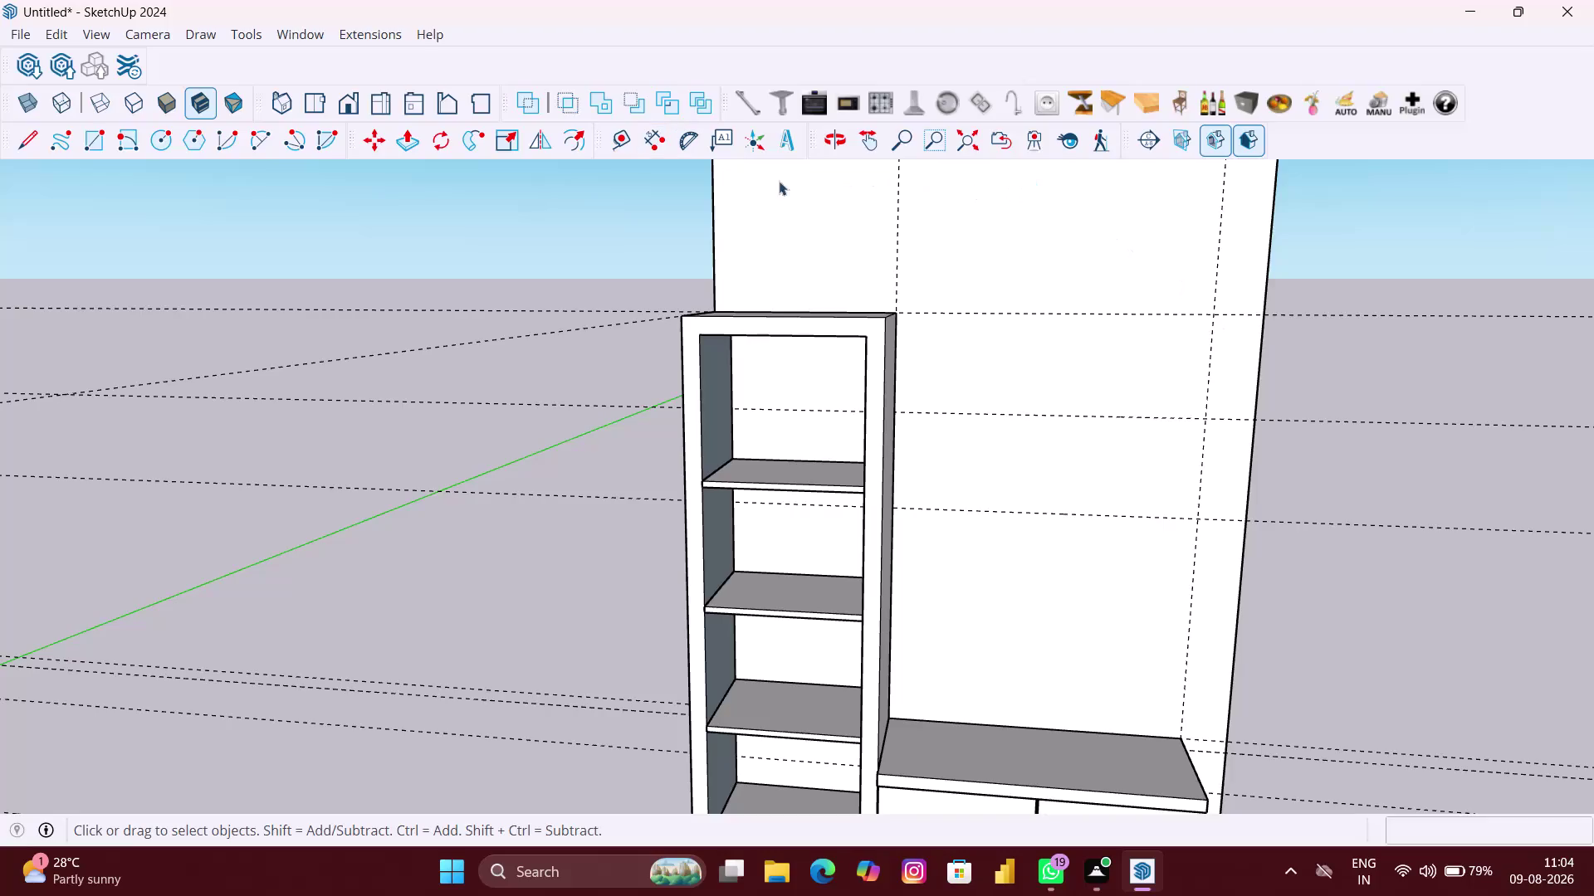
Place a vertical guide 18.15" from the existing vertical guide on the back wall.
click(608, 141)
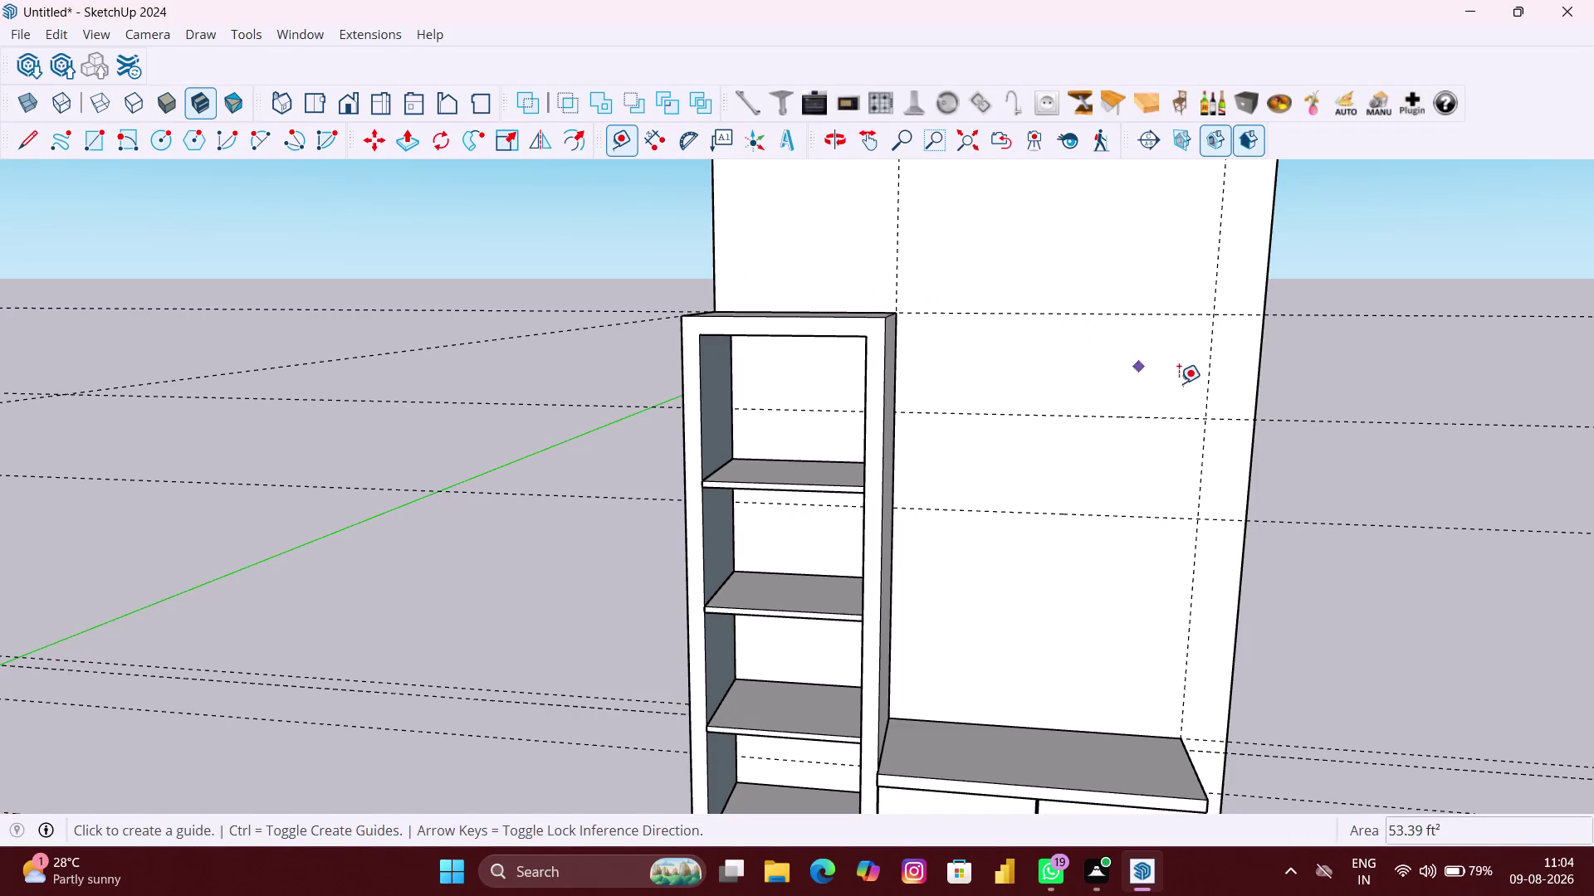
click(1214, 370)
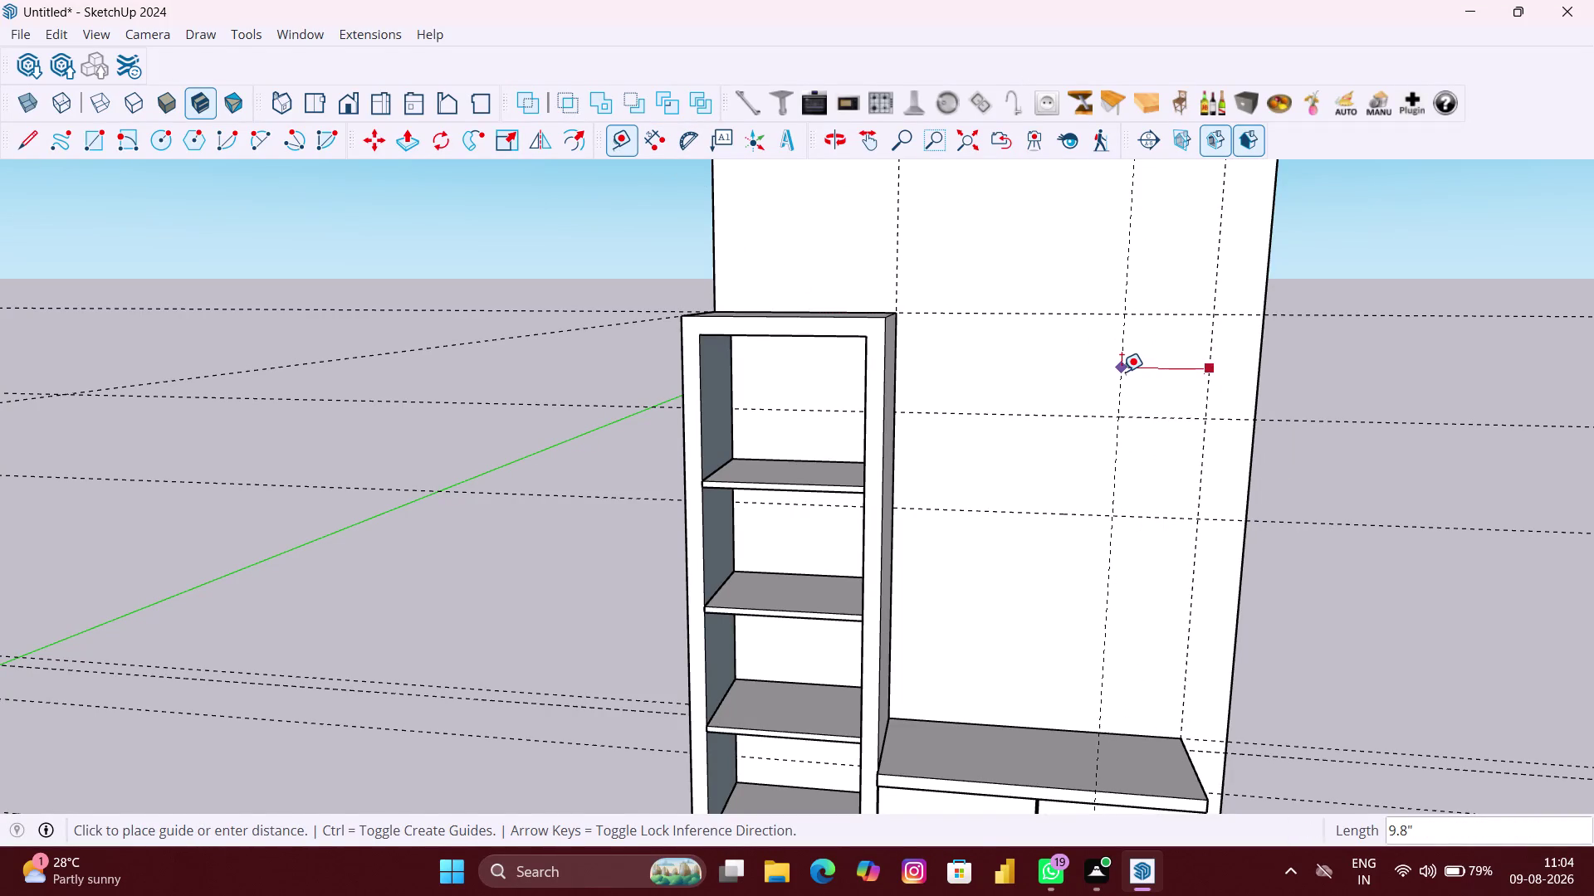
text(18)
text(.15)
key(shift+quotedbl)
key(Return)
key(space)
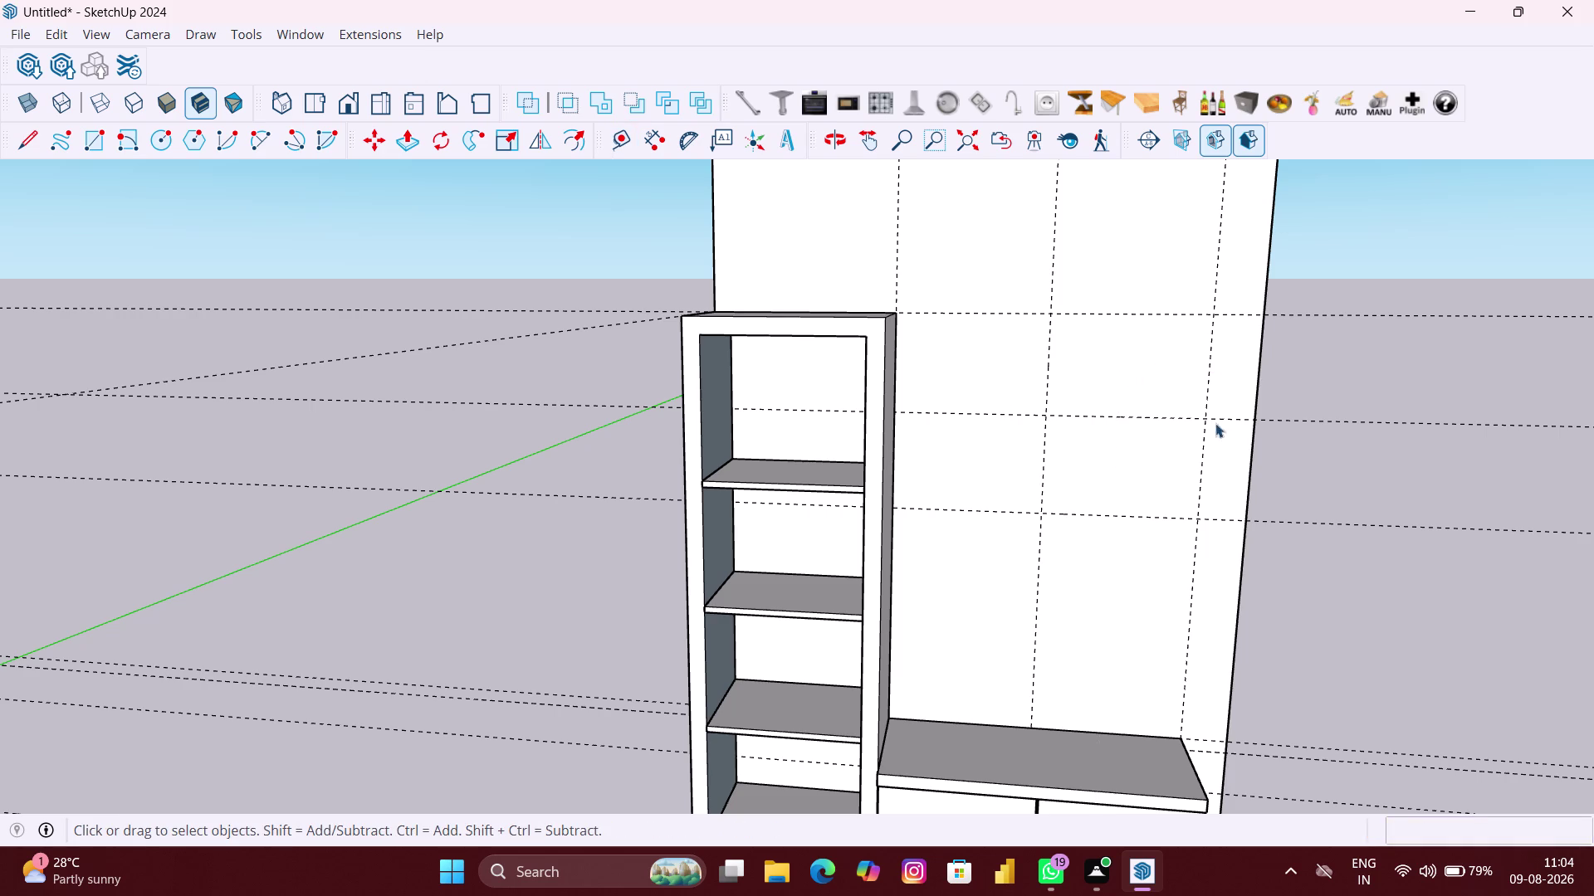
Select the back wall and choose an action from its context menu.
click(1338, 446)
right_click(1365, 387)
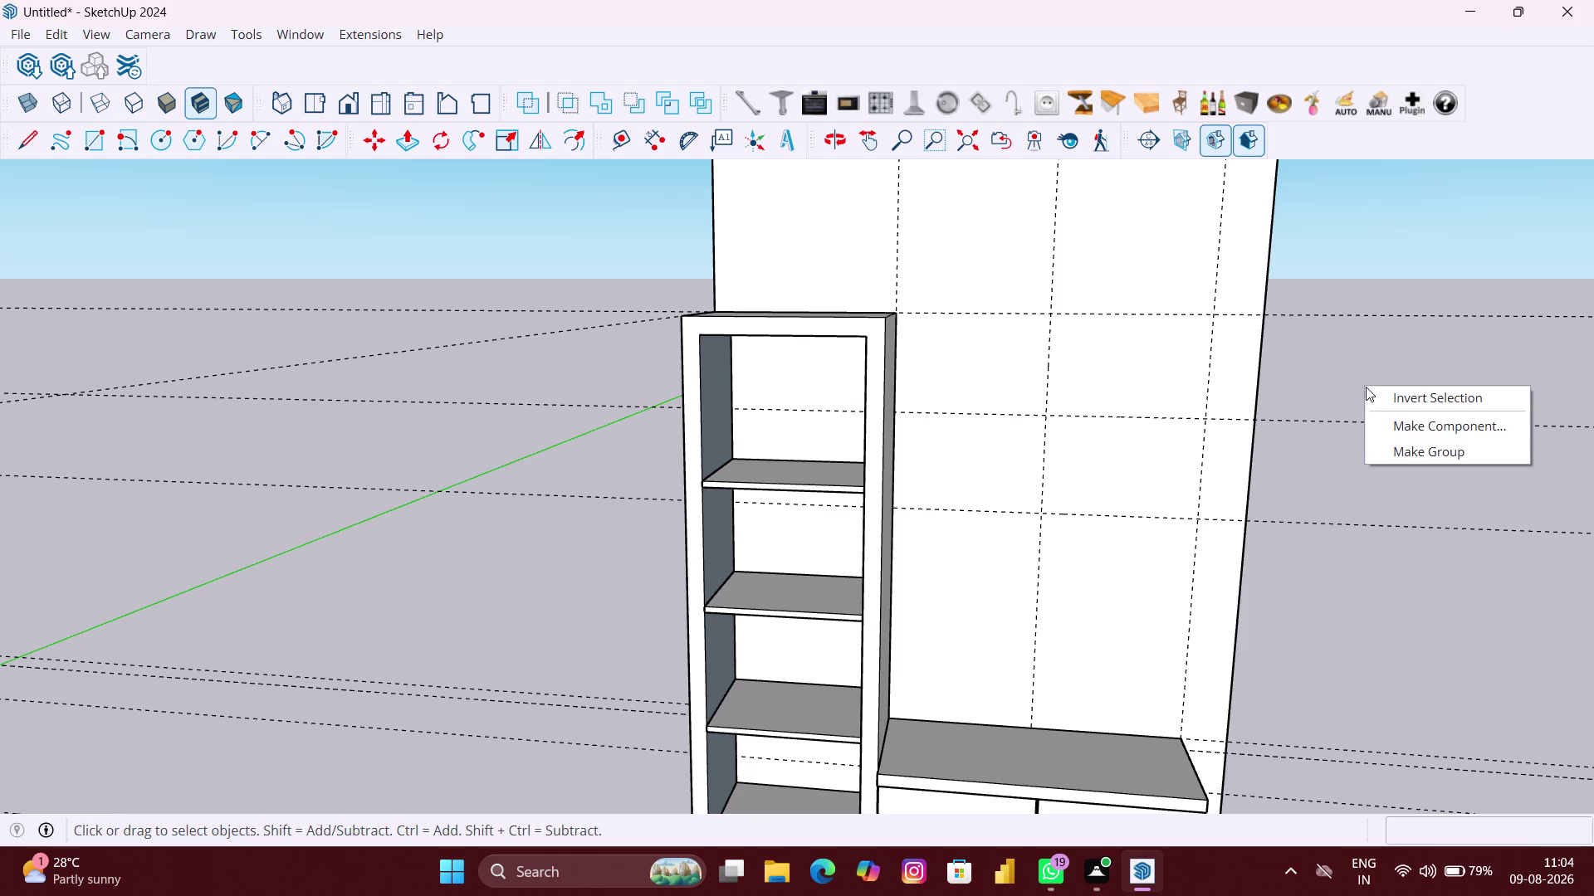
click(1435, 453)
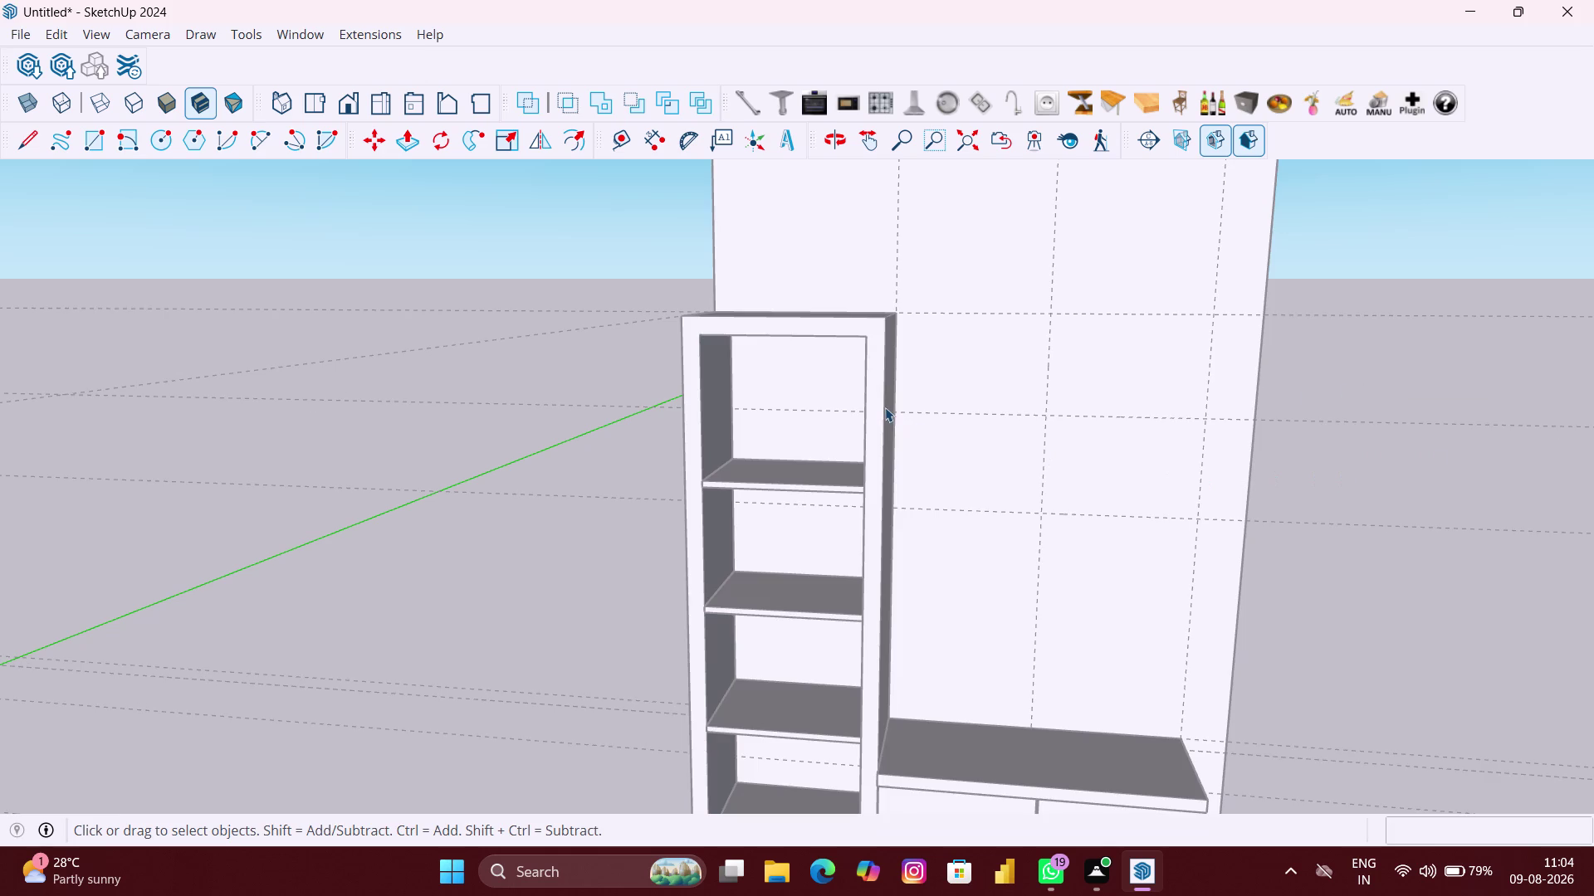
Draw a rectangle on the back wall from the shelf unit's top corner.
key(r)
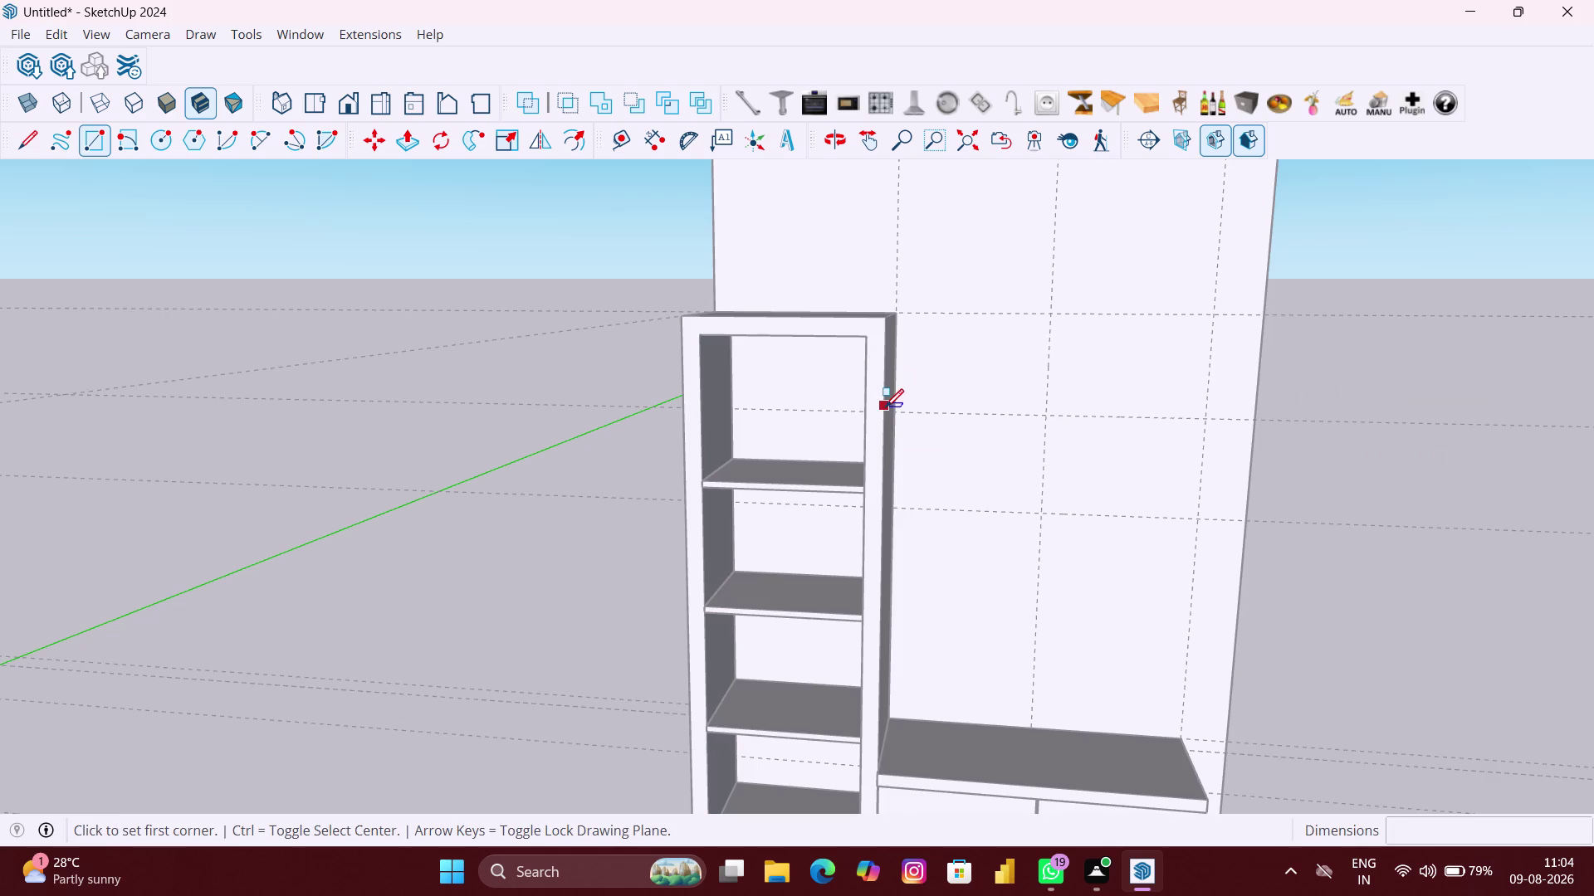
scroll(up, 3)
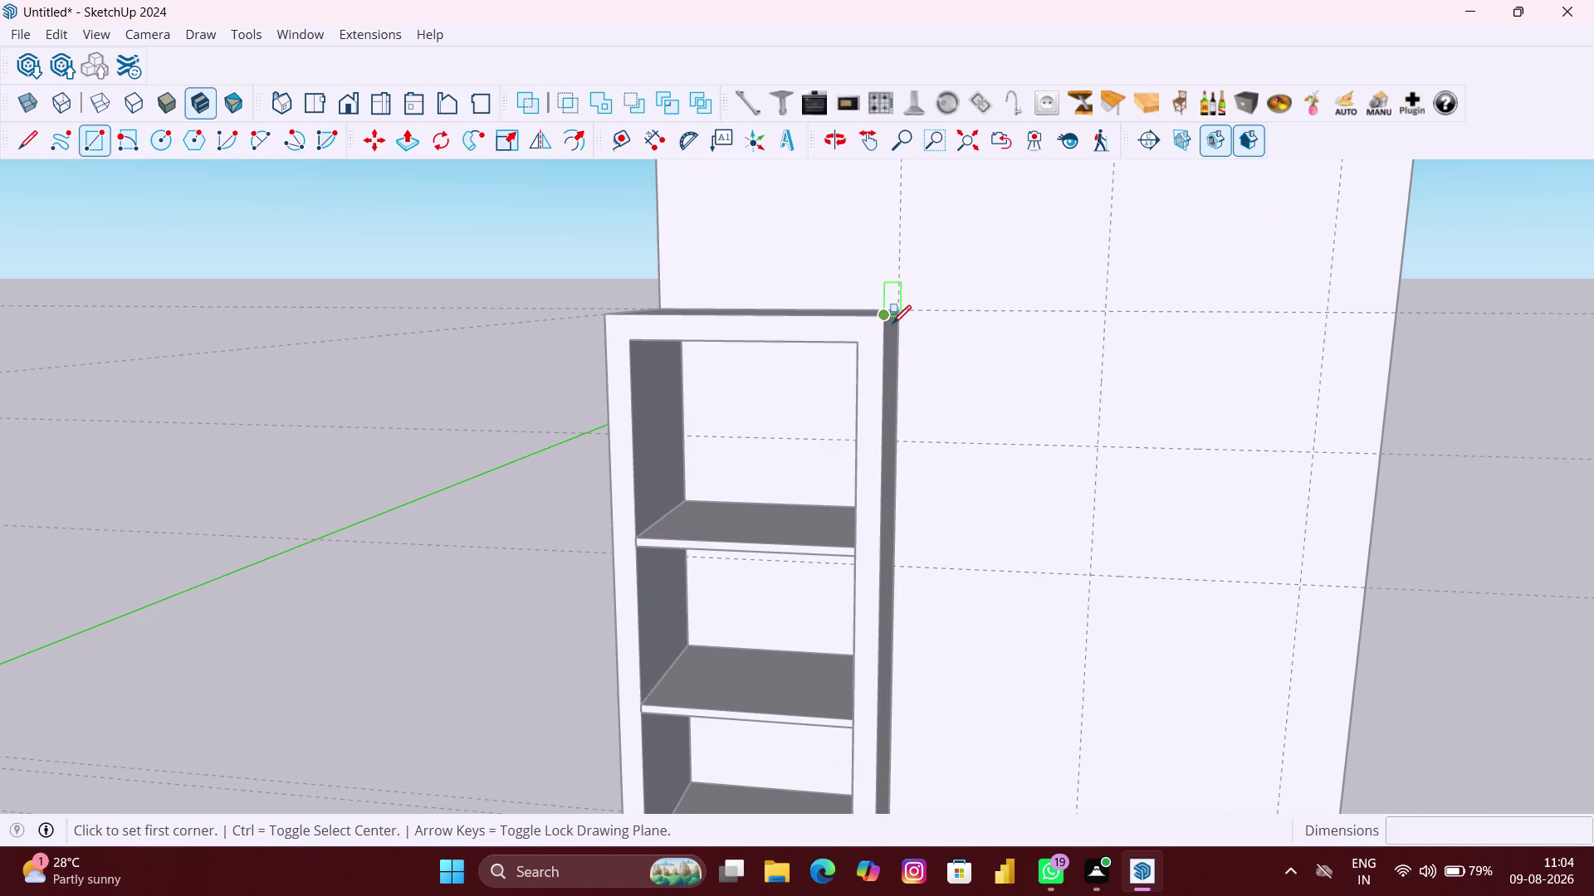
middle_drag(774, 332, 693, 344)
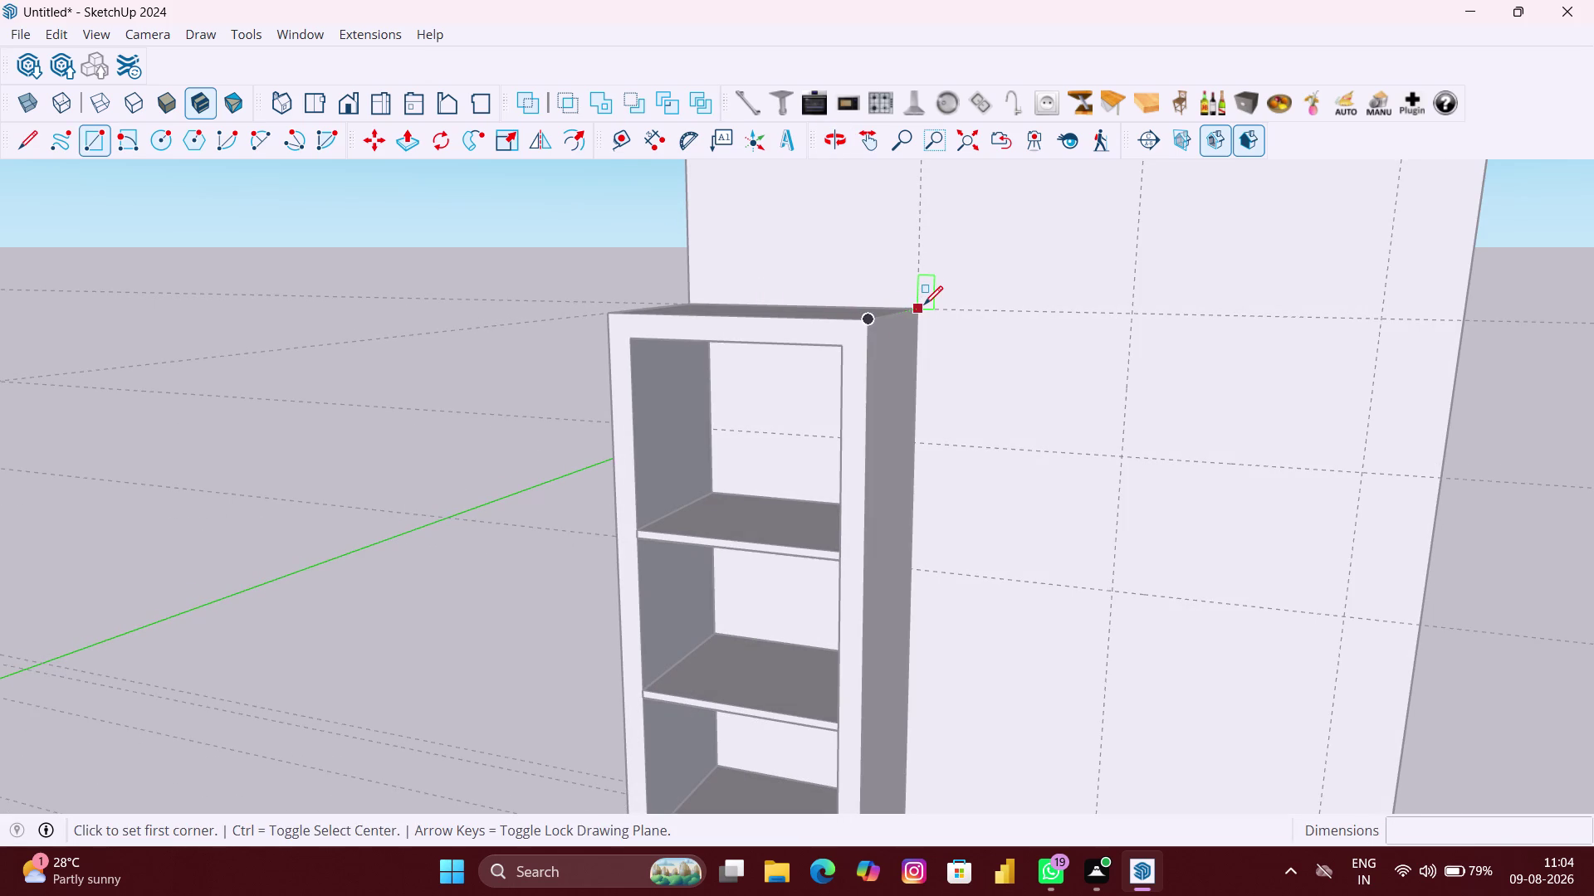
click(924, 308)
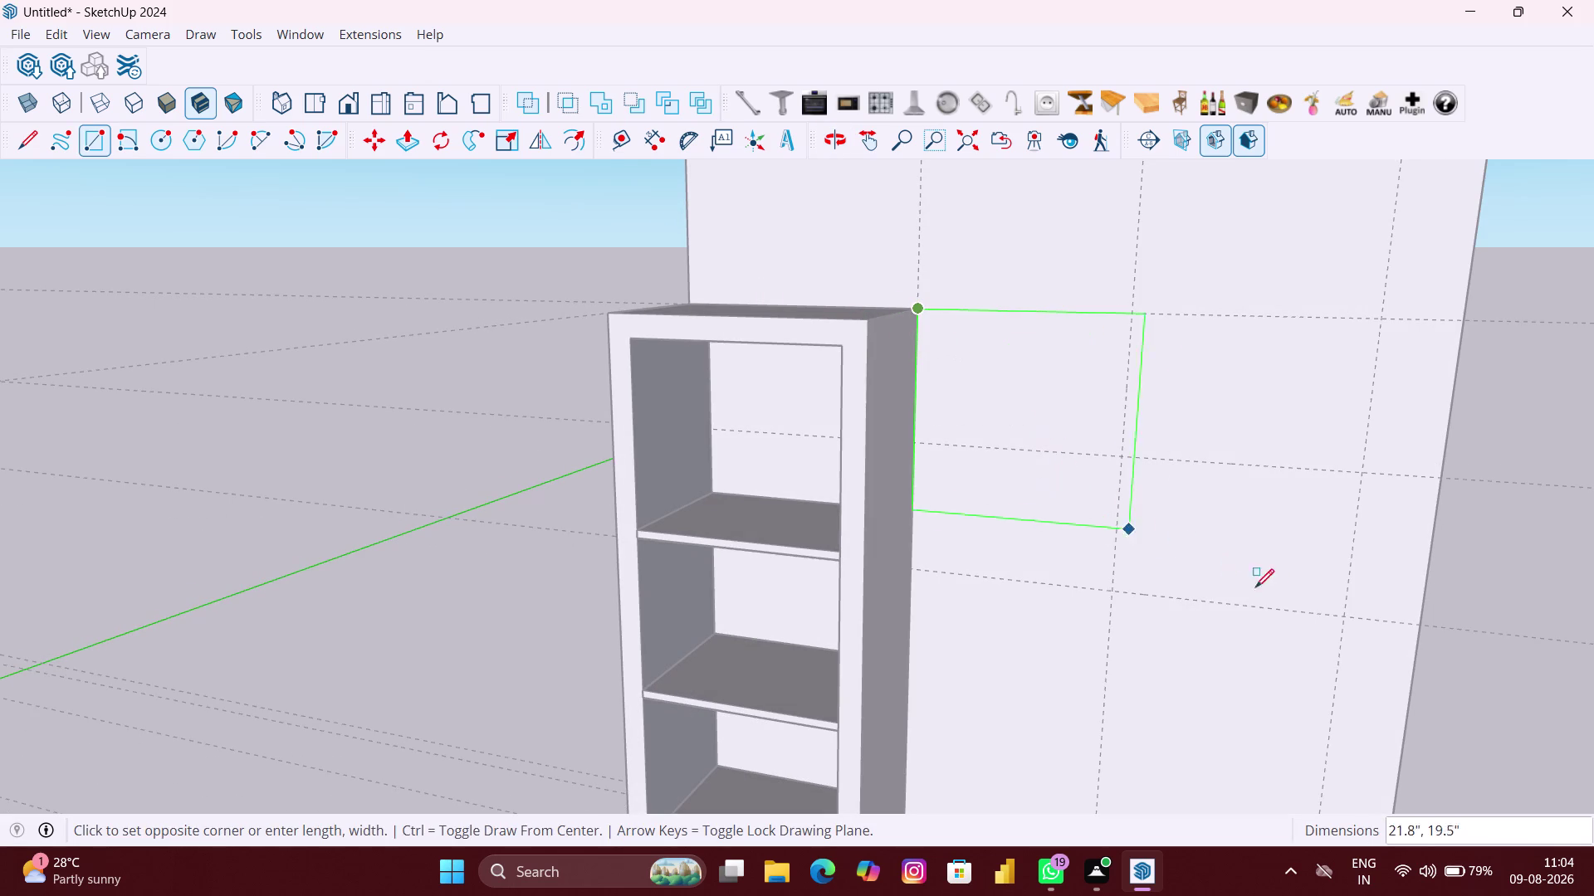
click(1345, 617)
scroll(down, 3)
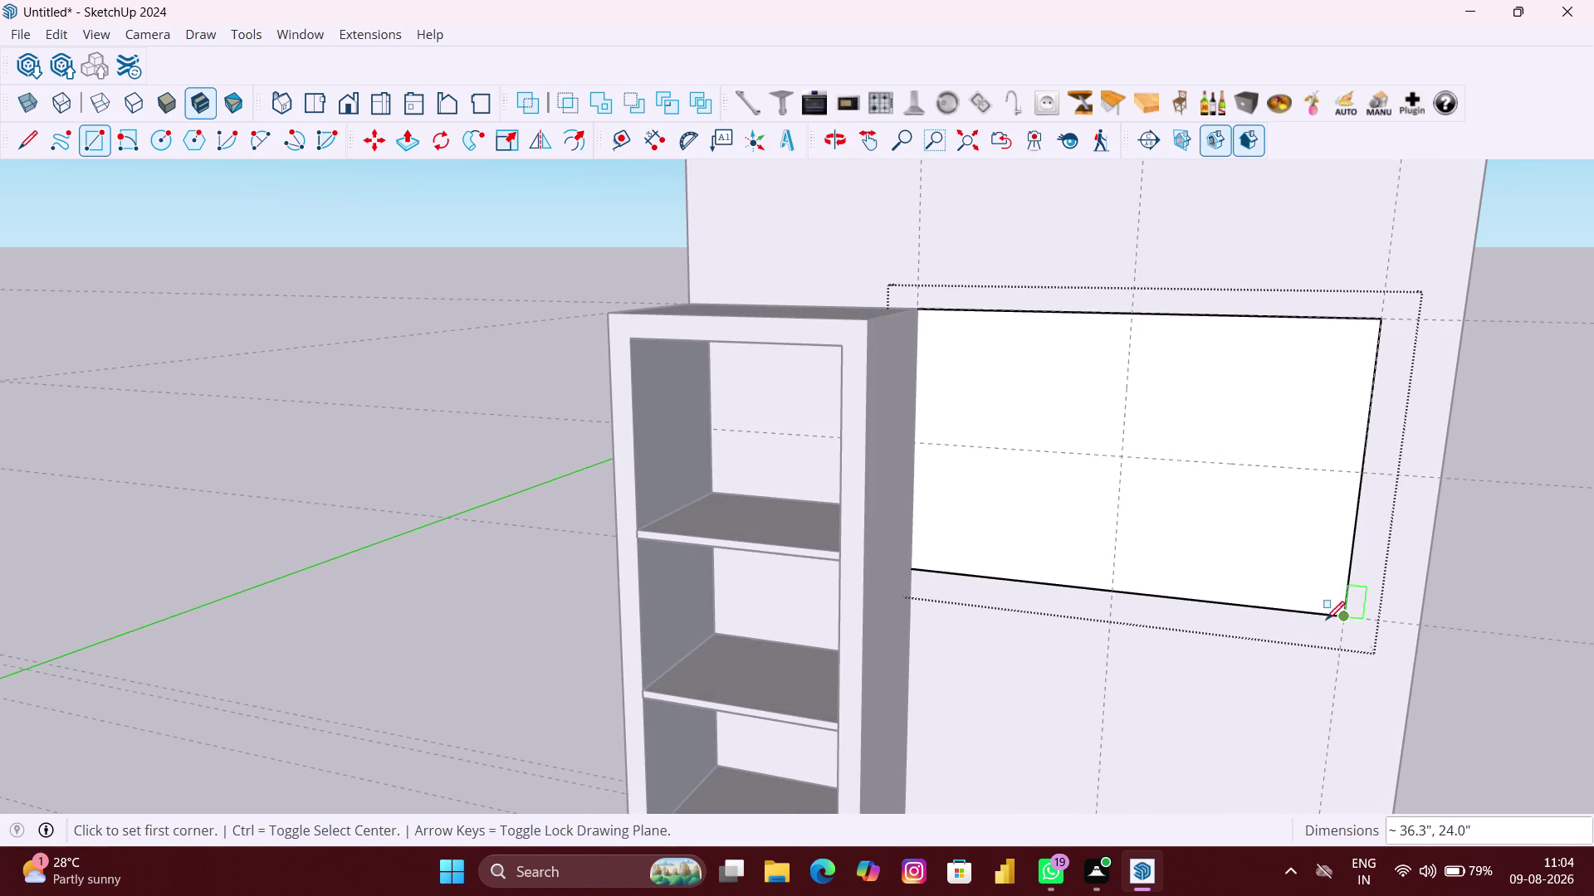
middle_drag(1260, 609, 1278, 607)
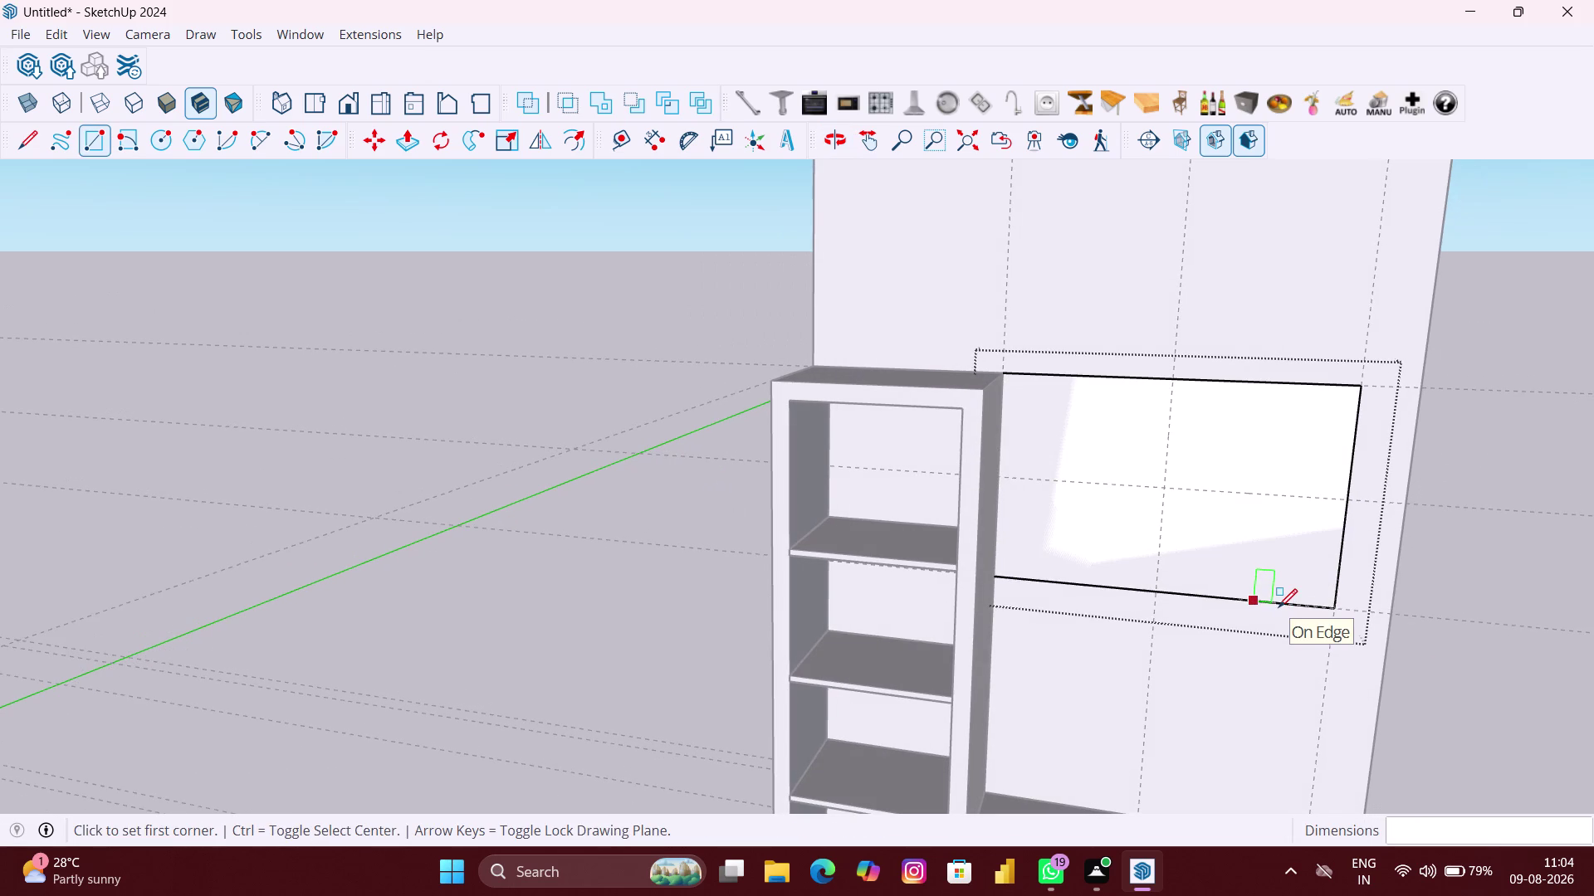
Push/Pull the new rectangle out 380 mm into a box and deselect.
key(p)
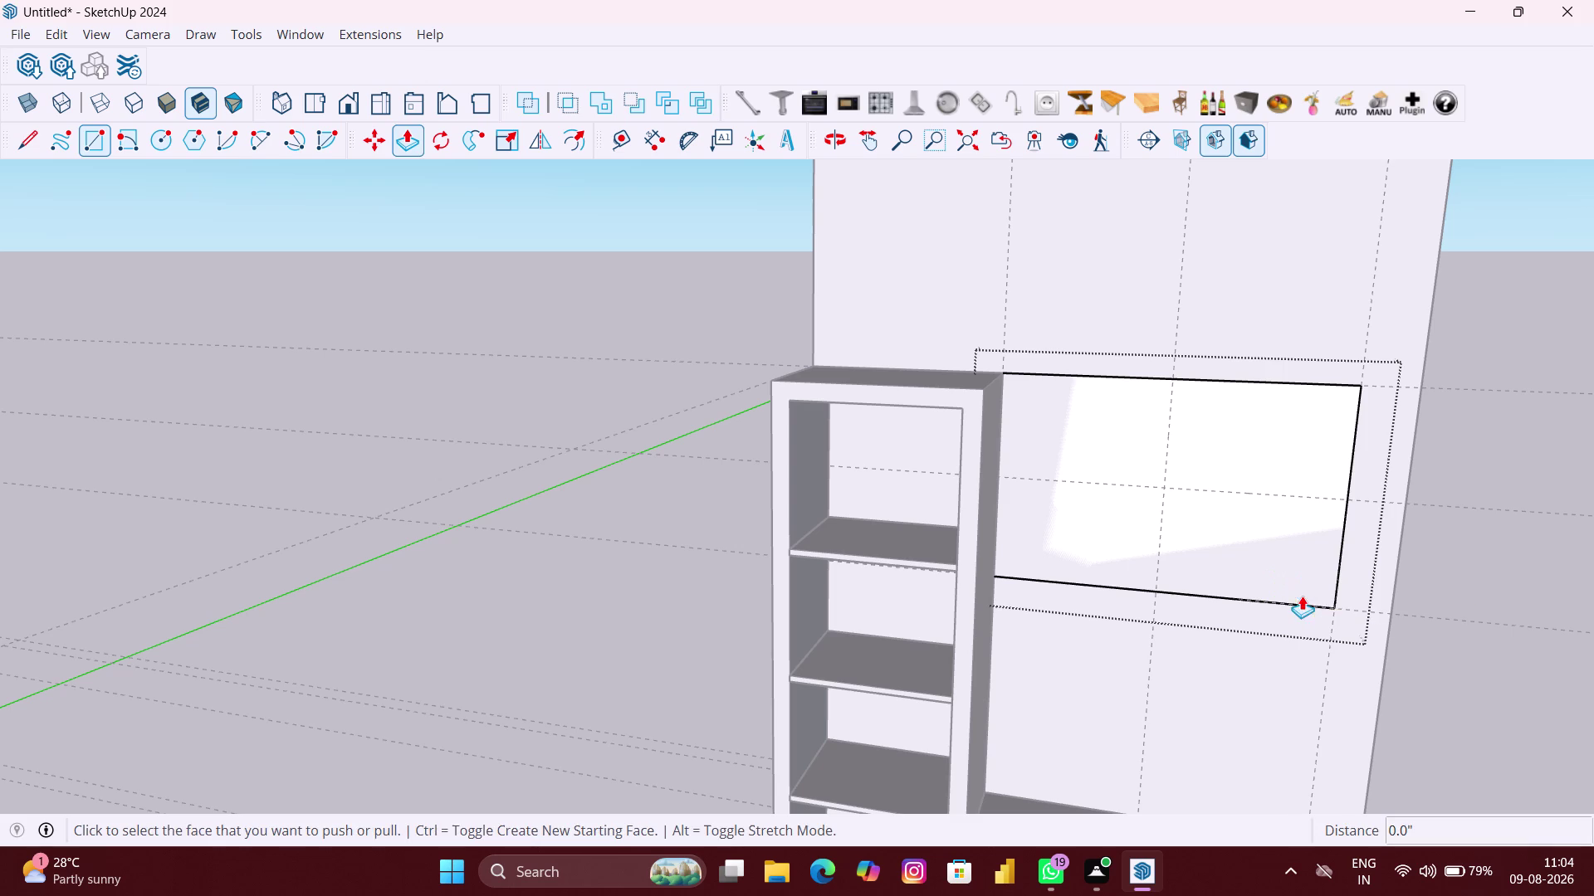
click(1280, 553)
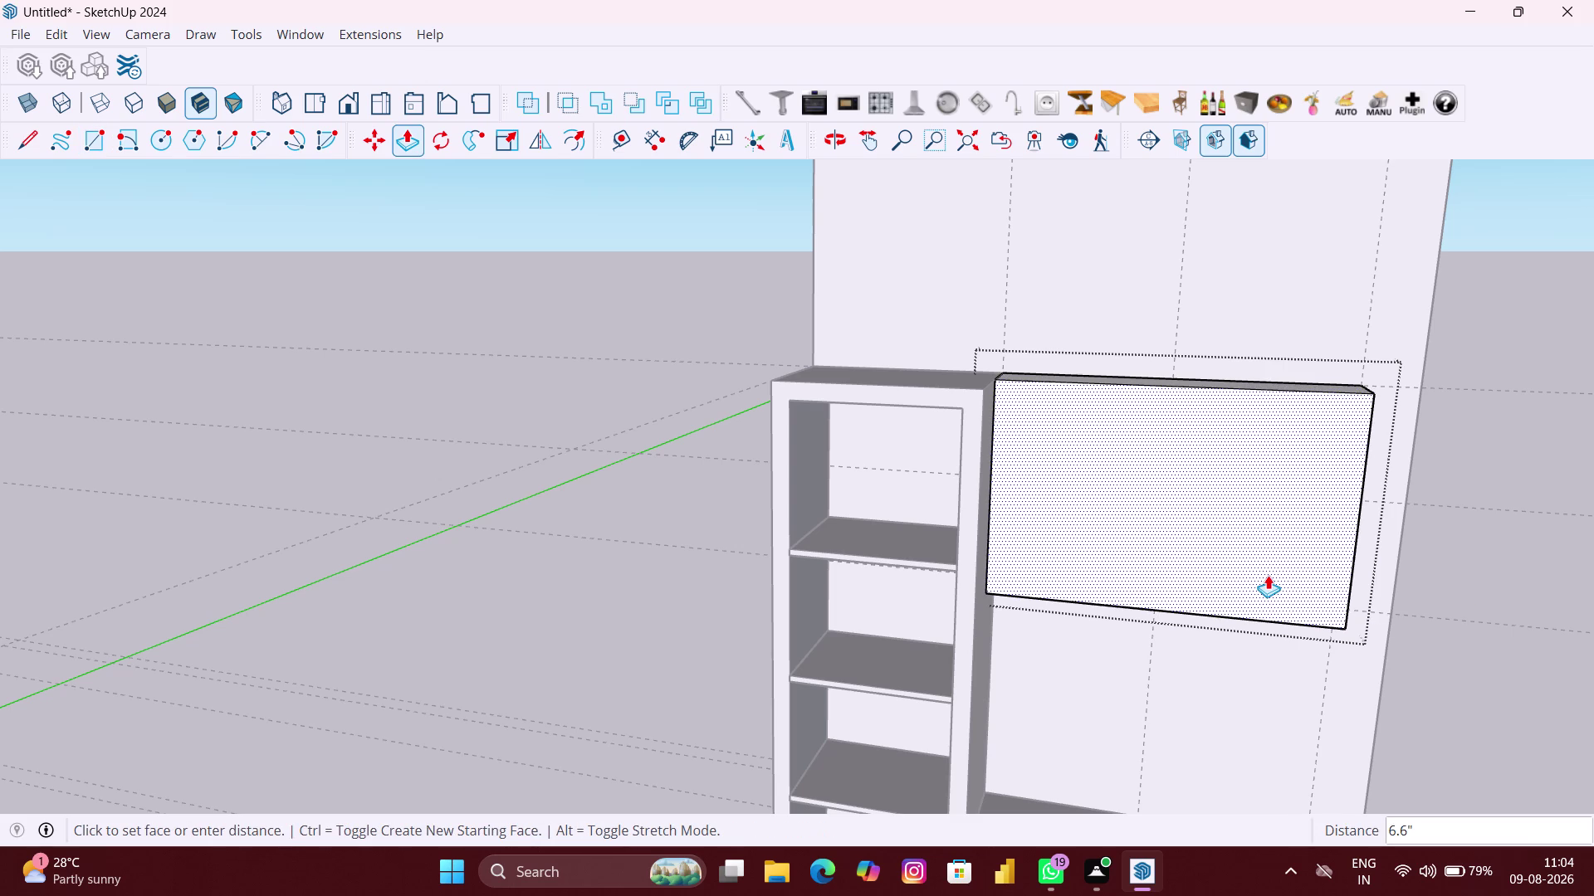
text(380)
text(MM)
key(Return)
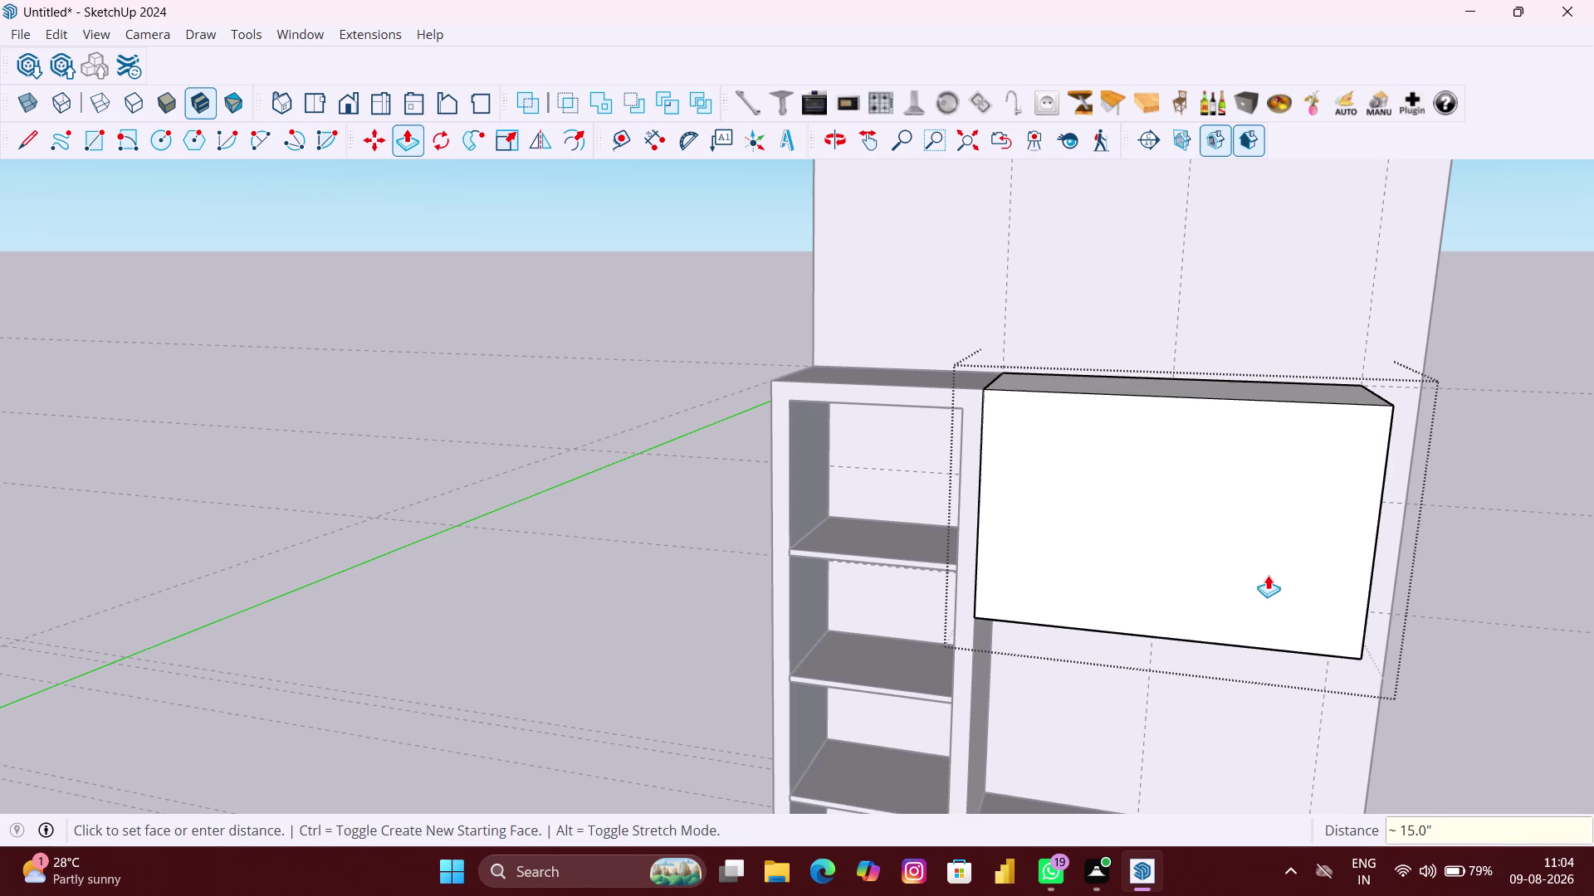
scroll(down, 3)
key(space)
click(1477, 600)
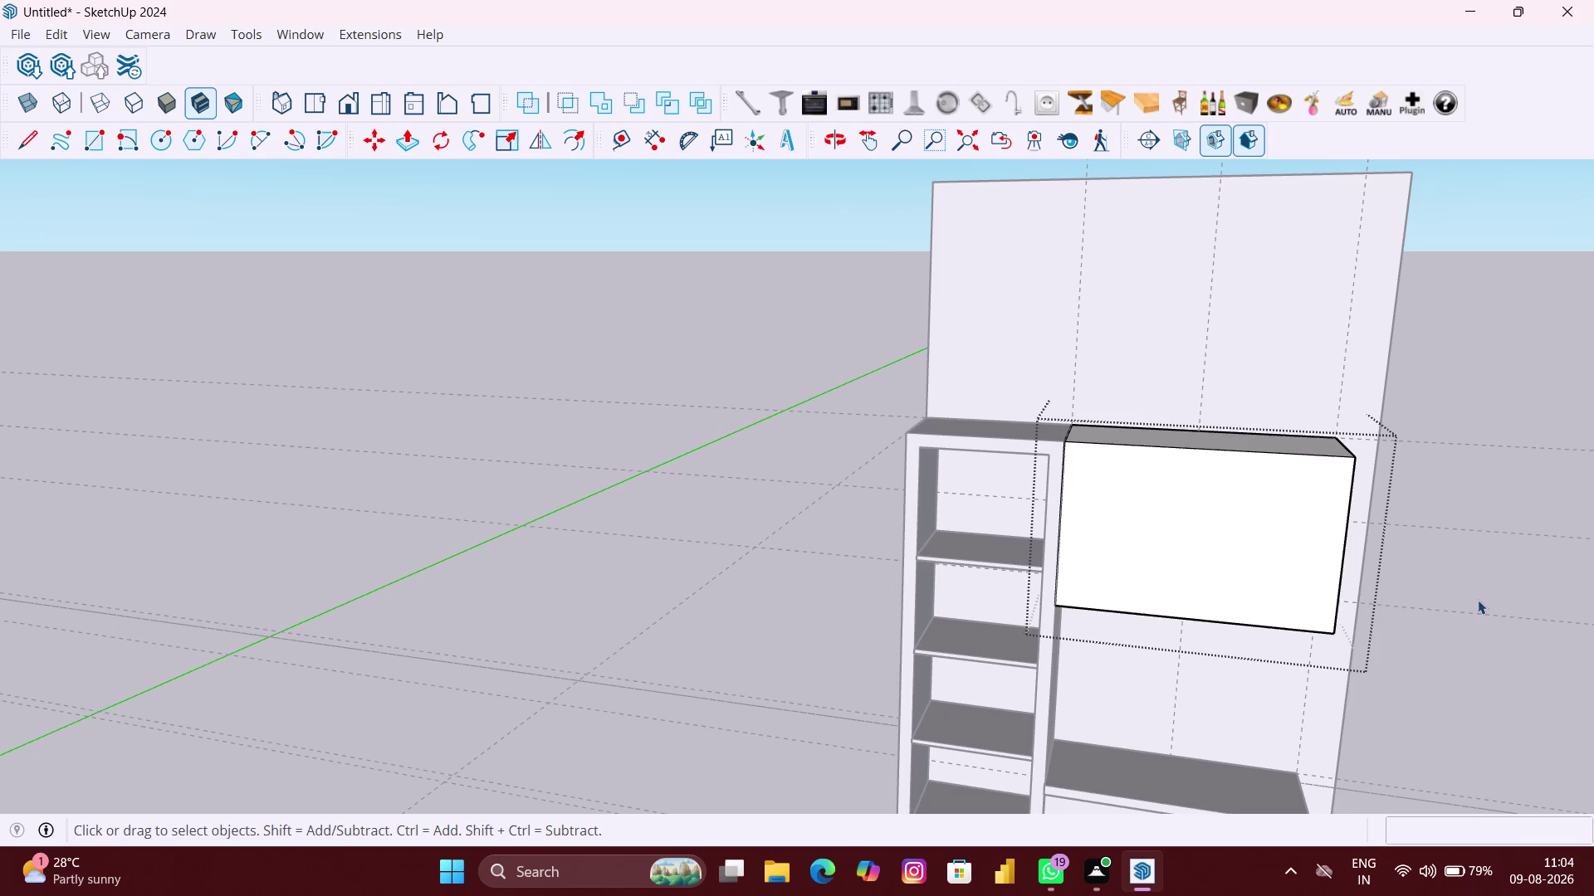
scroll(down, 3)
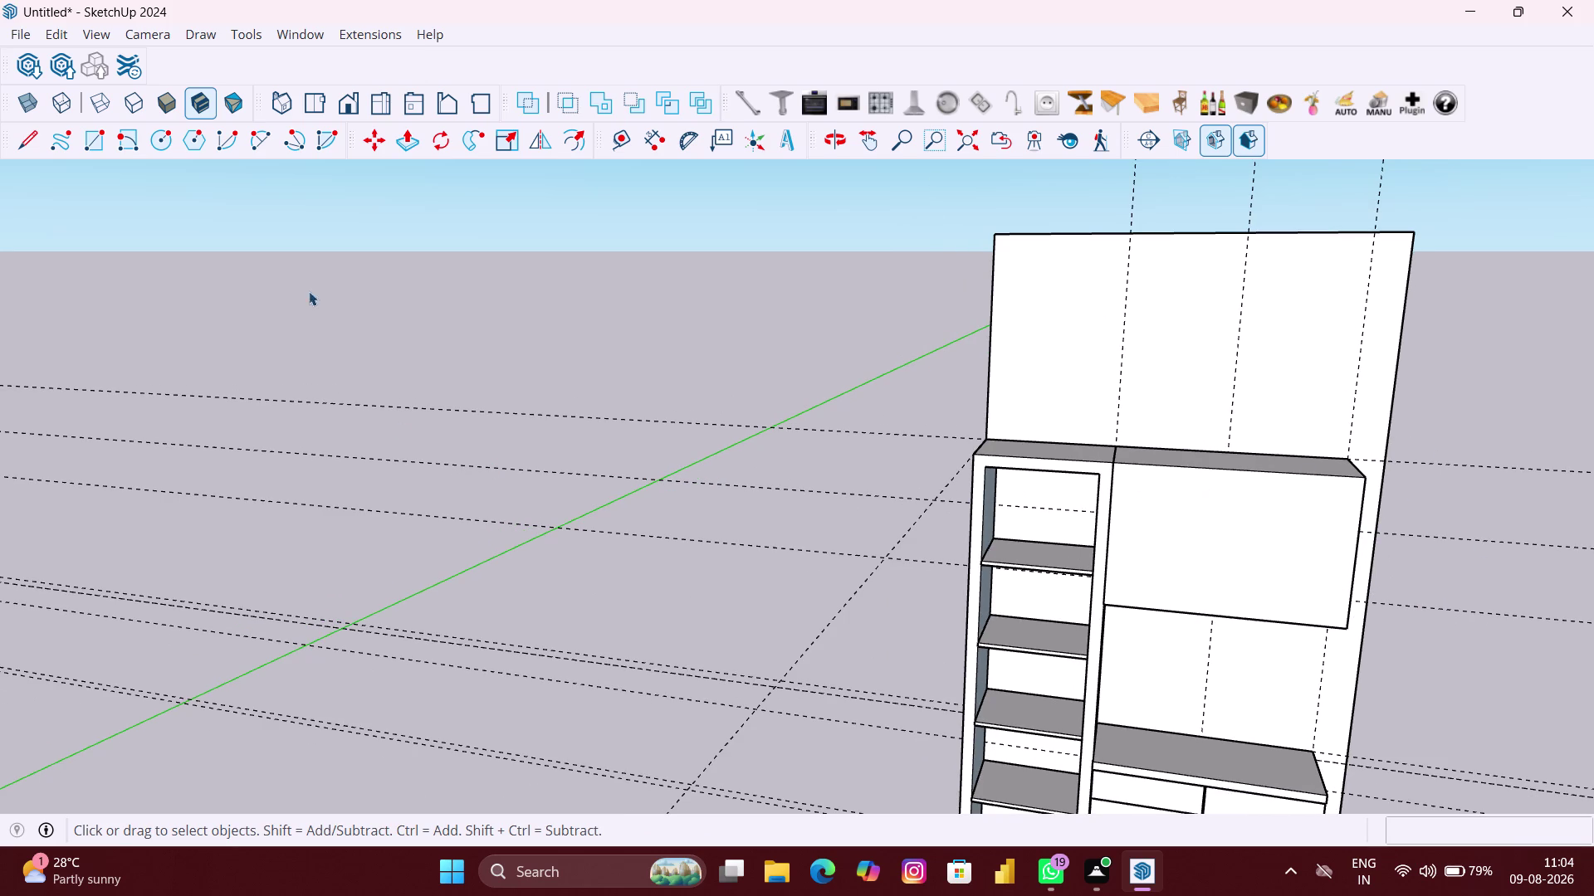
Place a vertical guide 18.15" from the box front's left edge.
click(609, 142)
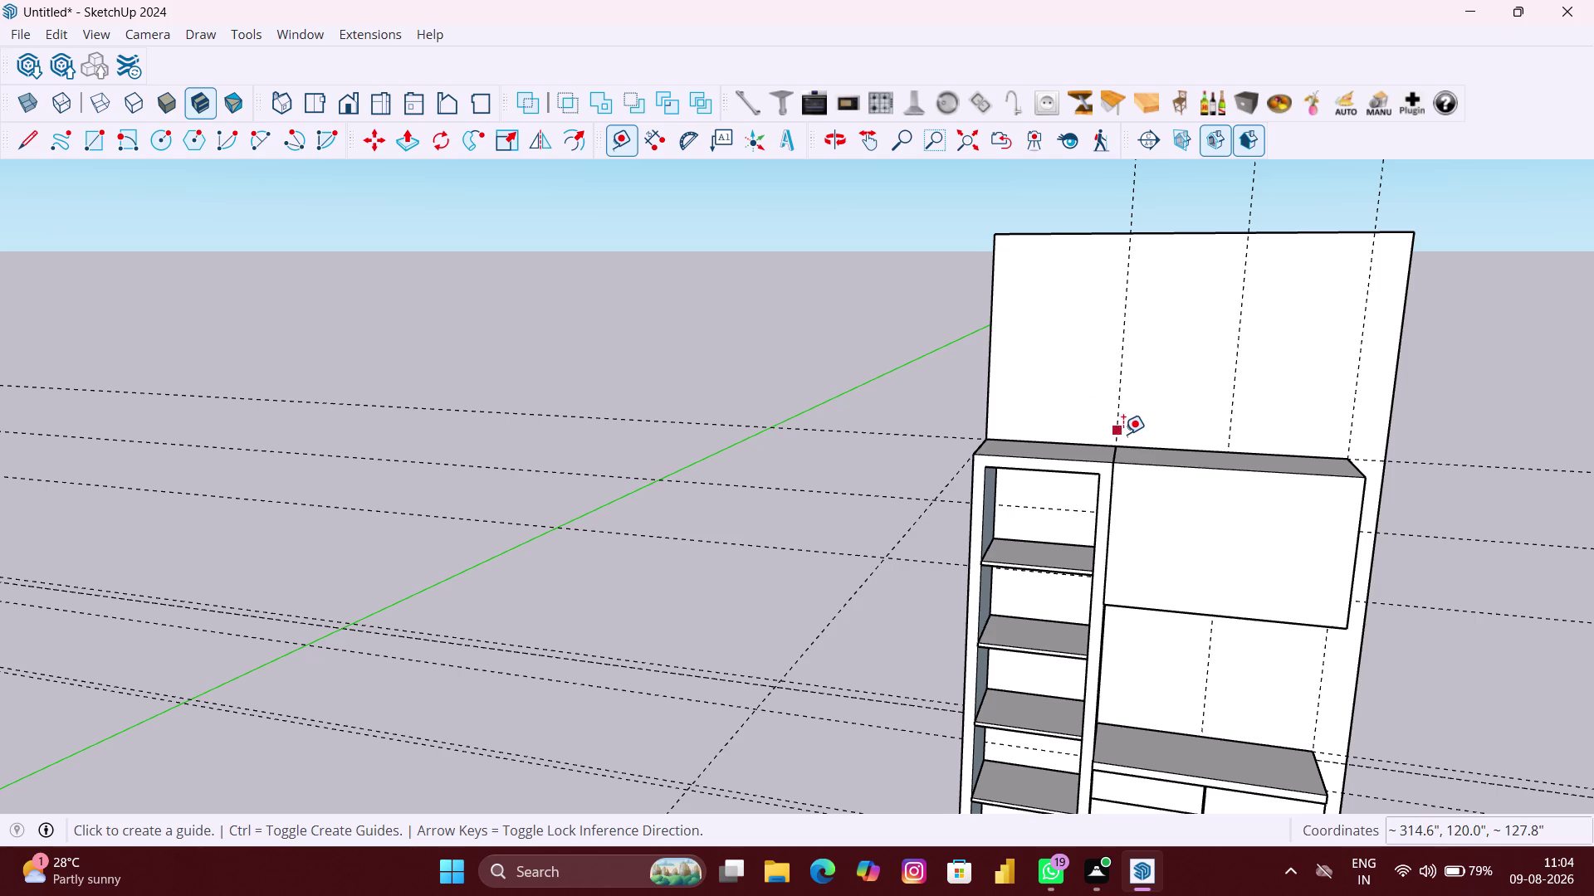
click(1108, 491)
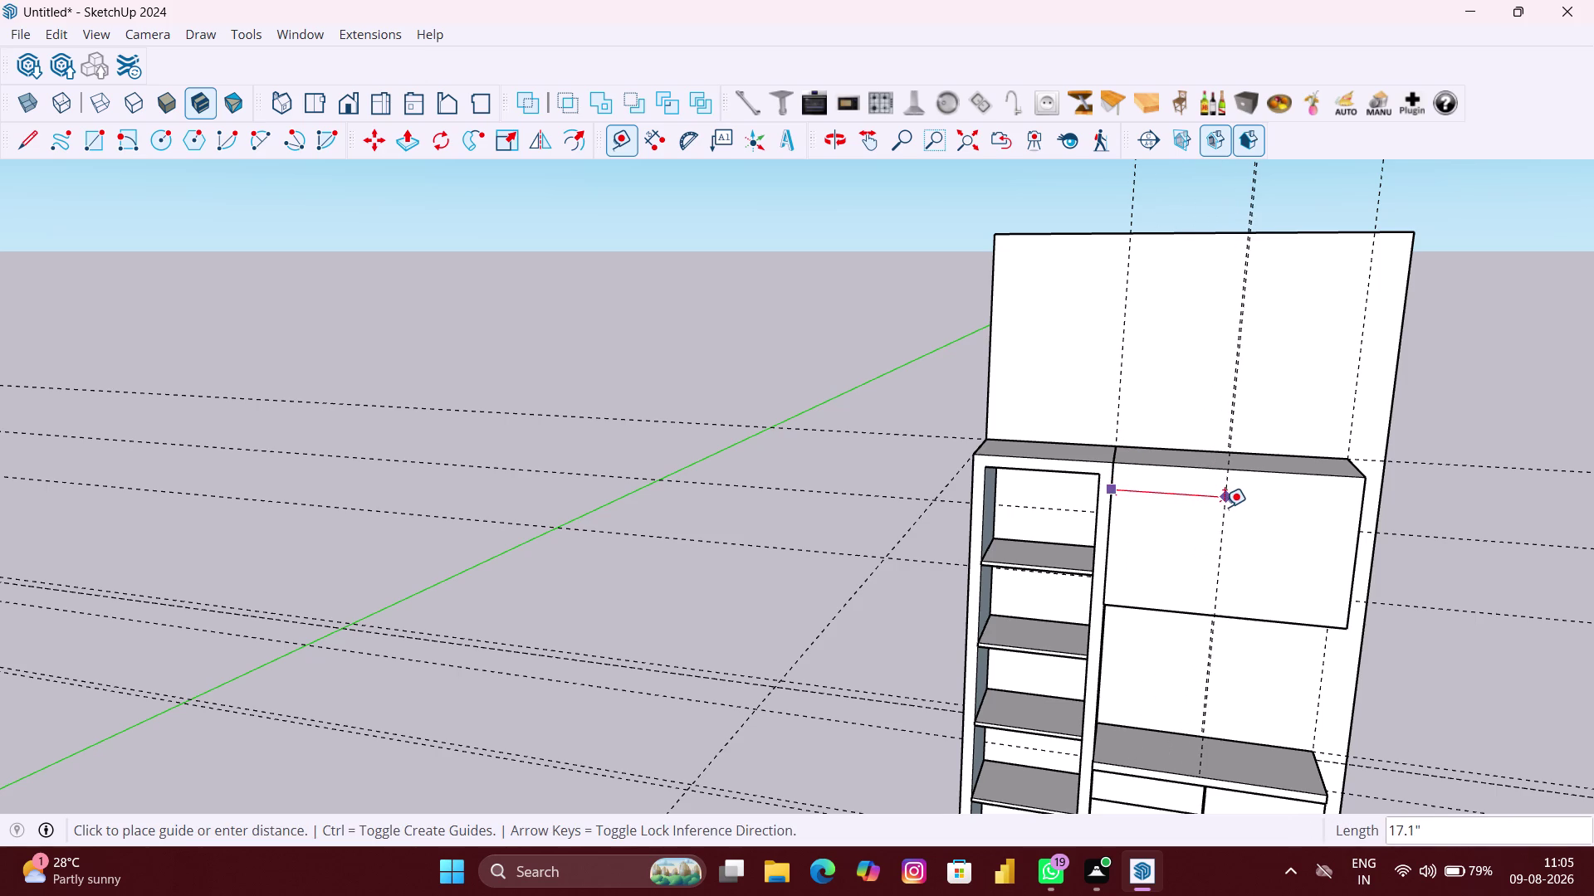
scroll(up, 3)
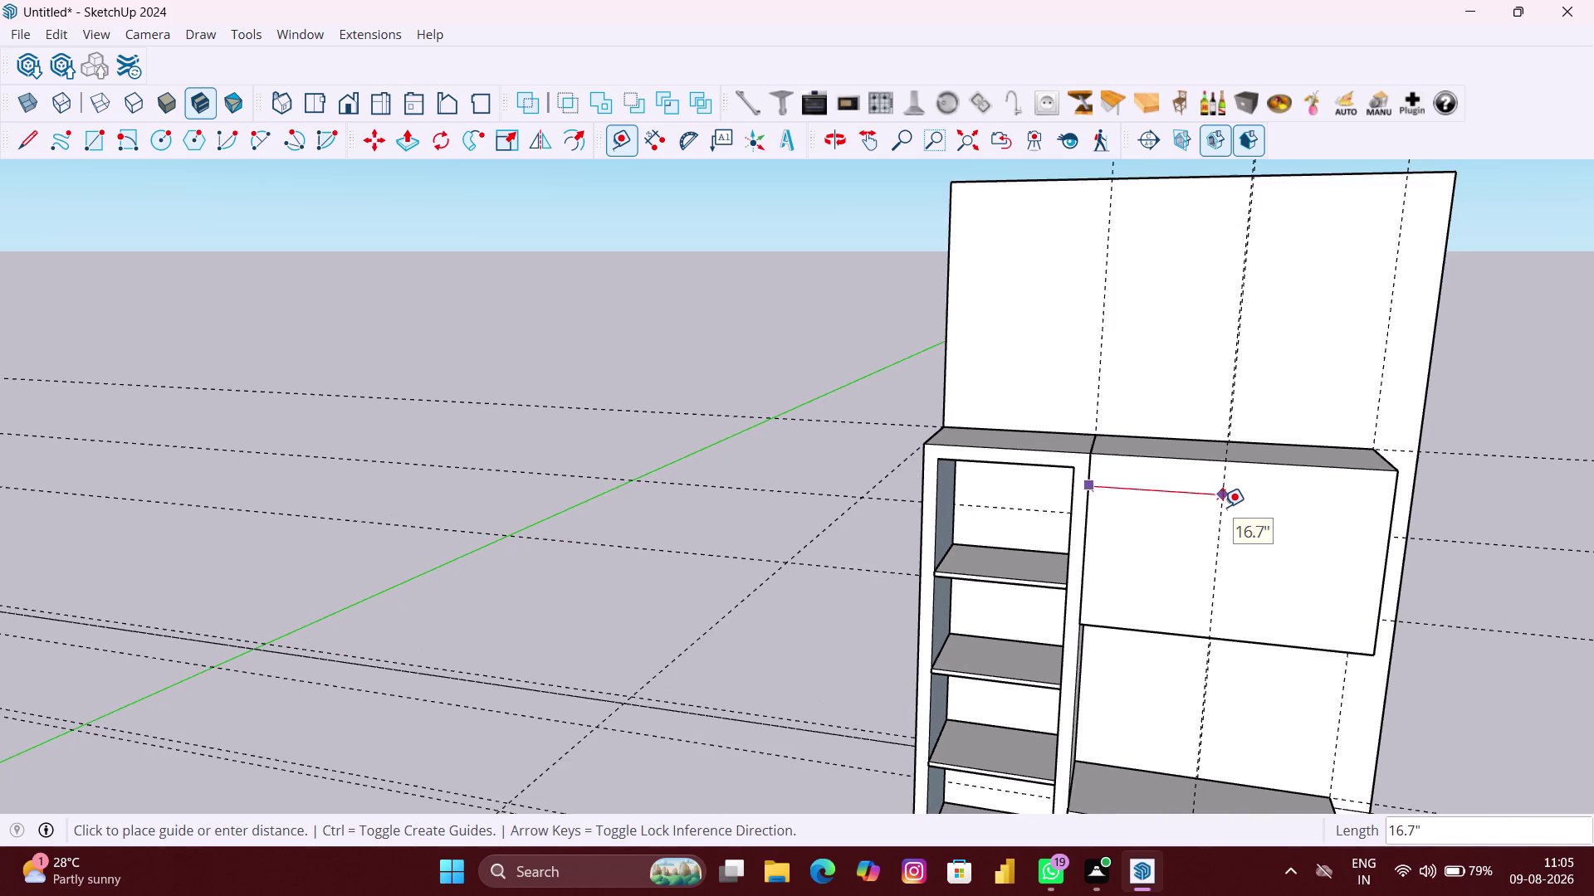
scroll(up, 3)
scroll(up, 3)
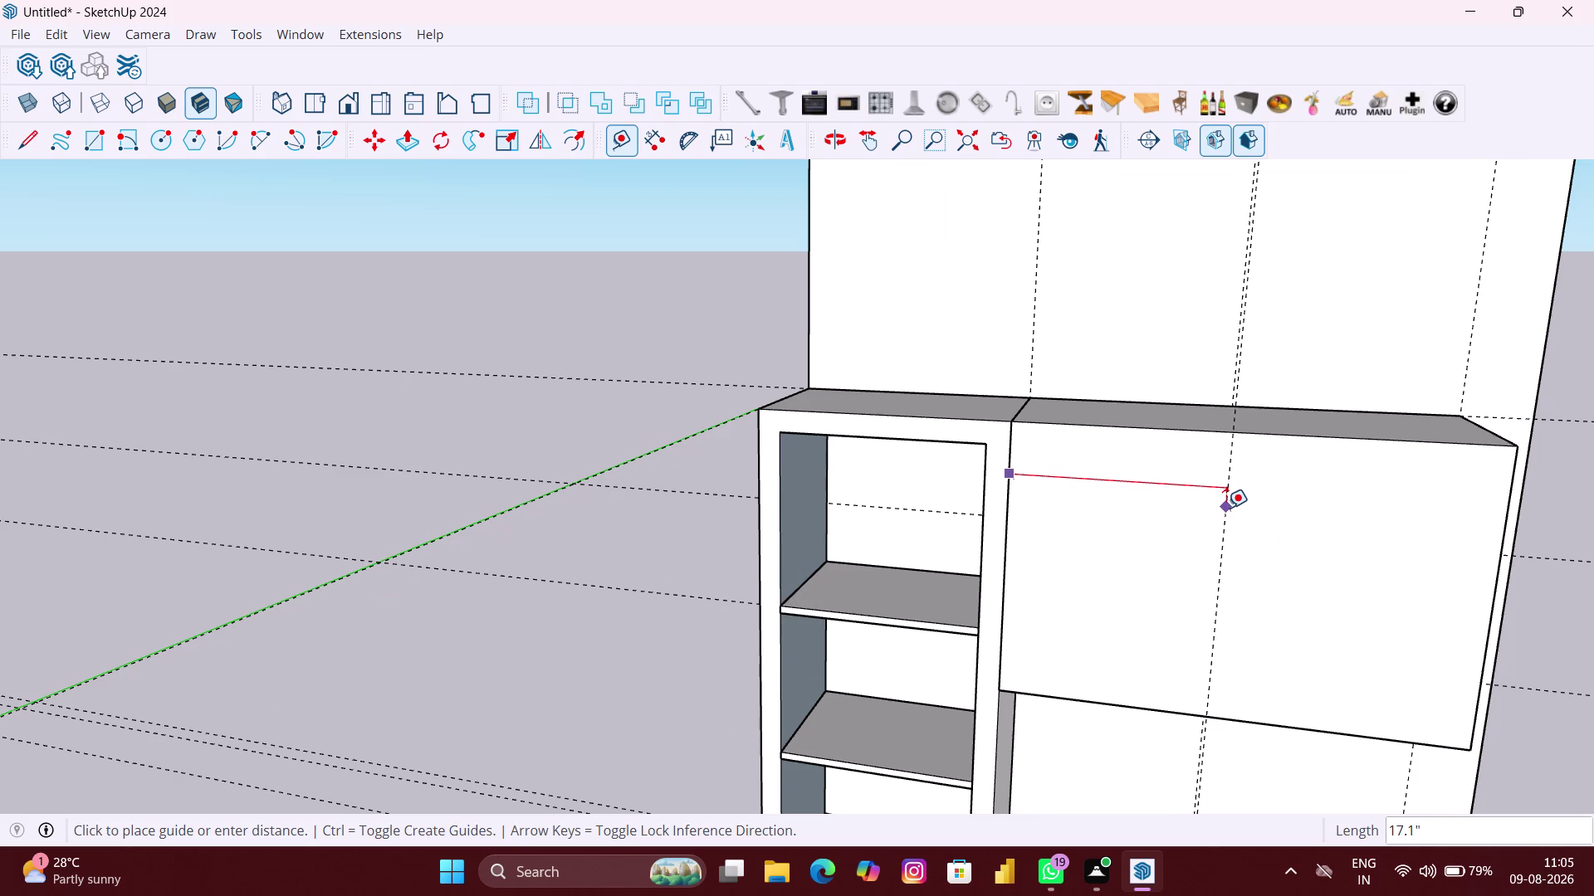
text(18.1)
text(5")
key(Return)
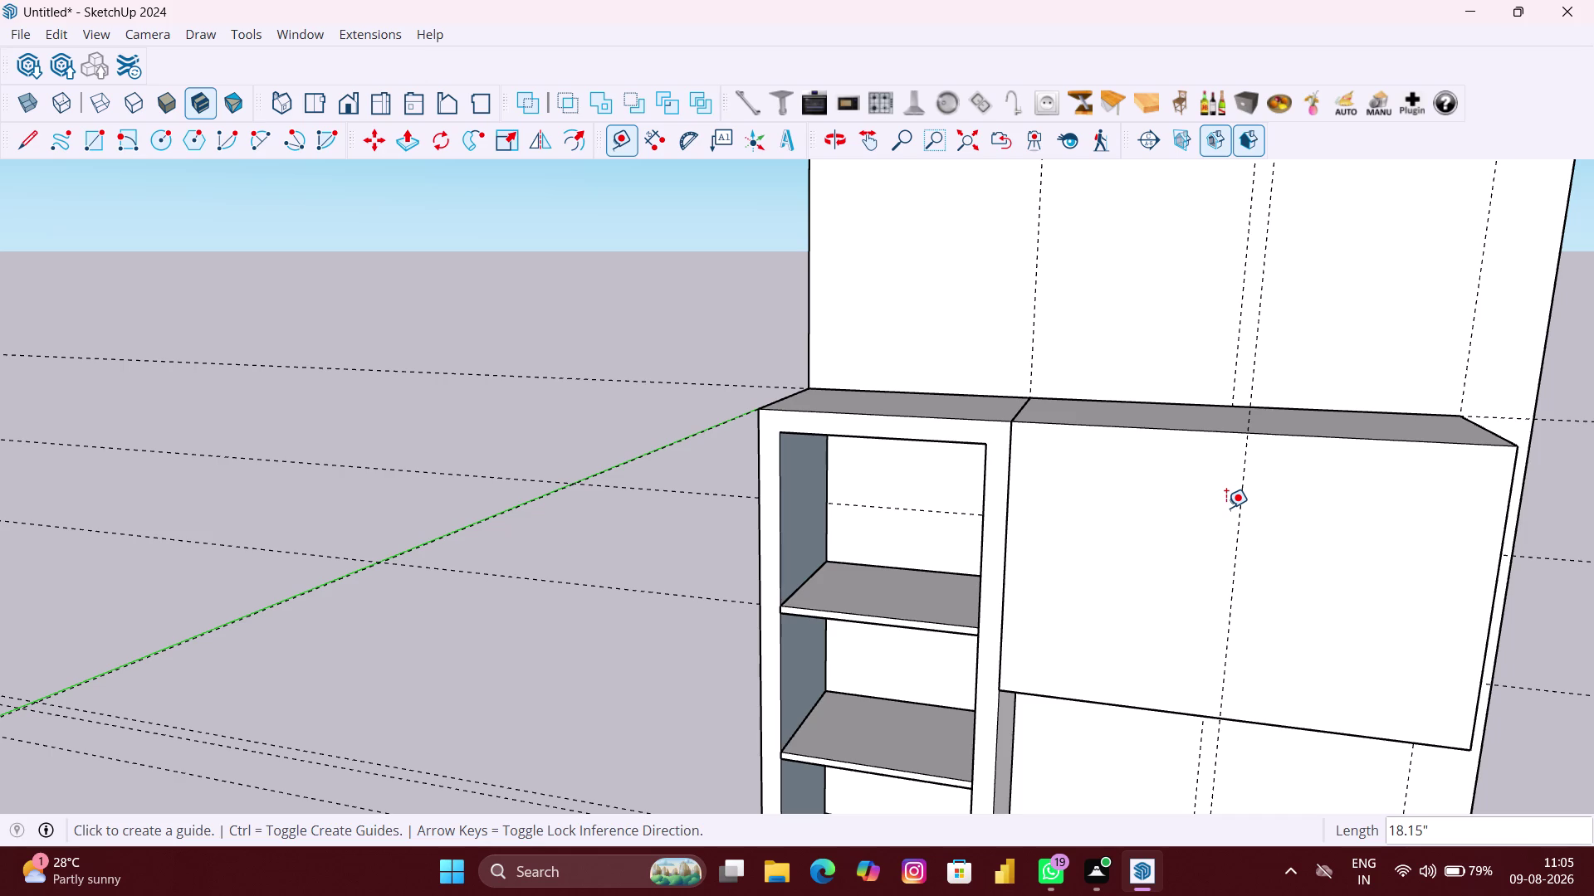
Place a horizontal guide 12" below the box front's top edge.
click(1316, 441)
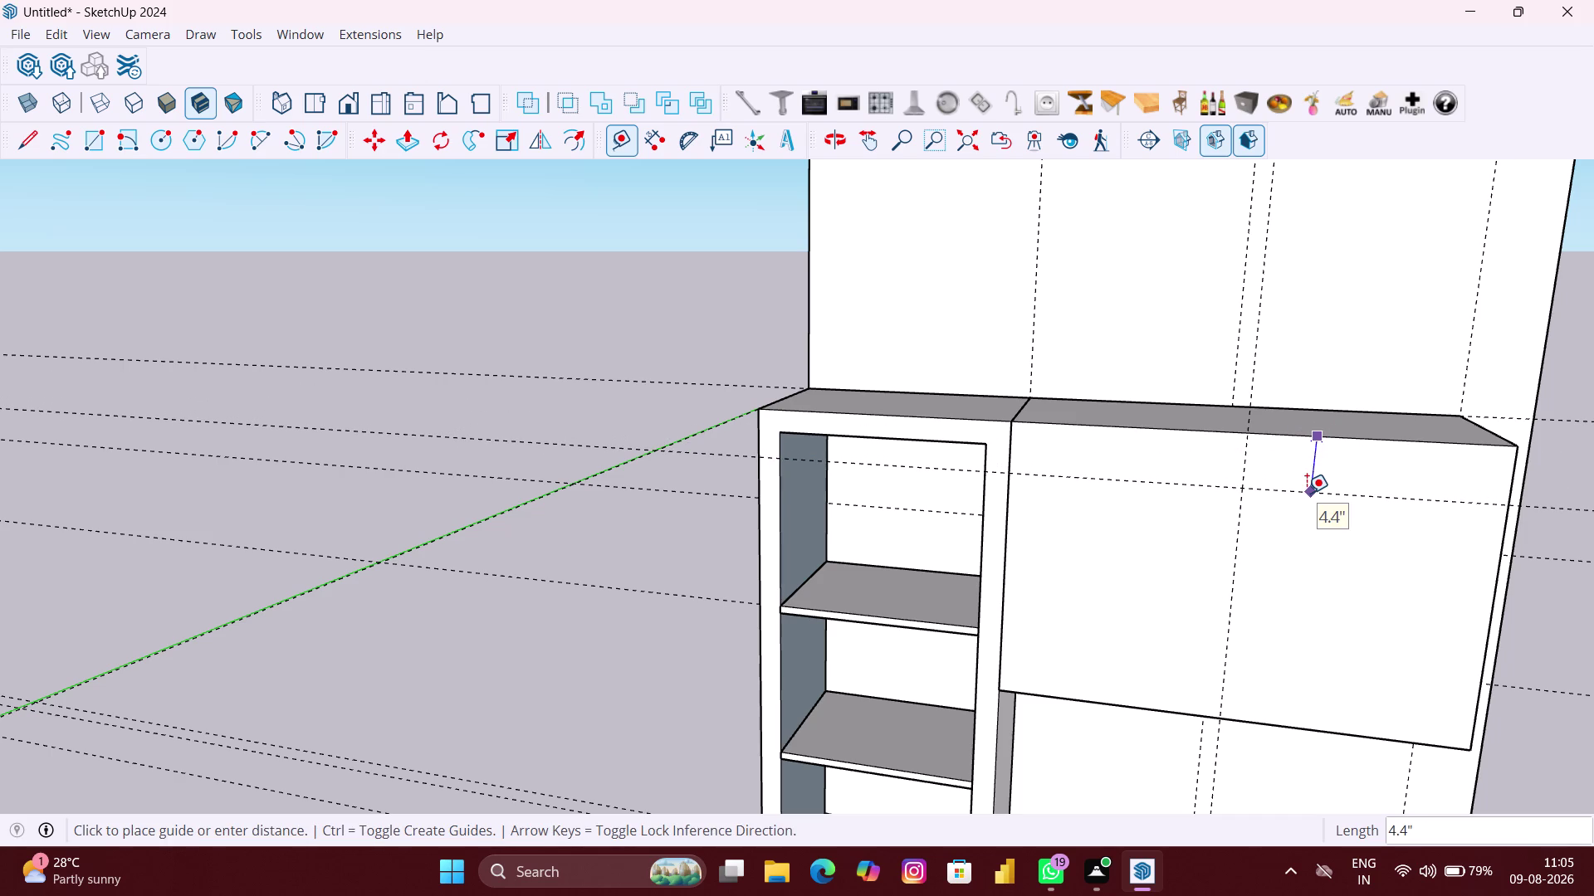
text(12)
key(shift+quotedbl)
key(Return)
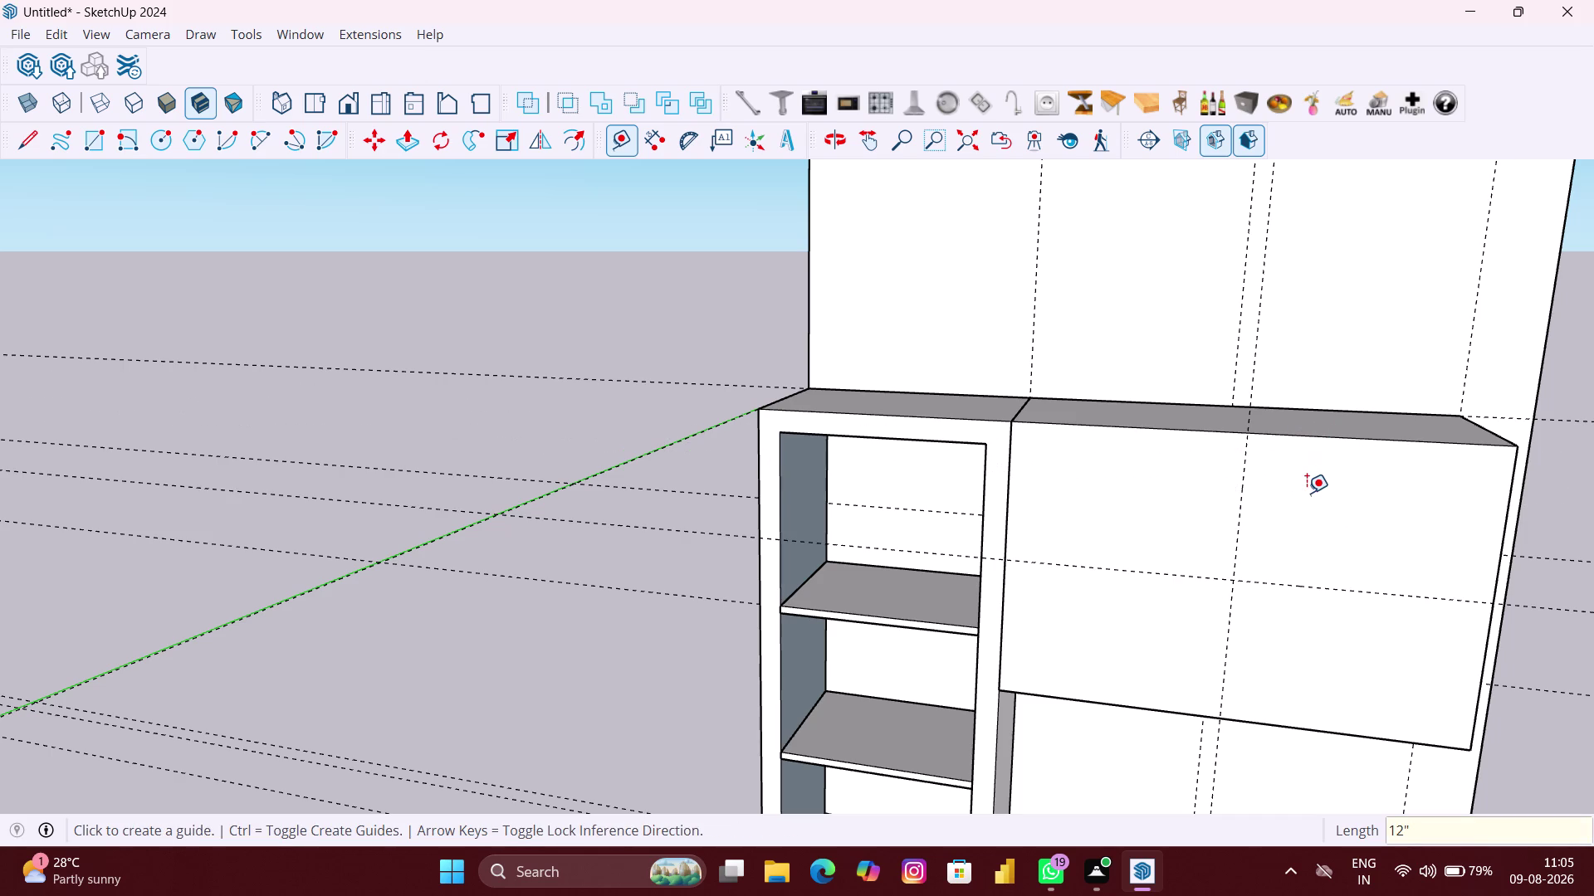
key(space)
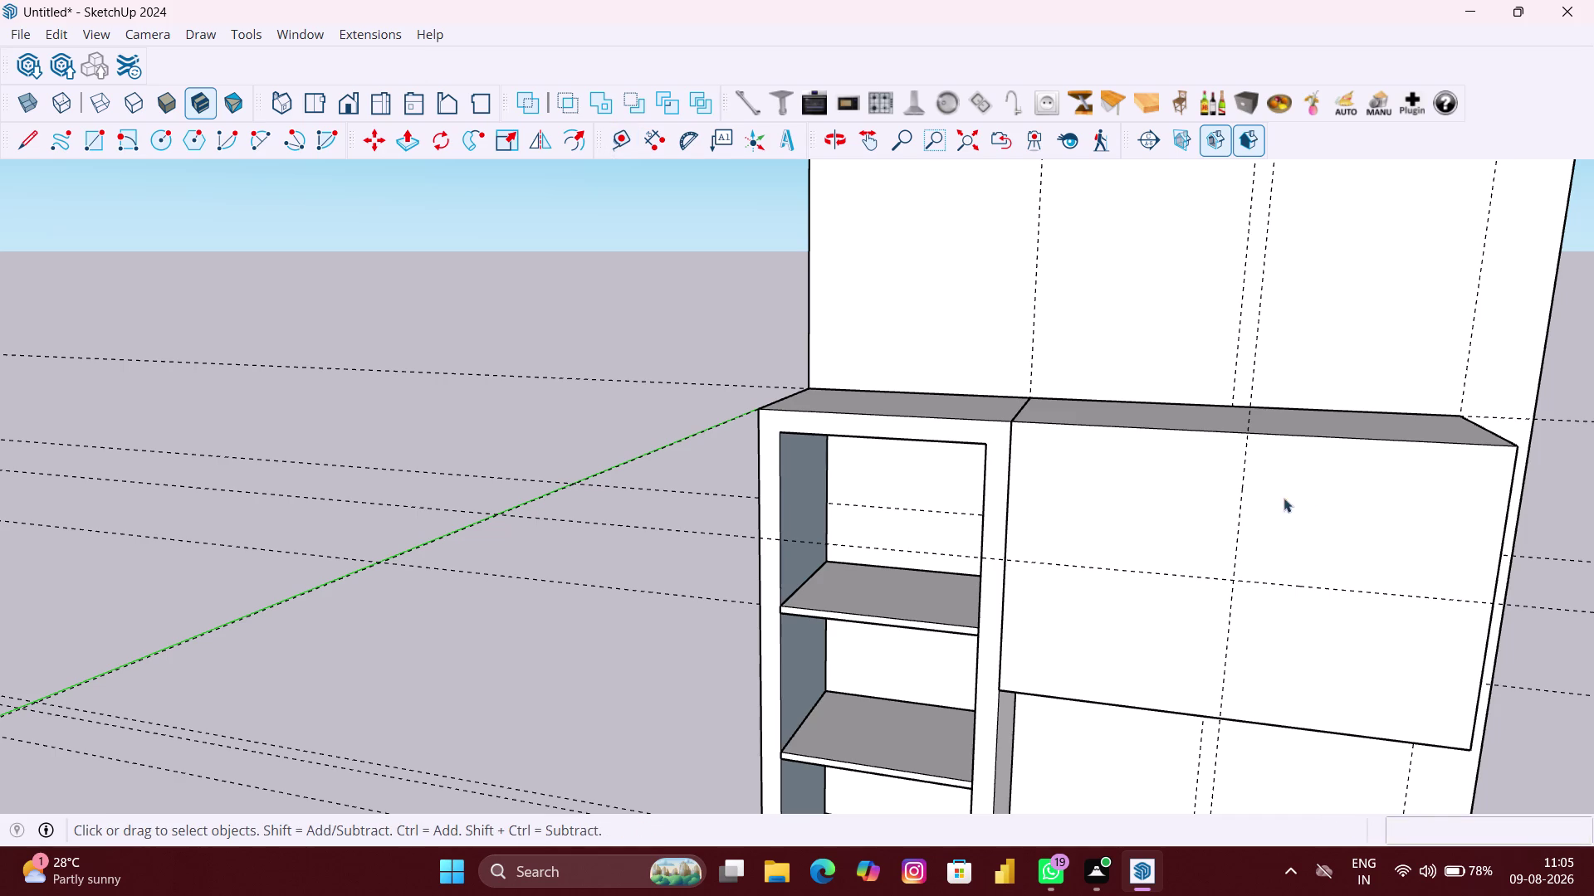
scroll(down, 3)
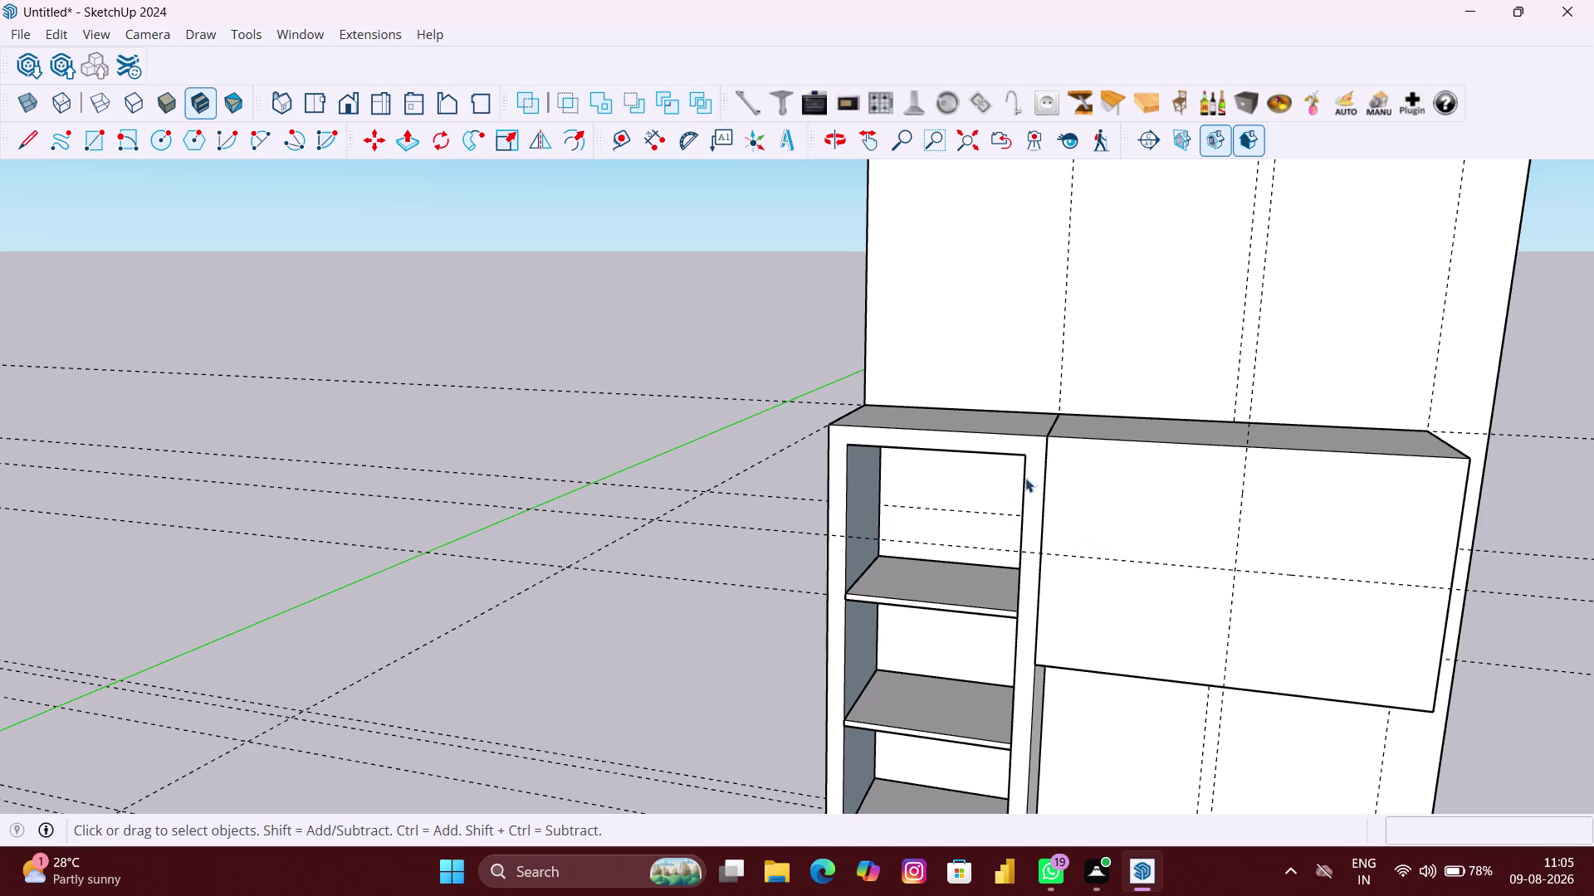
Open the cabinet box group for editing.
click(662, 480)
click(663, 635)
click(1267, 602)
double_click(1289, 606)
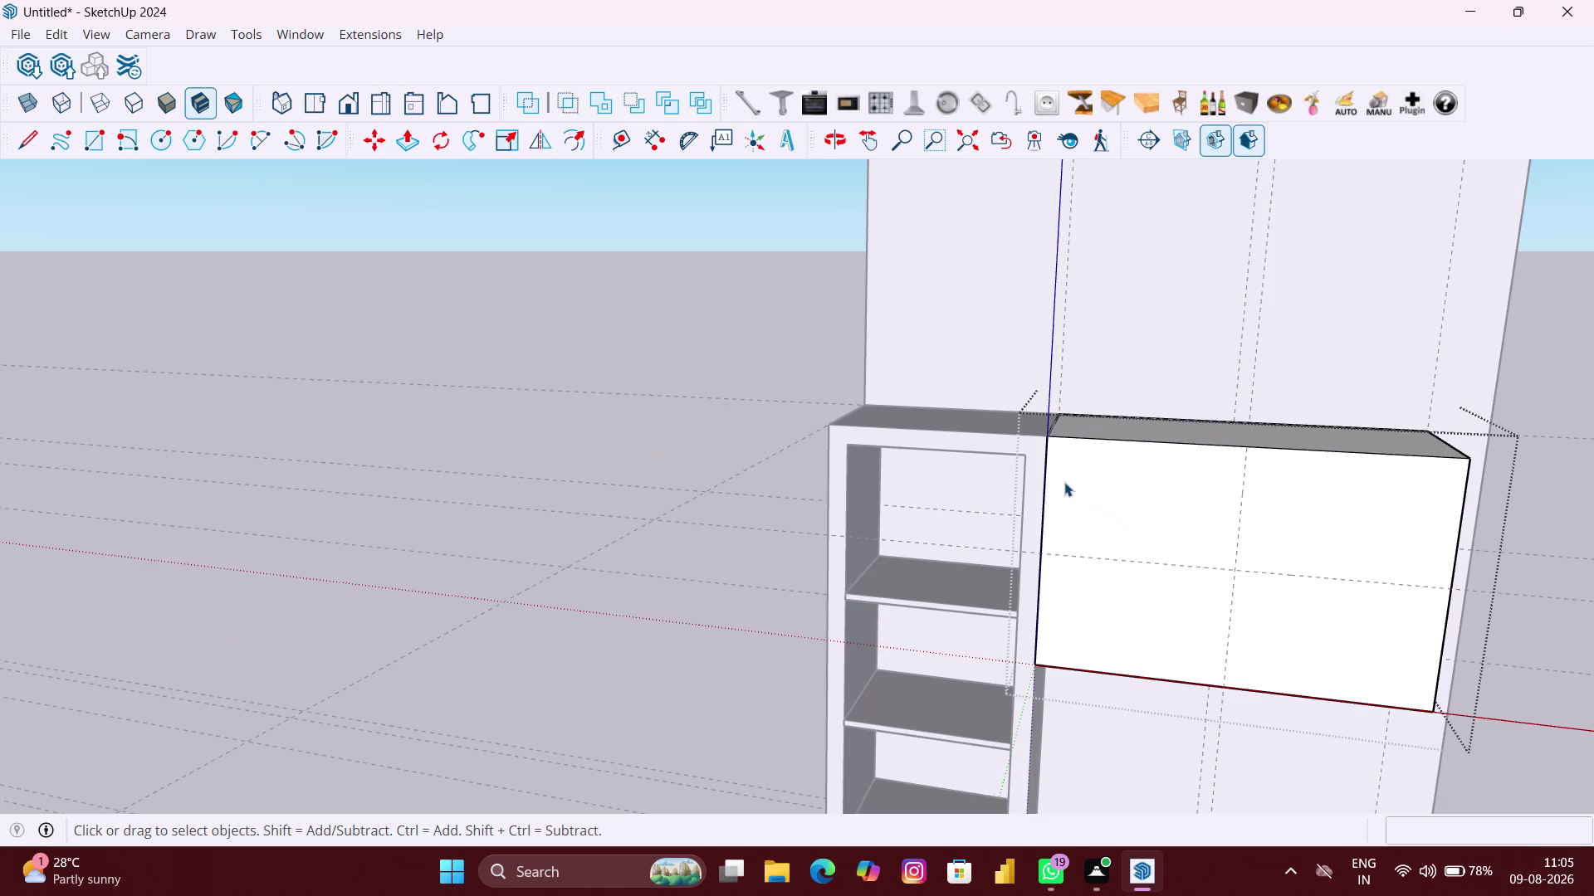
Draw the upper-left and lower-left rectangles on the box front.
key(r)
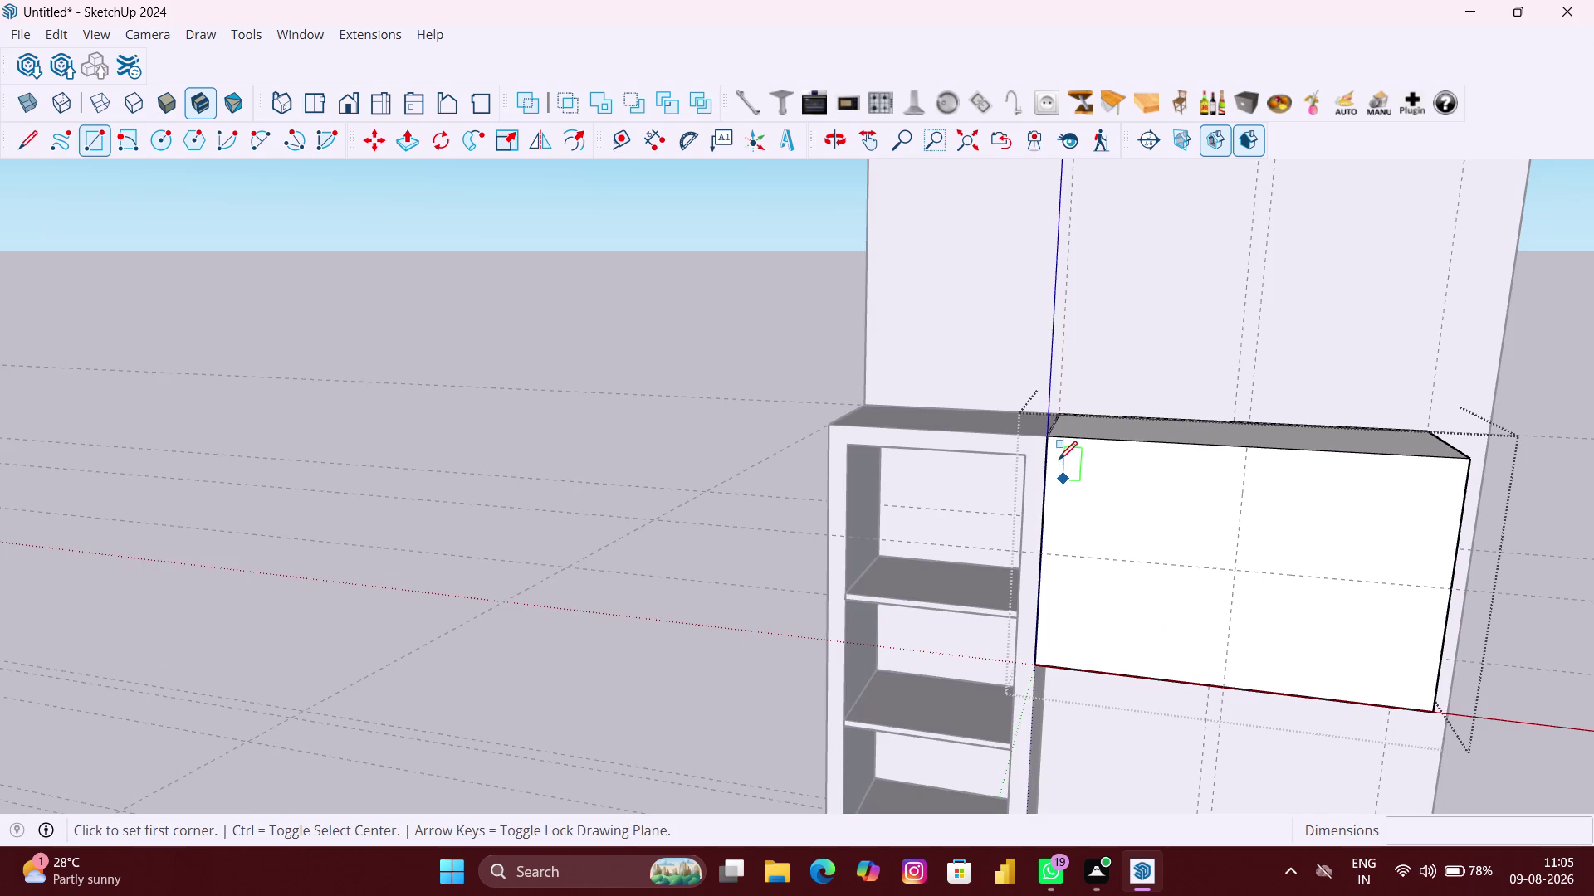
scroll(up, 3)
middle_drag(1046, 443, 1111, 436)
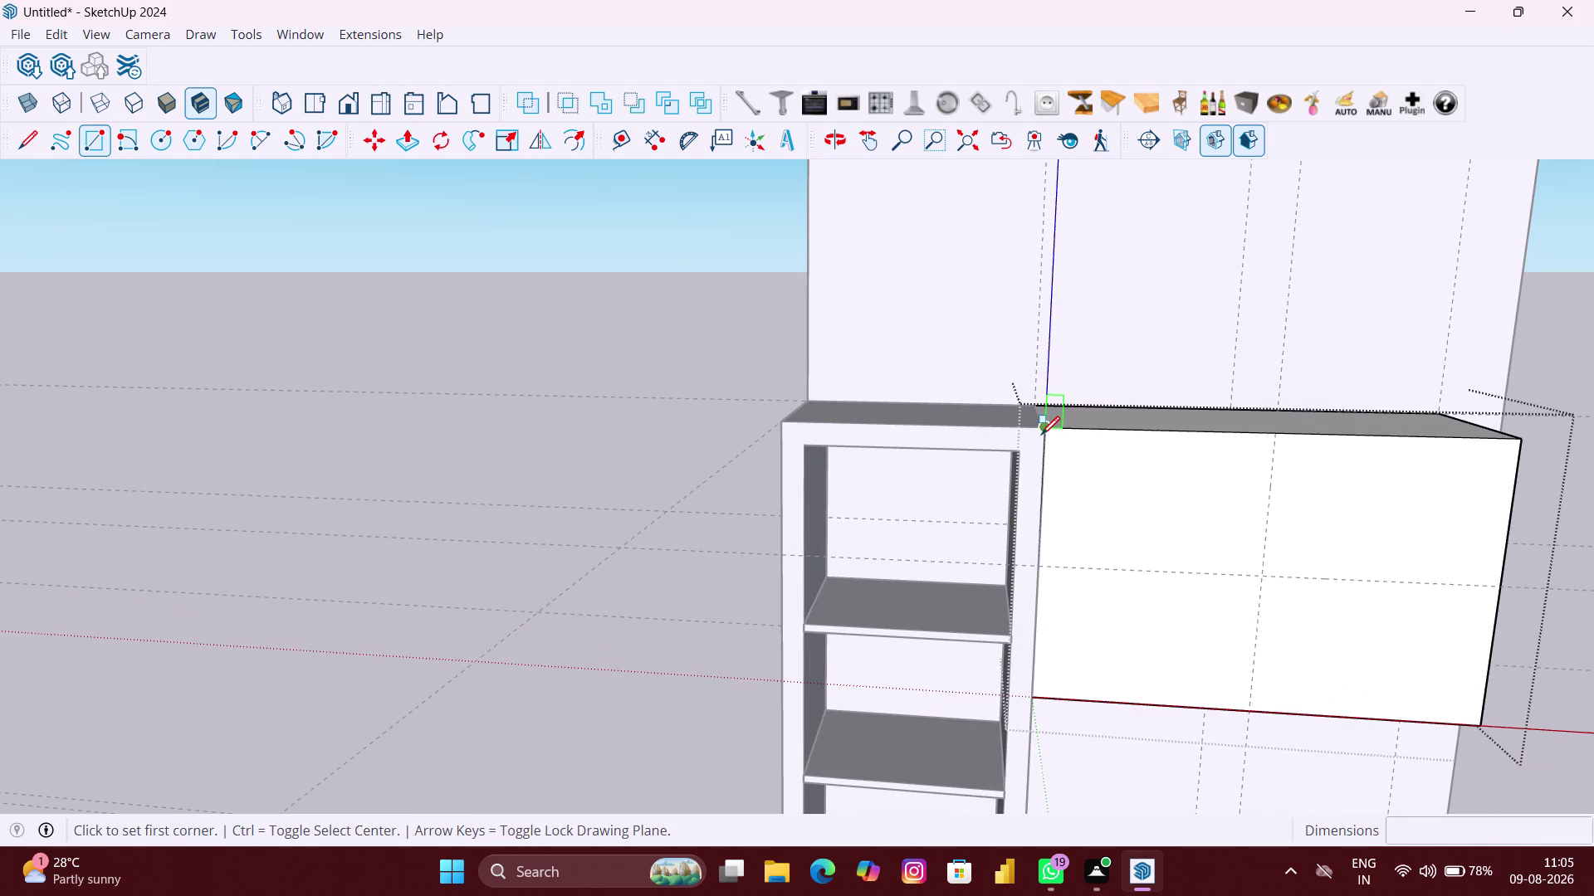
click(1046, 432)
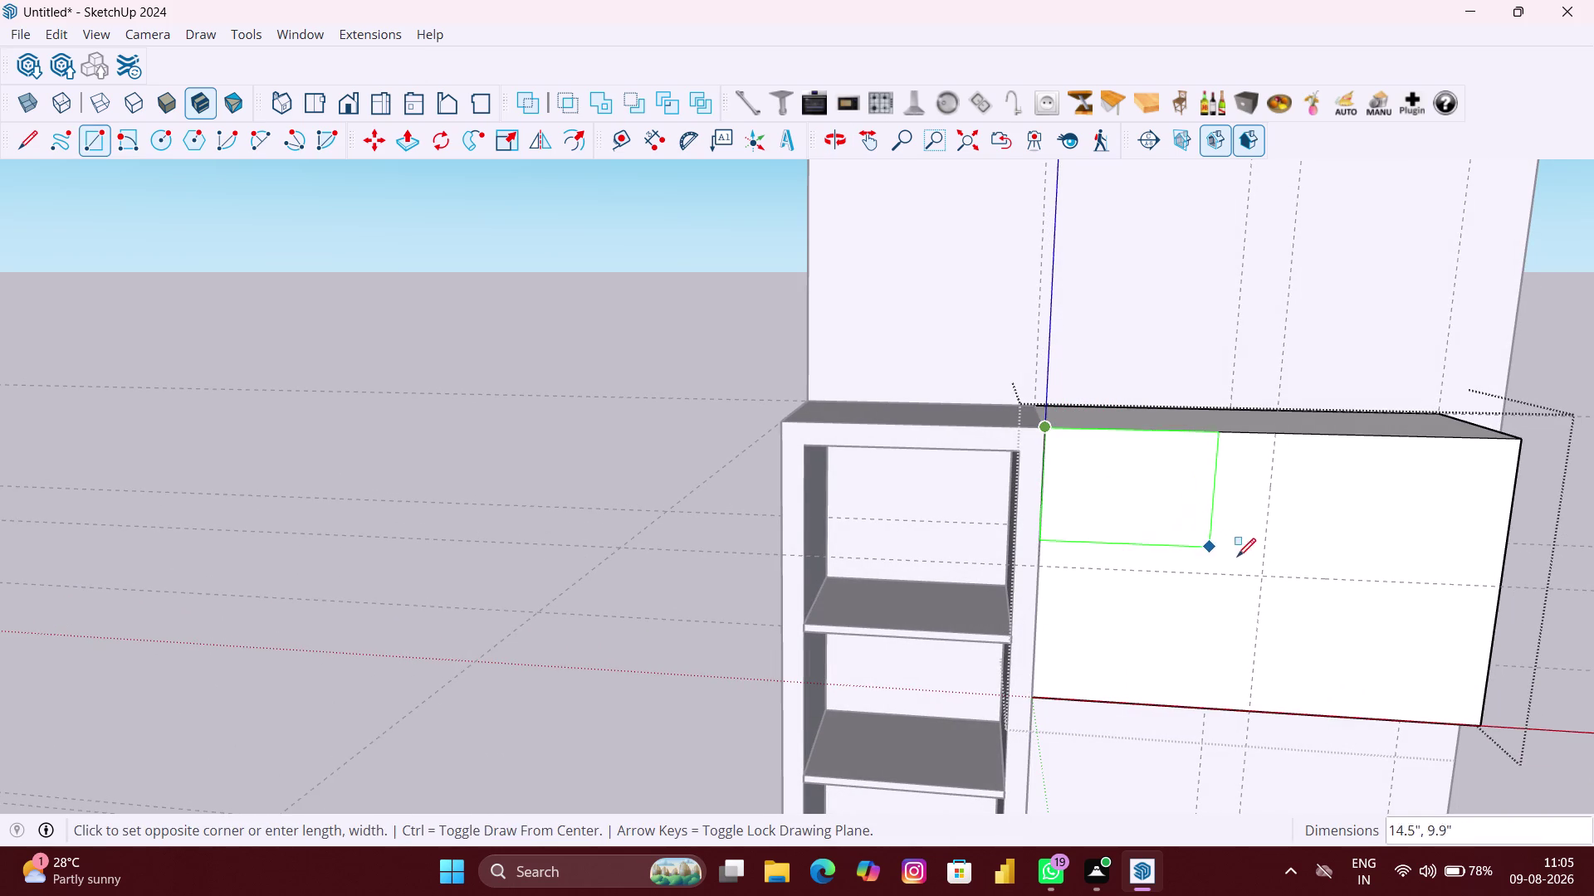
click(1260, 575)
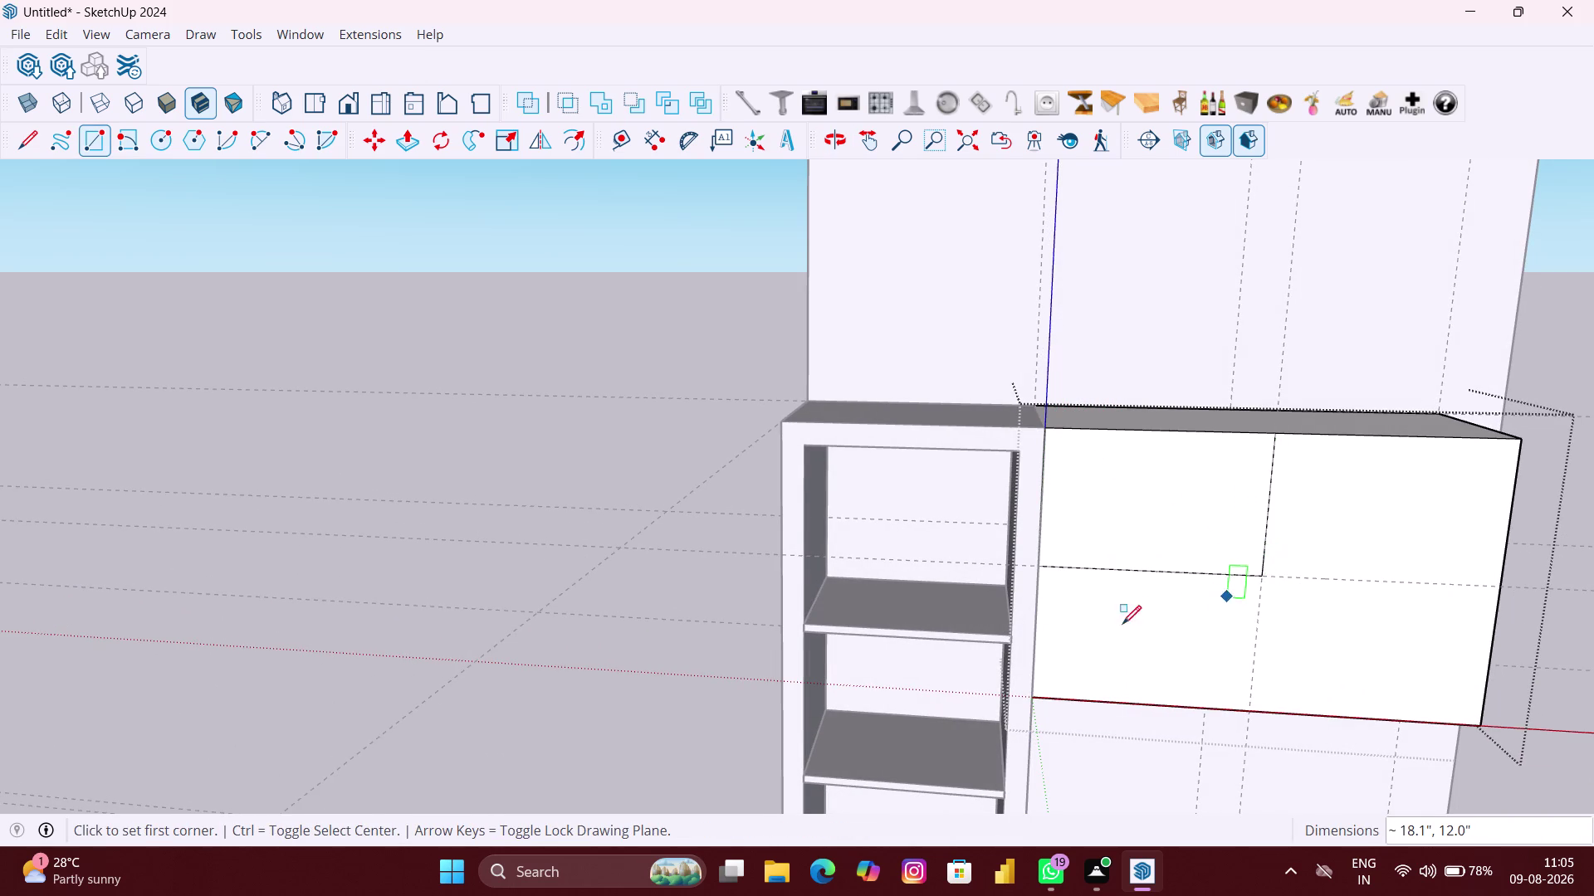
click(1045, 576)
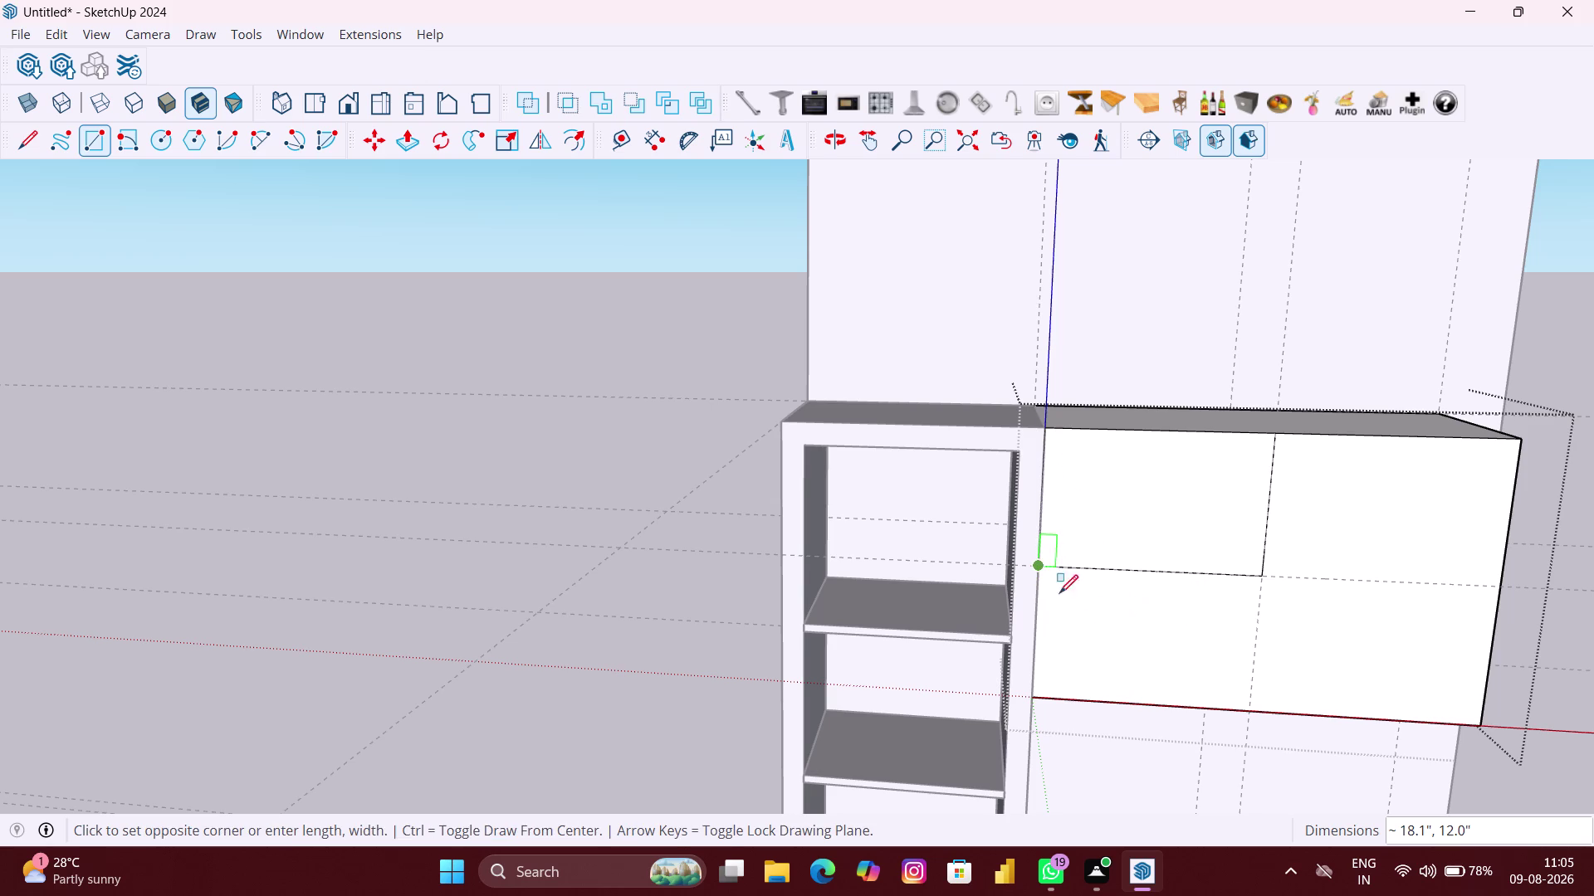
click(1247, 708)
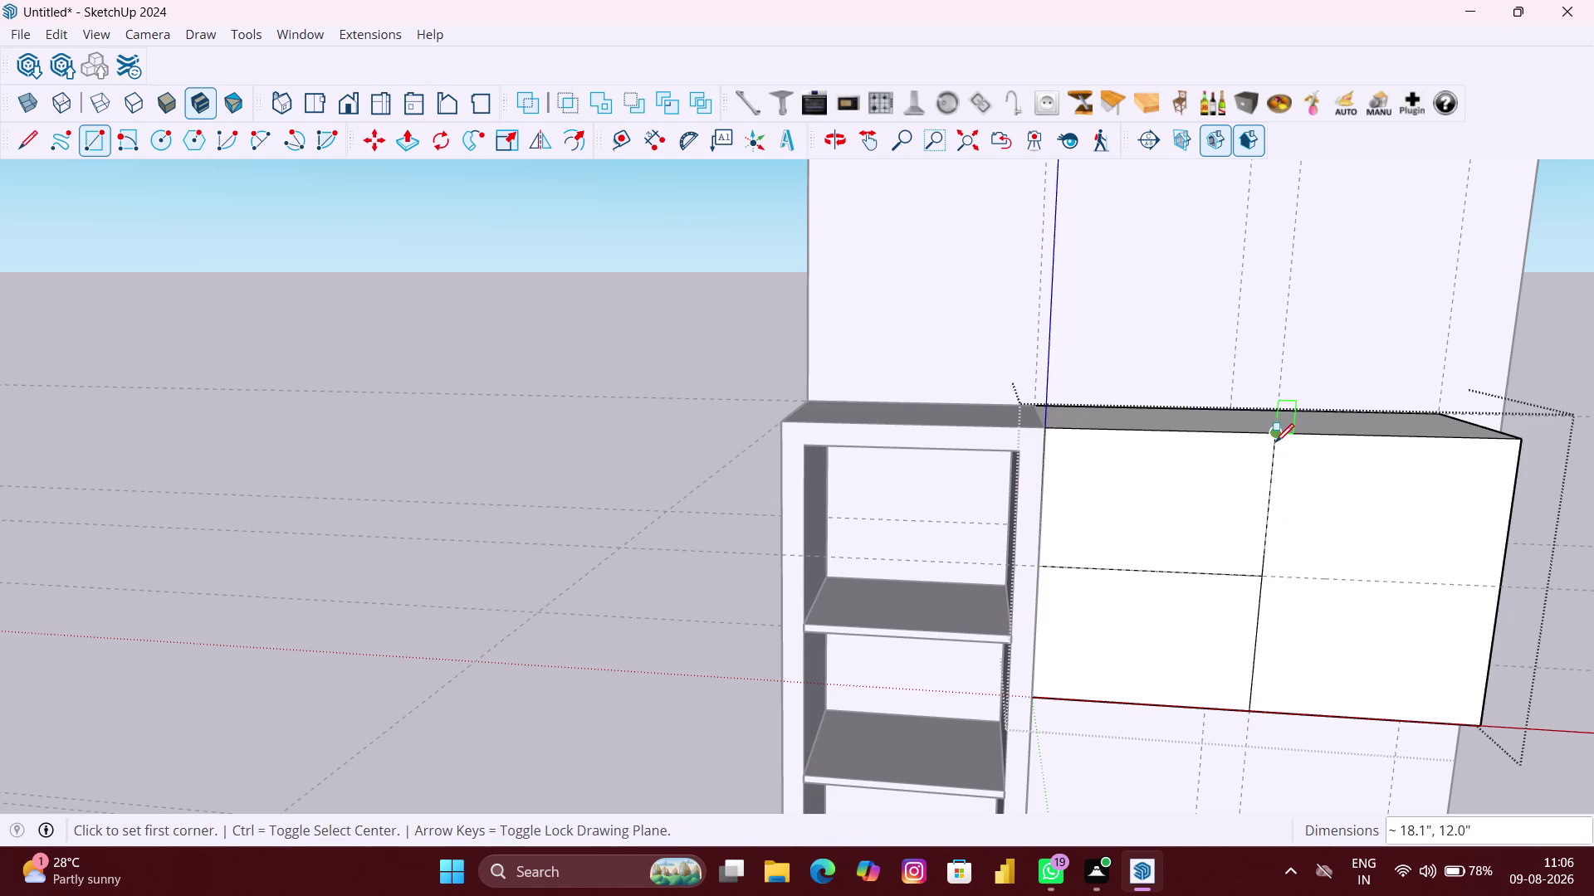
Draw the upper-right and lower-right rectangles from the top midpoint and centre.
click(1273, 439)
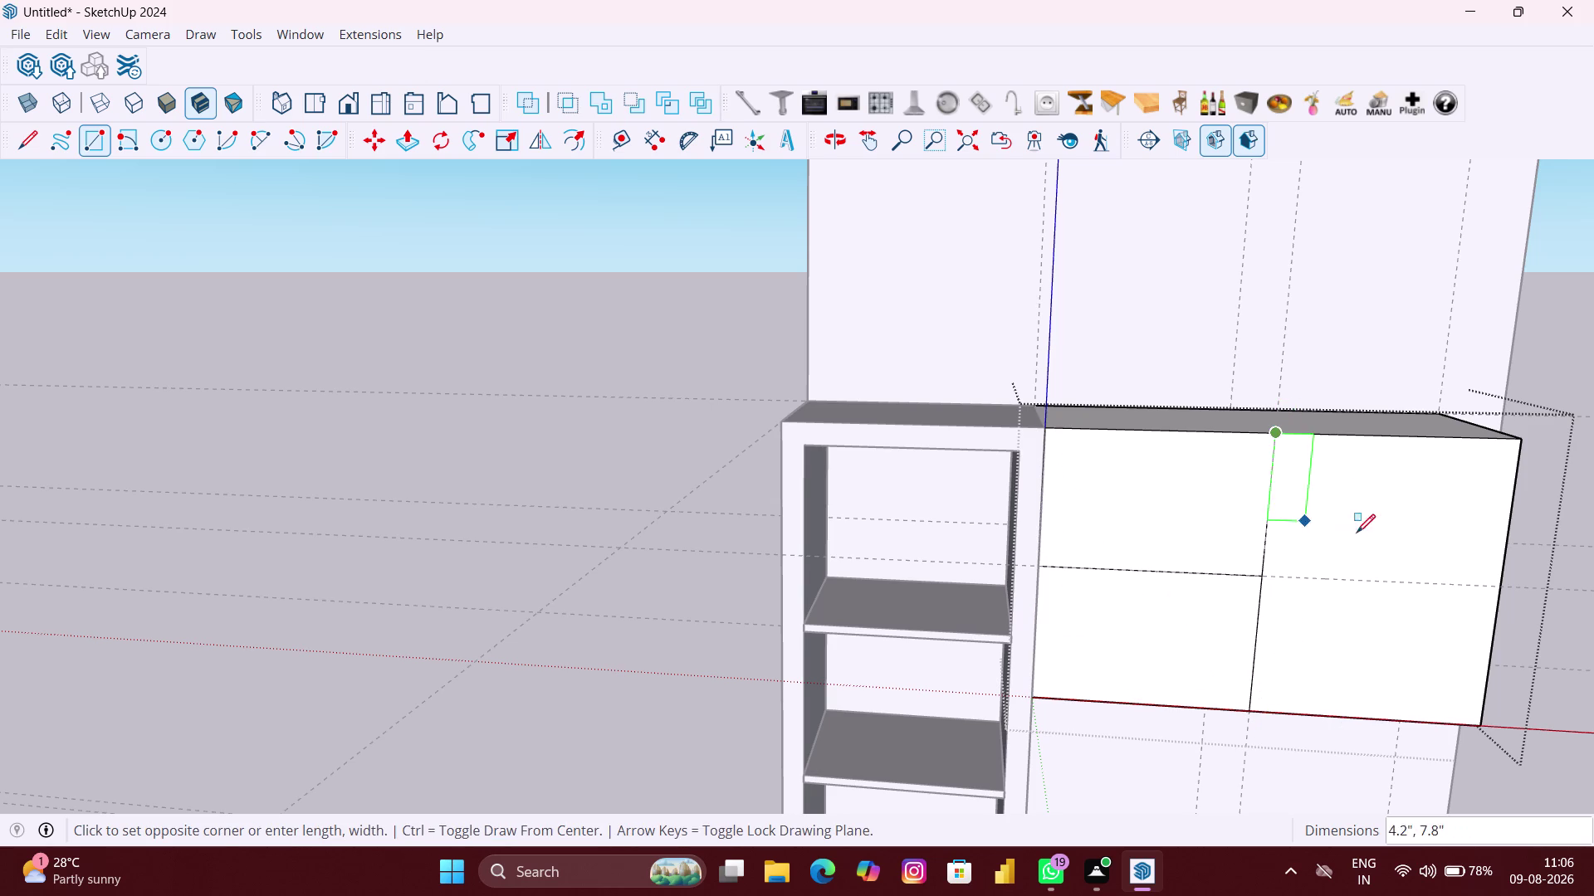
click(1501, 585)
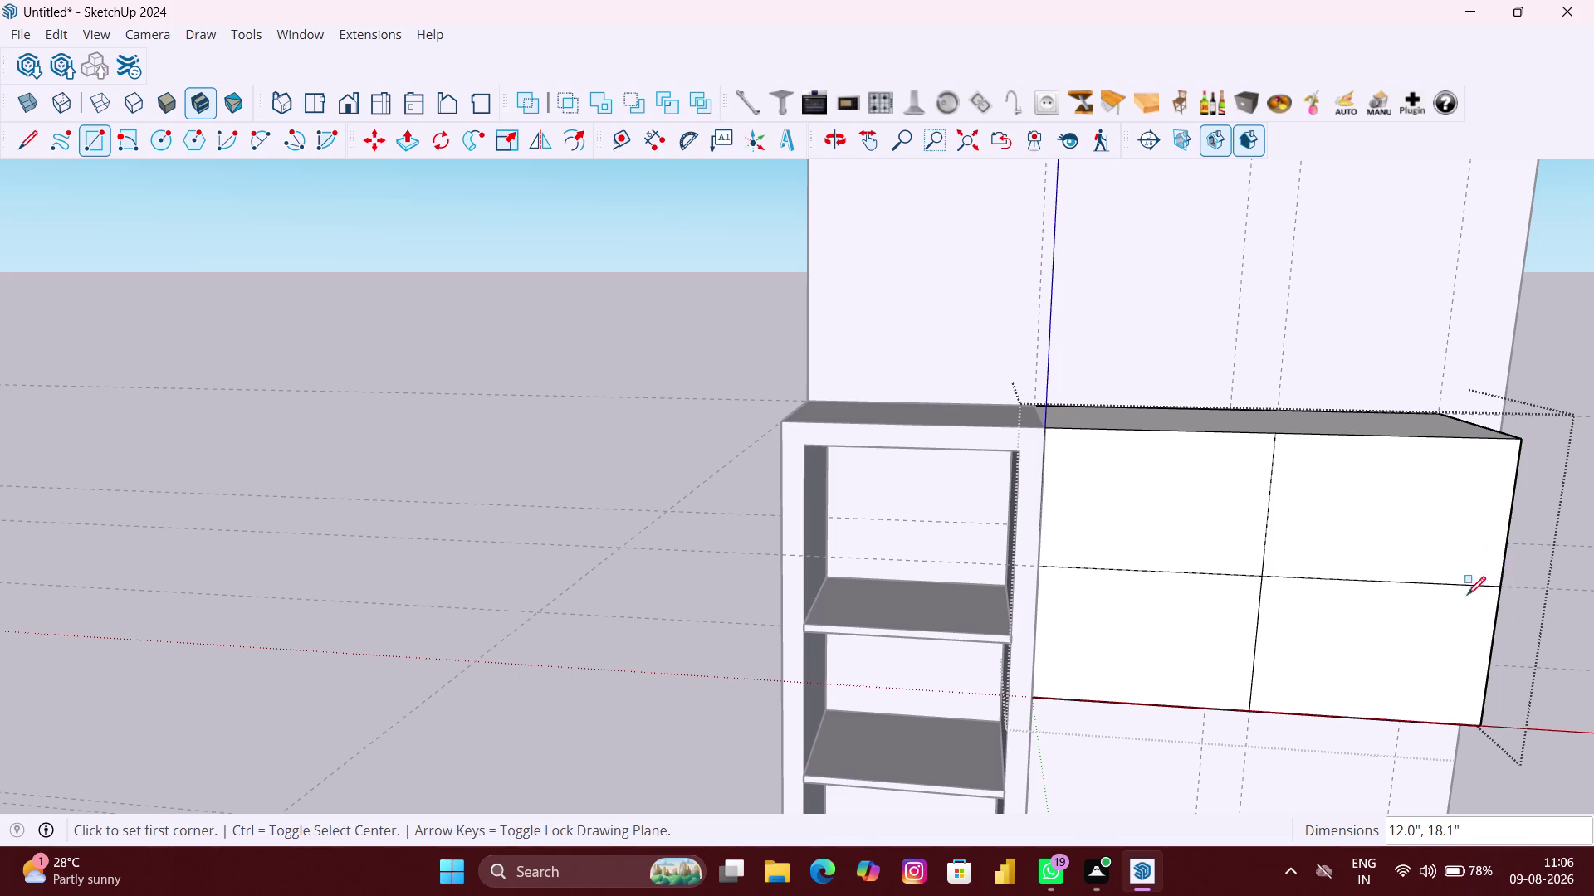
click(1263, 579)
click(1481, 725)
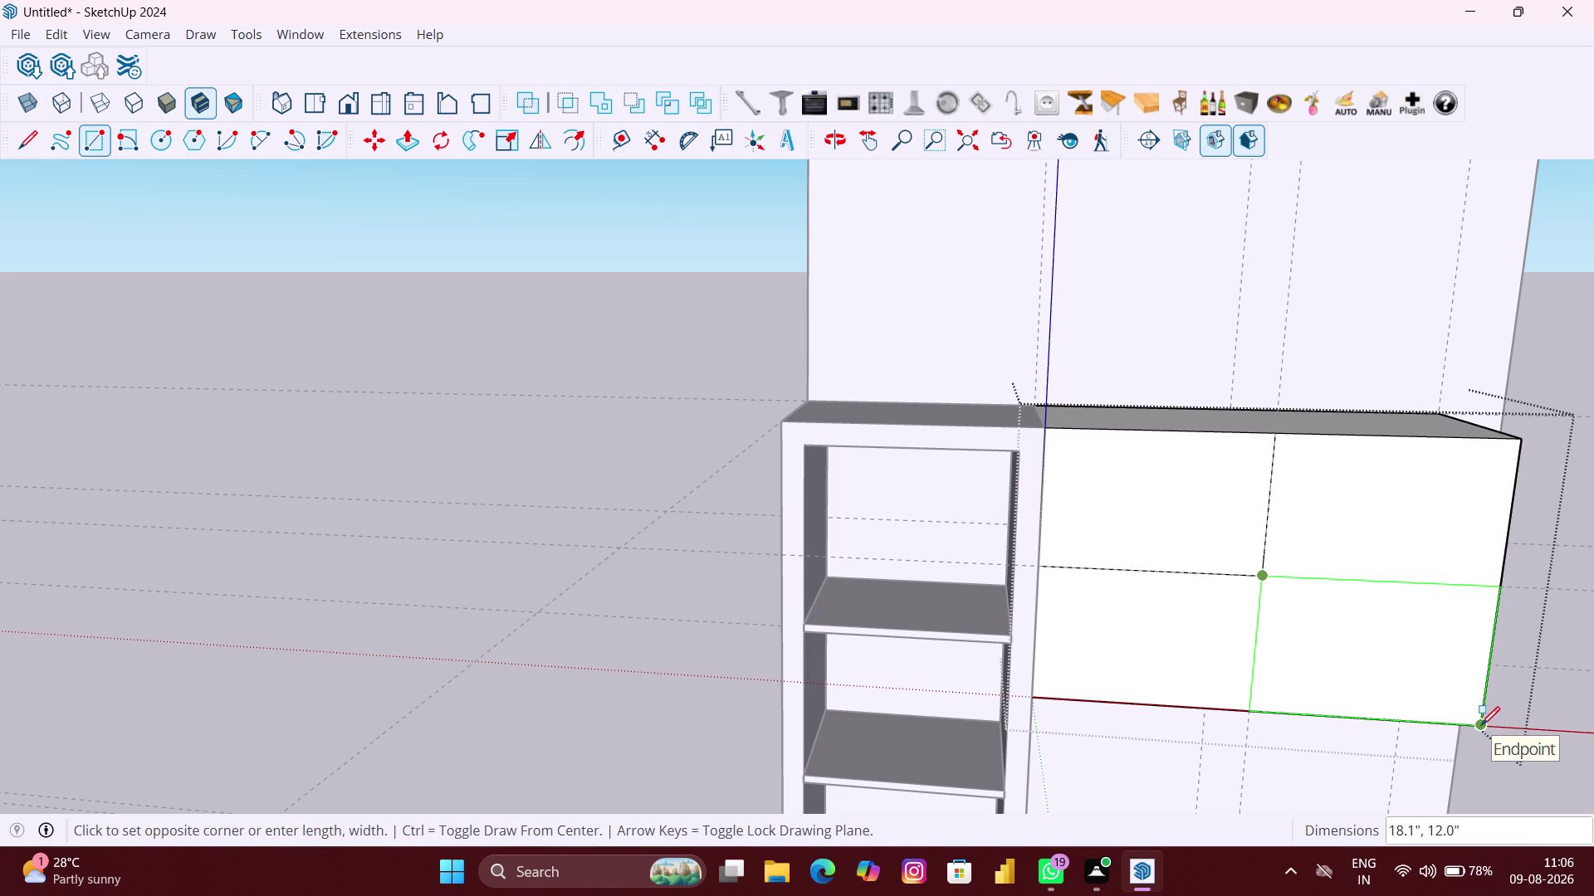
scroll(down, 3)
key(space)
click(1544, 732)
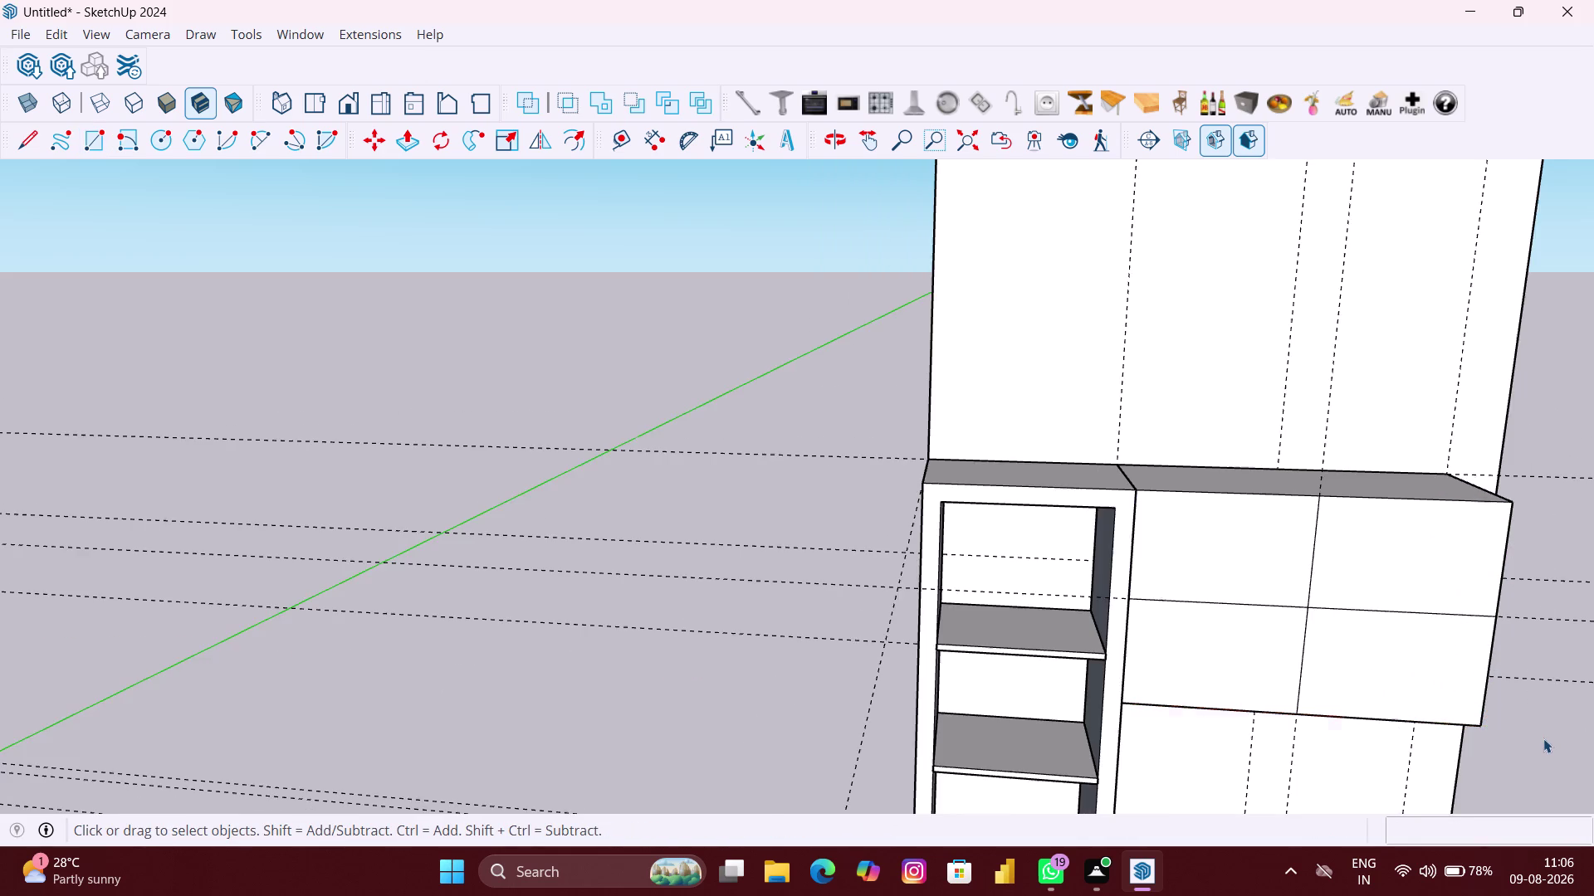
Offset the upper-left panel's edges inward about 1.7".
scroll(down, 3)
middle_drag(1528, 732, 1368, 677)
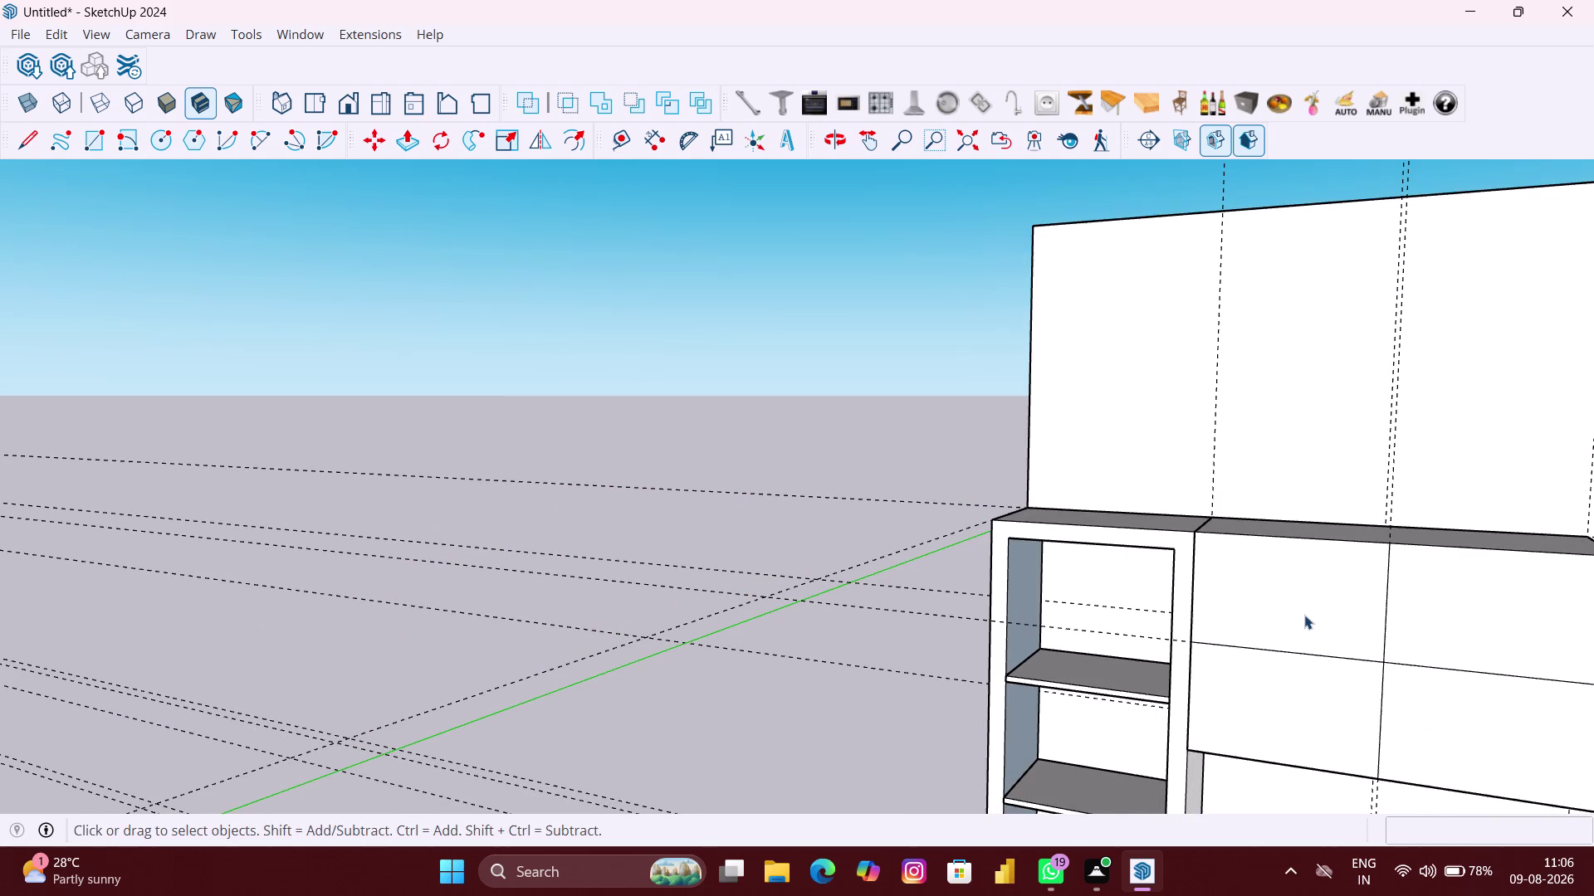
click(1287, 607)
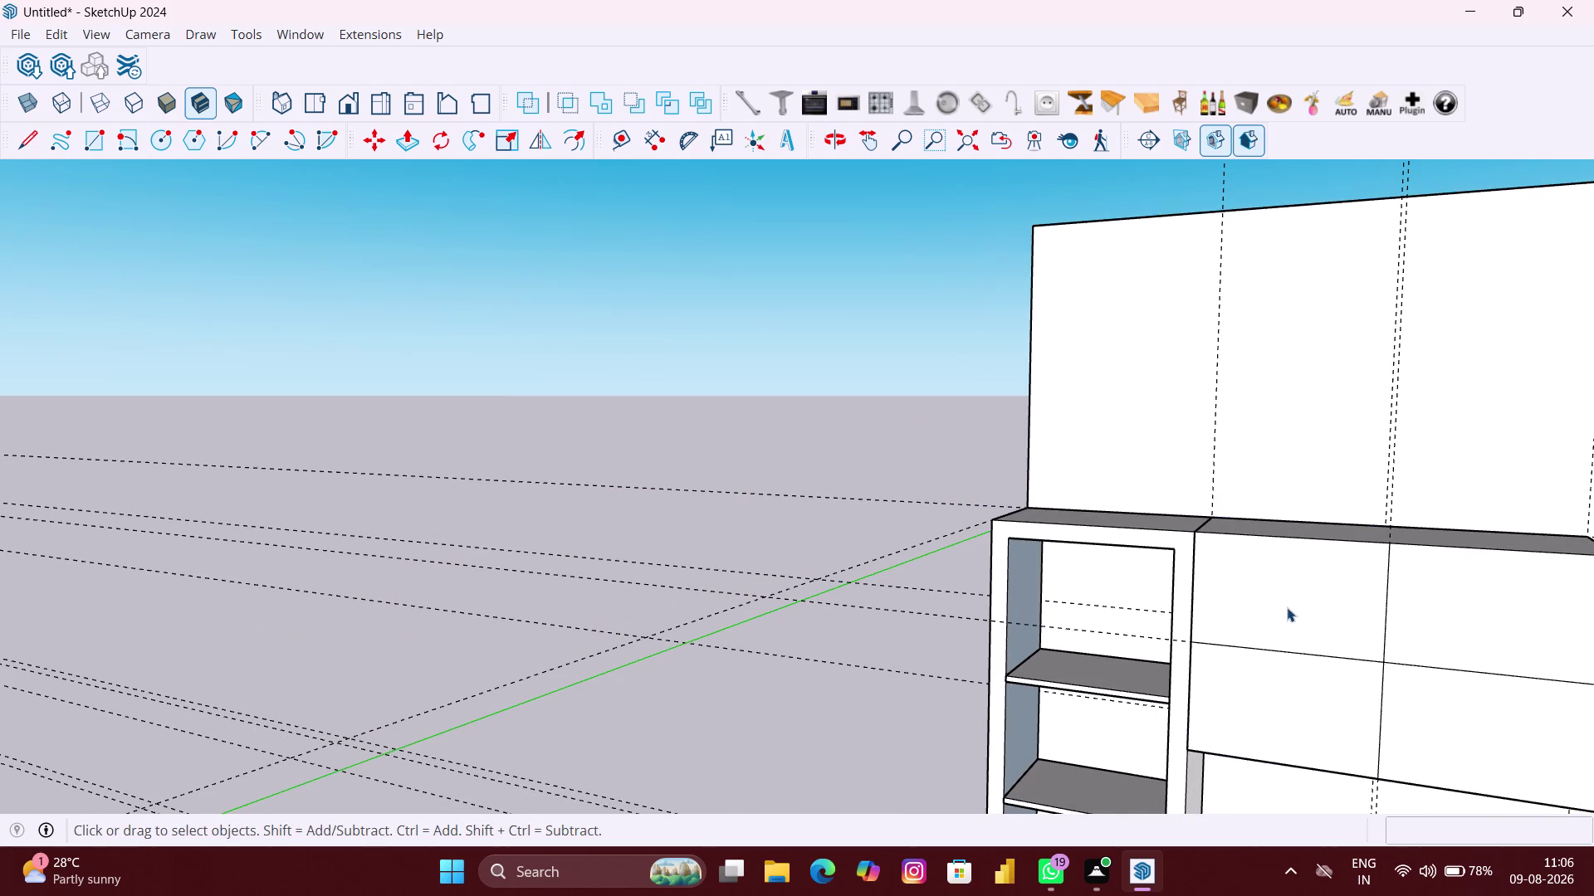
double_click(1286, 610)
key(f)
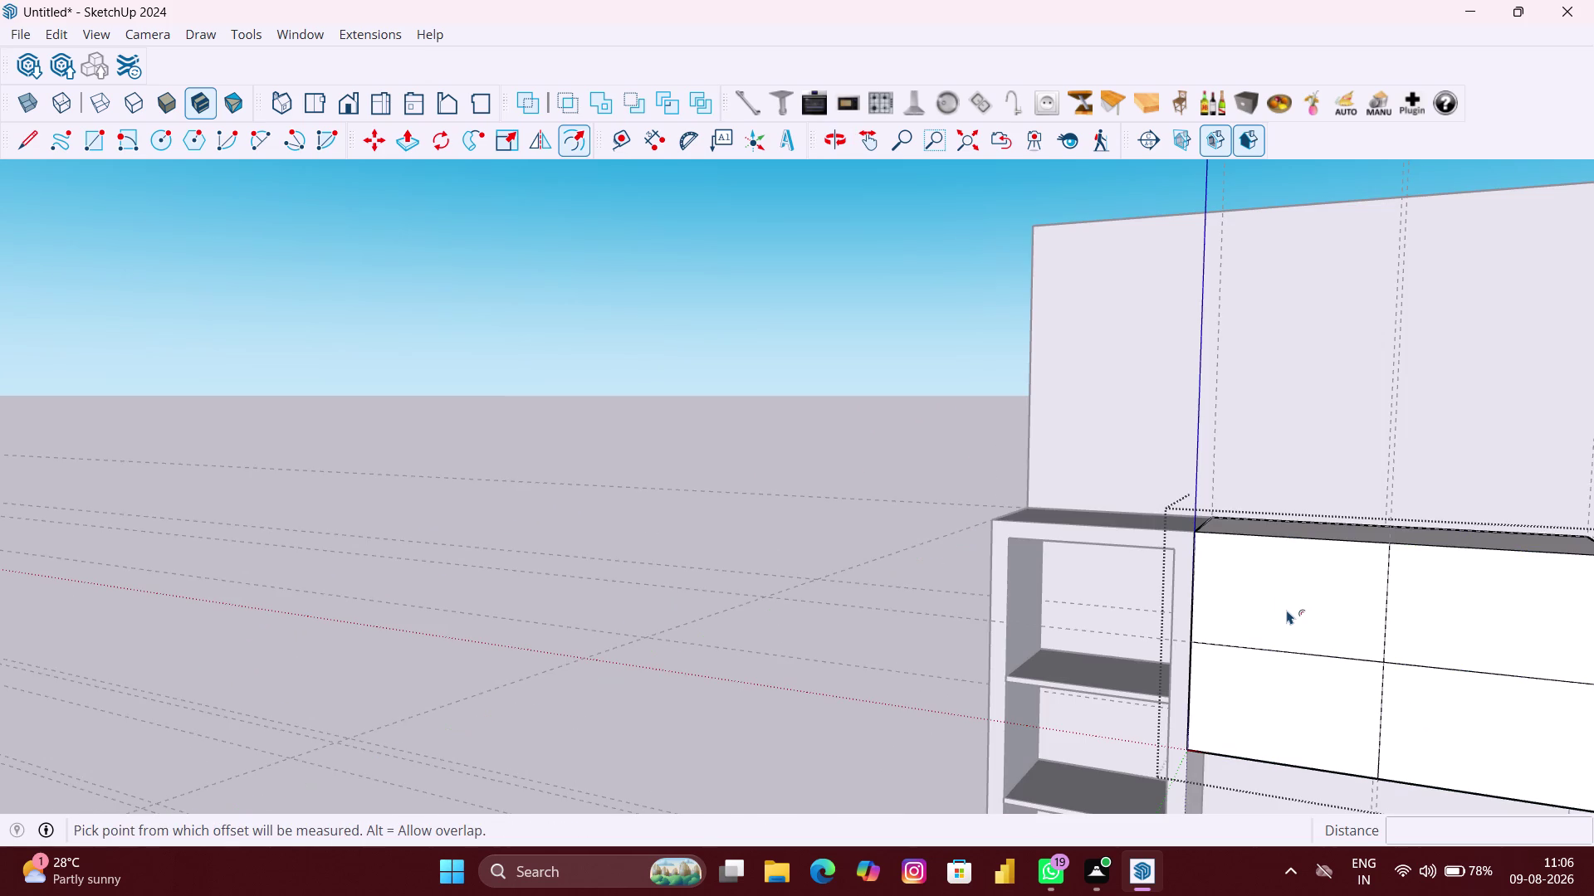
click(1315, 610)
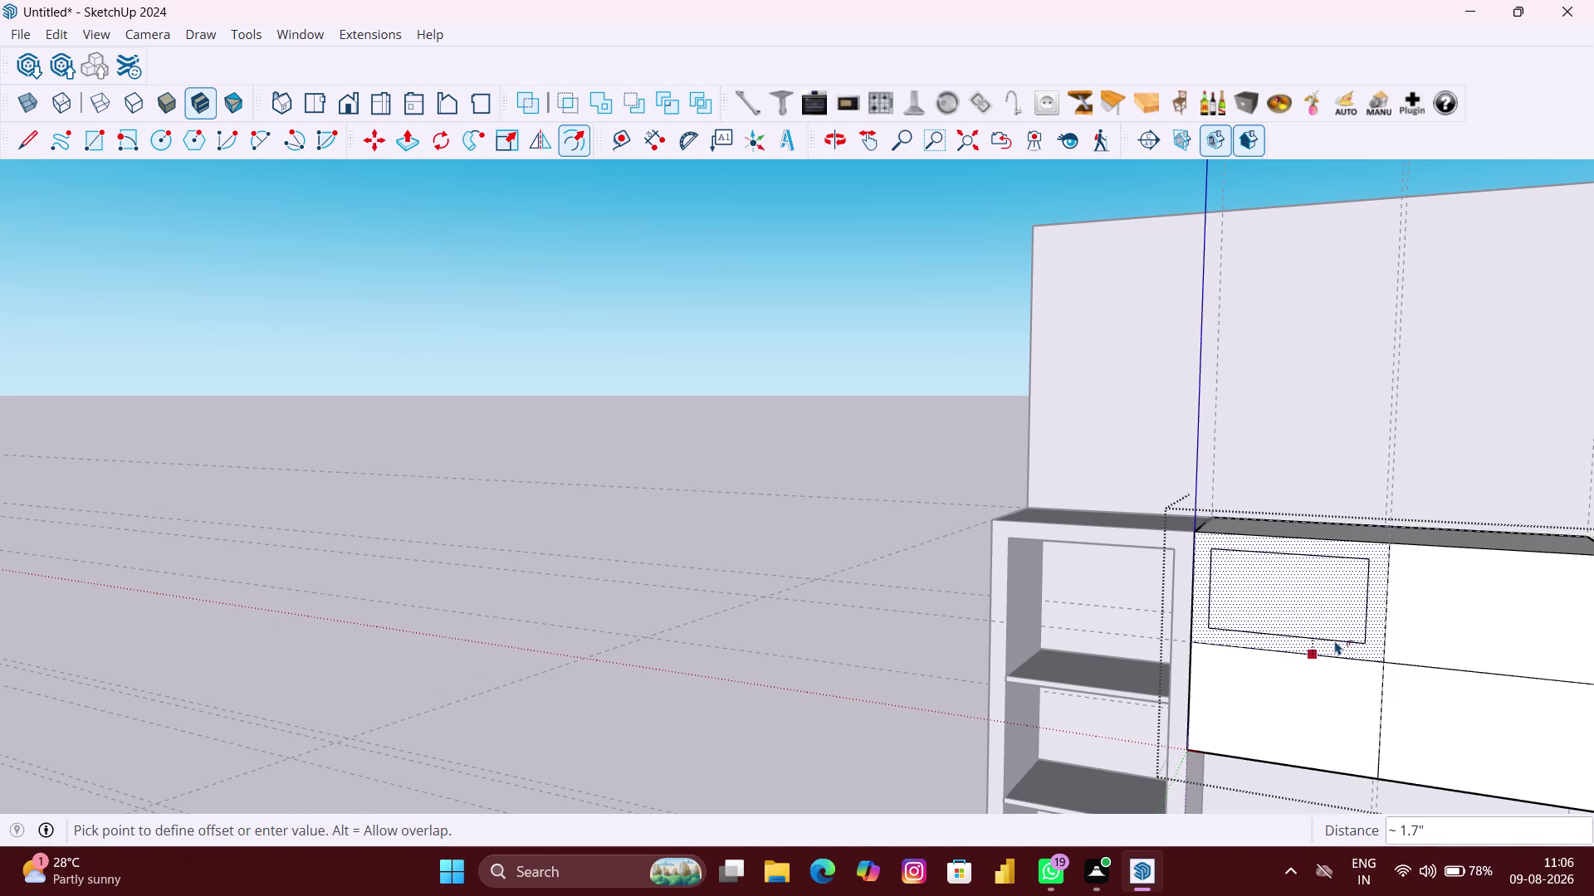
click(1335, 641)
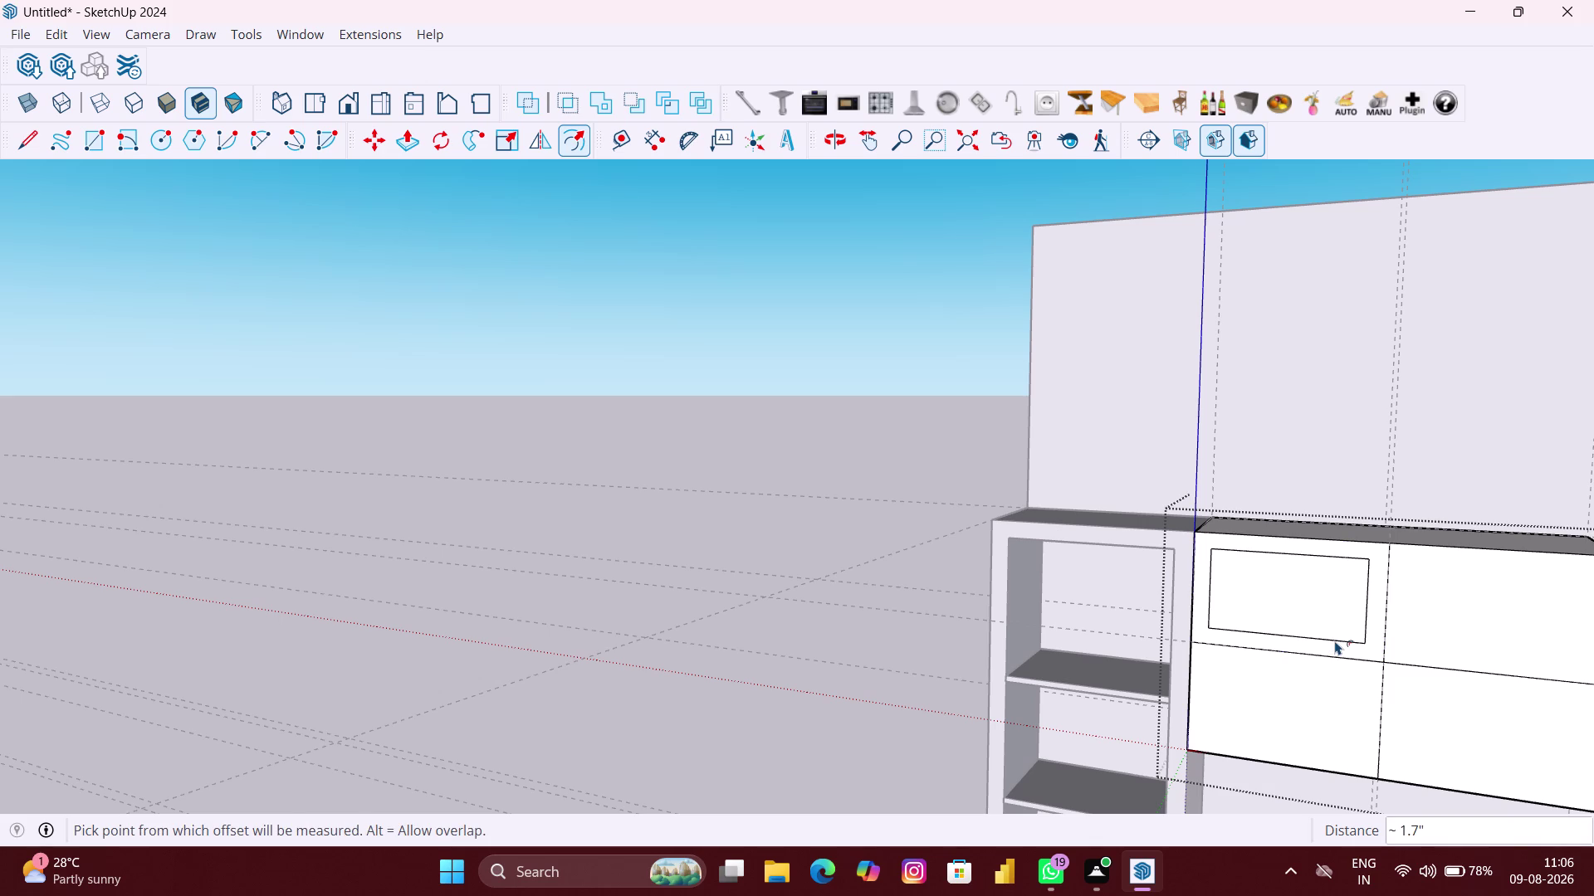
Apply the same inward offset to the lower-right panel.
double_click(1482, 743)
scroll(down, 3)
middle_drag(1458, 740, 1516, 723)
key(space)
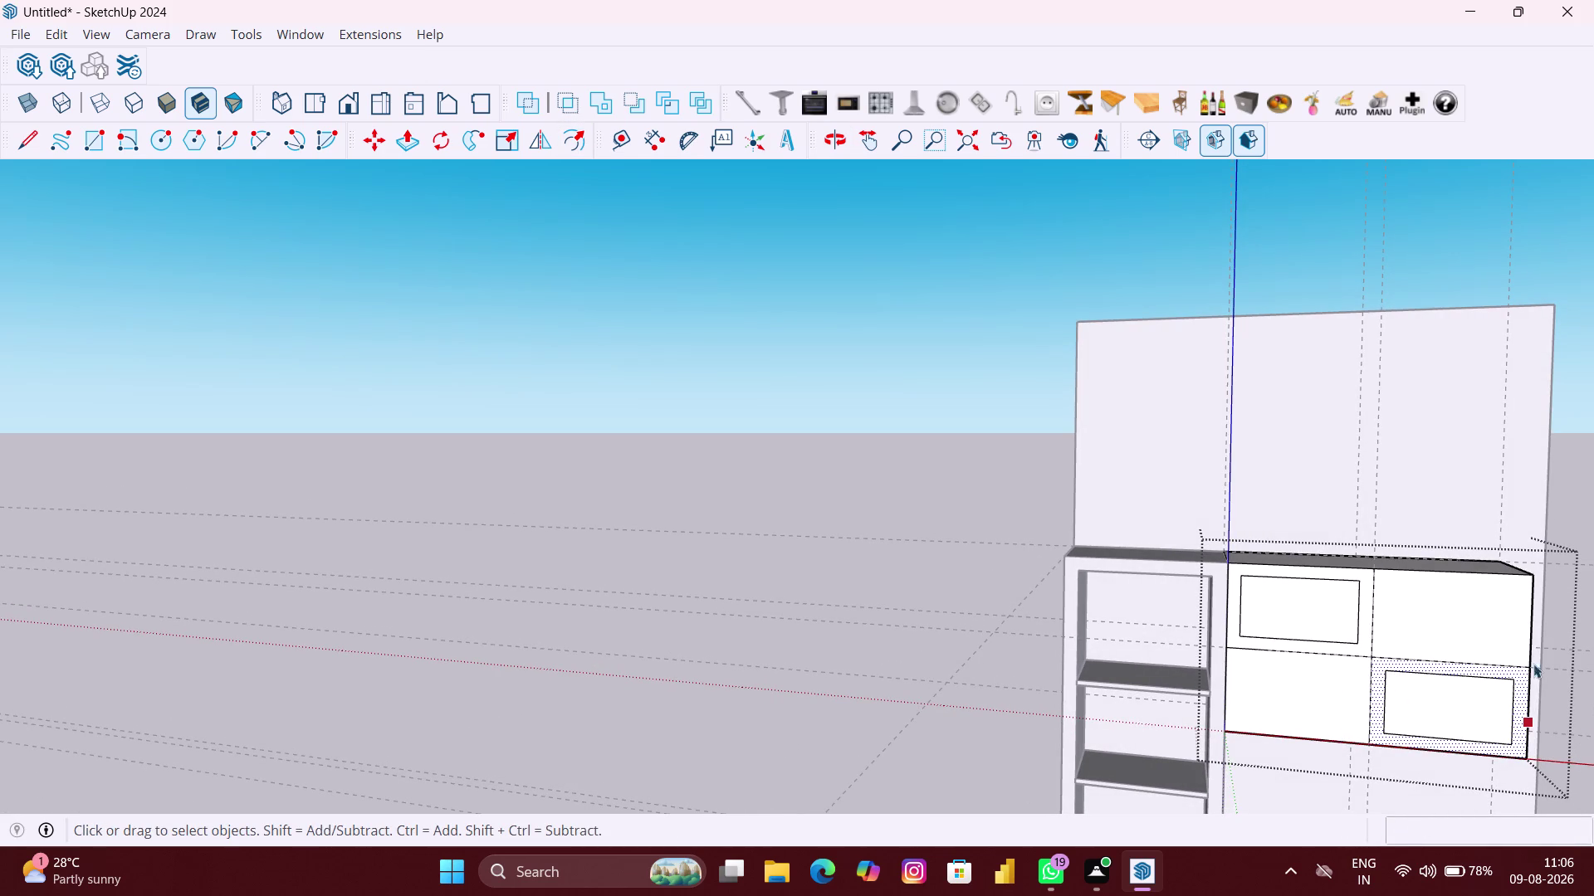
click(1568, 474)
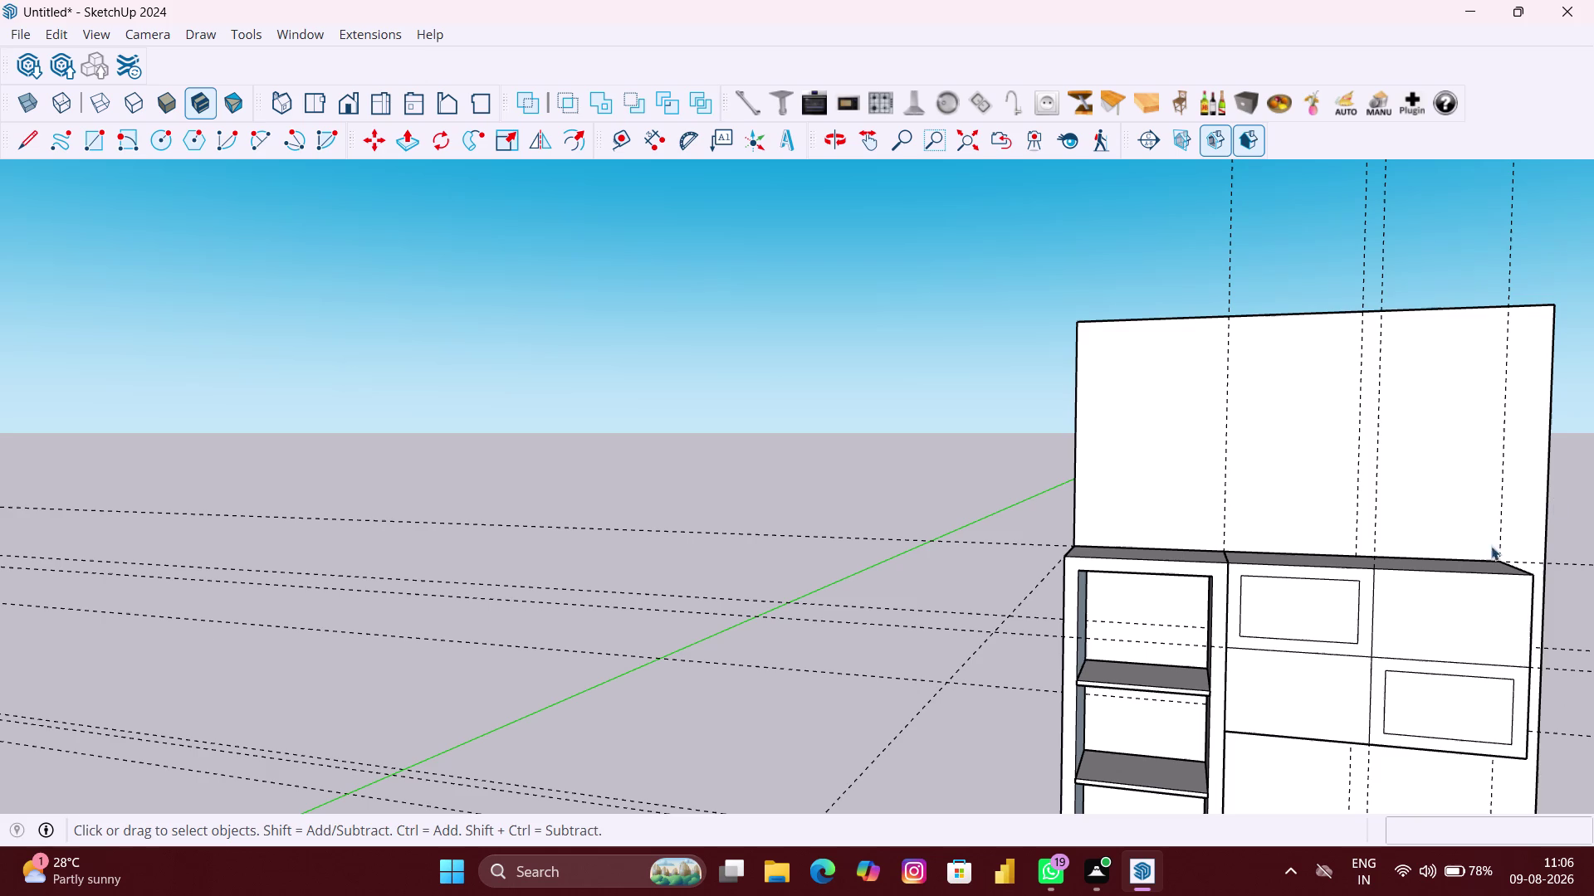
scroll(up, 3)
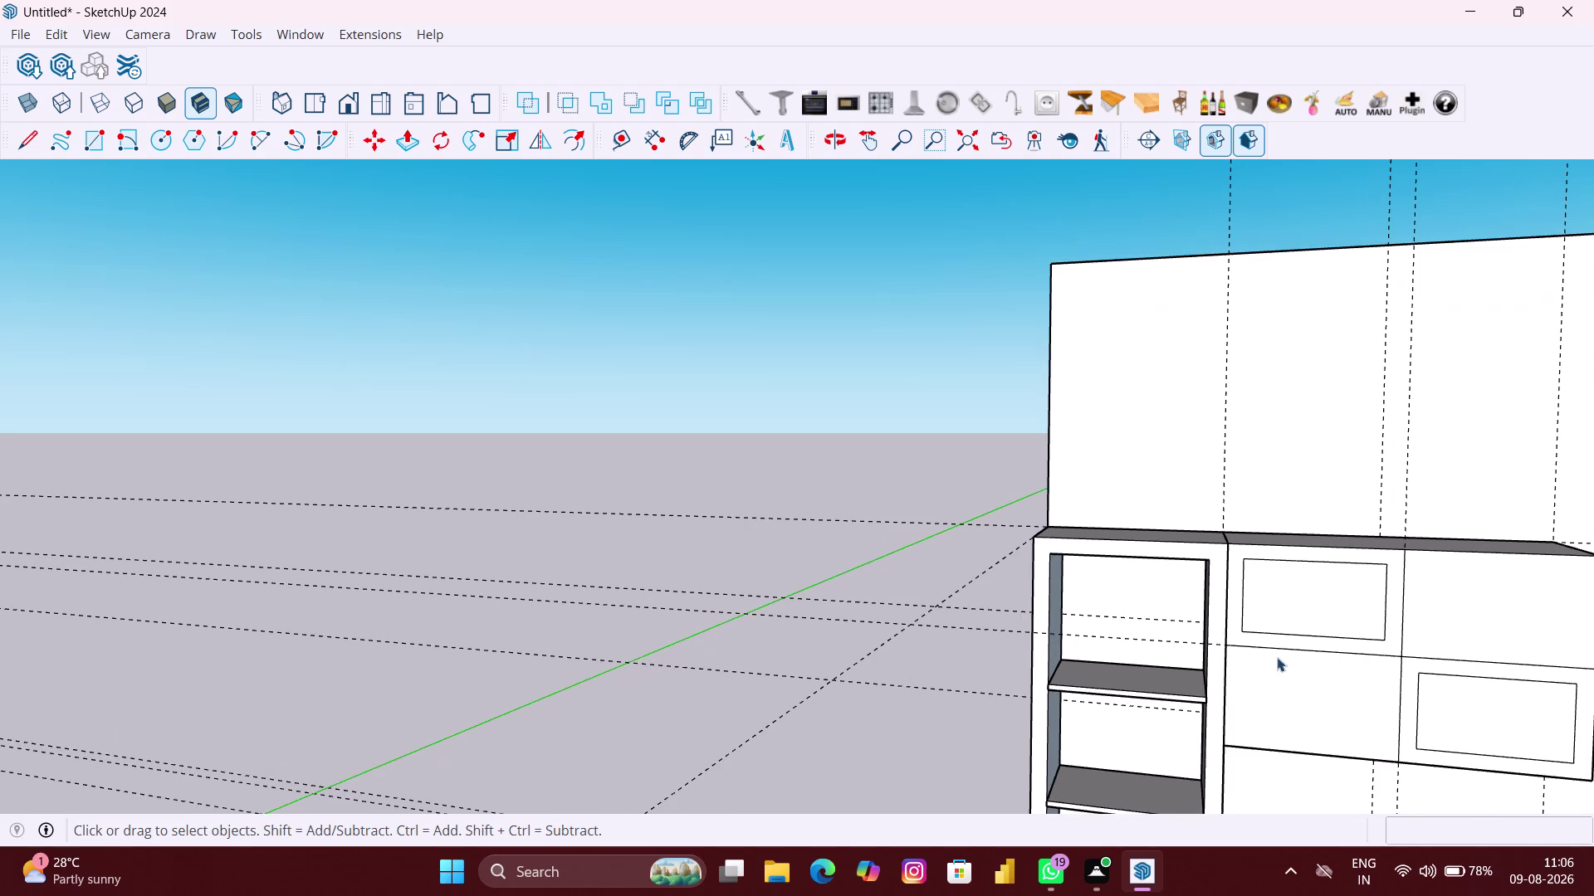
scroll(up, 3)
Push the upper-left inset face inward to form a recessed niche.
click(1415, 647)
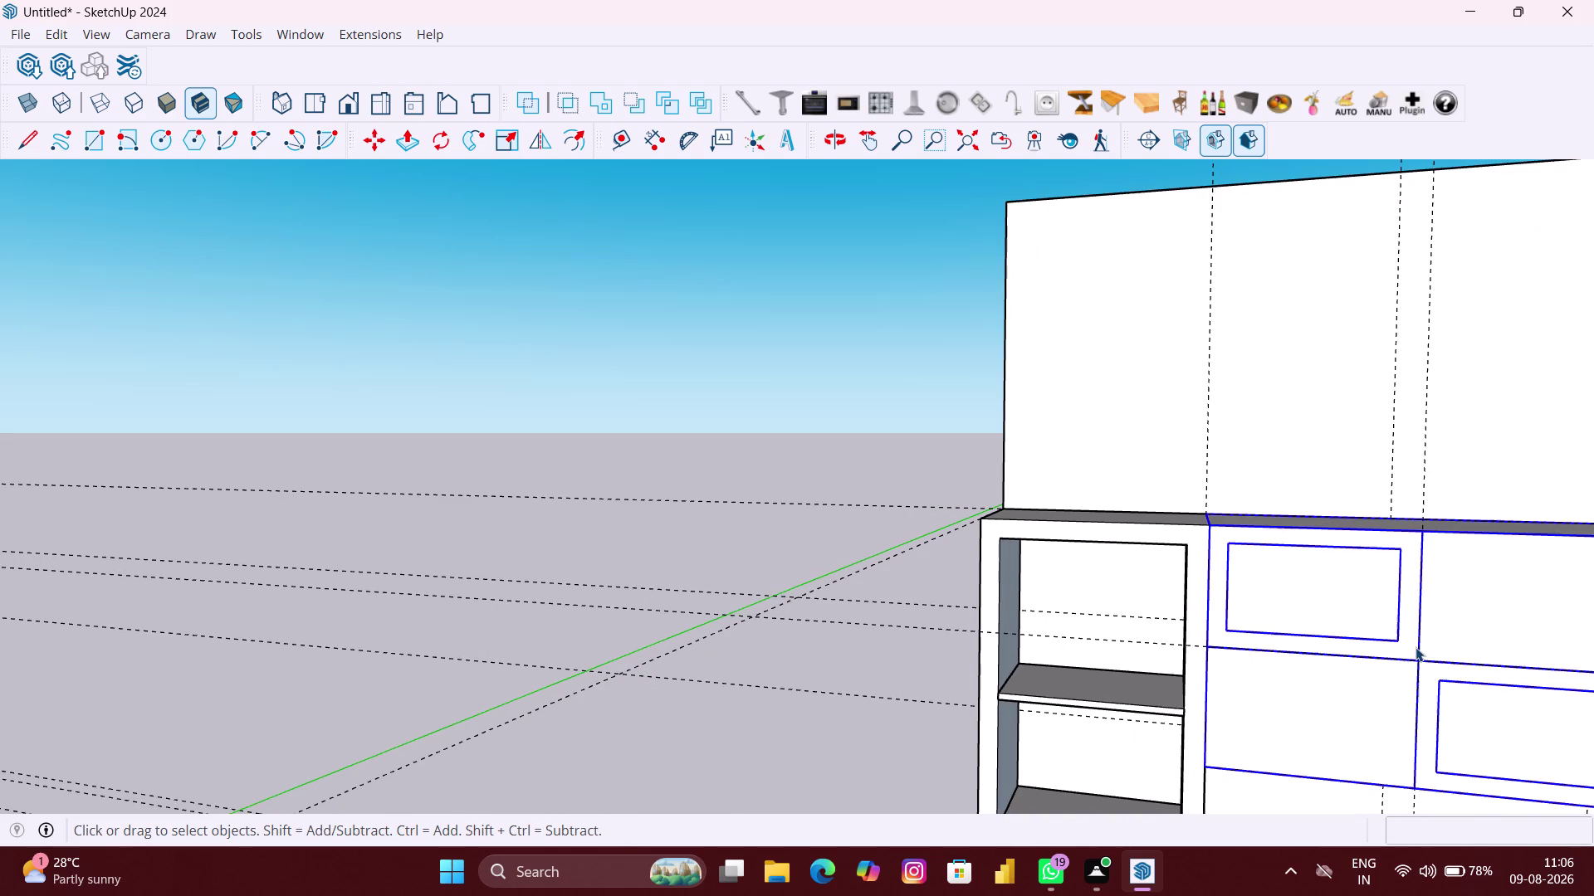
scroll(up, 3)
double_click(1414, 648)
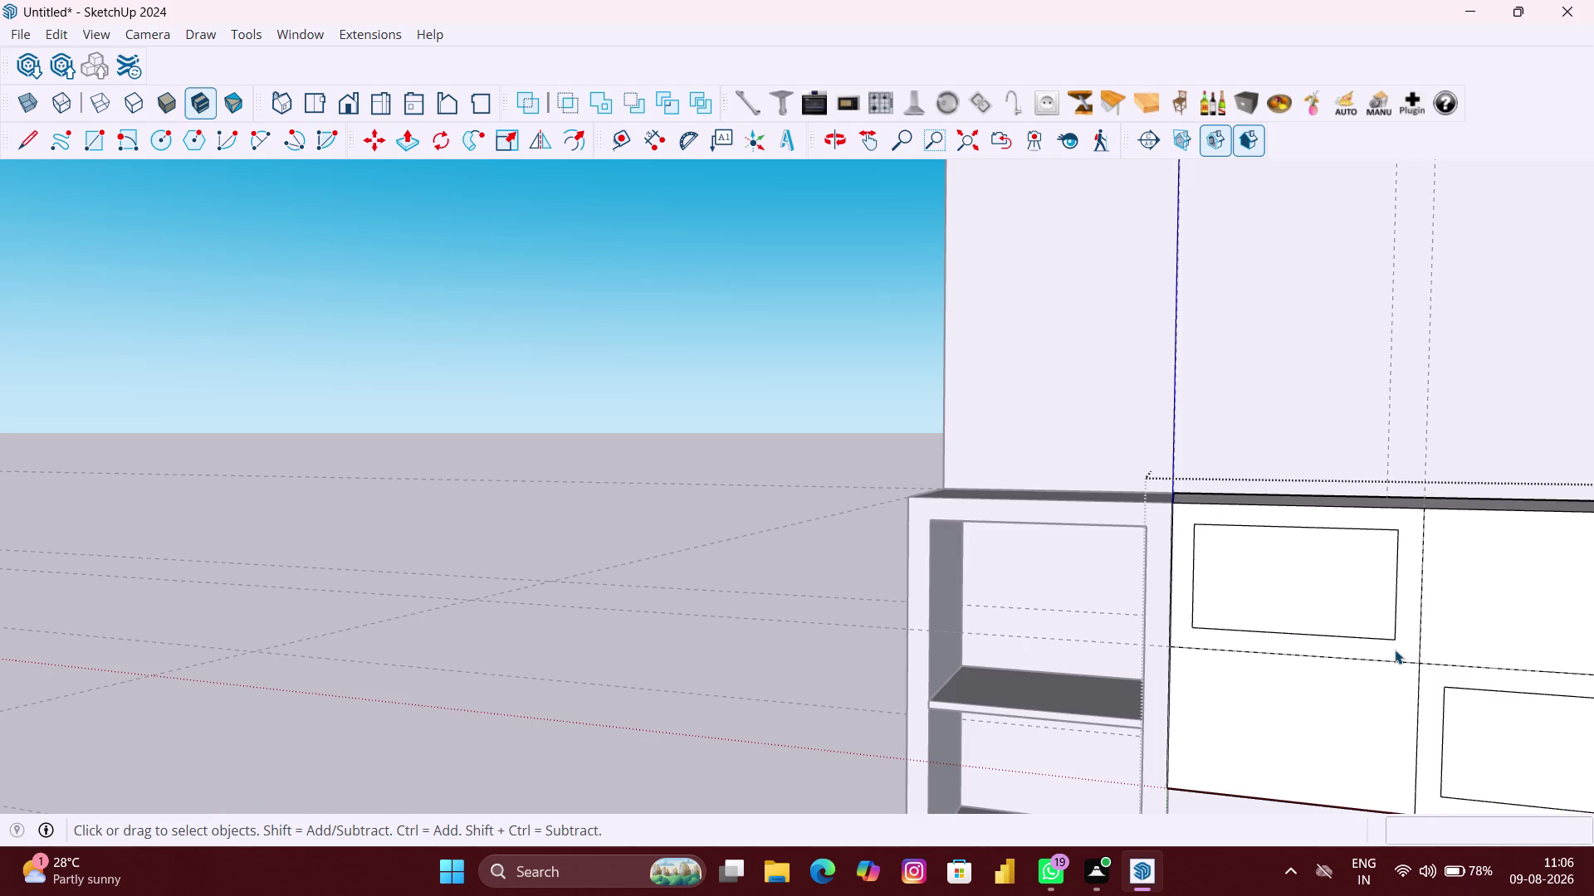
click(1394, 657)
key(p)
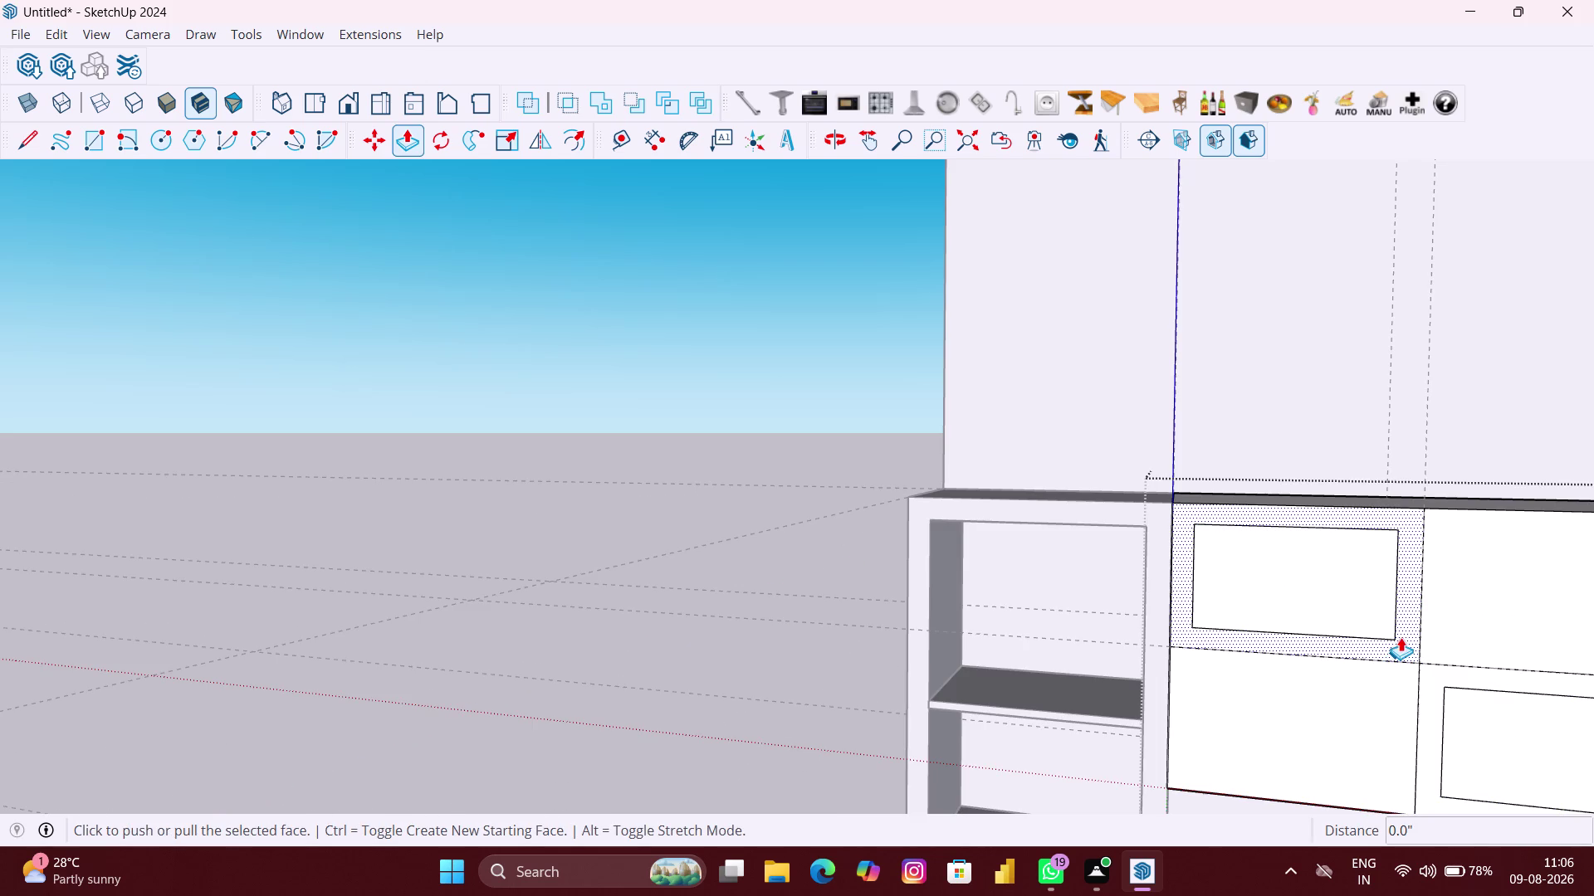
scroll(up, 3)
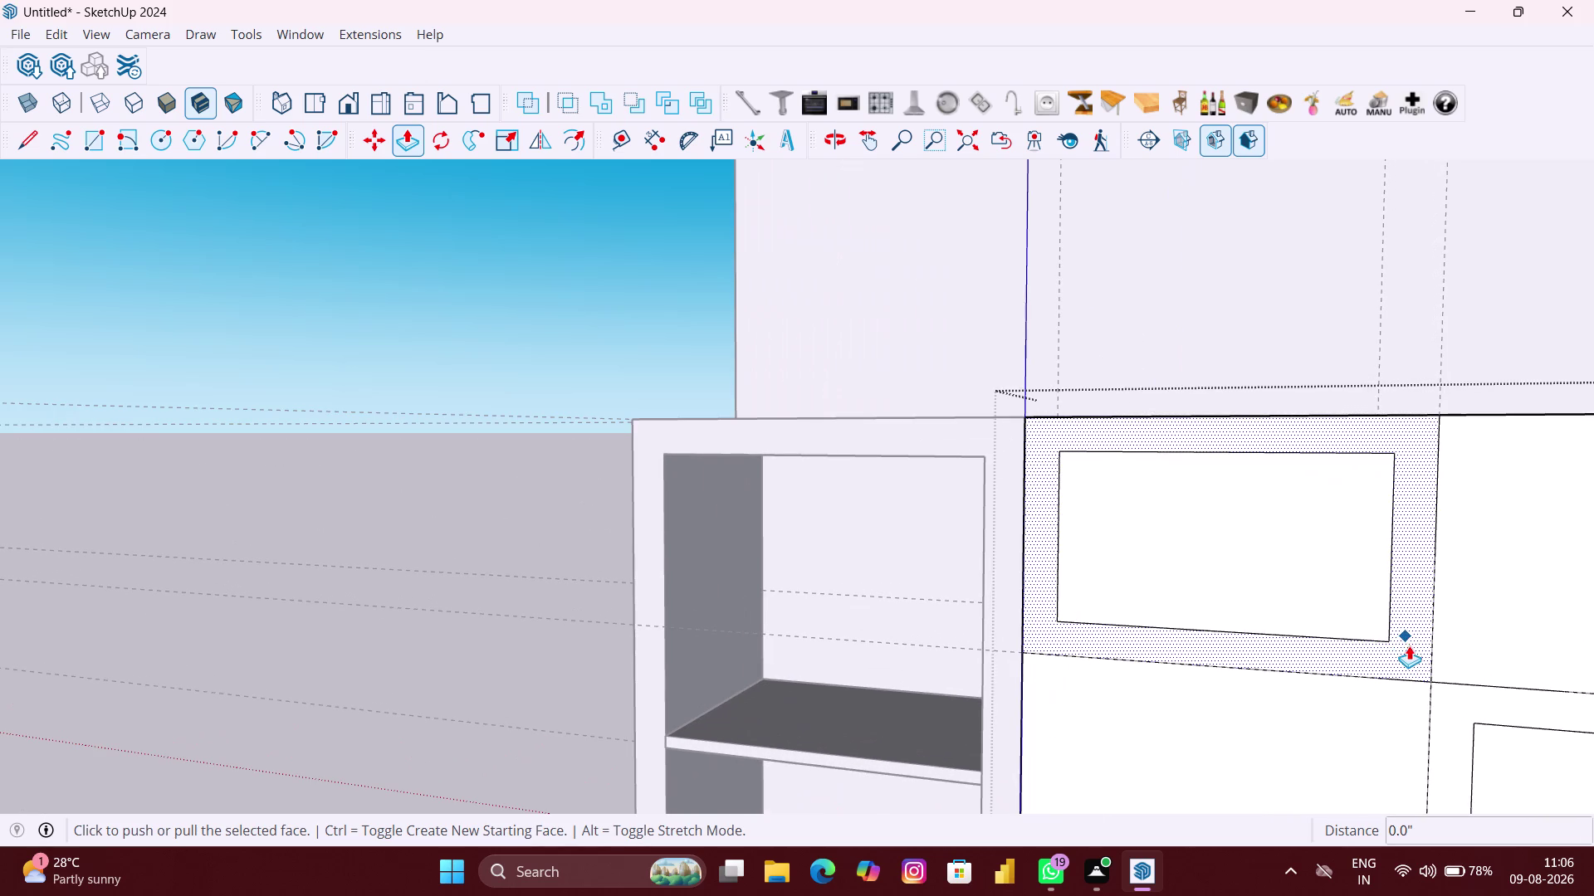
click(1411, 654)
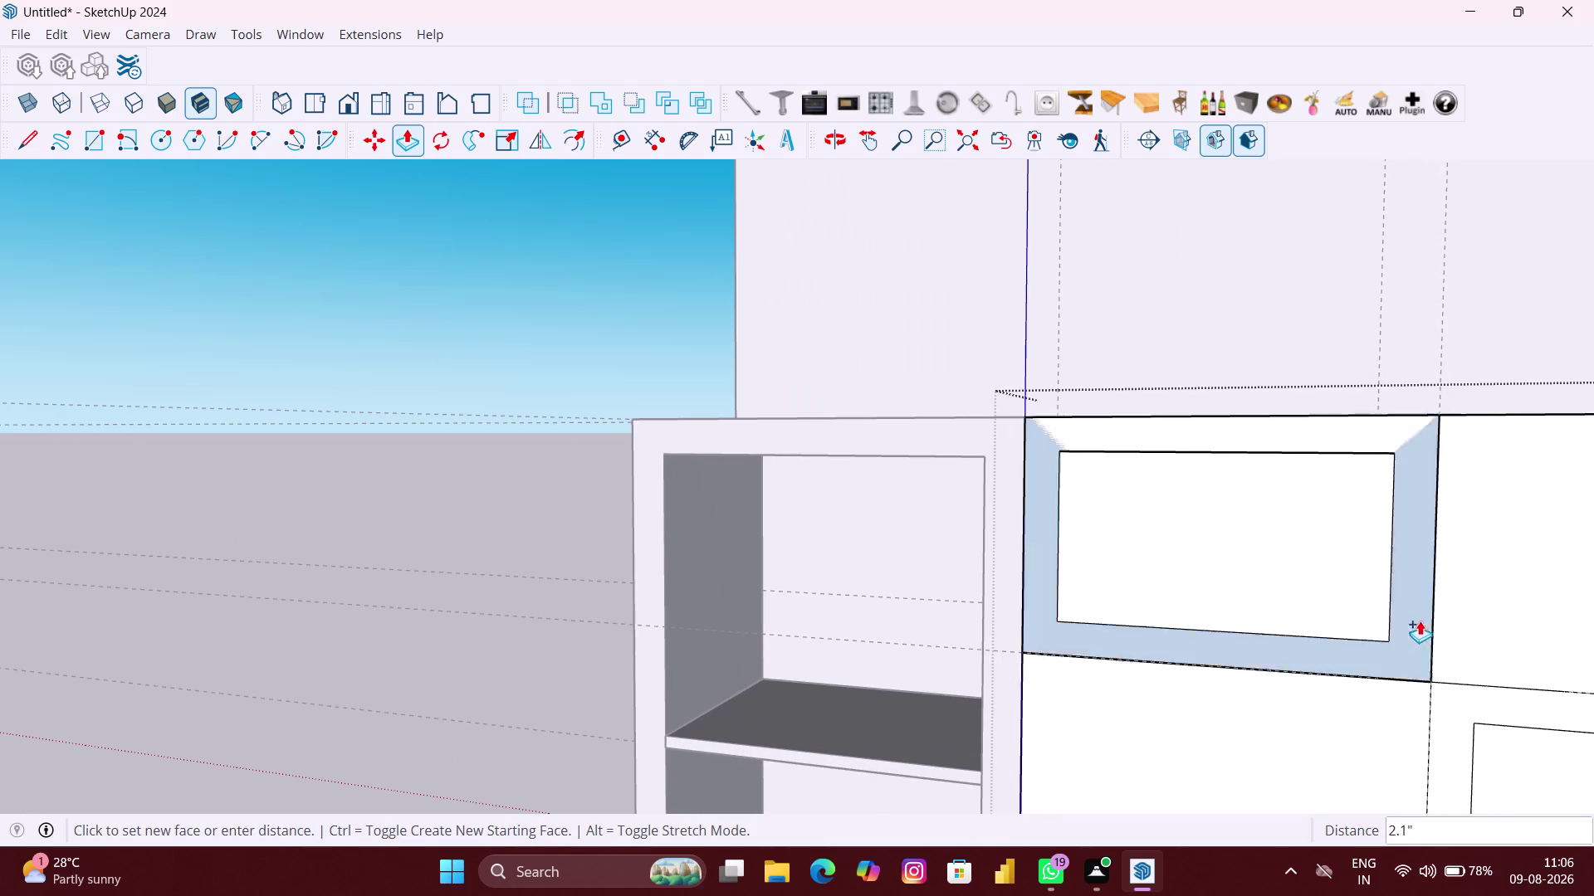
middle_drag(1364, 562, 1381, 715)
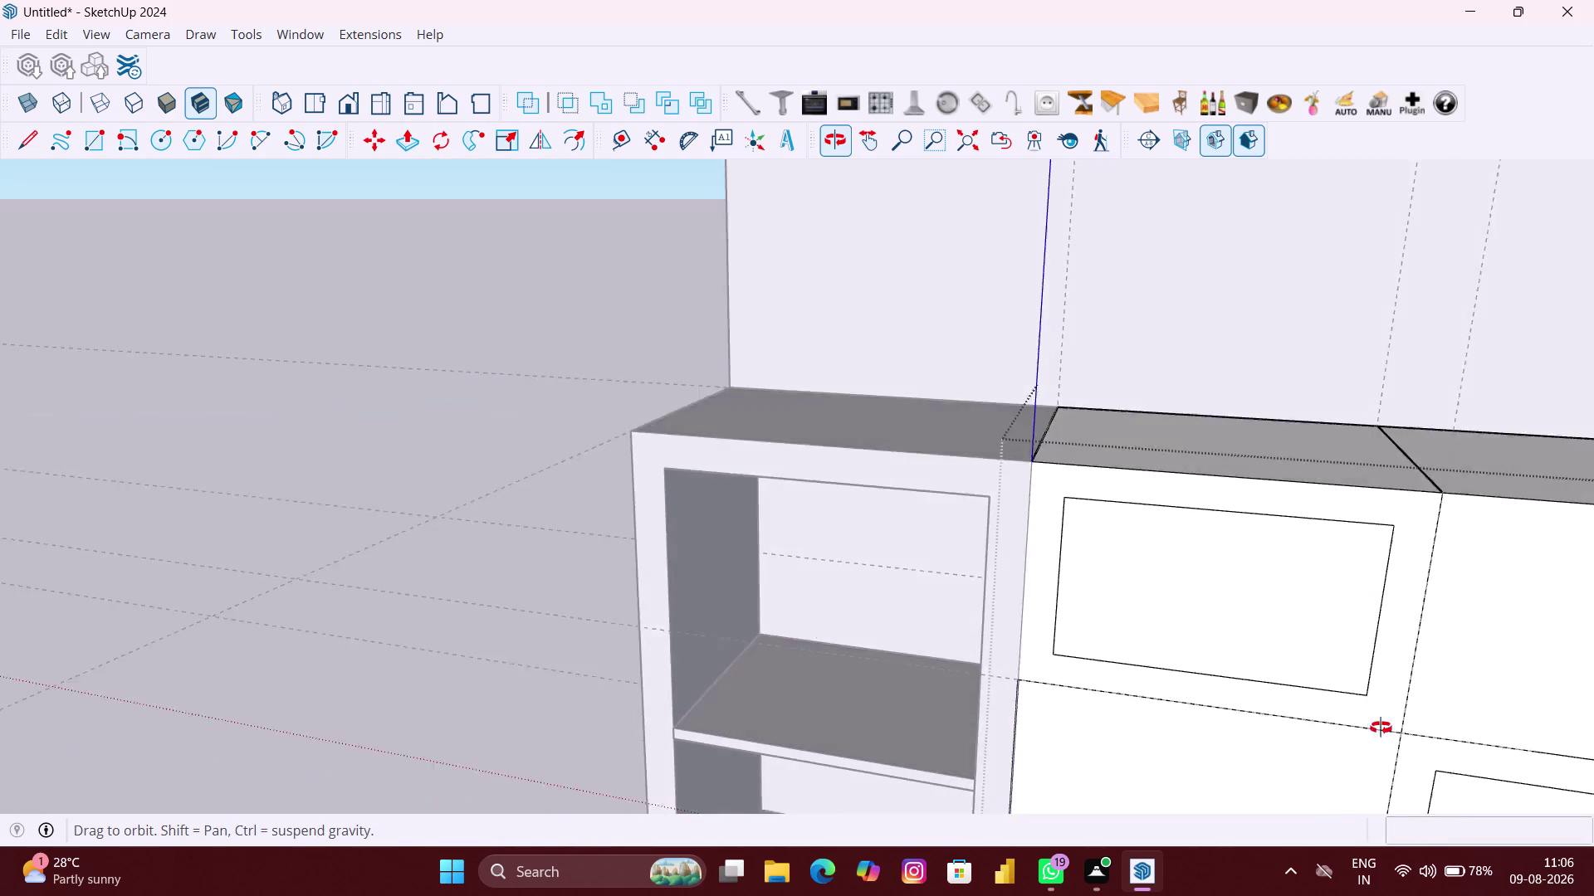
middle_drag(1381, 714, 1381, 748)
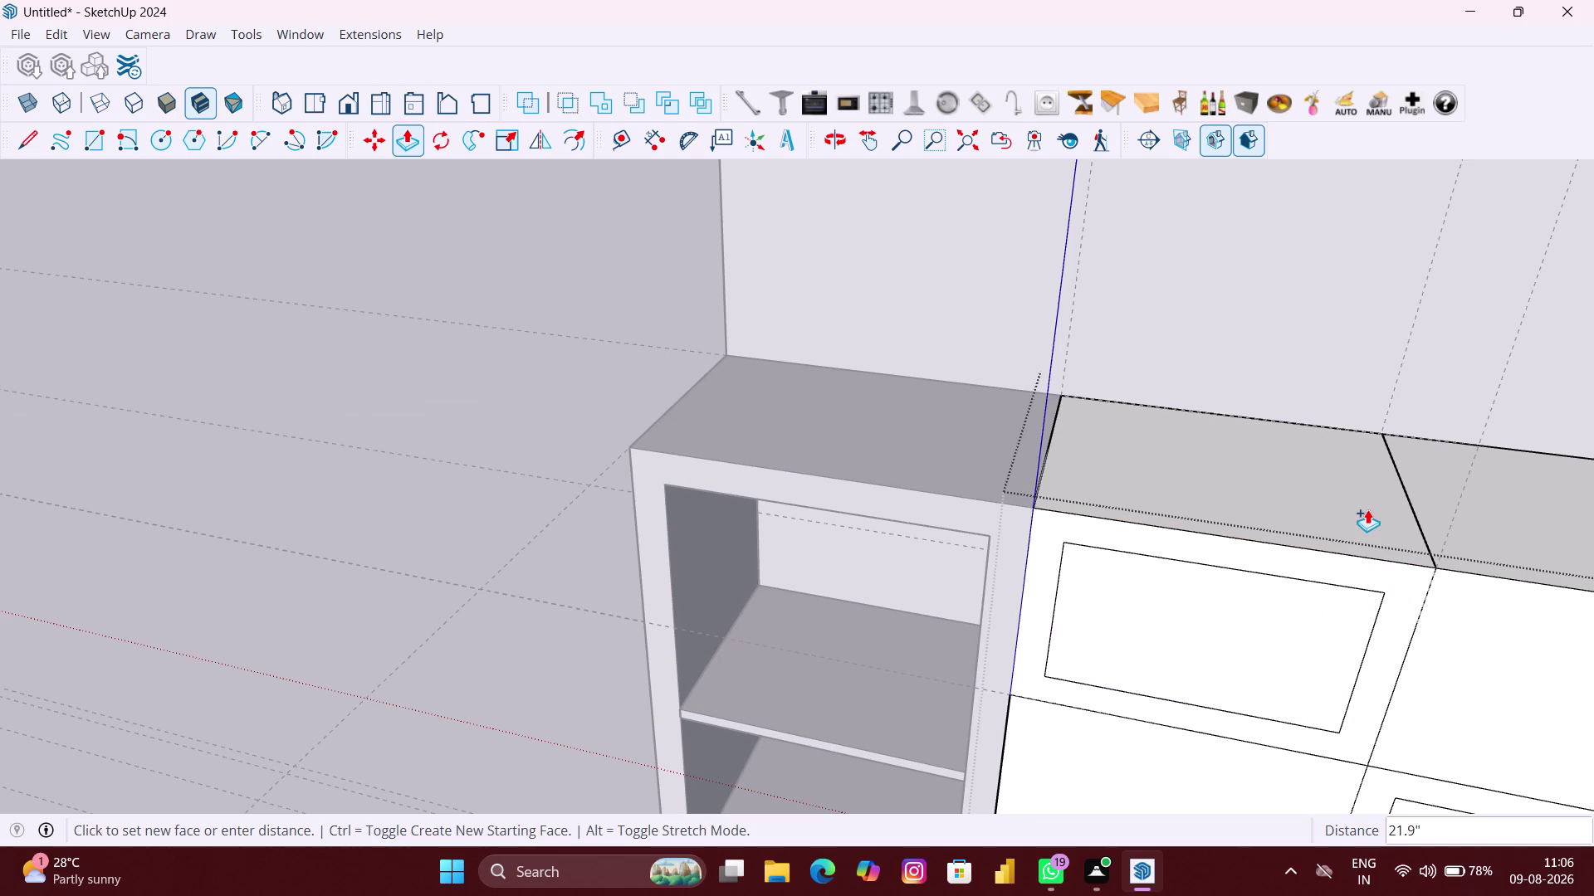
scroll(up, 3)
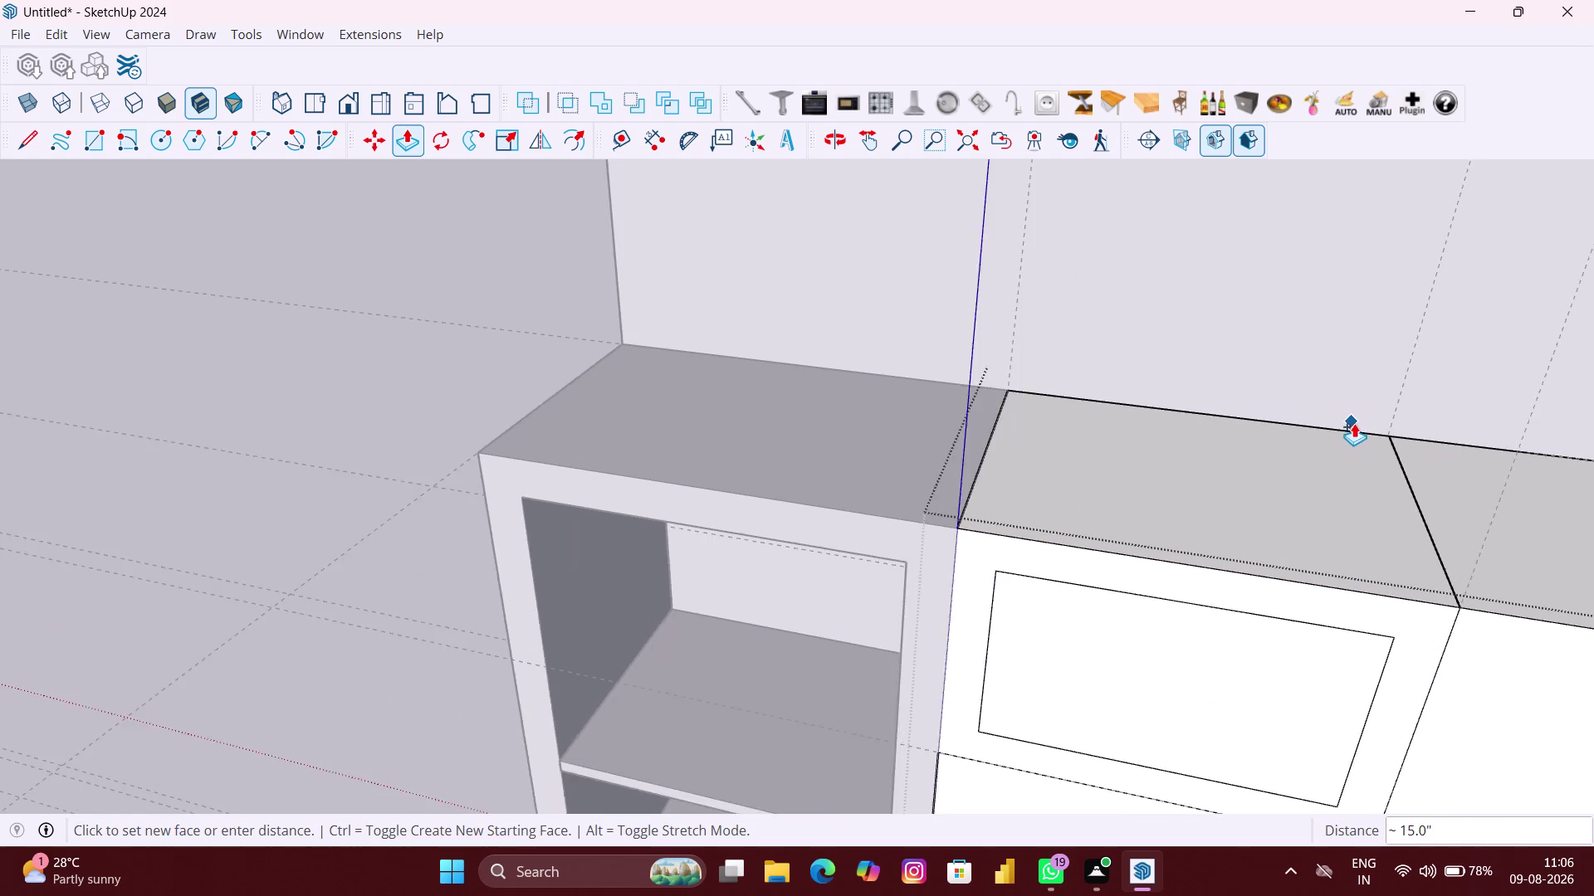
scroll(up, 3)
scroll(up, 3)
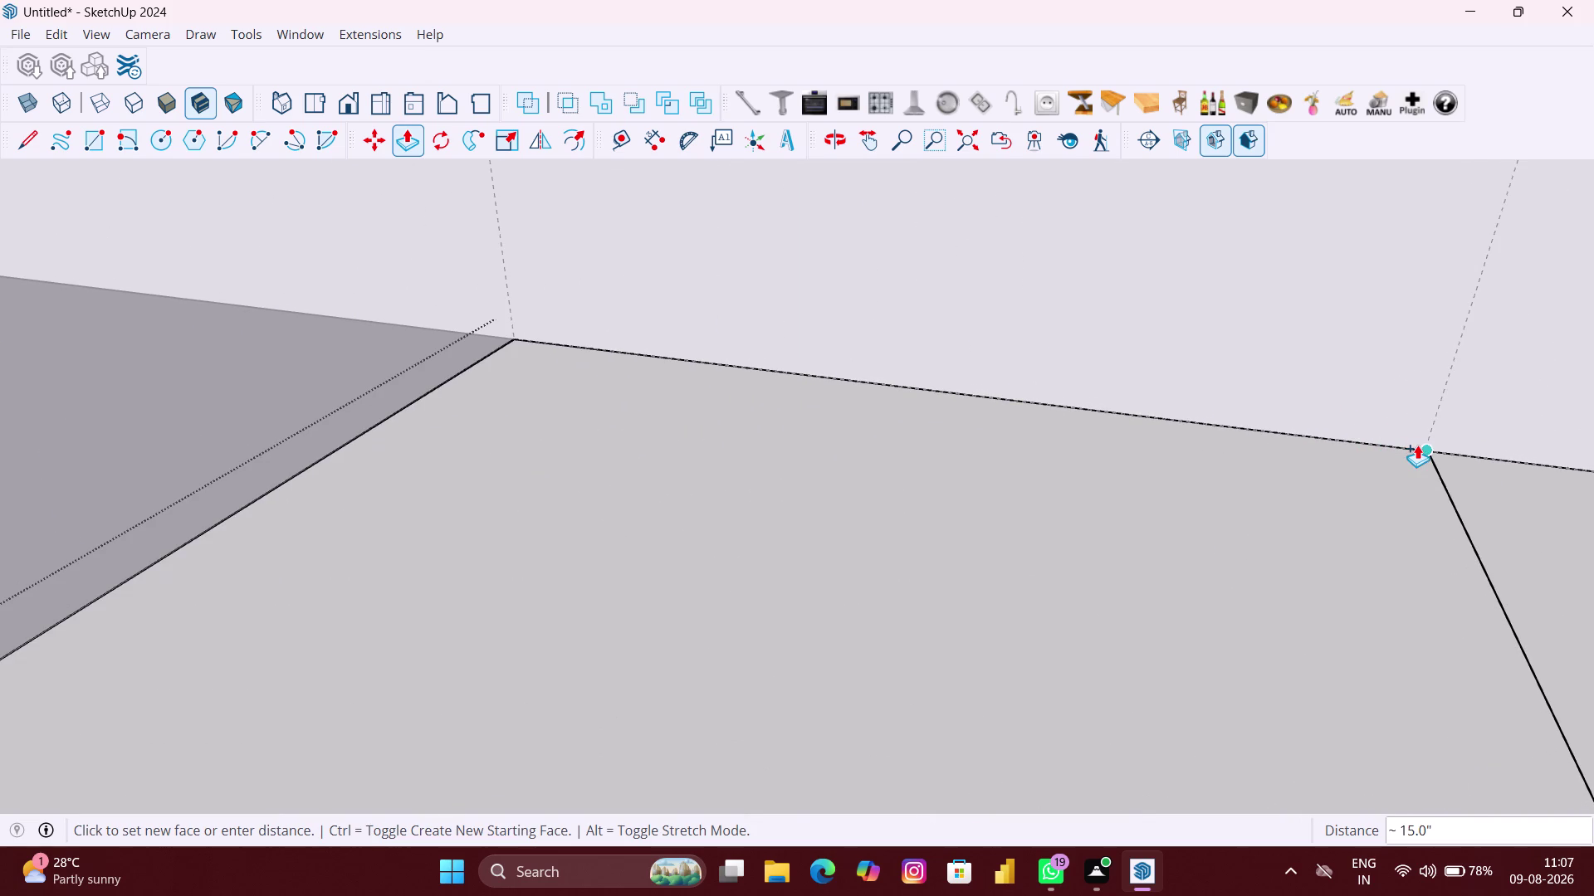
click(1393, 445)
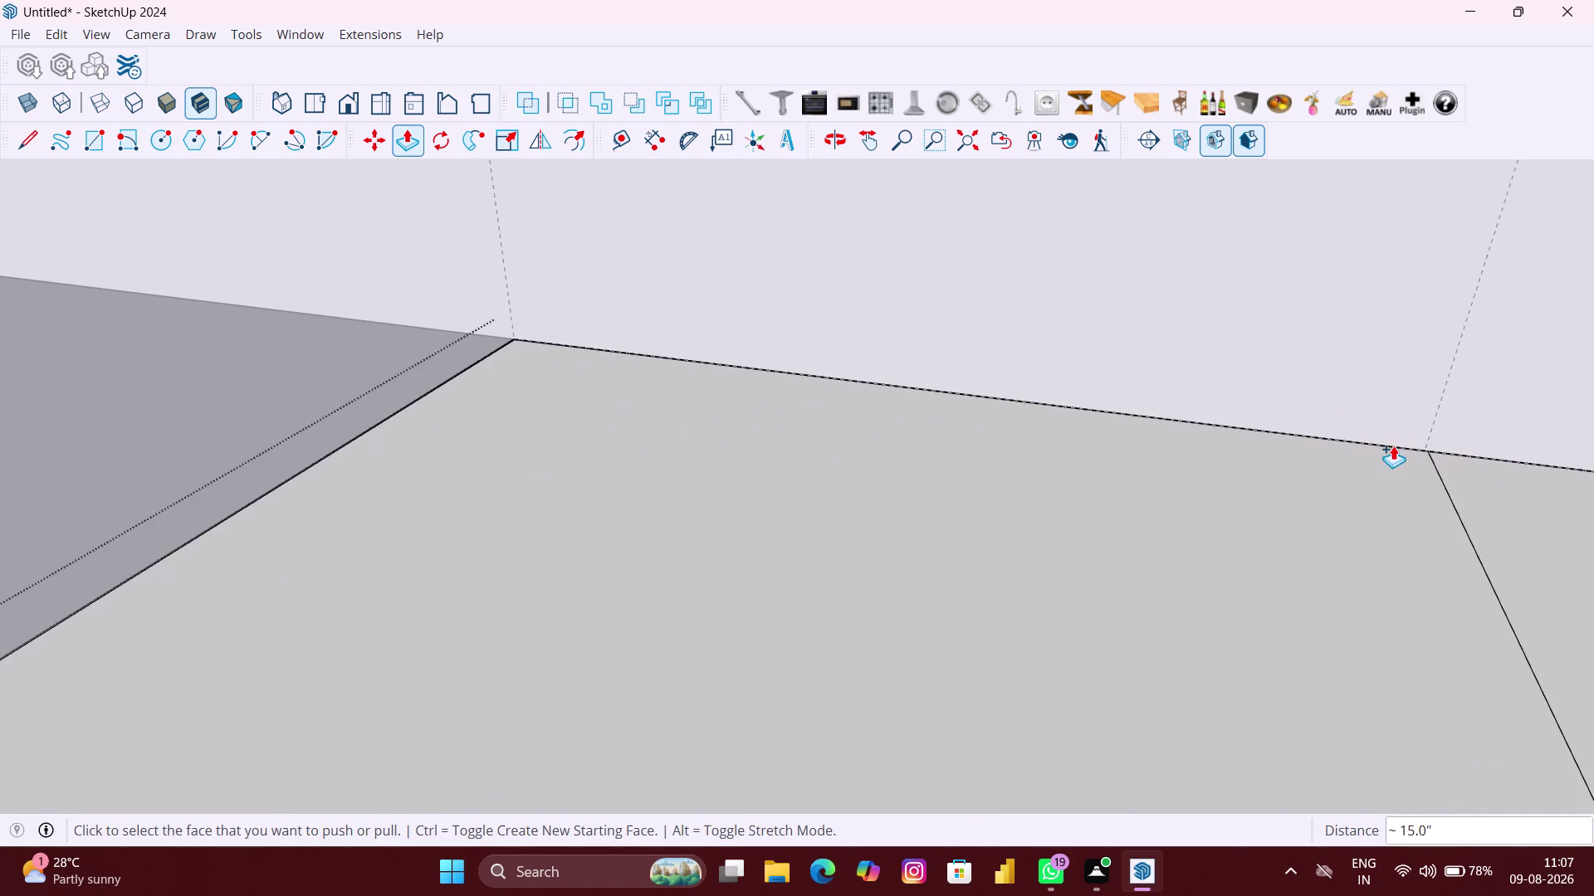
Push the lower-right inset face in to the same recess depth.
scroll(down, 3)
middle_drag(1365, 651, 1371, 621)
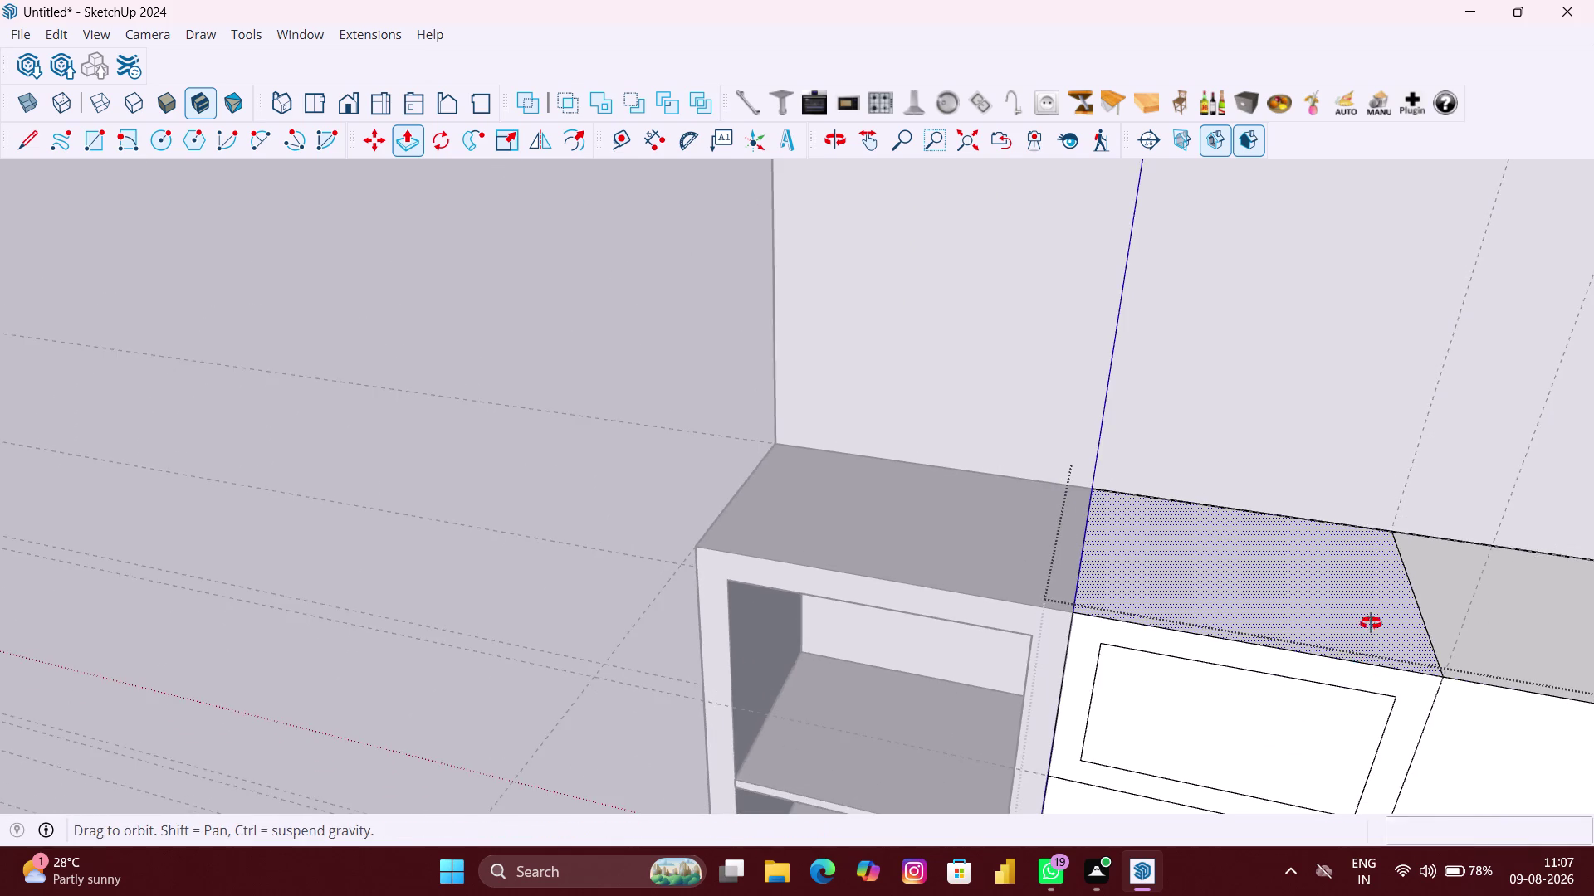
middle_drag(1370, 621, 1367, 440)
scroll(down, 3)
scroll(down, 3)
scroll(up, 3)
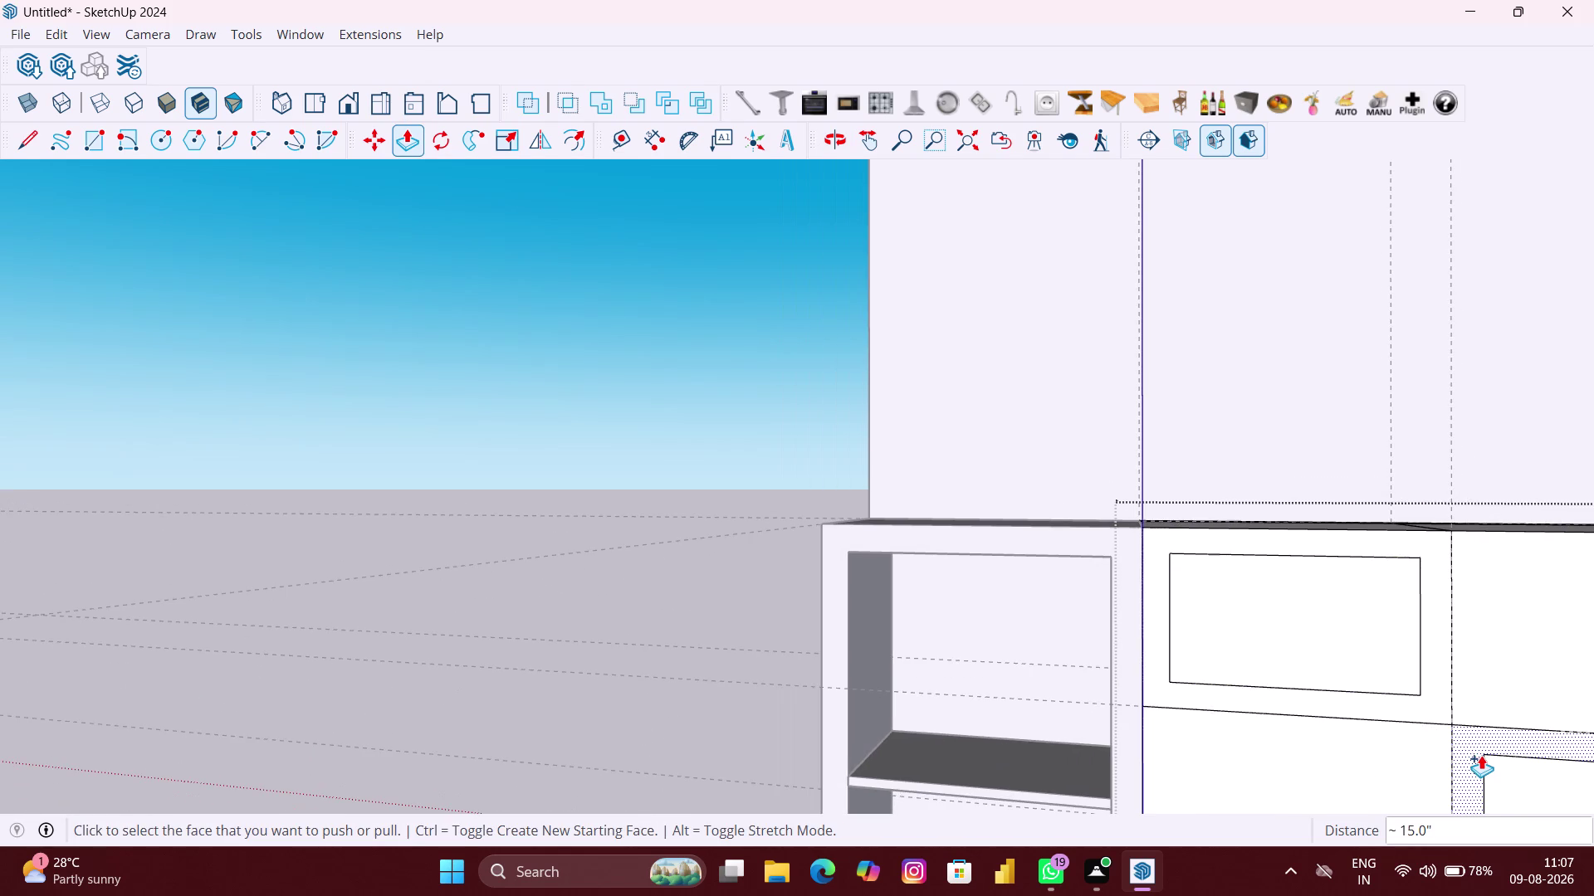
scroll(up, 3)
double_click(1463, 758)
scroll(down, 3)
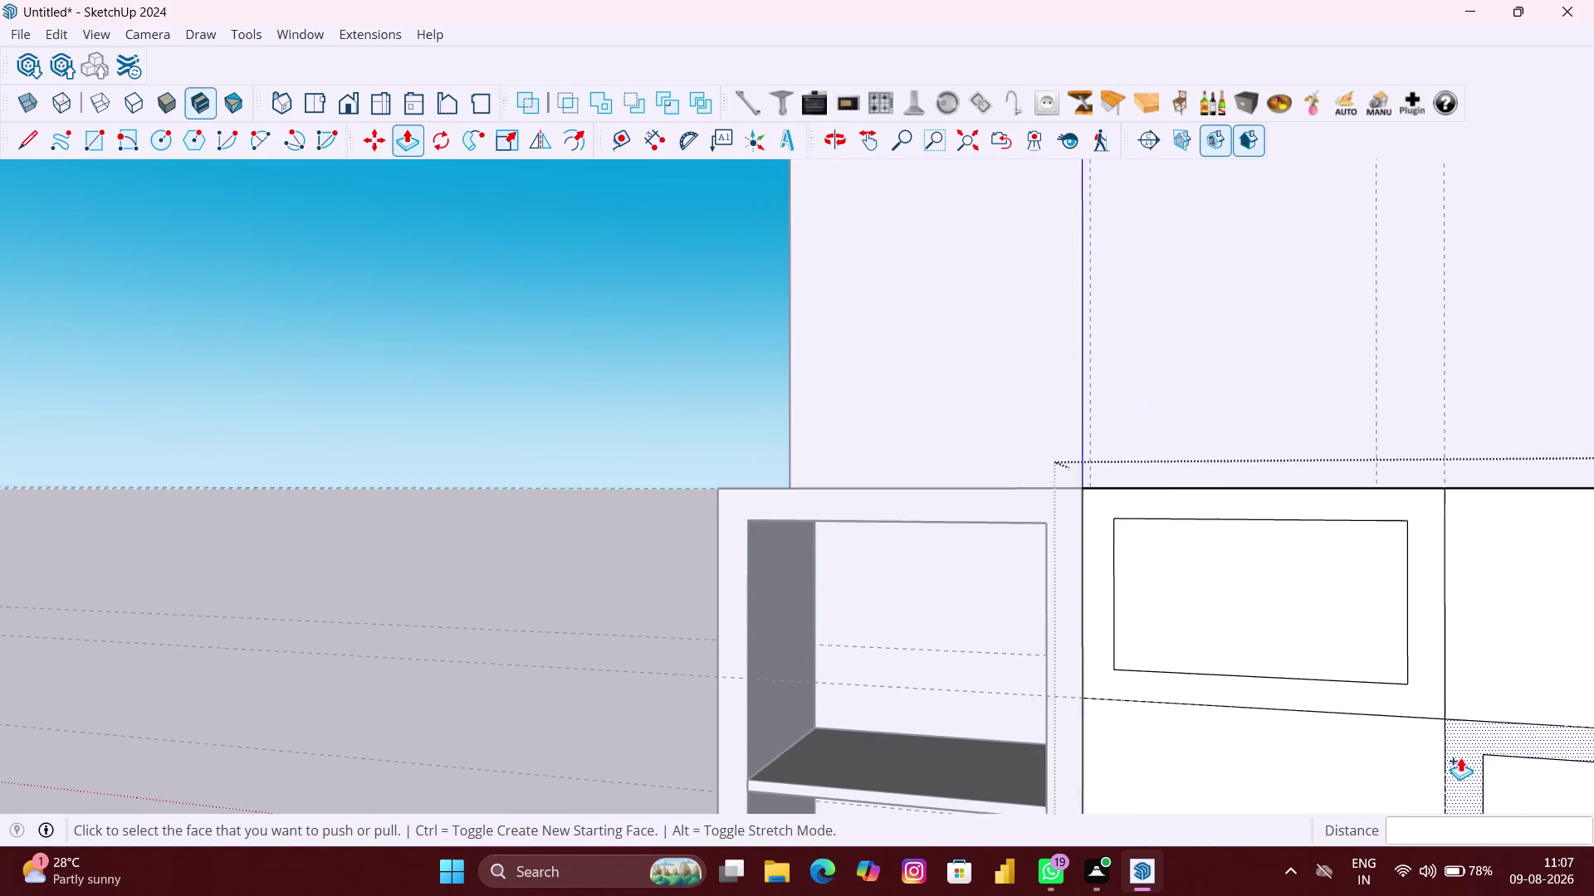
scroll(down, 3)
key(space)
click(1396, 691)
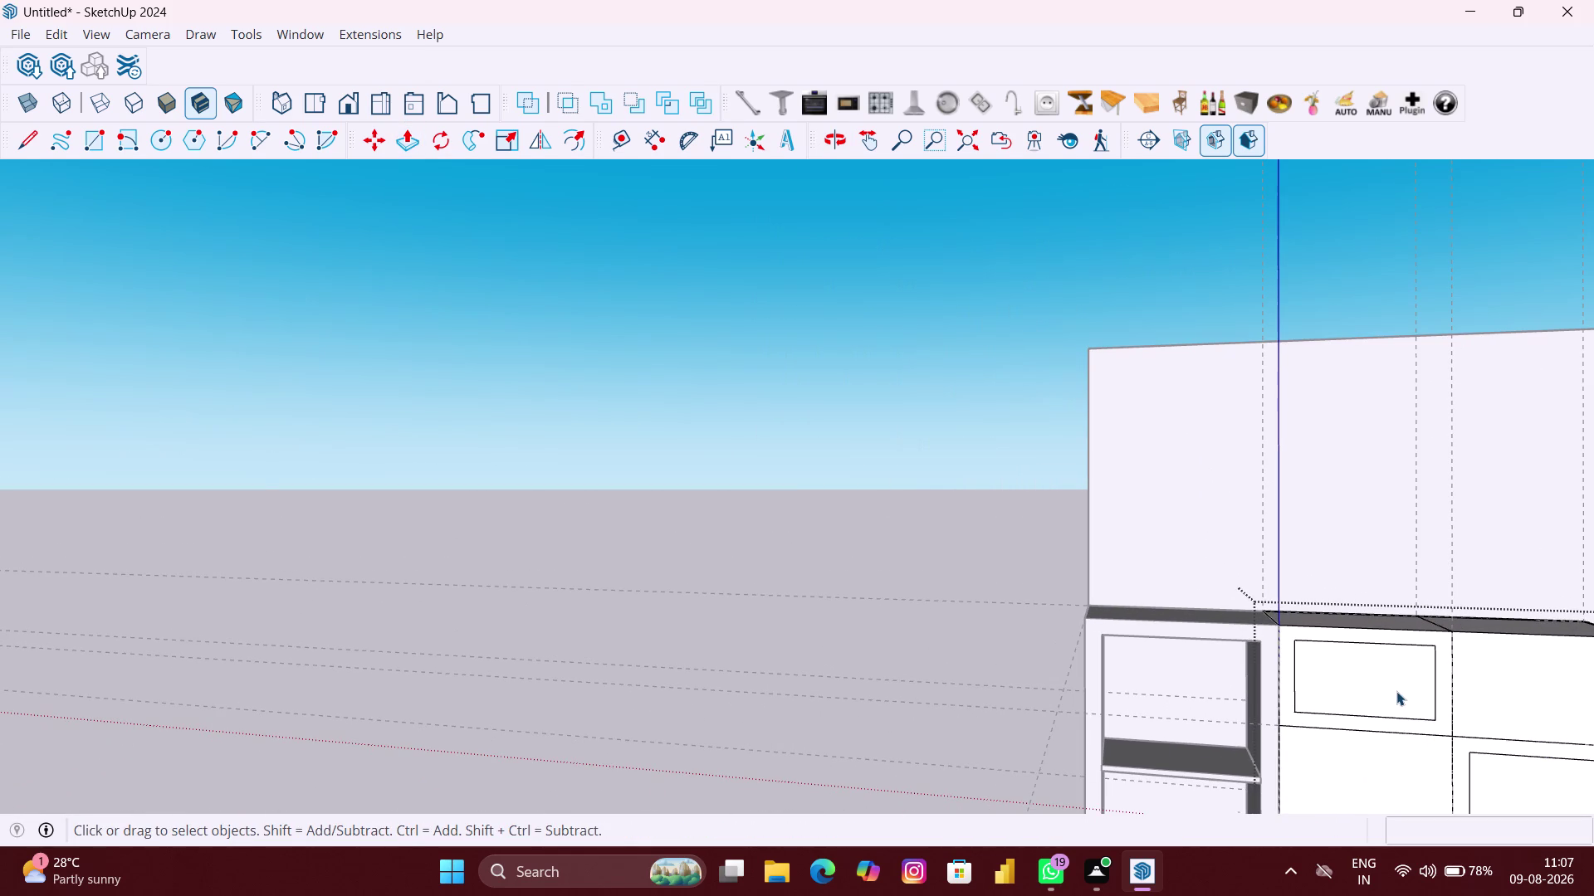
key(Delete)
scroll(down, 3)
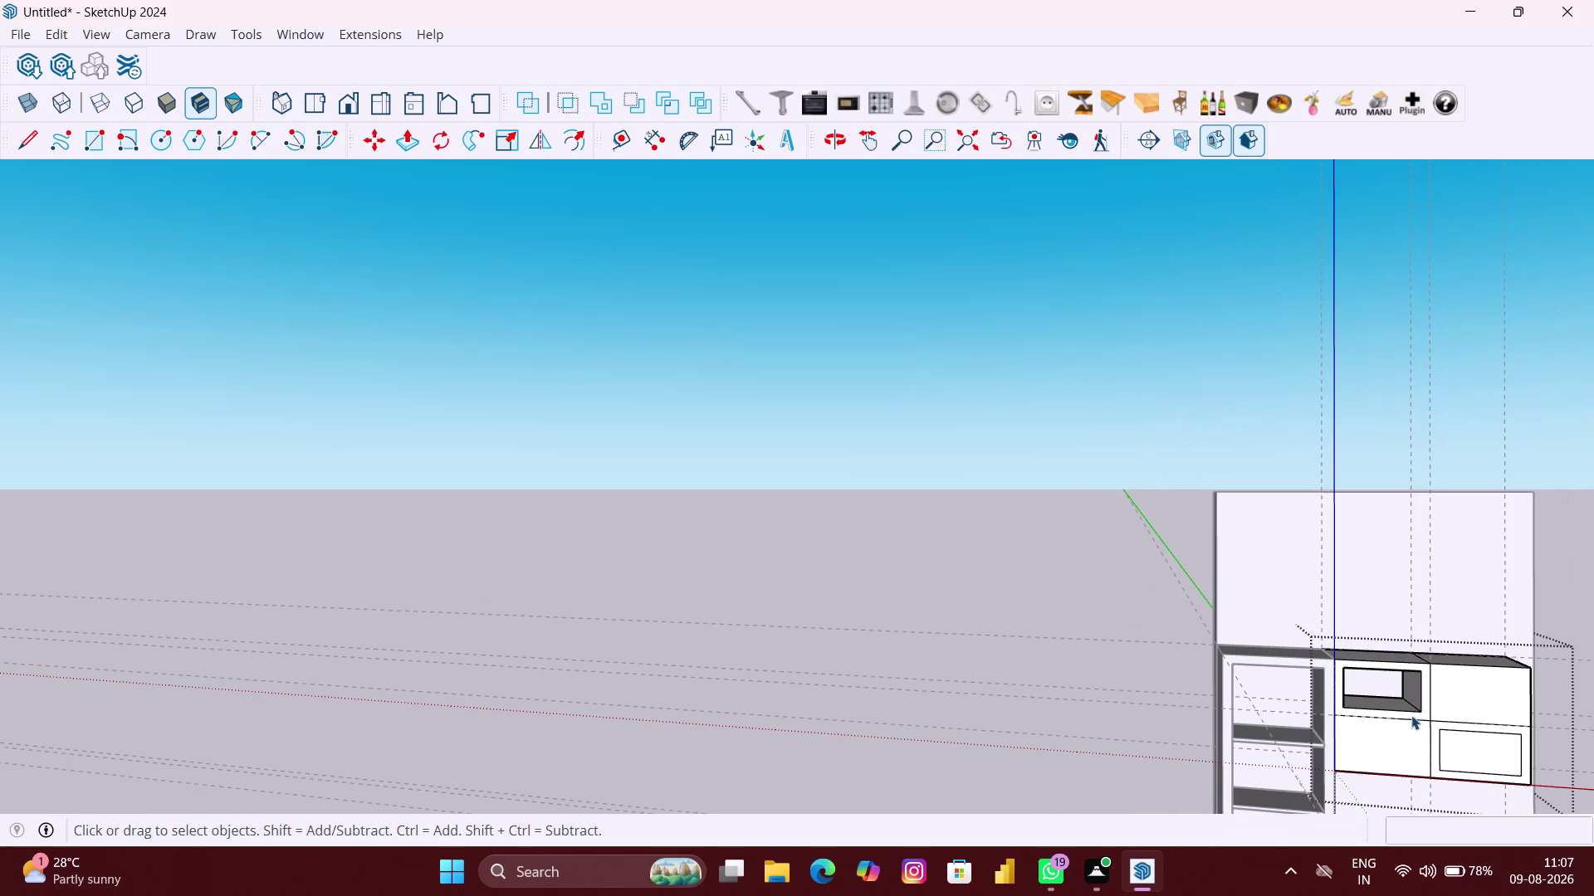
click(1482, 754)
key(Delete)
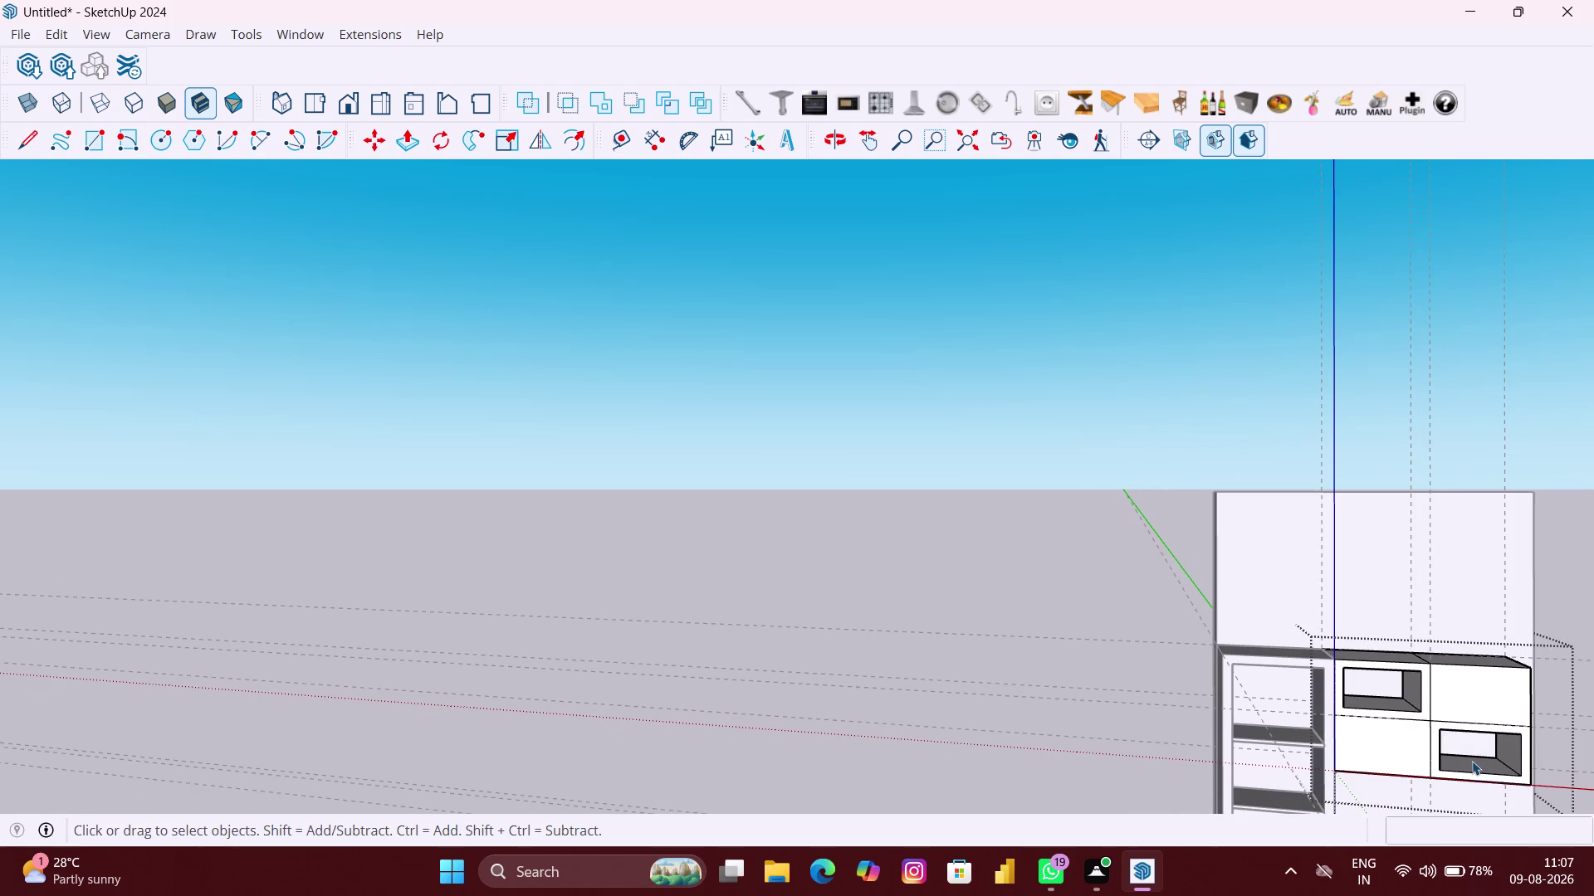
Orbit around the upper cabinet and select the plain upper-right panel face.
scroll(down, 3)
middle_drag(1474, 760, 1378, 700)
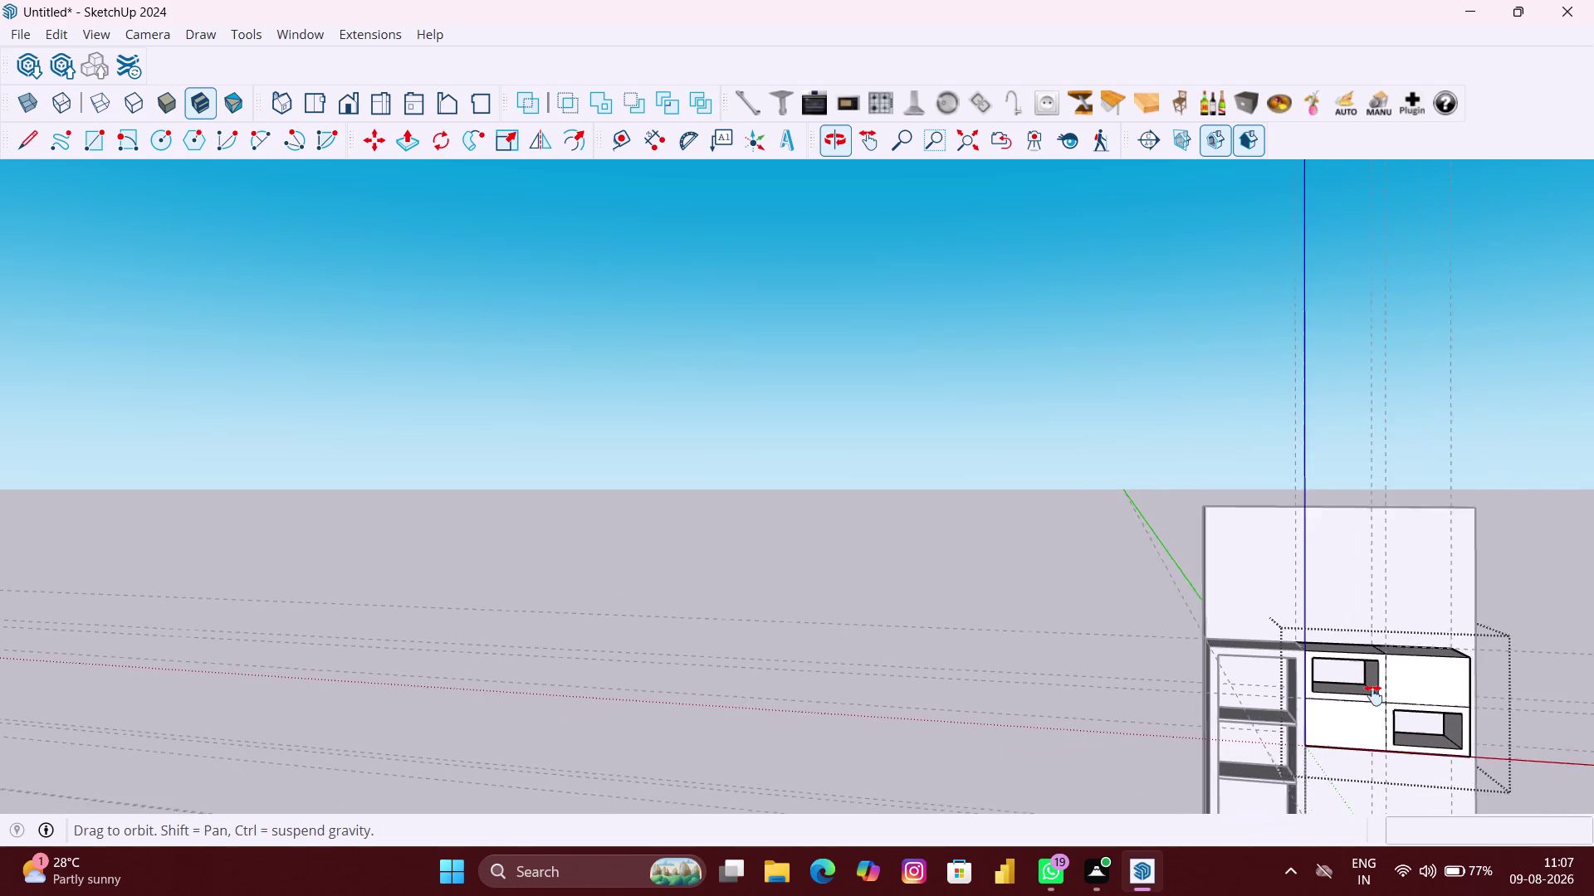
middle_drag(1378, 701, 1279, 633)
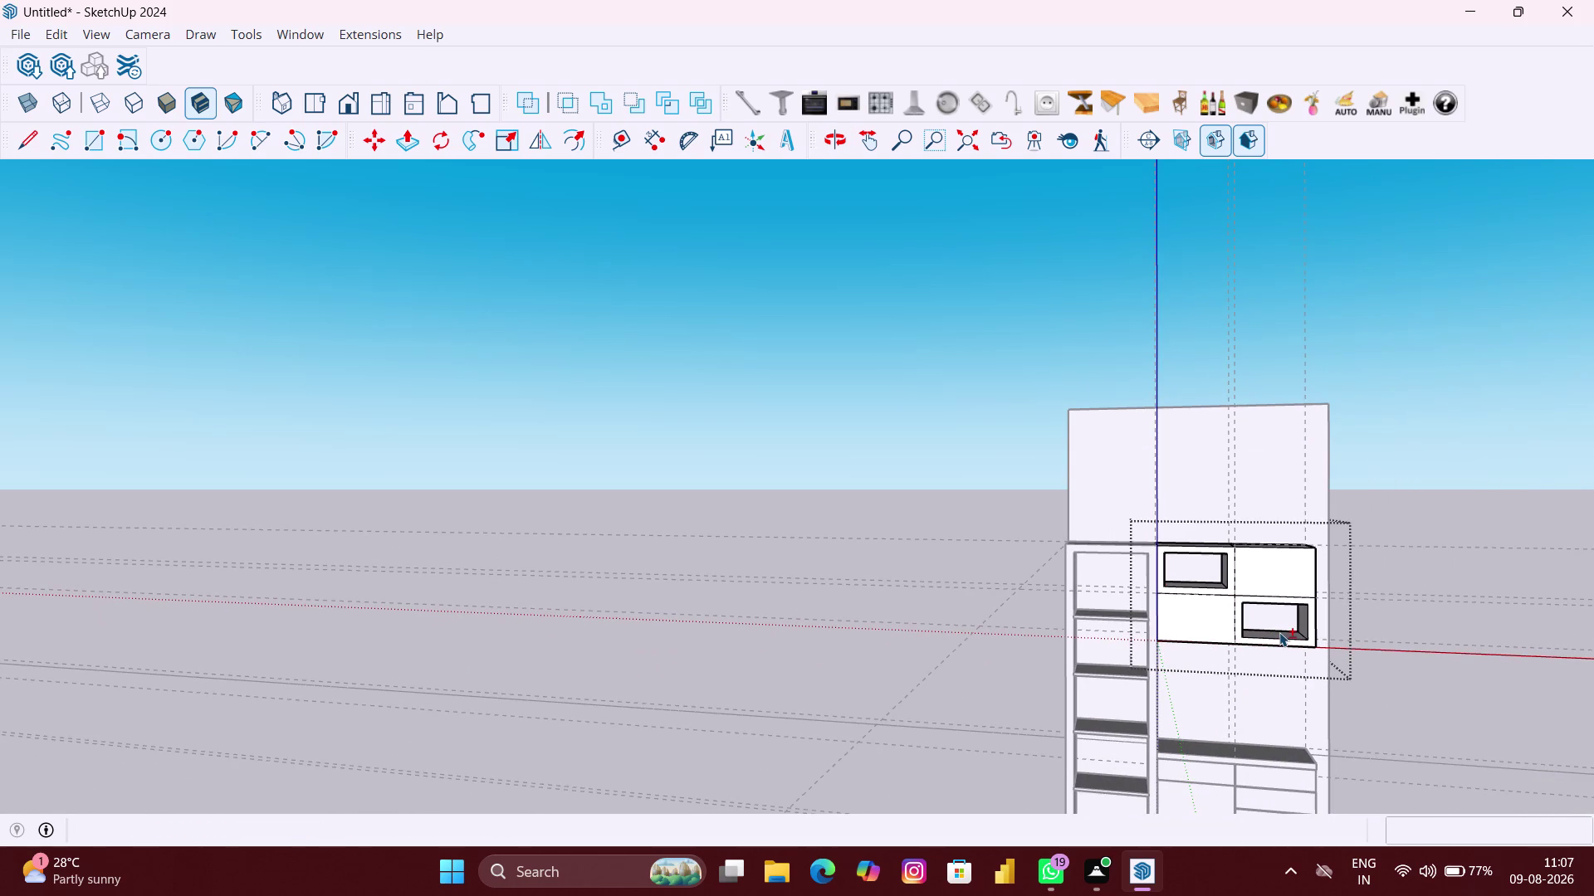
scroll(up, 3)
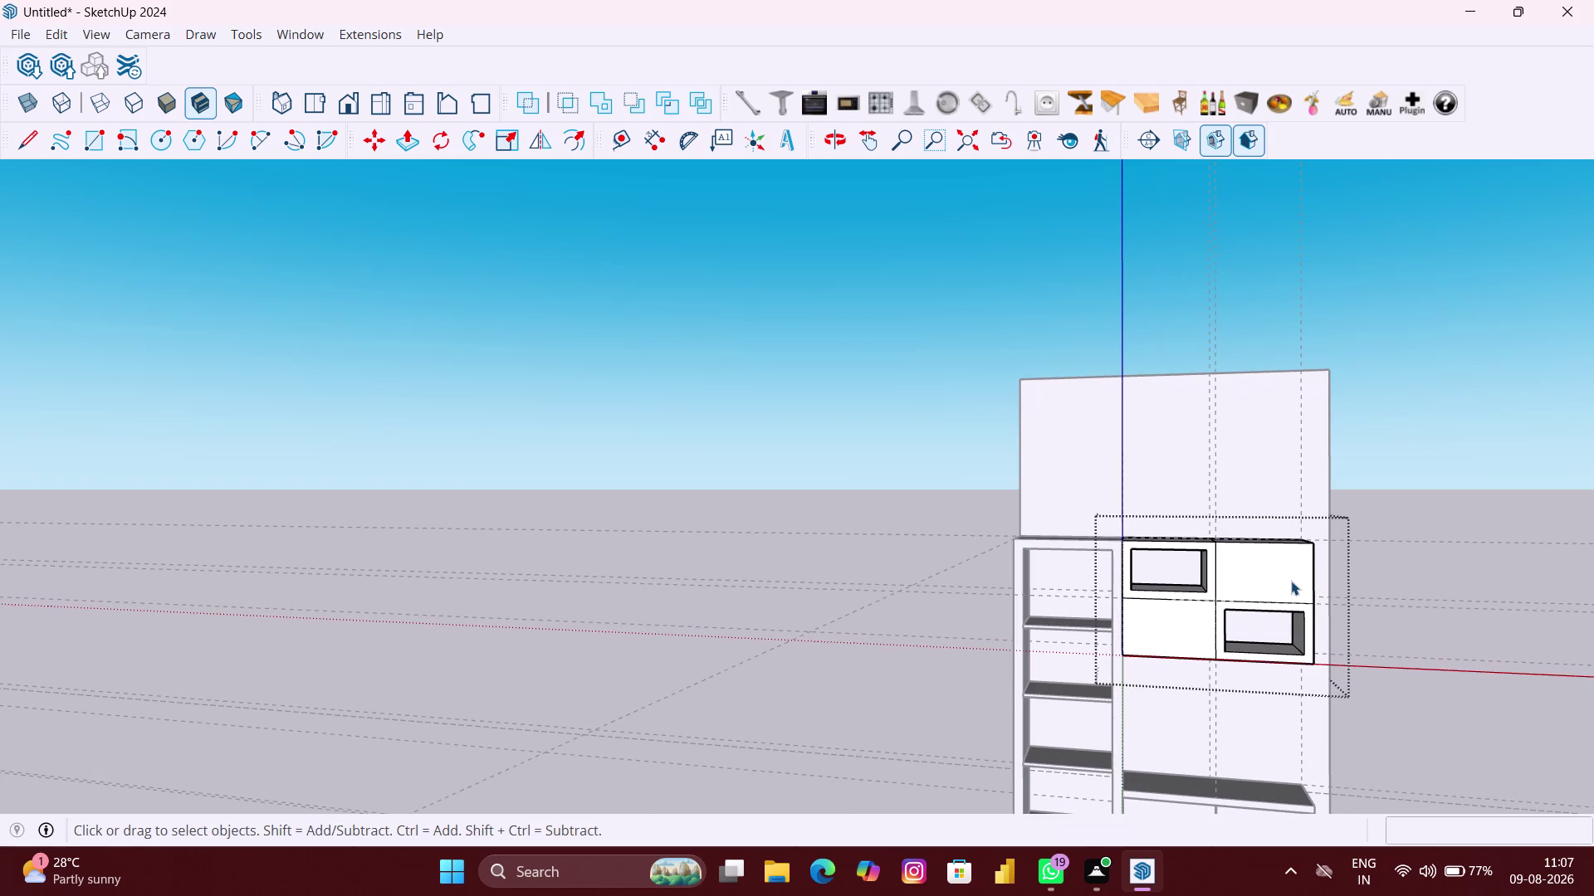
click(1282, 581)
key(f)
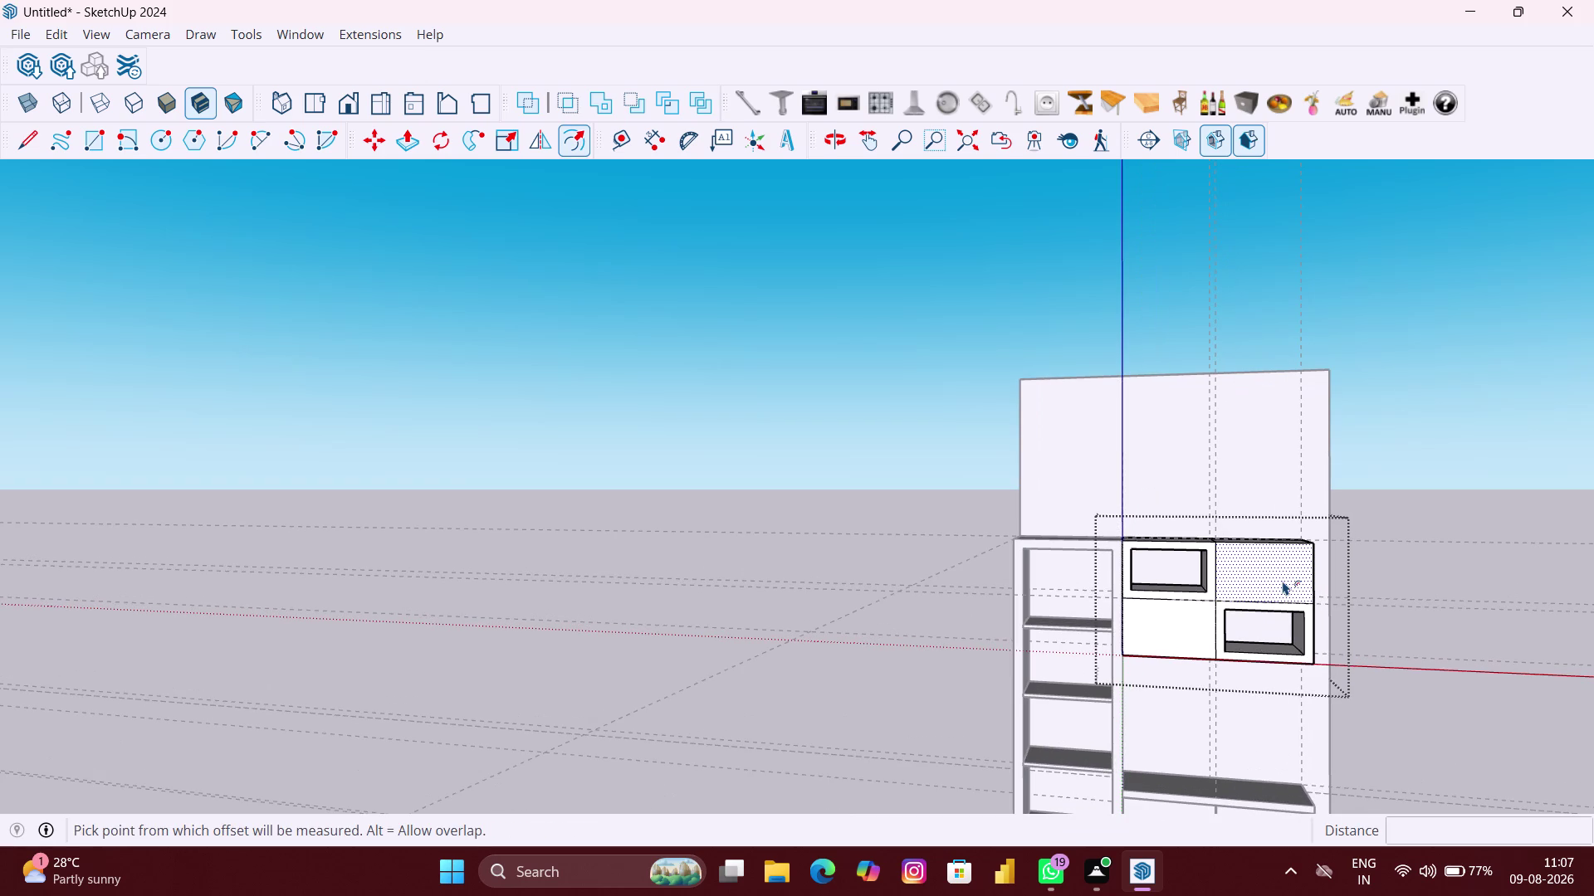
click(1283, 581)
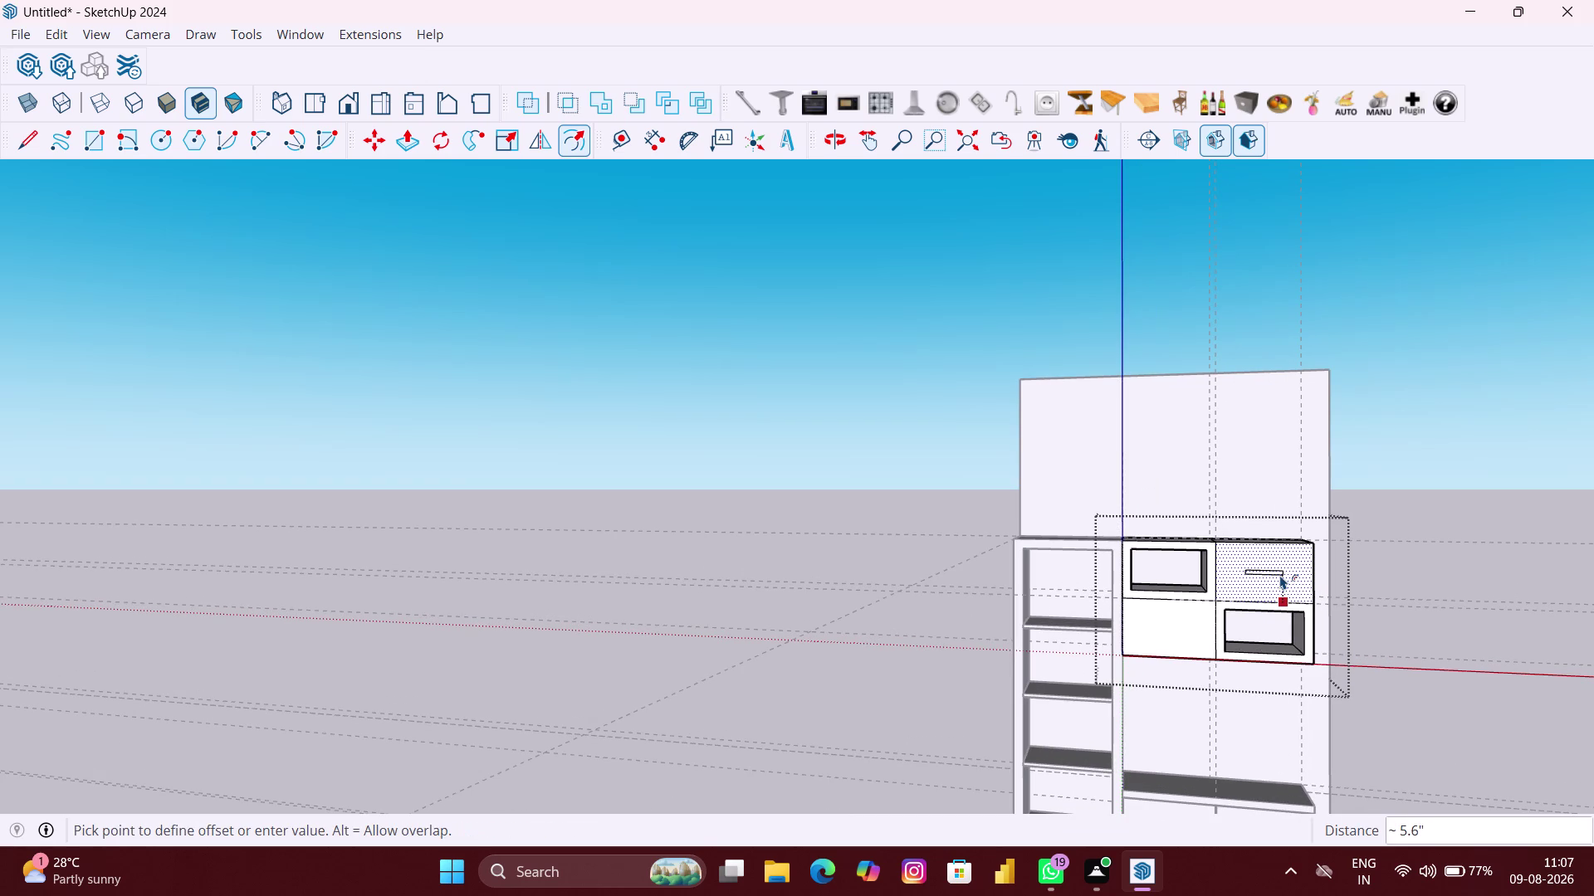
key(3)
text(MM)
key(Return)
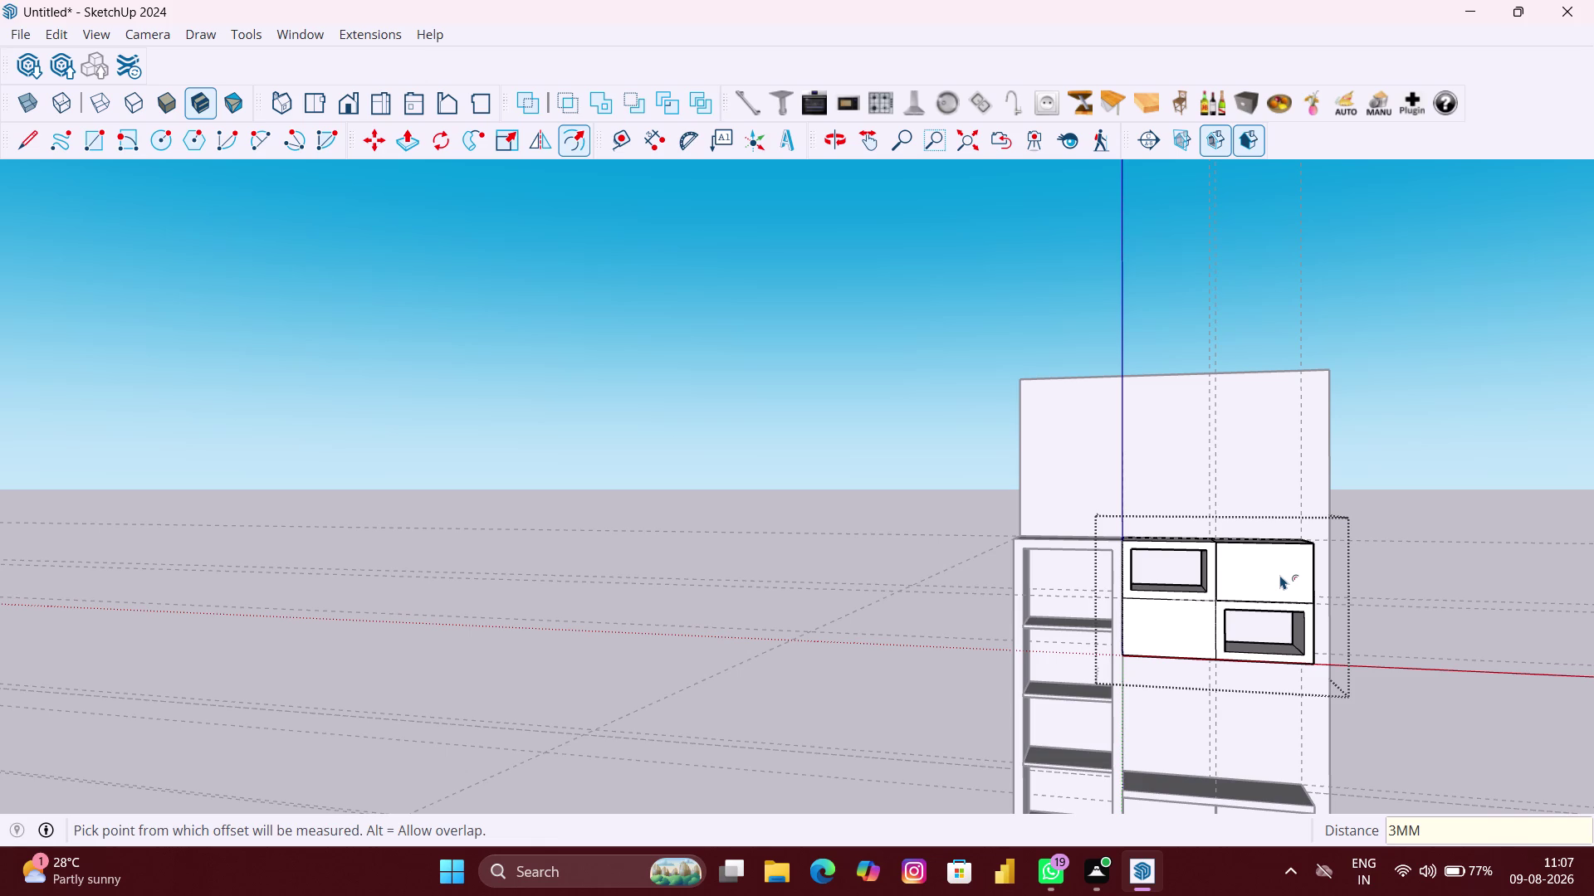
scroll(up, 3)
scroll(up, 3)
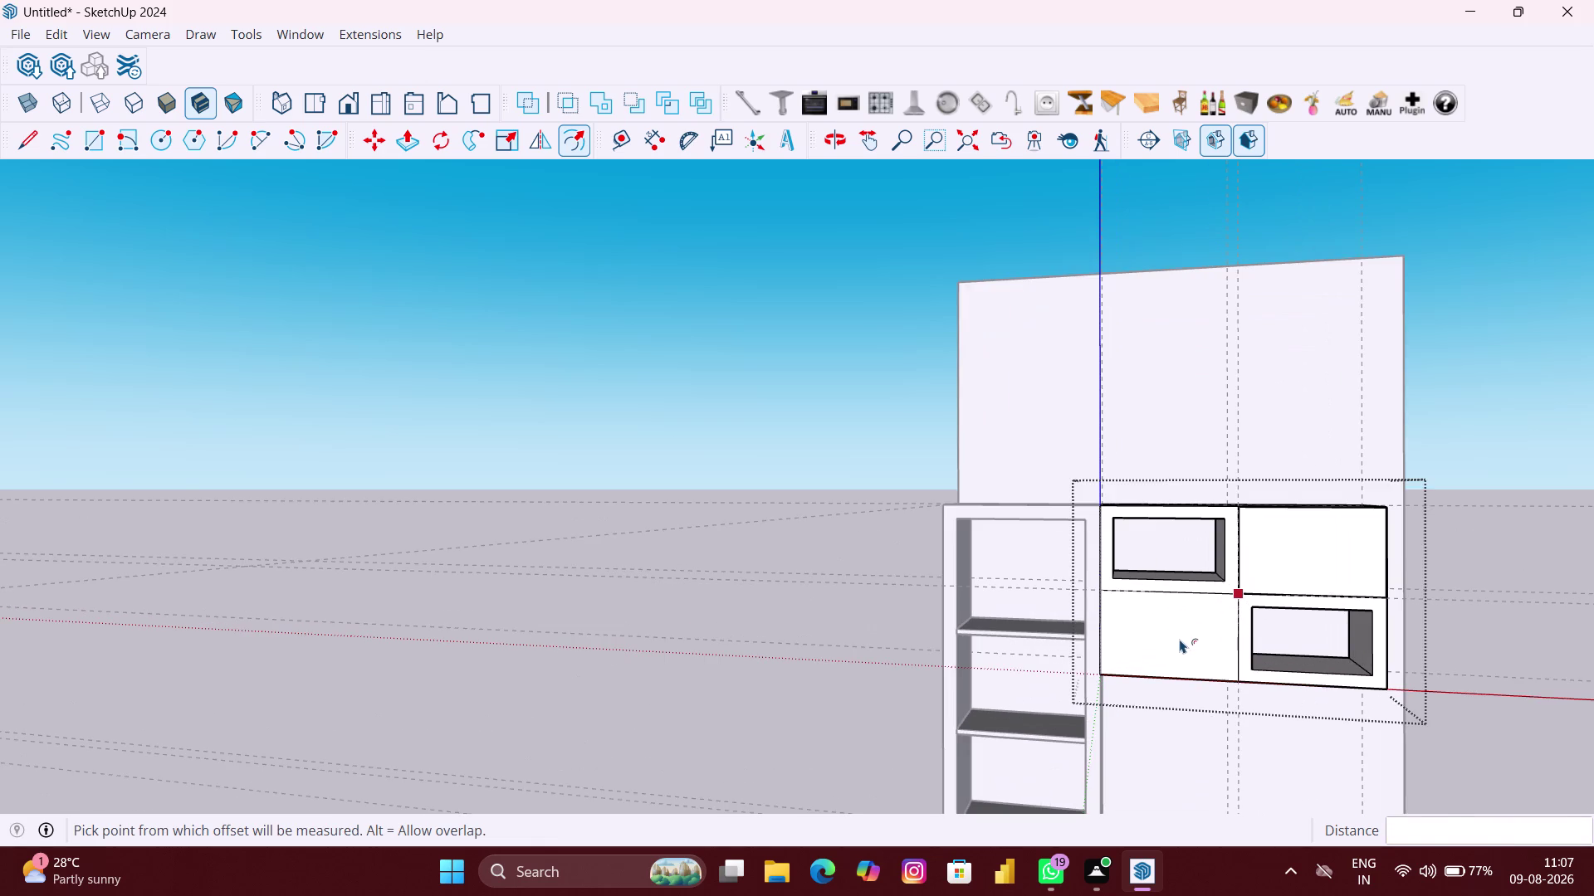
scroll(up, 3)
scroll(up, 3)
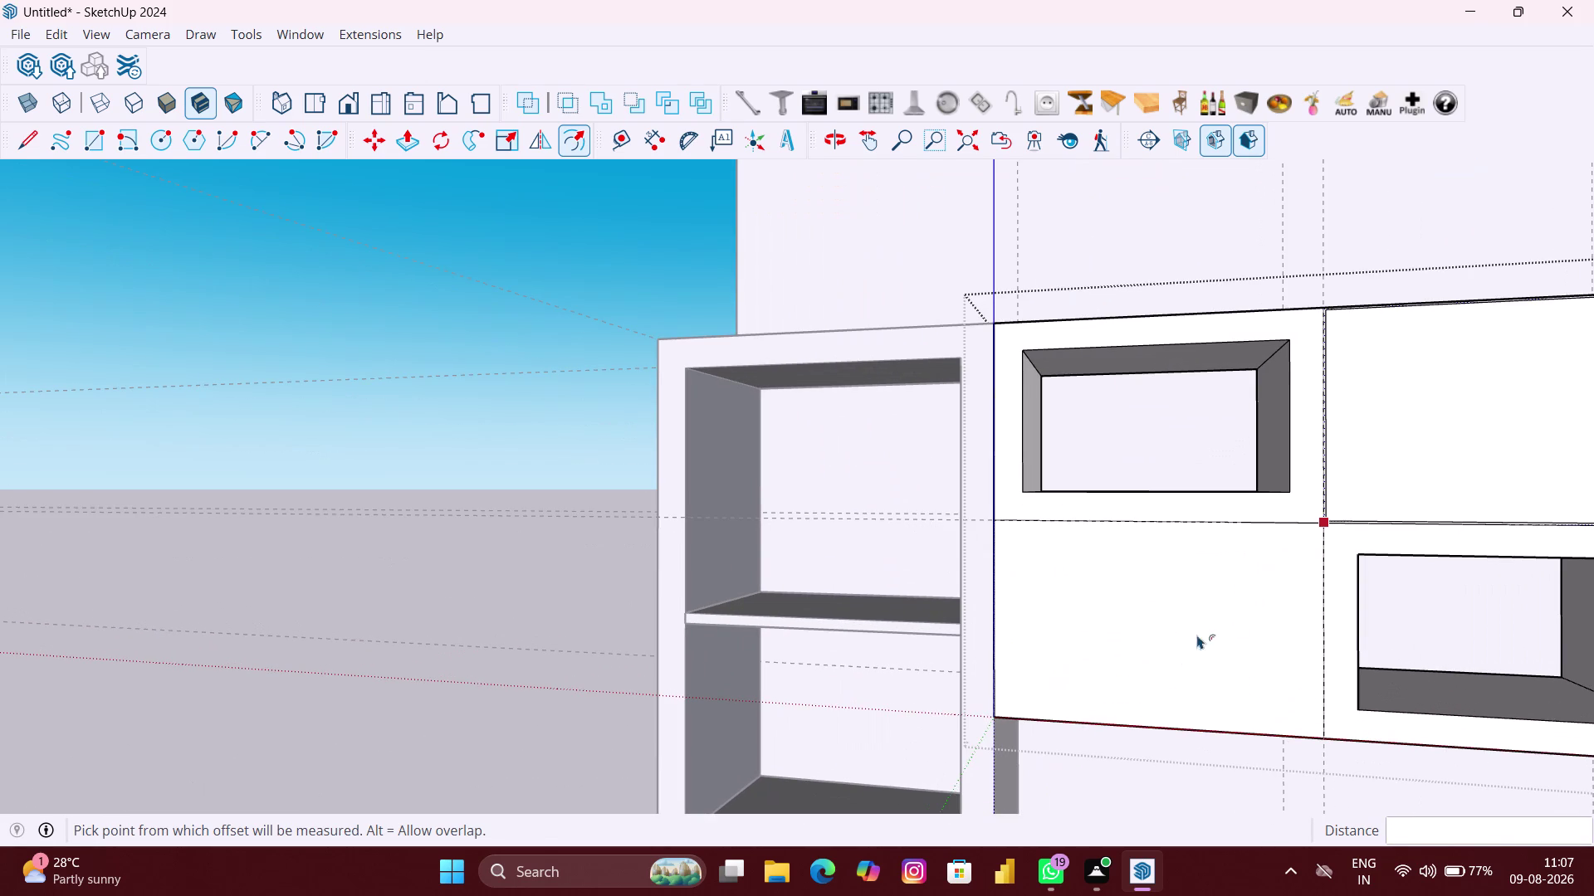
double_click(1178, 639)
scroll(down, 3)
scroll(down, 3)
key(space)
click(1219, 635)
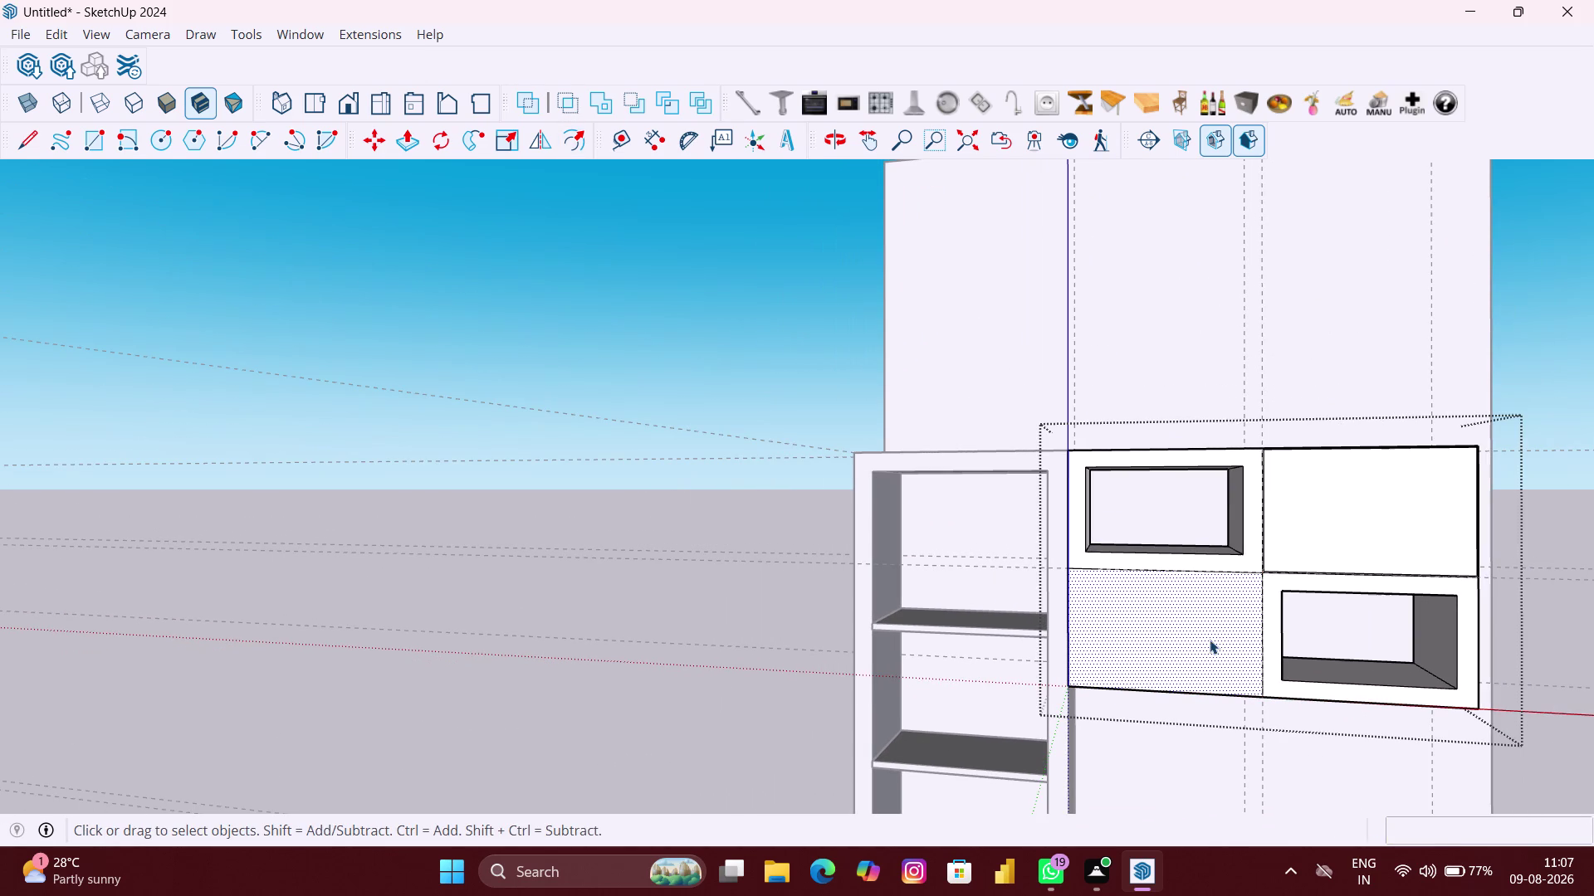
key(f)
double_click(1202, 641)
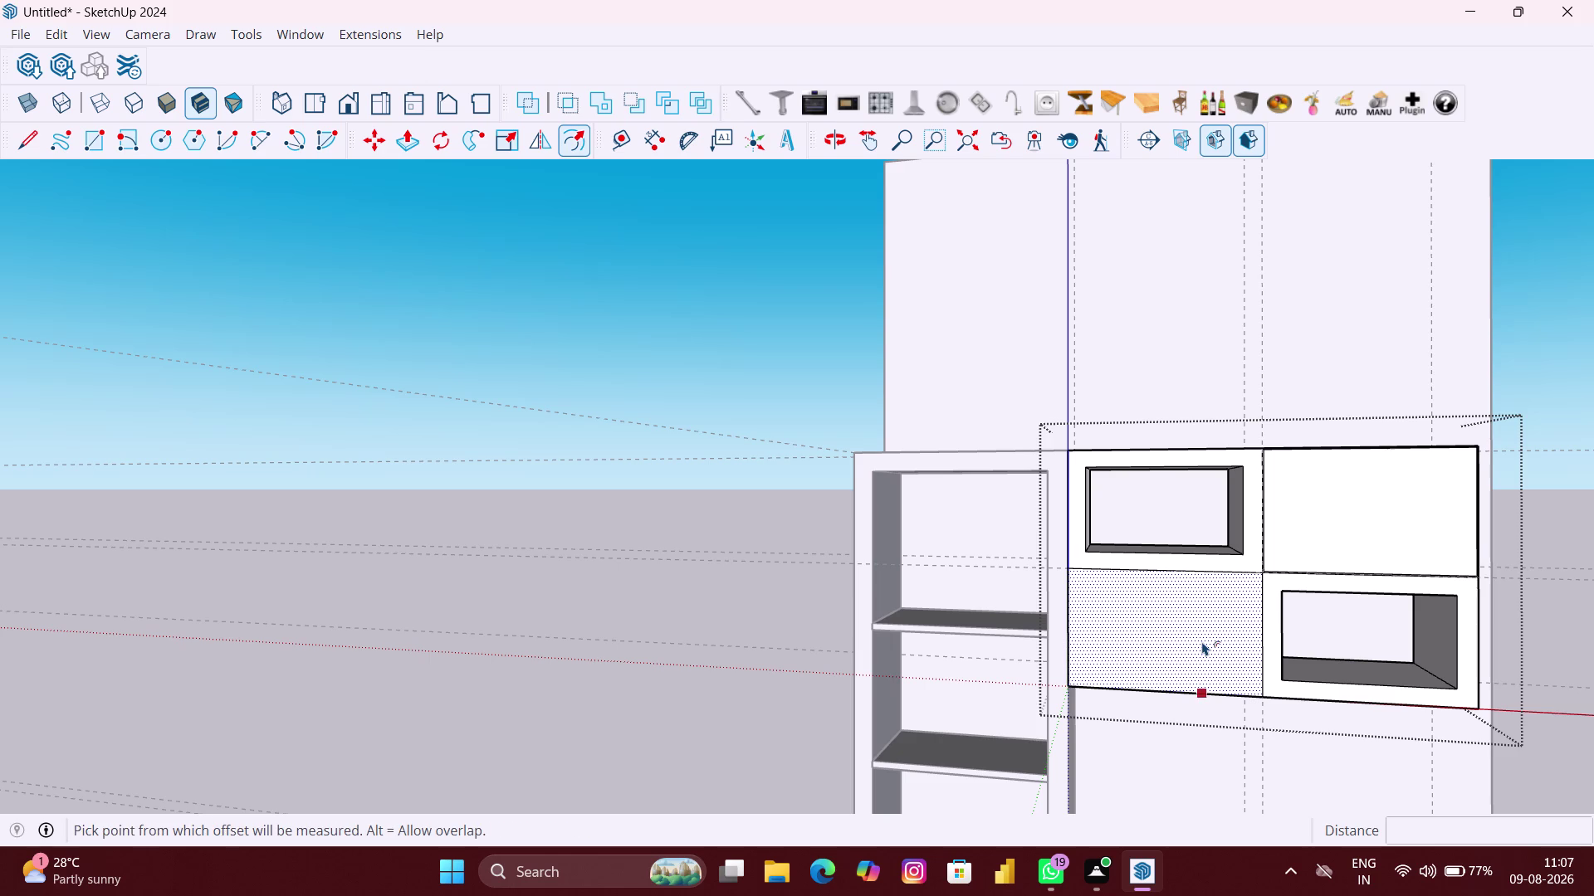
scroll(down, 3)
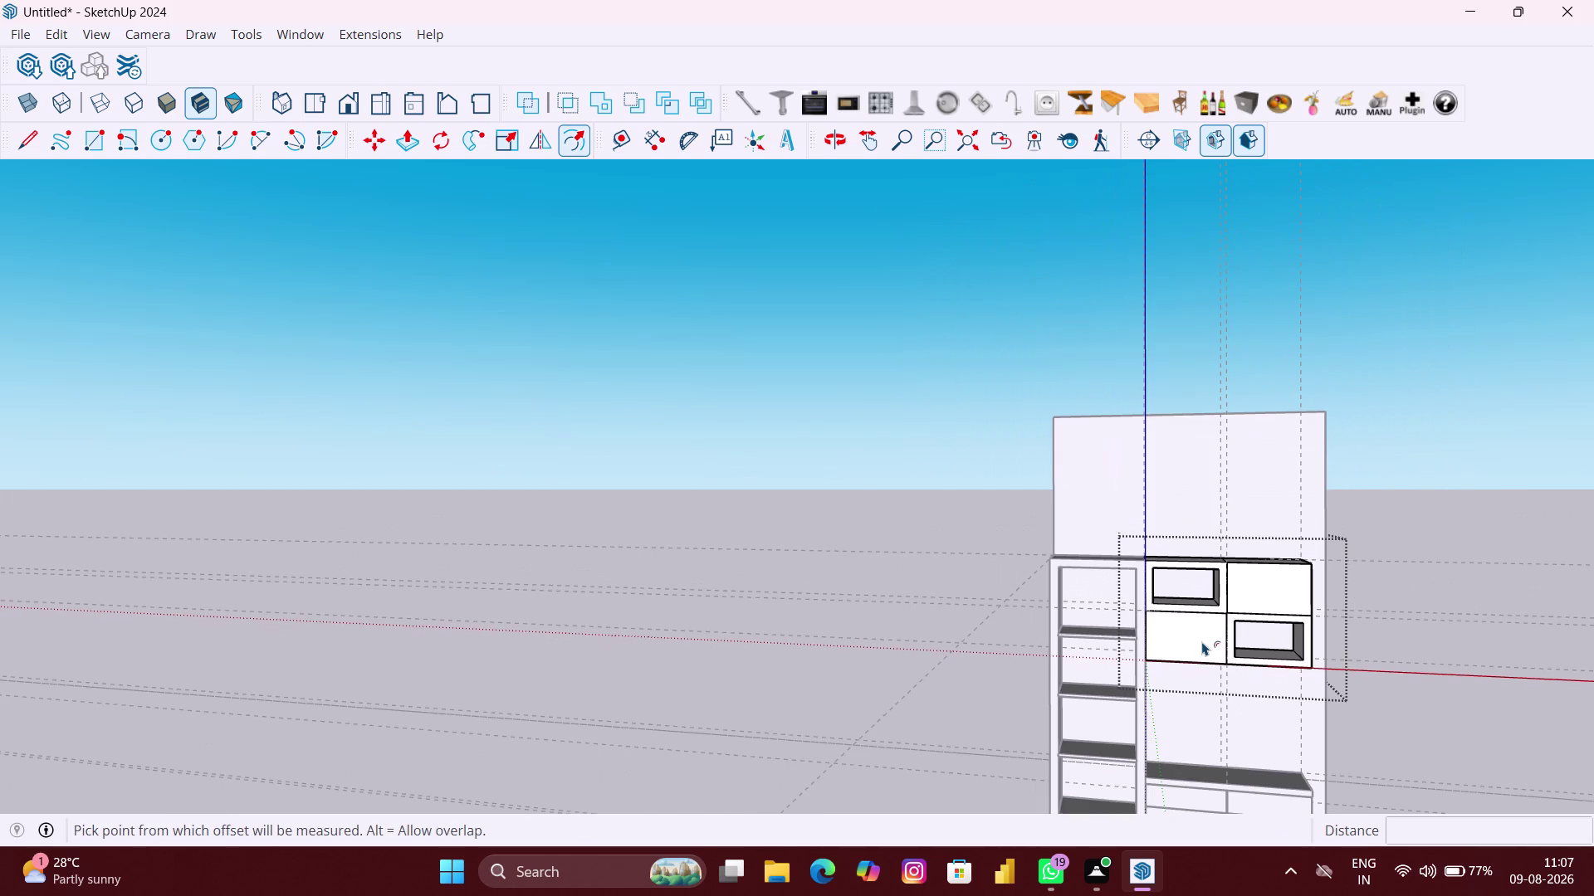
key(space)
click(1494, 660)
scroll(up, 3)
middle_drag(1400, 646, 1398, 645)
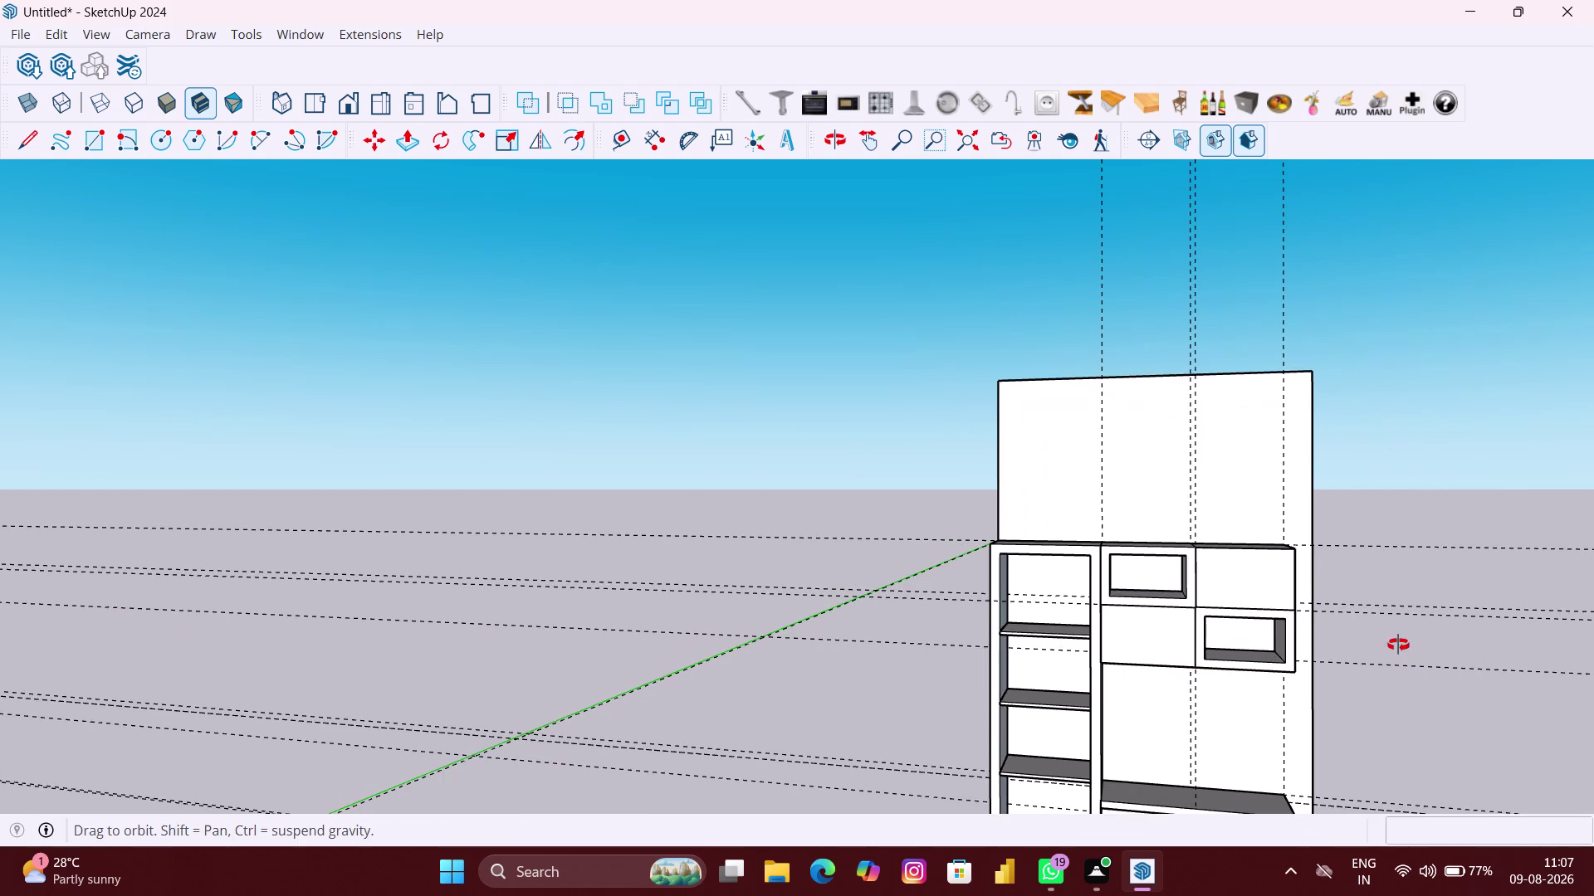
middle_drag(1398, 644, 1374, 739)
middle_drag(1265, 712, 1291, 713)
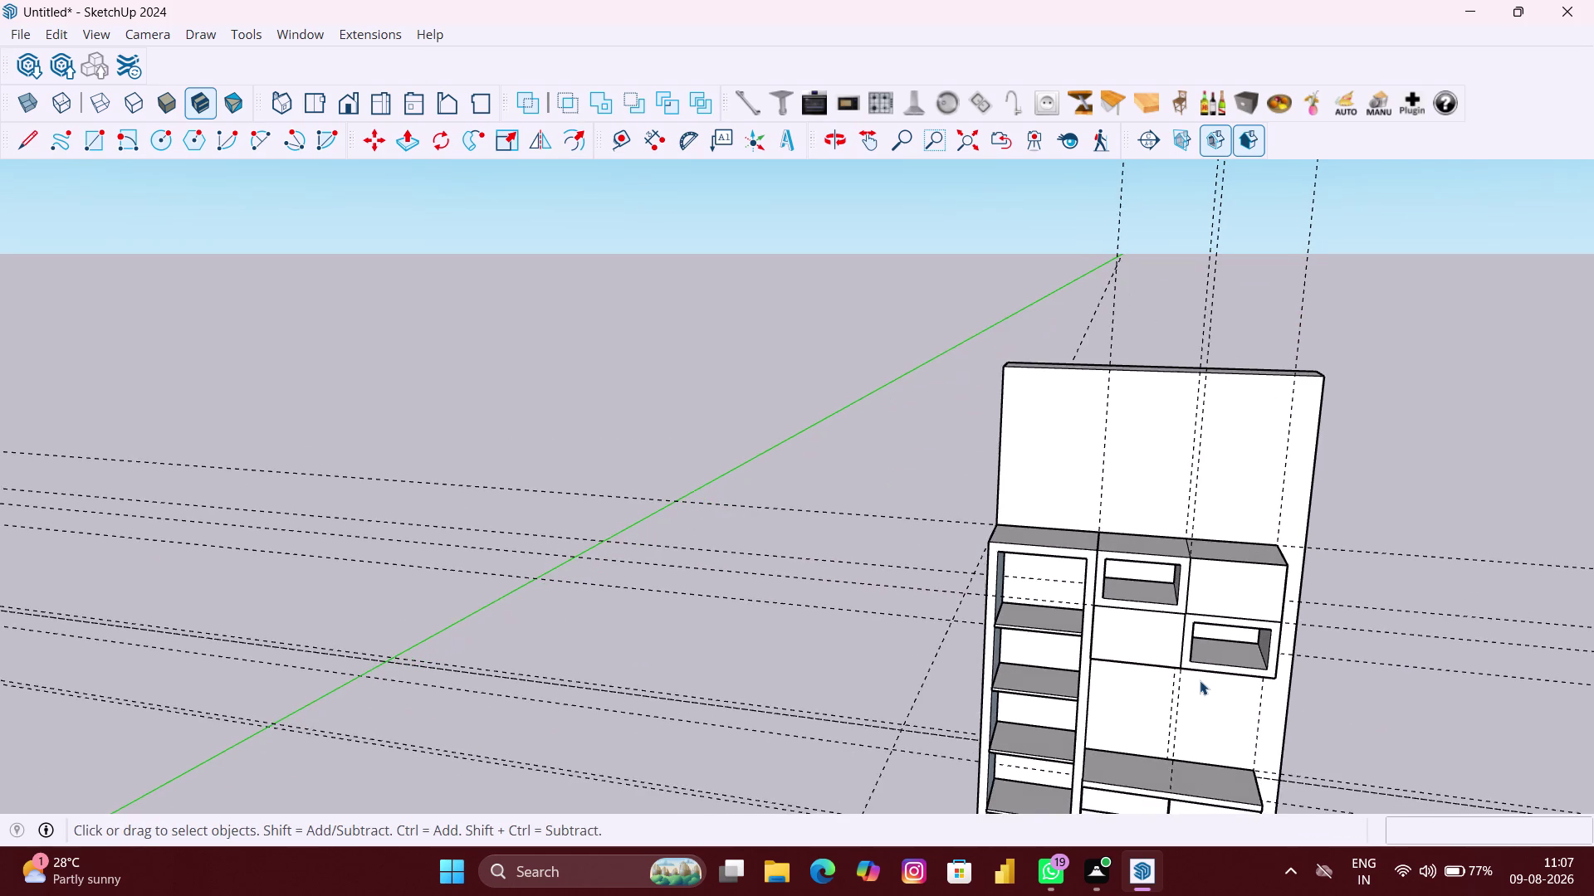
scroll(up, 3)
middle_drag(1249, 596, 1248, 622)
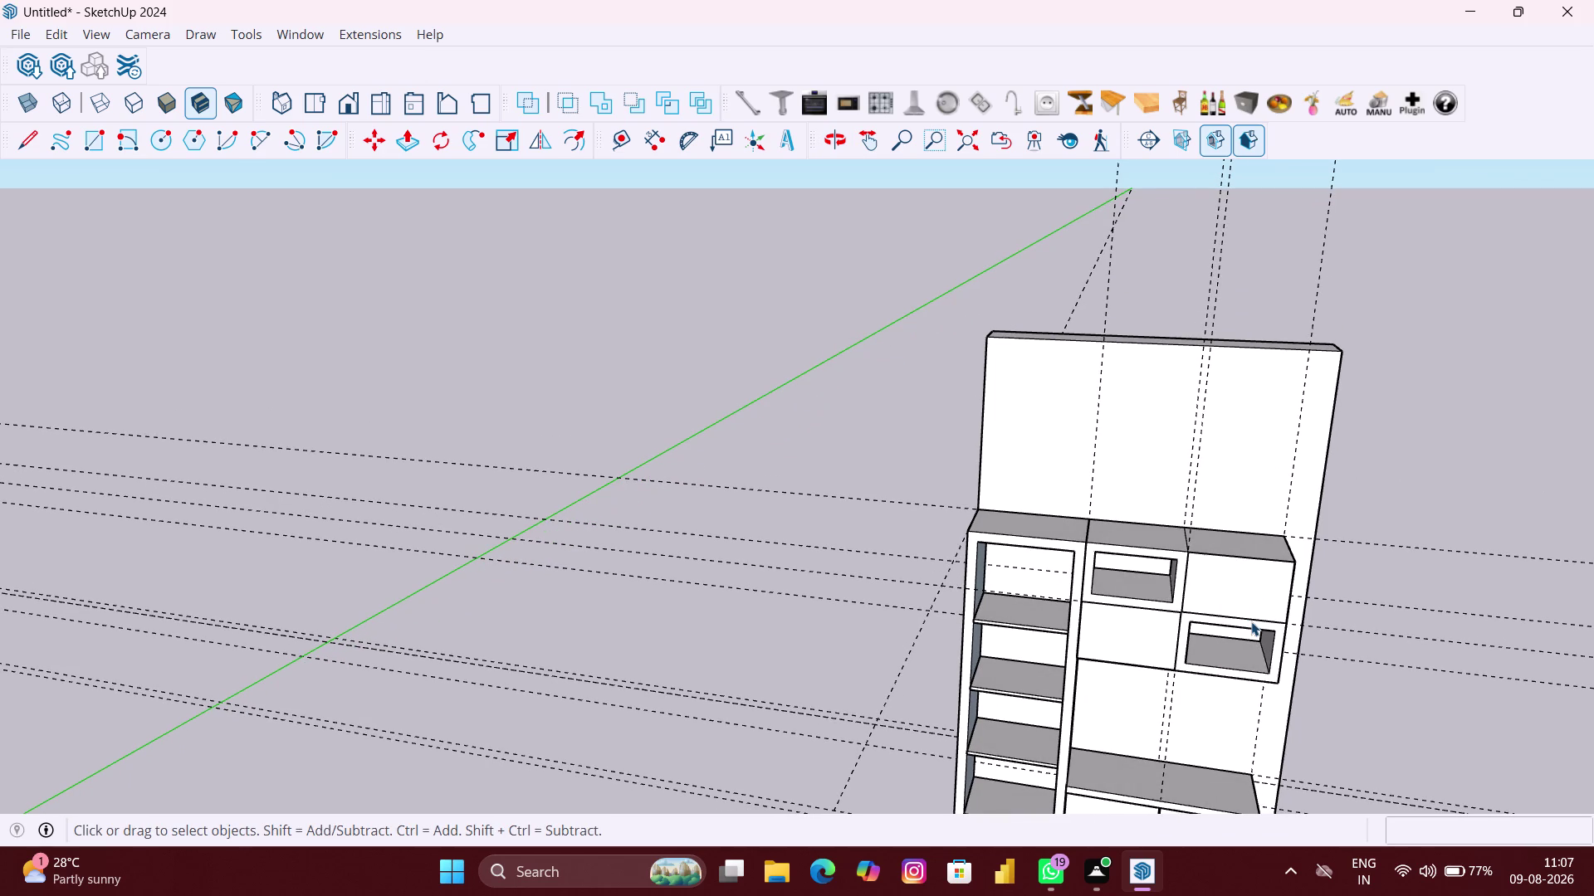
scroll(up, 3)
scroll(up, 3)
scroll(up, 3)
scroll(up, 3)
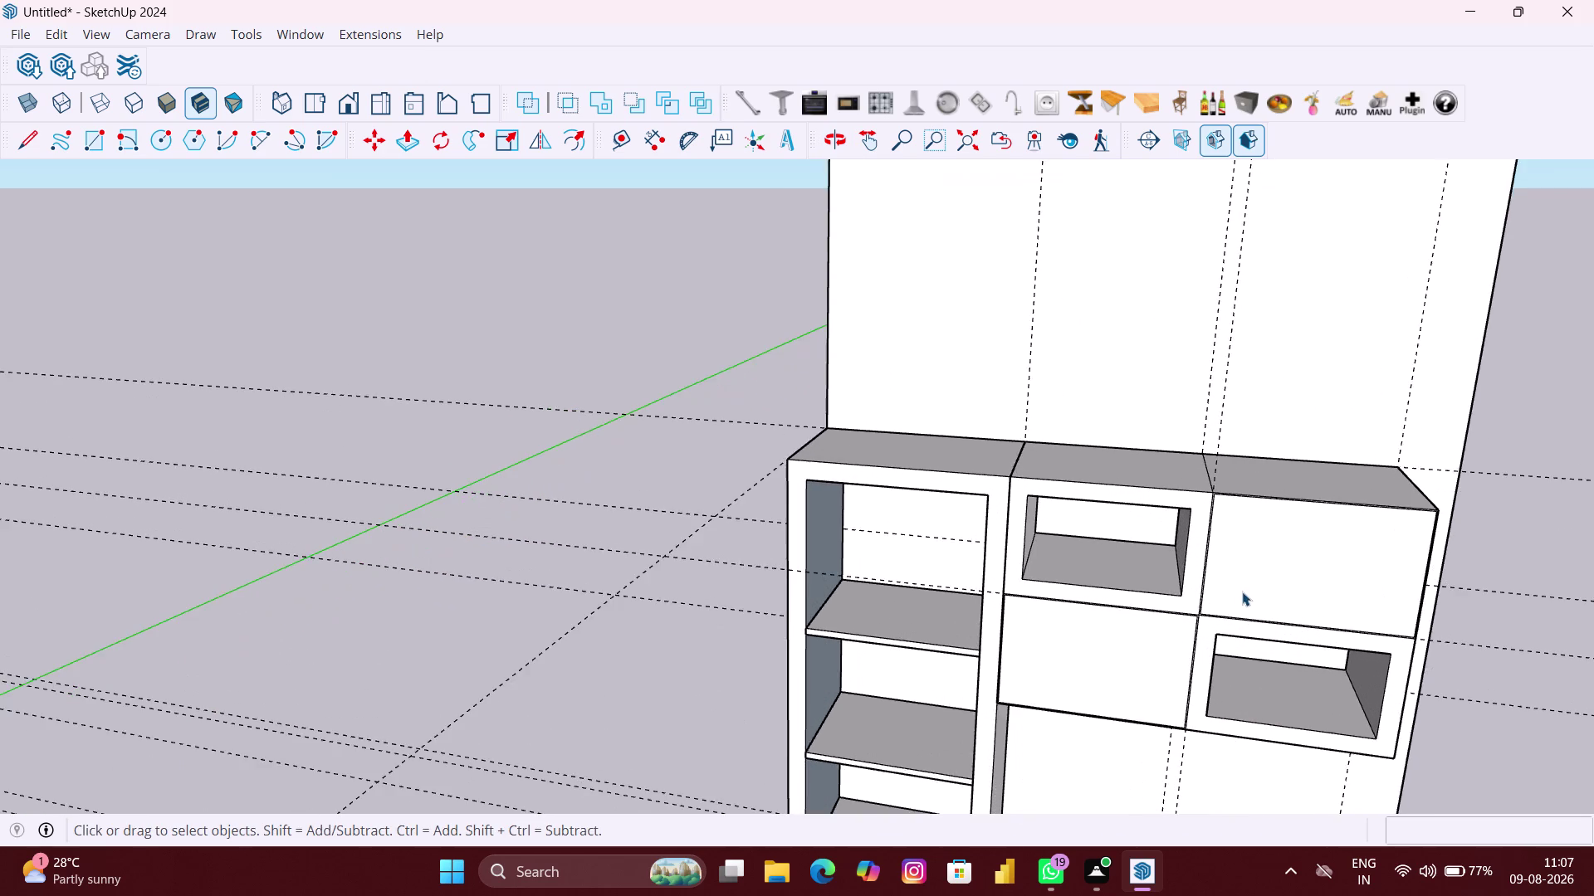
scroll(up, 3)
scroll(down, 3)
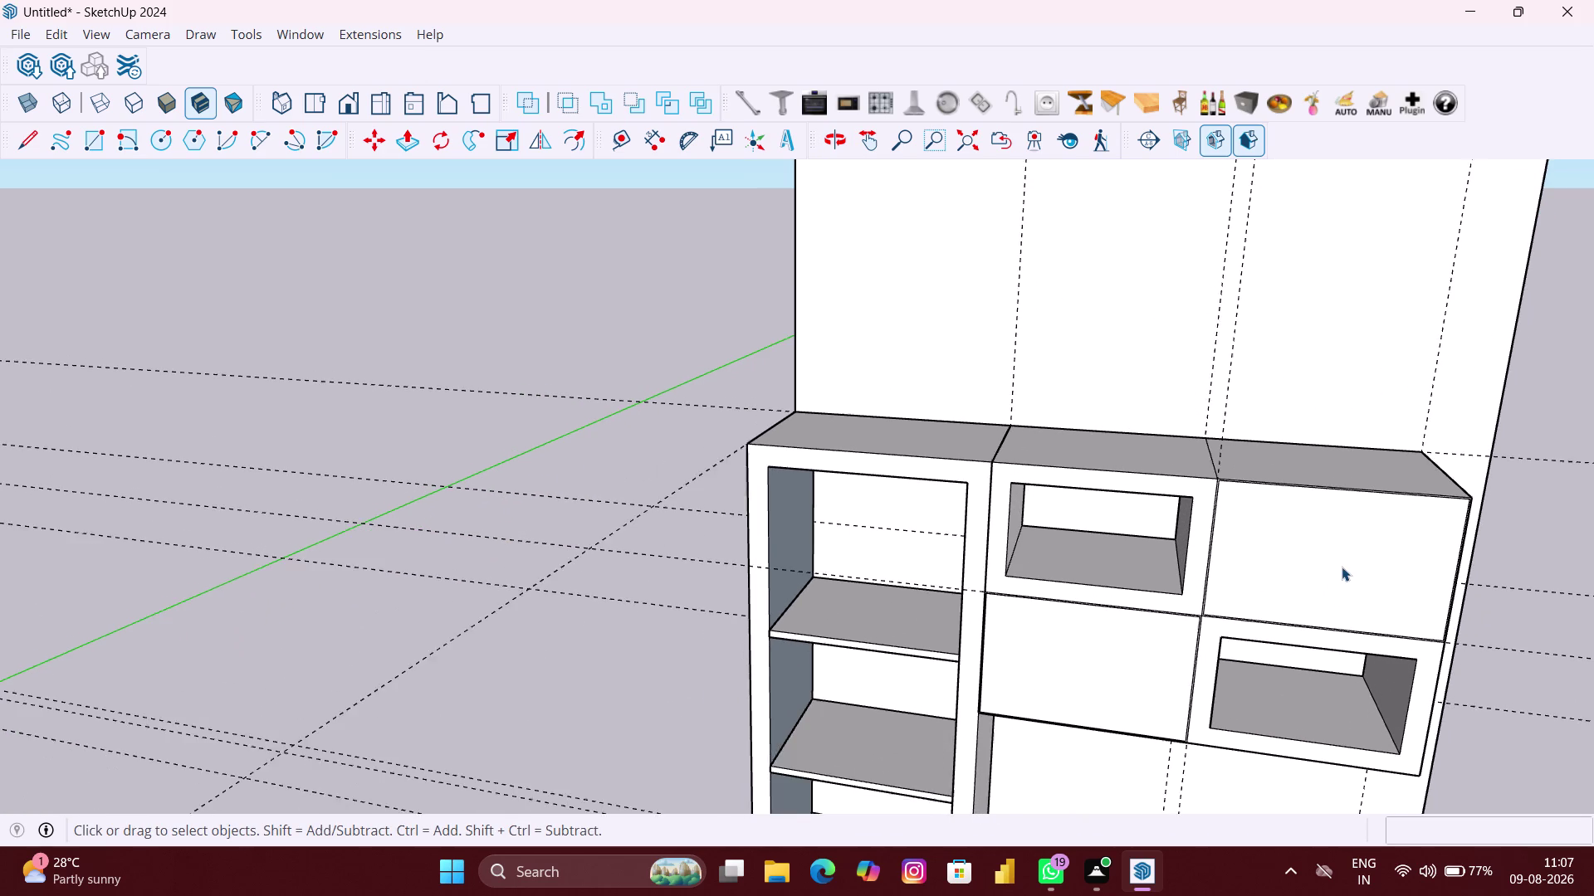
scroll(down, 3)
middle_drag(1340, 568, 1339, 579)
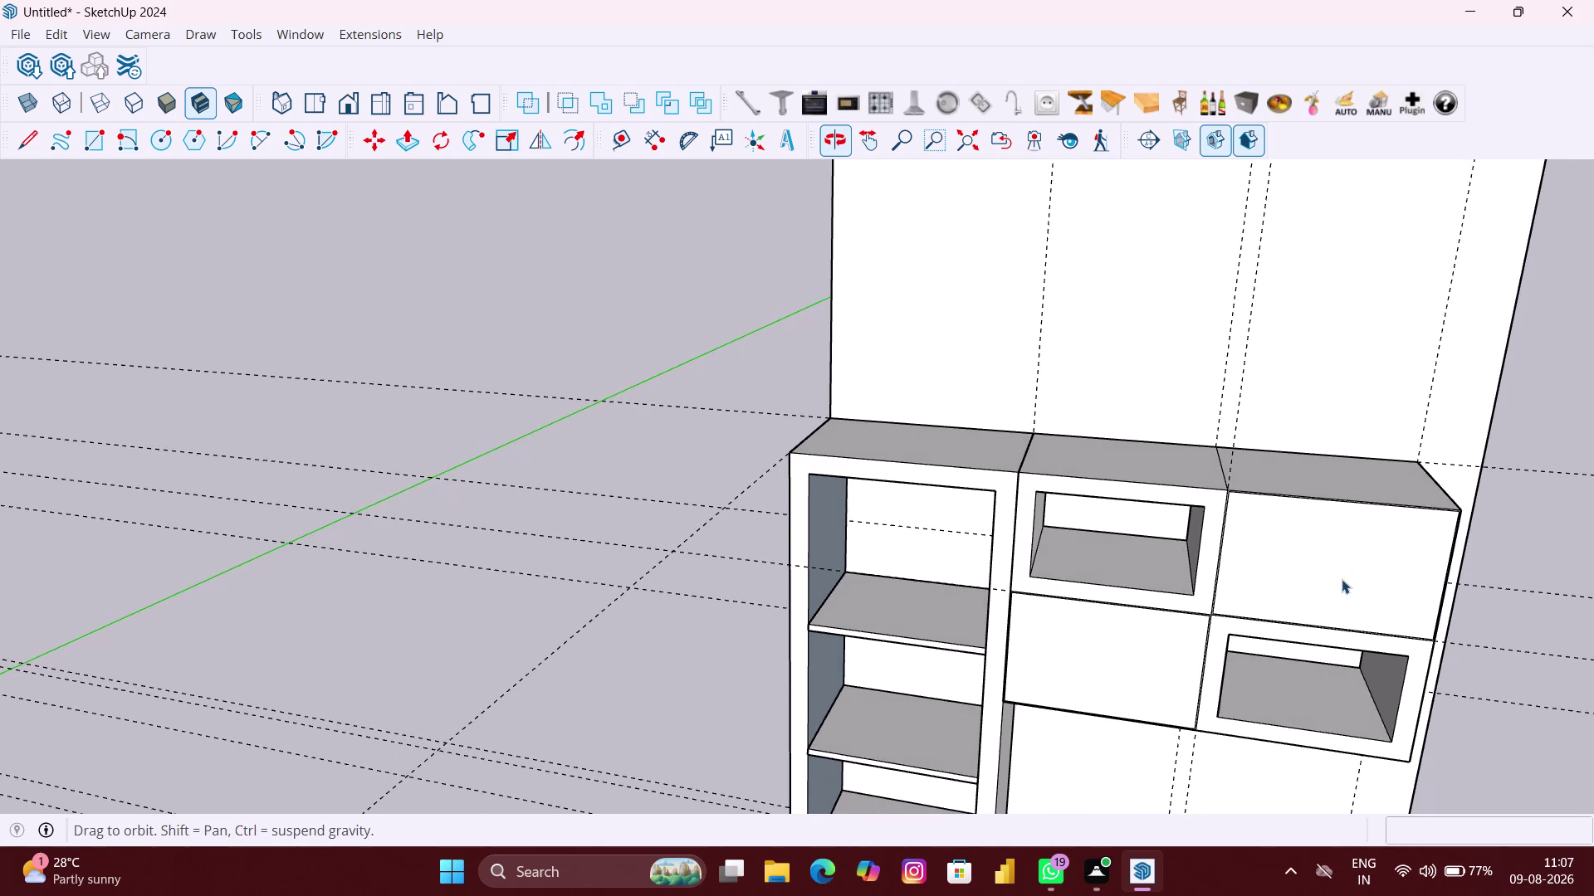
scroll(down, 3)
middle_drag(1345, 579, 1363, 578)
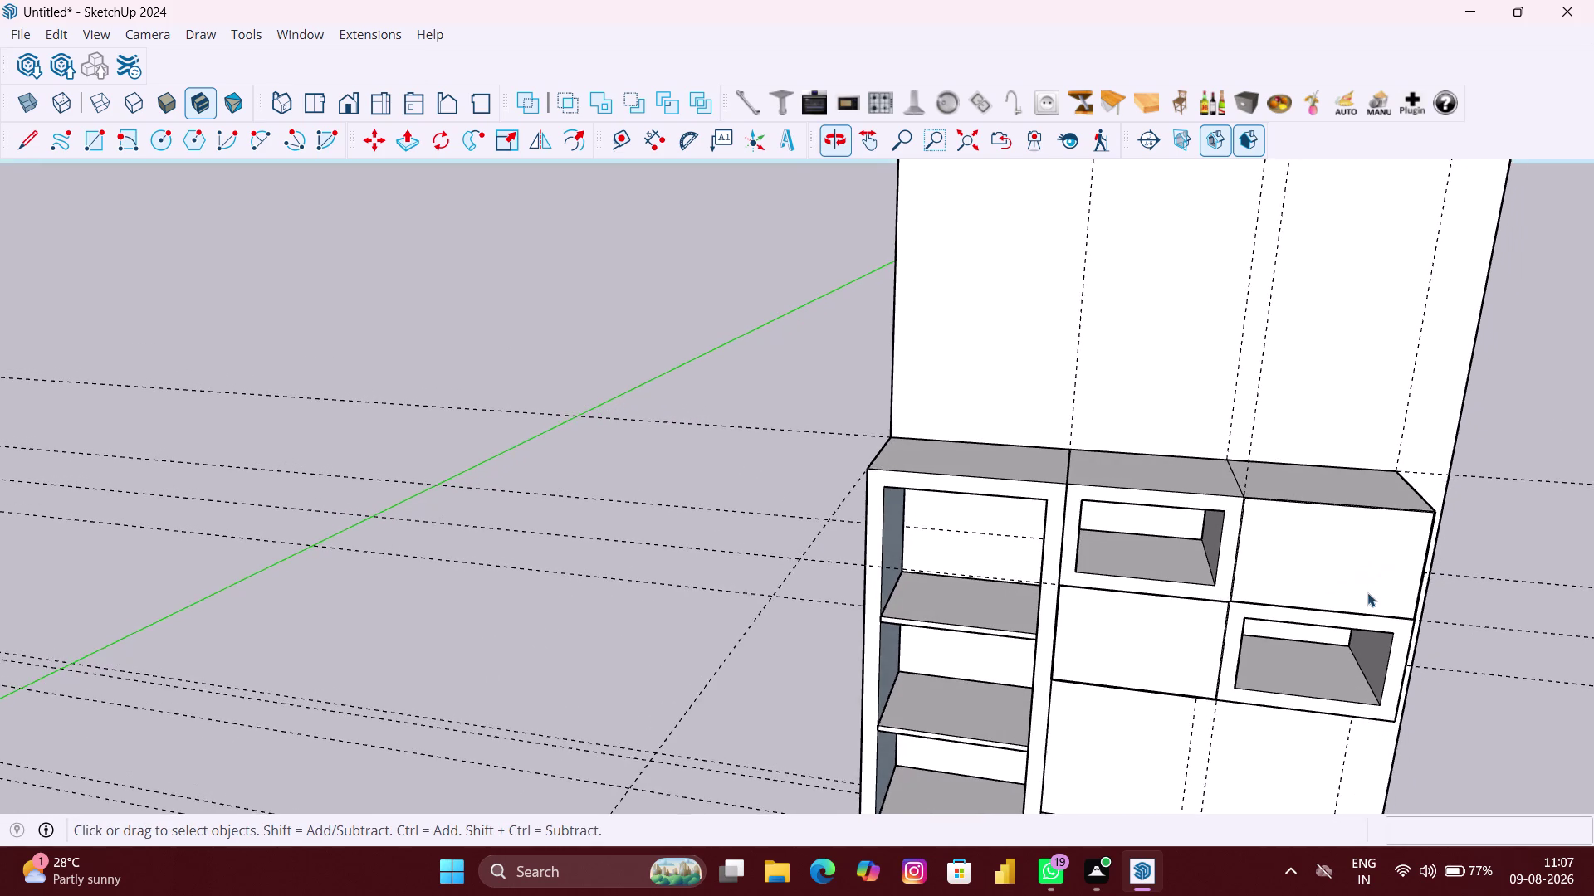
scroll(down, 3)
scroll(down, 3)
scroll(down, 3)
scroll(down, 3)
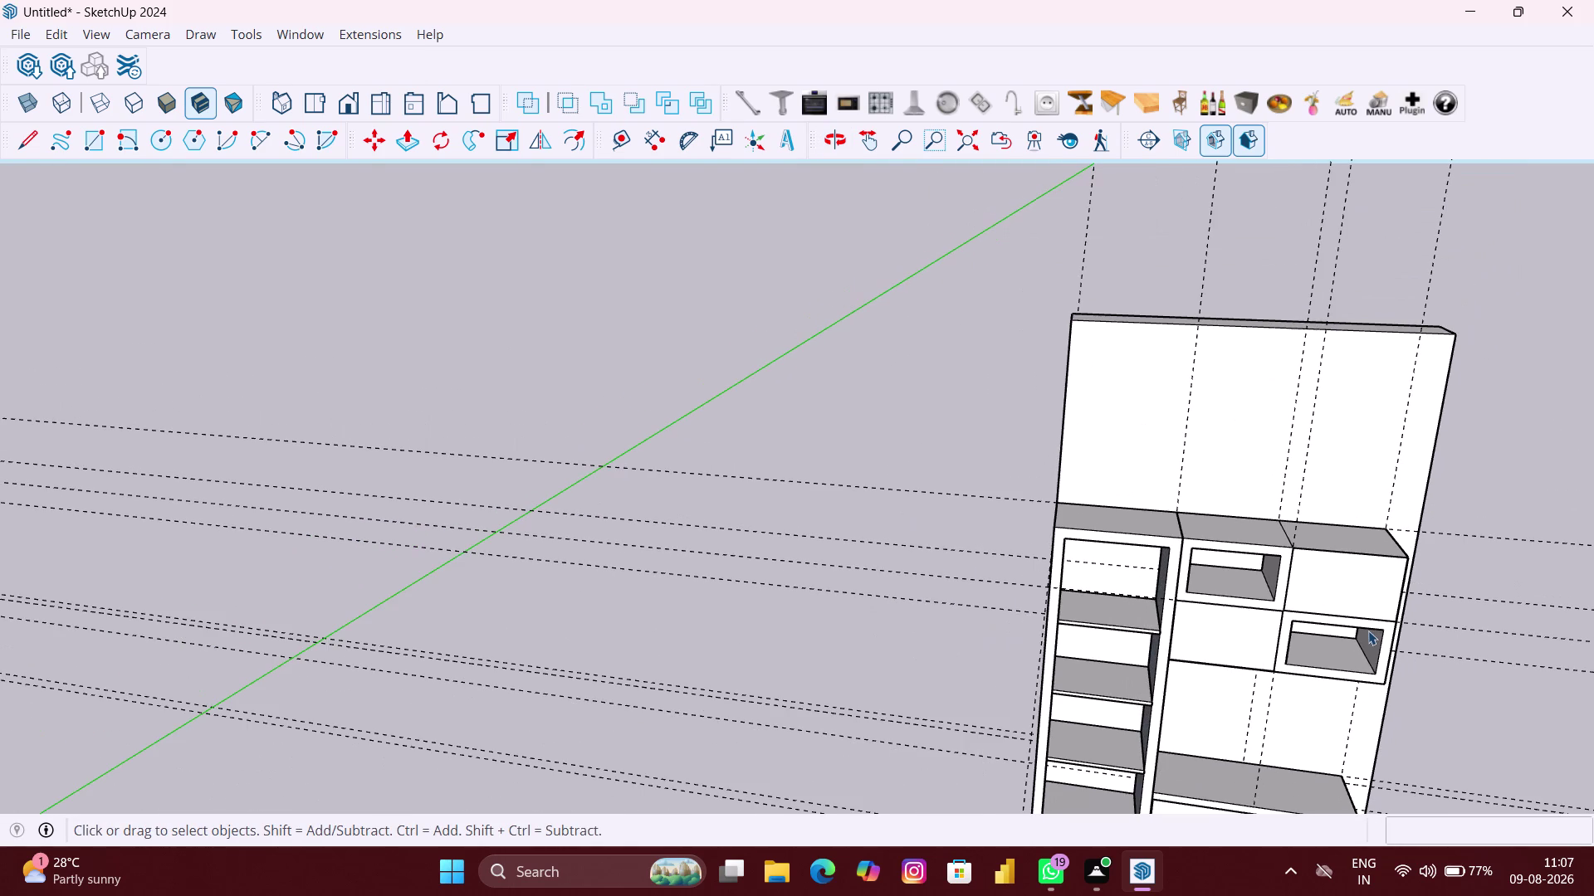
middle_drag(1368, 631, 1353, 469)
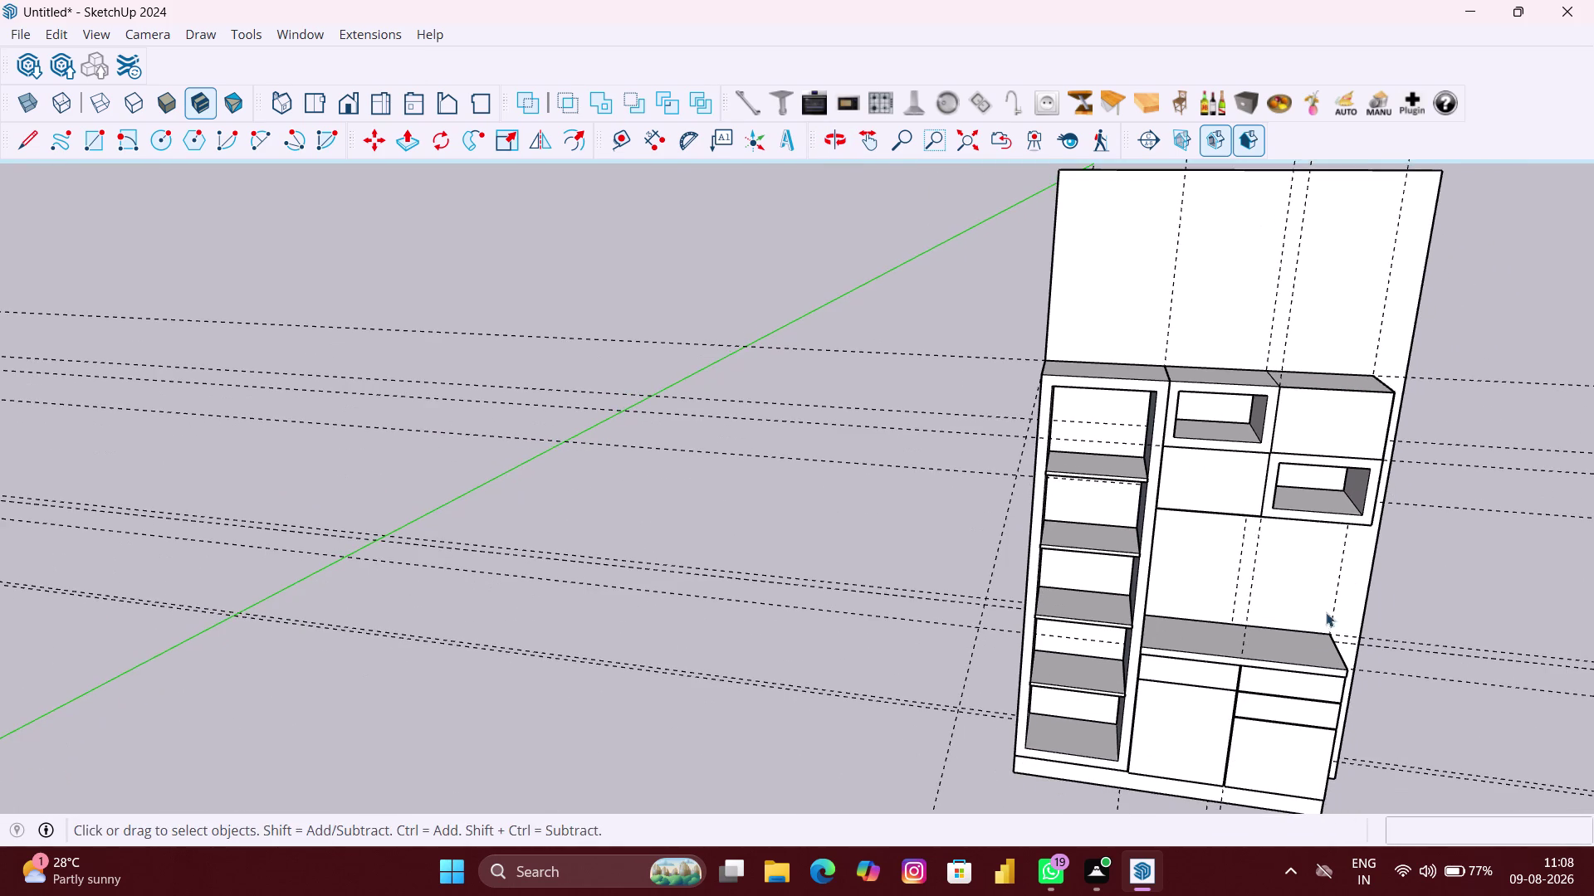
middle_drag(1309, 634, 1291, 462)
scroll(up, 3)
scroll(up, 3)
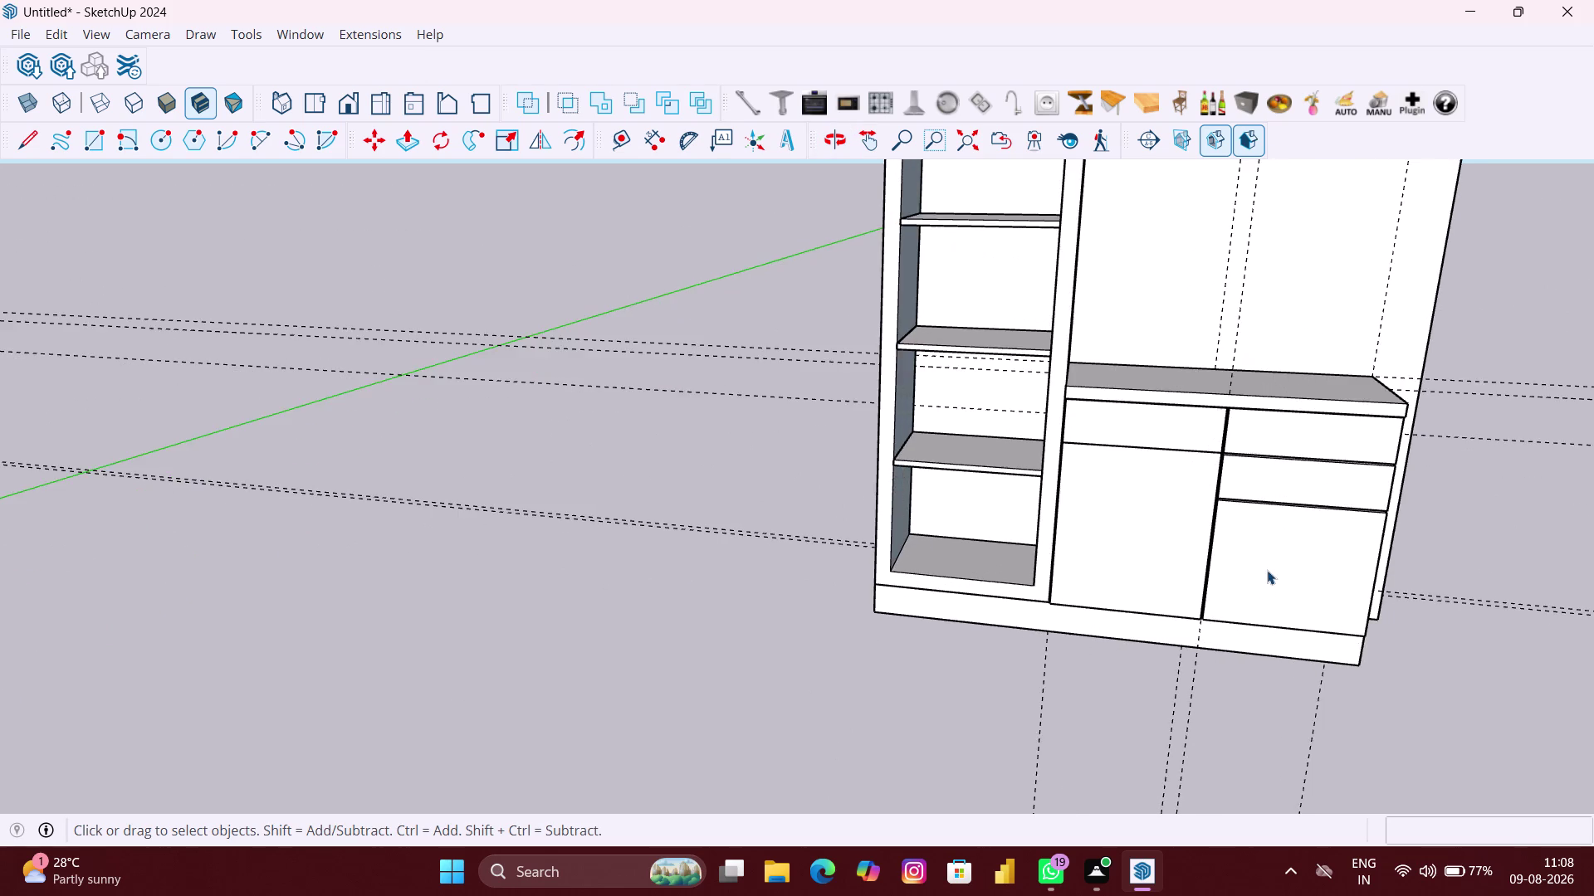
scroll(up, 3)
middle_drag(1267, 570, 1236, 557)
scroll(up, 3)
scroll(up, 3)
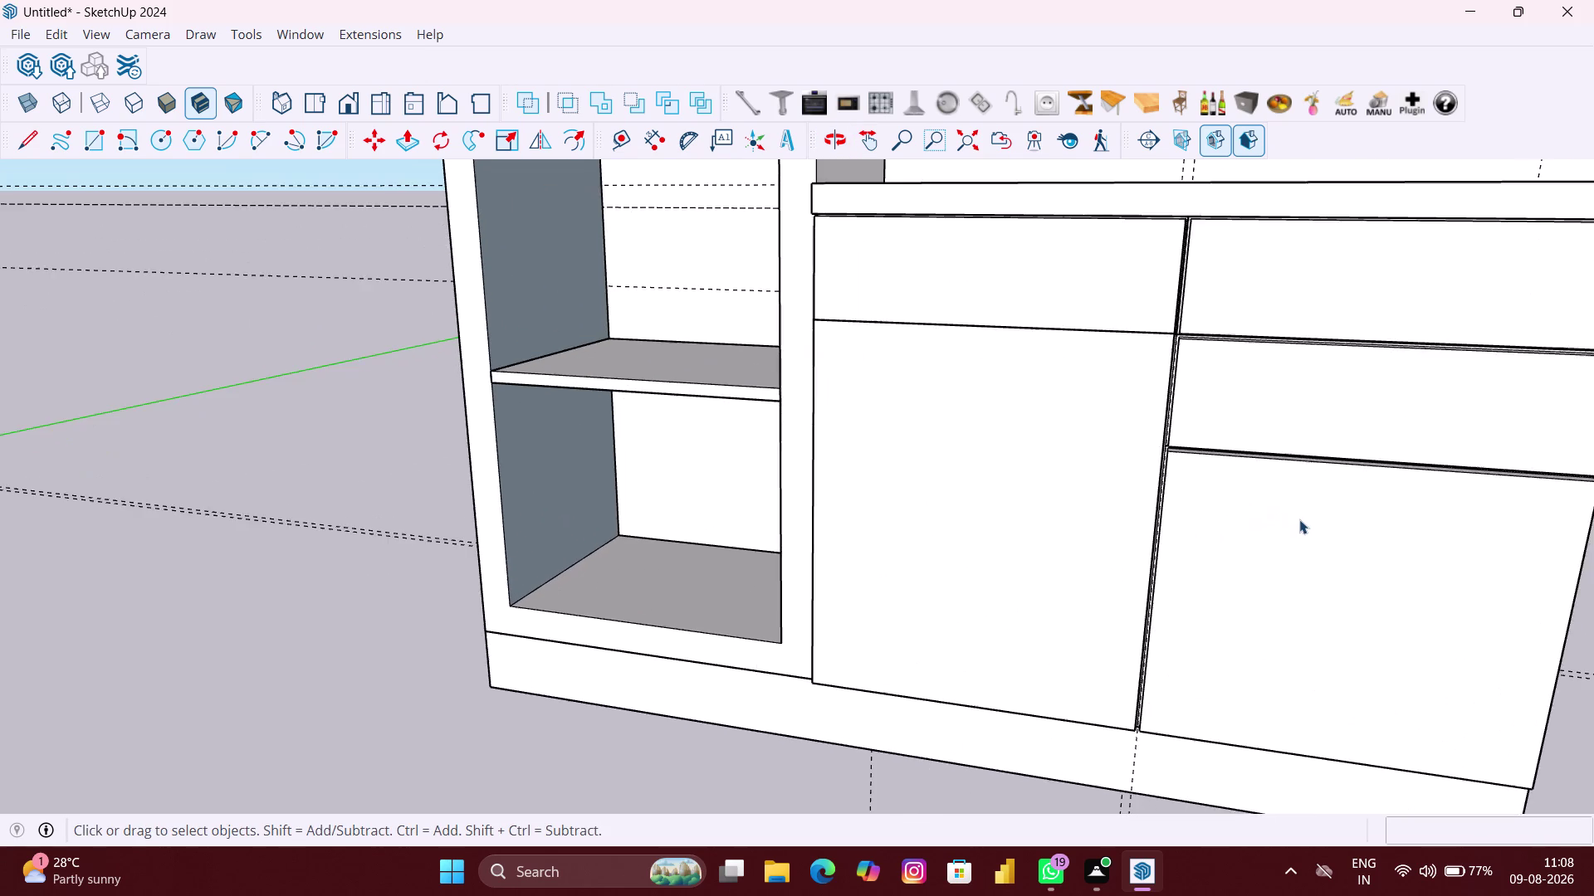
scroll(up, 3)
middle_drag(1306, 493, 1291, 593)
scroll(up, 3)
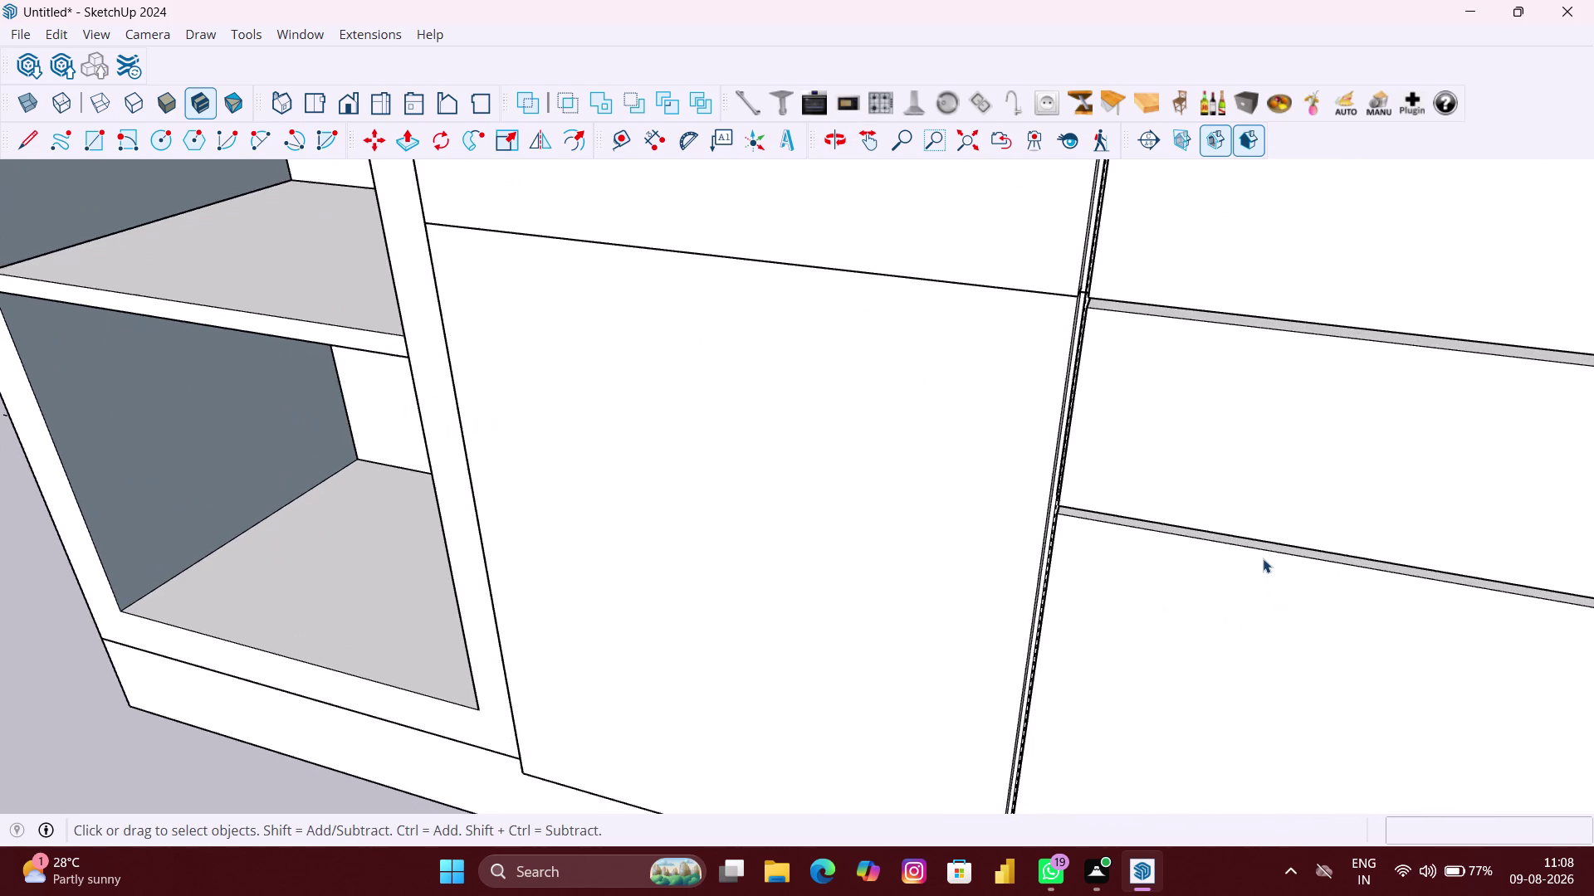
scroll(down, 3)
middle_drag(1187, 536, 1233, 460)
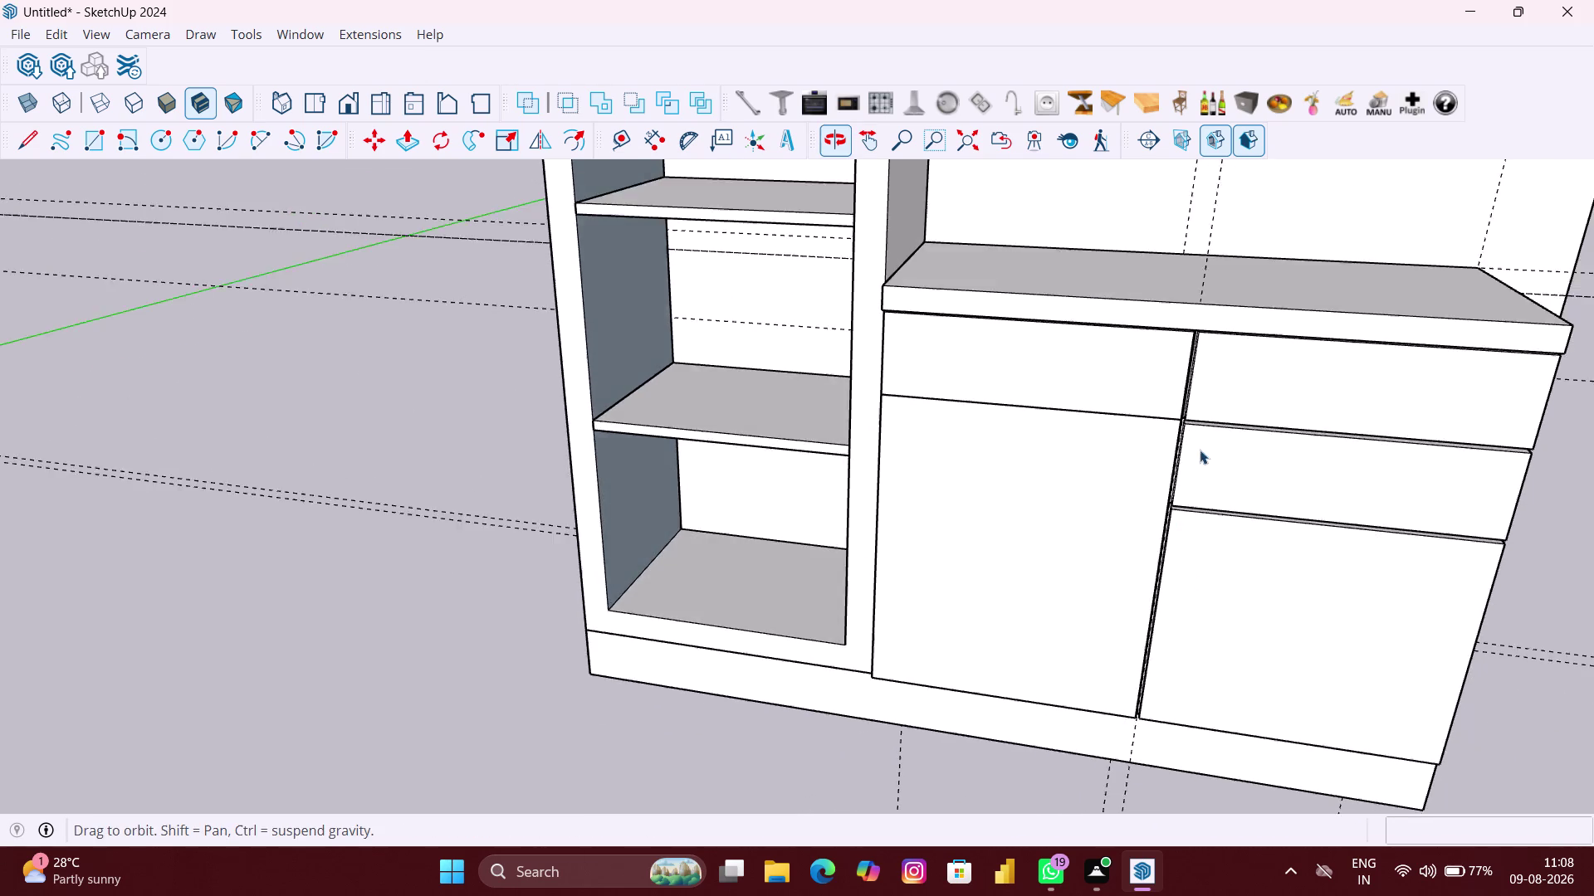
scroll(up, 3)
middle_drag(1214, 405, 1216, 371)
scroll(up, 3)
scroll(up, 3)
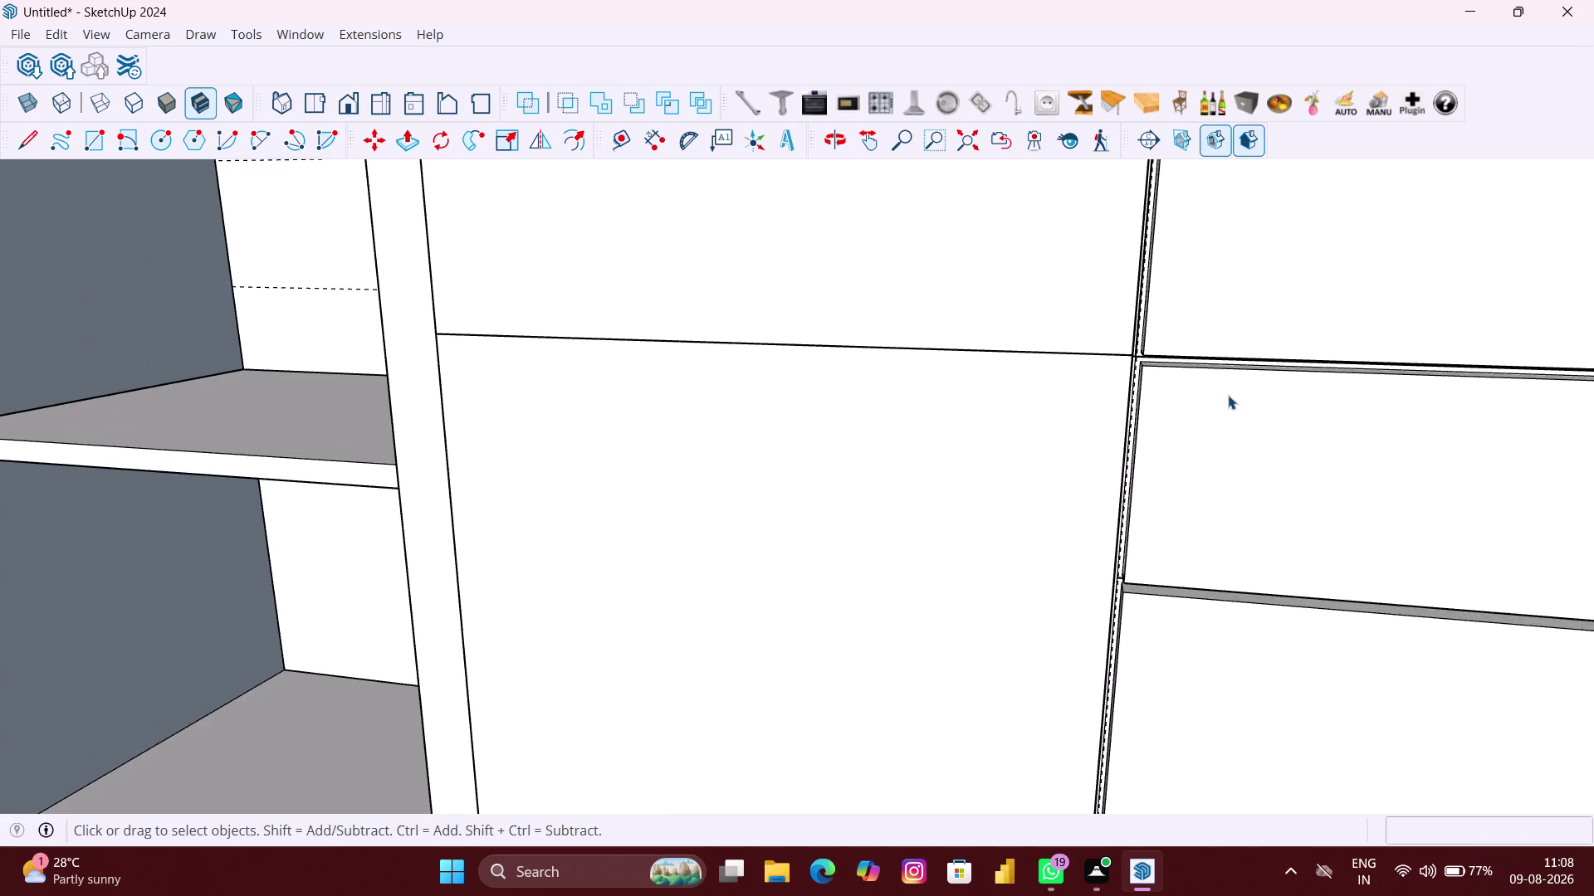
middle_drag(1227, 395, 1236, 347)
scroll(up, 3)
scroll(down, 3)
scroll(down, 3)
scroll(down, 3)
scroll(down, 3)
scroll(down, 3)
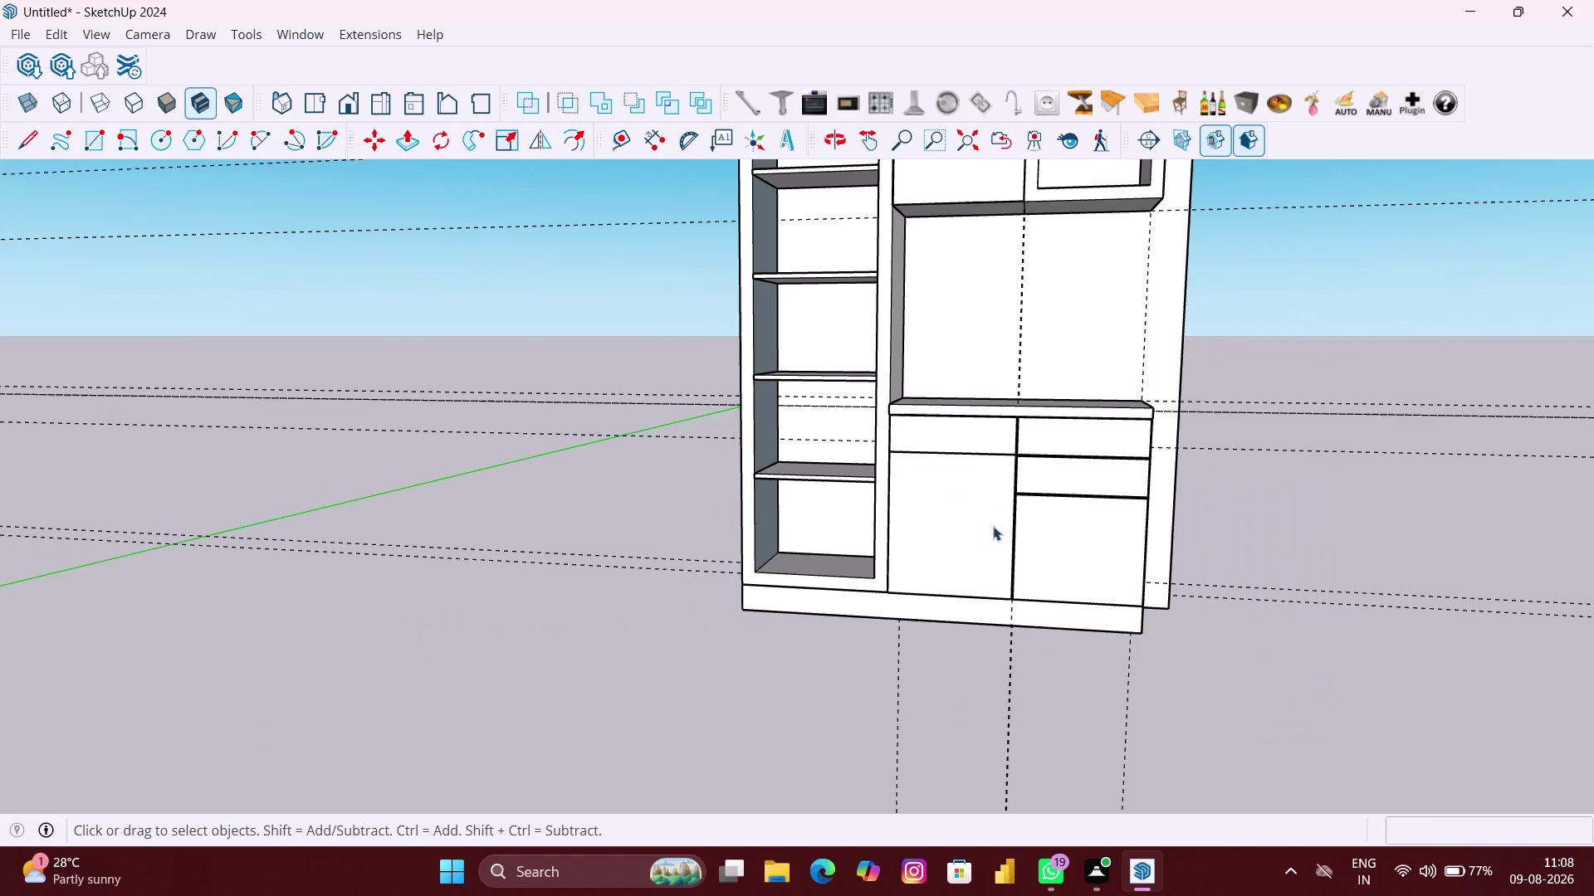
middle_drag(1139, 502, 1088, 709)
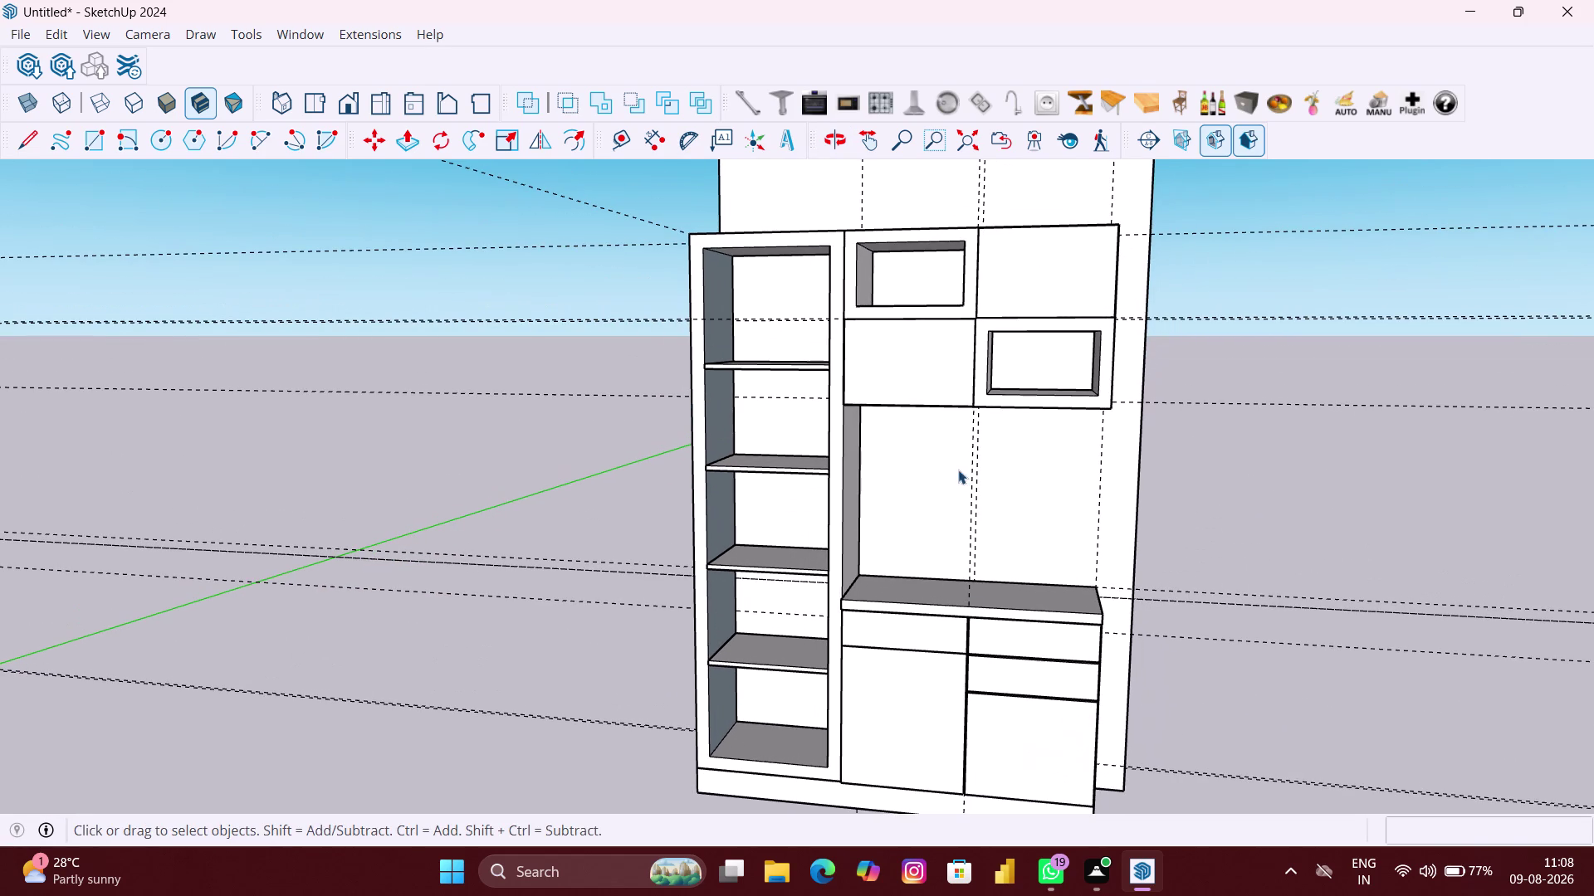
middle_drag(965, 439, 973, 527)
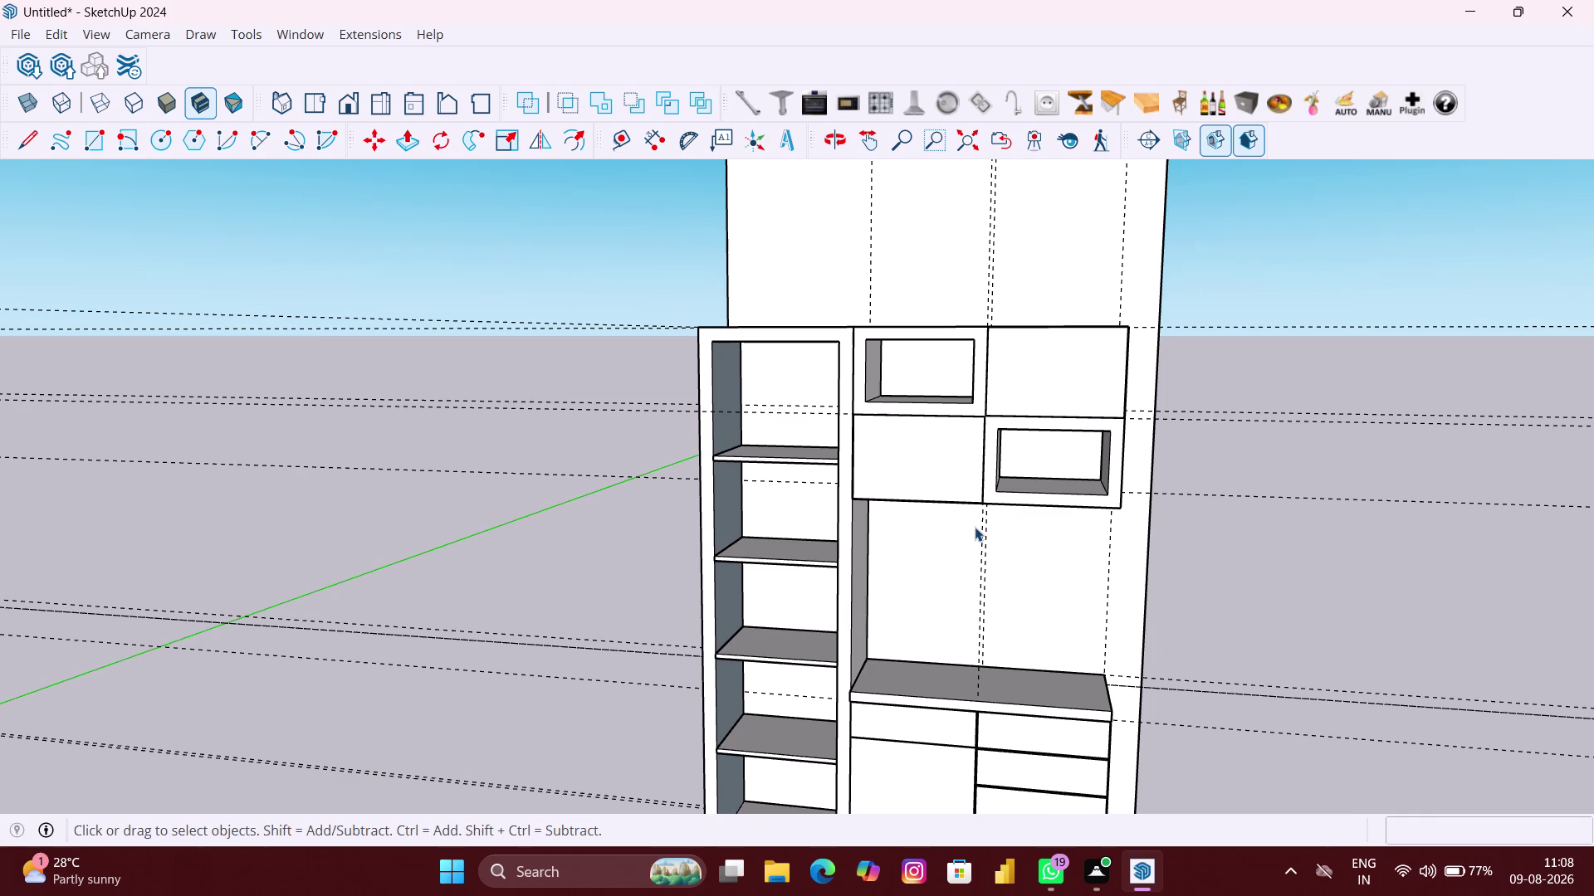
scroll(up, 3)
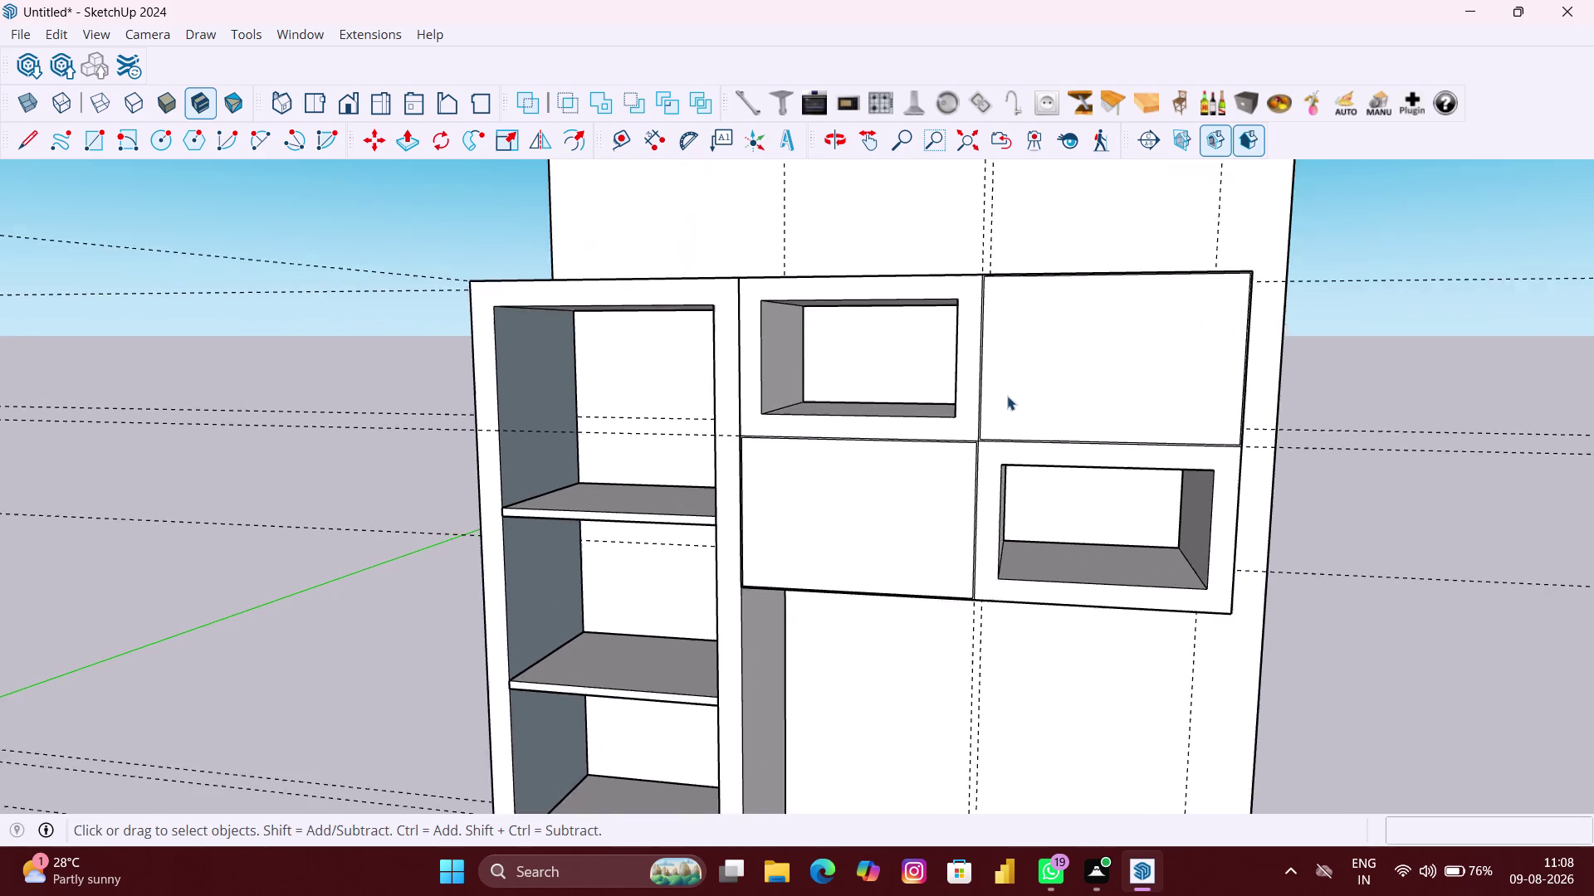
scroll(up, 3)
middle_drag(983, 444, 1015, 427)
Open the upper cabinet's door panel group for editing.
scroll(up, 3)
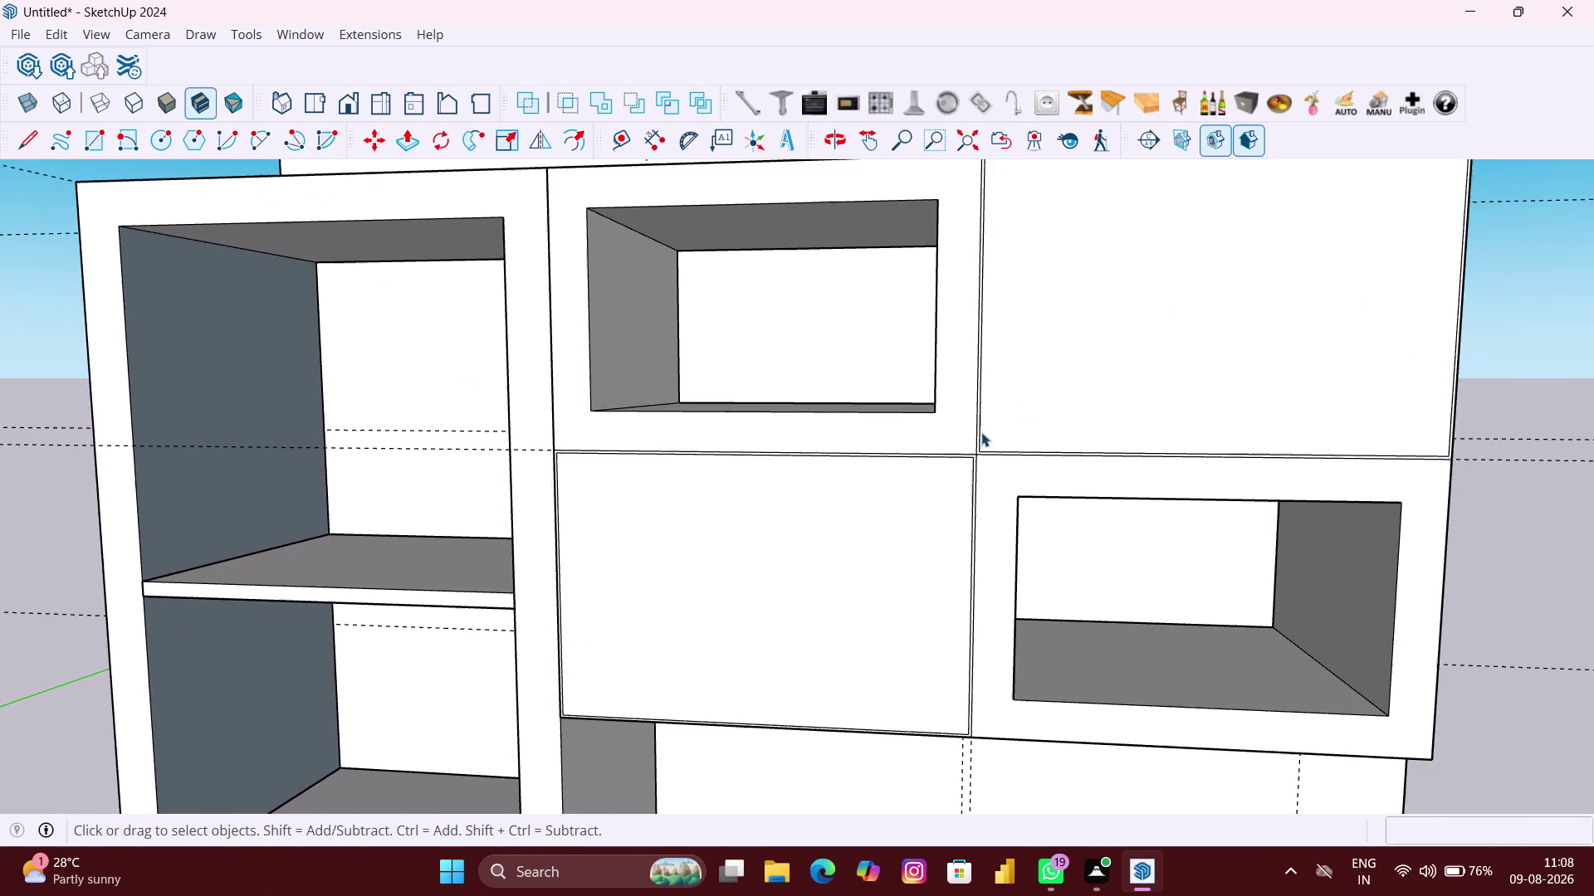
scroll(up, 3)
scroll(down, 3)
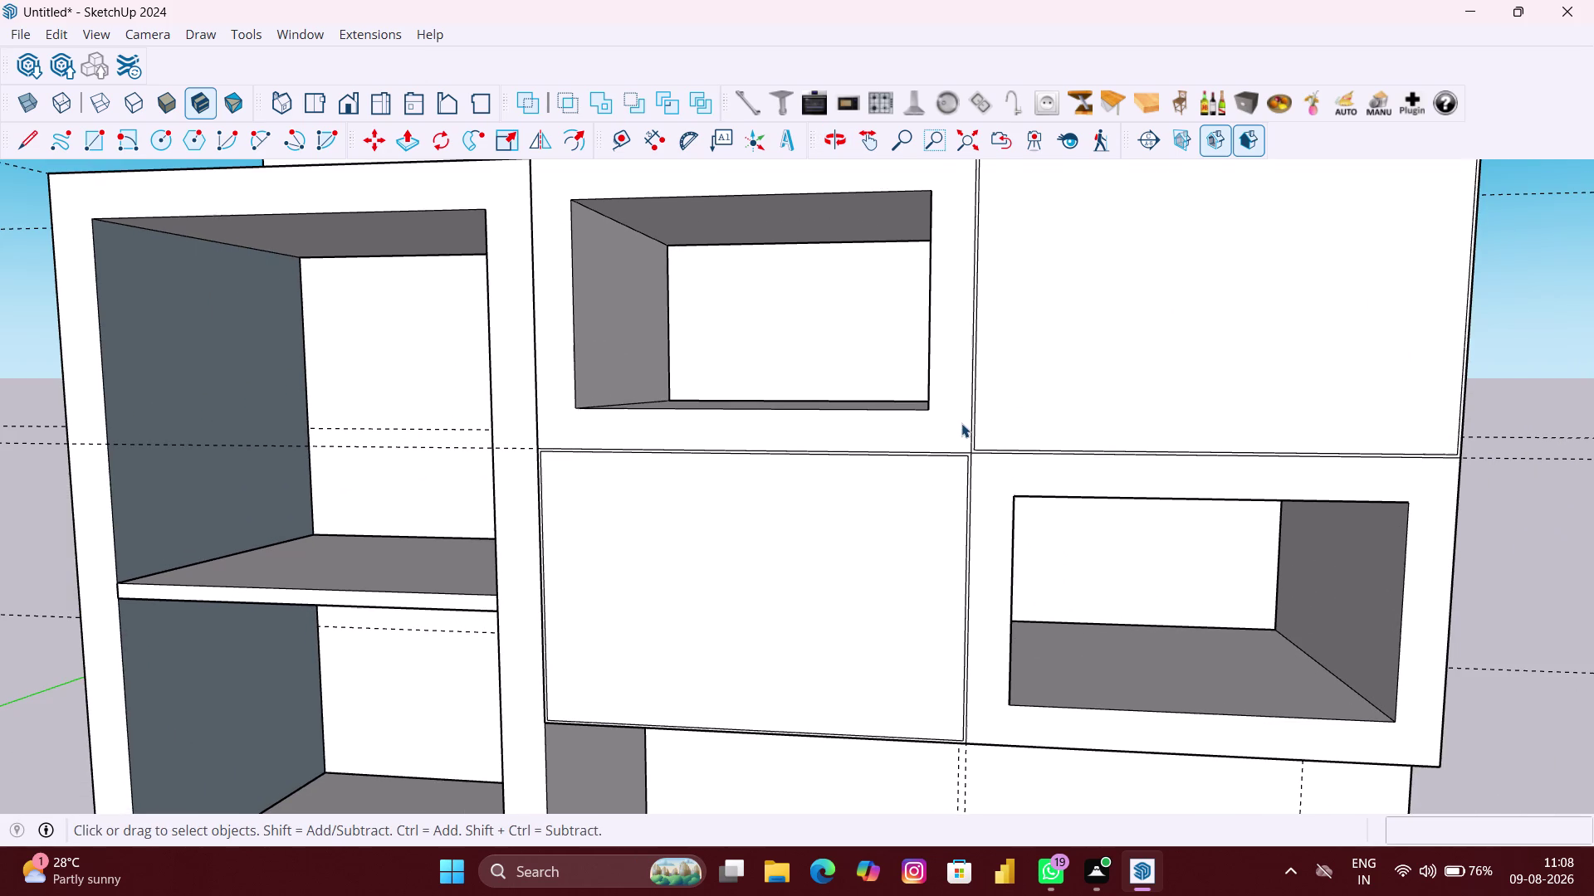
key(f)
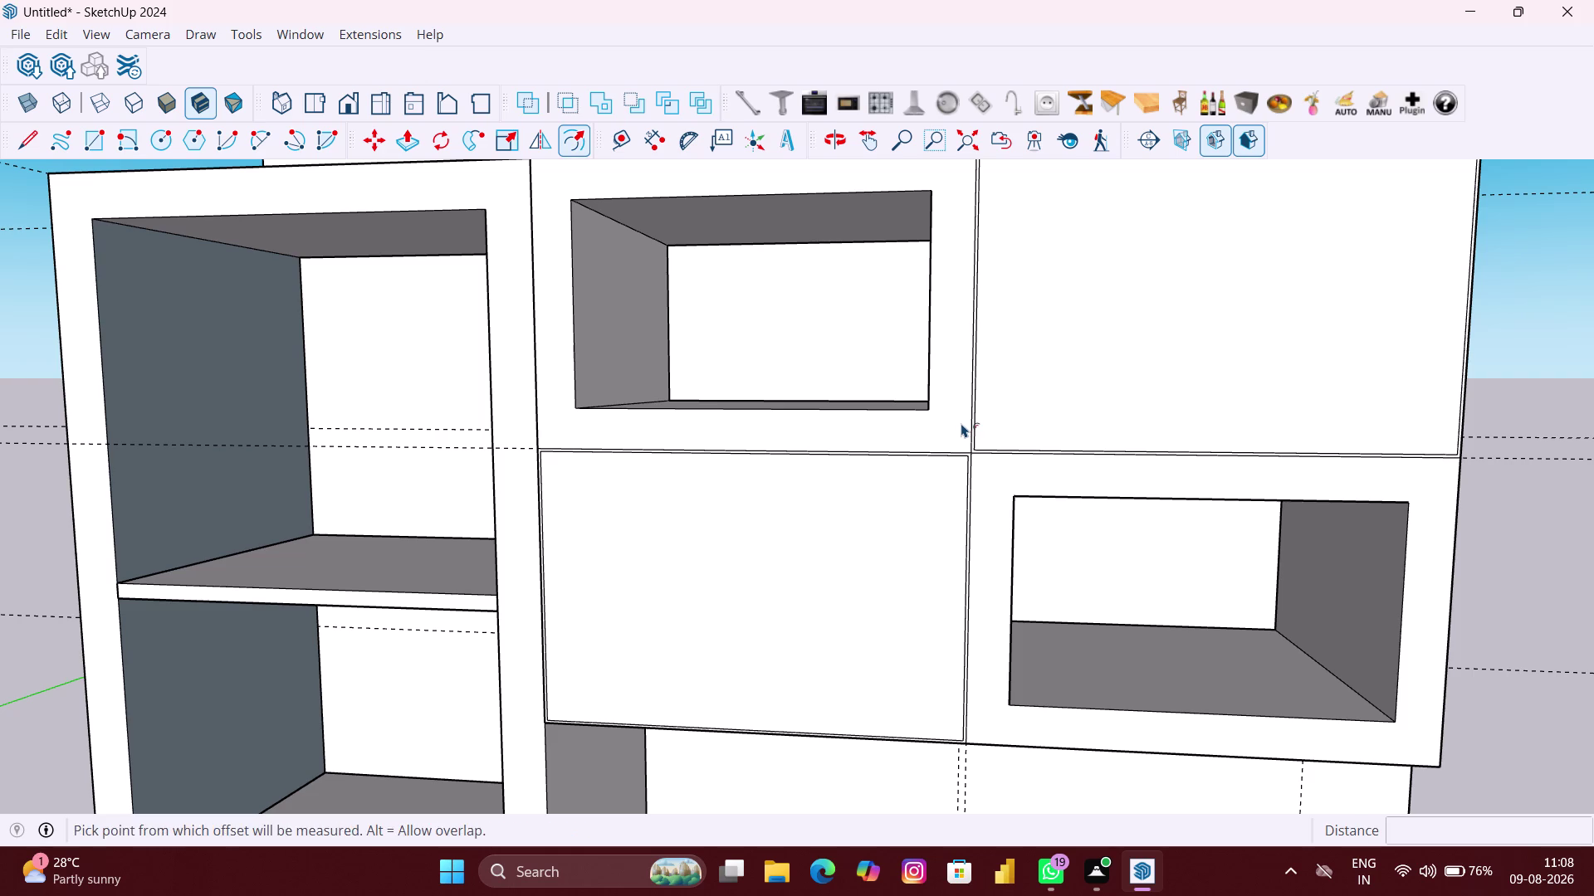
key(space)
click(951, 425)
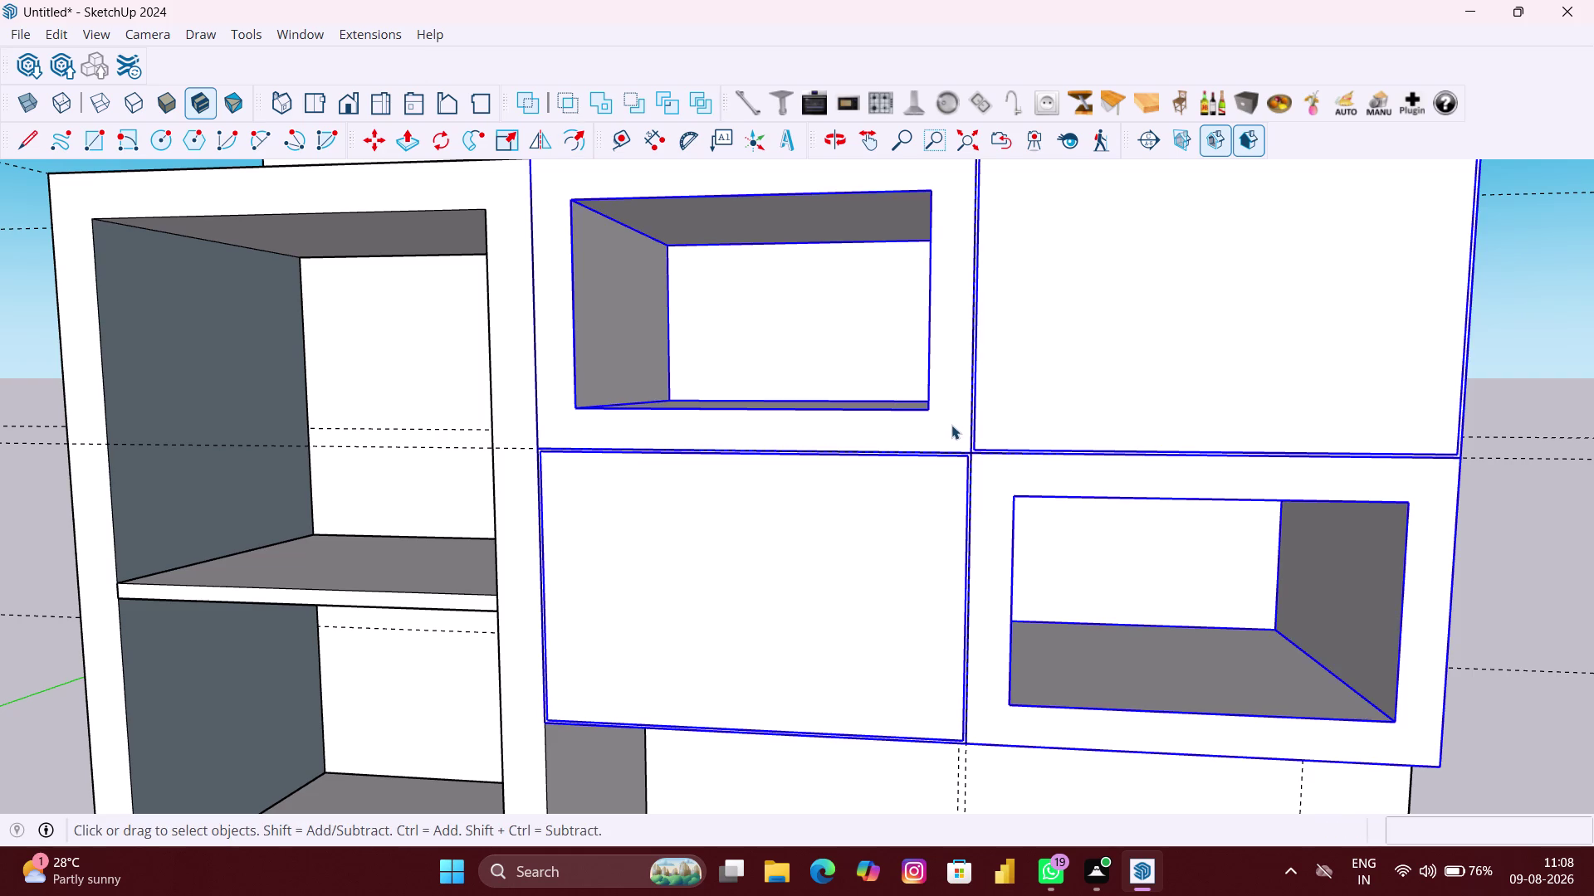
double_click(951, 425)
Offset the door faces inward by 3 mm.
key(f)
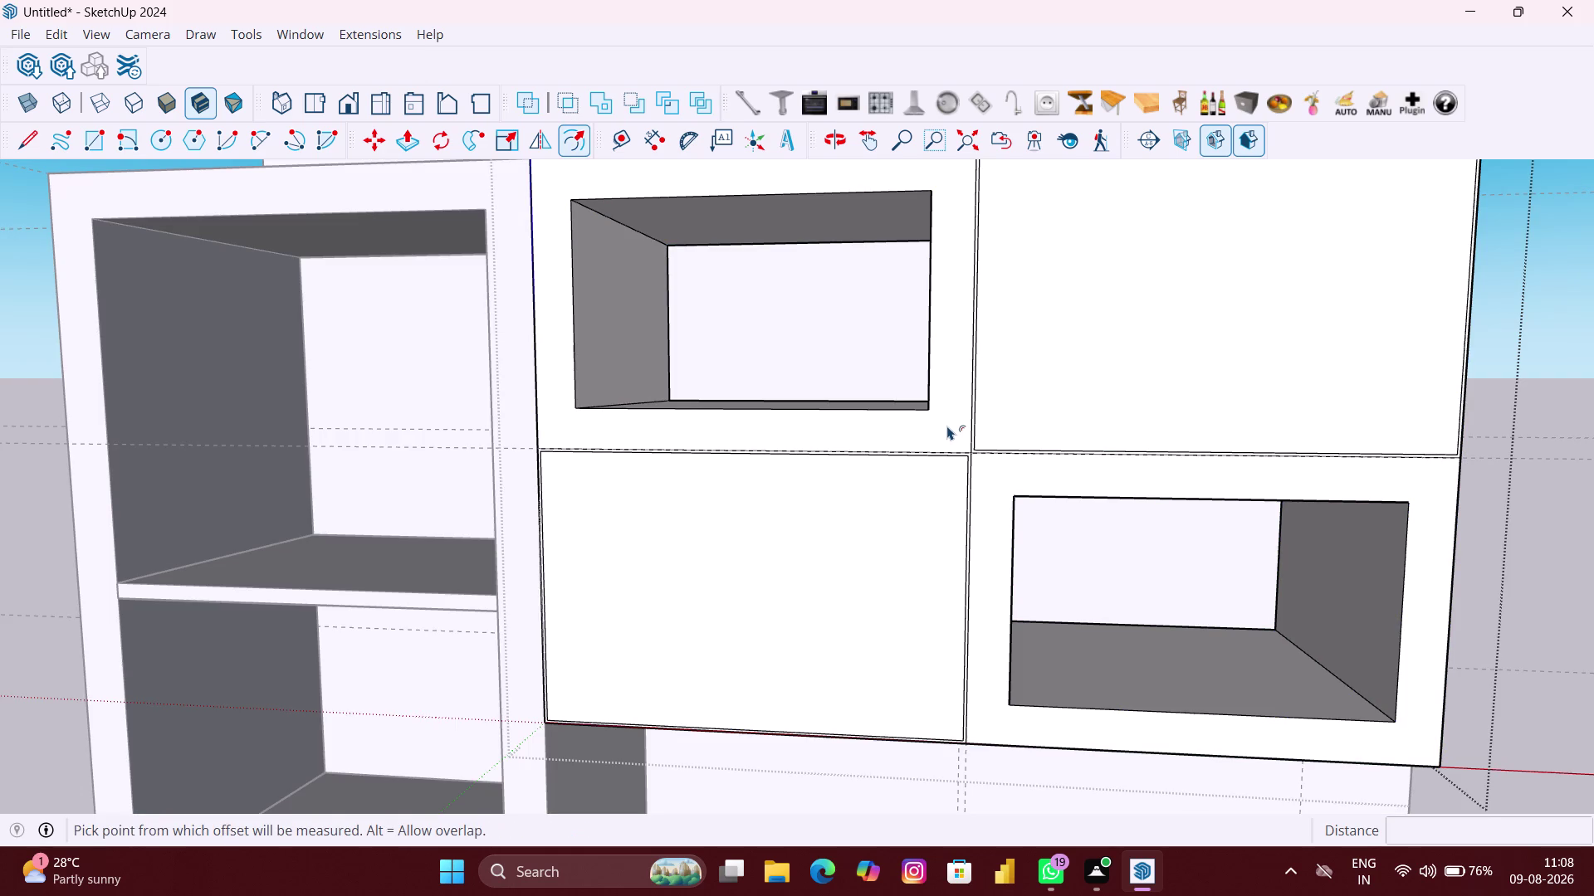
click(947, 425)
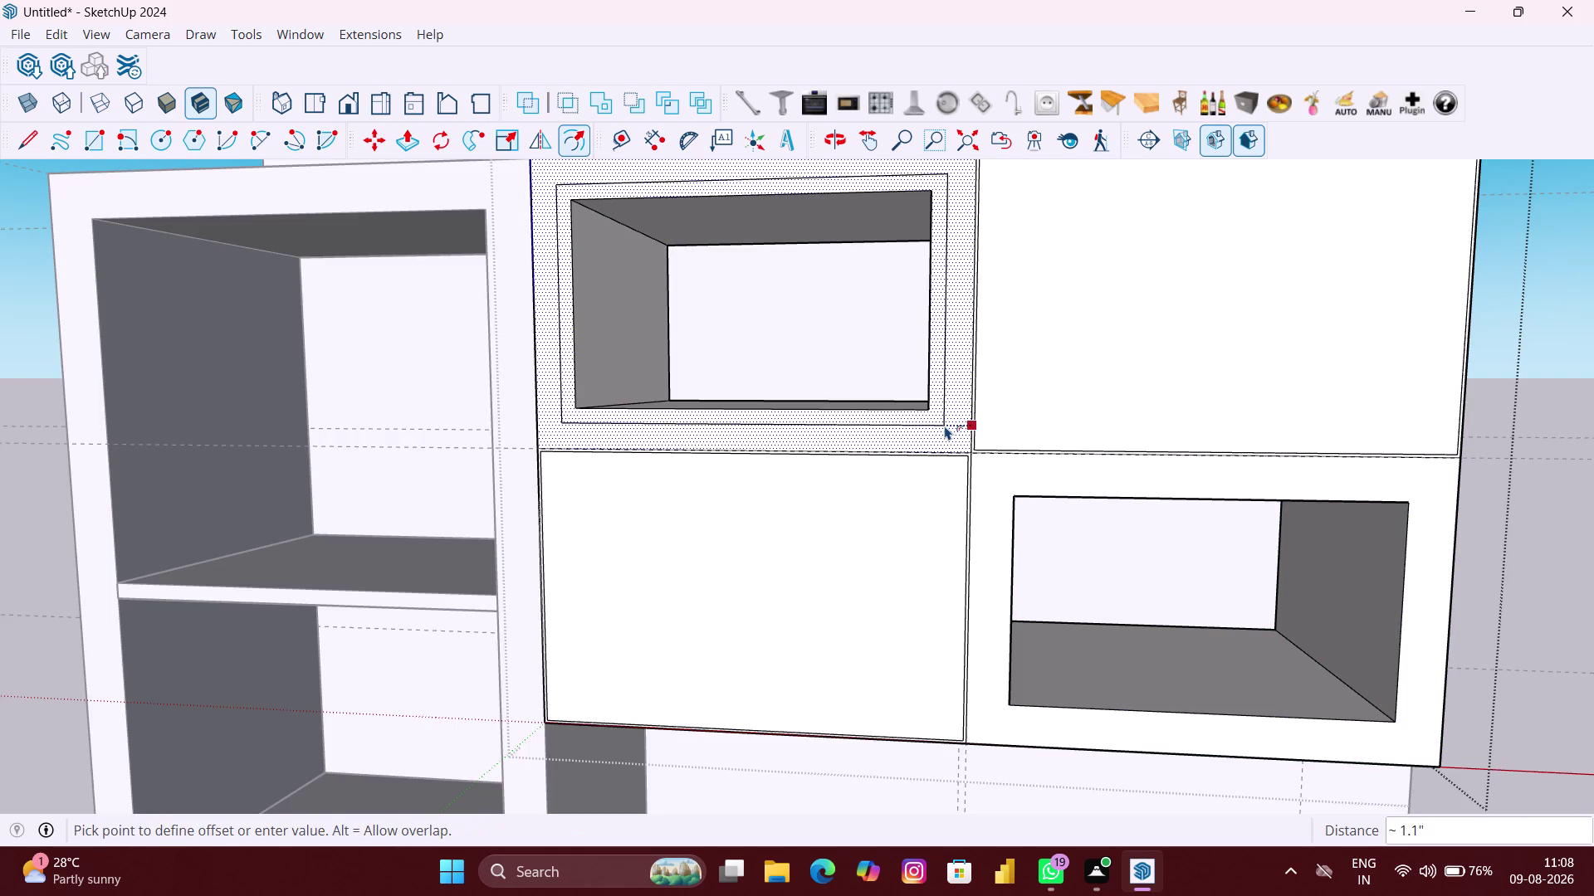
key(3)
text(MM)
key(Return)
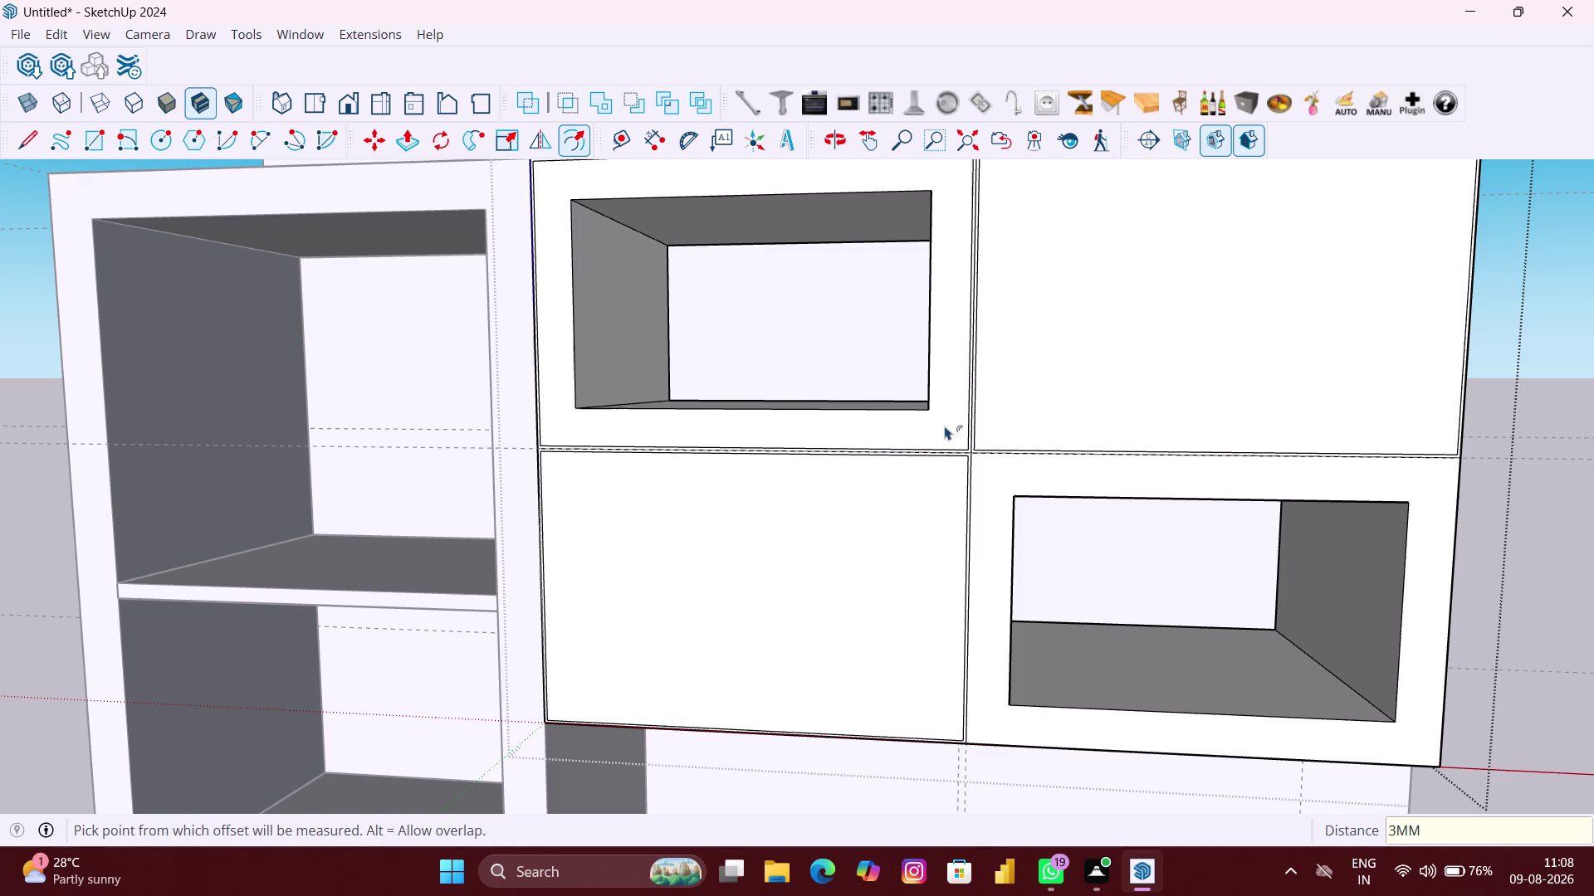
click(1008, 484)
click(1008, 483)
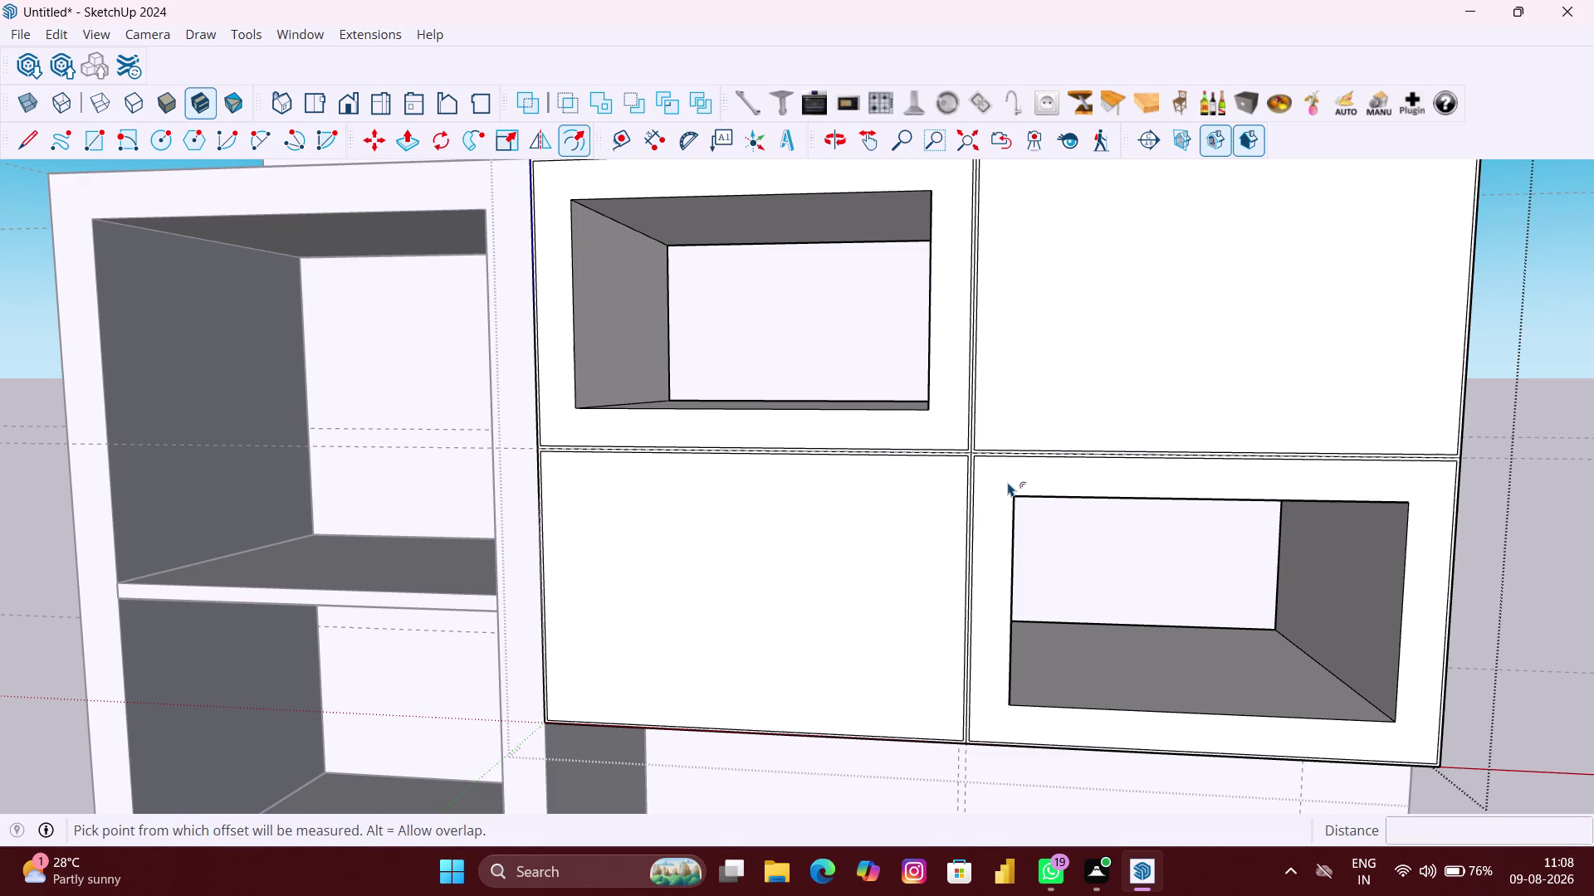
scroll(down, 3)
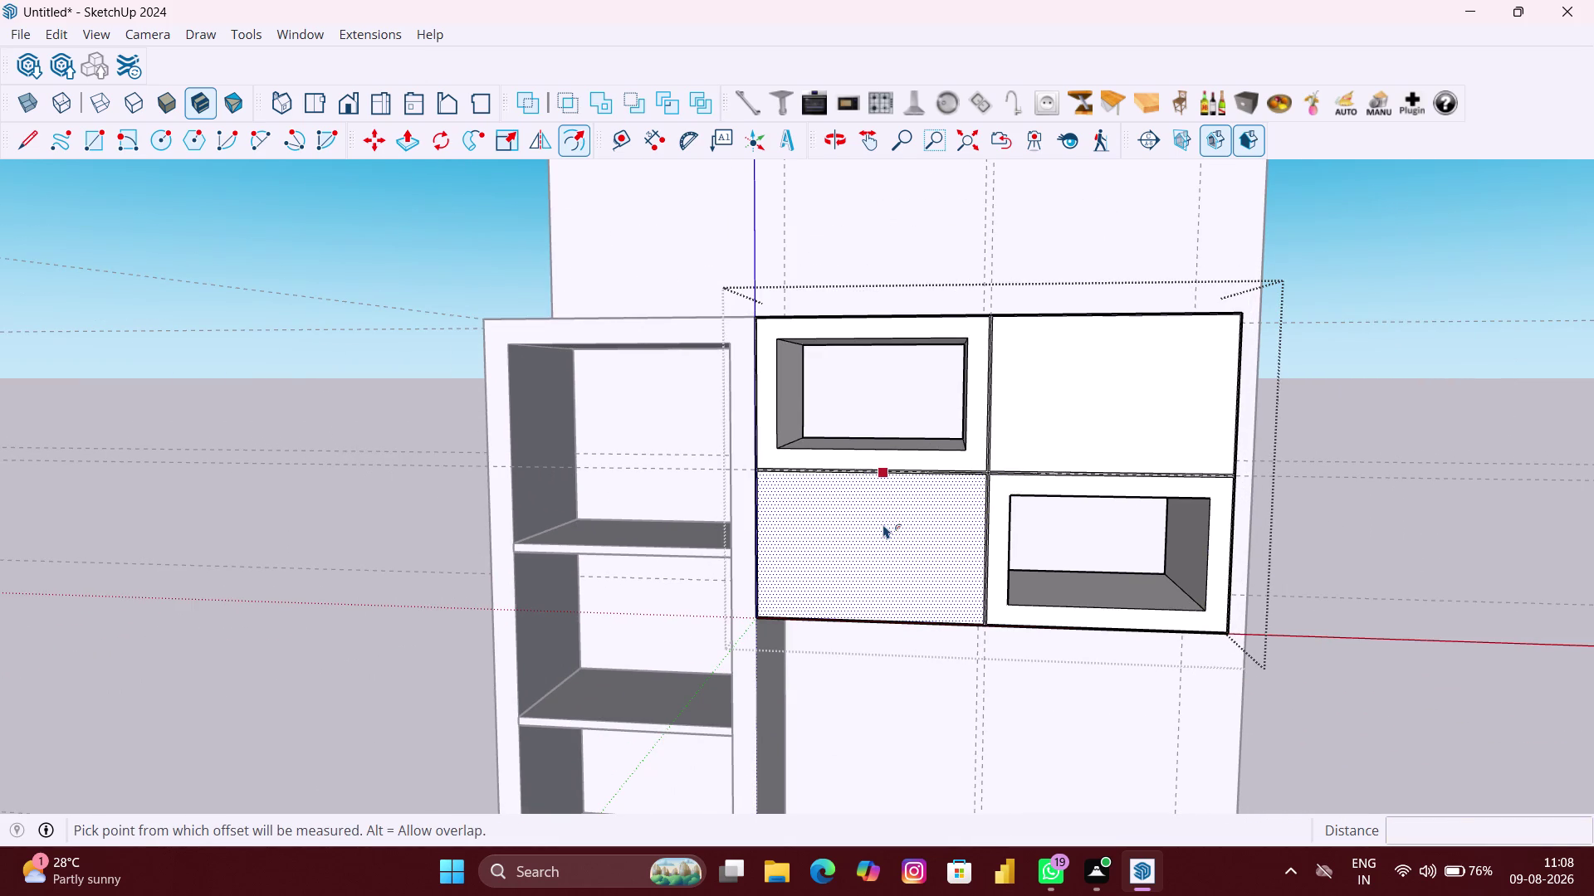
Finish offsetting the door faces, close the door group and face the wardrobe front.
key(space)
click(1420, 543)
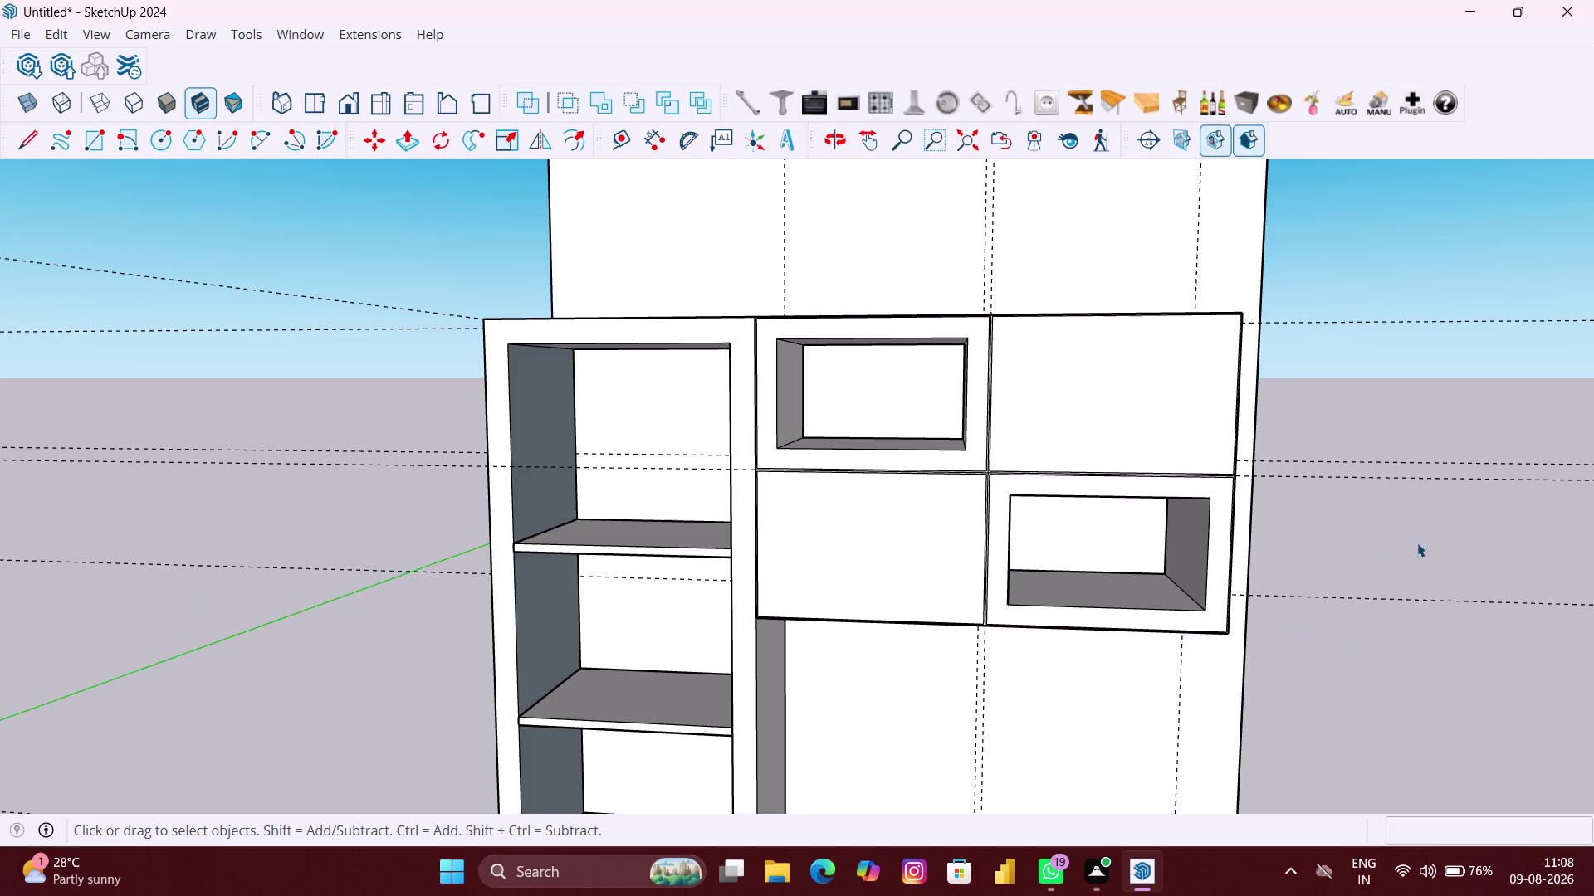
scroll(down, 3)
scroll(up, 3)
scroll(down, 3)
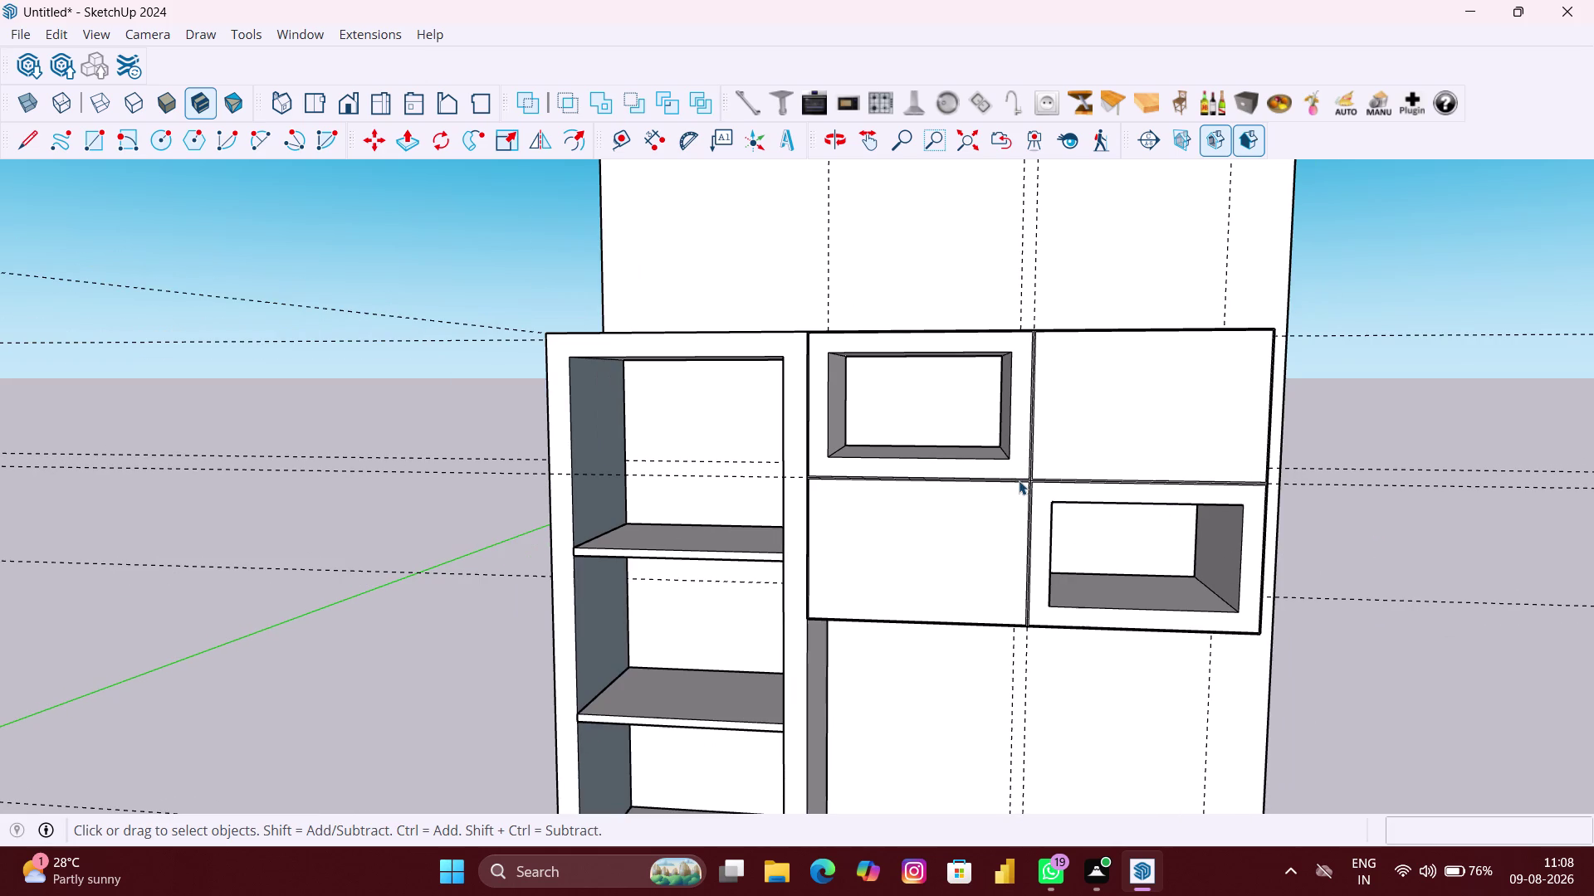
scroll(down, 3)
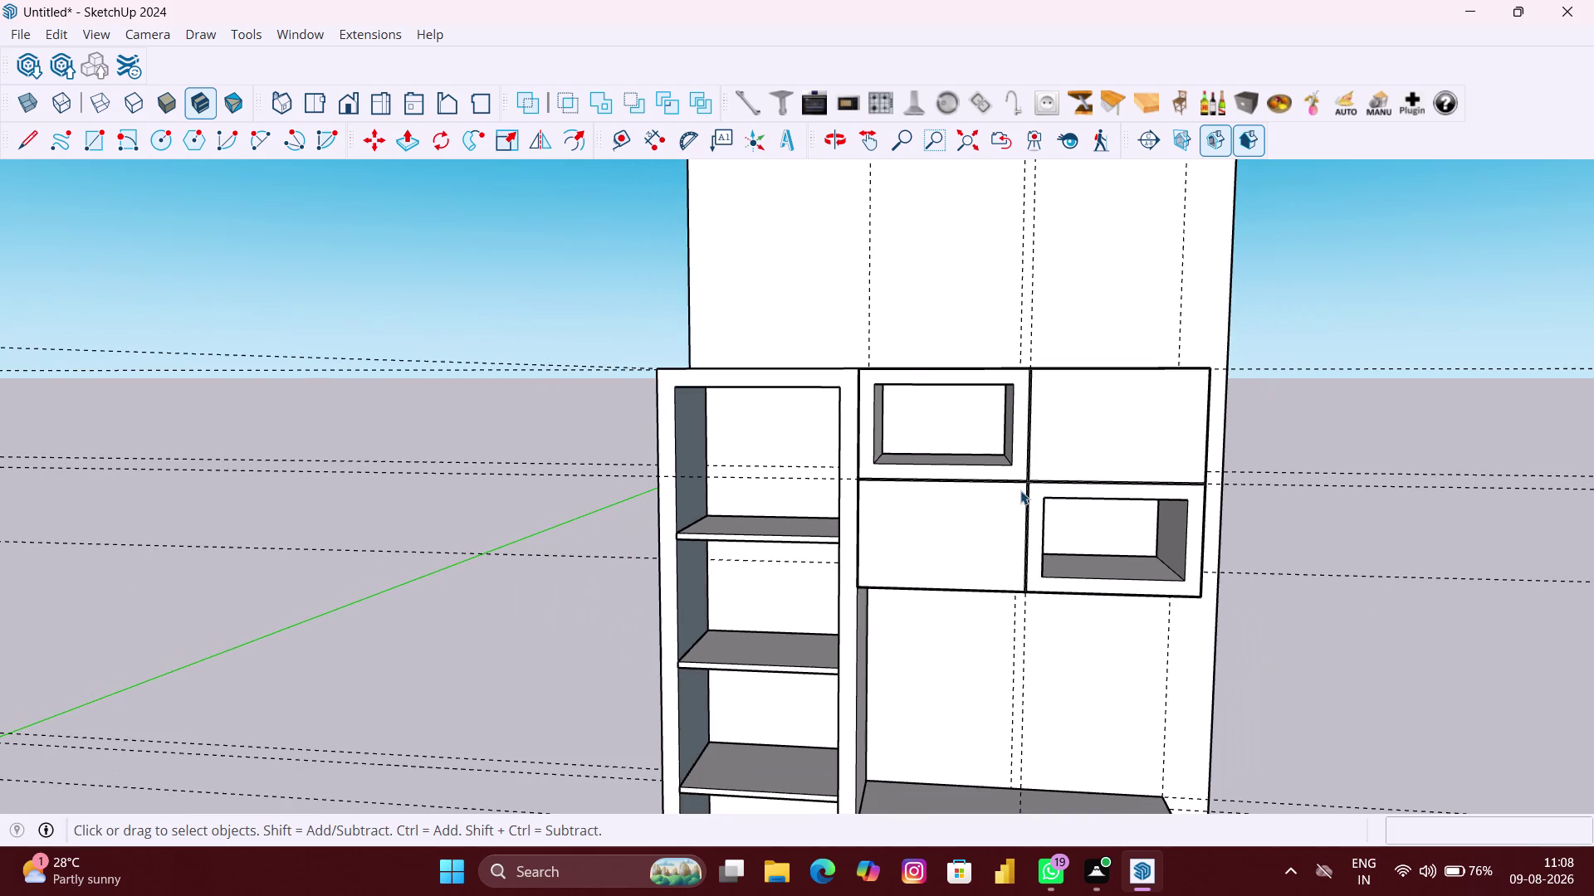
scroll(down, 3)
click(1258, 559)
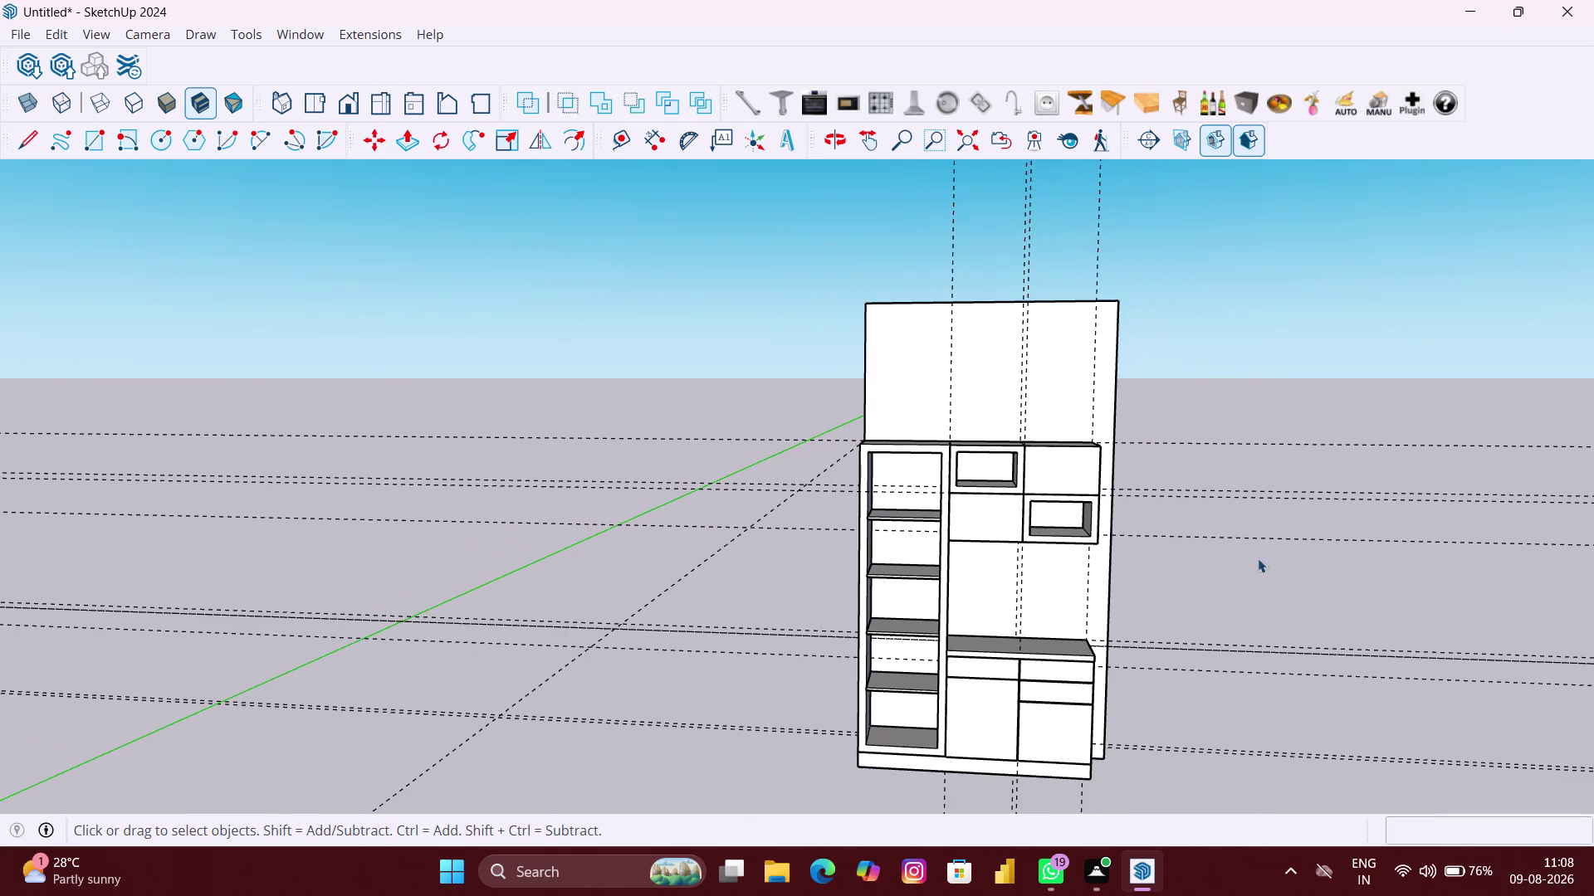
scroll(down, 3)
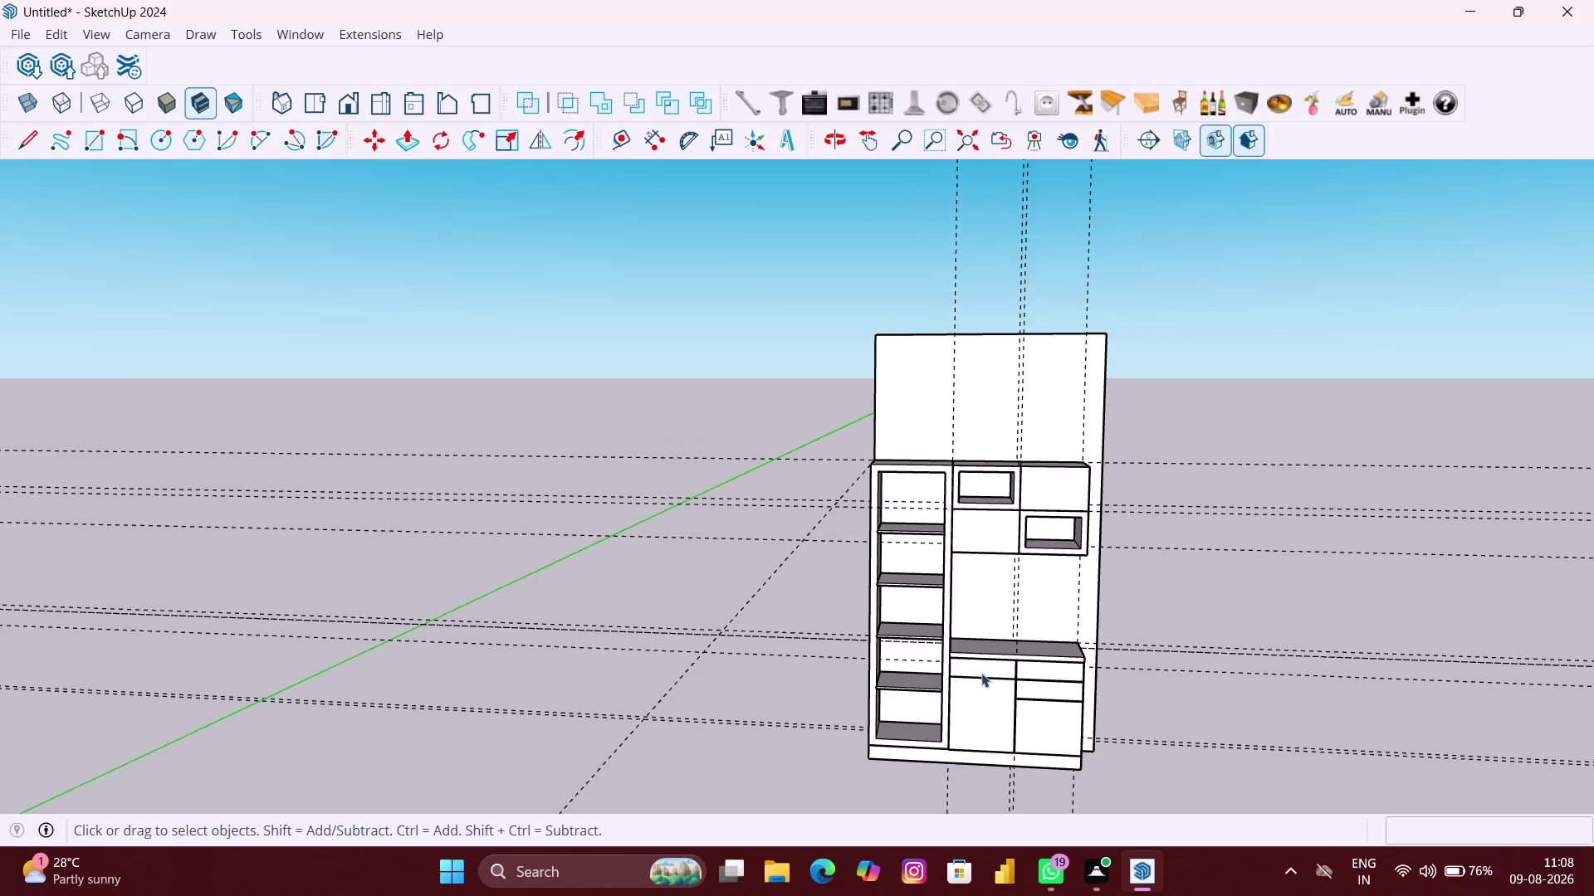
scroll(up, 3)
middle_drag(990, 667, 965, 567)
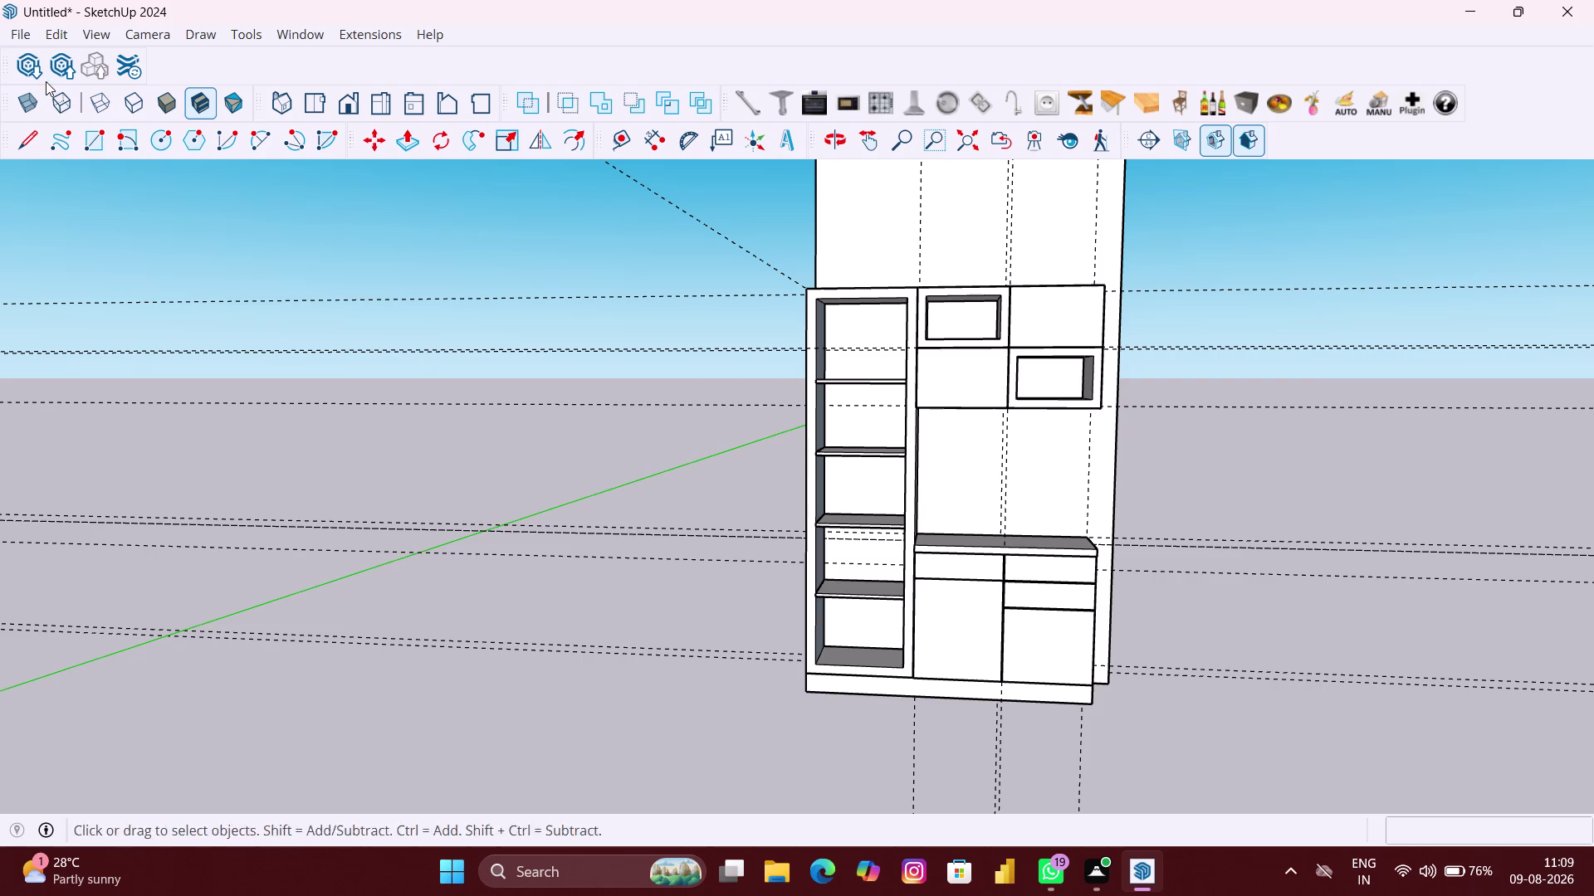
Delete all dashed guide lines with Edit > Delete Guides.
click(62, 34)
click(108, 246)
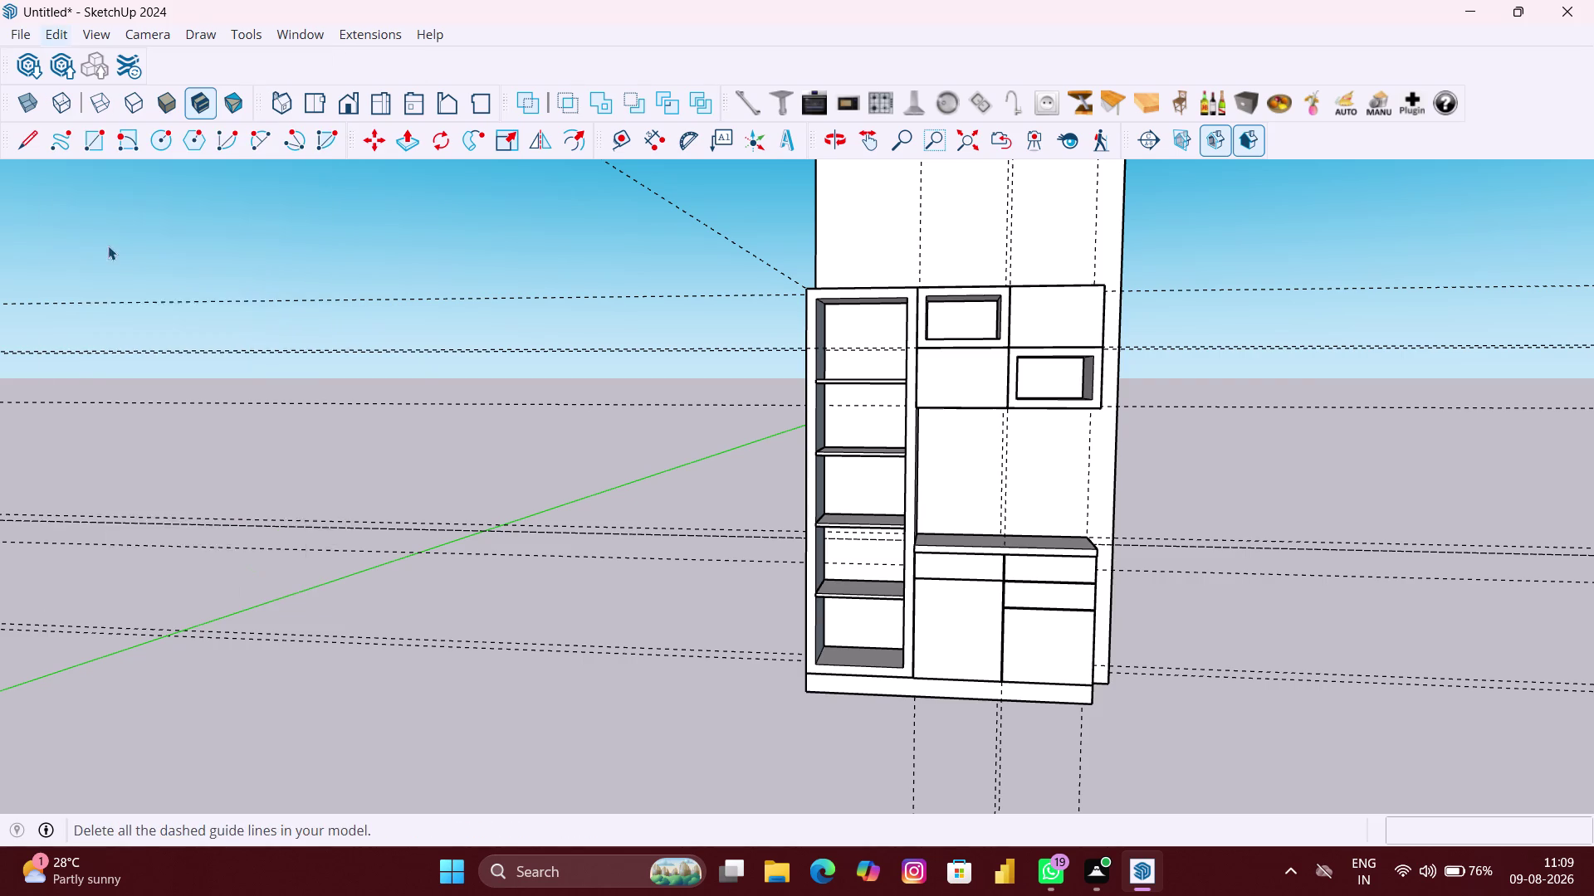
scroll(down, 3)
click(1405, 576)
scroll(up, 3)
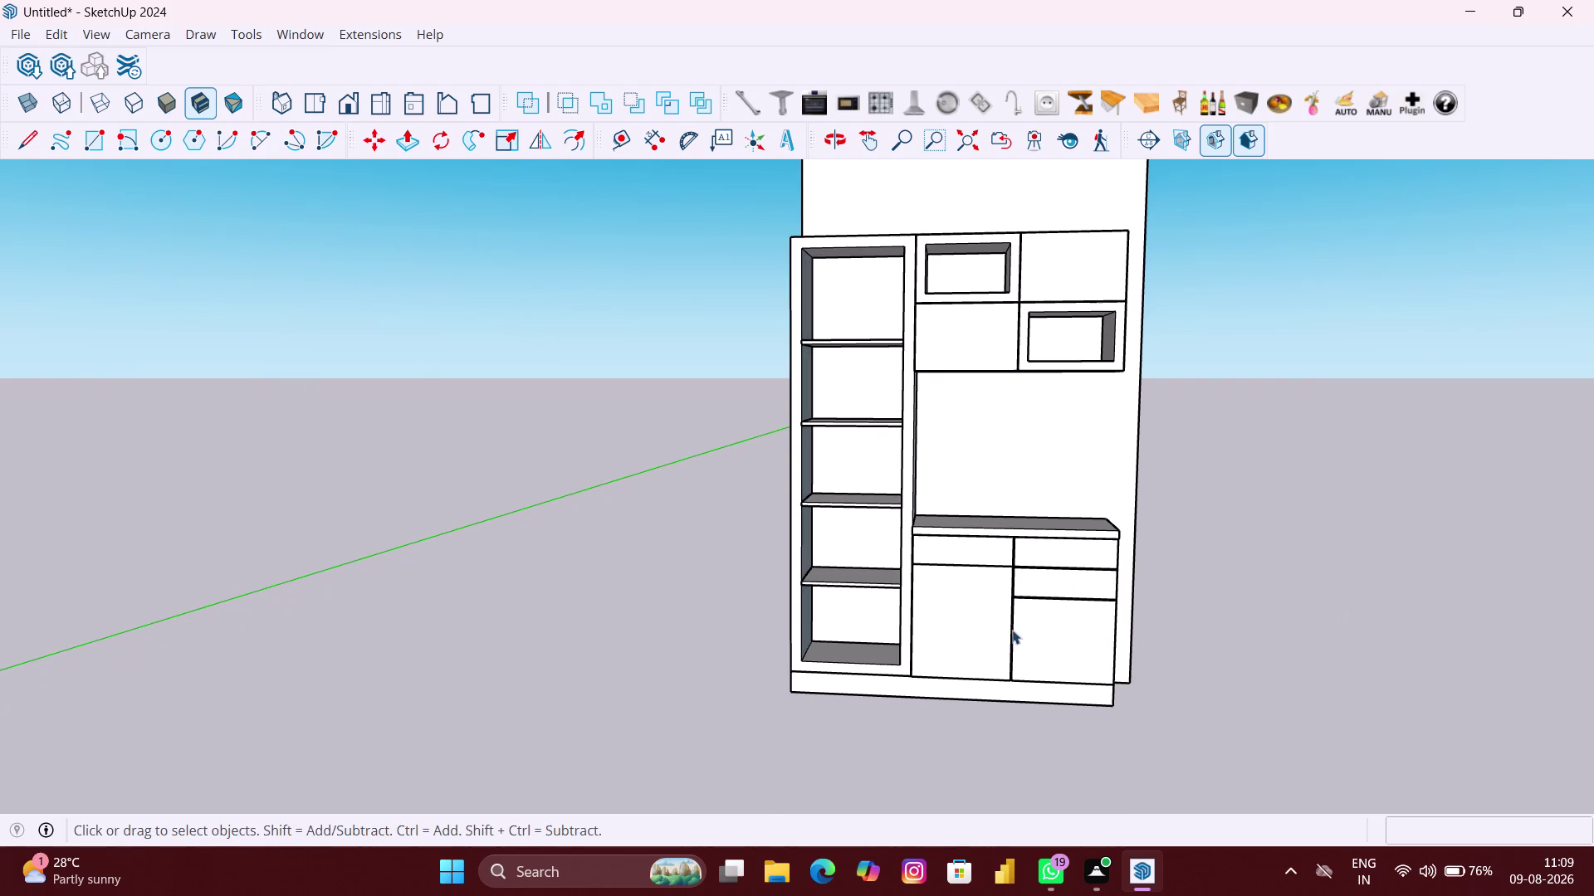
Open the base cabinet group and select its left door.
click(1267, 630)
scroll(up, 3)
double_click(950, 610)
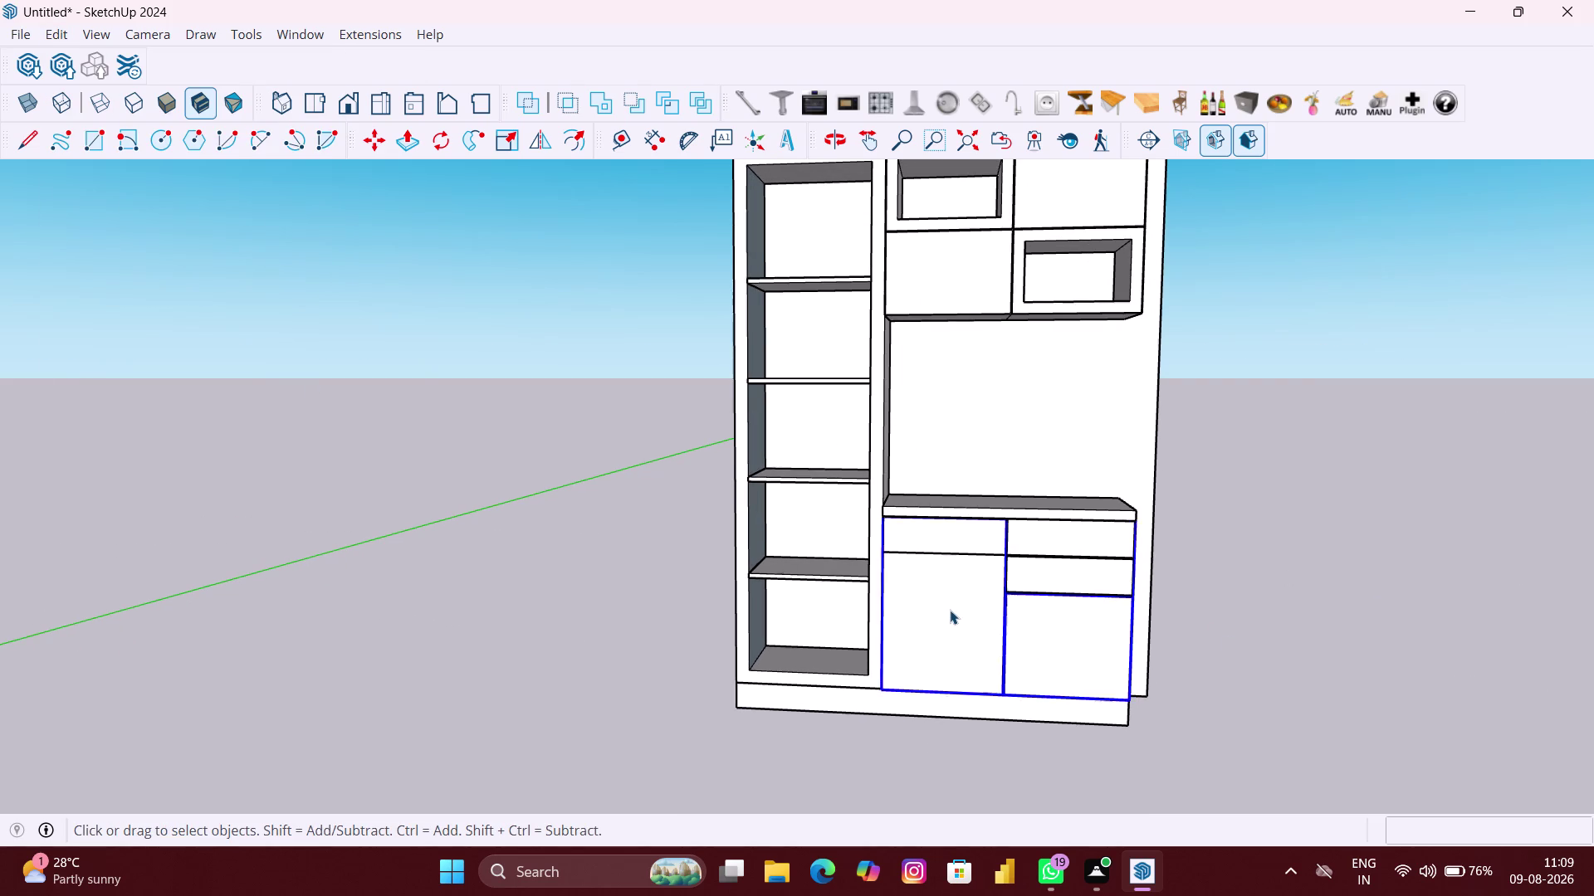
click(949, 610)
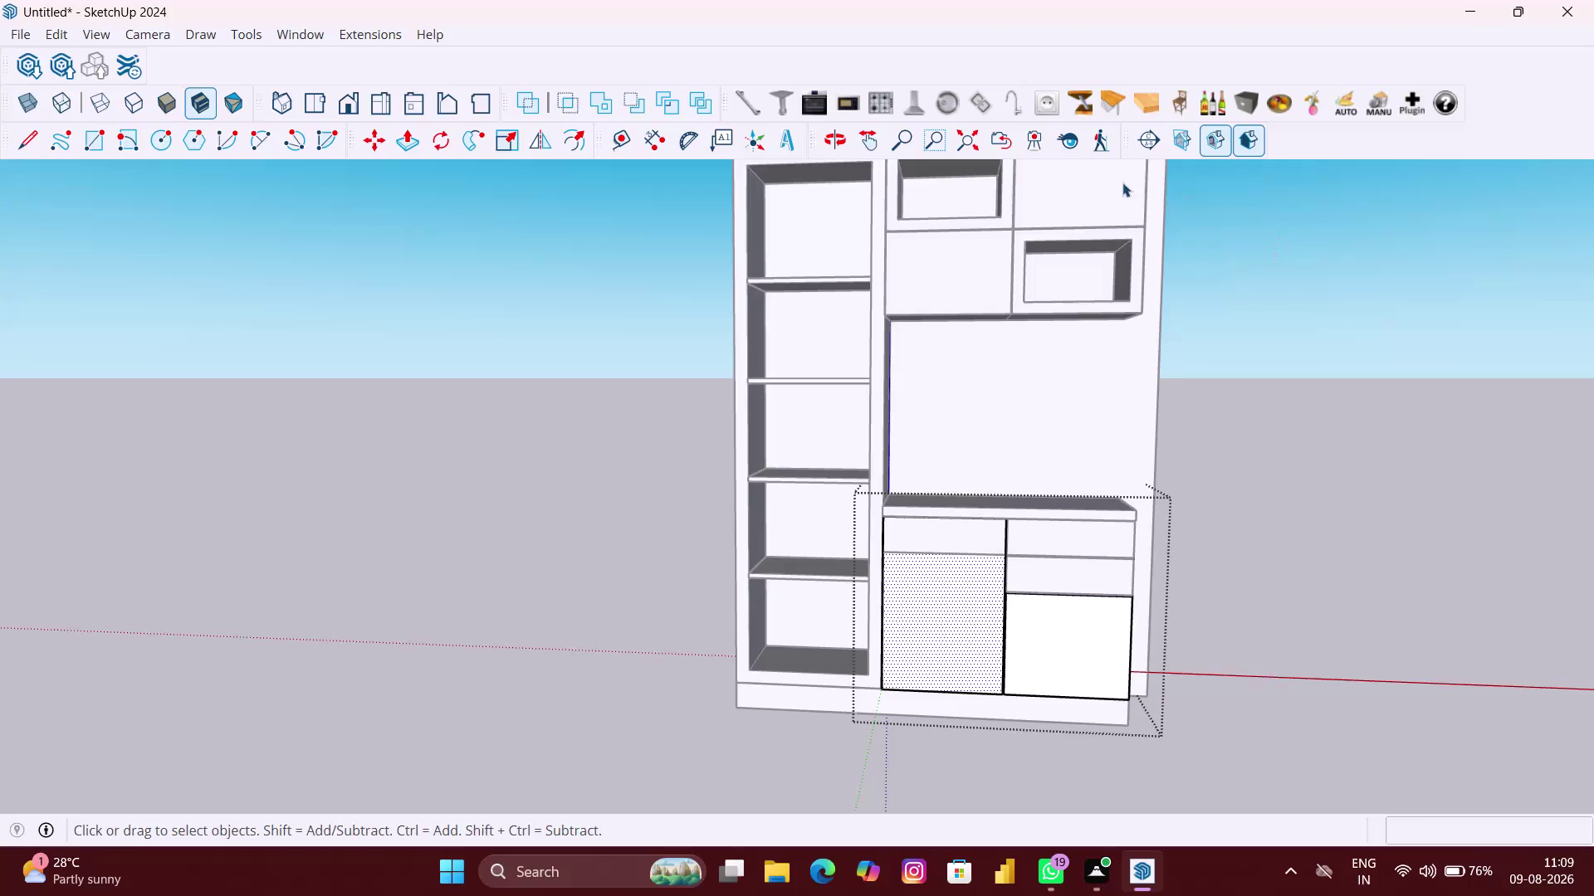
Pick Wood Bamboo from the Wood collection and paint both base doors.
key(b)
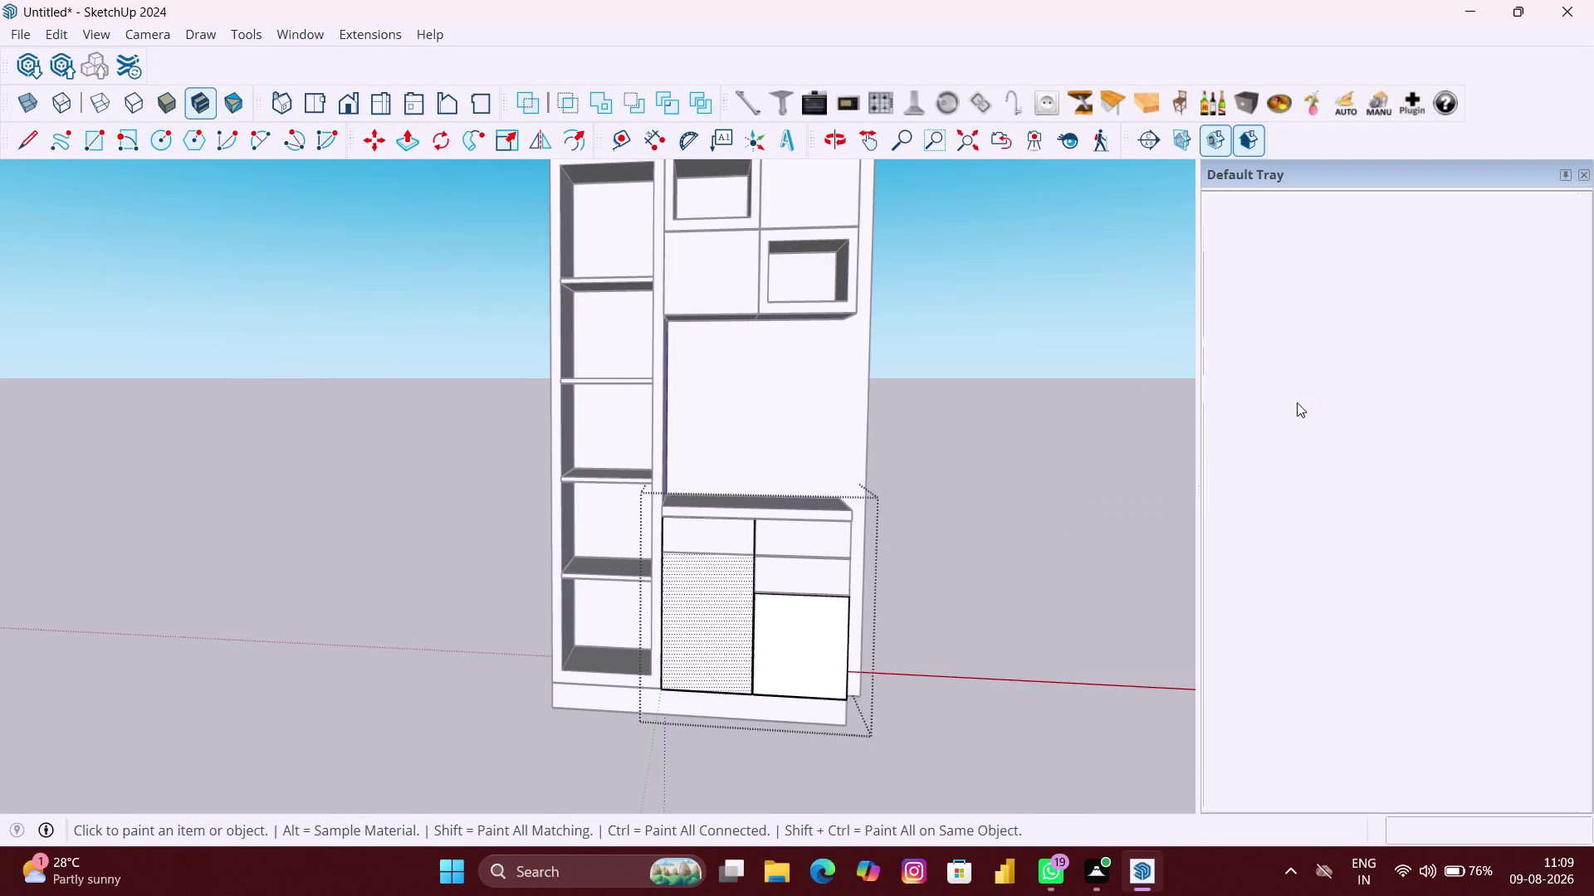
click(1308, 390)
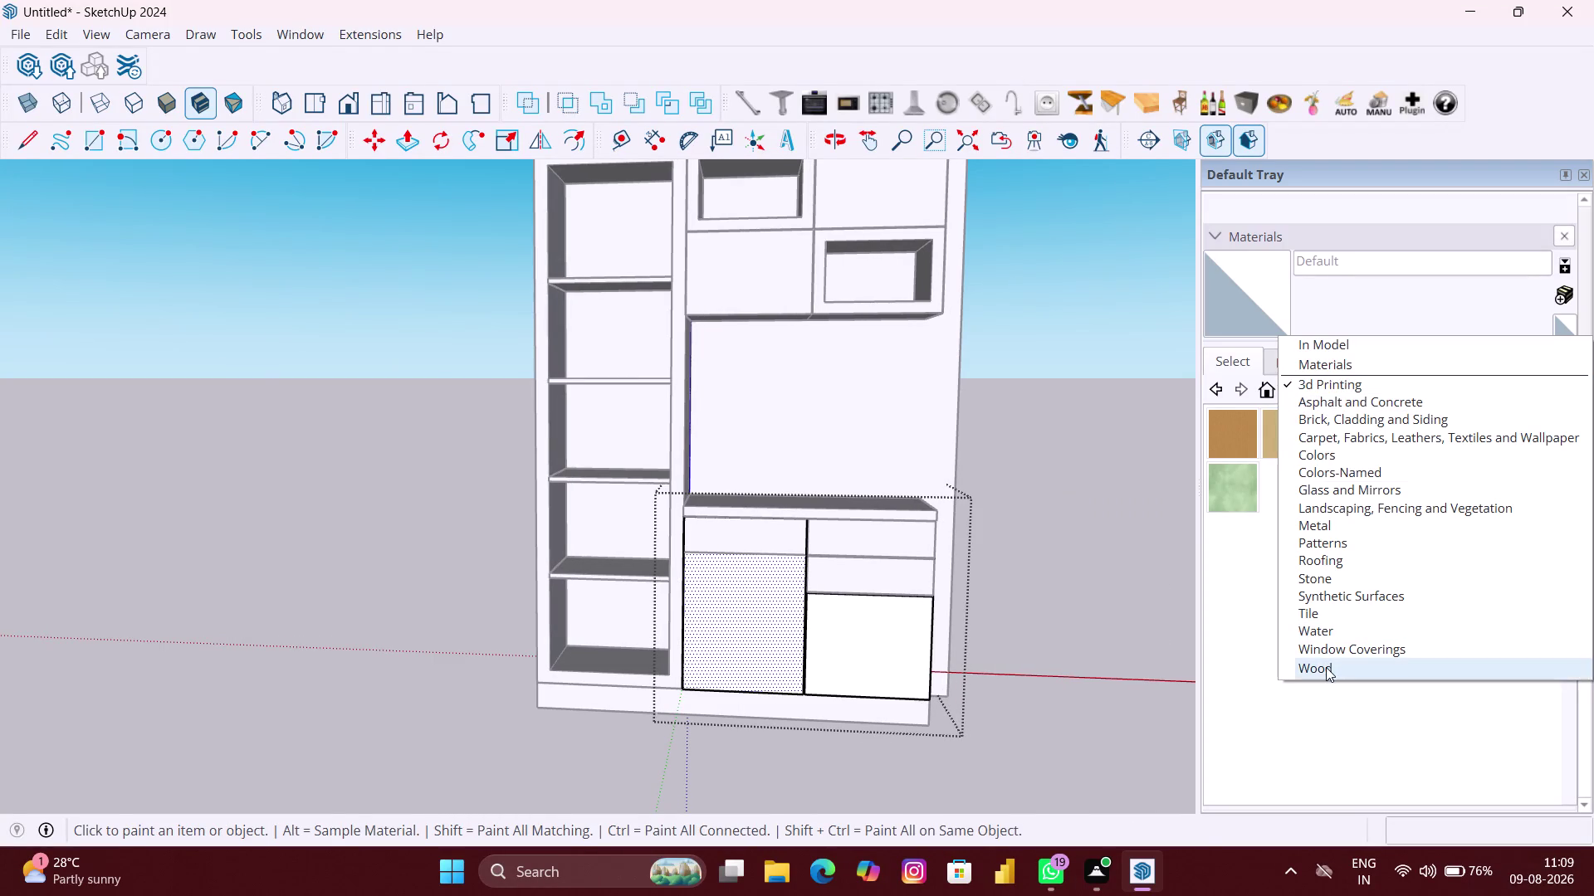
click(1325, 669)
click(1228, 428)
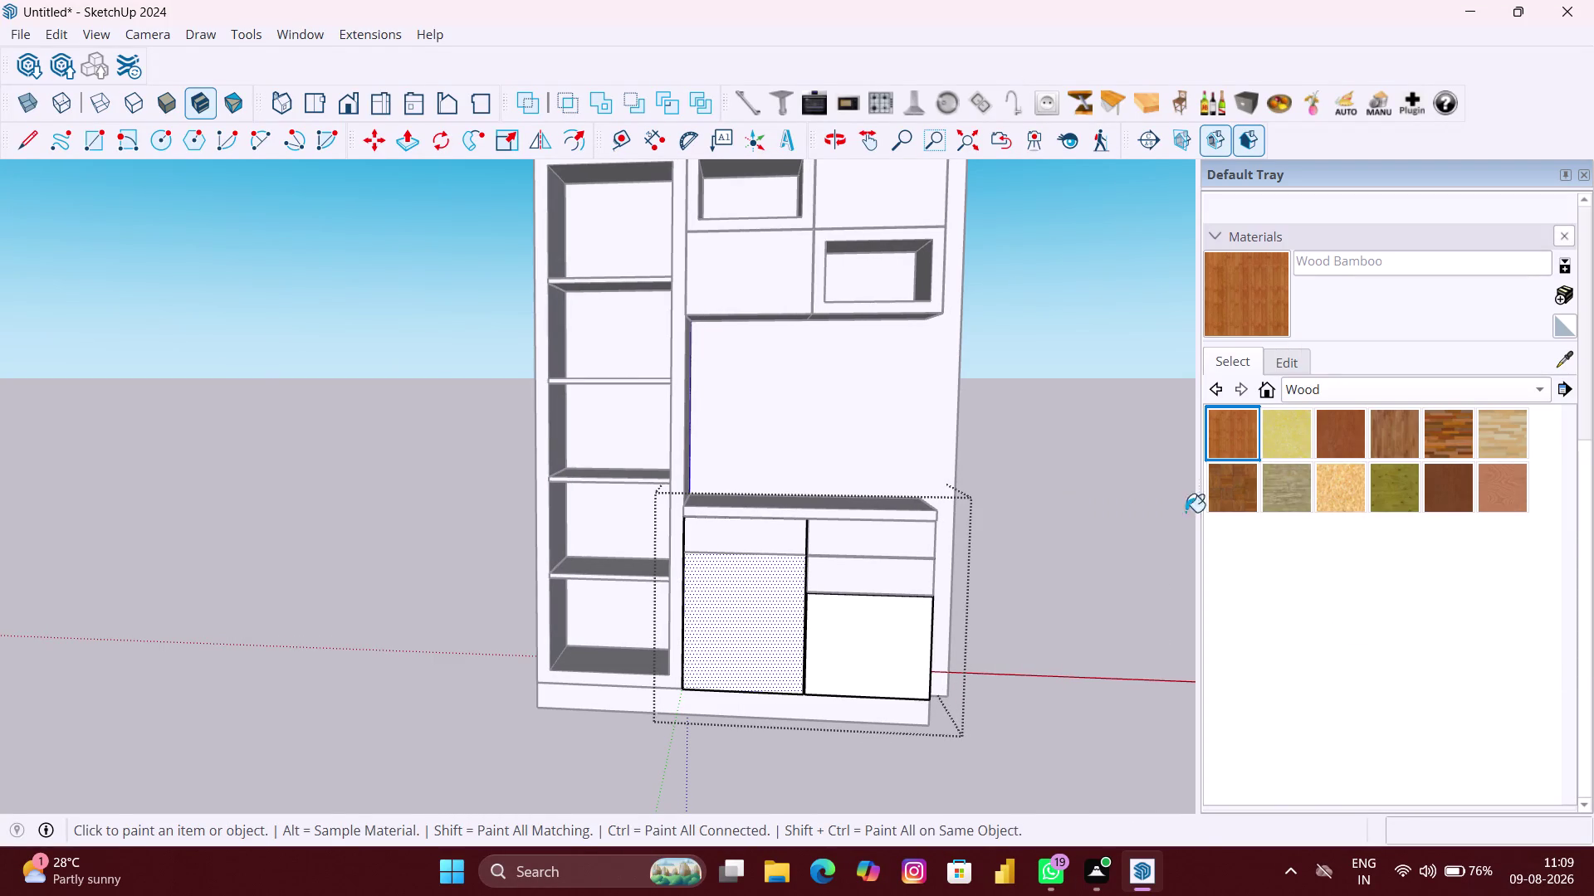
click(737, 670)
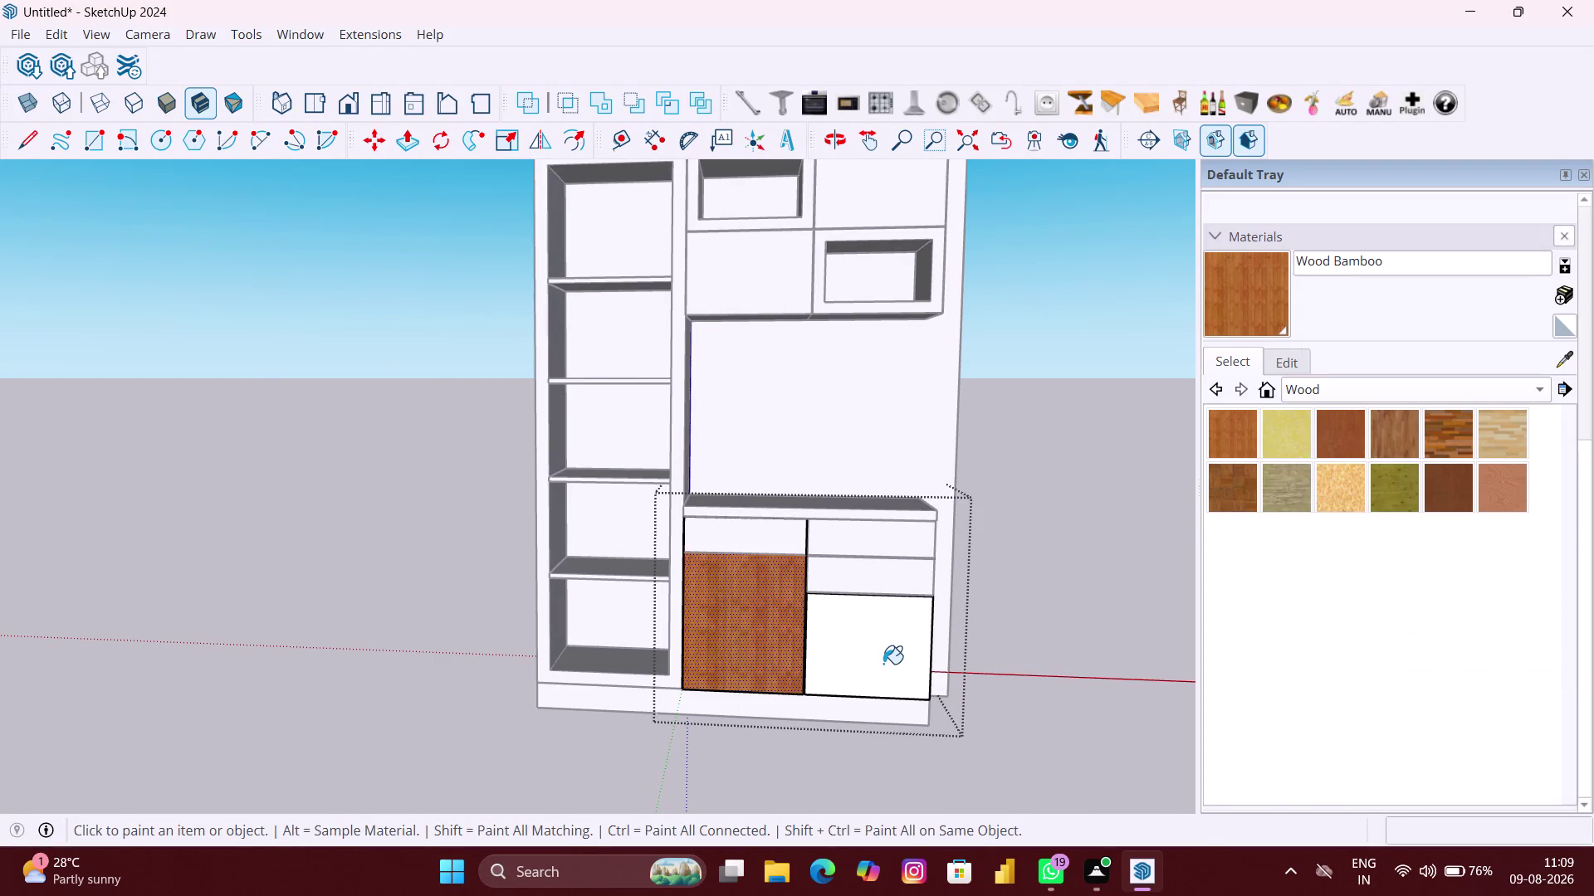
scroll(up, 3)
click(883, 662)
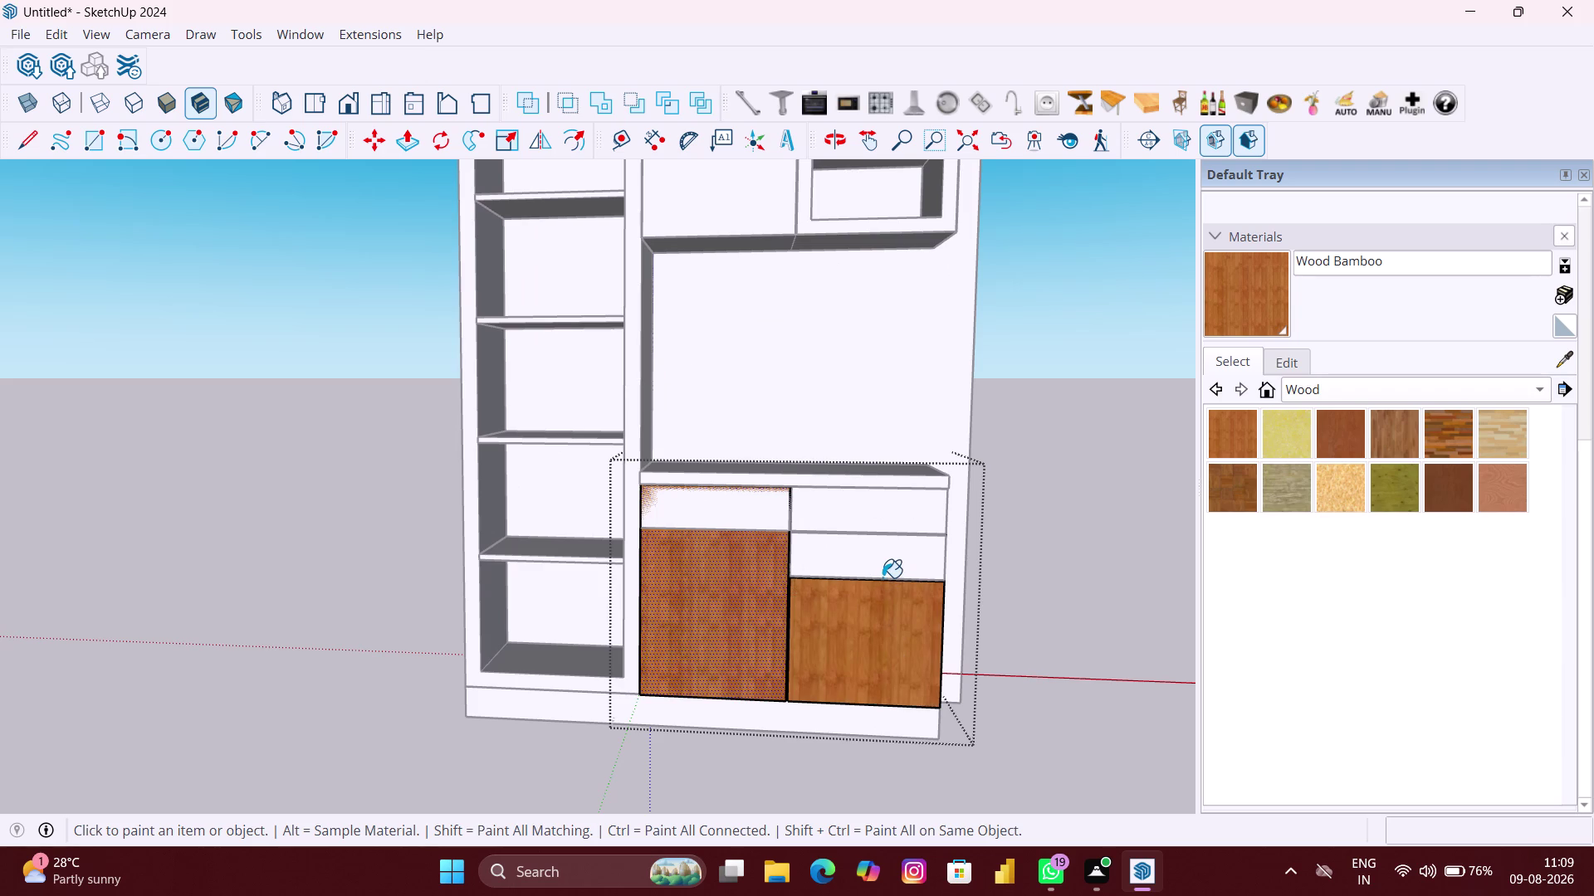
Open the drawer front group, paint it Wood Bamboo, and close the group.
scroll(up, 3)
click(876, 572)
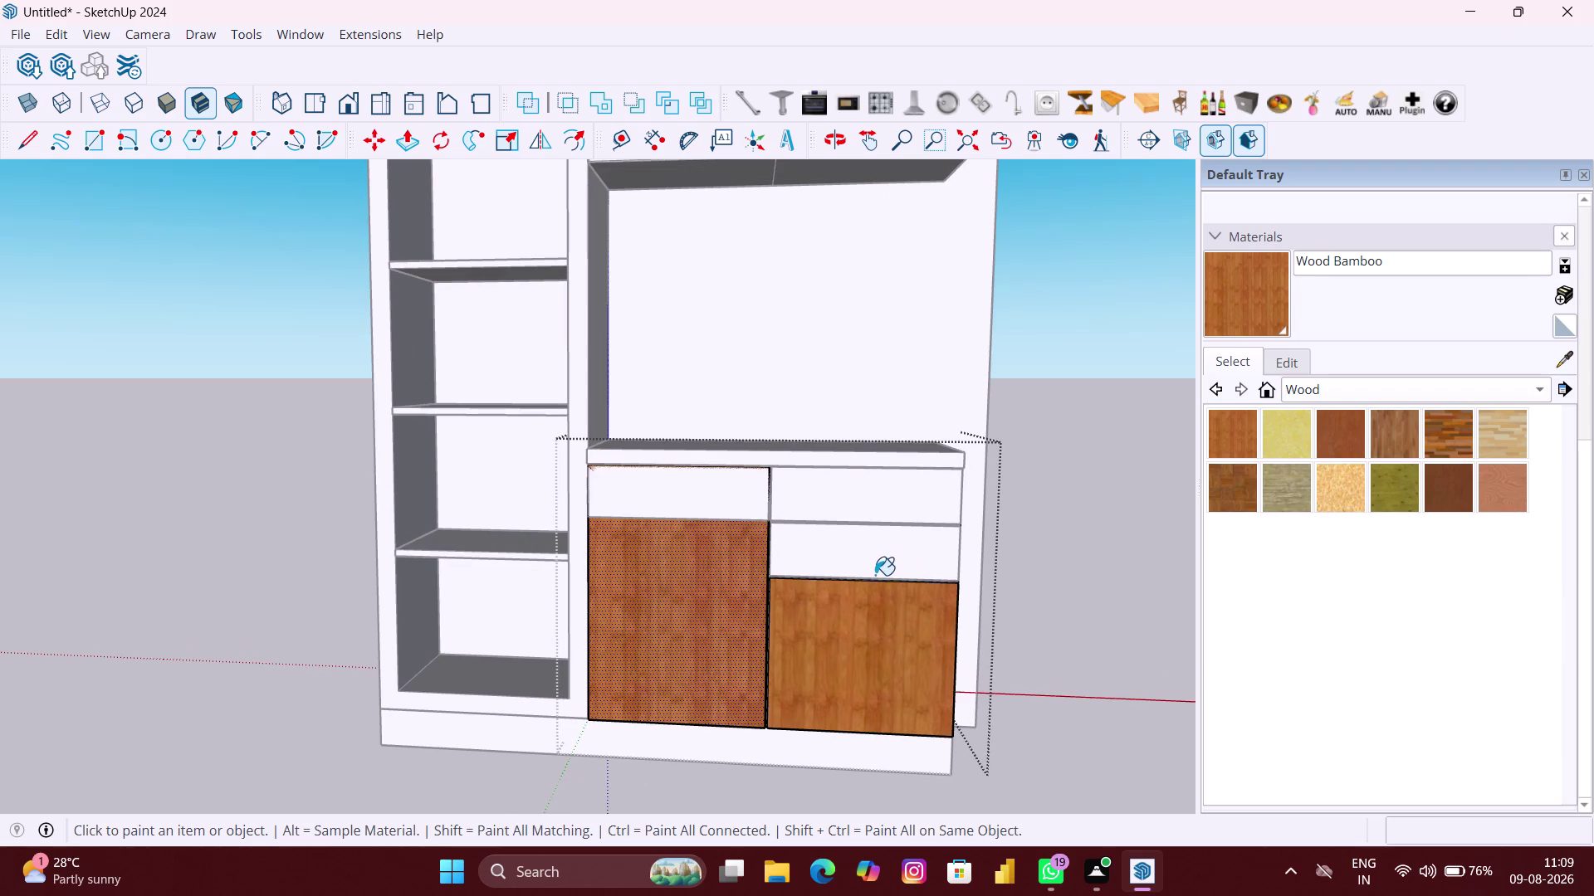
click(890, 569)
key(space)
double_click(891, 569)
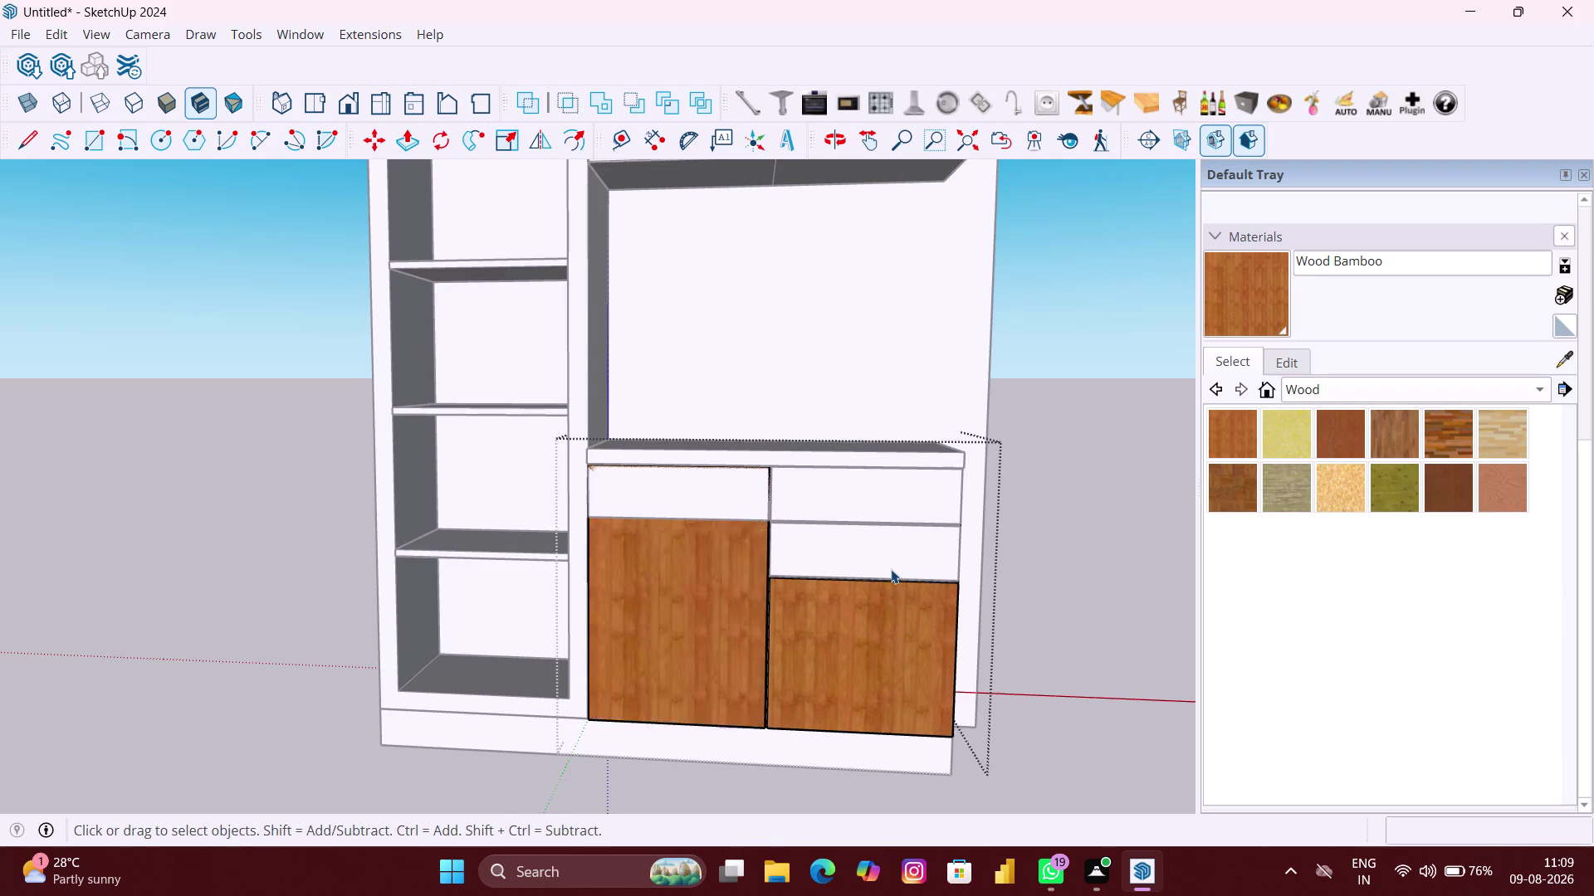
click(1250, 431)
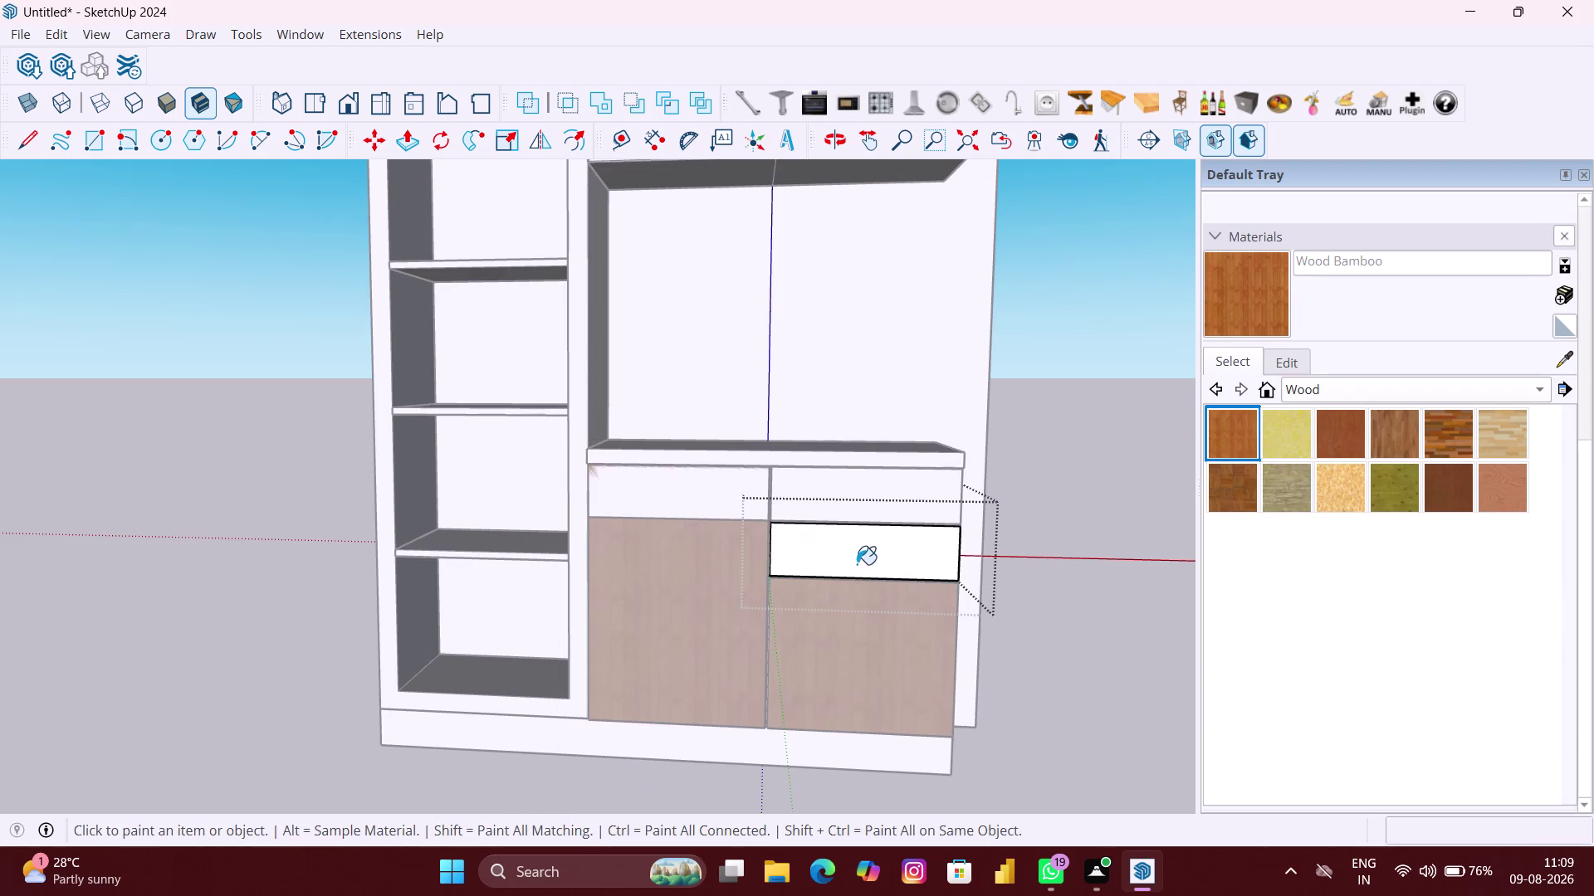
click(863, 565)
scroll(down, 3)
scroll(down, 3)
scroll(down, 3)
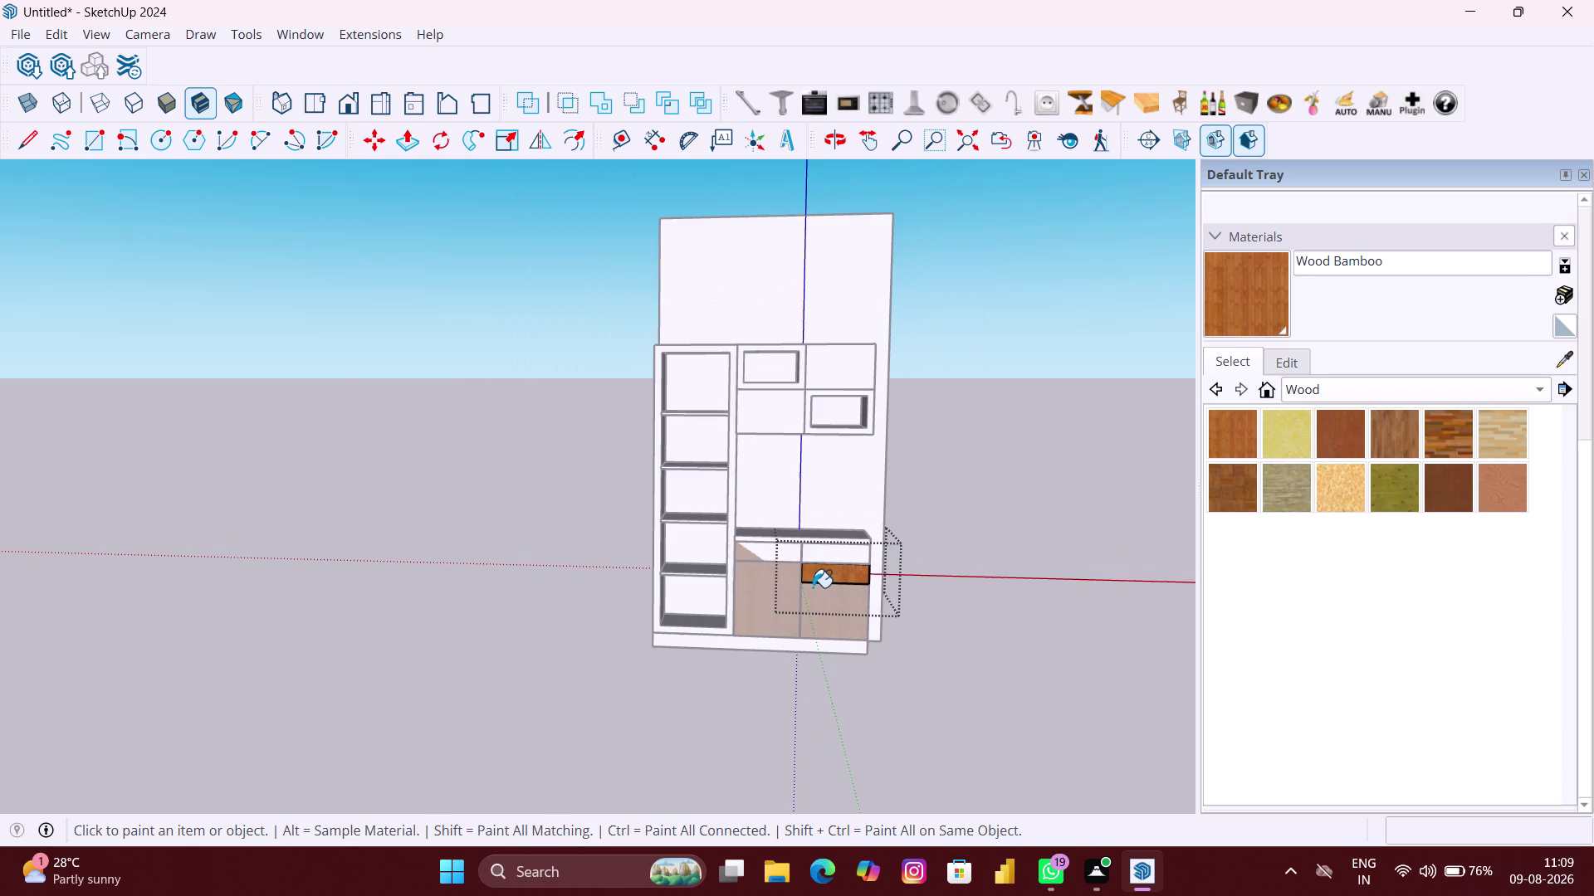
key(space)
click(702, 456)
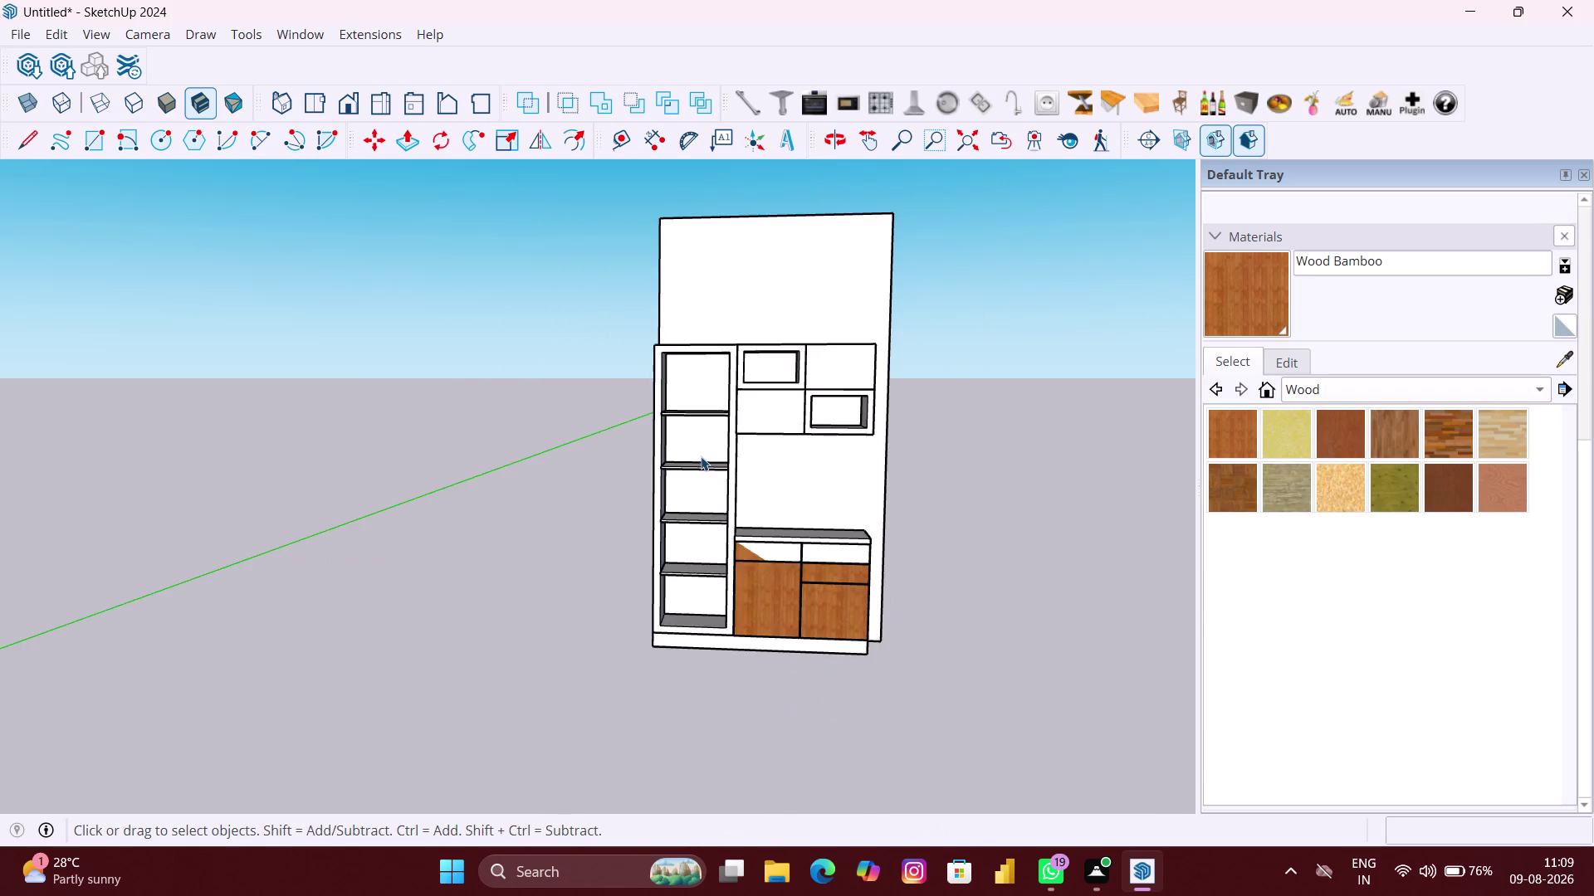
Open the wardrobe group and click through its nested groups.
scroll(up, 3)
double_click(705, 444)
click(705, 440)
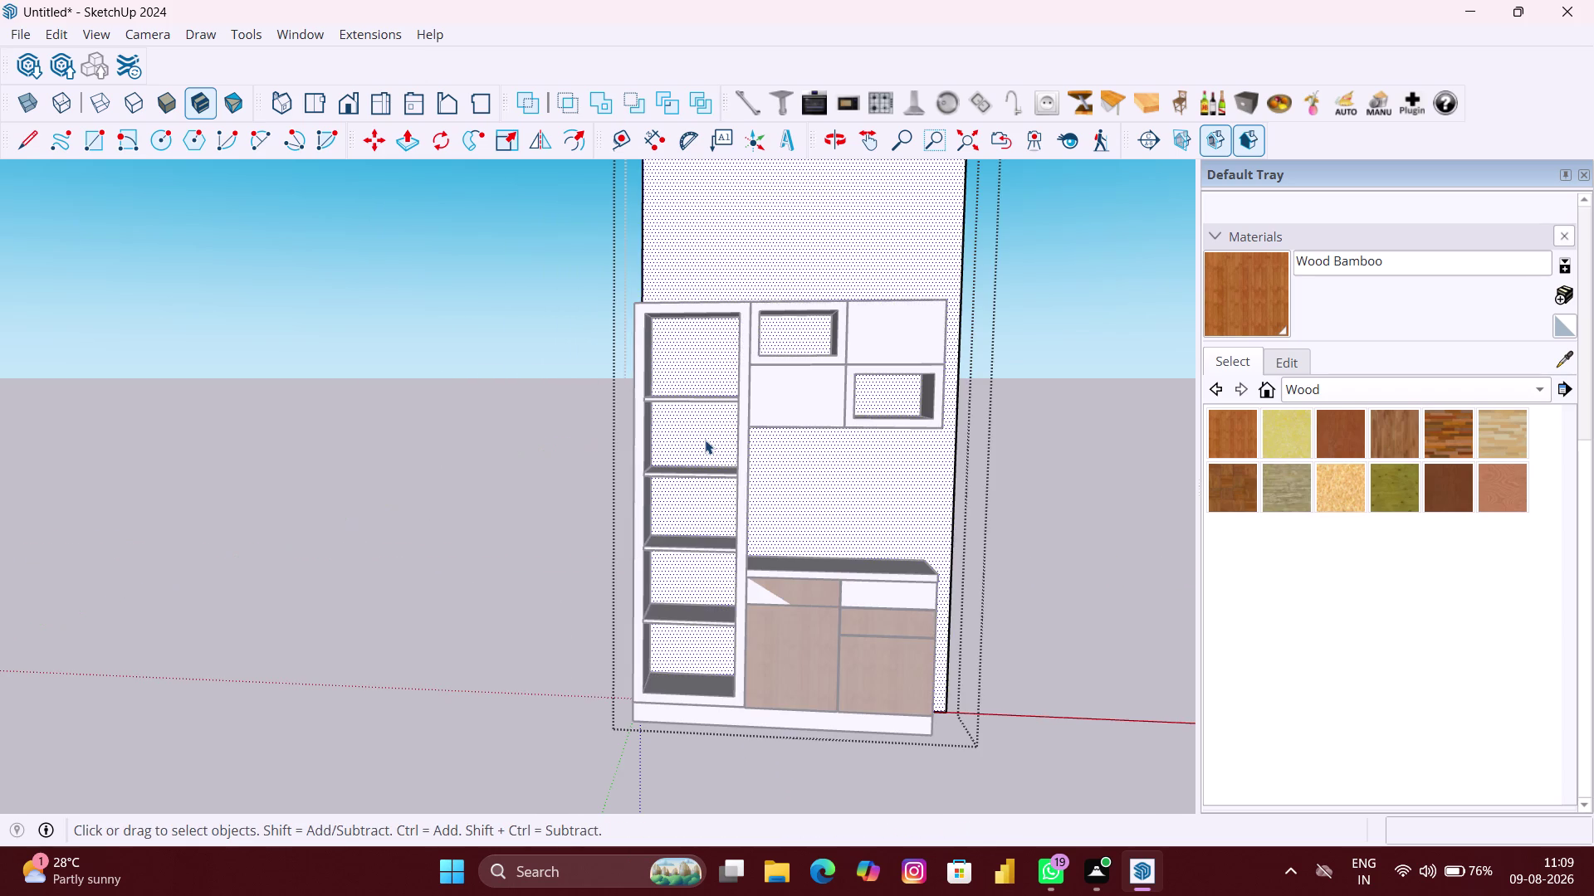
scroll(up, 3)
scroll(up, 3)
double_click(706, 434)
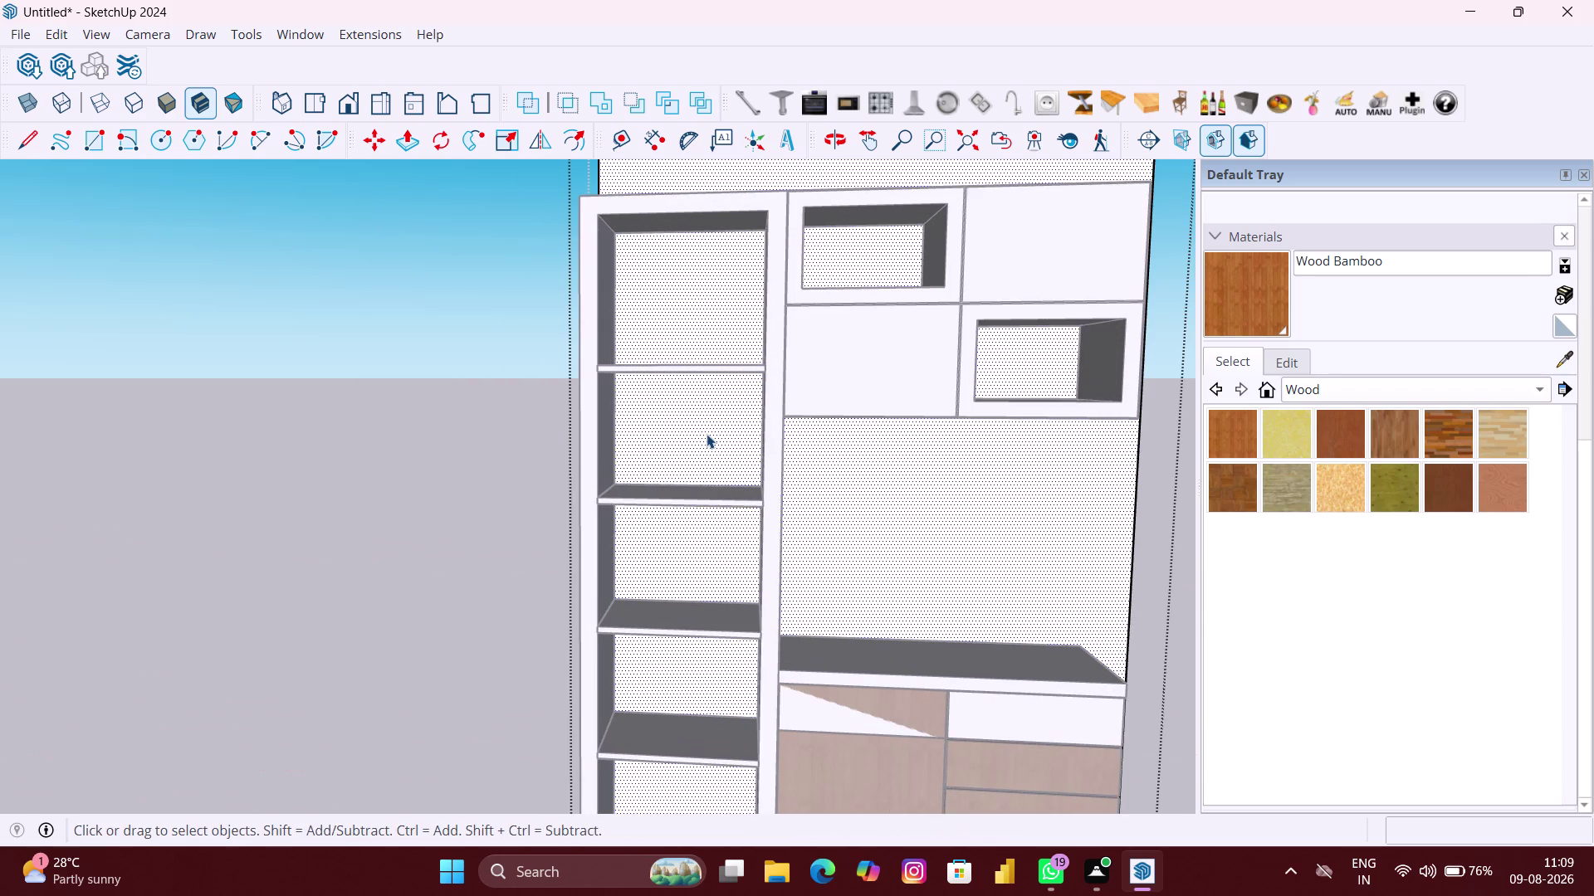
click(406, 464)
scroll(up, 3)
click(673, 432)
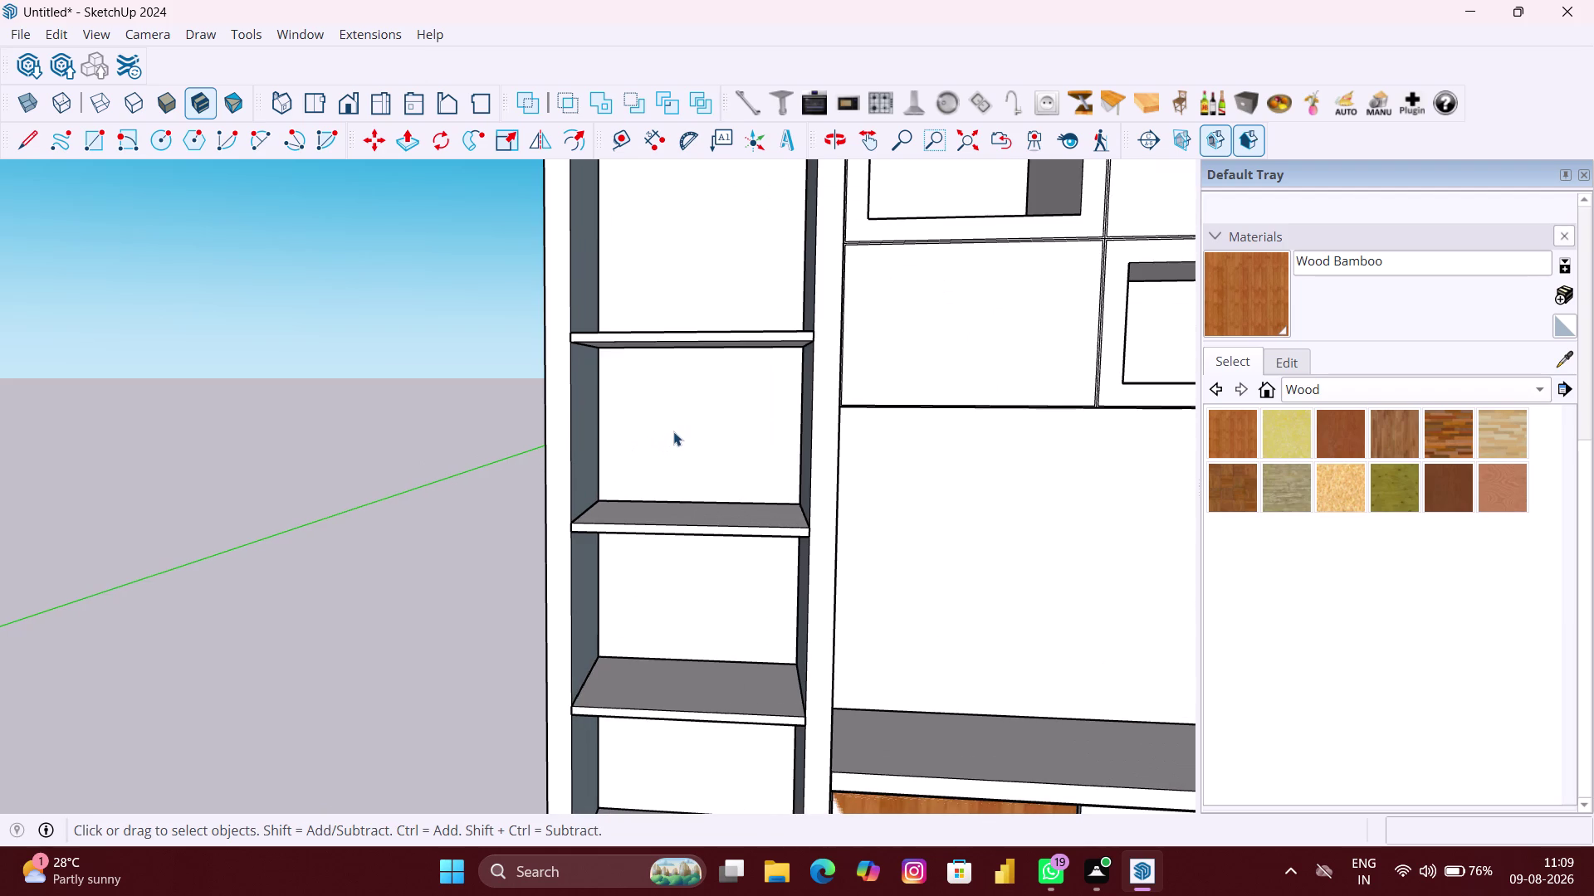
double_click(673, 432)
click(710, 427)
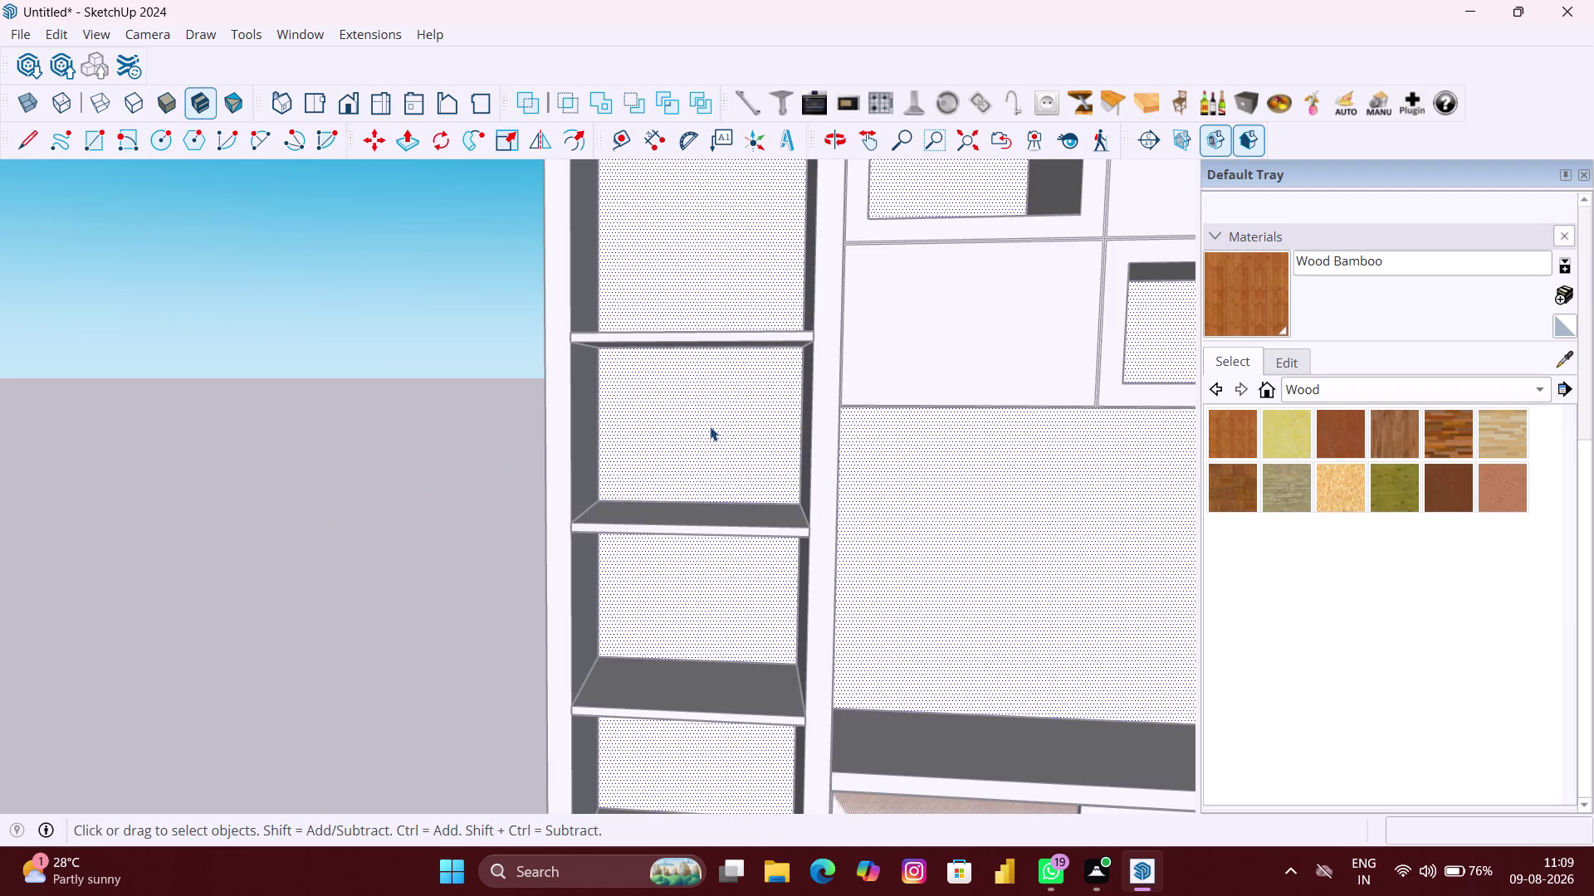
Zoom in and double-click the left shelving column group to edit it.
scroll(down, 3)
click(532, 447)
scroll(up, 3)
click(712, 355)
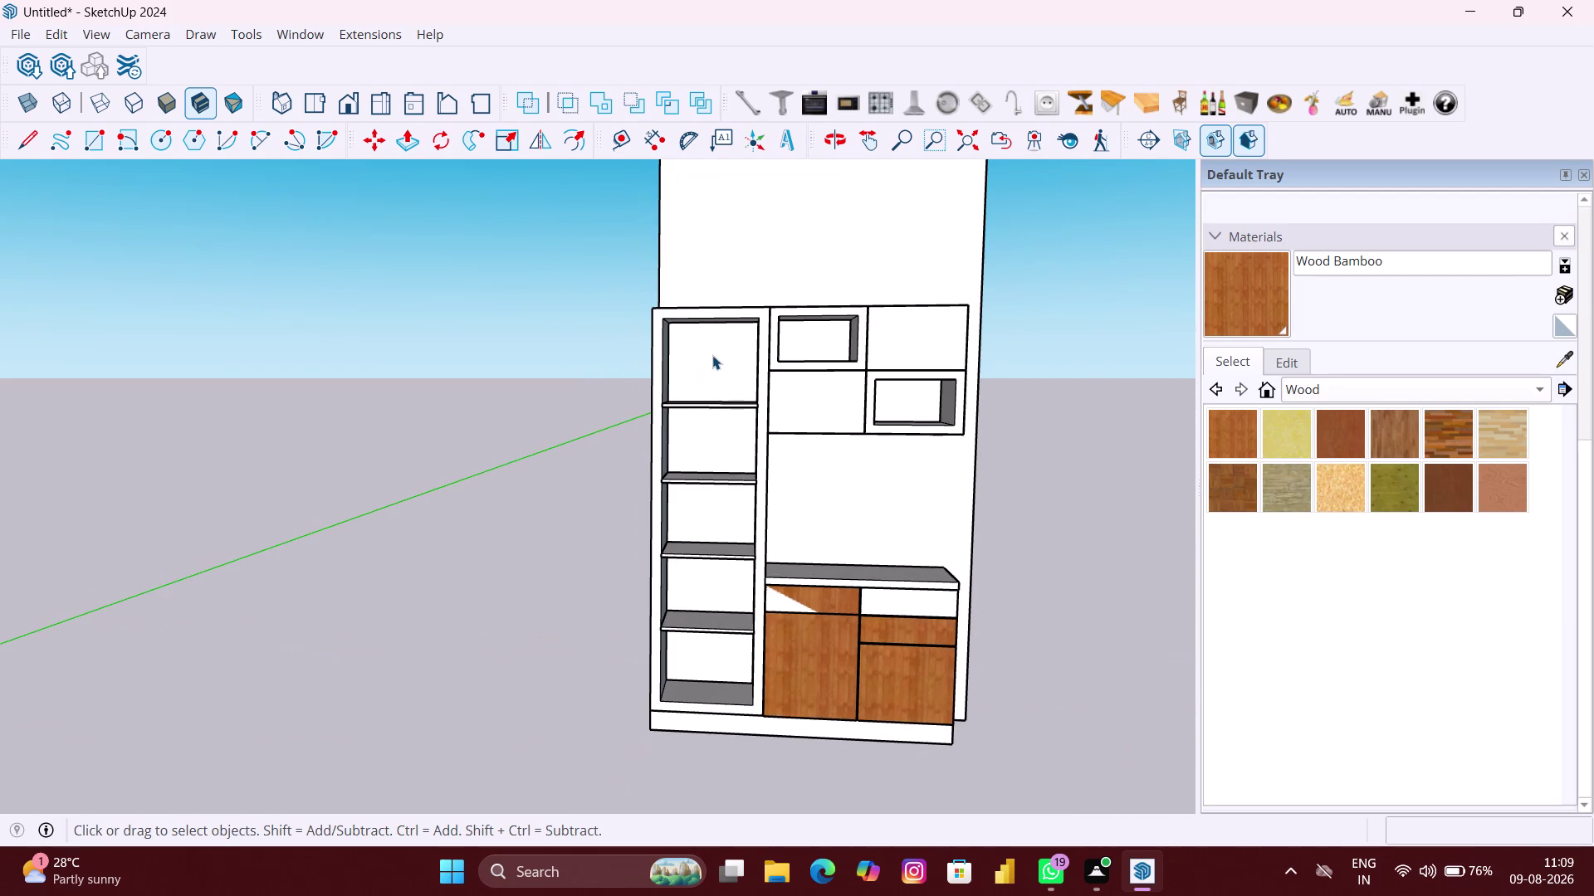
scroll(up, 3)
scroll(down, 3)
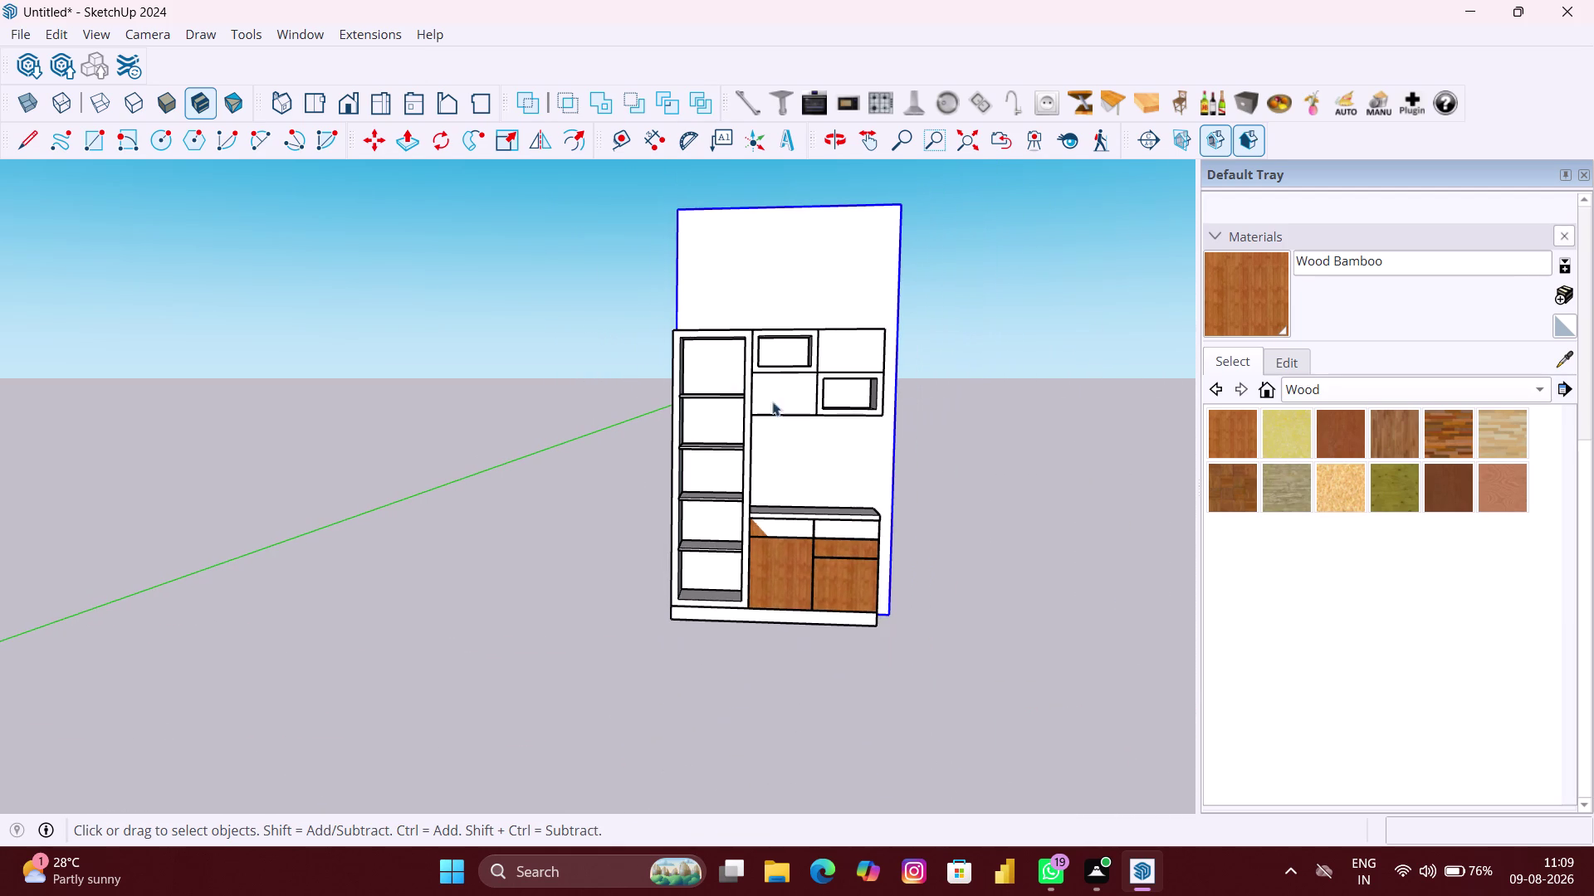
click(821, 455)
scroll(up, 3)
middle_click(724, 379)
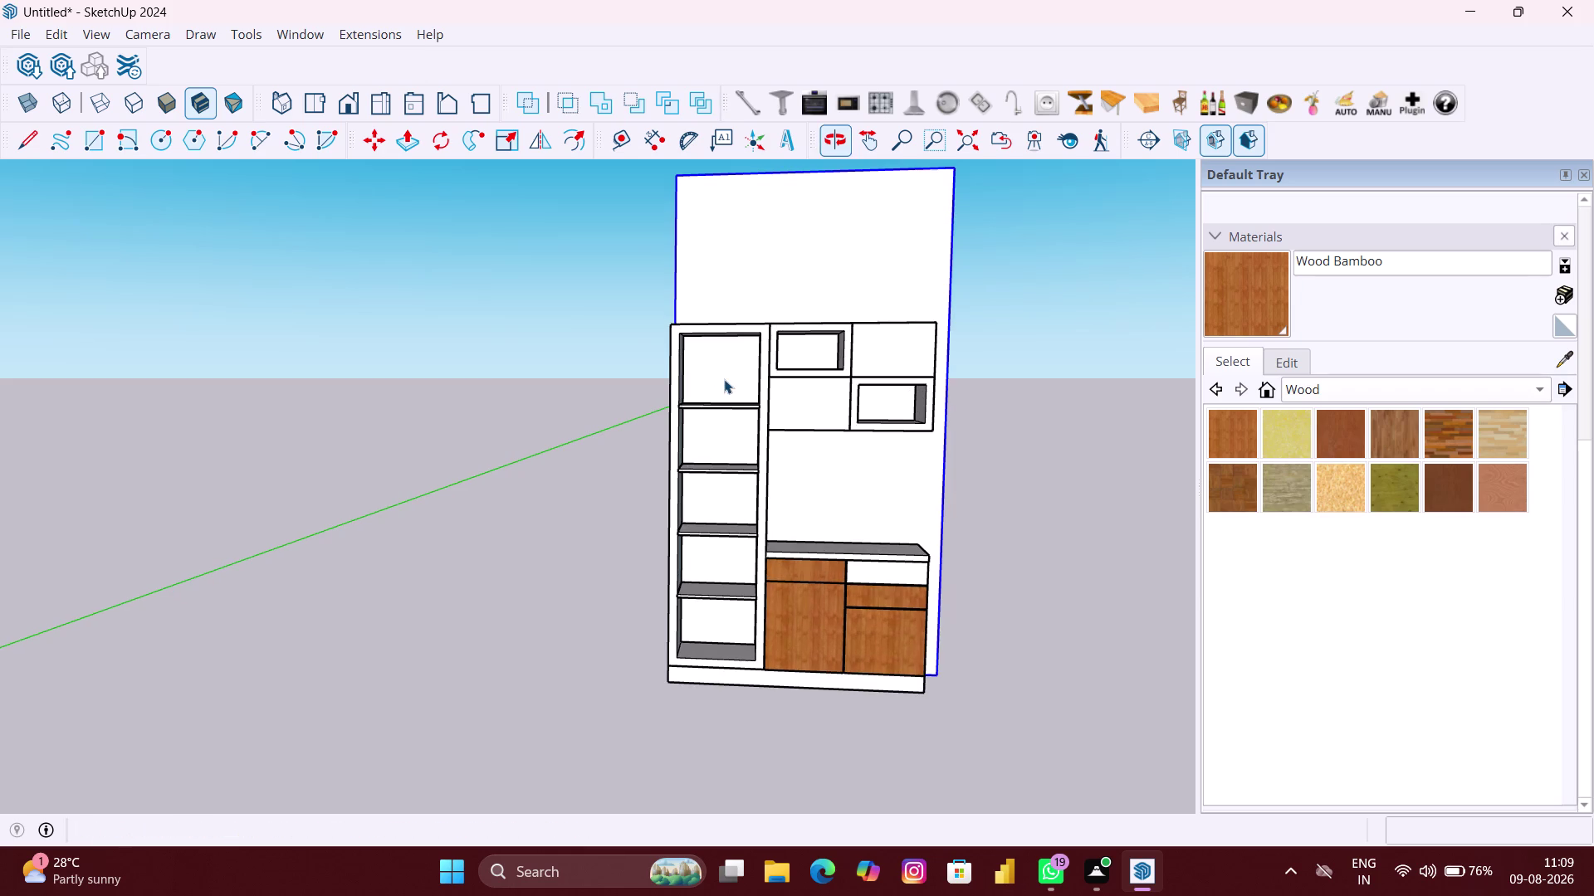
key(space)
scroll(up, 3)
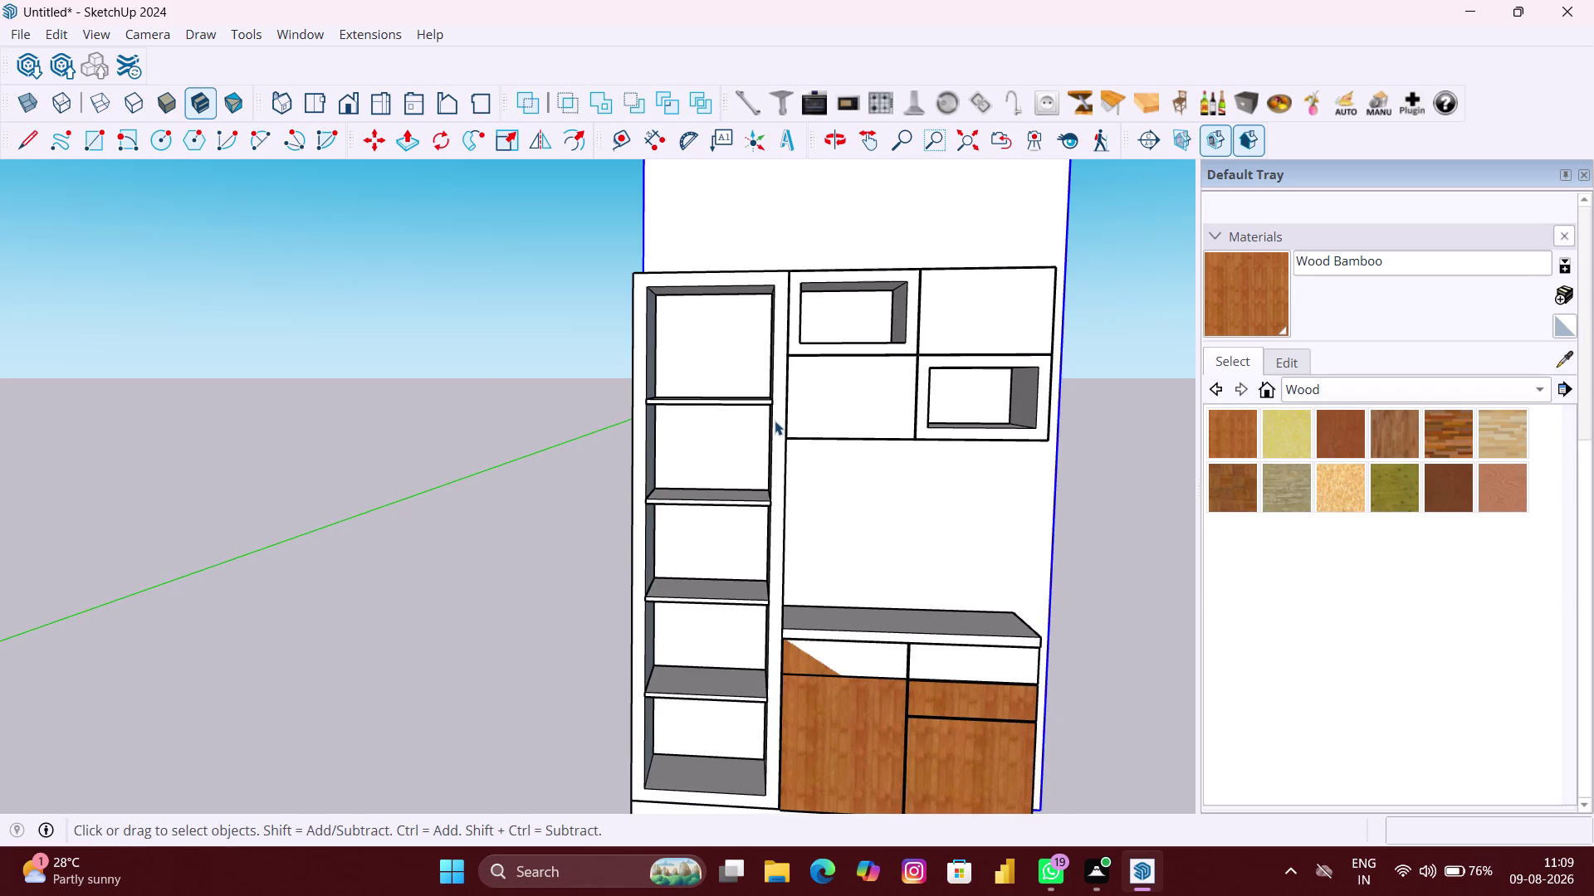
double_click(775, 421)
scroll(up, 3)
click(702, 358)
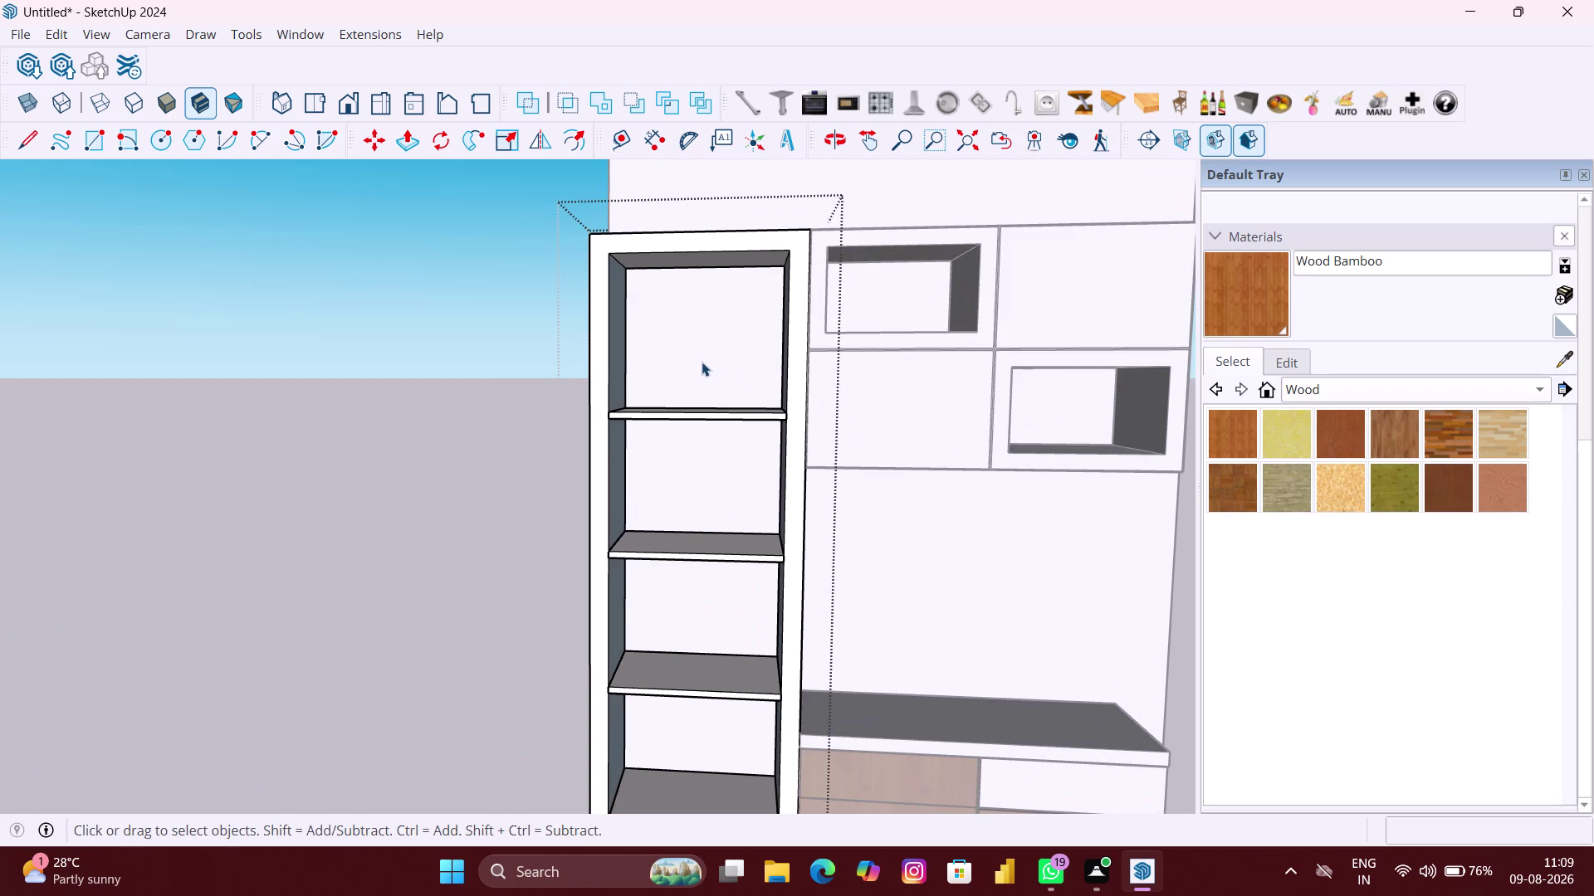
Draw a rectangle from the top cubby's corner to the shelf corner.
key(r)
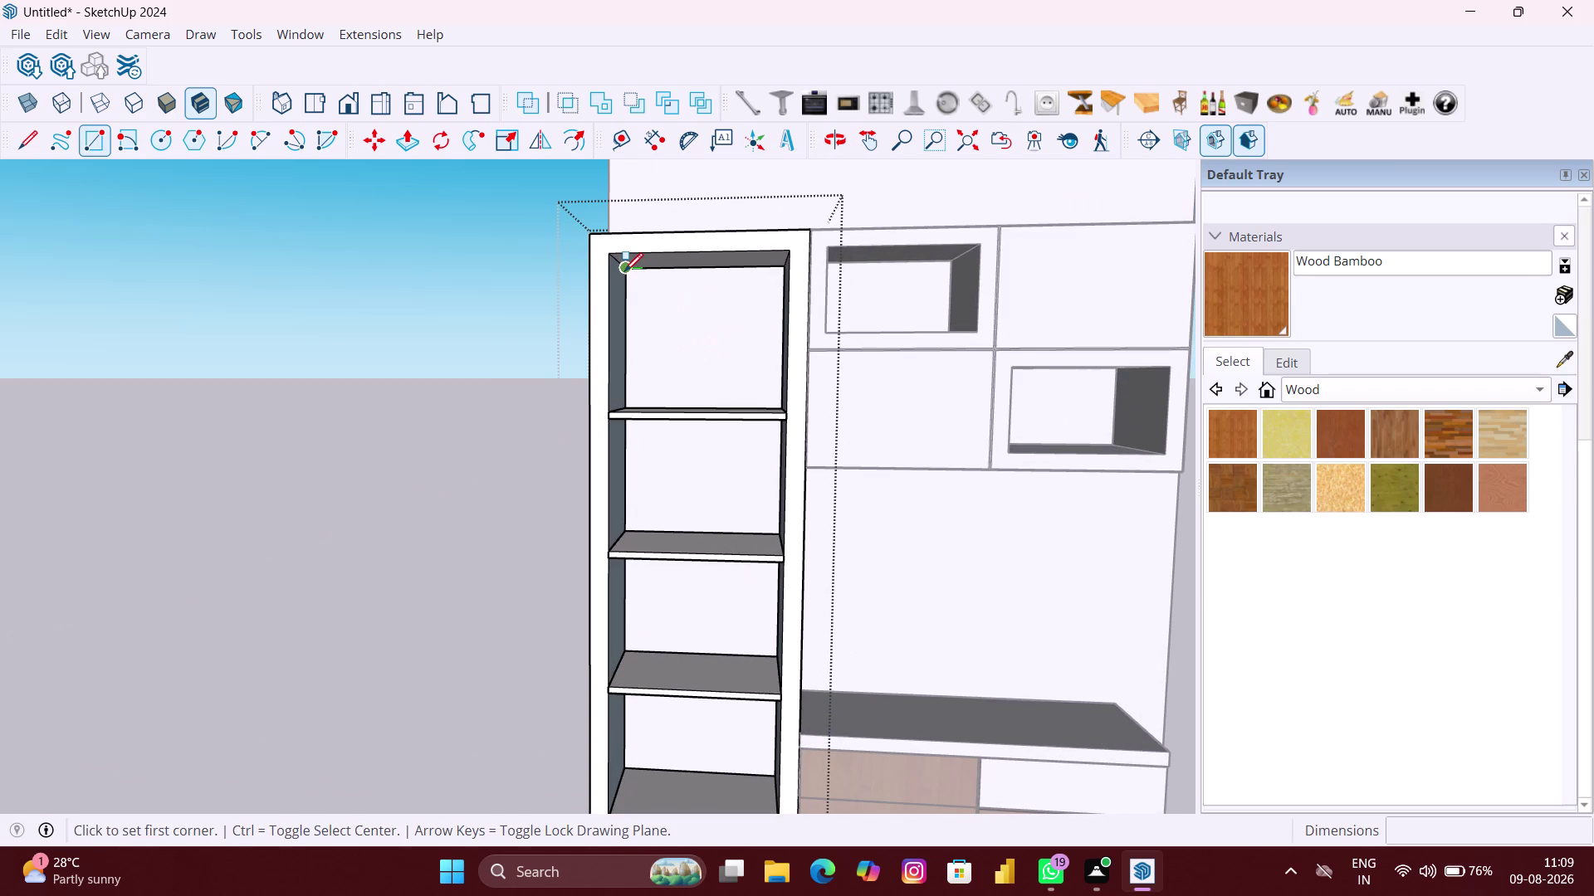
click(624, 272)
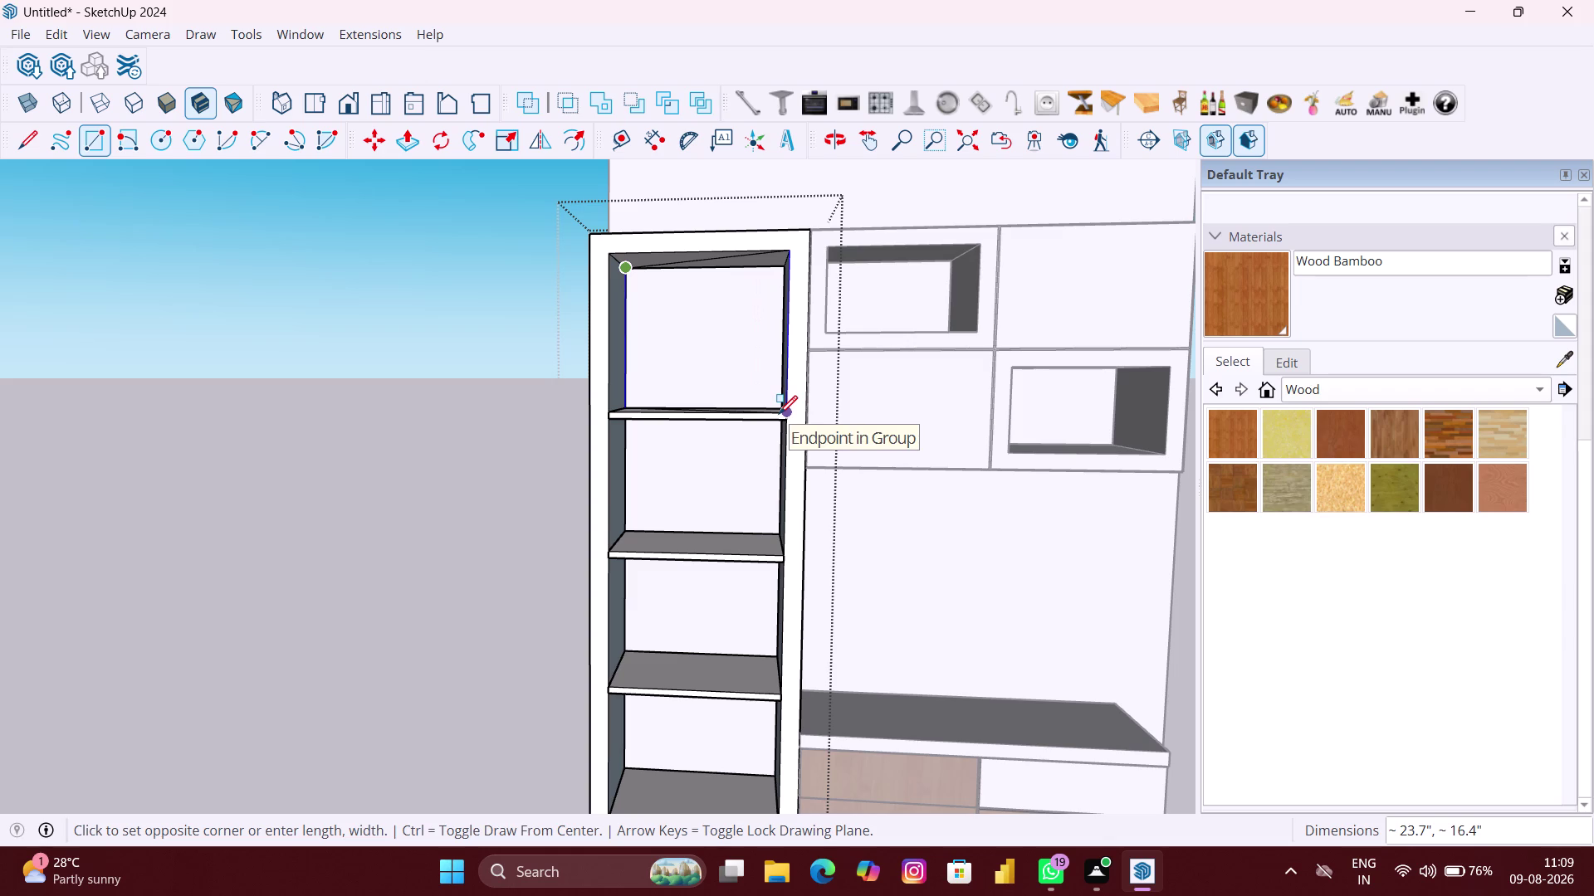
scroll(up, 3)
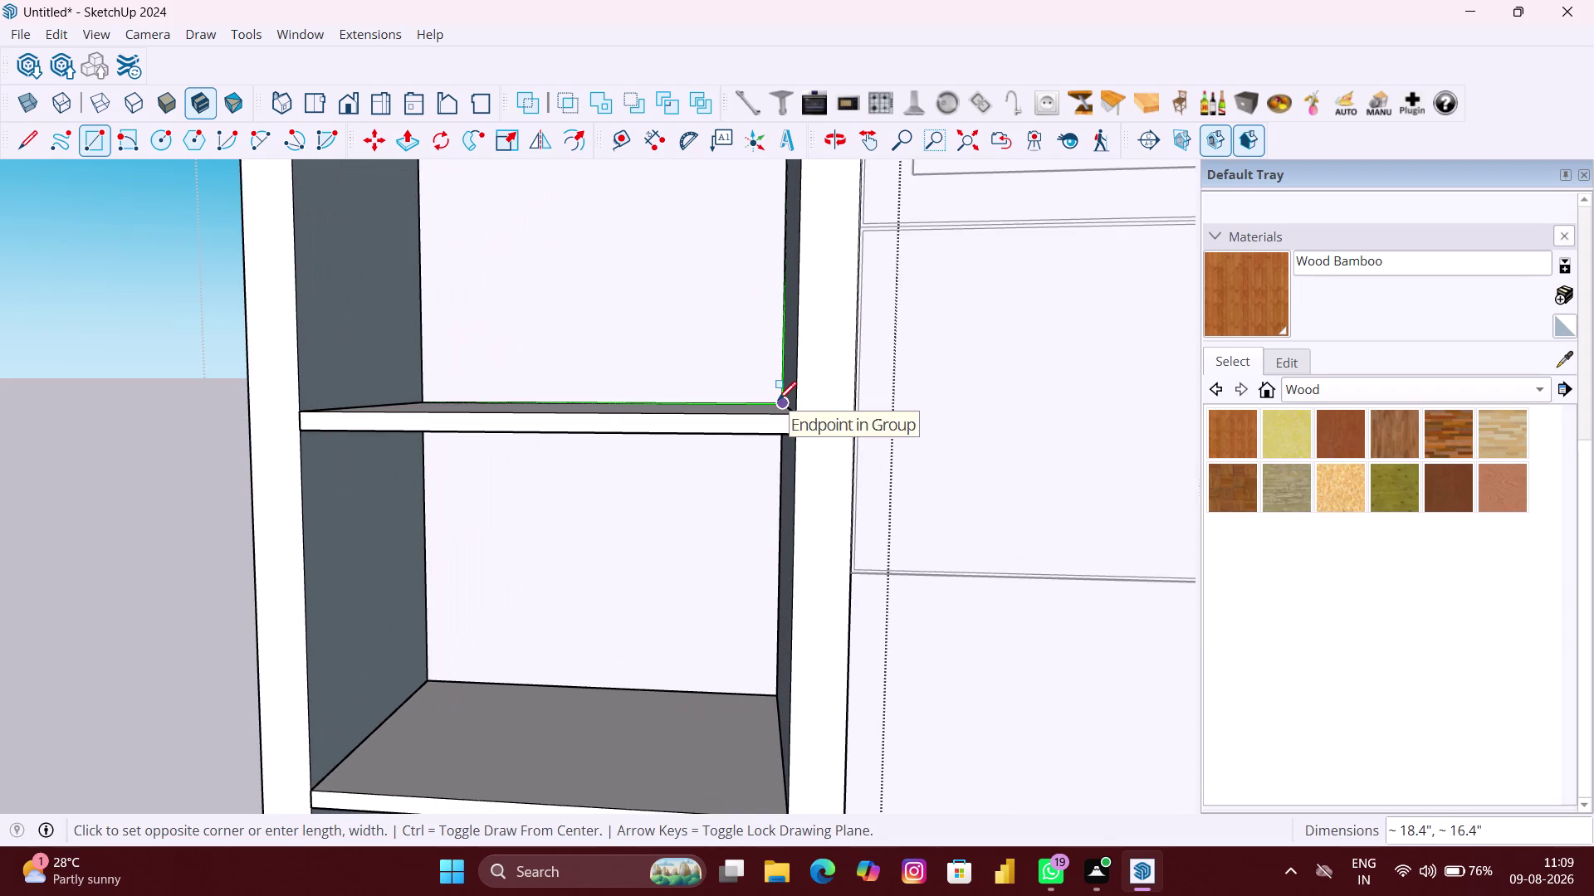
click(777, 400)
scroll(down, 3)
key(space)
Try the Paint Bucket, undo the change, and return to selecting.
click(689, 500)
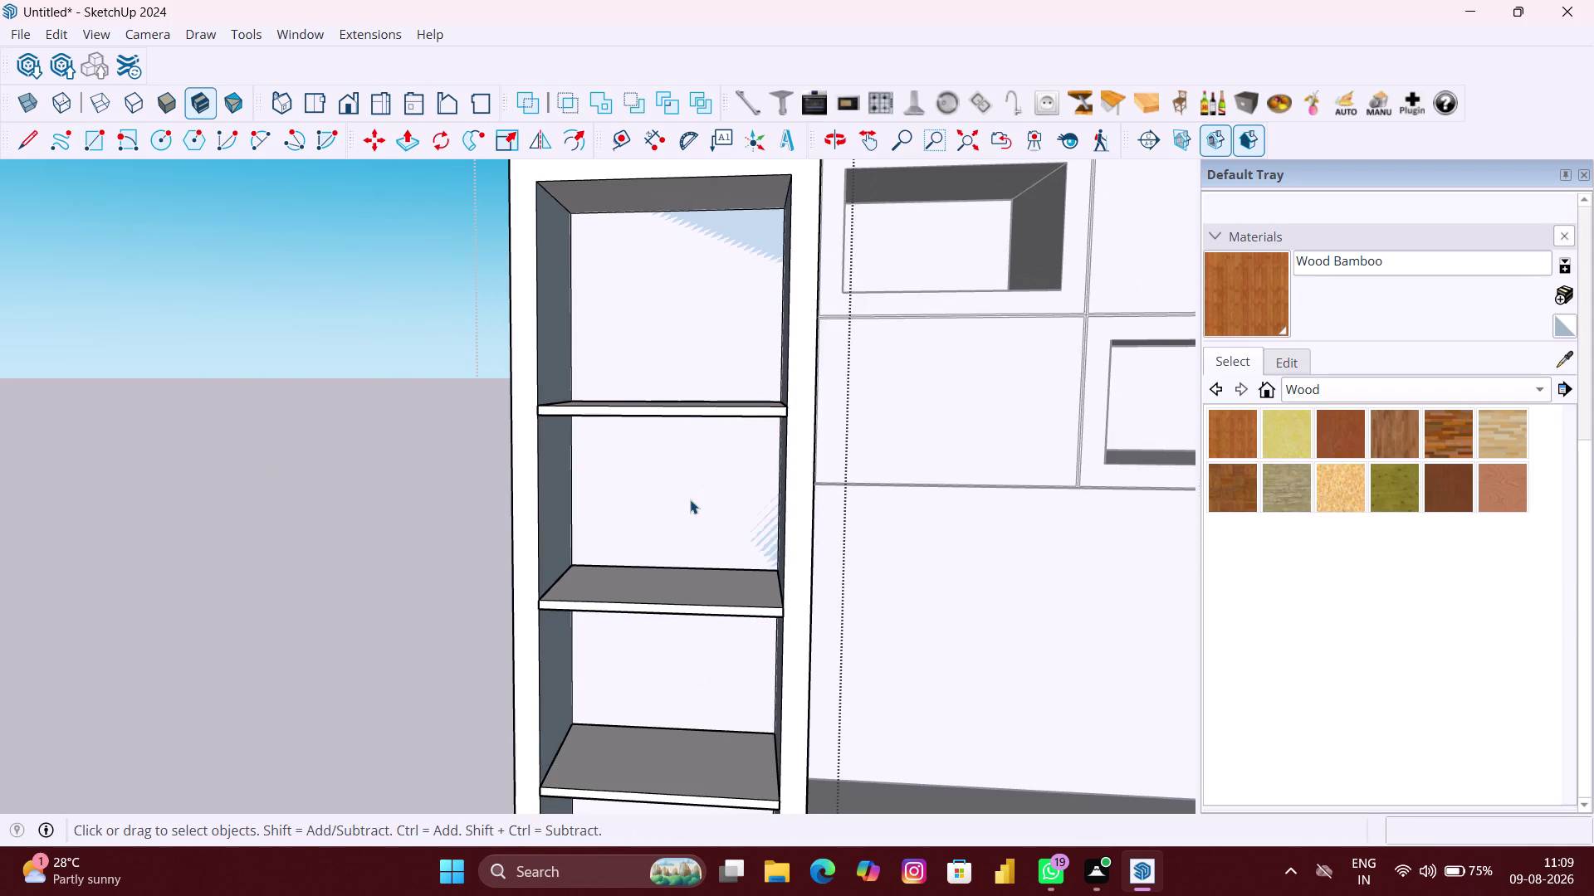
scroll(down, 3)
scroll(down, 3)
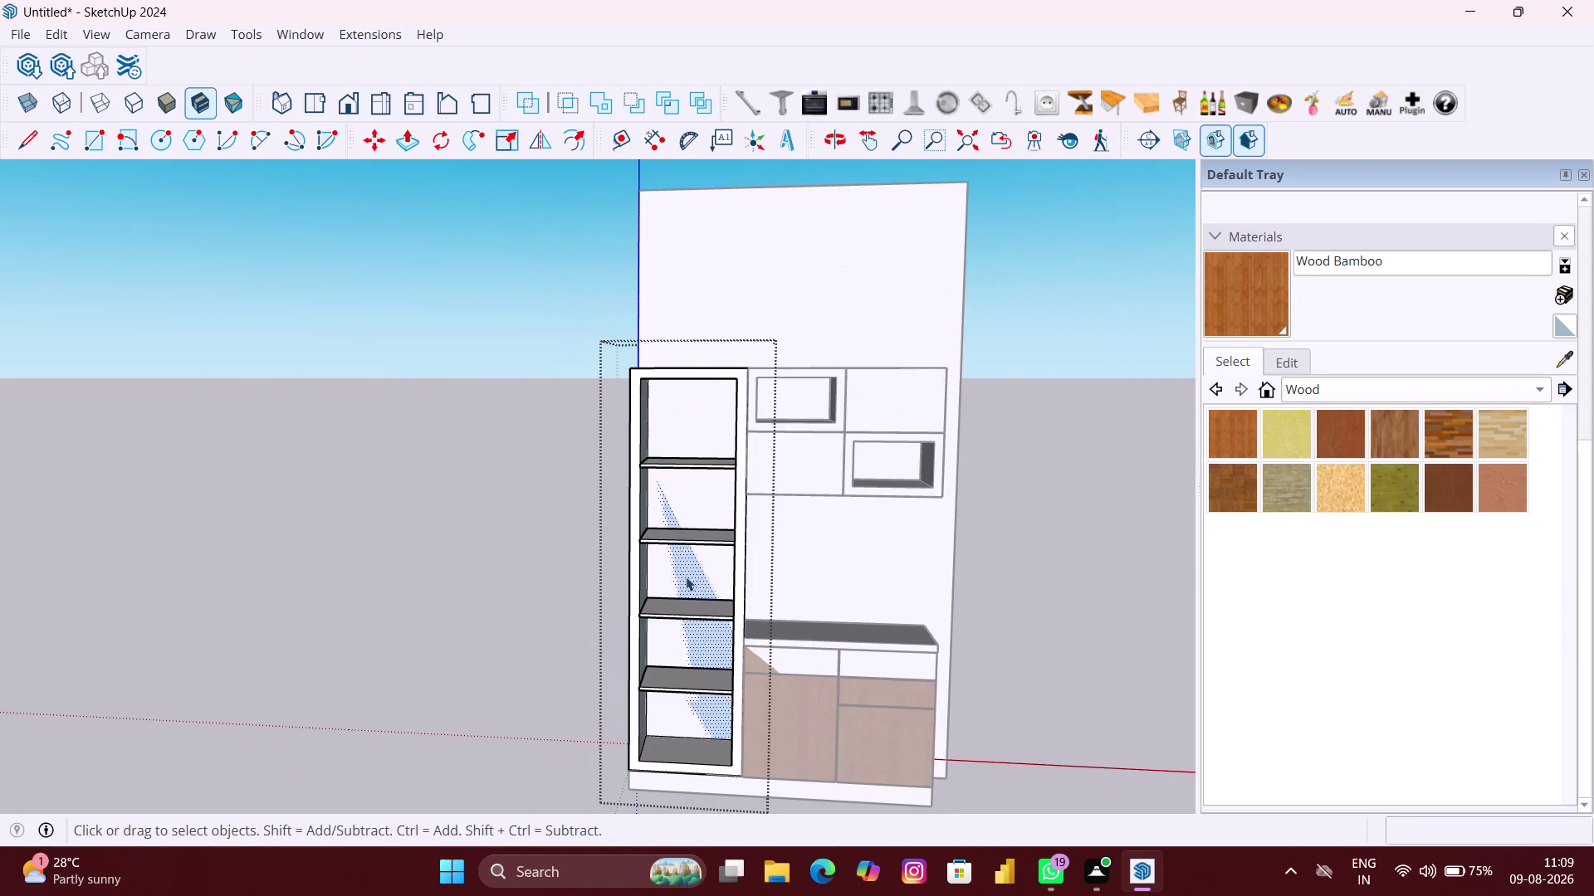
click(1241, 442)
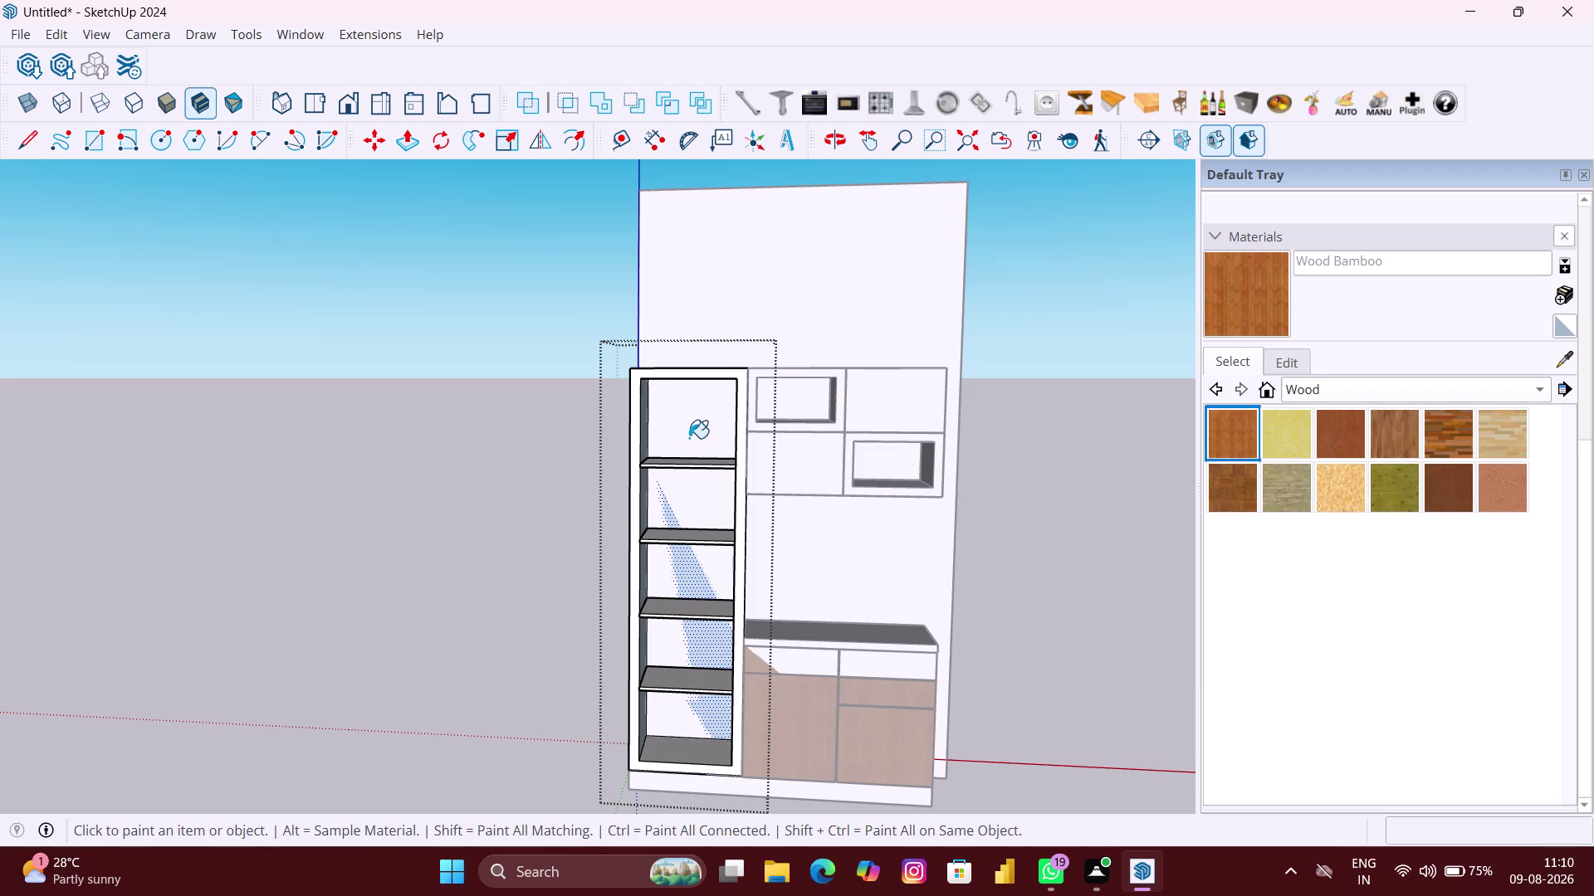
key(ctrl+z)
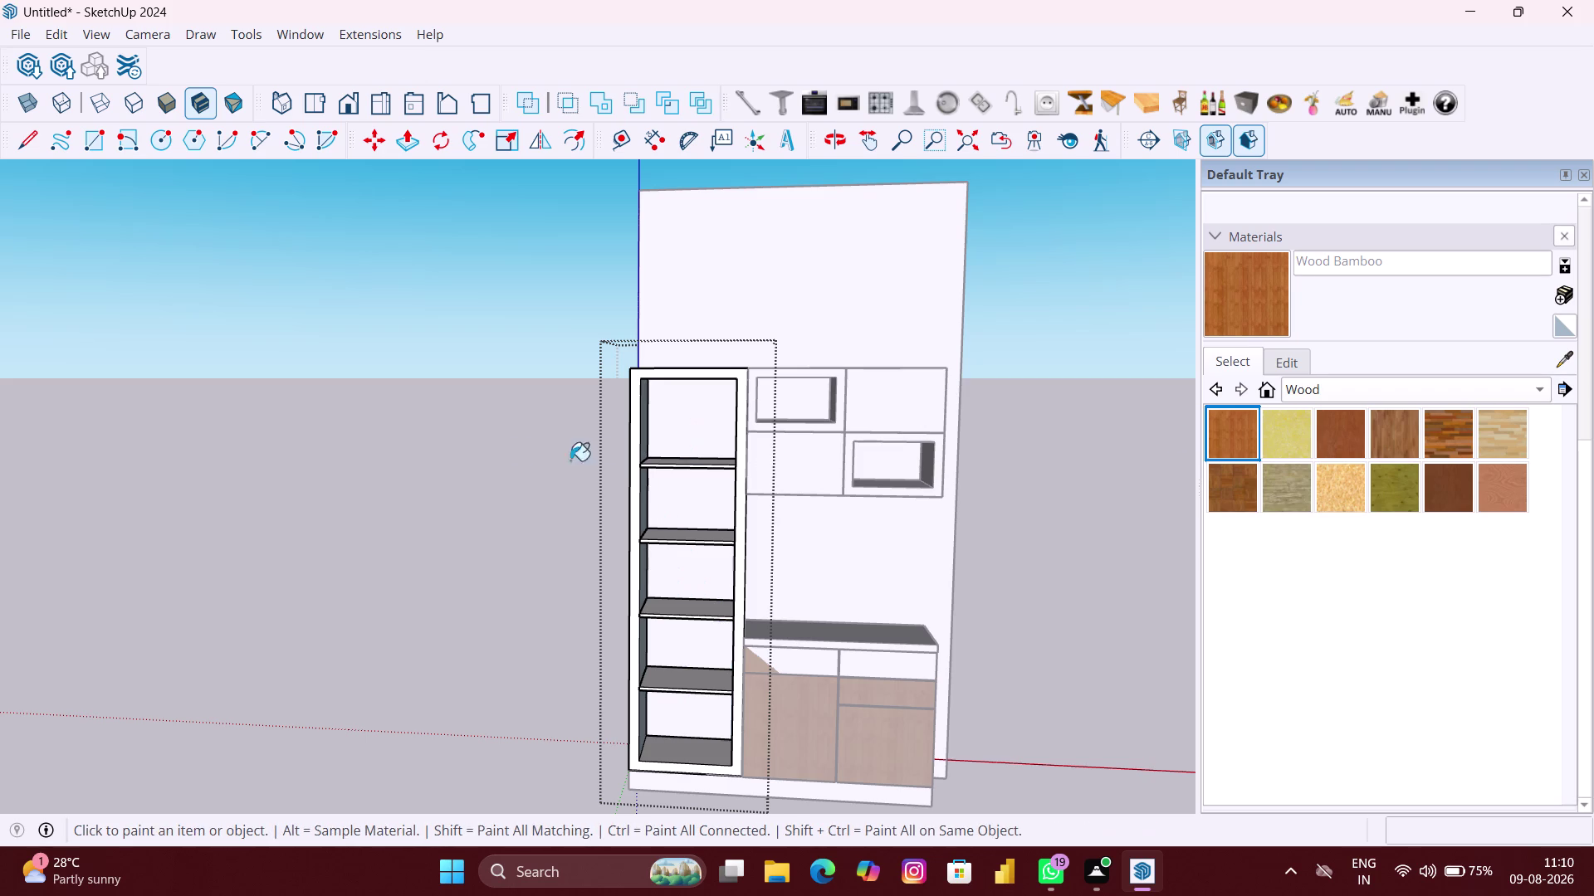
key(space)
right_click(461, 458)
Face the wardrobe front and start a rectangle at the top cubby's corner.
click(520, 525)
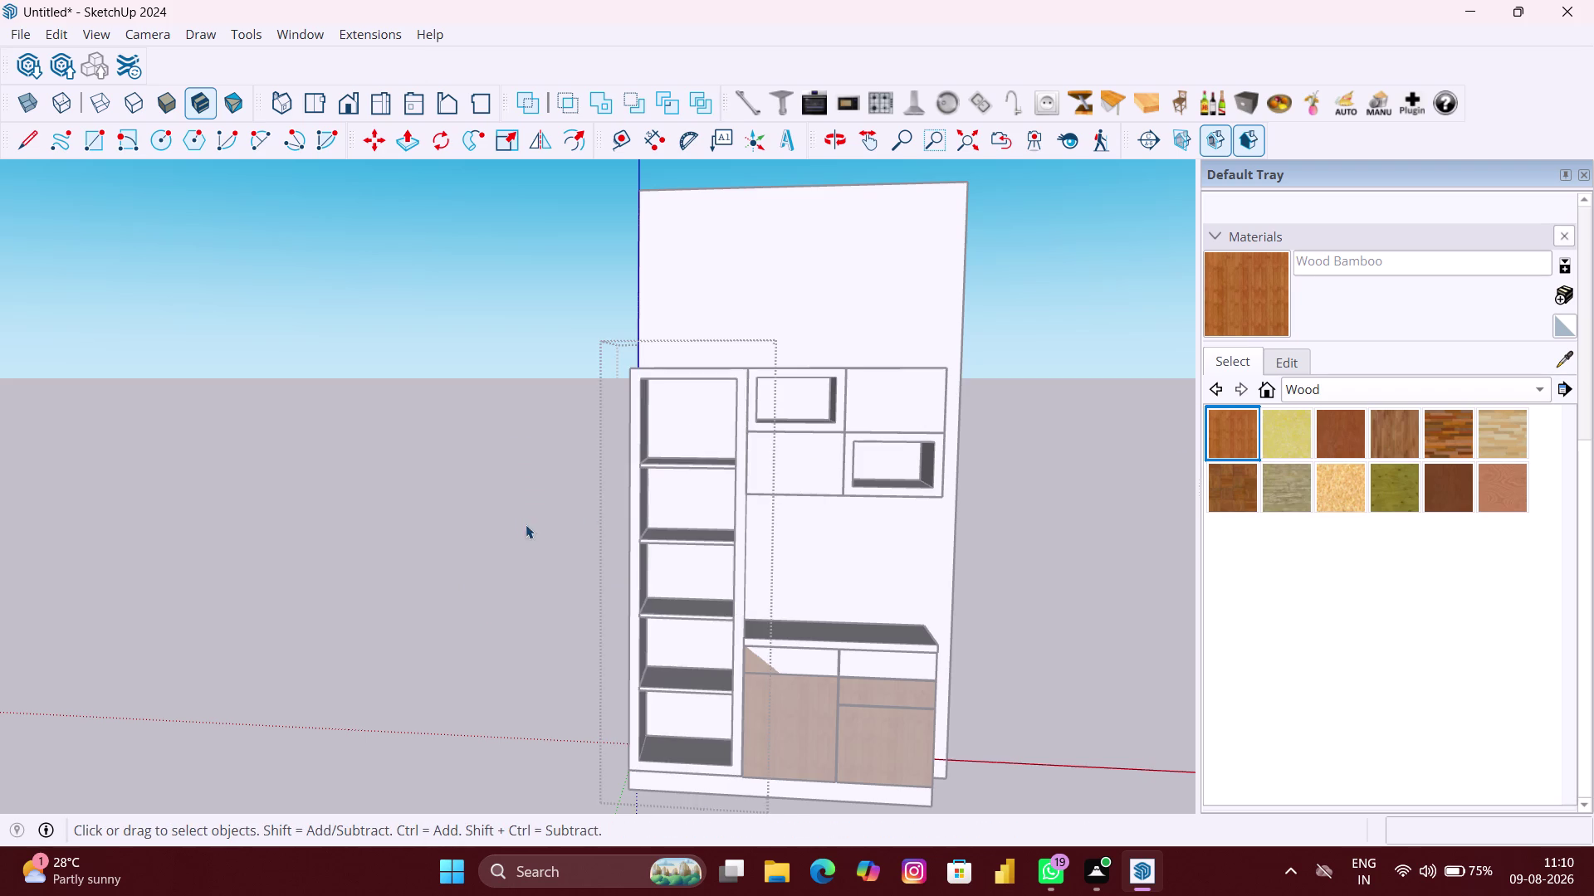
scroll(up, 3)
middle_drag(679, 415, 718, 413)
key(r)
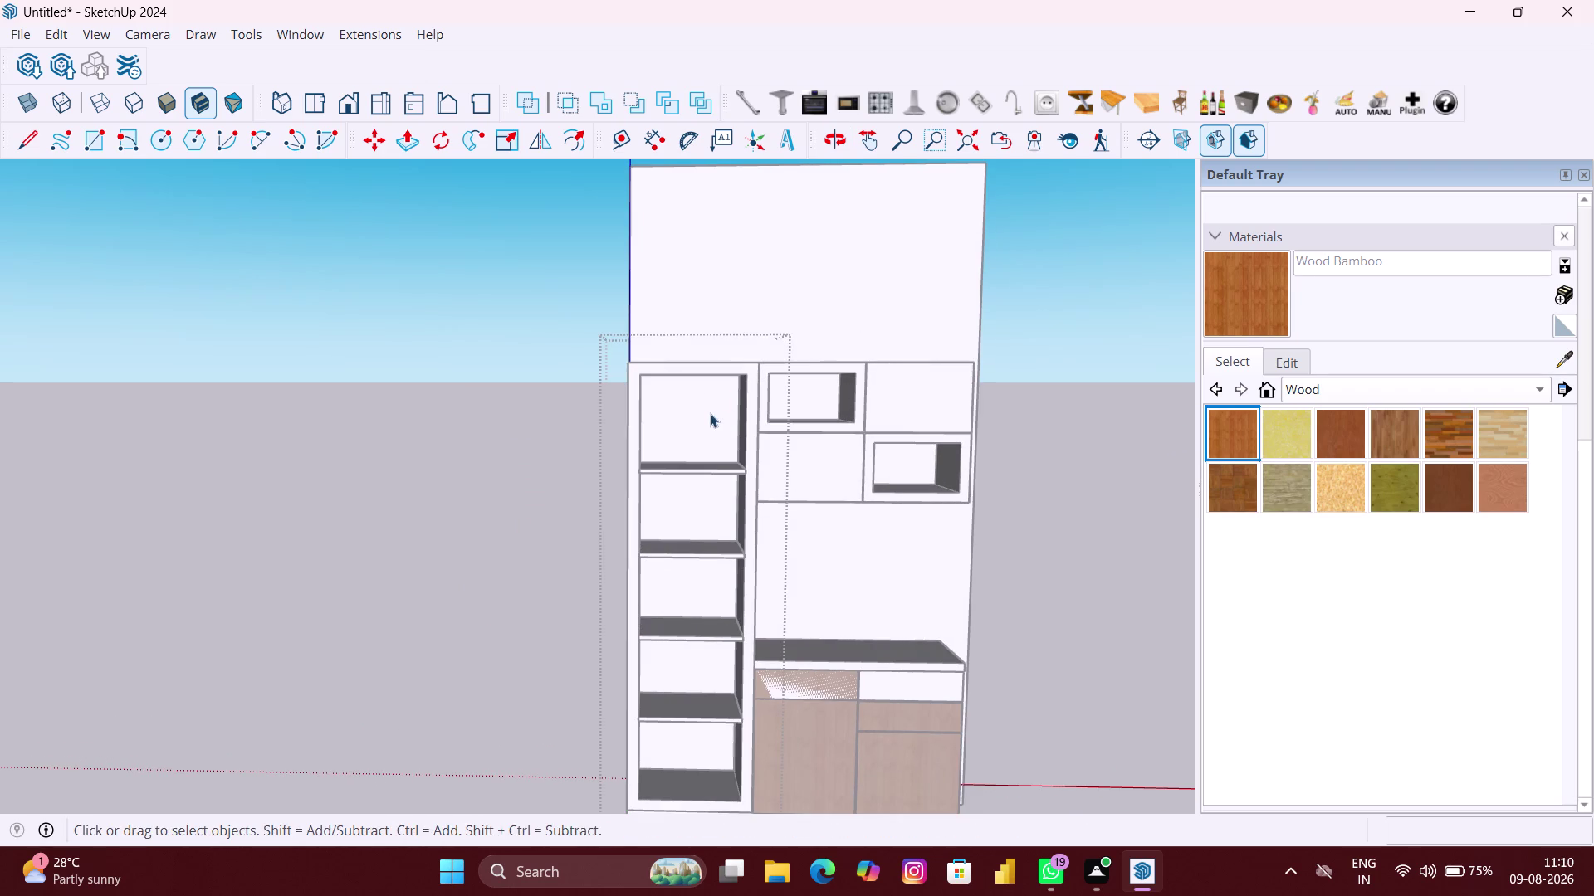
scroll(up, 3)
middle_drag(658, 400, 657, 382)
scroll(up, 3)
scroll(up, 3)
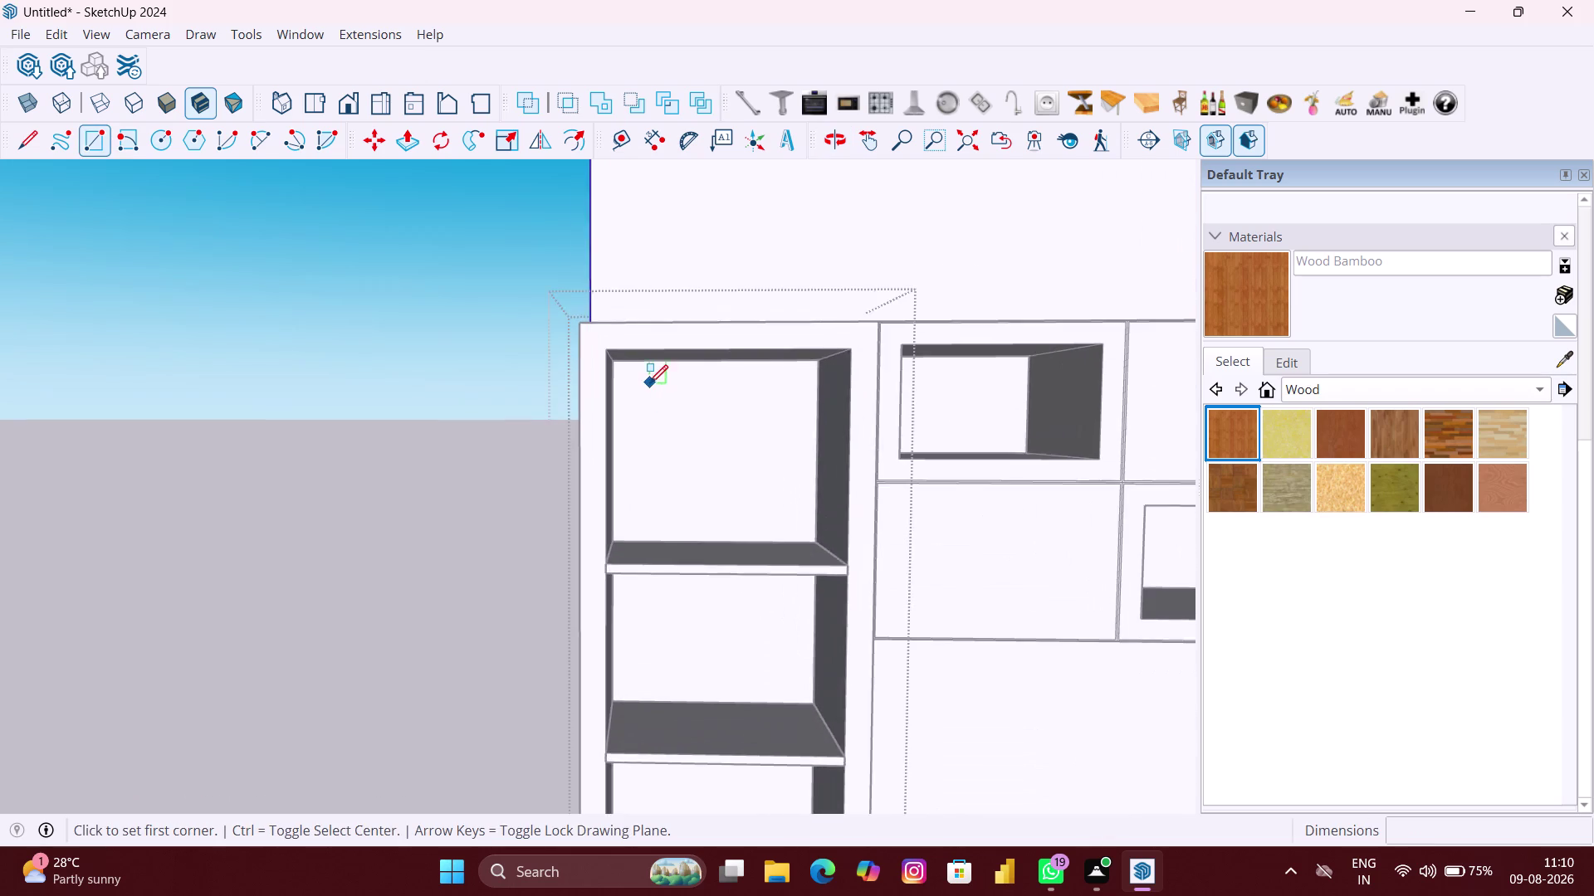
scroll(up, 3)
click(589, 353)
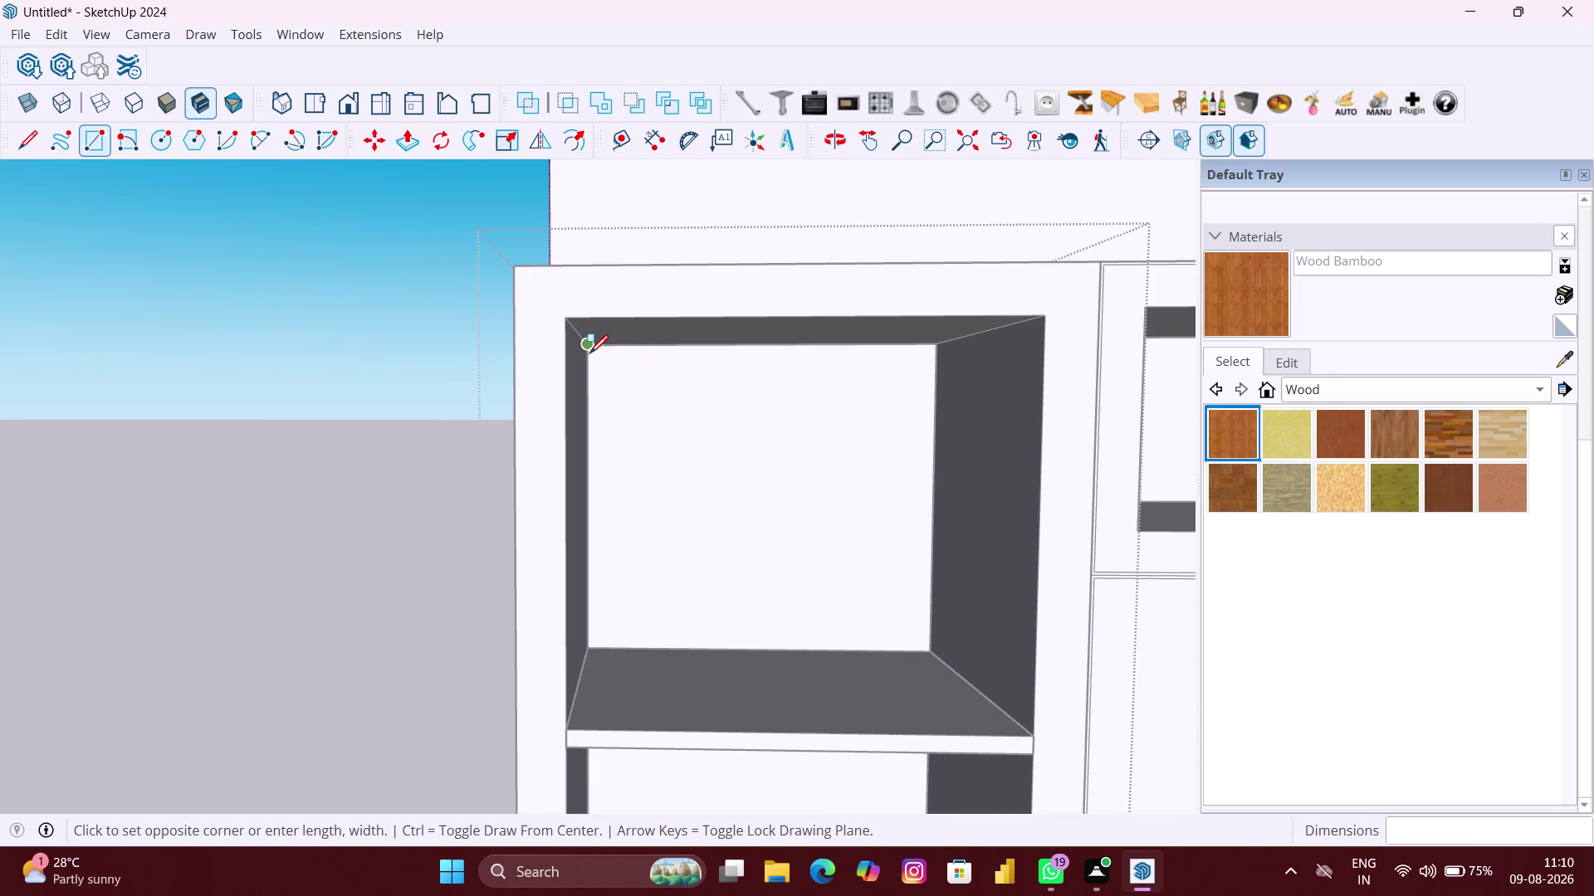
scroll(down, 3)
scroll(down, 3)
scroll(down, 3)
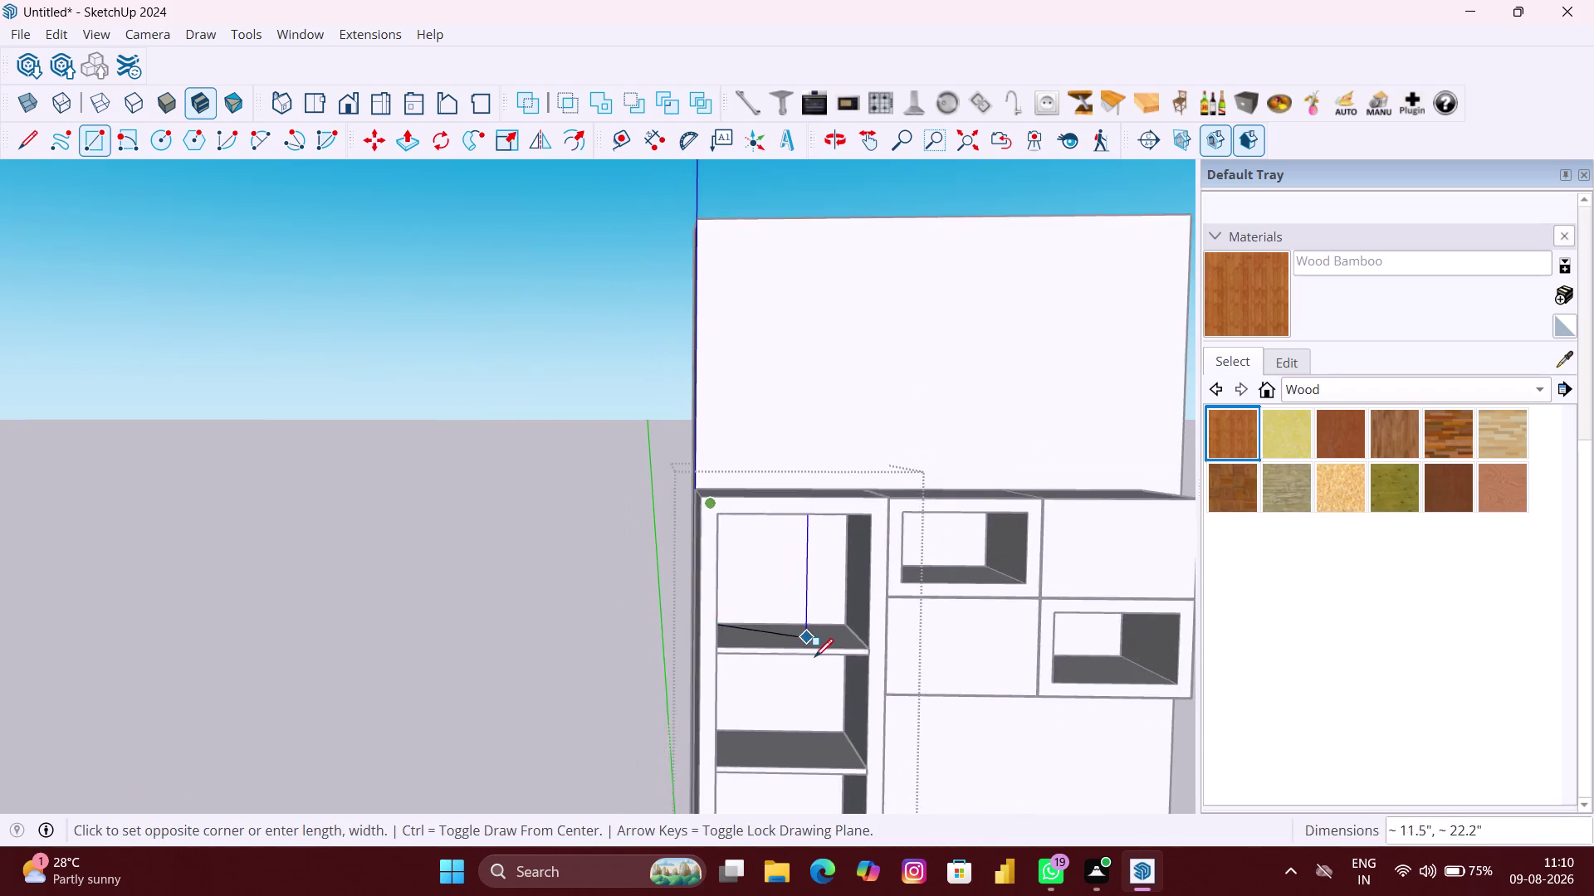
scroll(down, 3)
Orbit down the column and finish the rectangle at the lower cubby's corner.
middle_drag(820, 665, 784, 364)
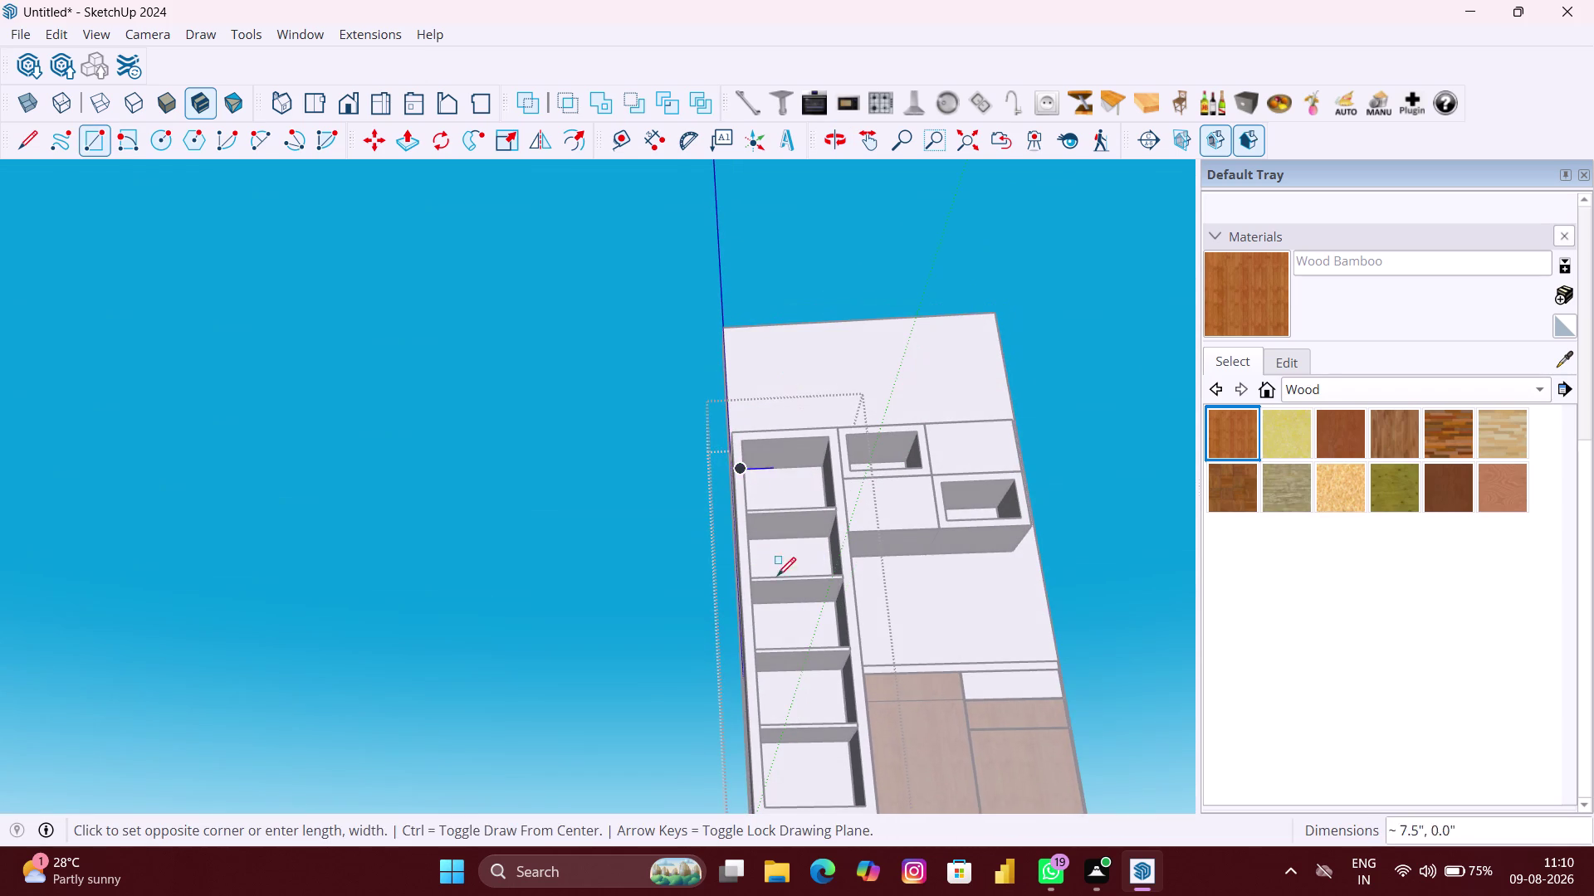
middle_drag(815, 734, 755, 516)
scroll(up, 3)
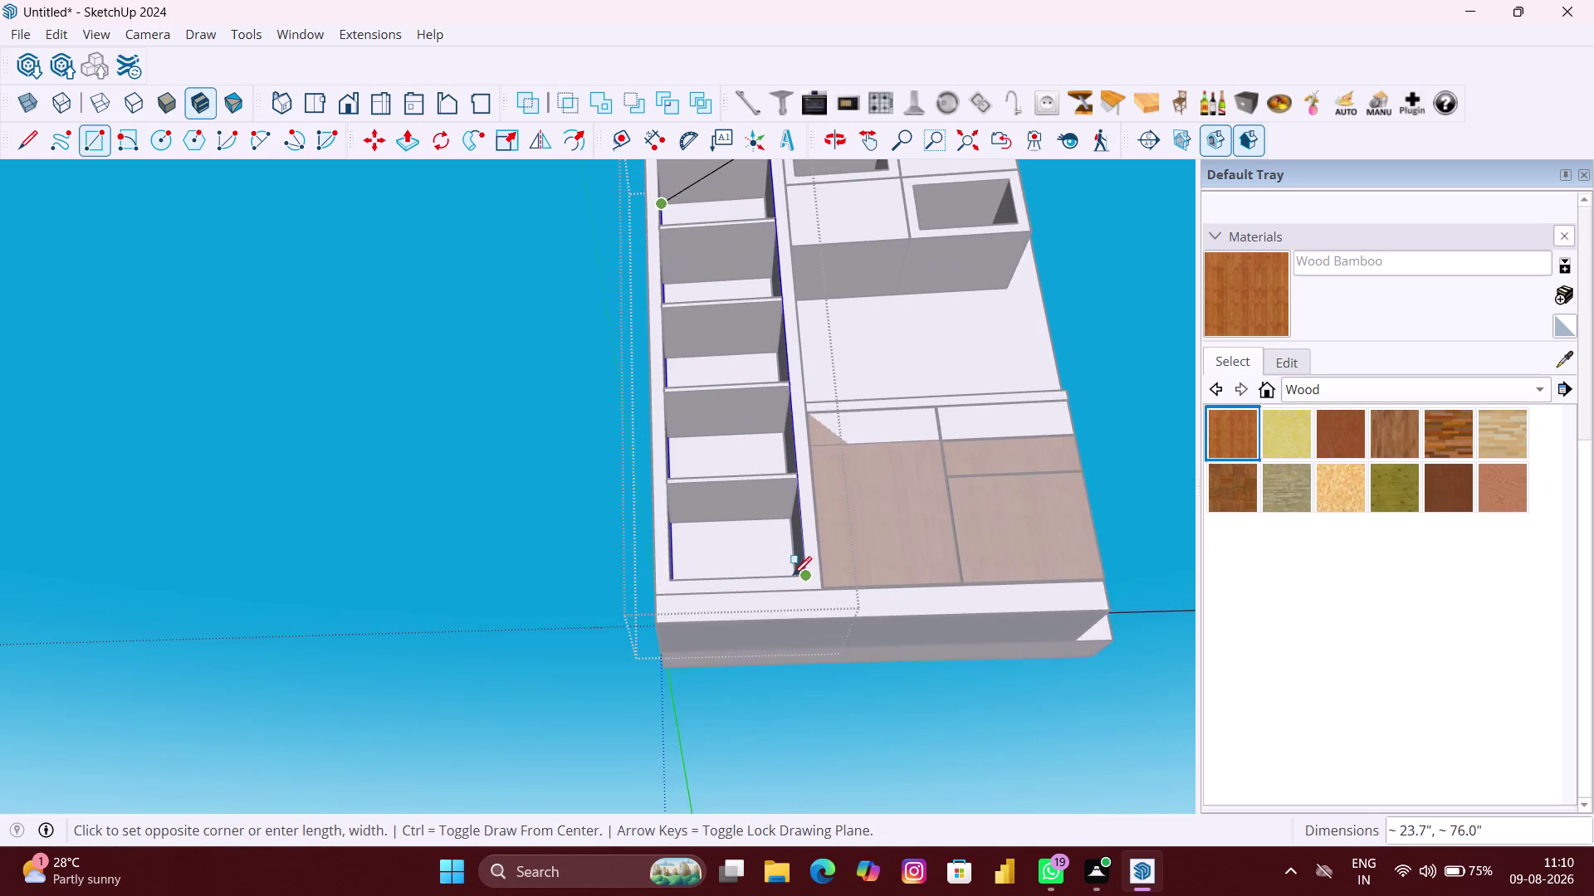
middle_drag(793, 576, 793, 769)
scroll(up, 3)
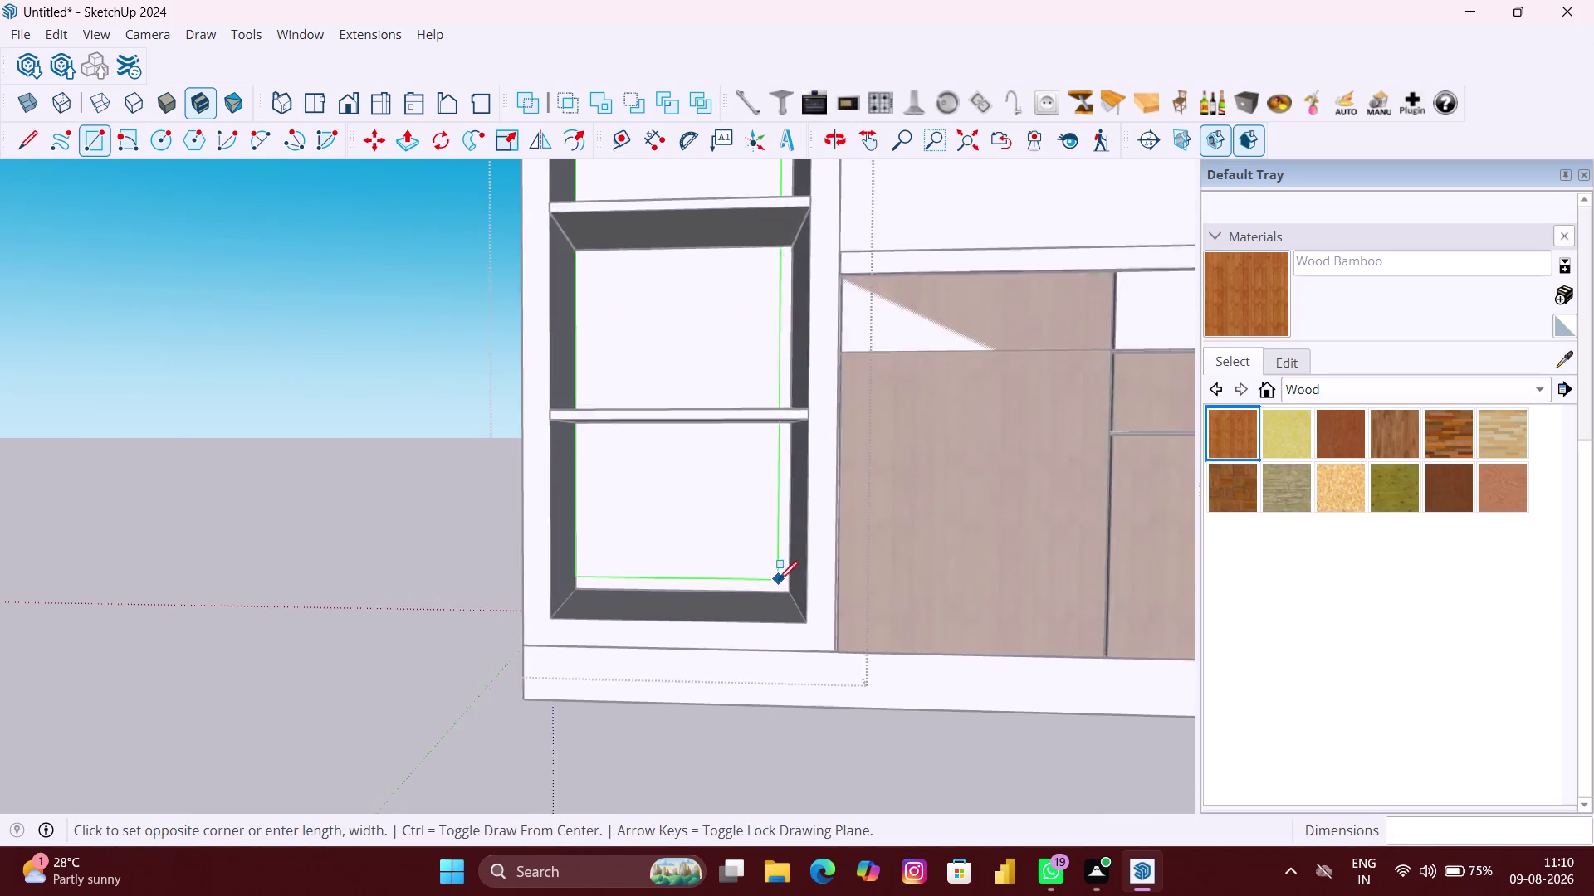
scroll(up, 3)
scroll(up, 3)
scroll(up, 3)
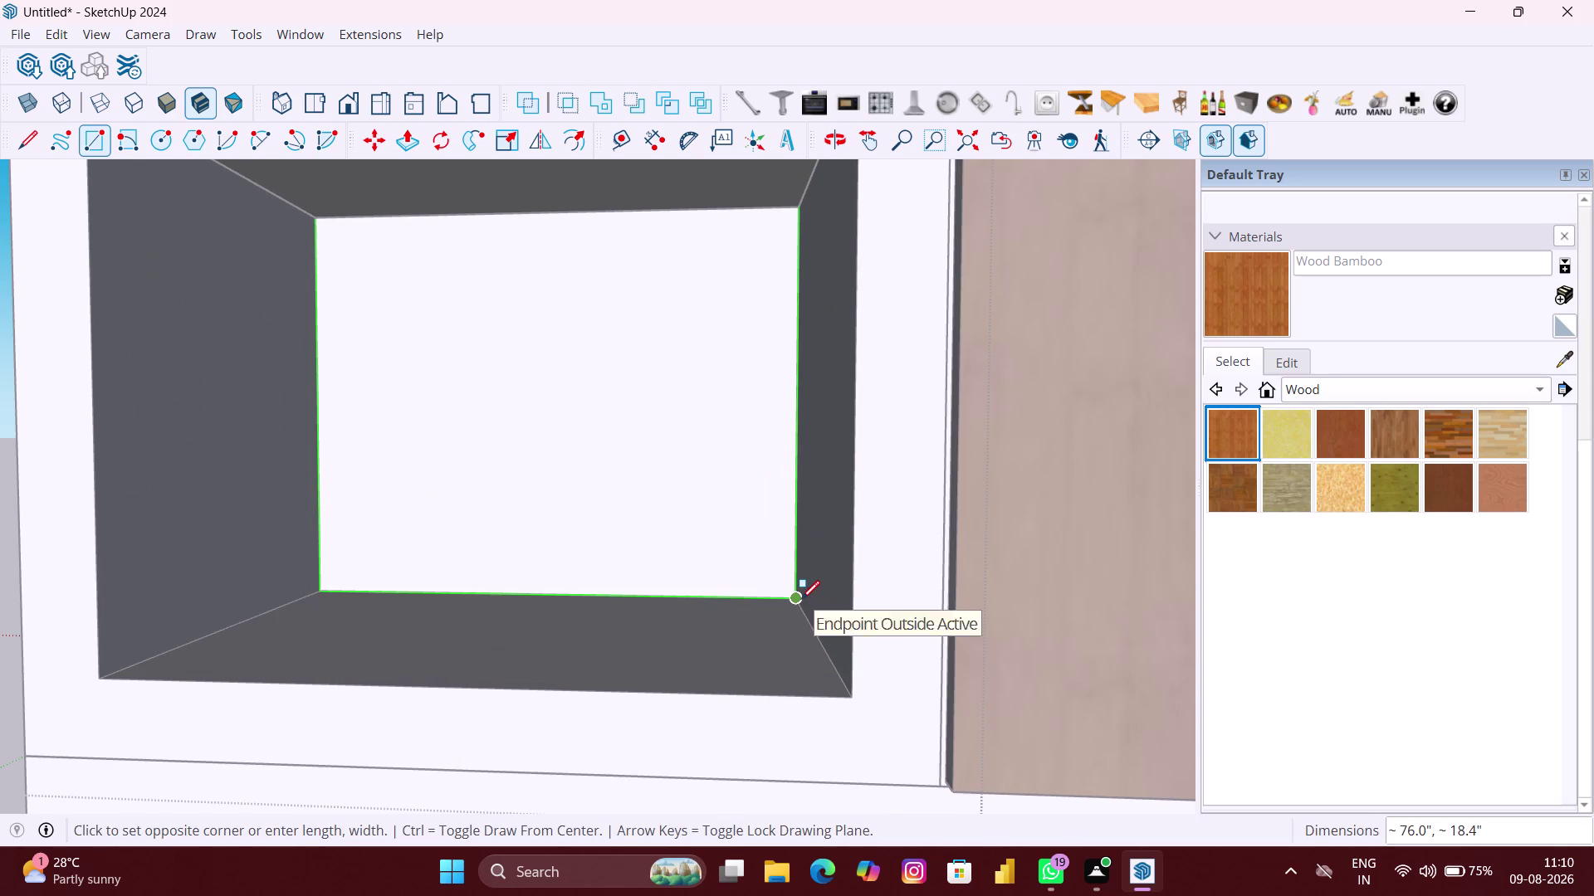
click(800, 599)
scroll(down, 3)
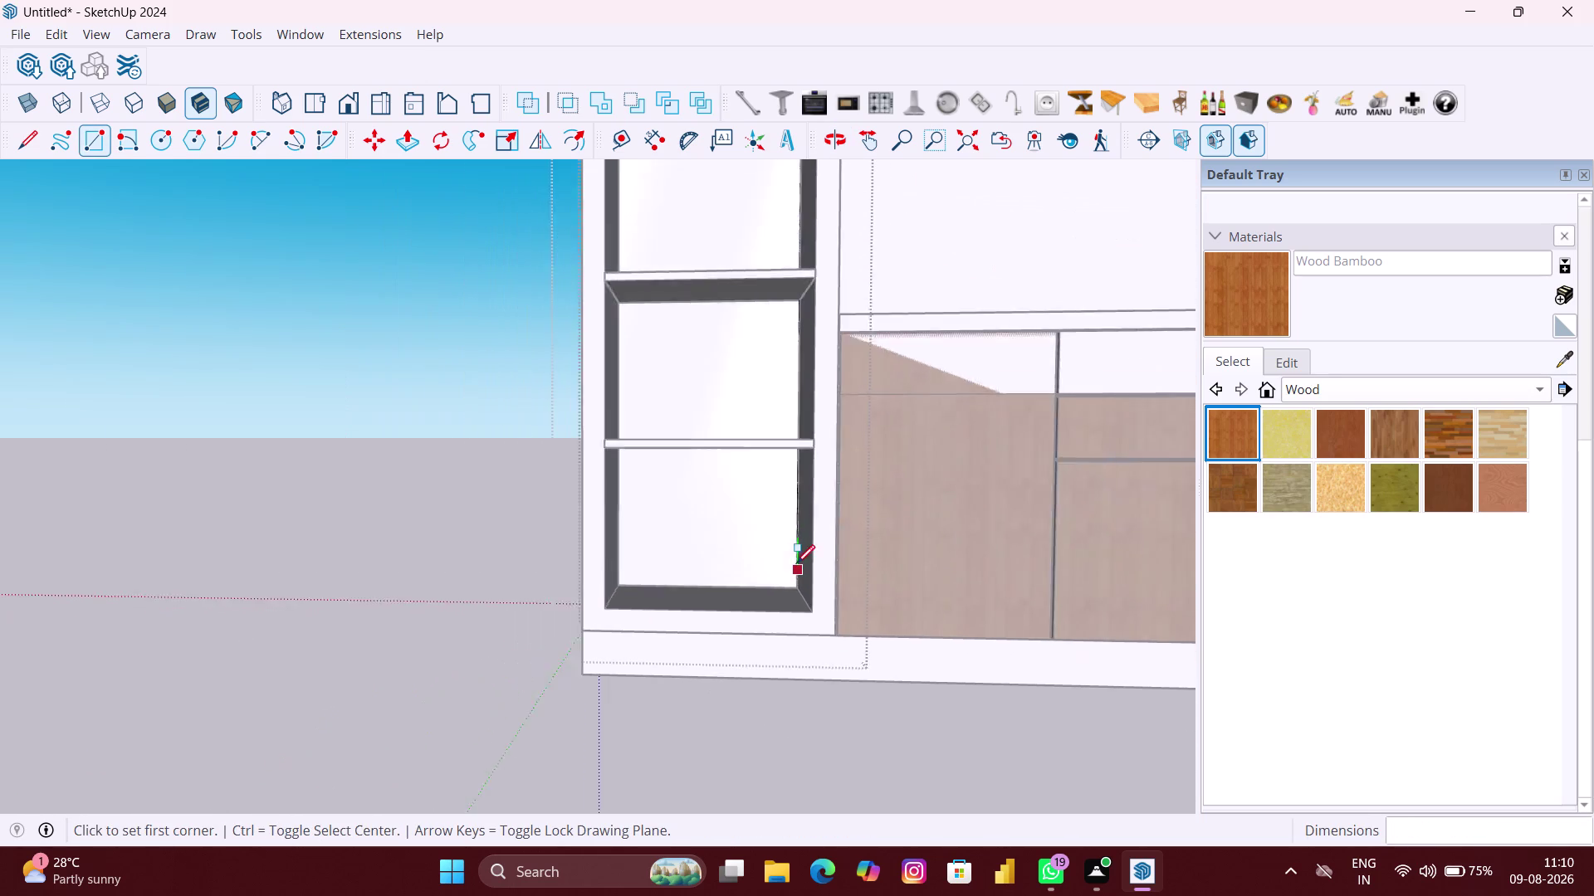
scroll(down, 3)
key(space)
Draw another rectangle across the bottom cubby's back.
click(527, 594)
scroll(down, 3)
click(693, 561)
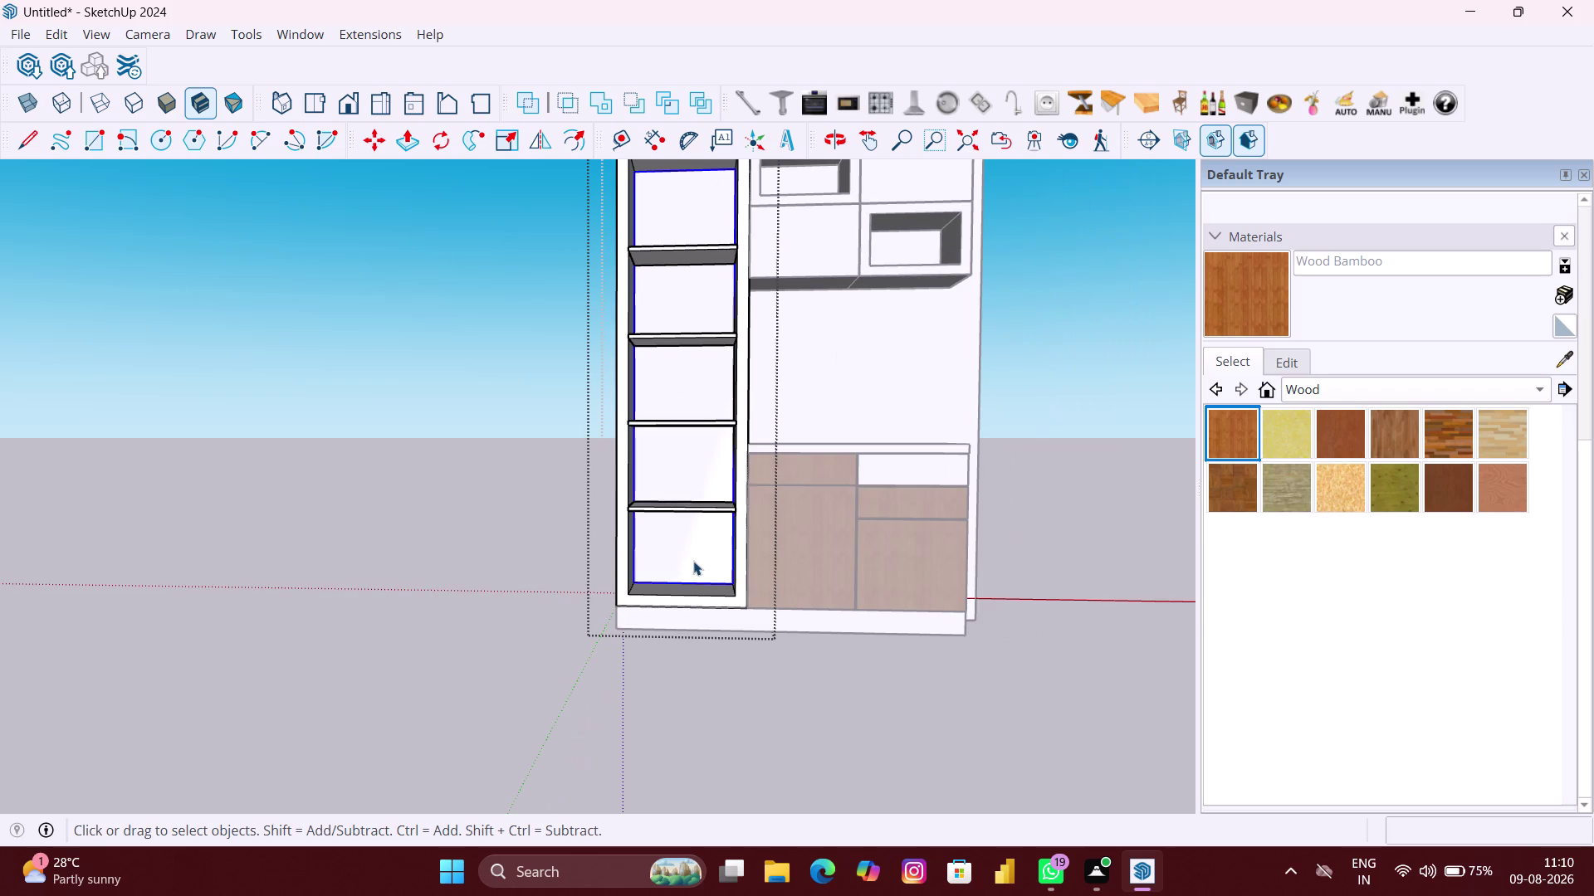
click(1247, 432)
Paint a cubby back in the left shelving column with Wood Bamboo.
click(659, 389)
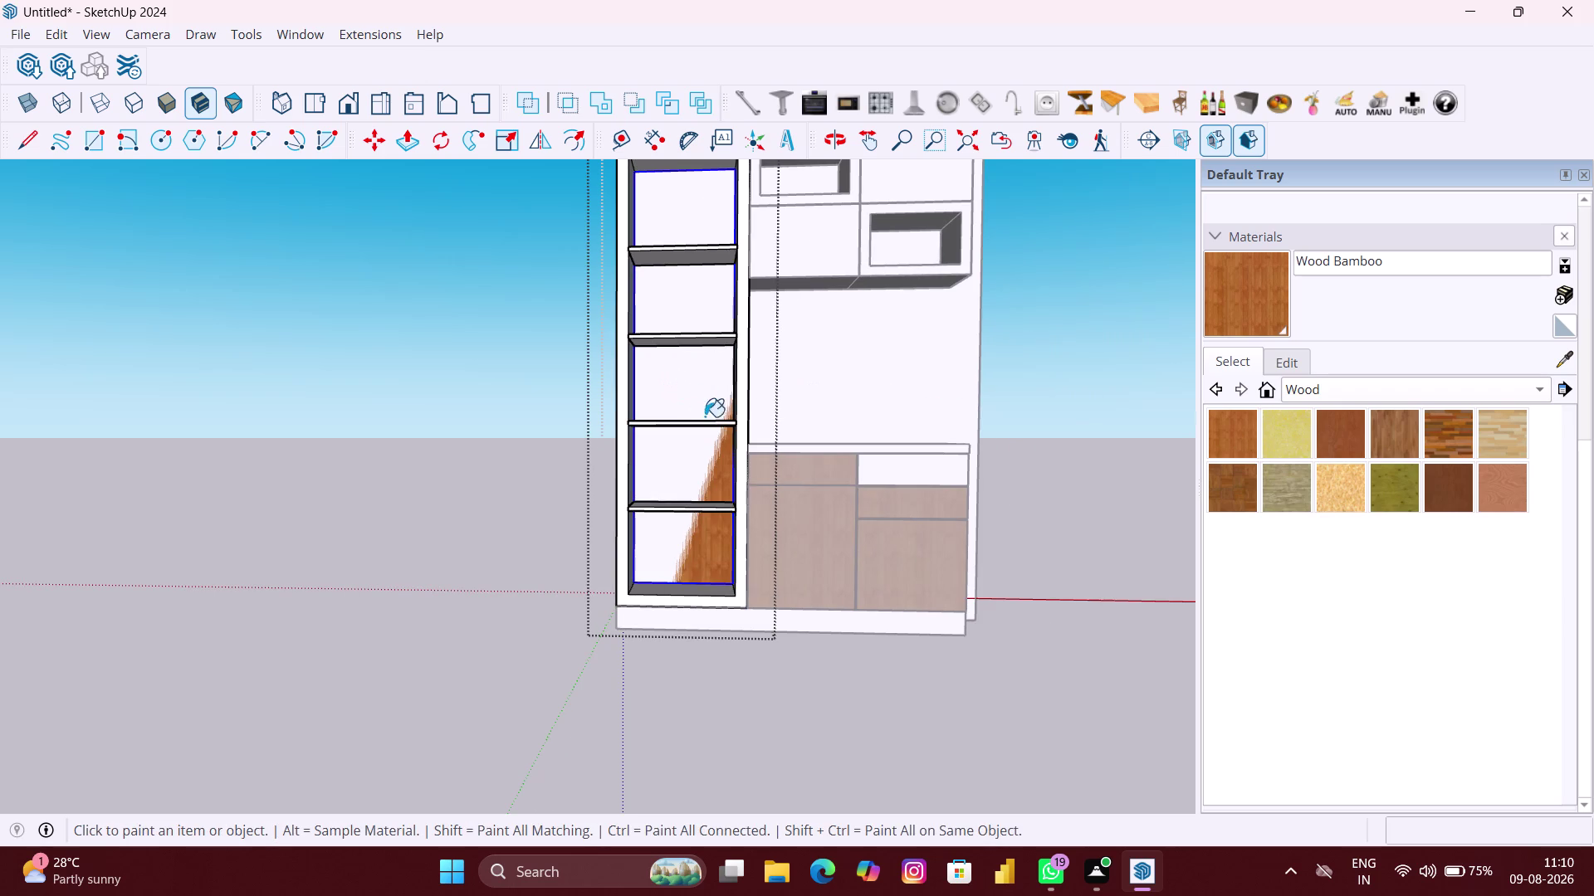
key(space)
click(694, 471)
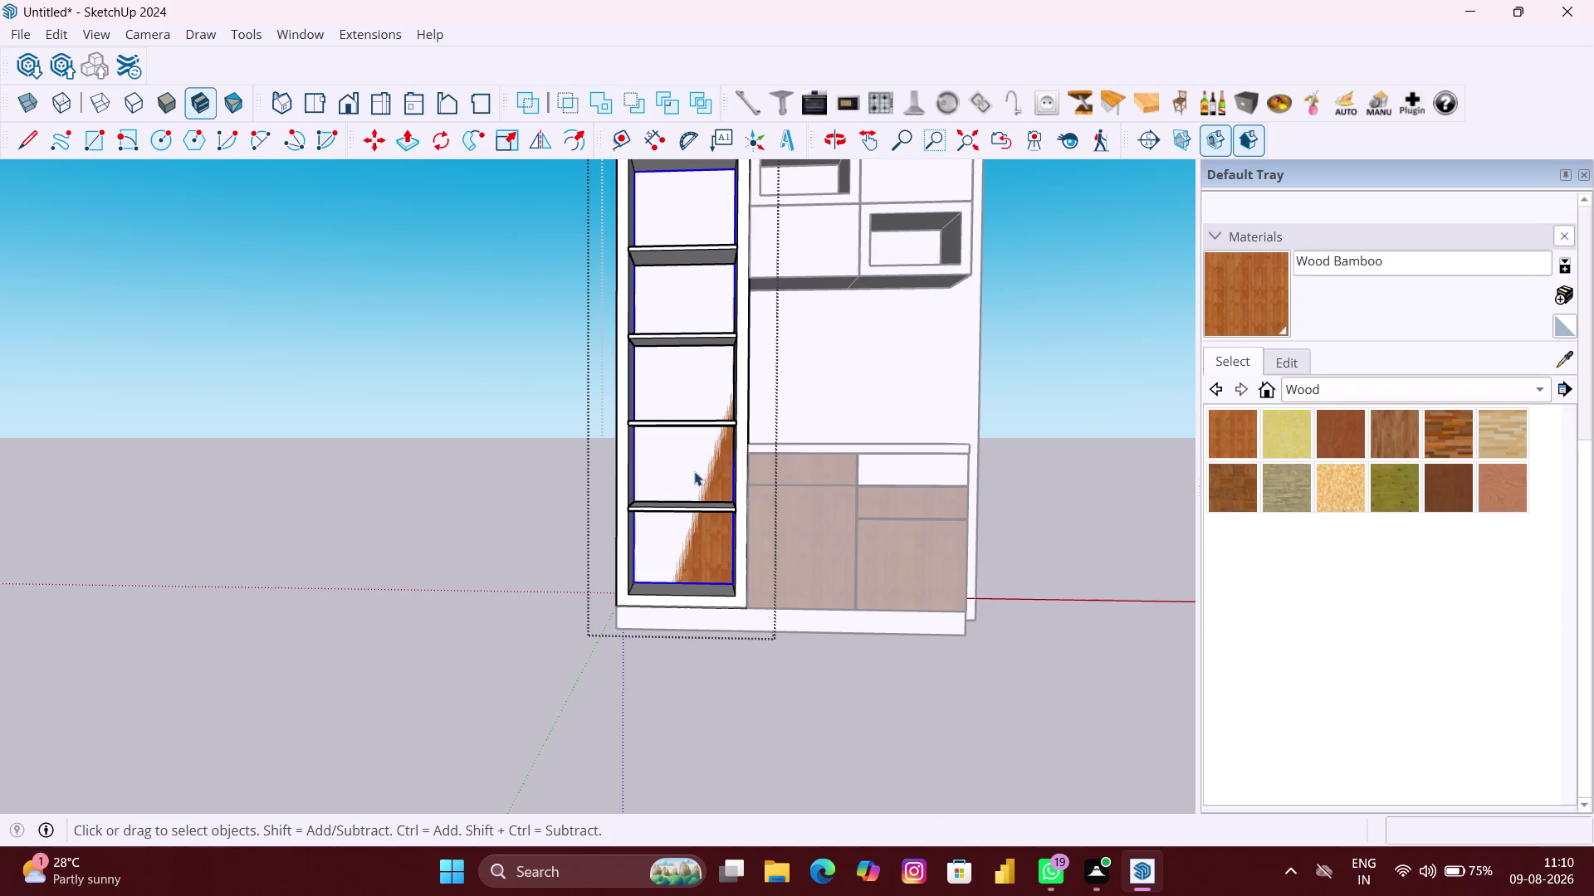
scroll(up, 3)
double_click(696, 467)
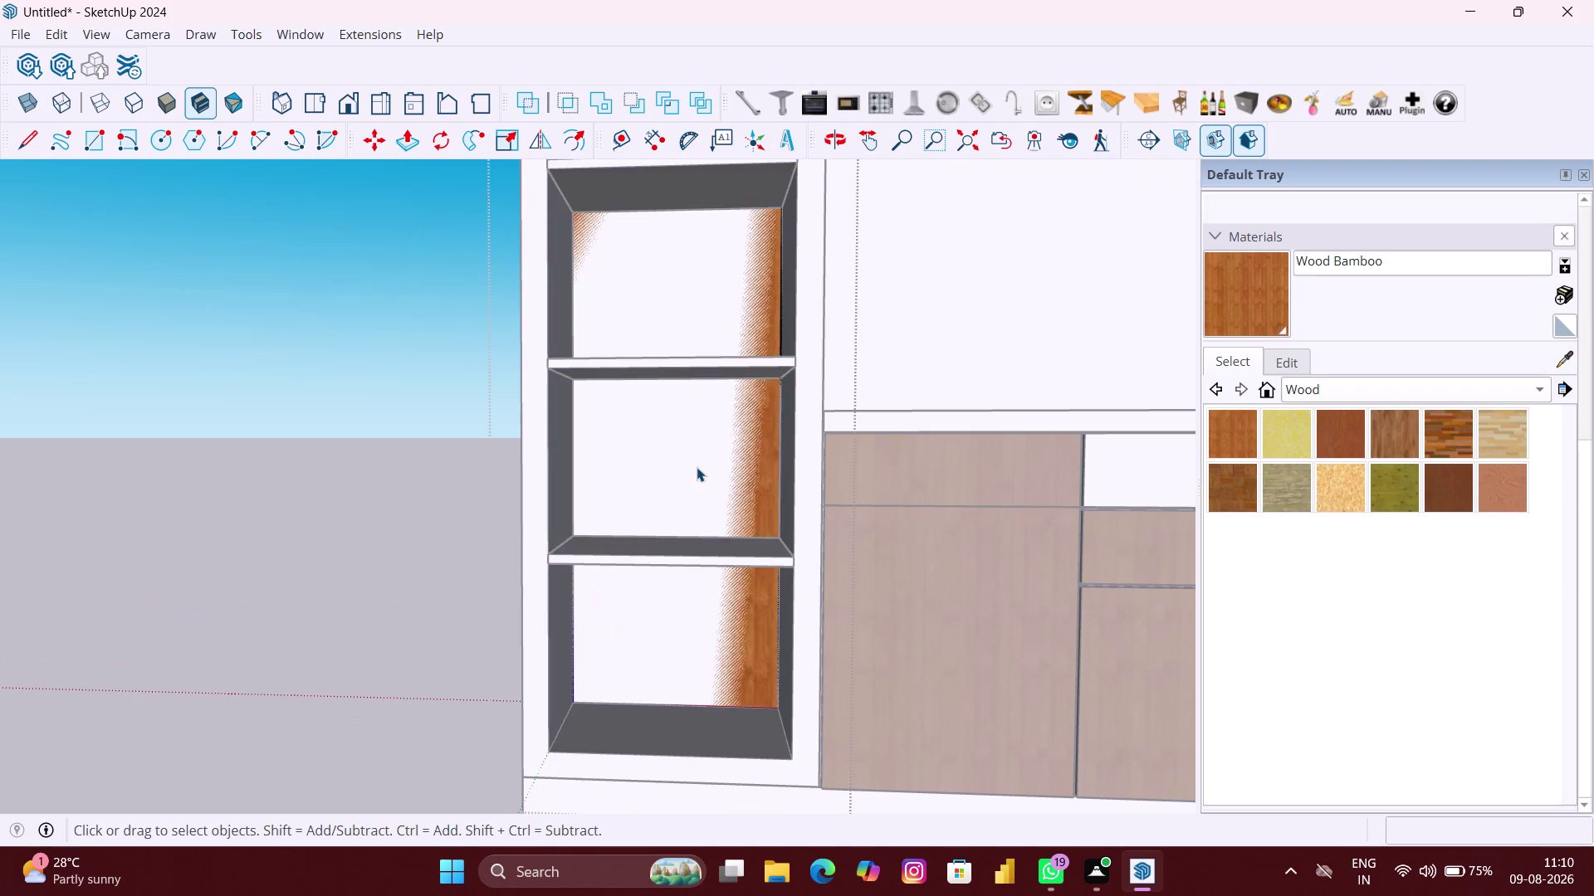
scroll(up, 3)
click(698, 464)
Remove the wood paint from the left shelves and select the column.
scroll(down, 3)
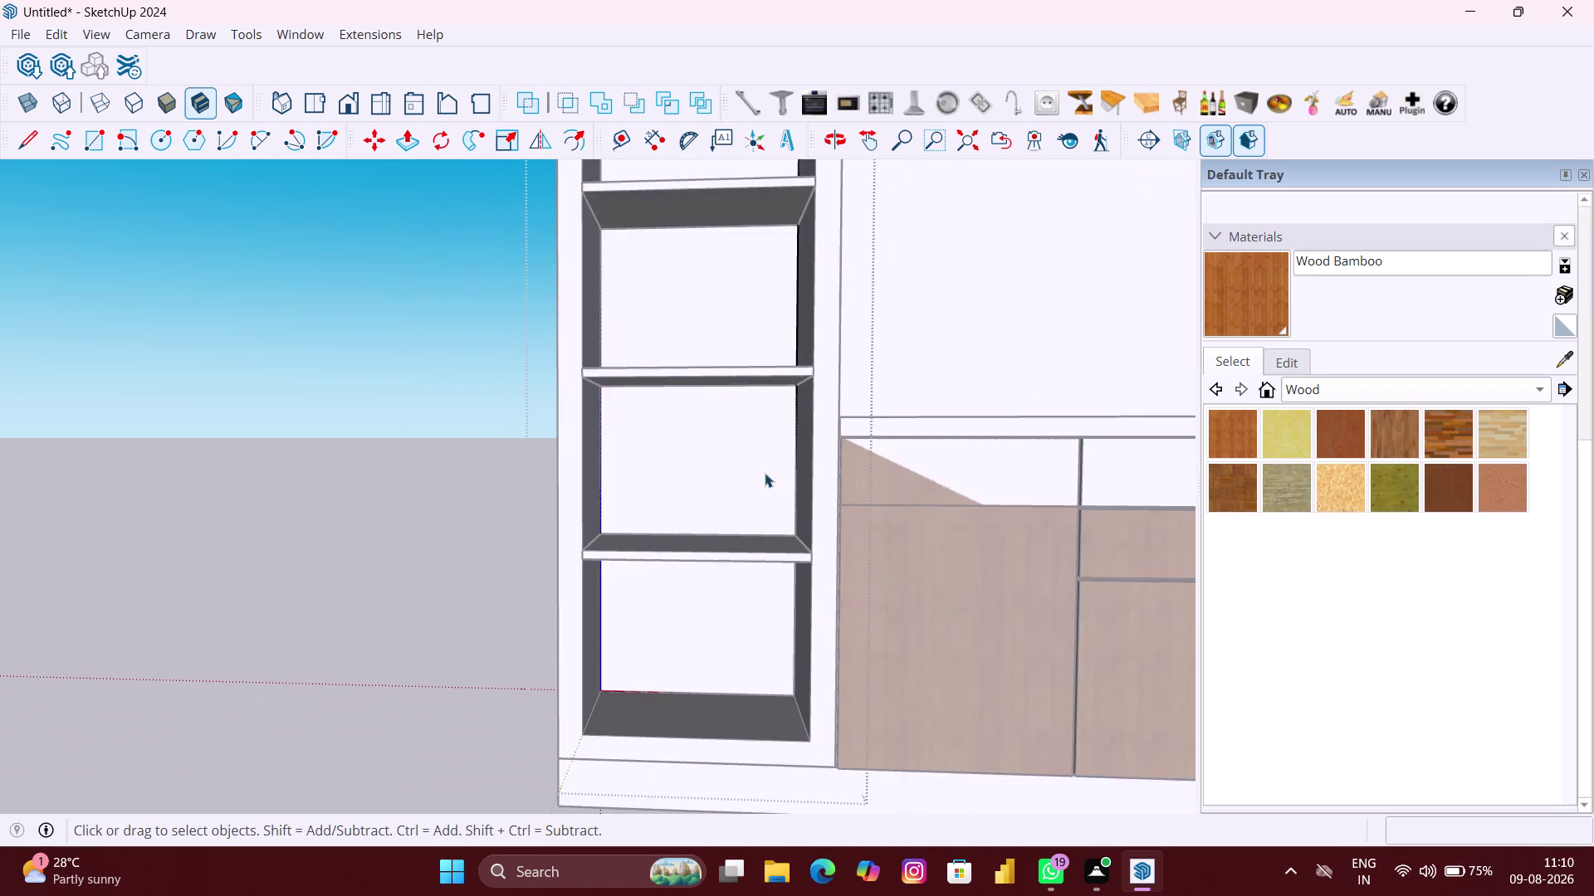
scroll(down, 3)
scroll(down, 3)
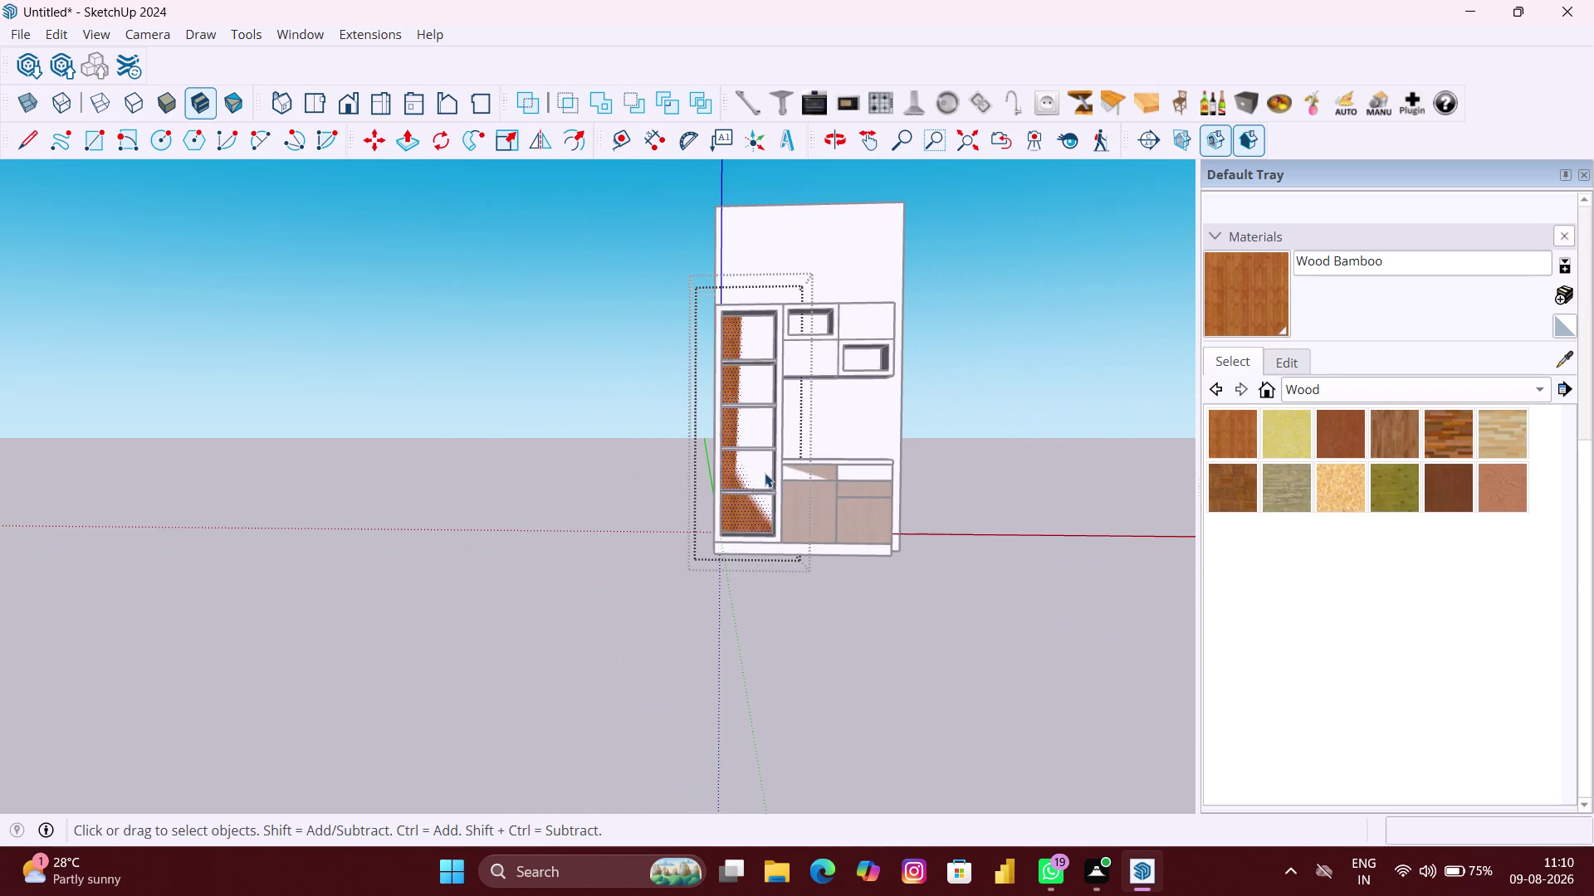
key(Delete)
scroll(down, 3)
click(945, 467)
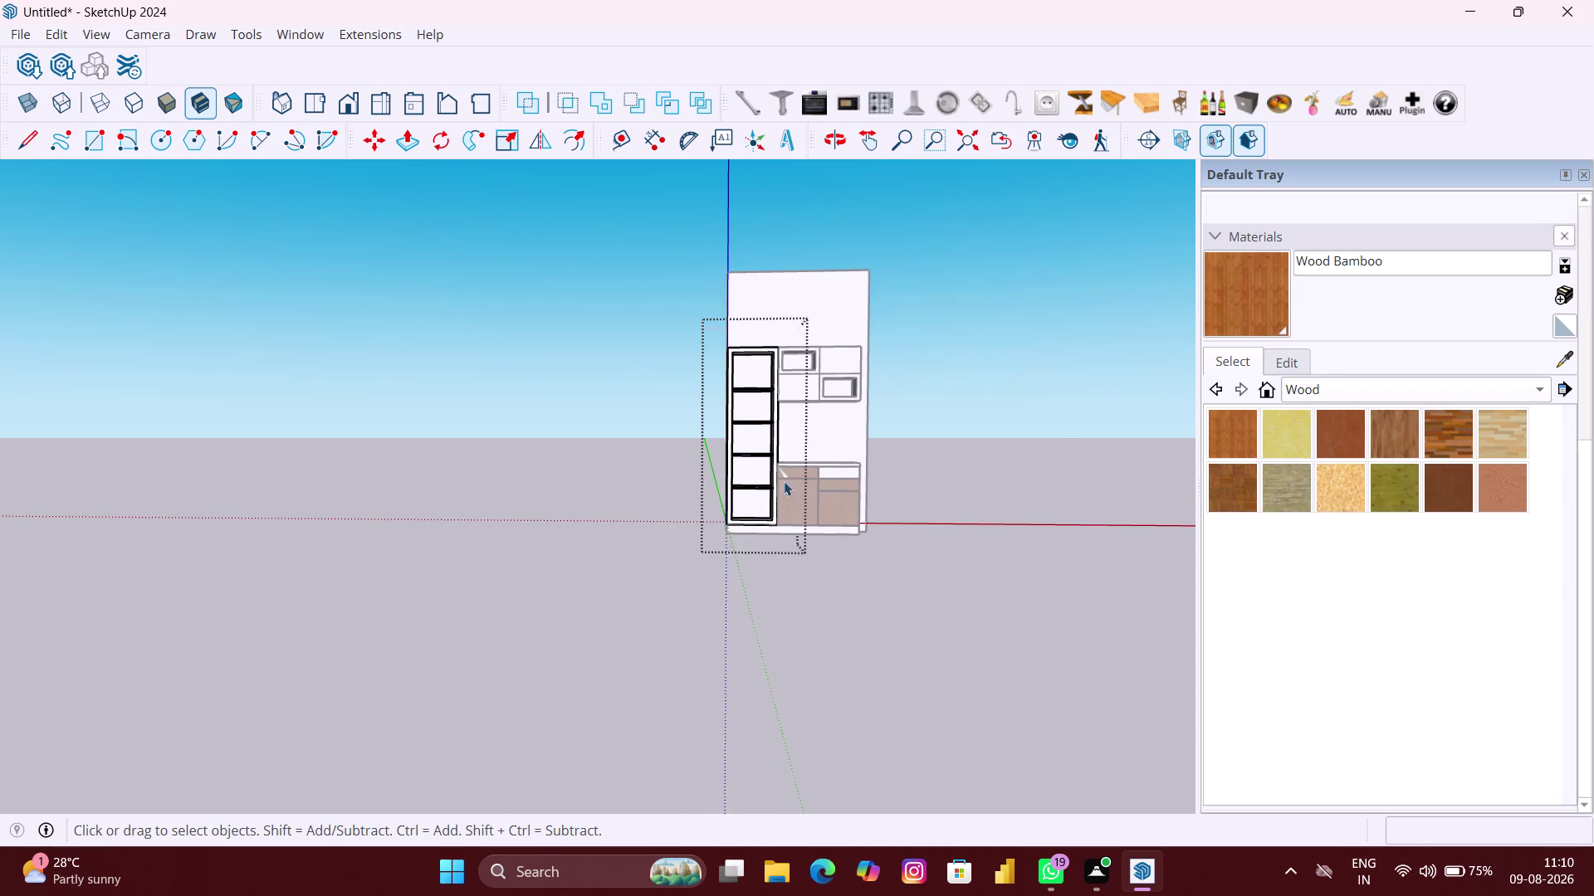
scroll(up, 3)
Orbit closer to the lower cabinet and click the upper-left desk drawer front.
middle_drag(753, 457, 705, 537)
scroll(up, 3)
middle_drag(849, 493, 906, 456)
scroll(up, 3)
click(1125, 459)
scroll(up, 3)
click(756, 473)
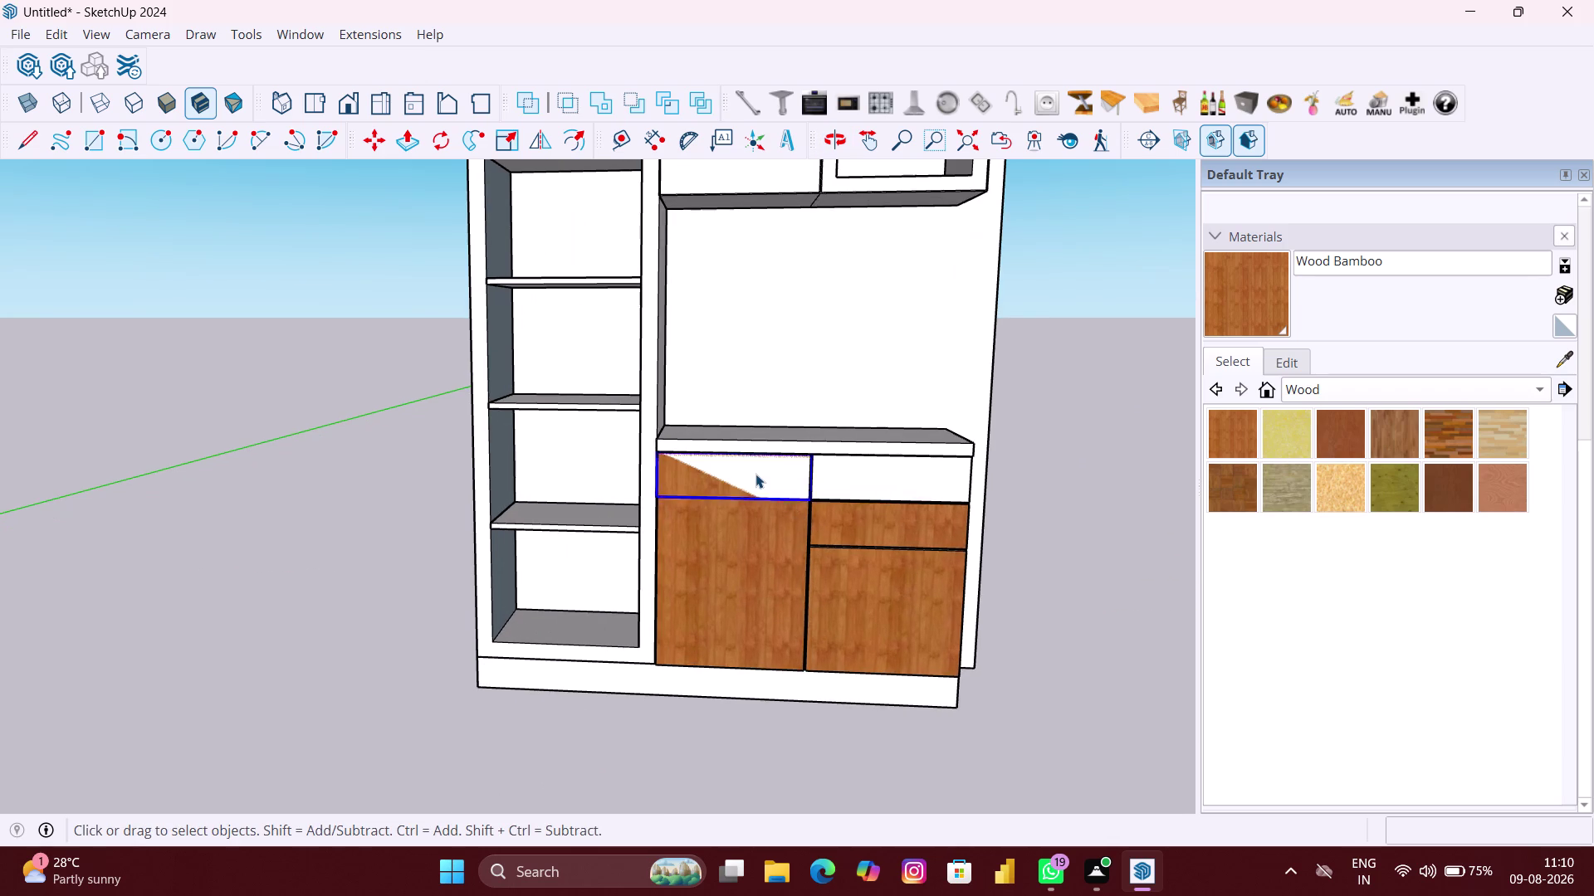
Paint the half-painted upper-left drawer front with wood.
click(755, 474)
click(775, 484)
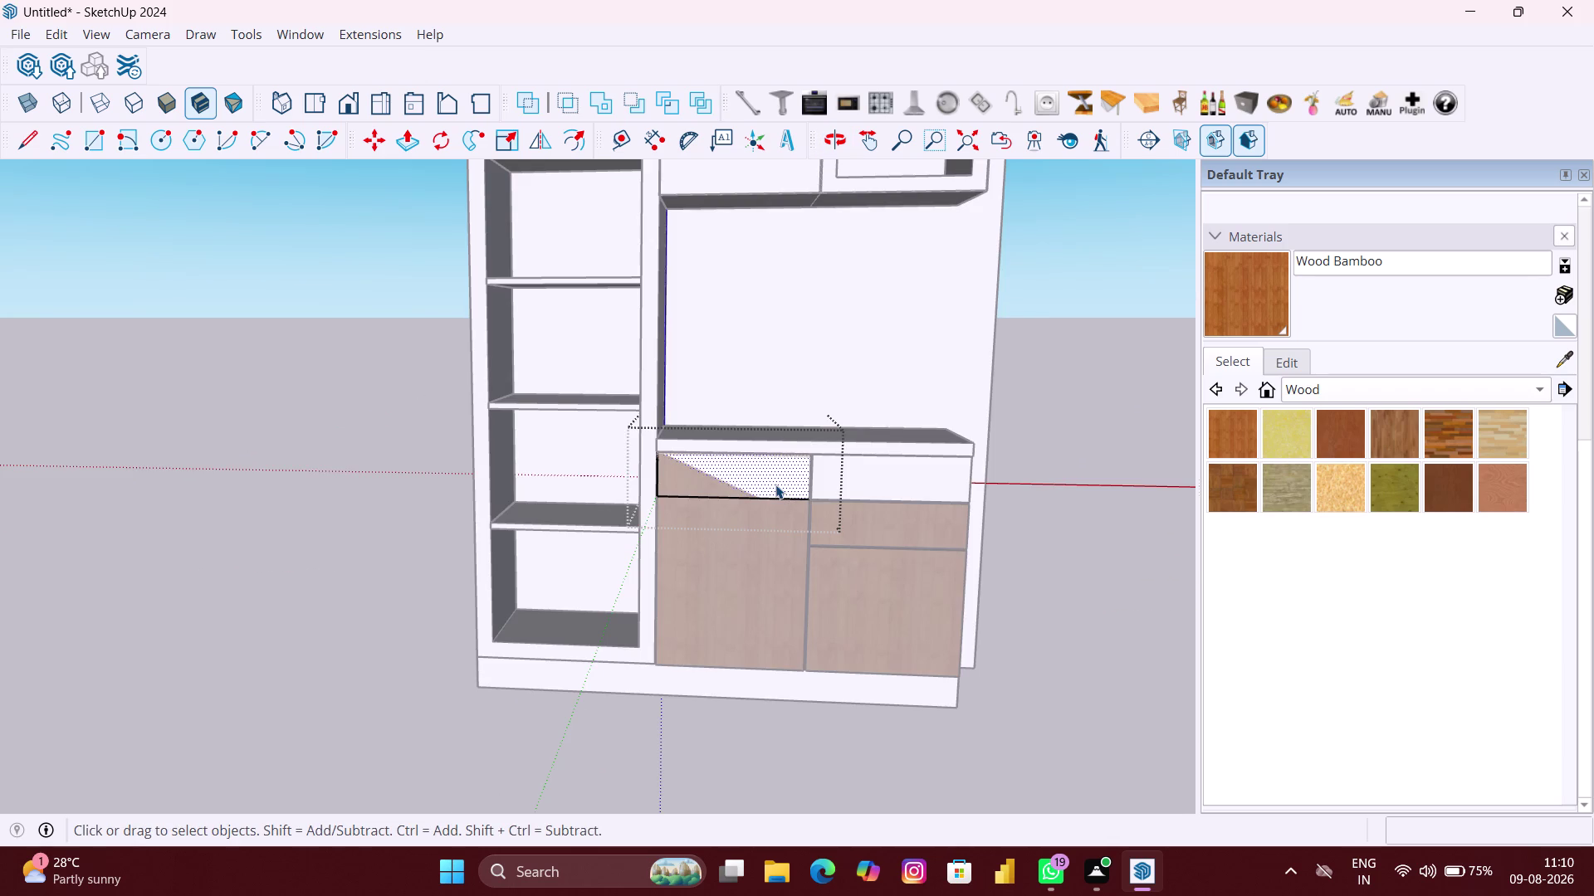
key(Delete)
scroll(down, 3)
click(1047, 515)
scroll(down, 3)
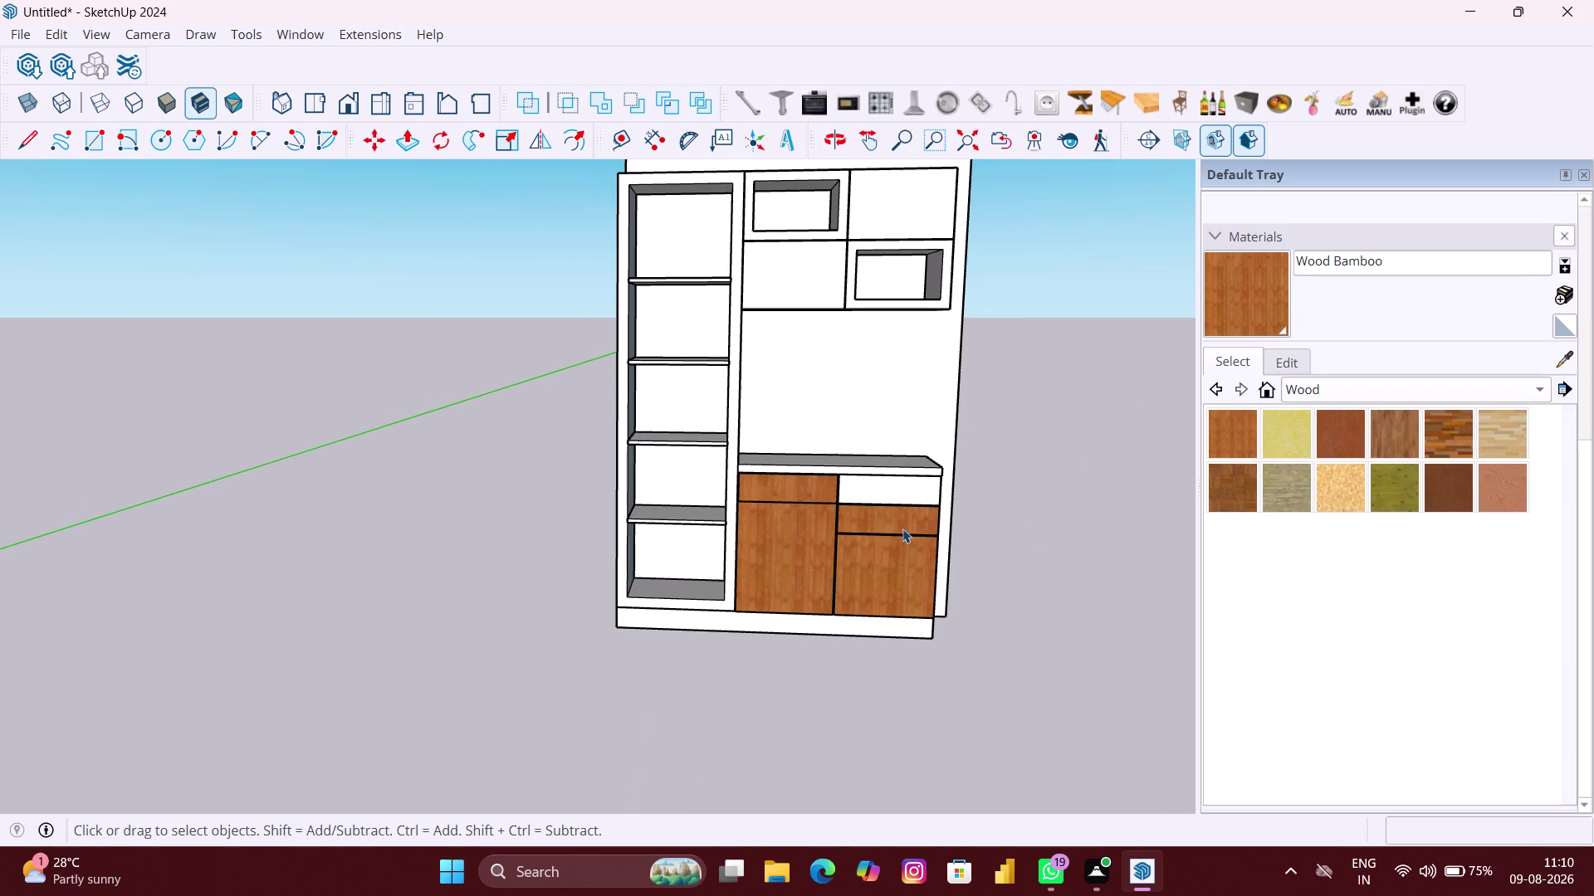
Select the unit's right side and its connected cabinet faces.
click(666, 470)
scroll(up, 3)
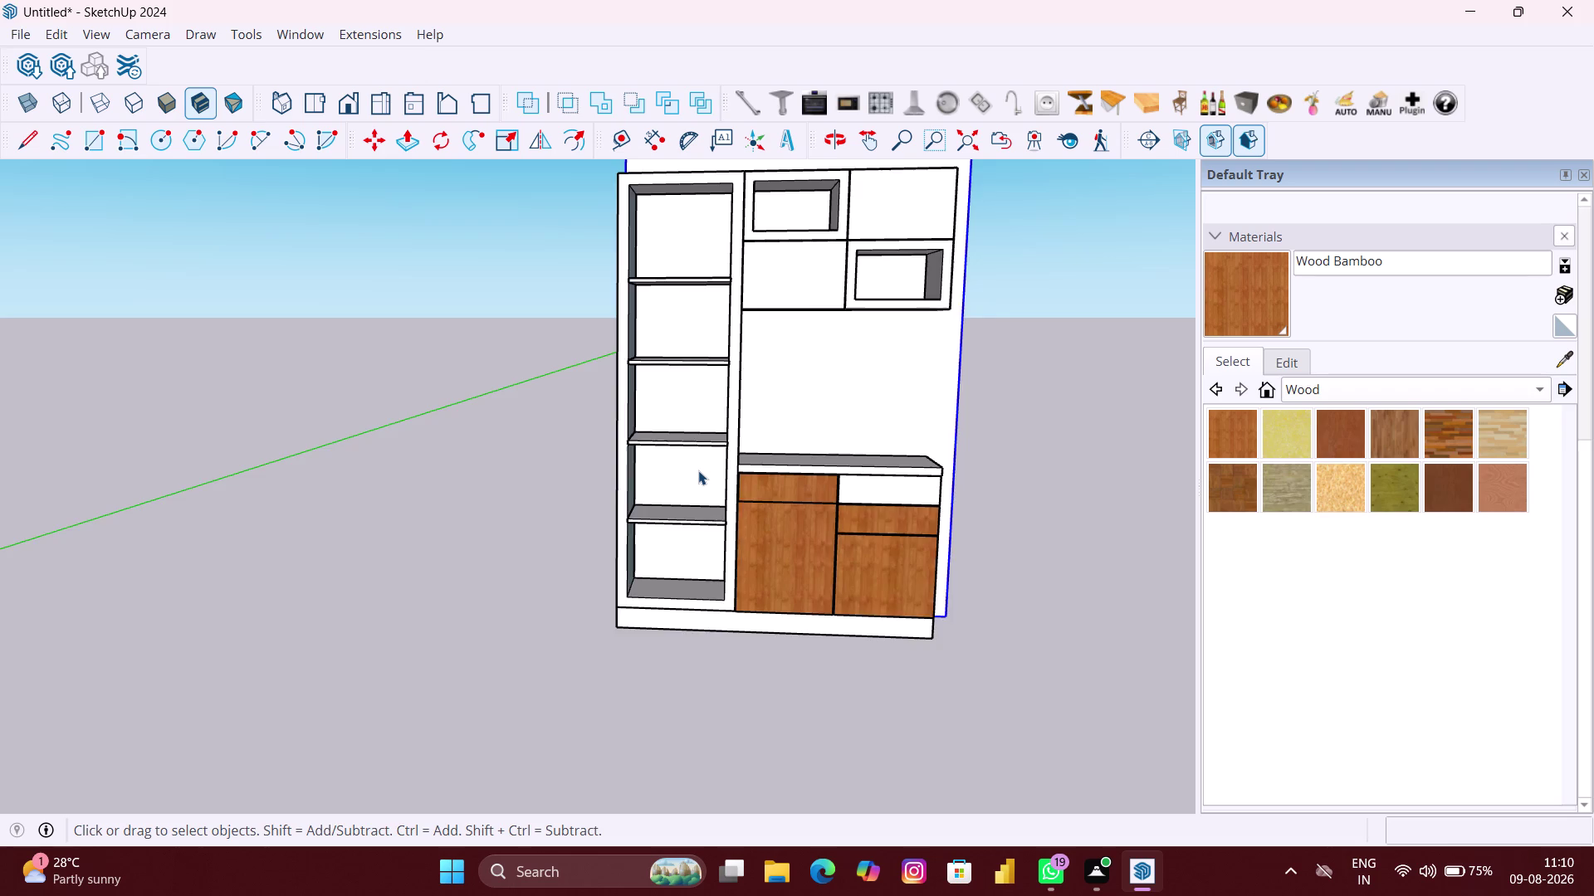
scroll(up, 3)
double_click(678, 470)
scroll(up, 3)
click(678, 470)
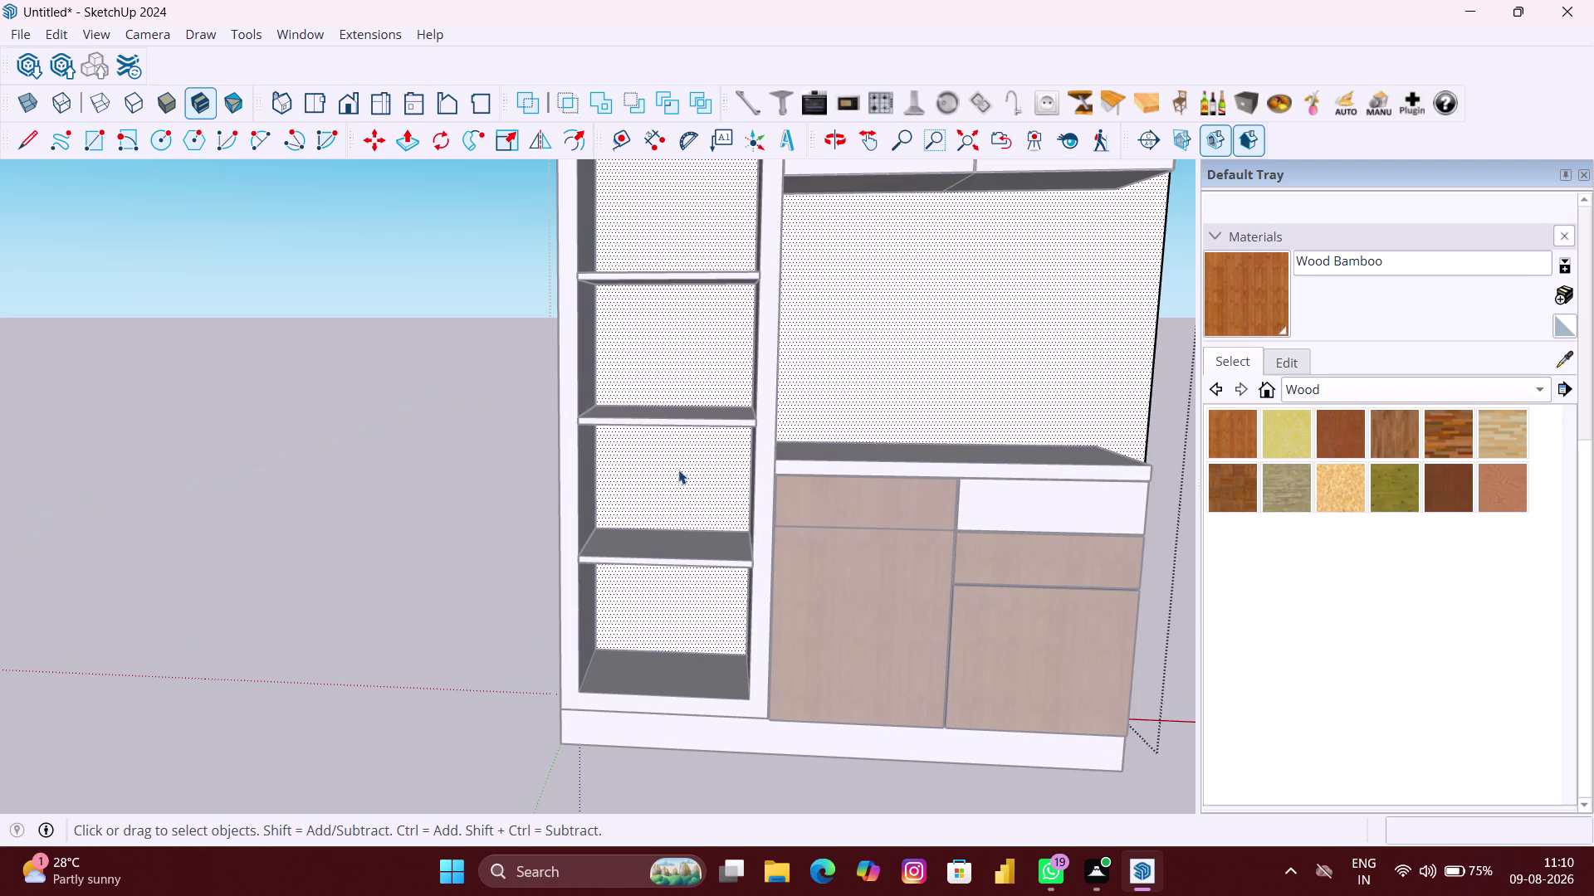
scroll(down, 3)
scroll(down, 3)
scroll(down, 3)
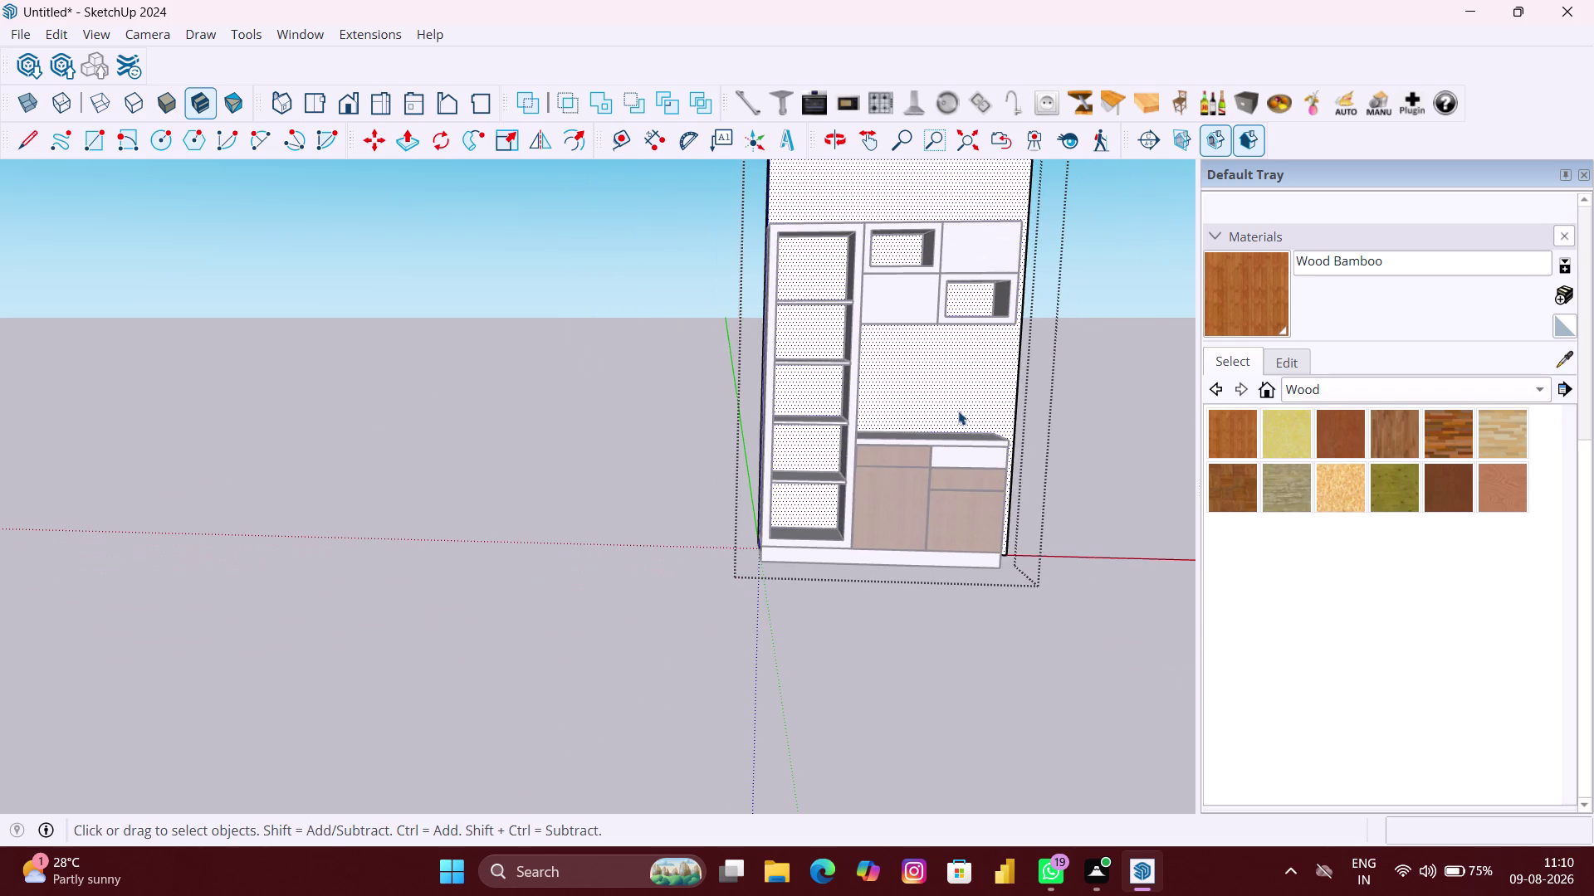
Zoom out to the whole unit, select the back wall panel, and choose Wood Bamboo.
middle_drag(961, 409, 941, 415)
scroll(down, 3)
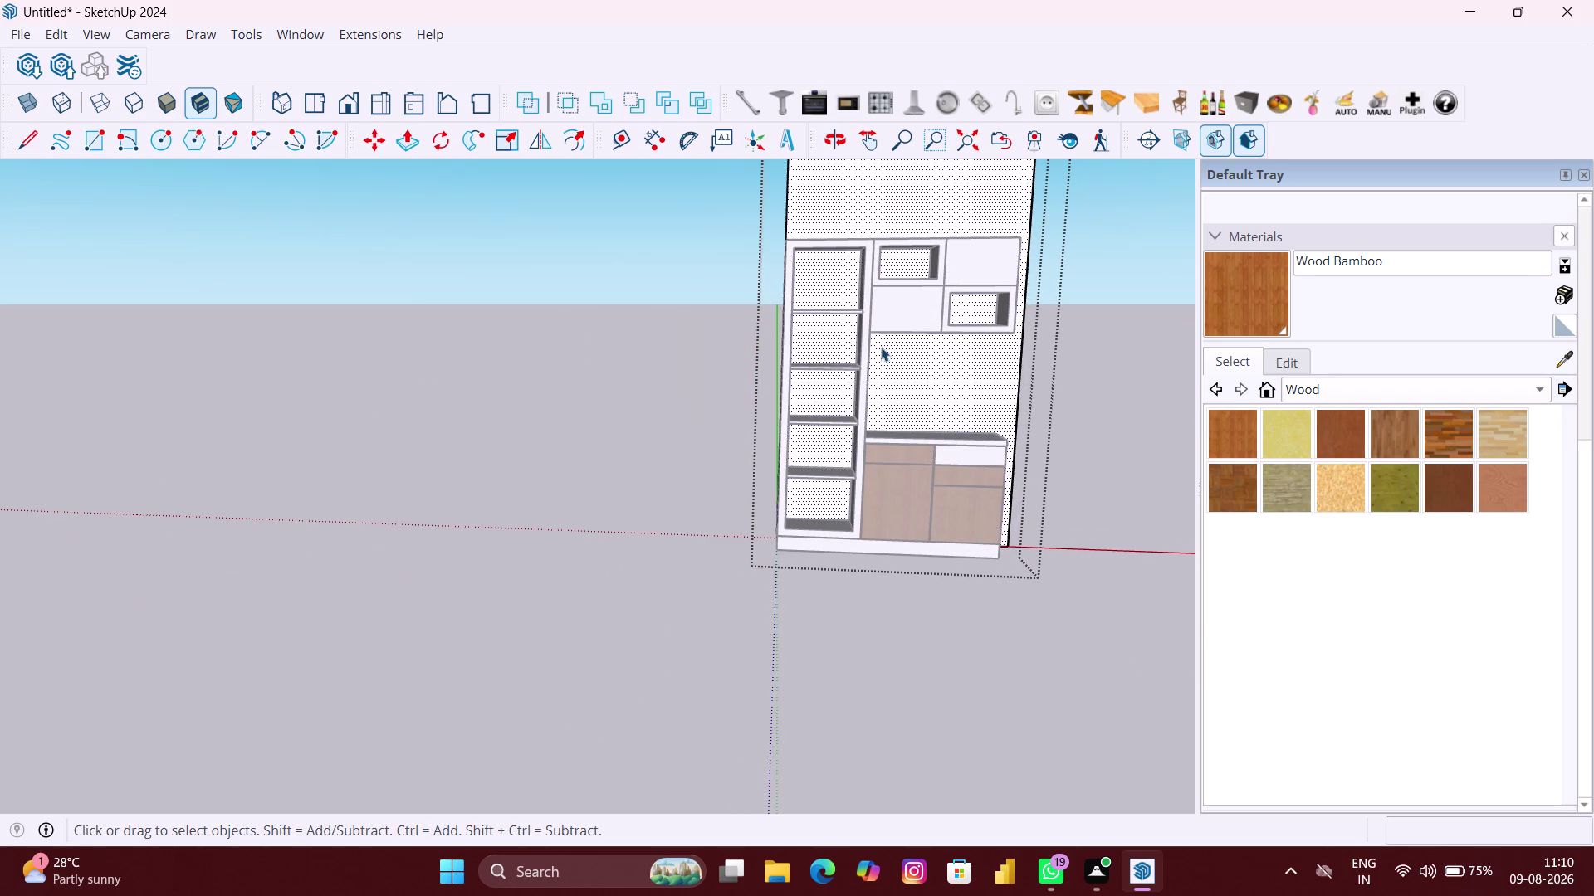
double_click(907, 376)
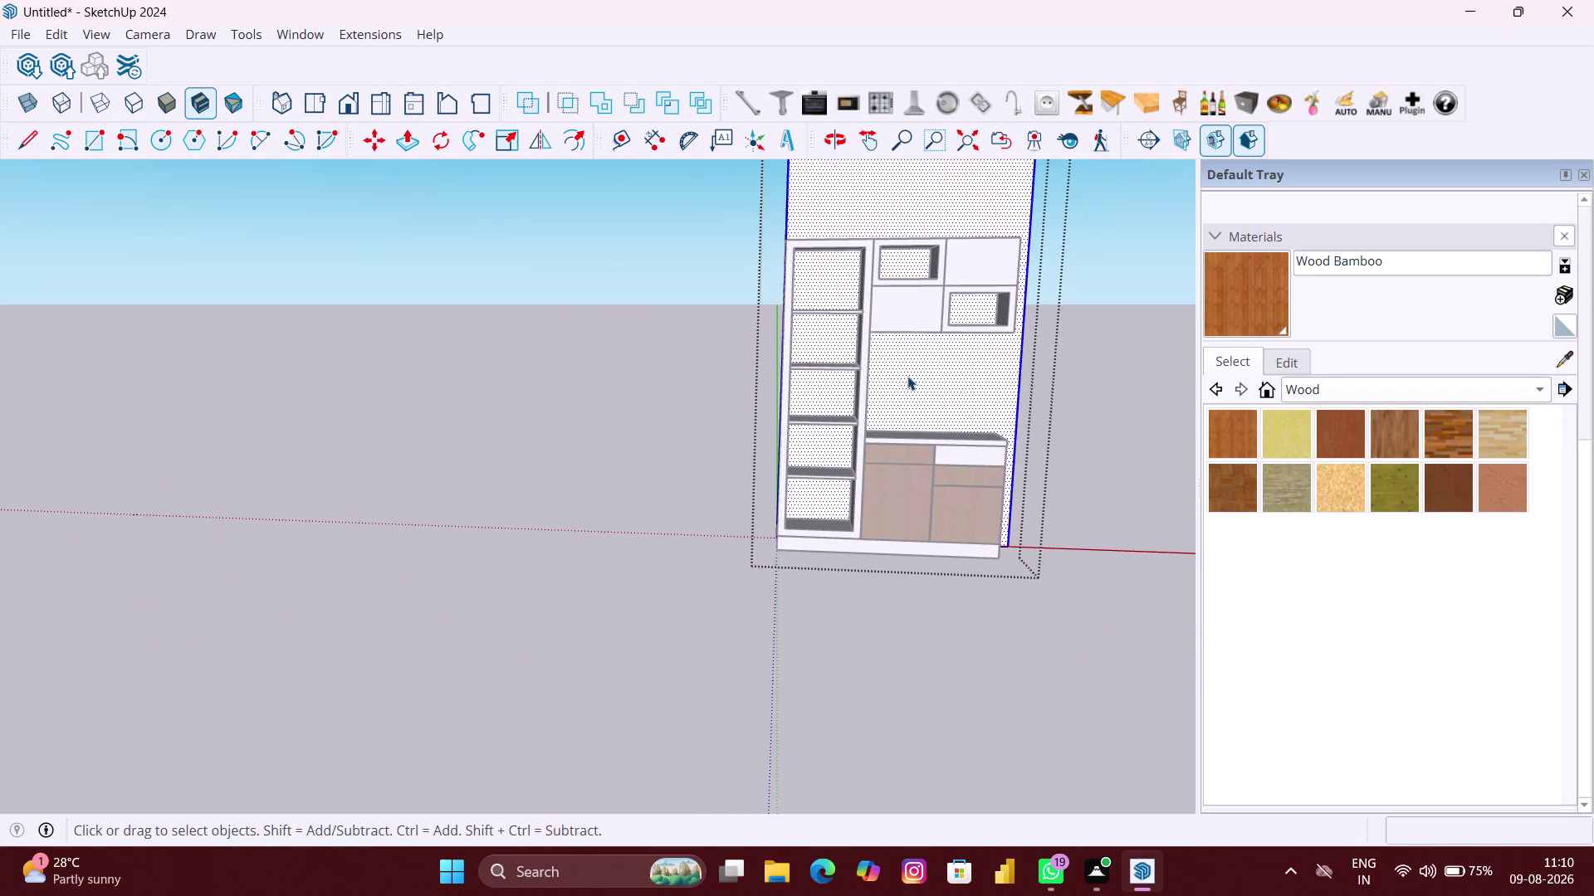
scroll(down, 3)
scroll(down, 3)
double_click(919, 263)
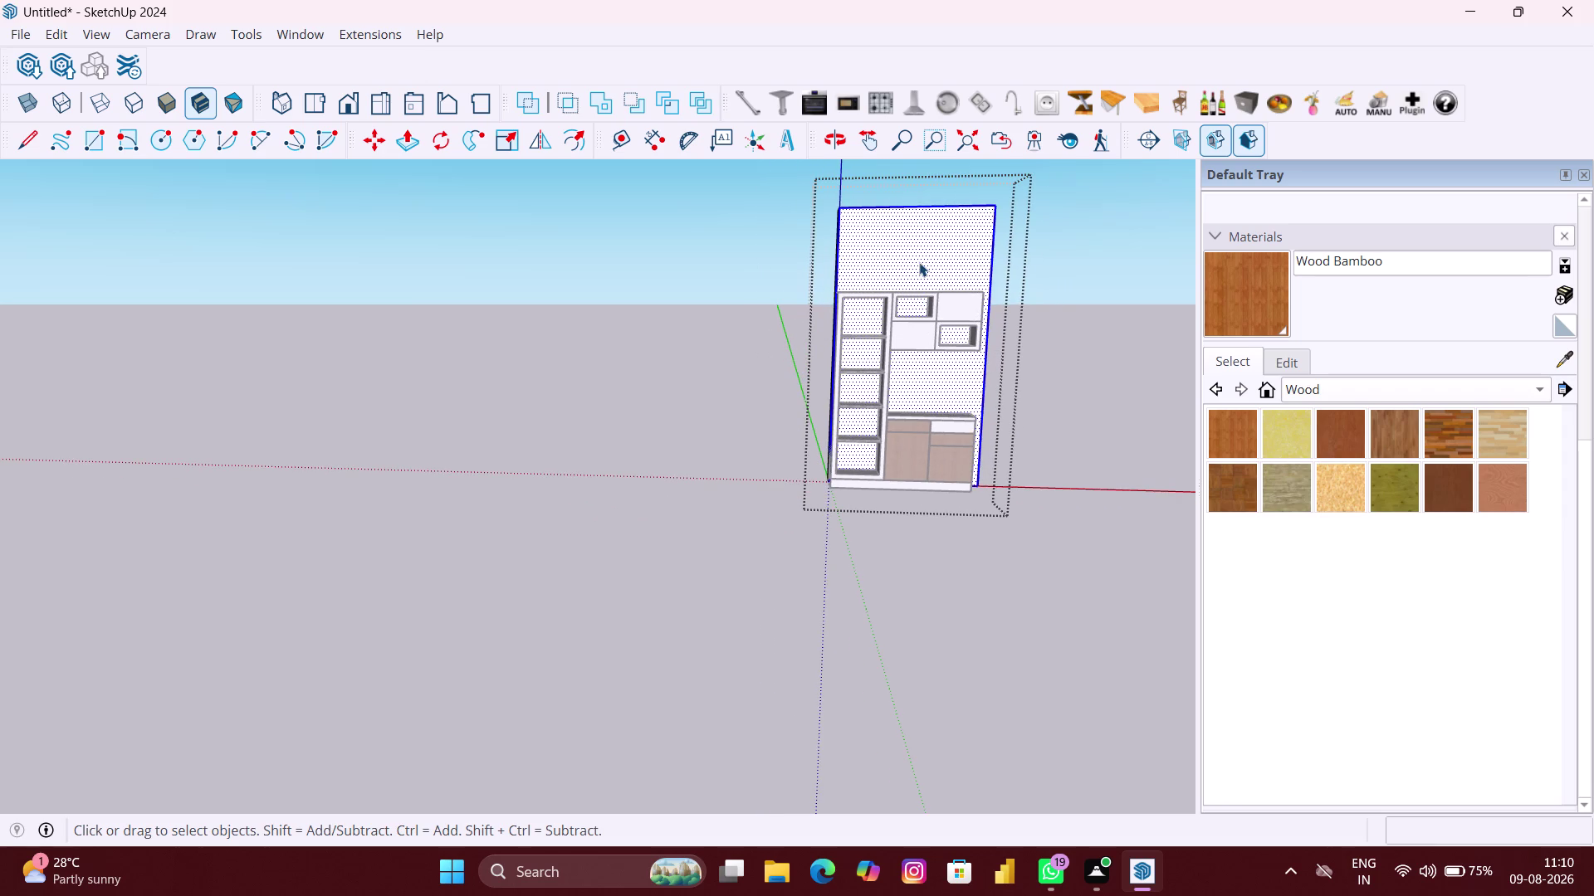
scroll(up, 3)
scroll(up, 3)
click(604, 419)
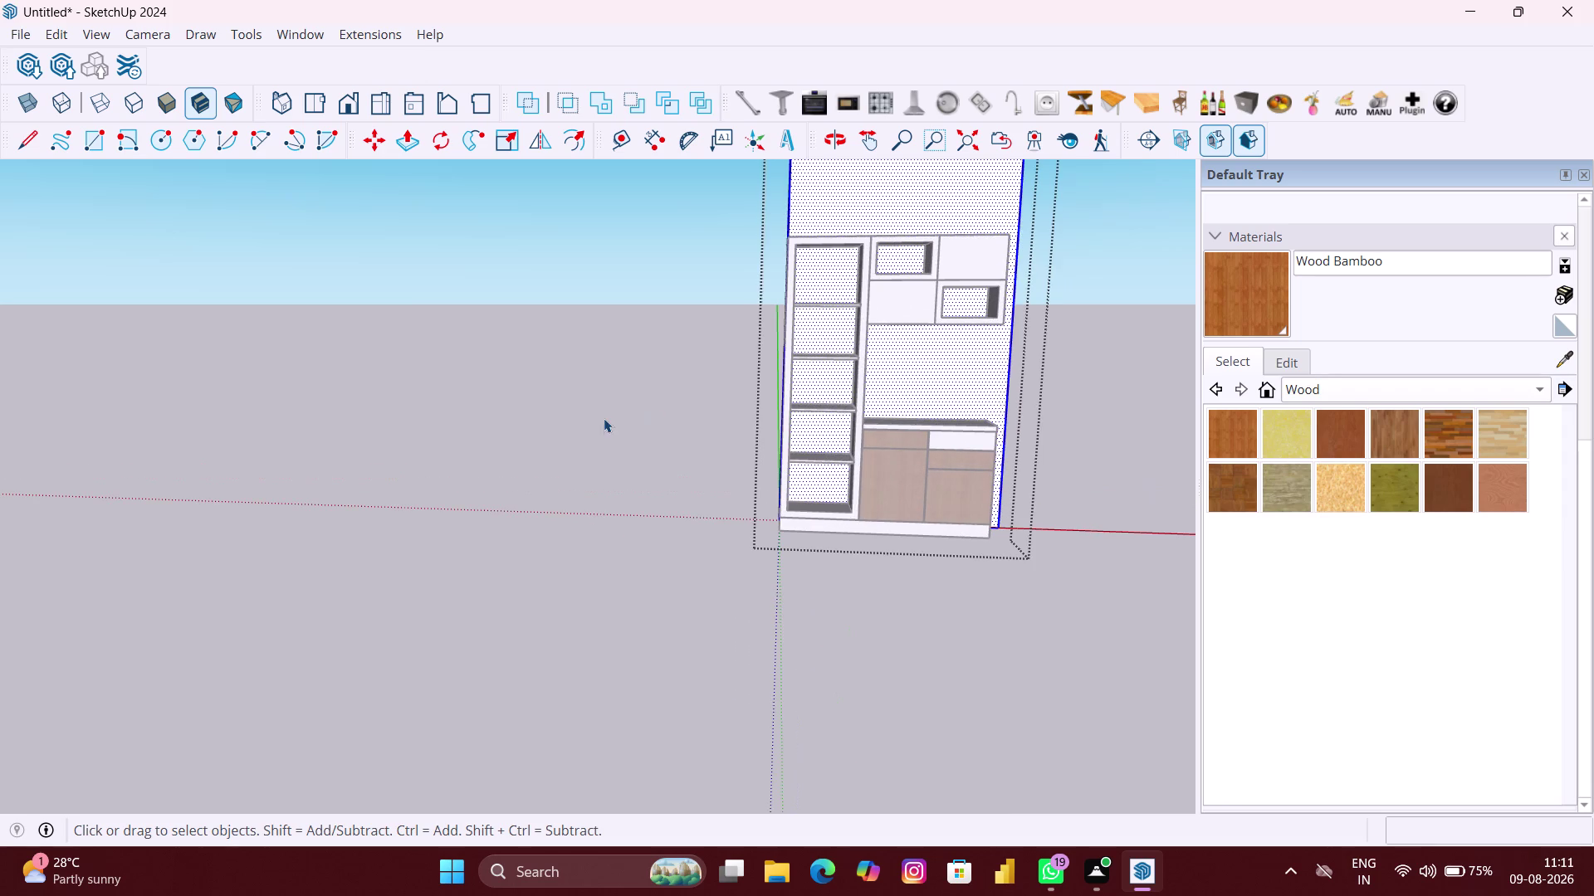
click(1237, 424)
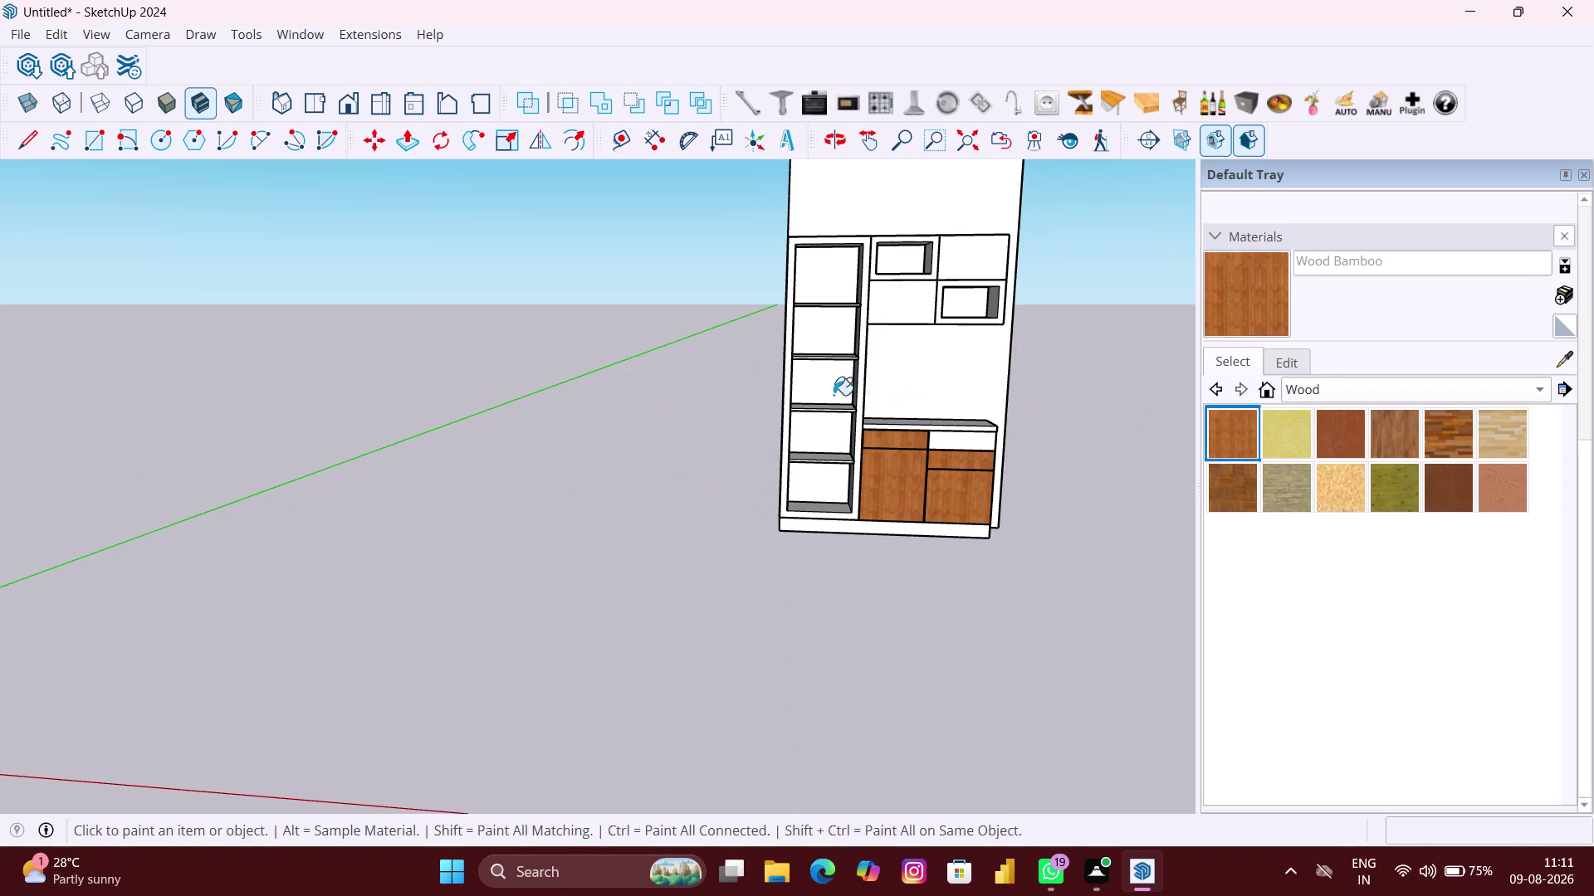
click(830, 393)
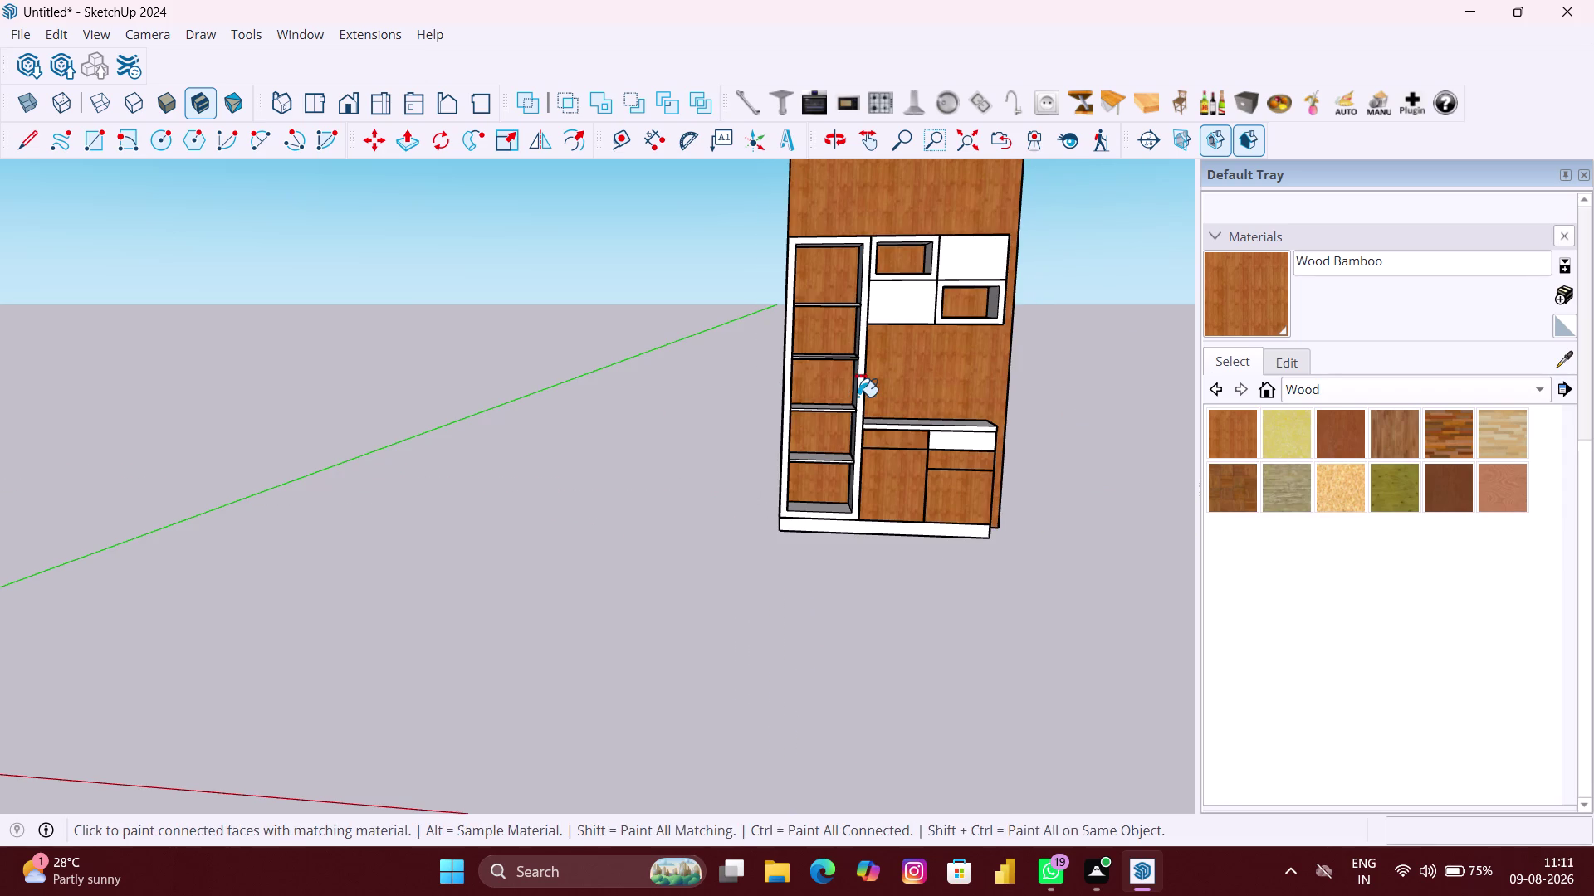
key(ctrl+z)
middle_click(902, 400)
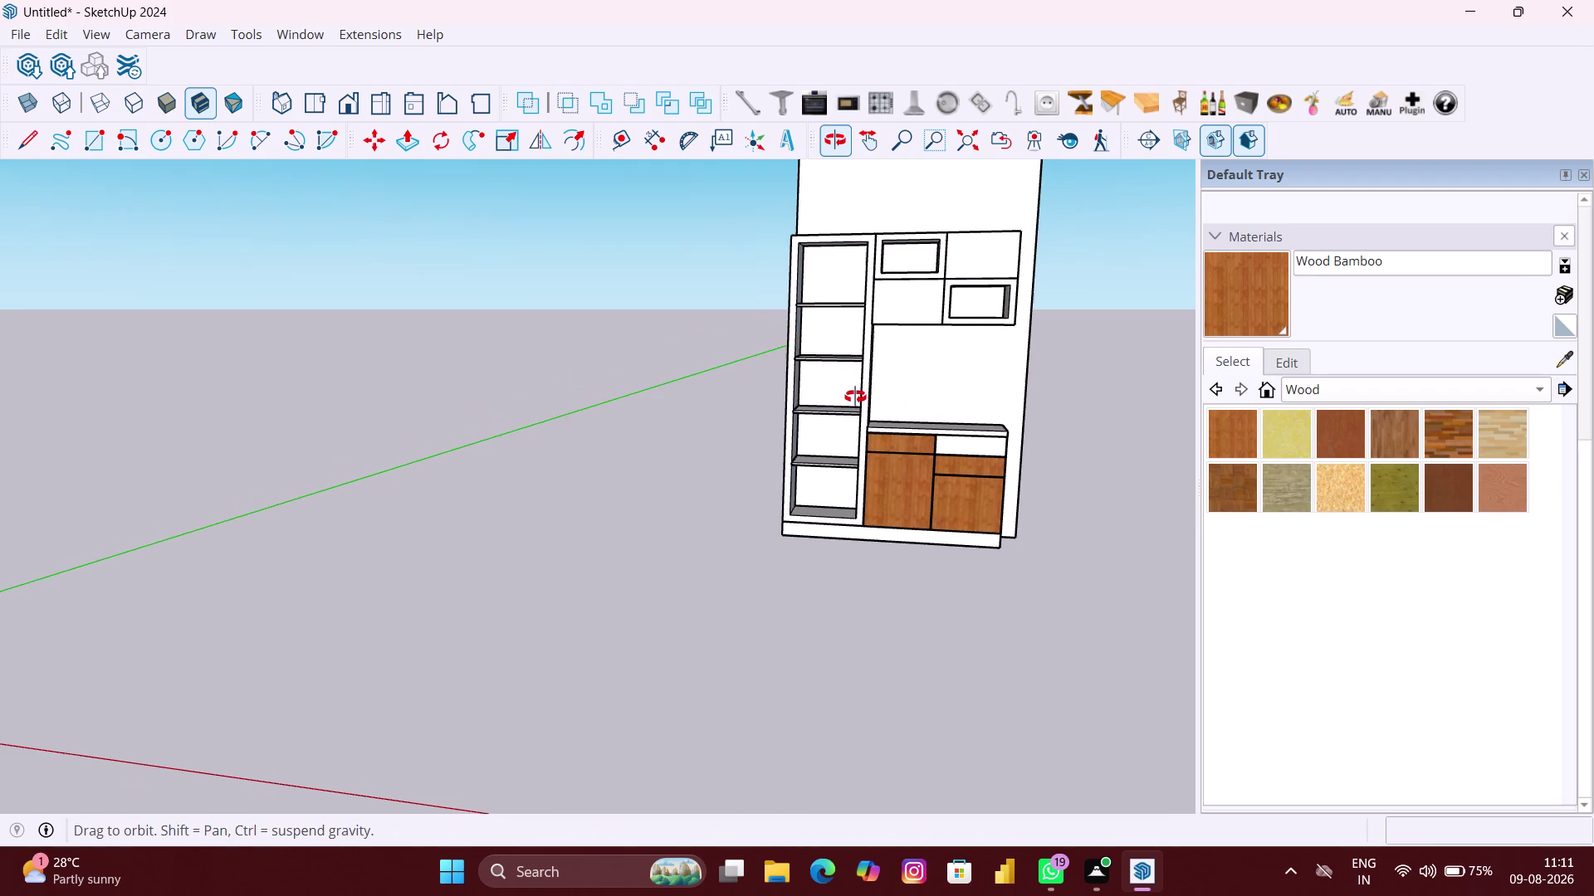
scroll(up, 3)
scroll(up, 3)
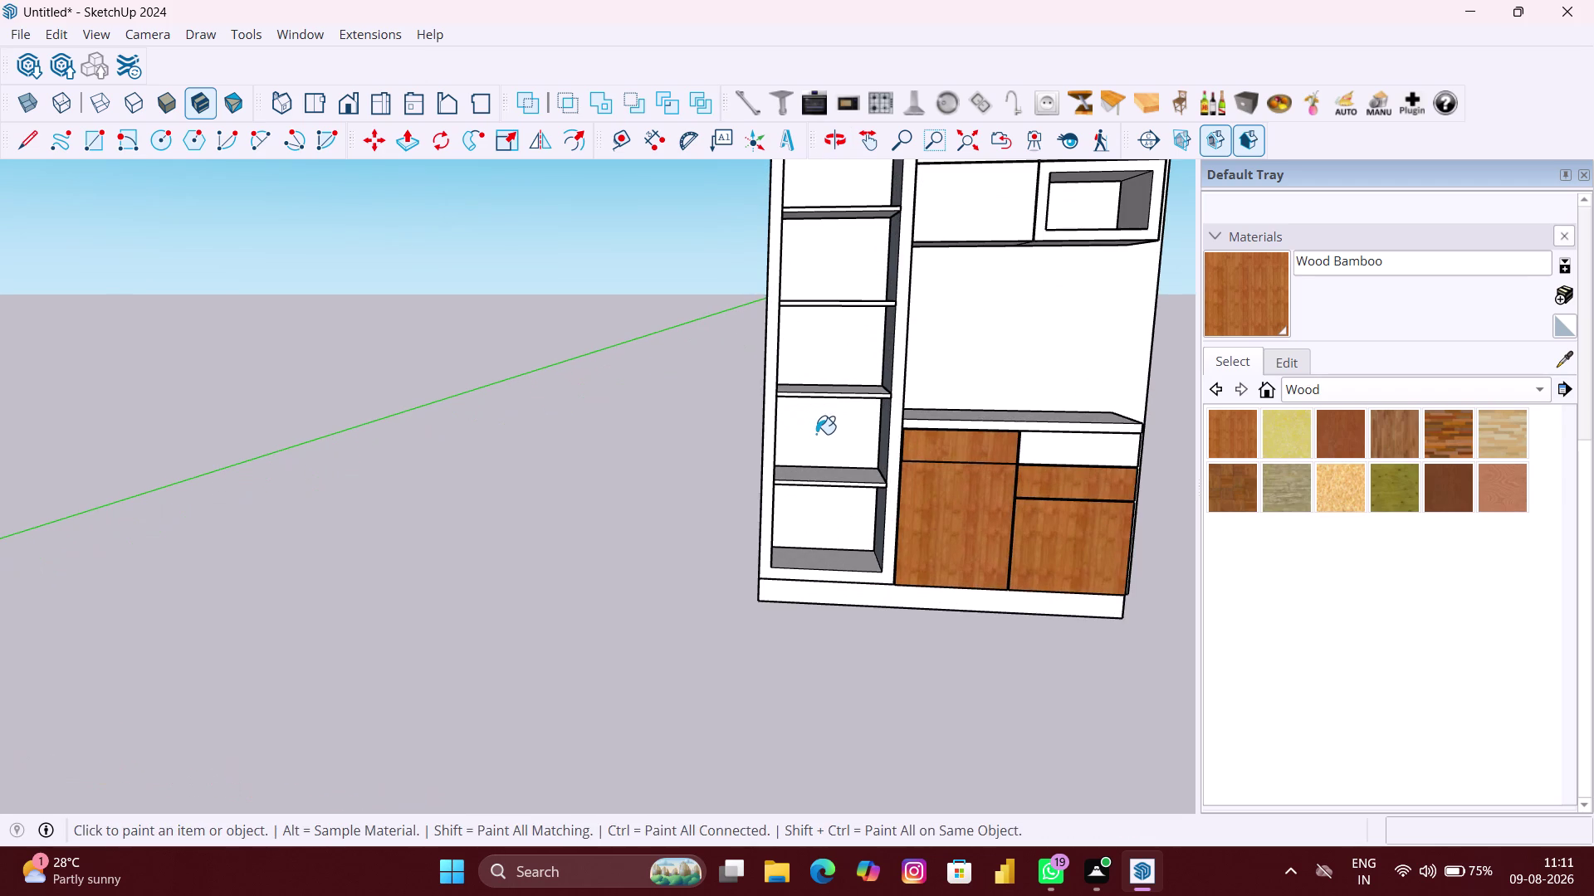
middle_drag(842, 434, 803, 437)
middle_drag(803, 437, 832, 446)
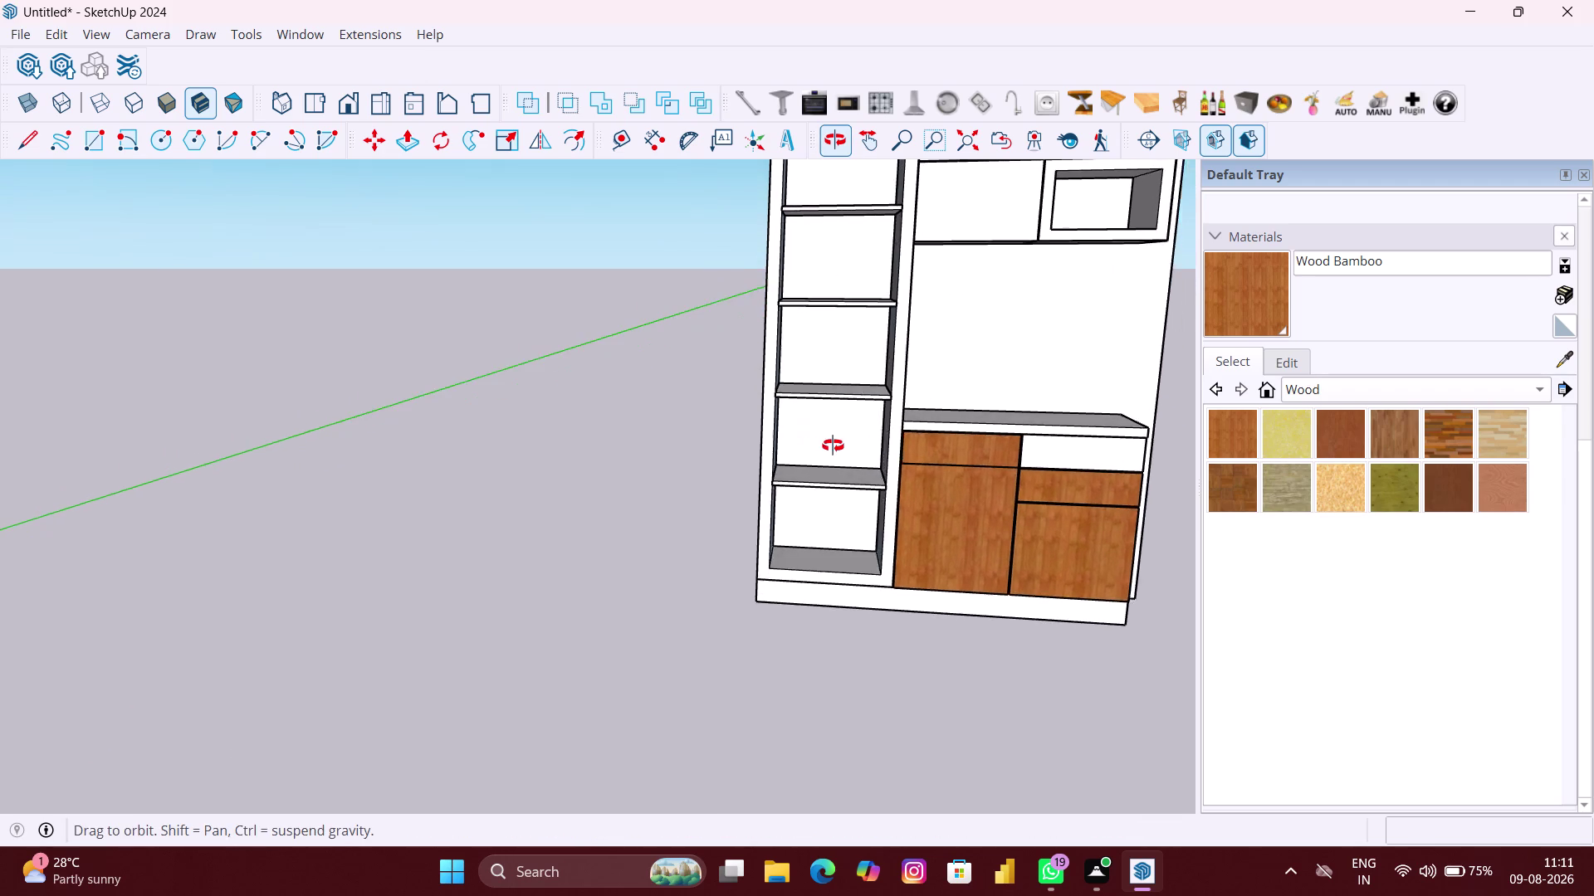
middle_drag(832, 445, 849, 450)
scroll(down, 3)
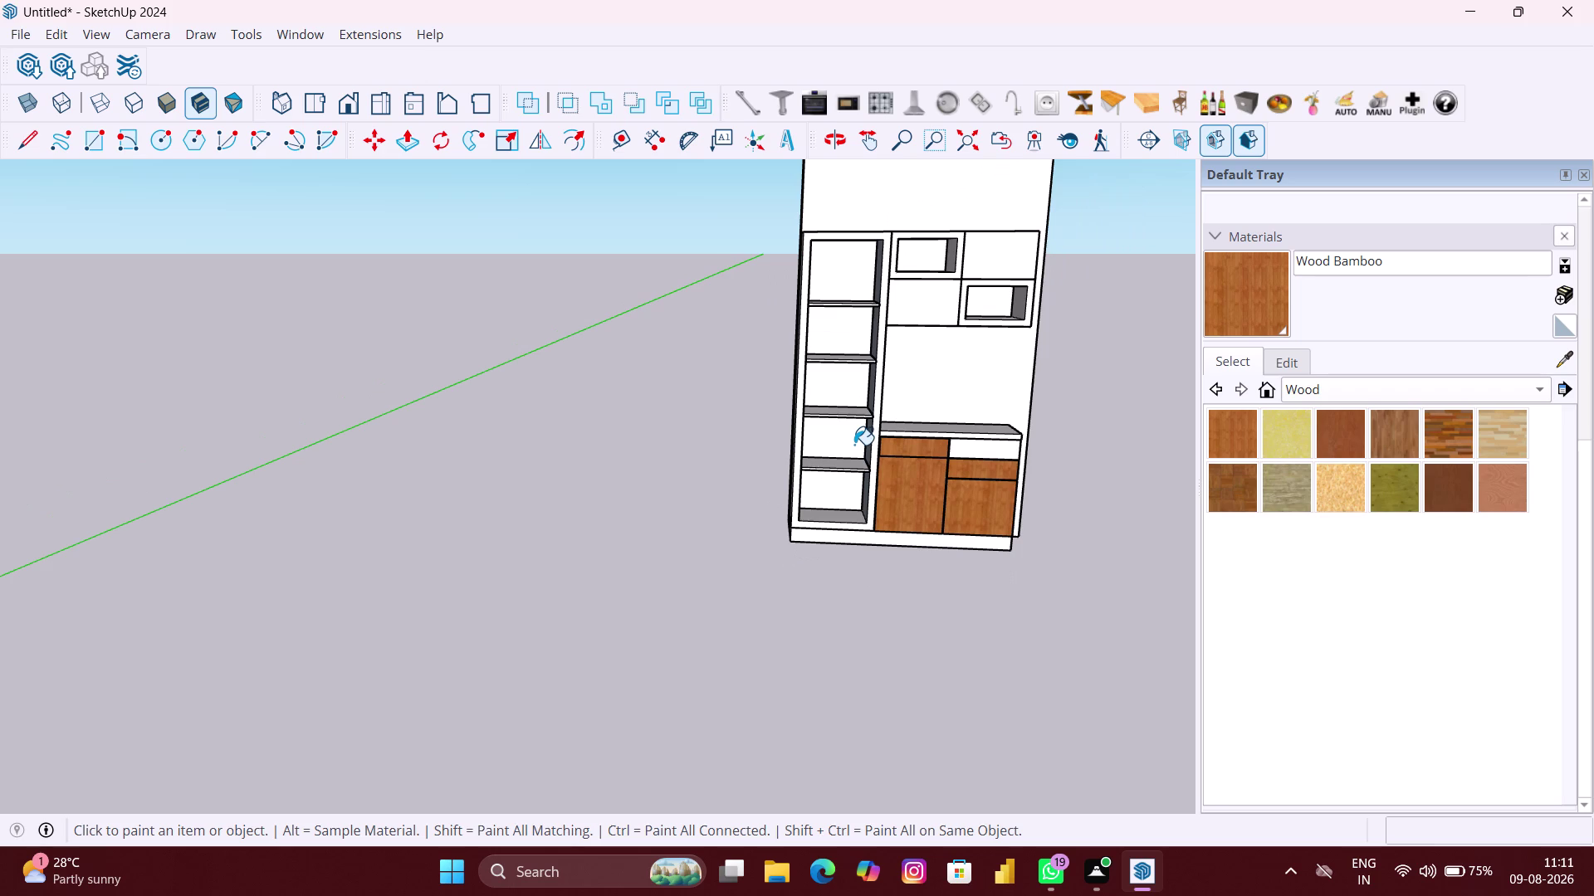
scroll(down, 3)
key(space)
click(1088, 436)
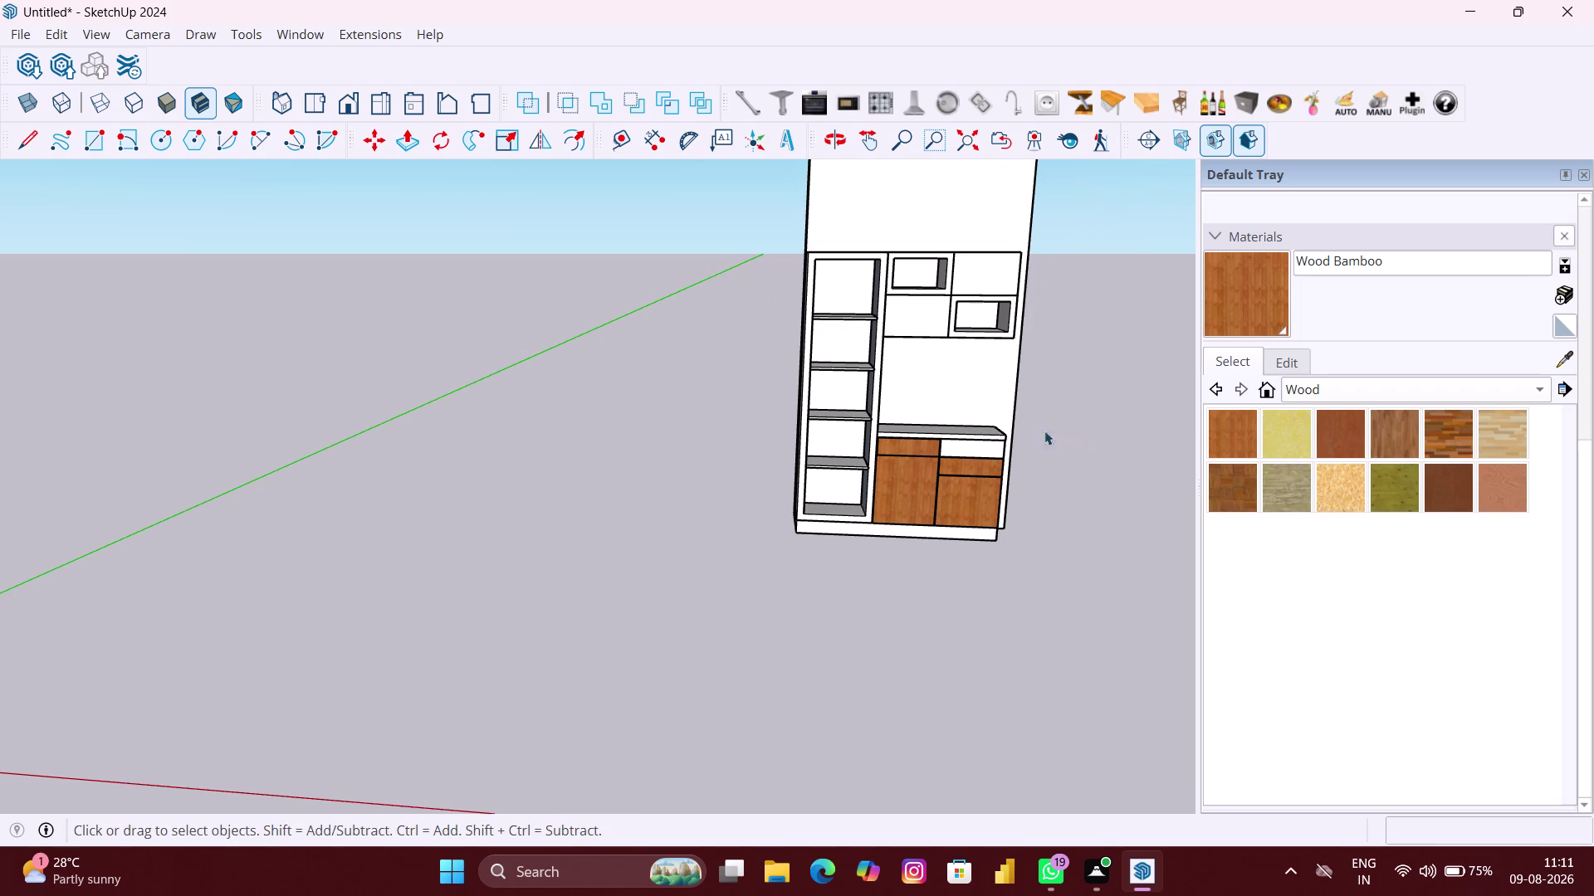
double_click(967, 375)
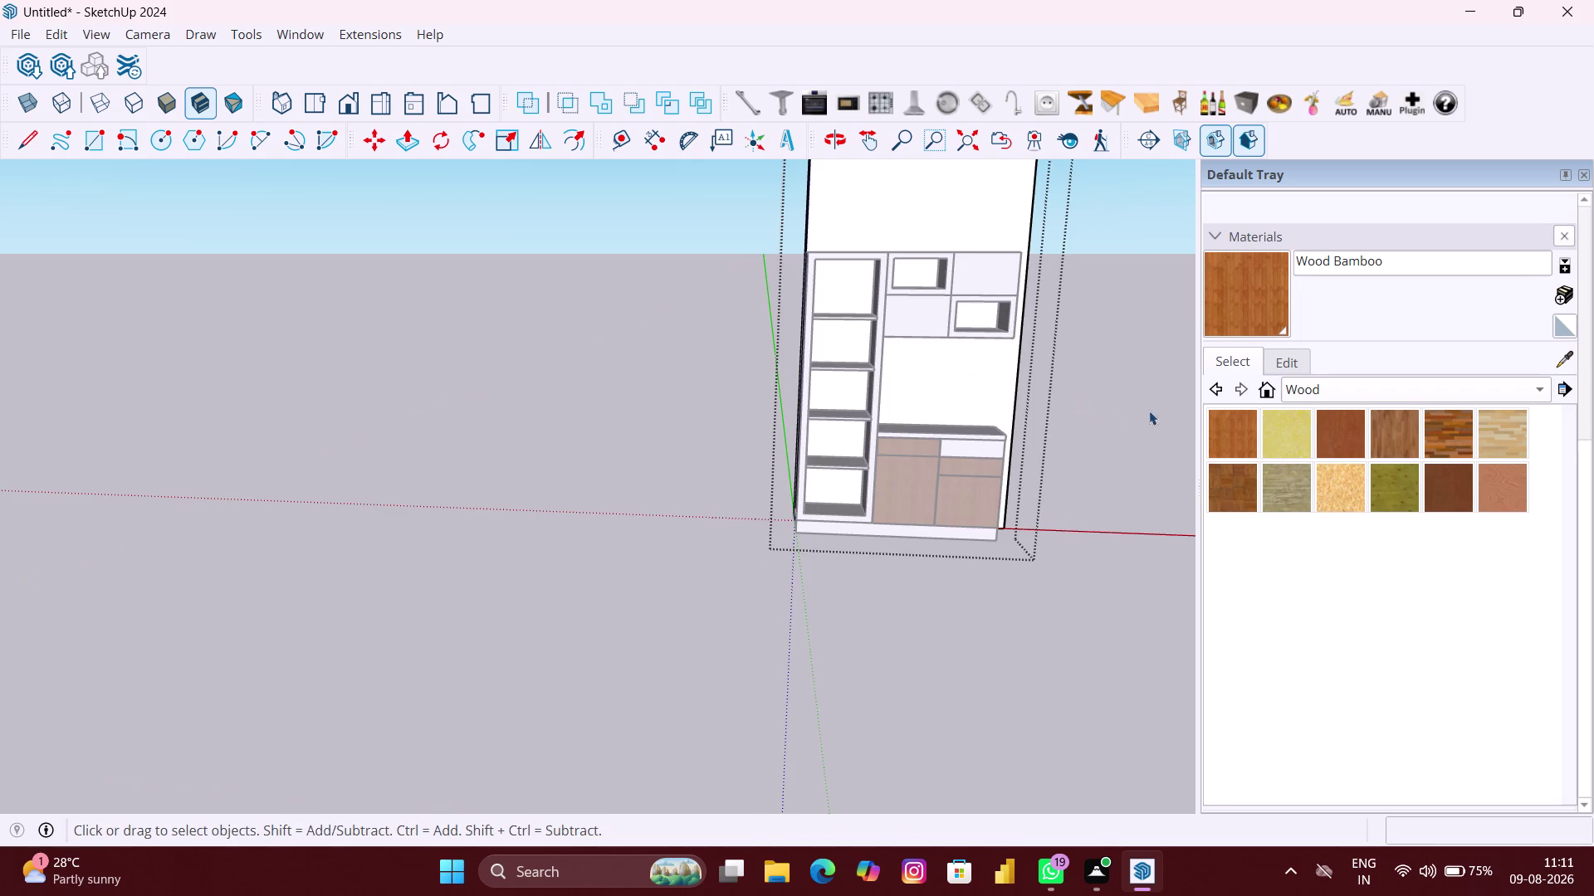
click(1157, 420)
click(947, 218)
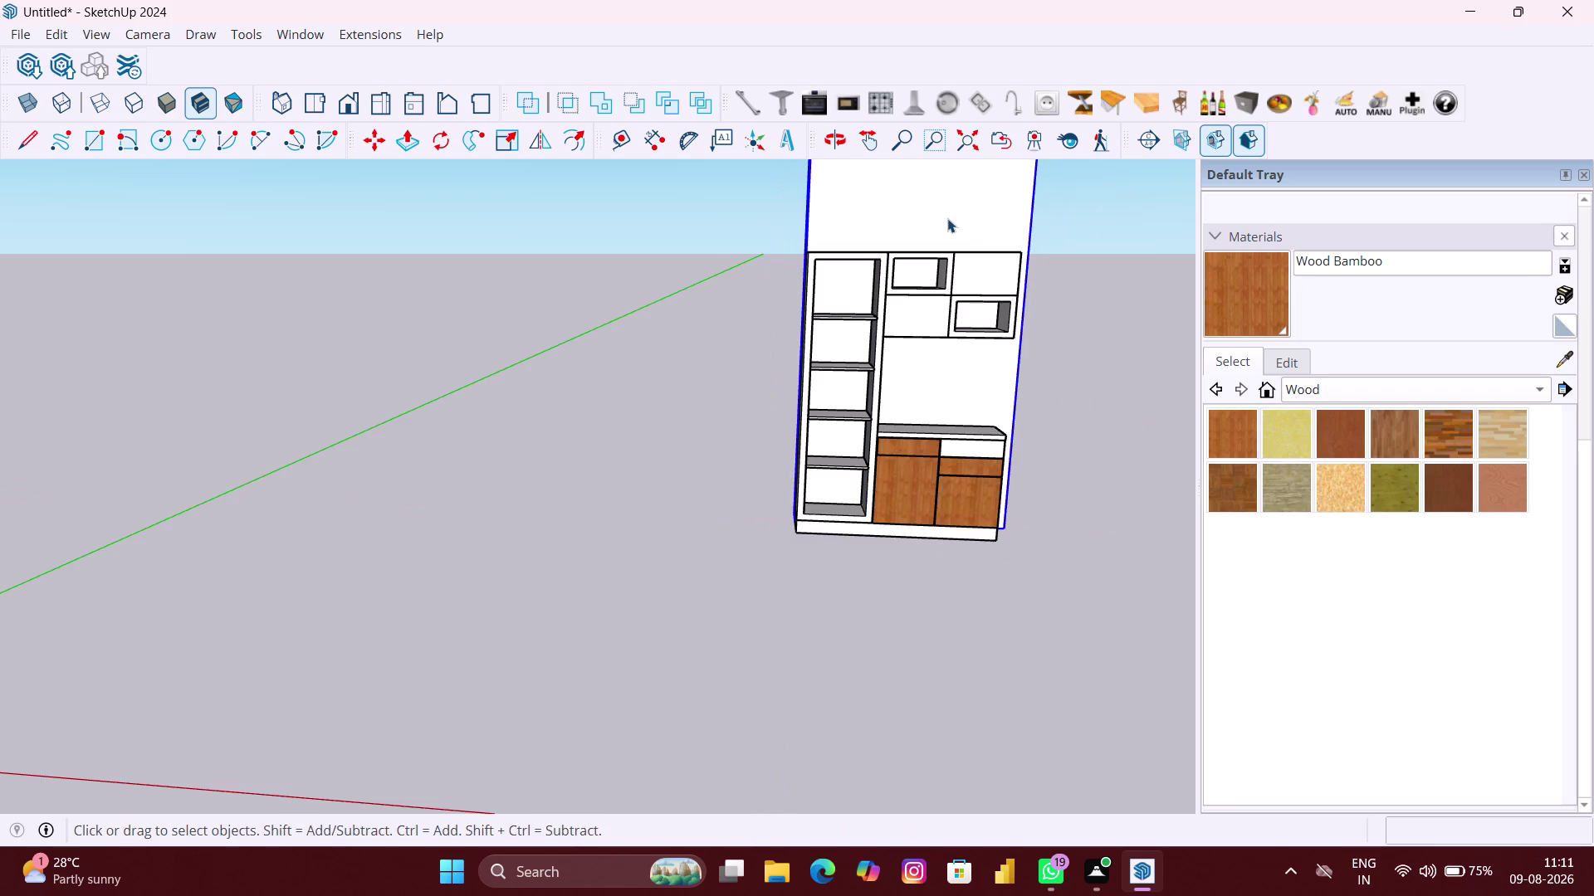
scroll(up, 3)
middle_drag(924, 243, 920, 325)
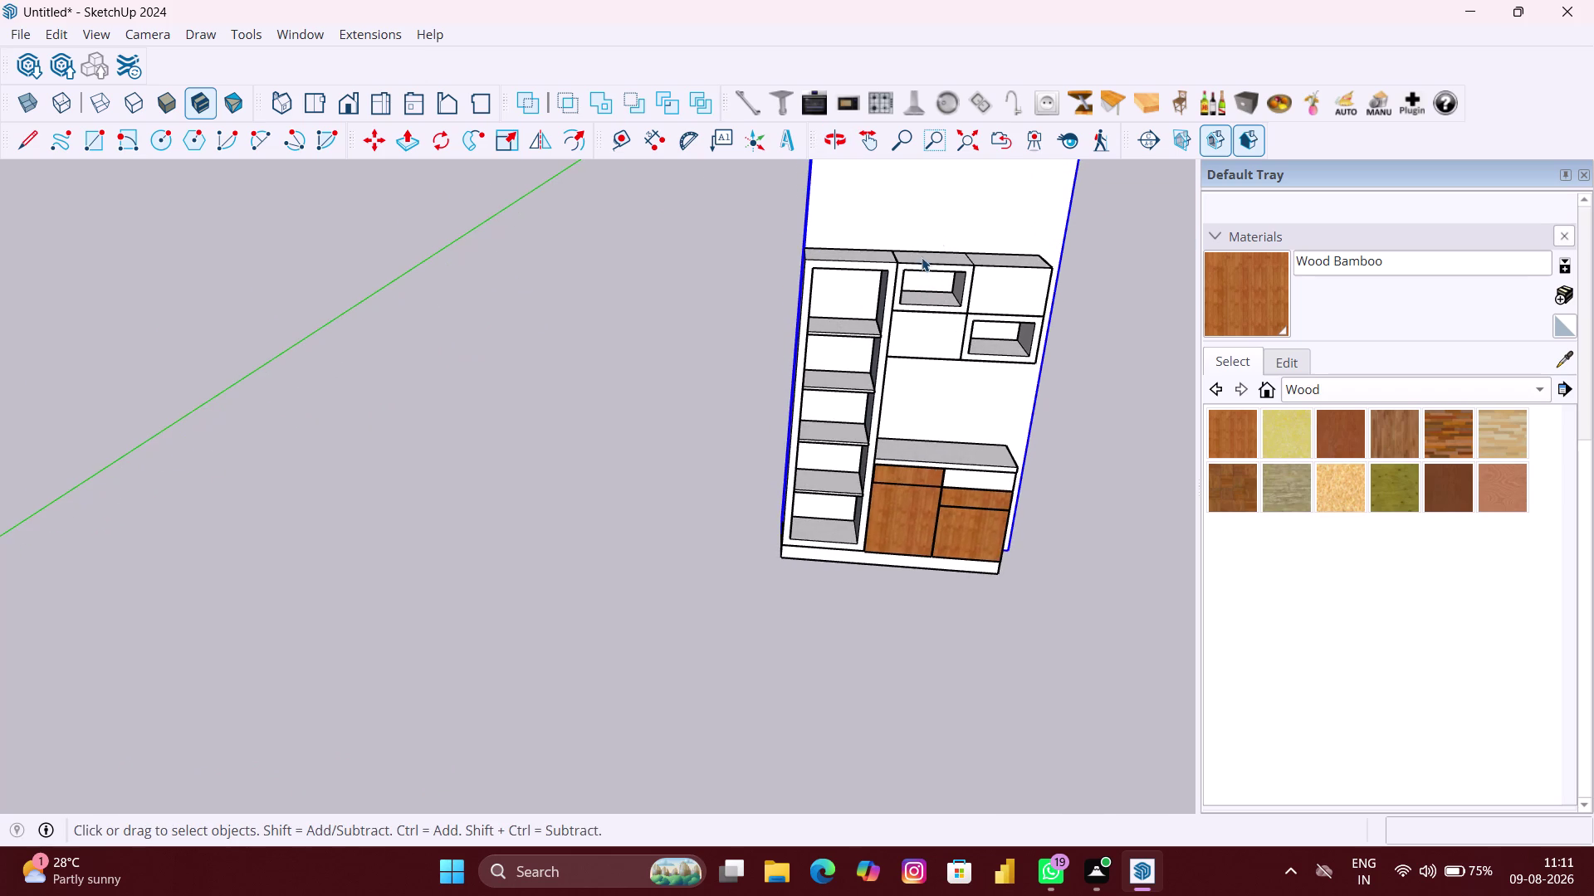
double_click(947, 212)
click(940, 213)
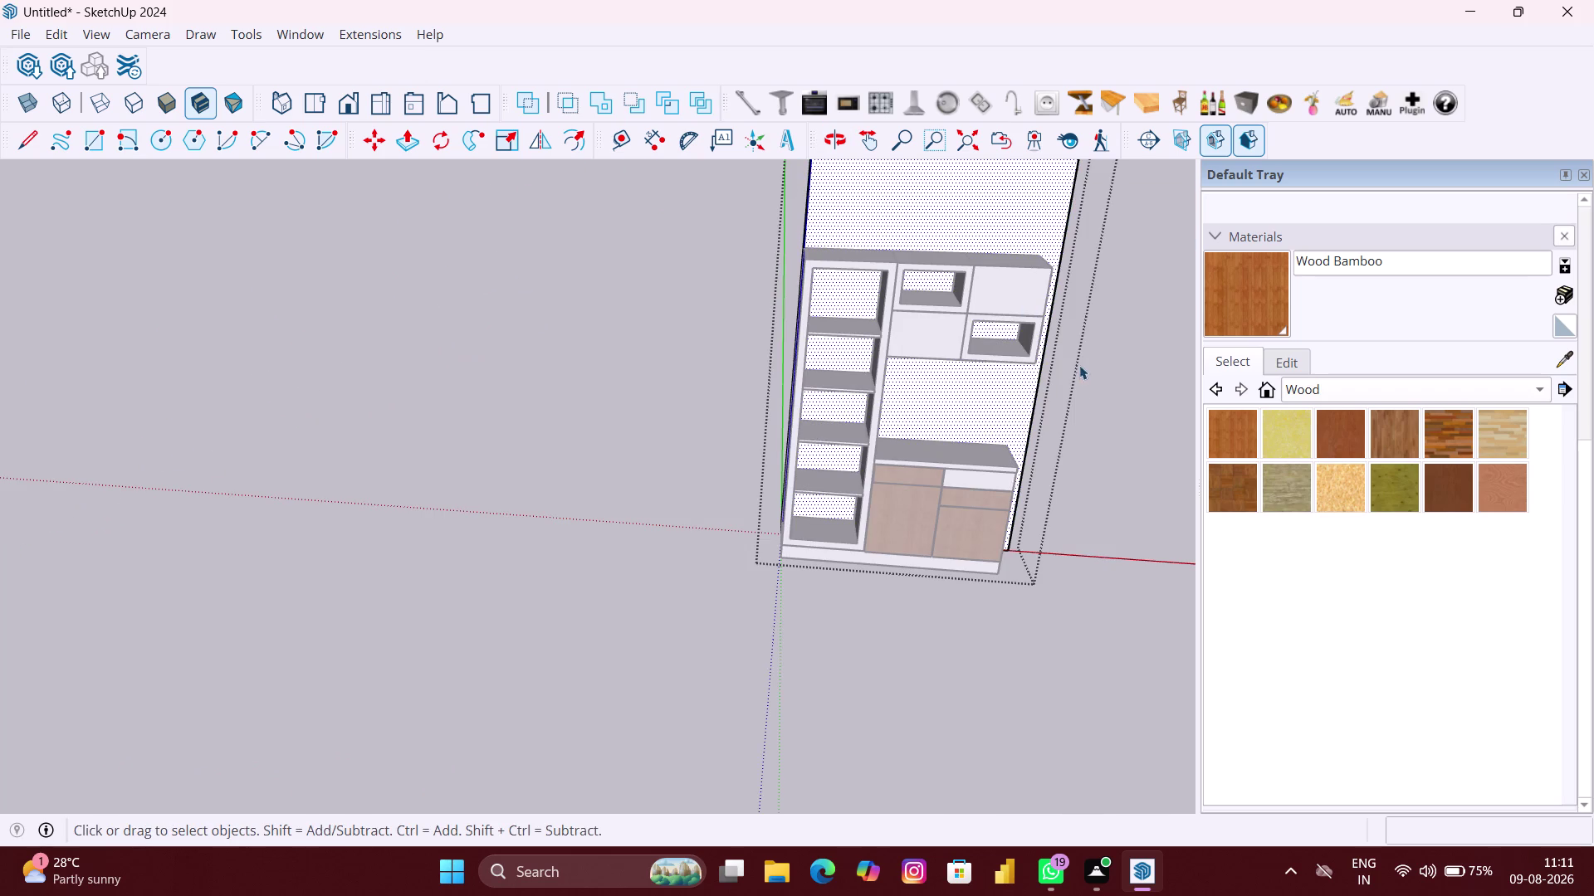
scroll(down, 3)
scroll(down, 3)
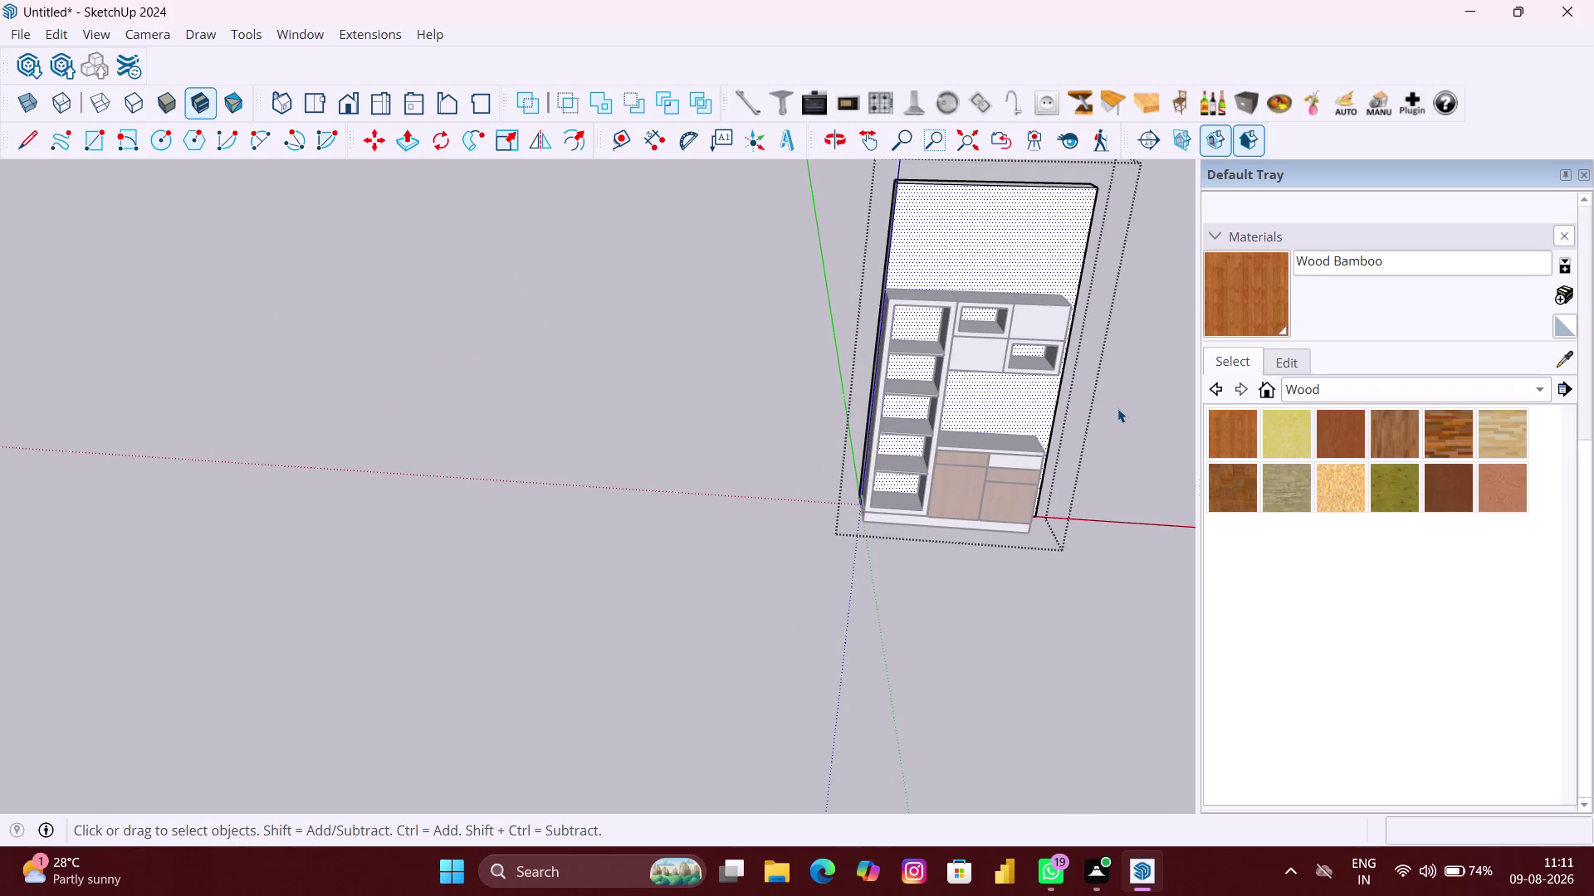
click(1119, 410)
double_click(1004, 239)
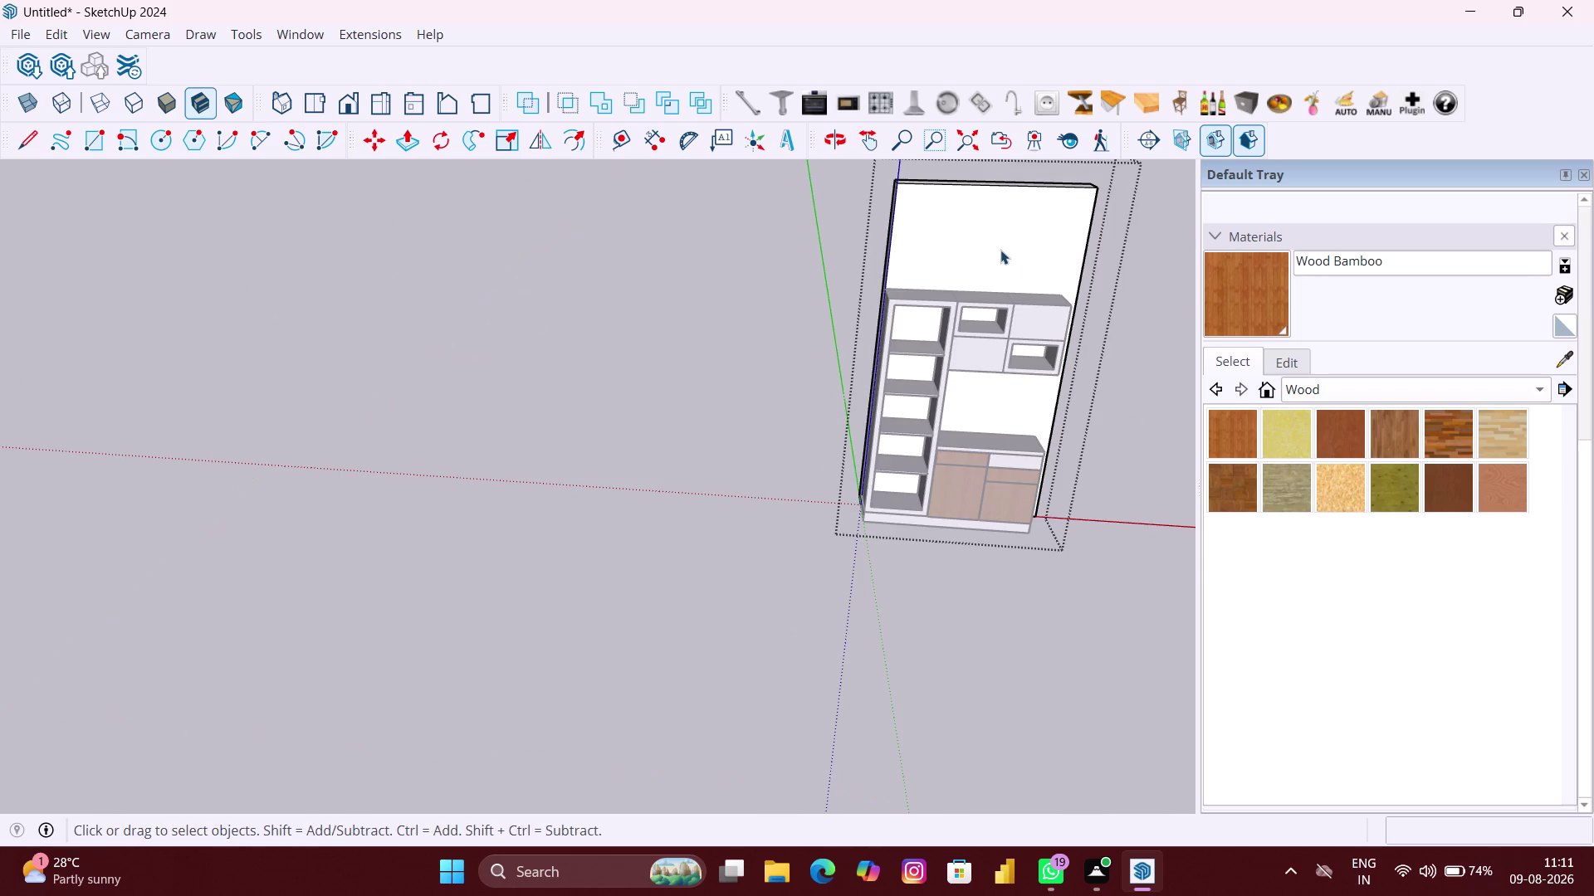
double_click(981, 267)
scroll(up, 3)
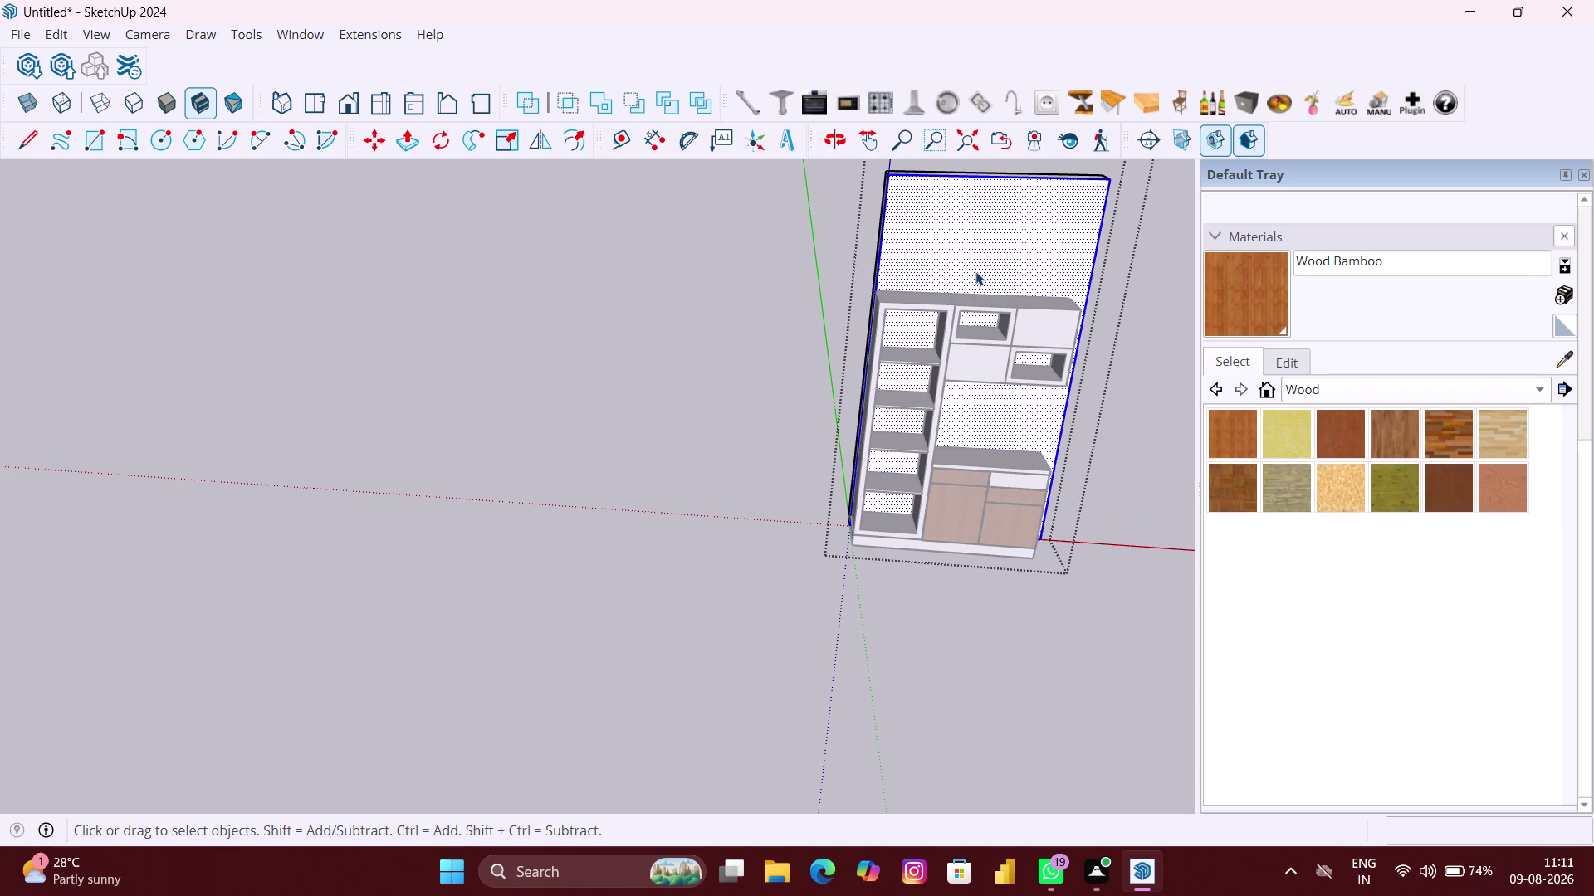
key(l)
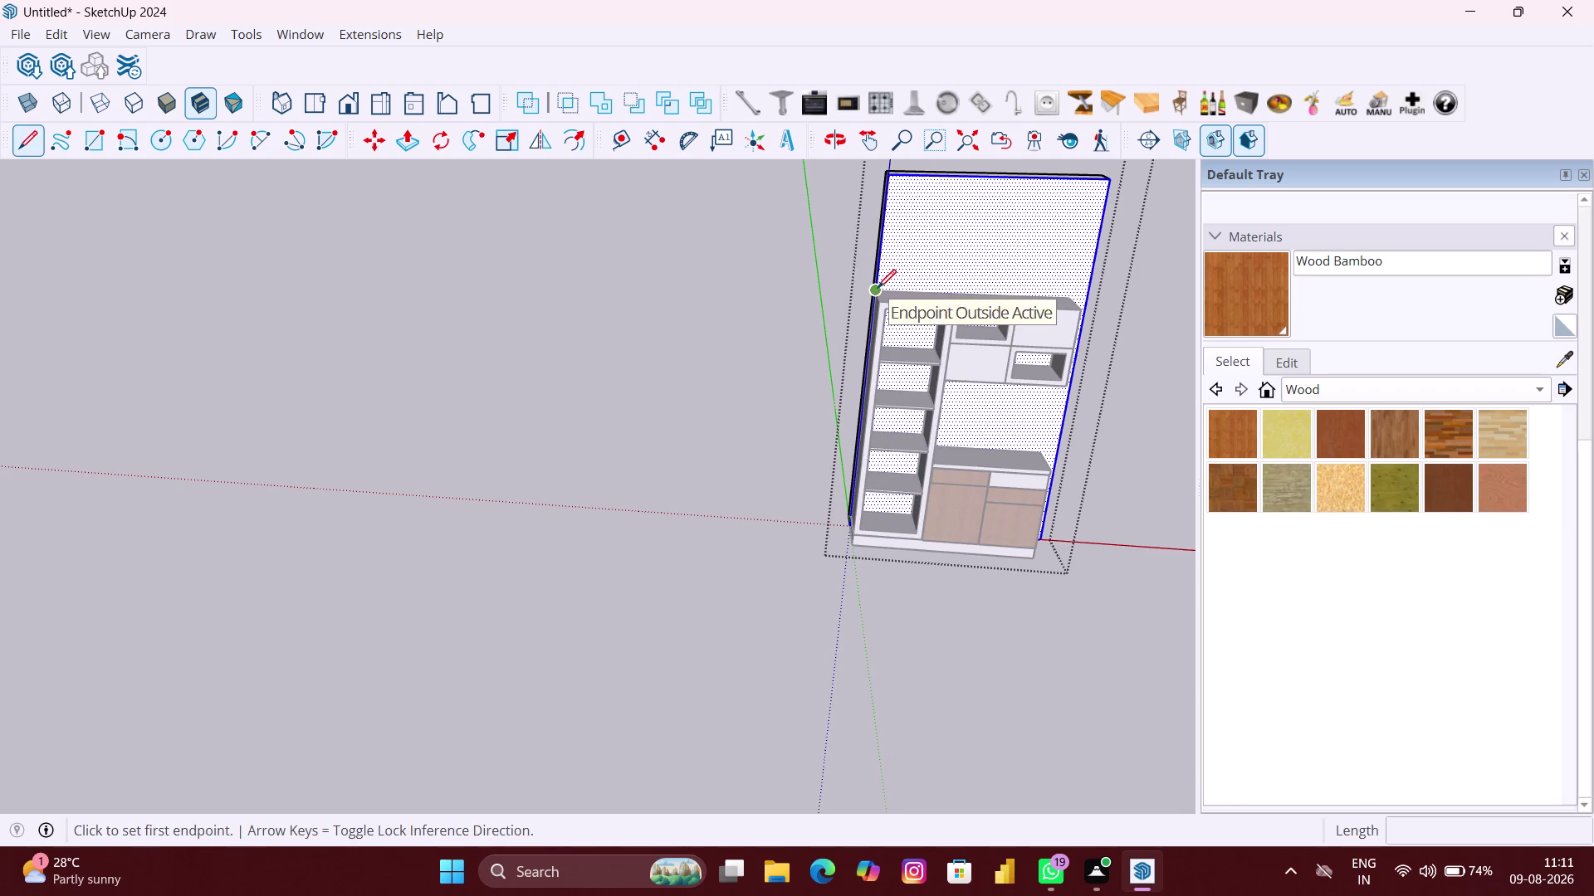
click(878, 288)
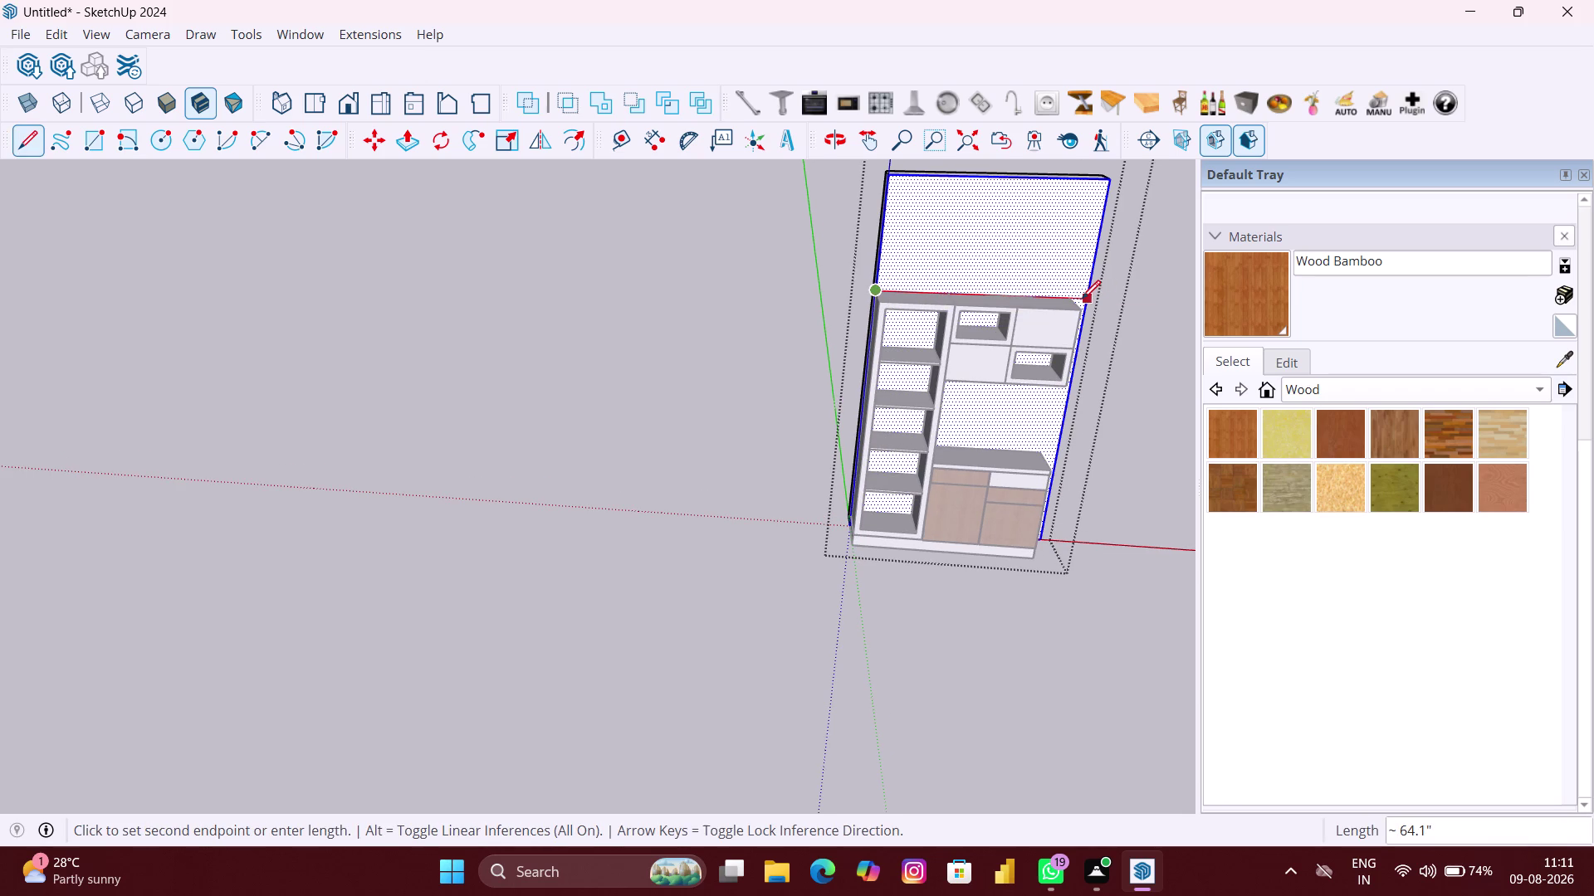
click(1082, 298)
key(space)
click(1142, 393)
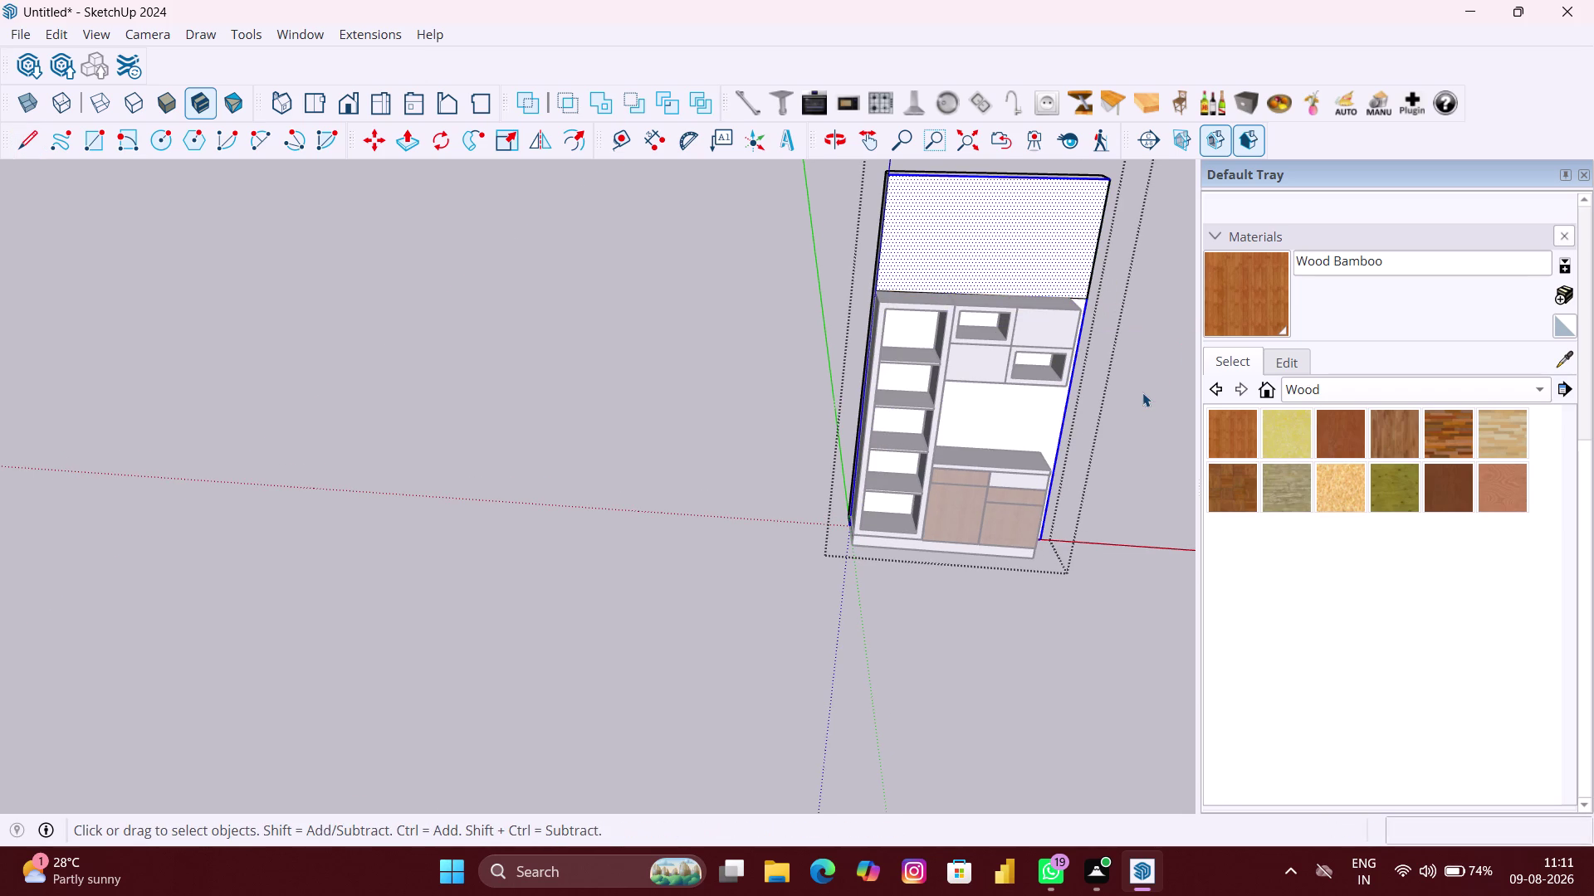
middle_drag(1112, 435, 1094, 340)
scroll(up, 3)
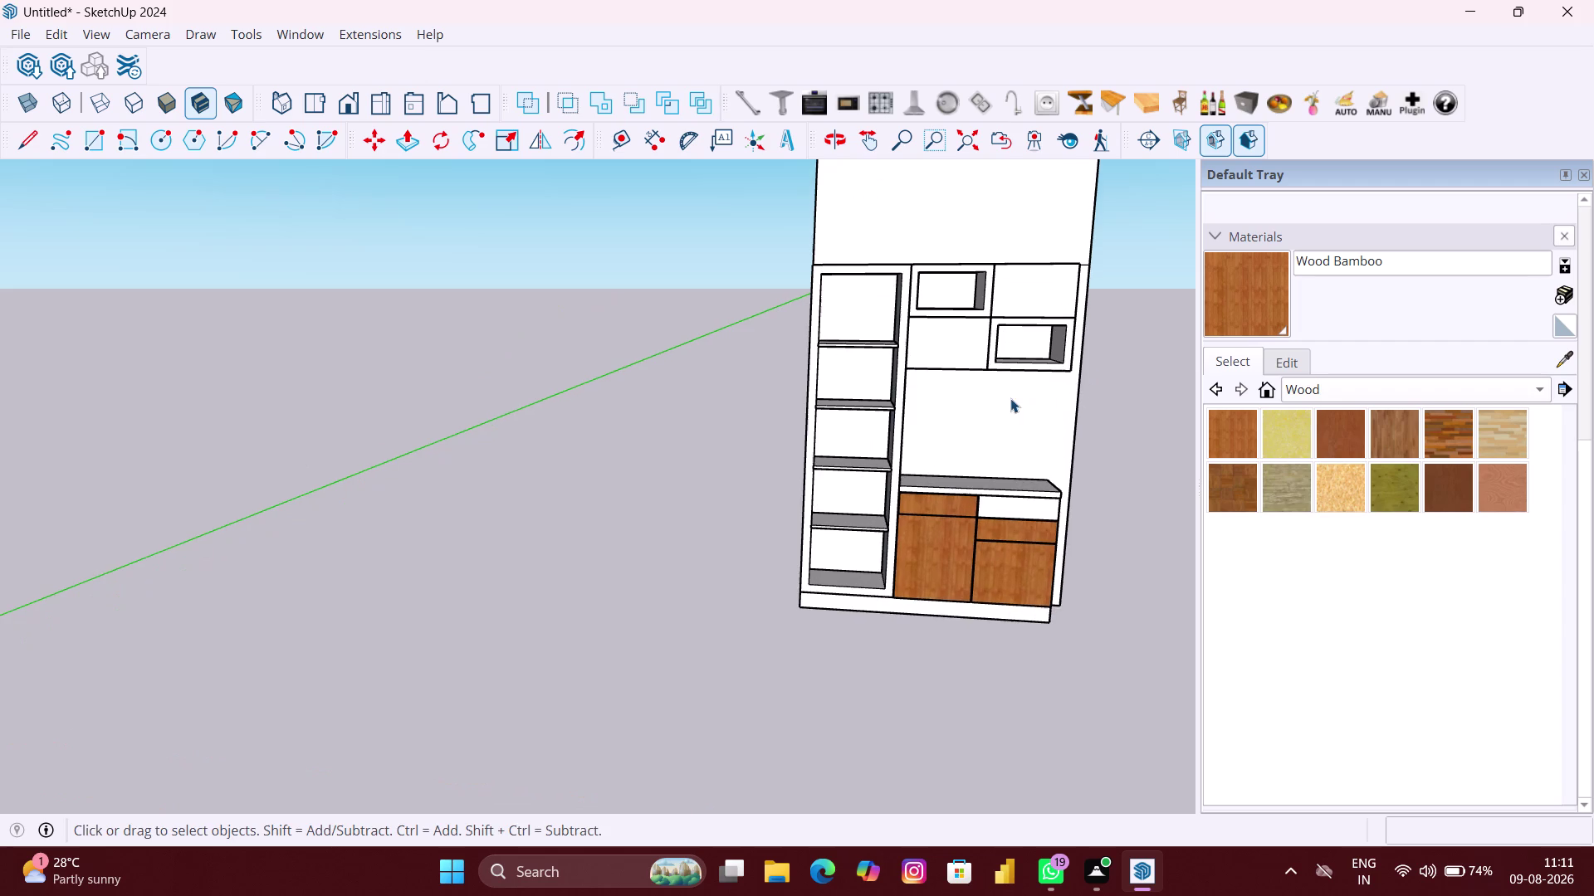
middle_drag(1002, 401, 984, 401)
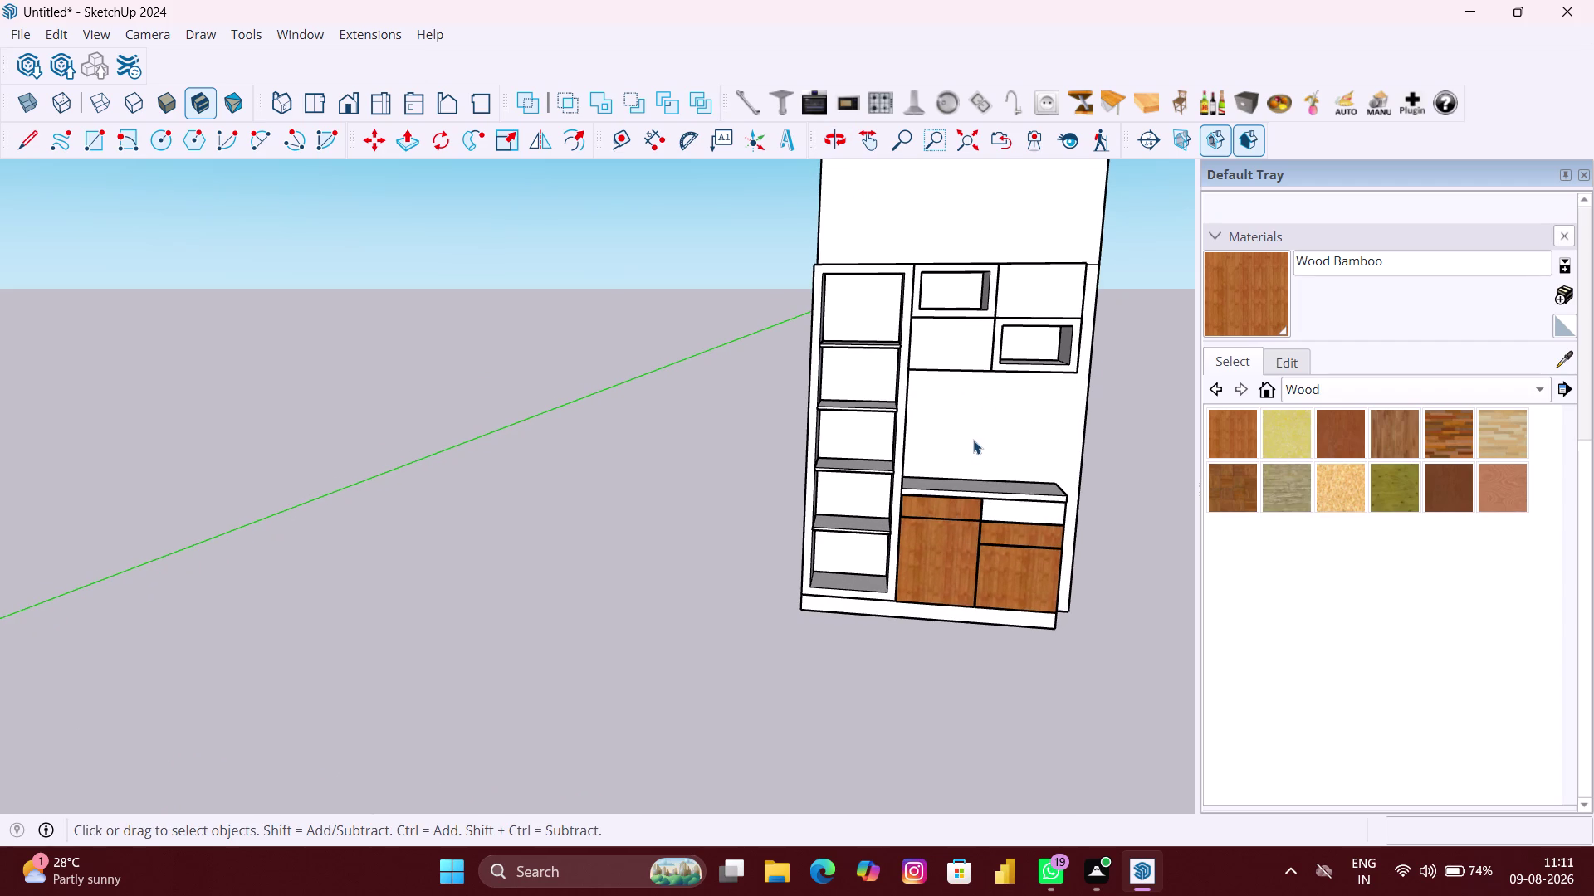
click(973, 440)
click(862, 333)
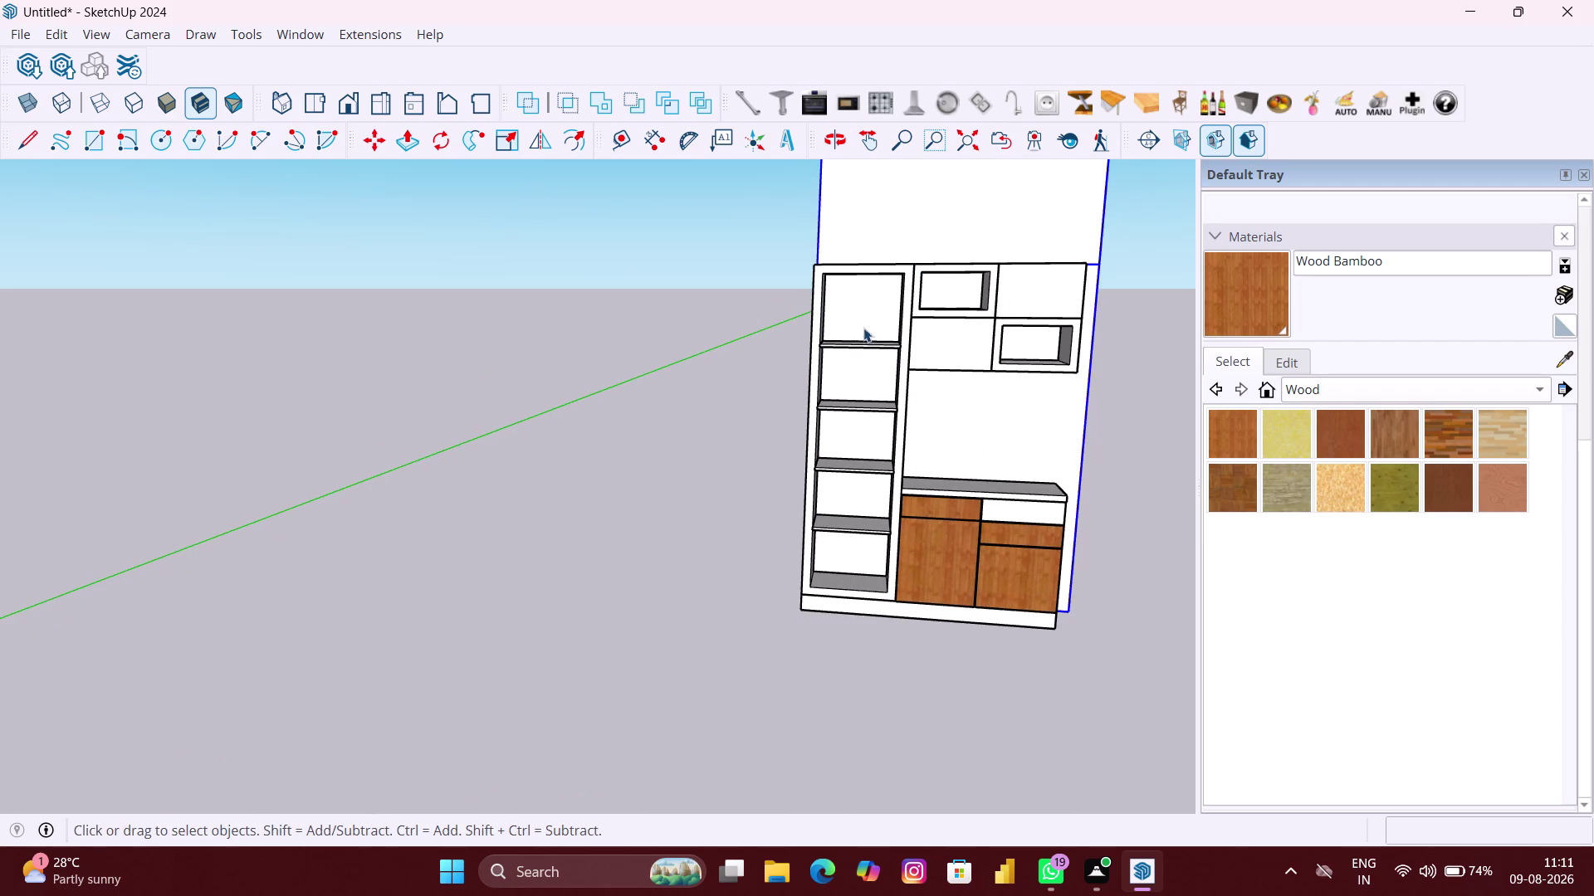
scroll(up, 3)
double_click(872, 319)
click(870, 321)
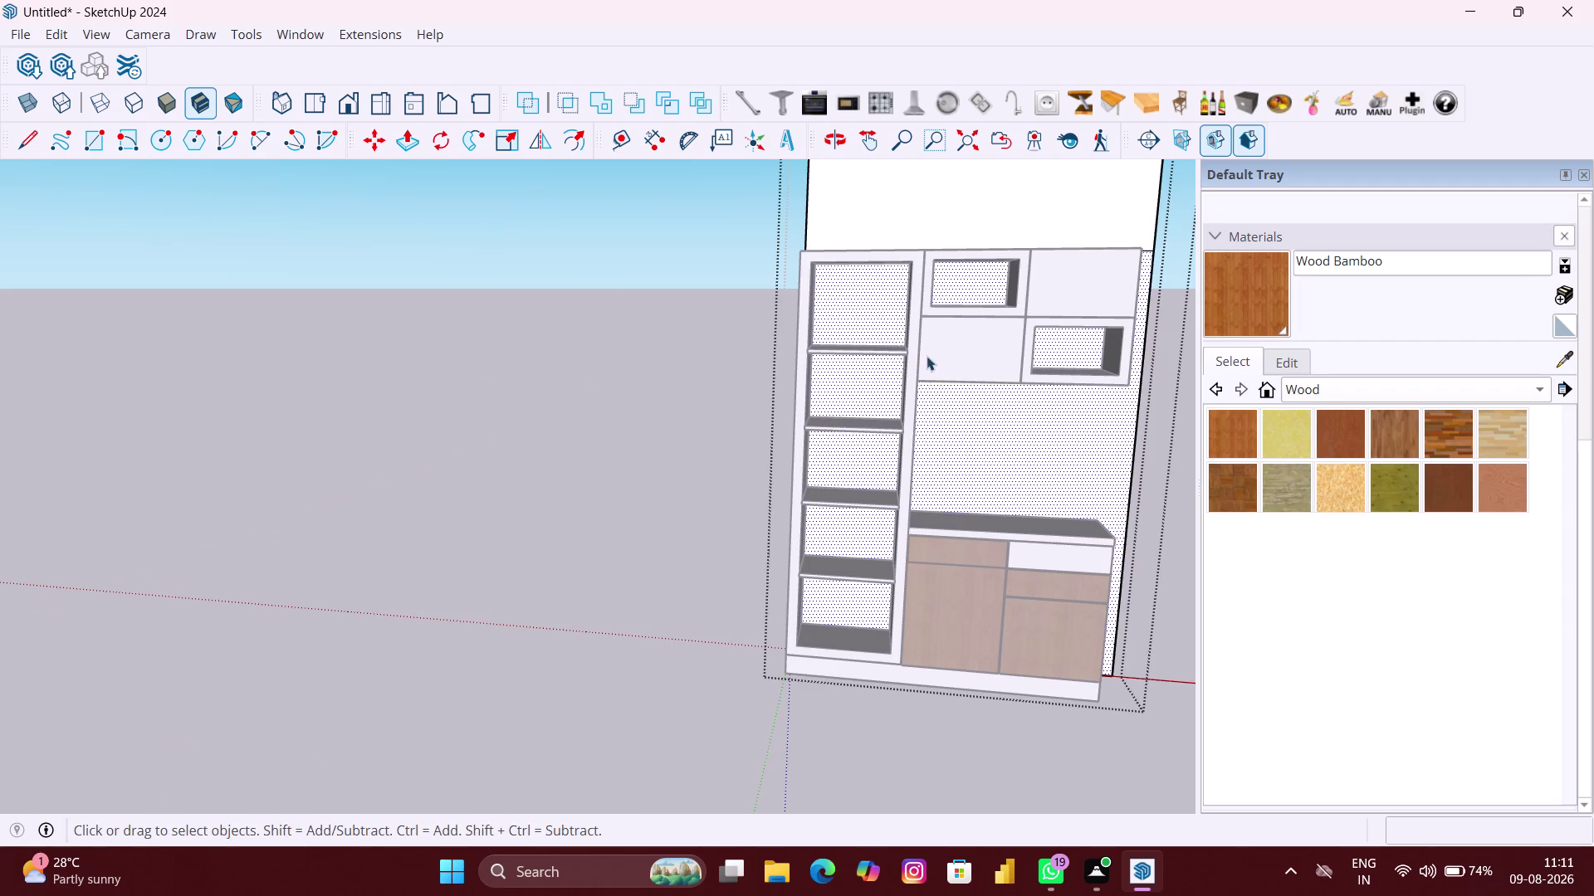
middle_drag(958, 461, 901, 447)
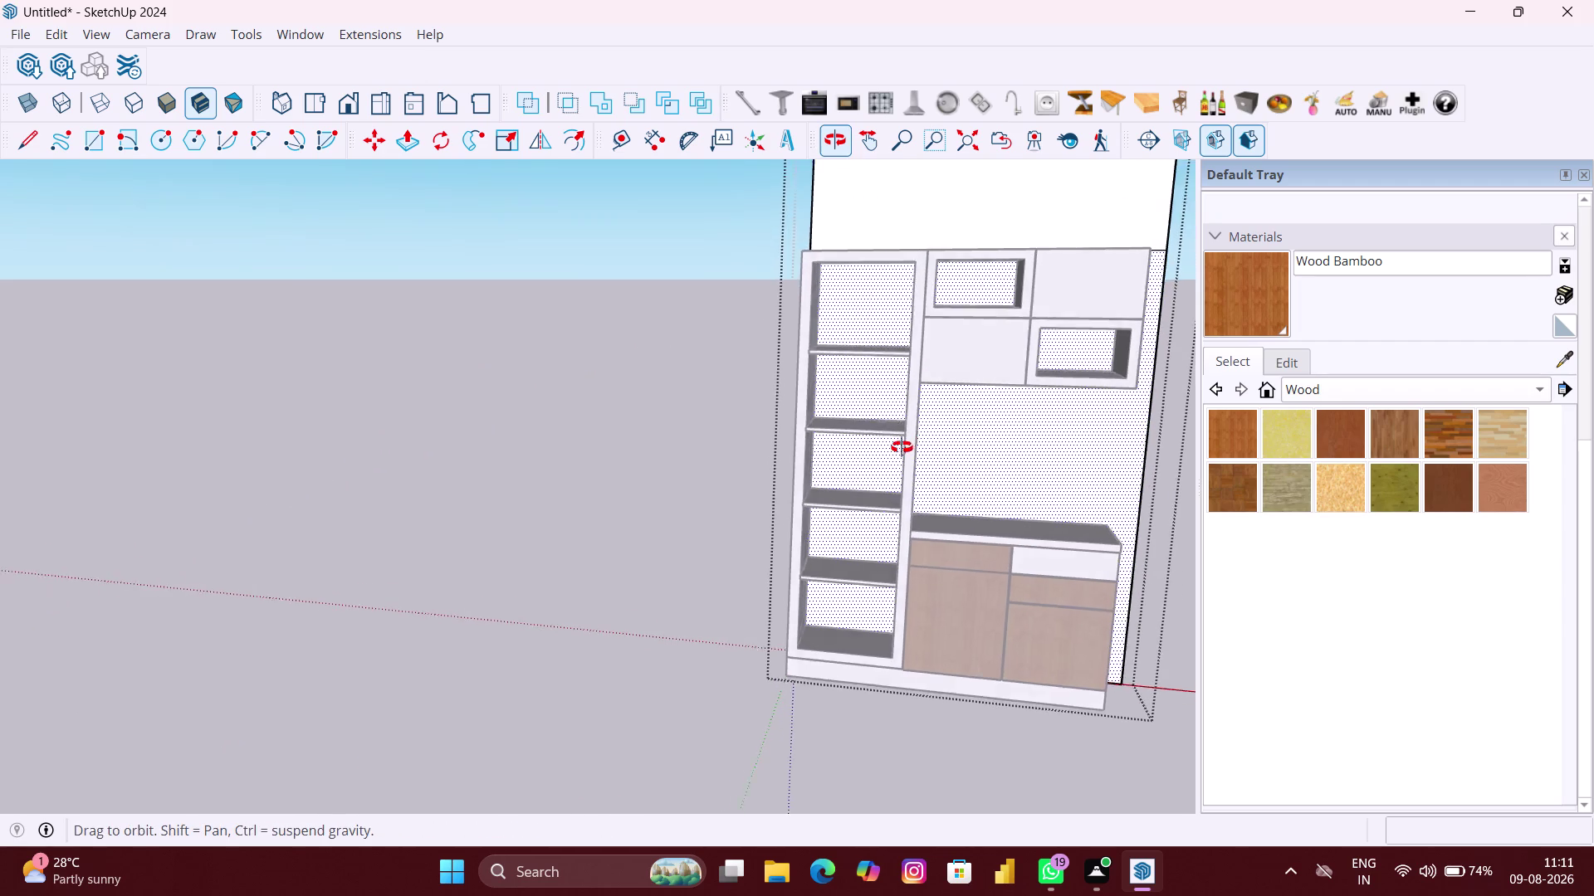
middle_drag(901, 447, 838, 439)
key(l)
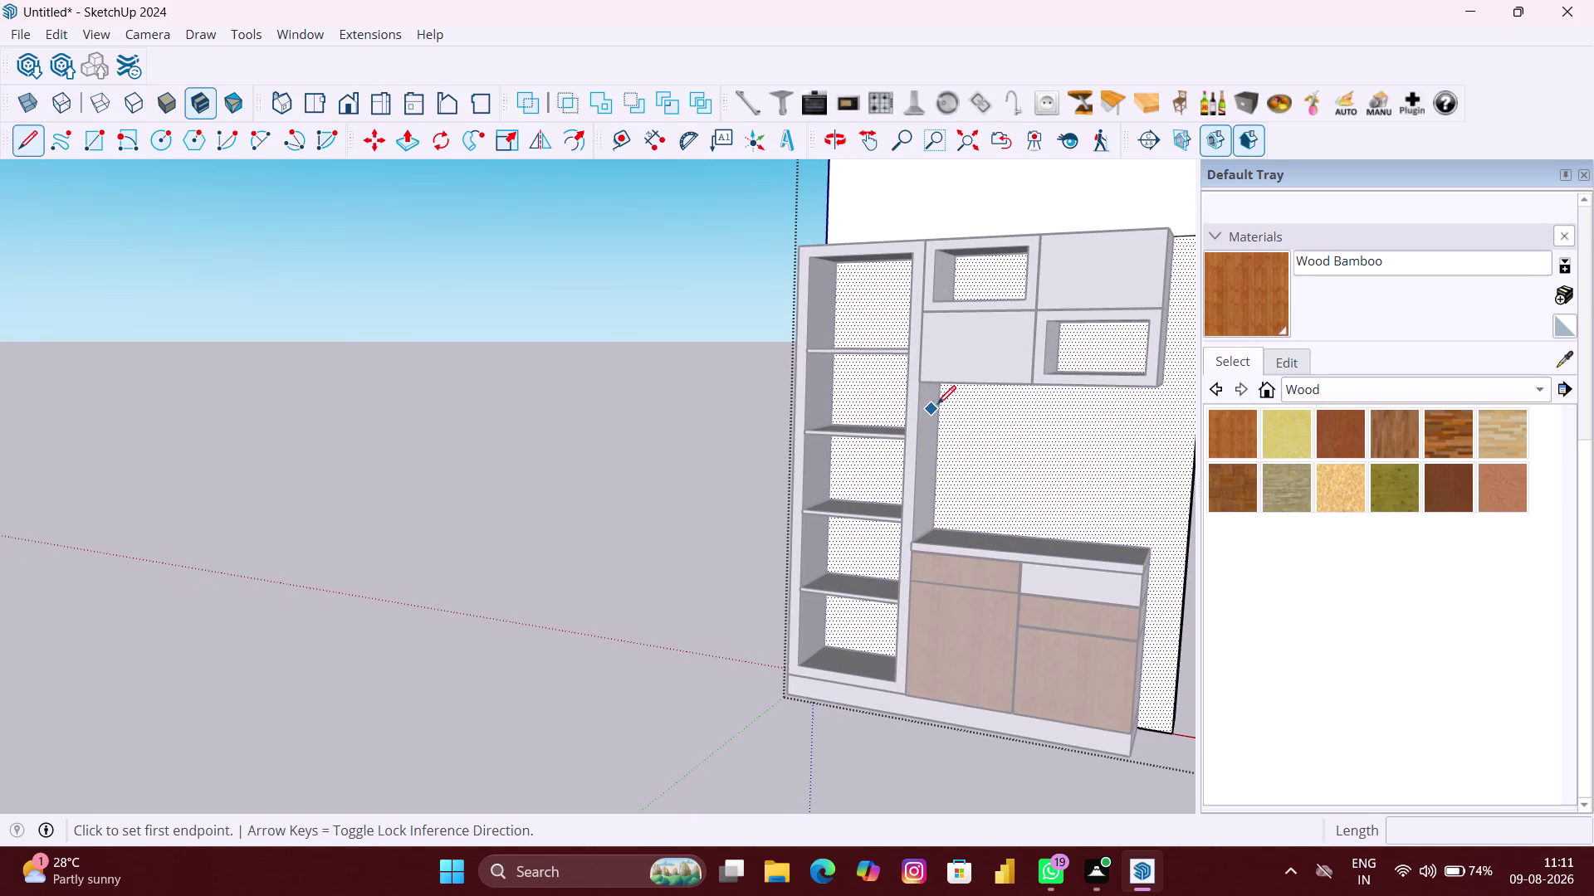
middle_drag(941, 402, 943, 332)
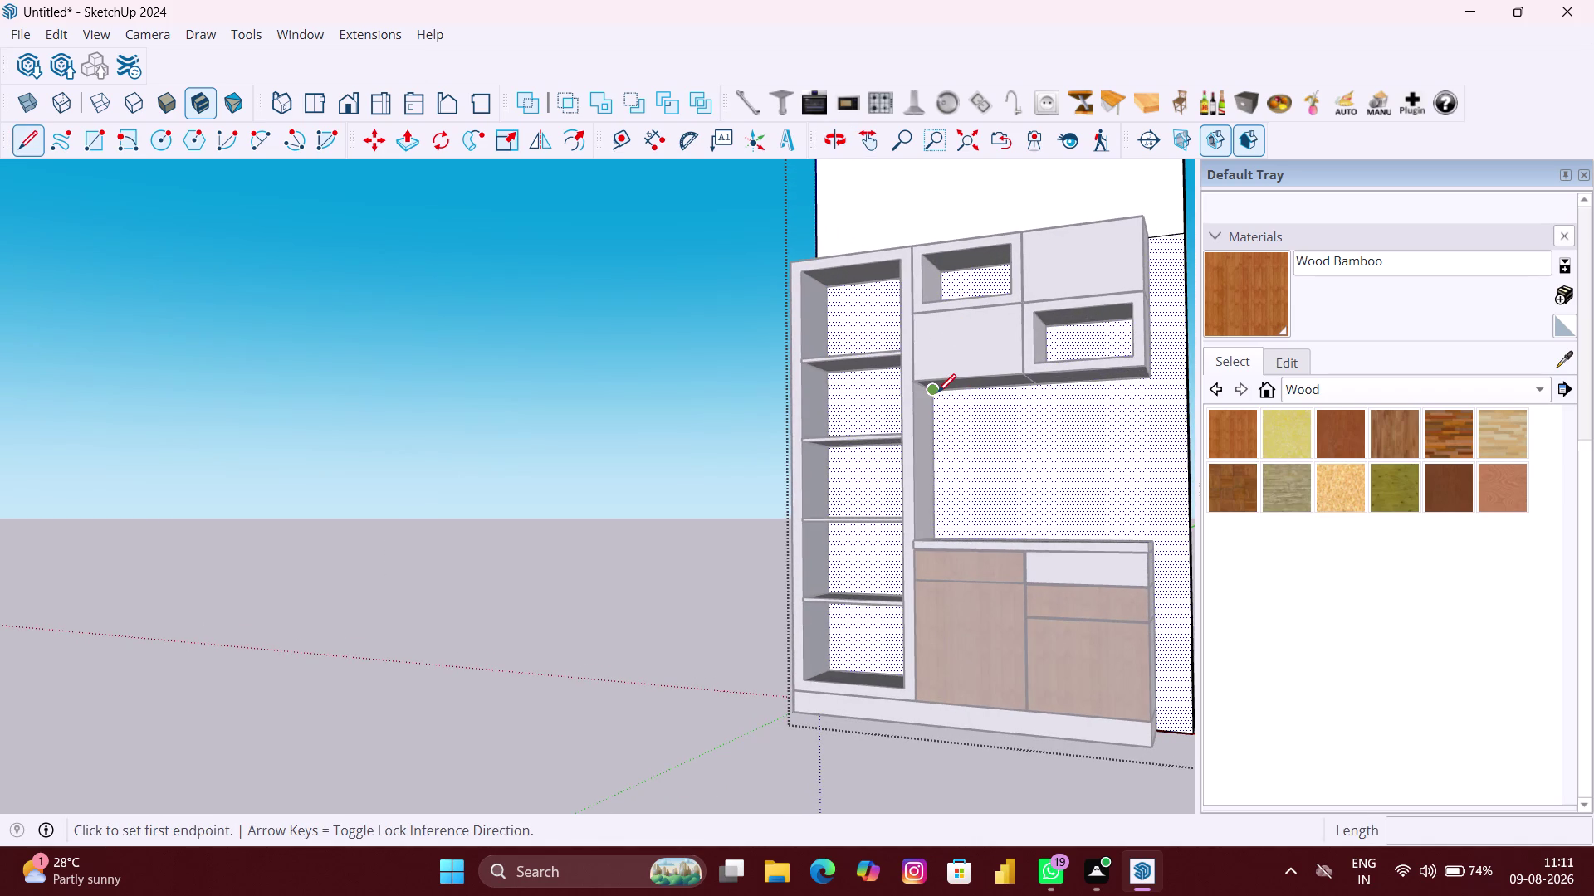
click(937, 393)
middle_drag(941, 514, 941, 515)
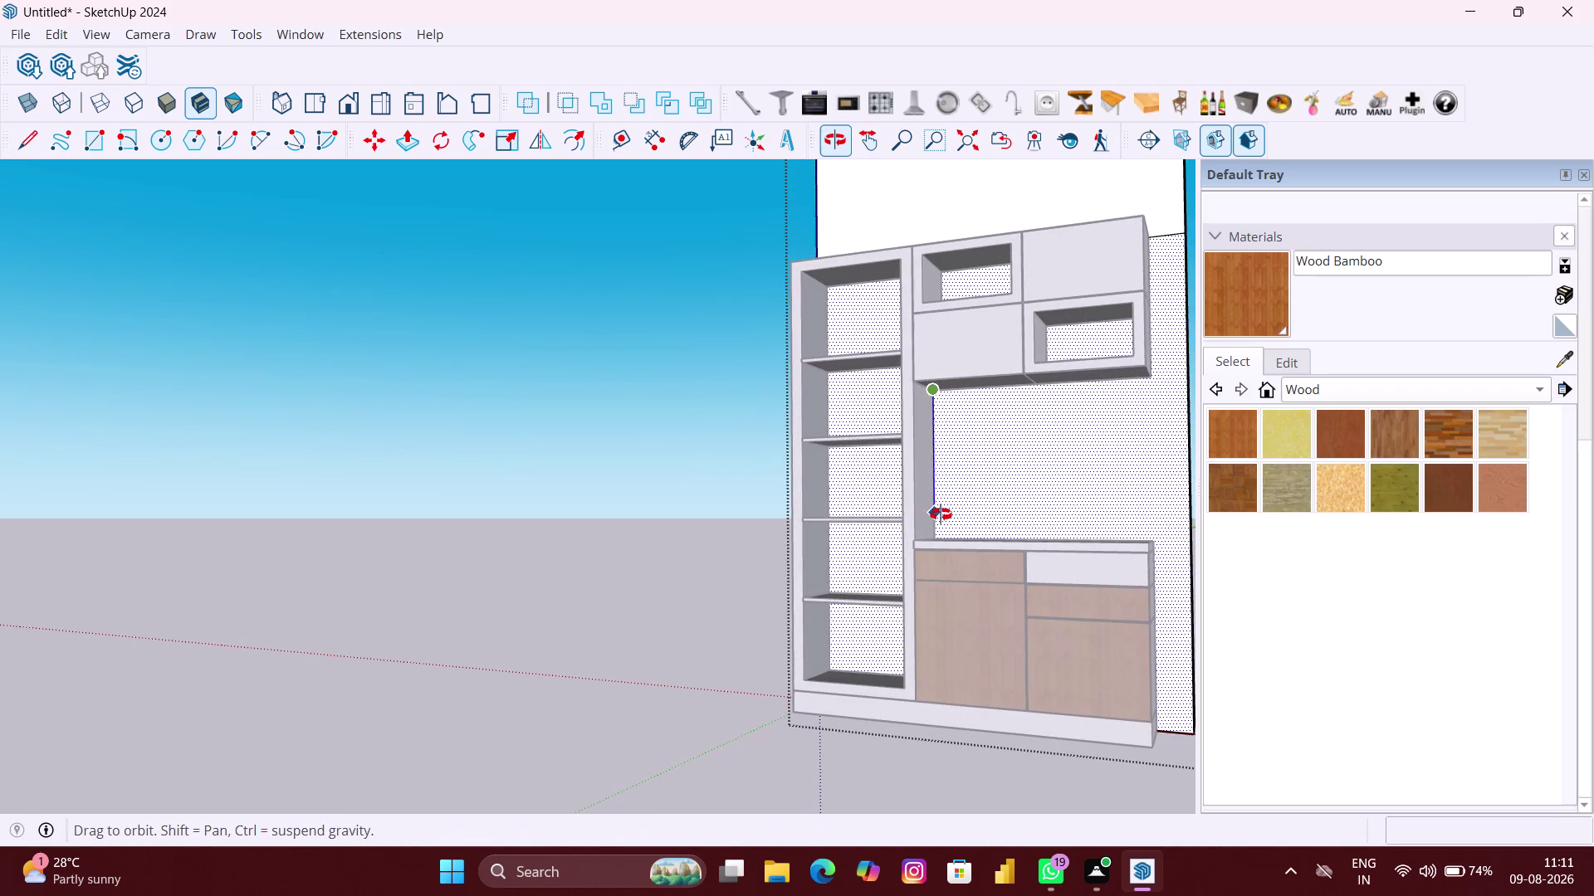
middle_drag(941, 514, 916, 568)
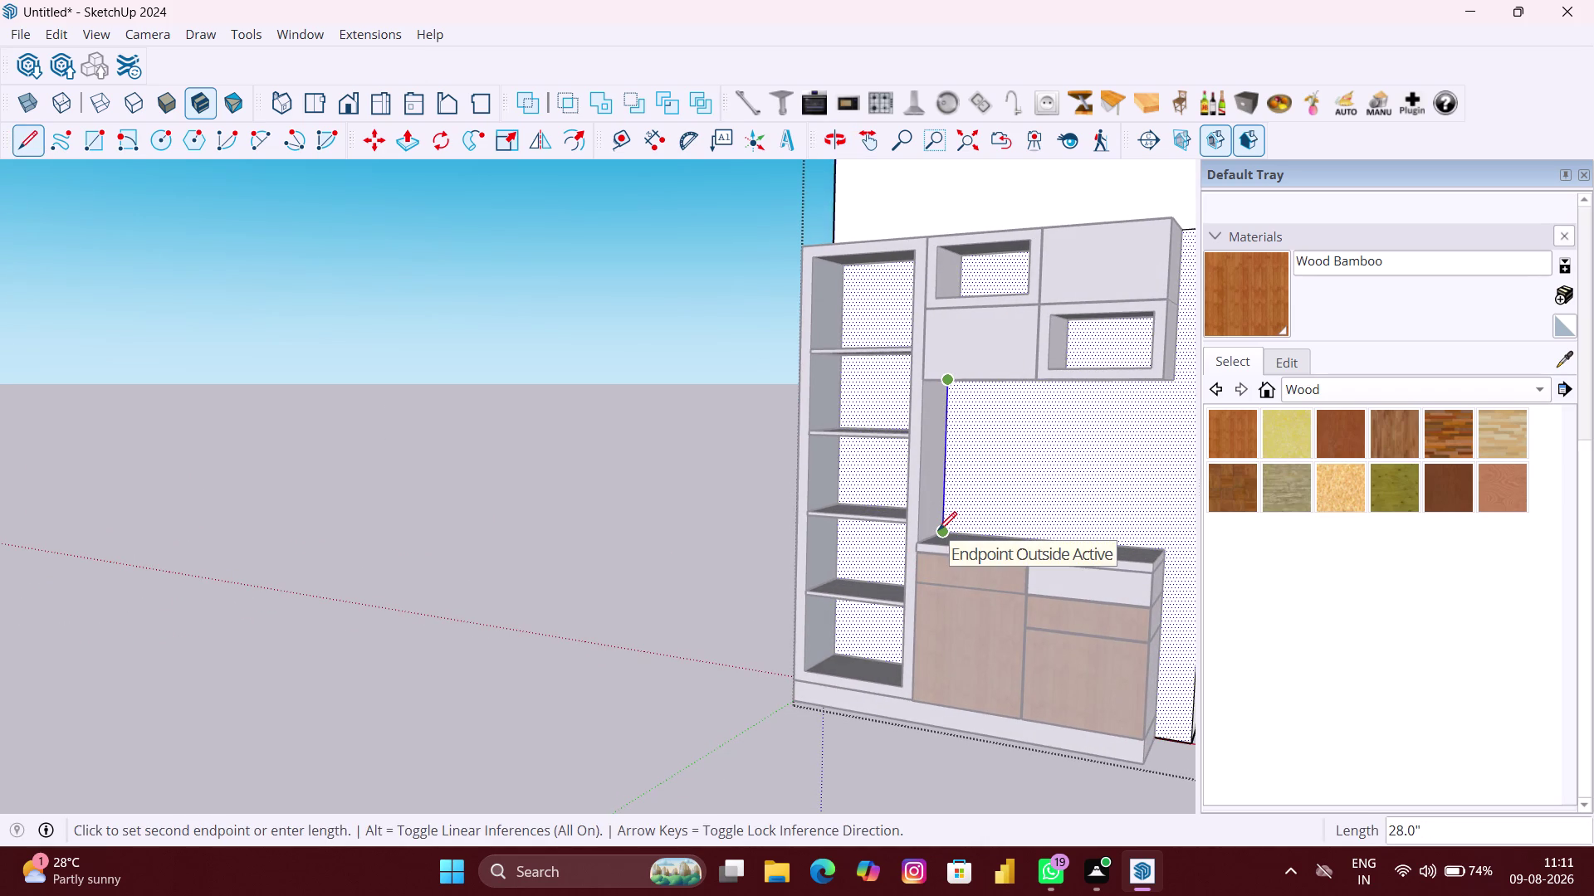
click(938, 531)
scroll(down, 3)
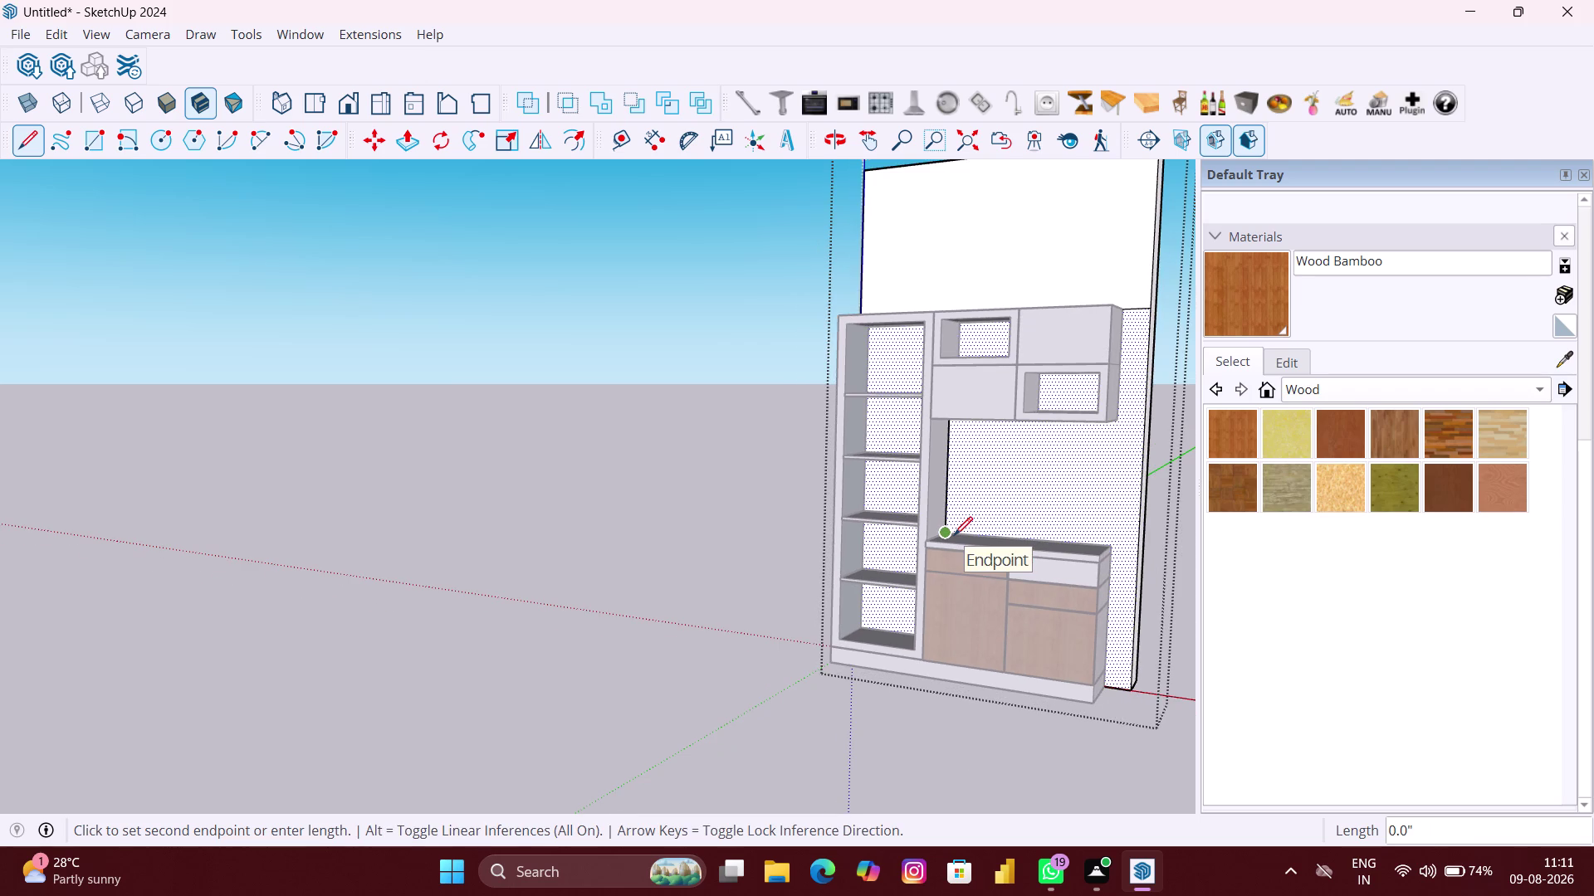
key(ctrl+z)
scroll(up, 3)
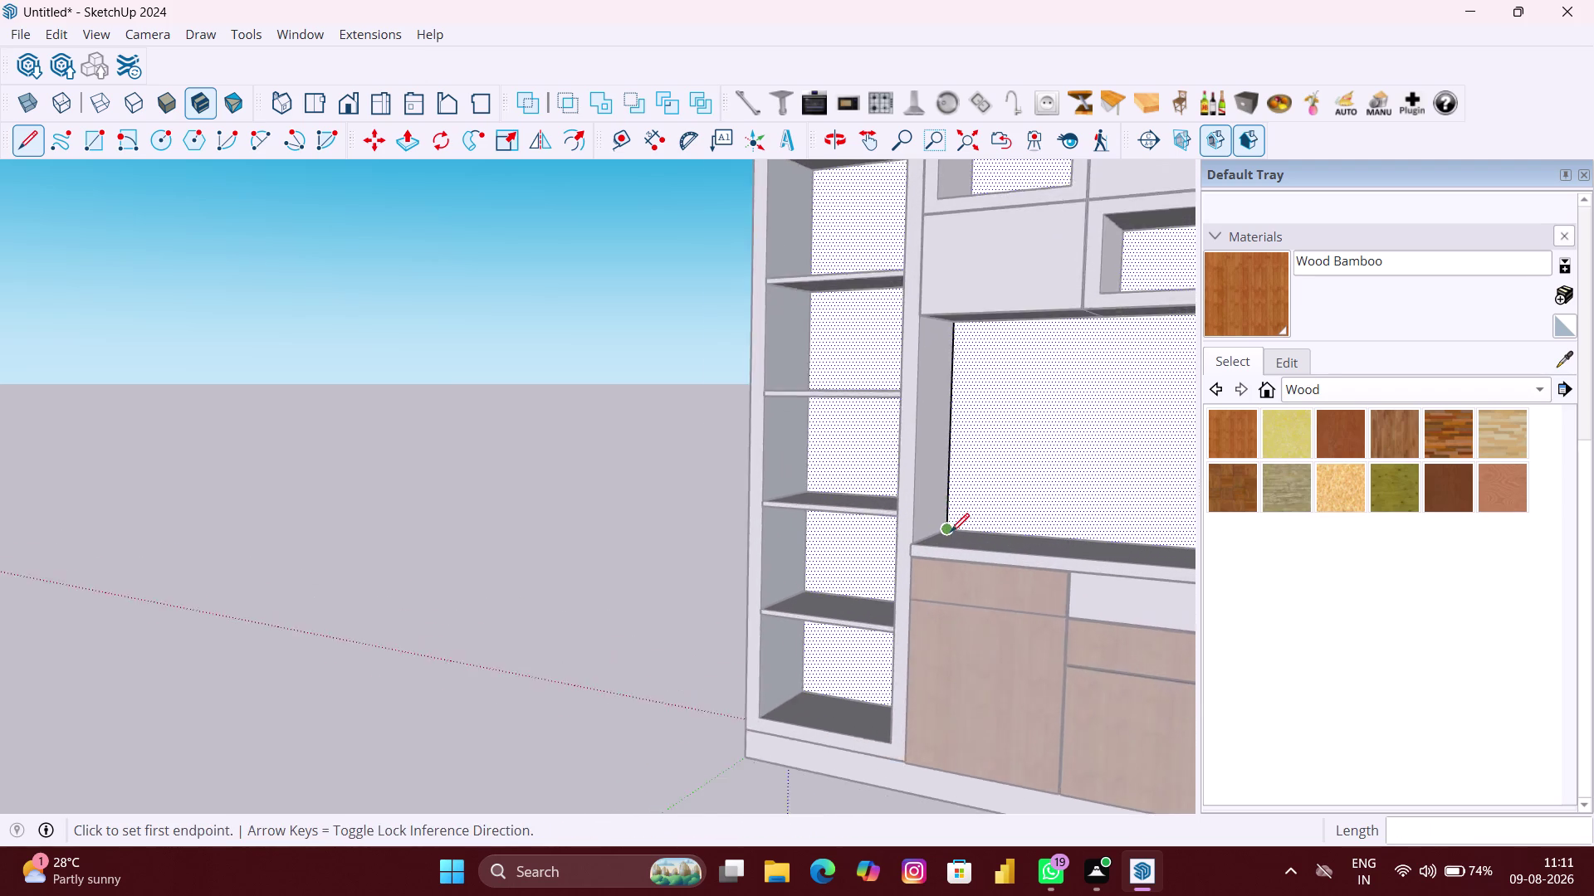
scroll(up, 3)
key(ctrl+z)
scroll(down, 3)
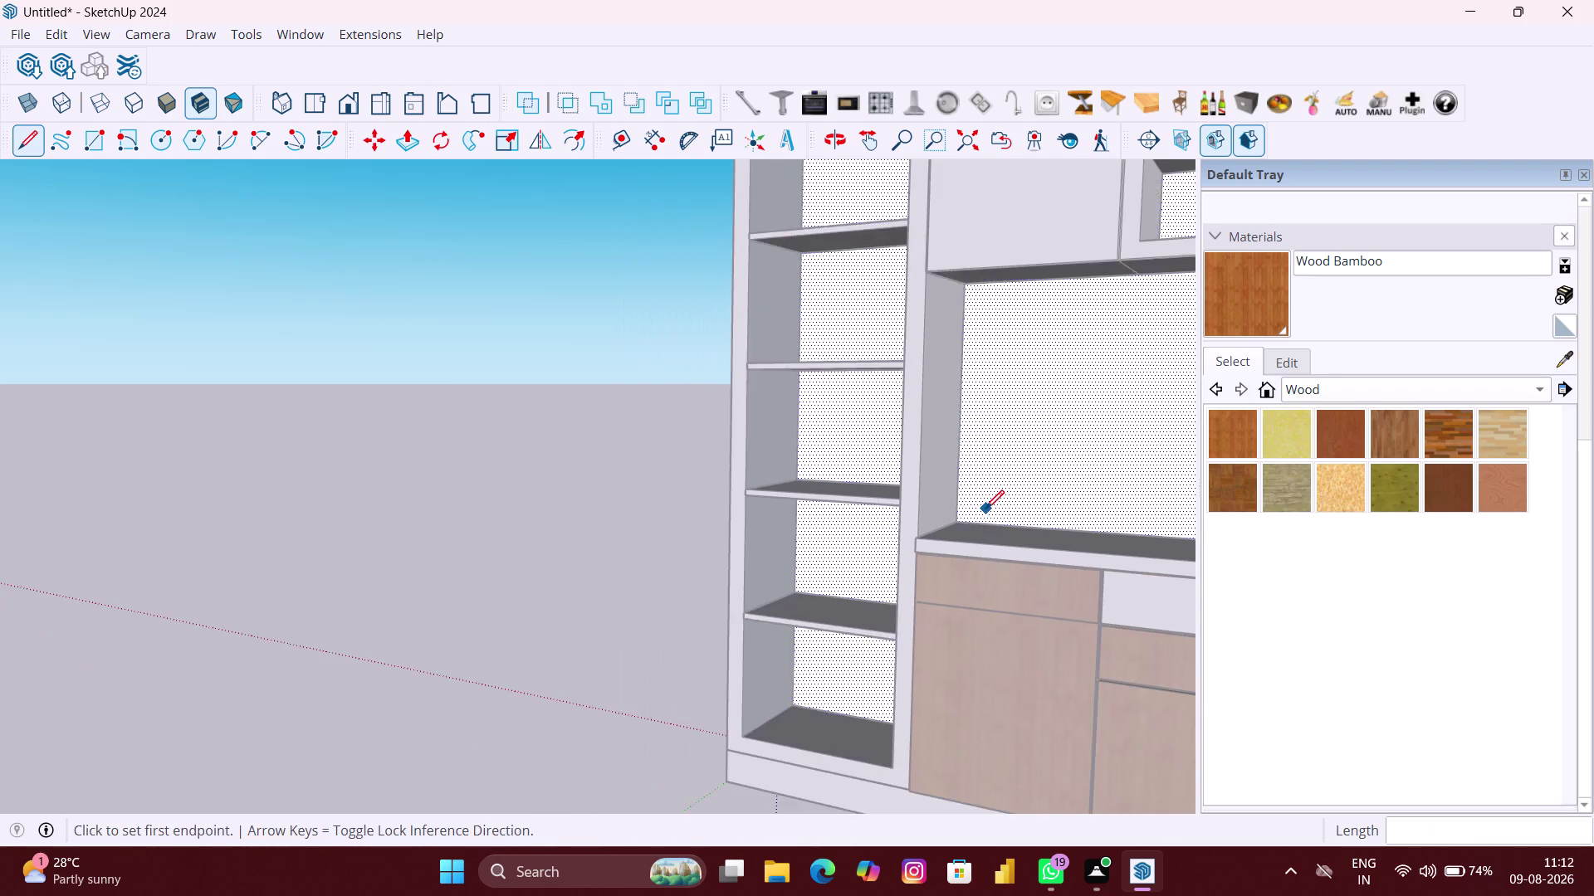
scroll(down, 3)
middle_drag(986, 508, 1081, 508)
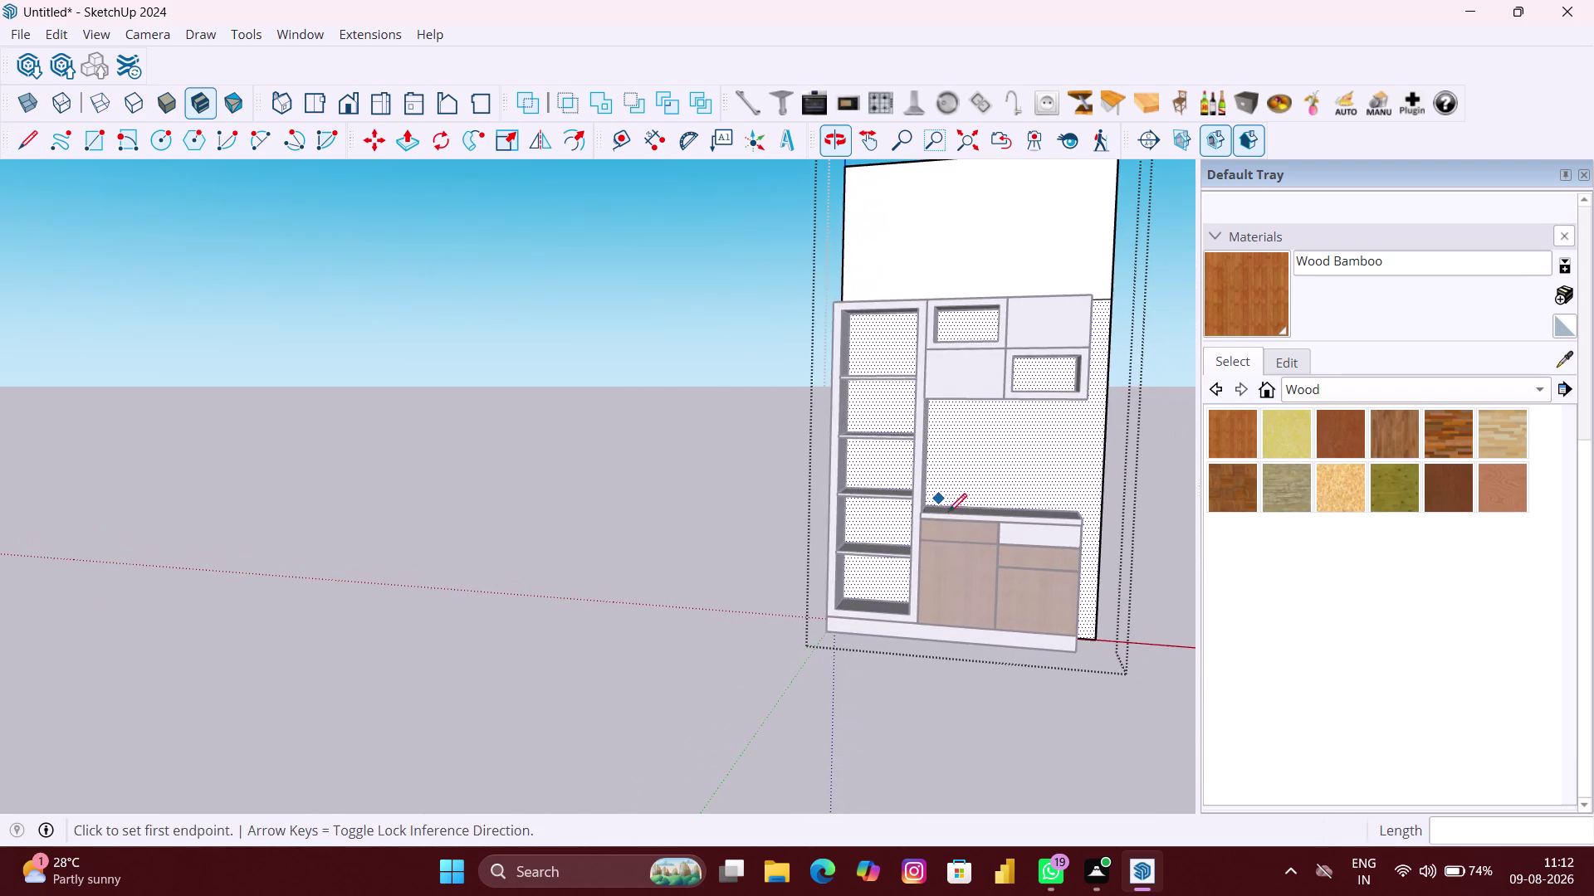
middle_drag(924, 512, 1095, 489)
middle_drag(856, 500, 851, 503)
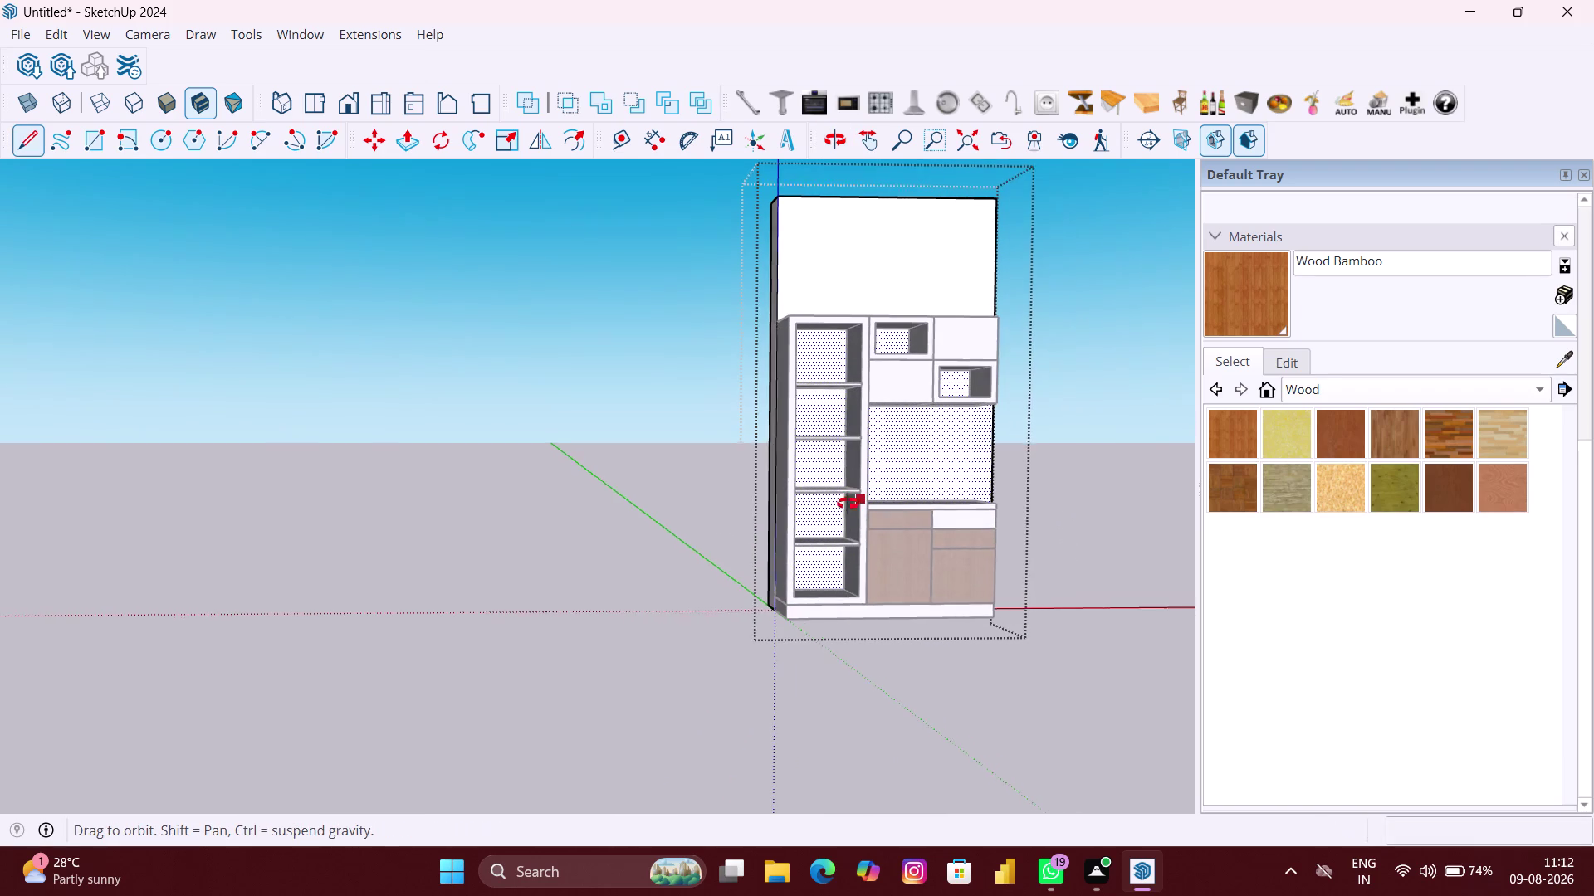
middle_drag(851, 503, 805, 512)
key(space)
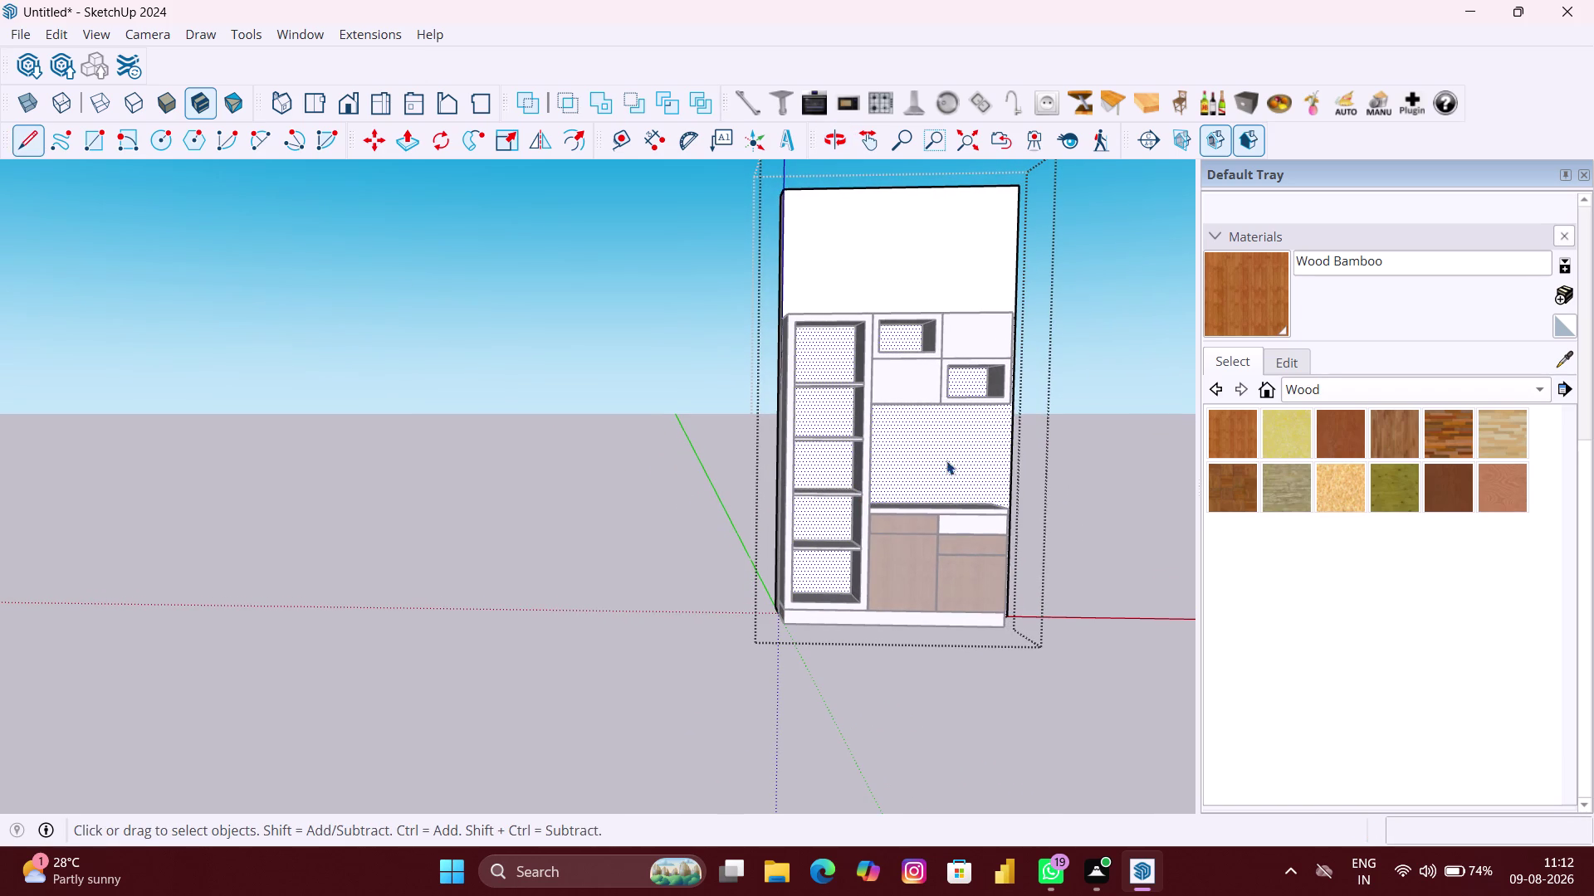
click(1115, 459)
scroll(up, 3)
middle_drag(962, 443, 915, 465)
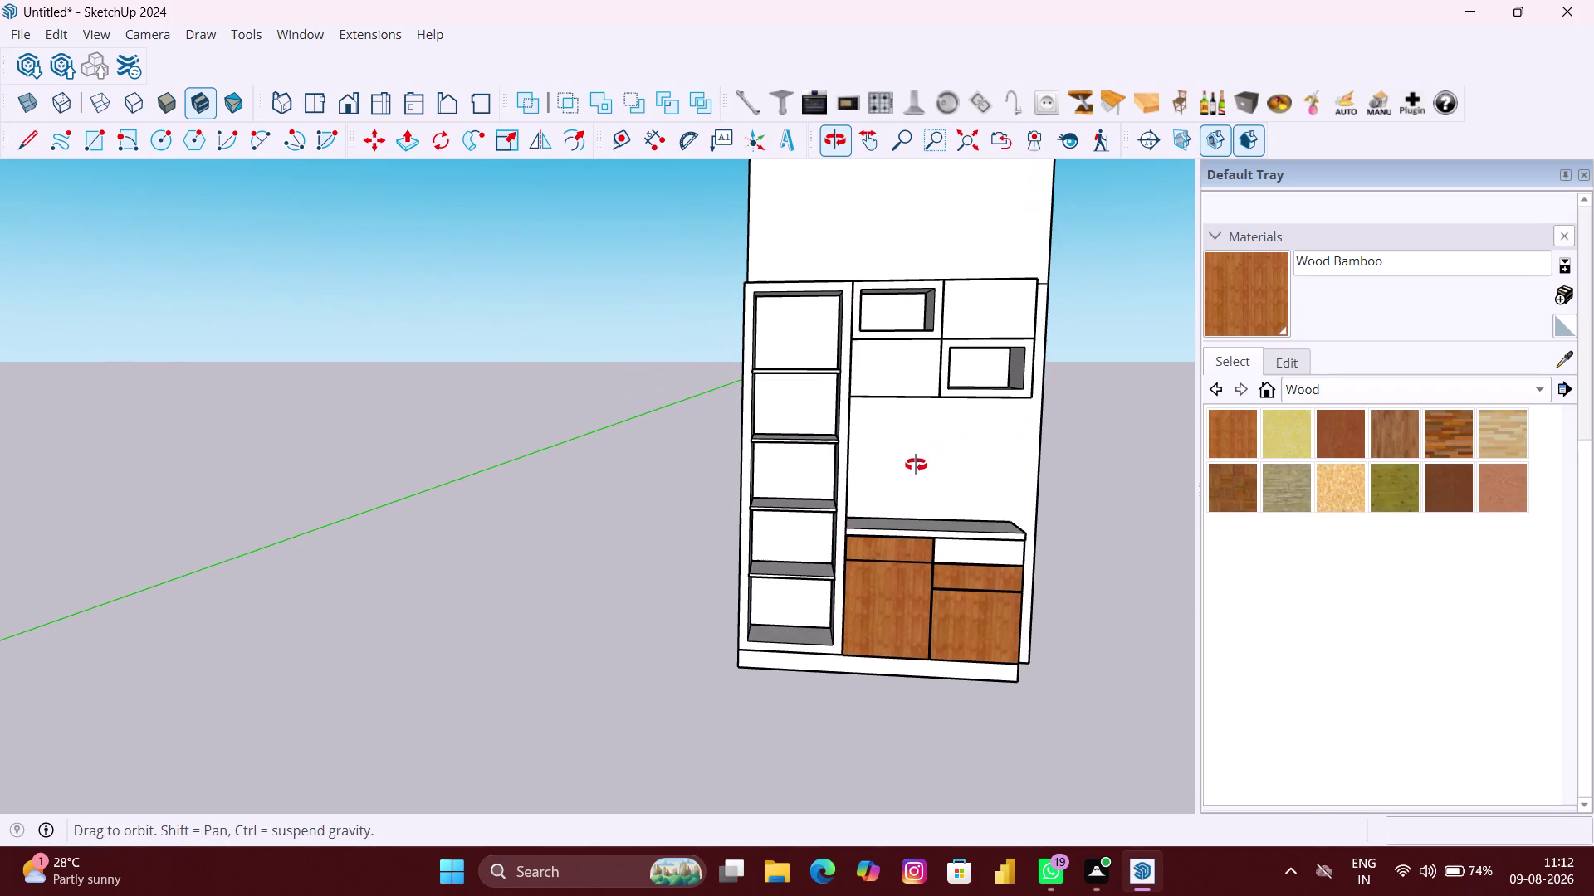
middle_drag(916, 465, 915, 466)
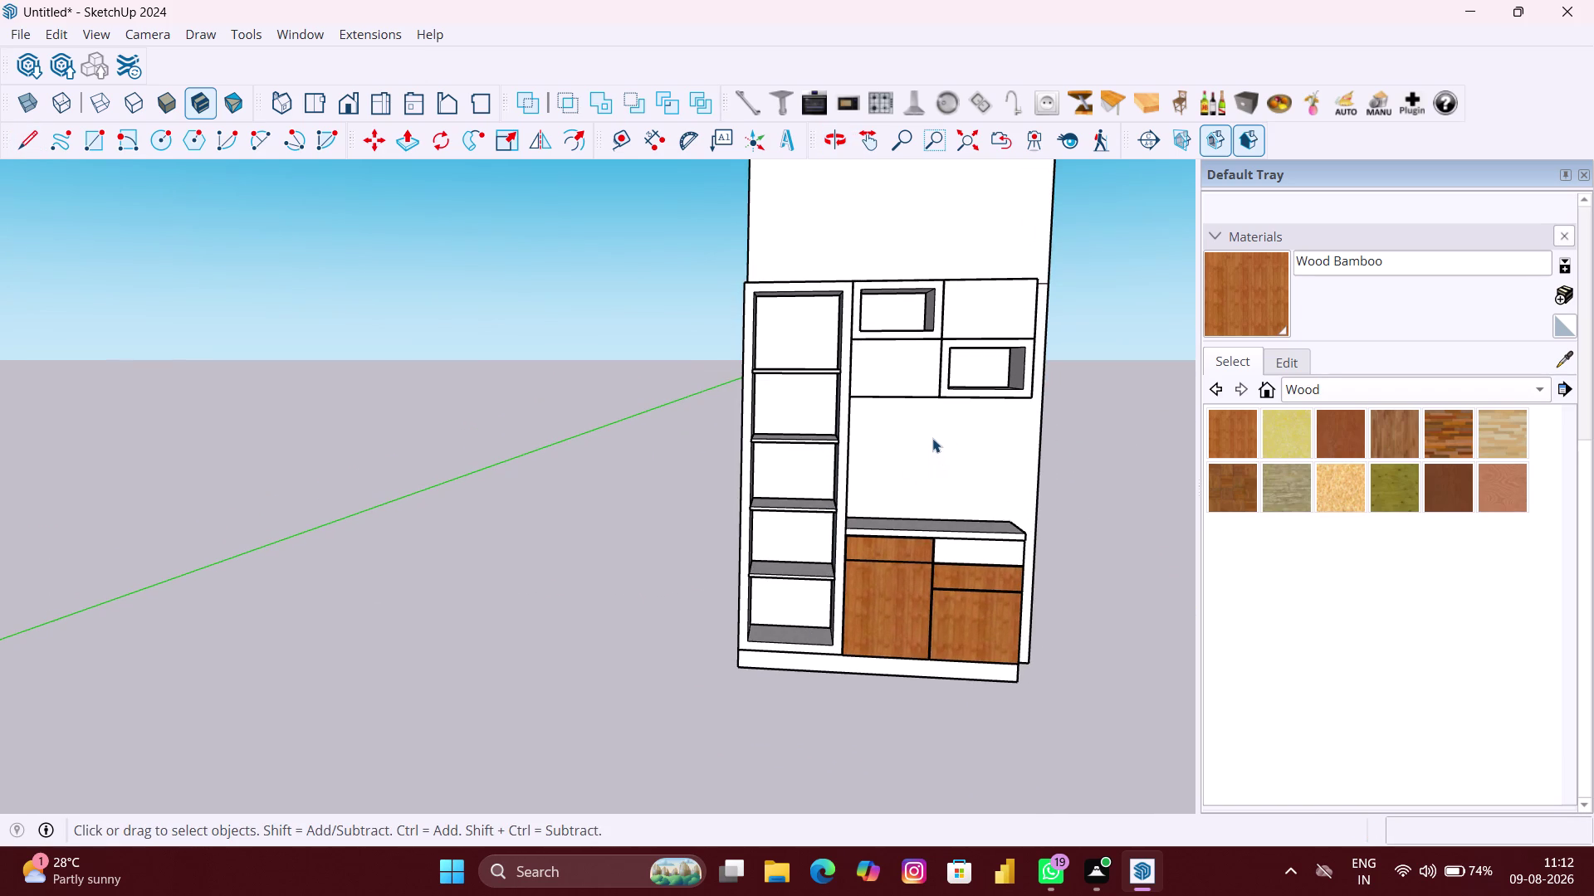
key(r)
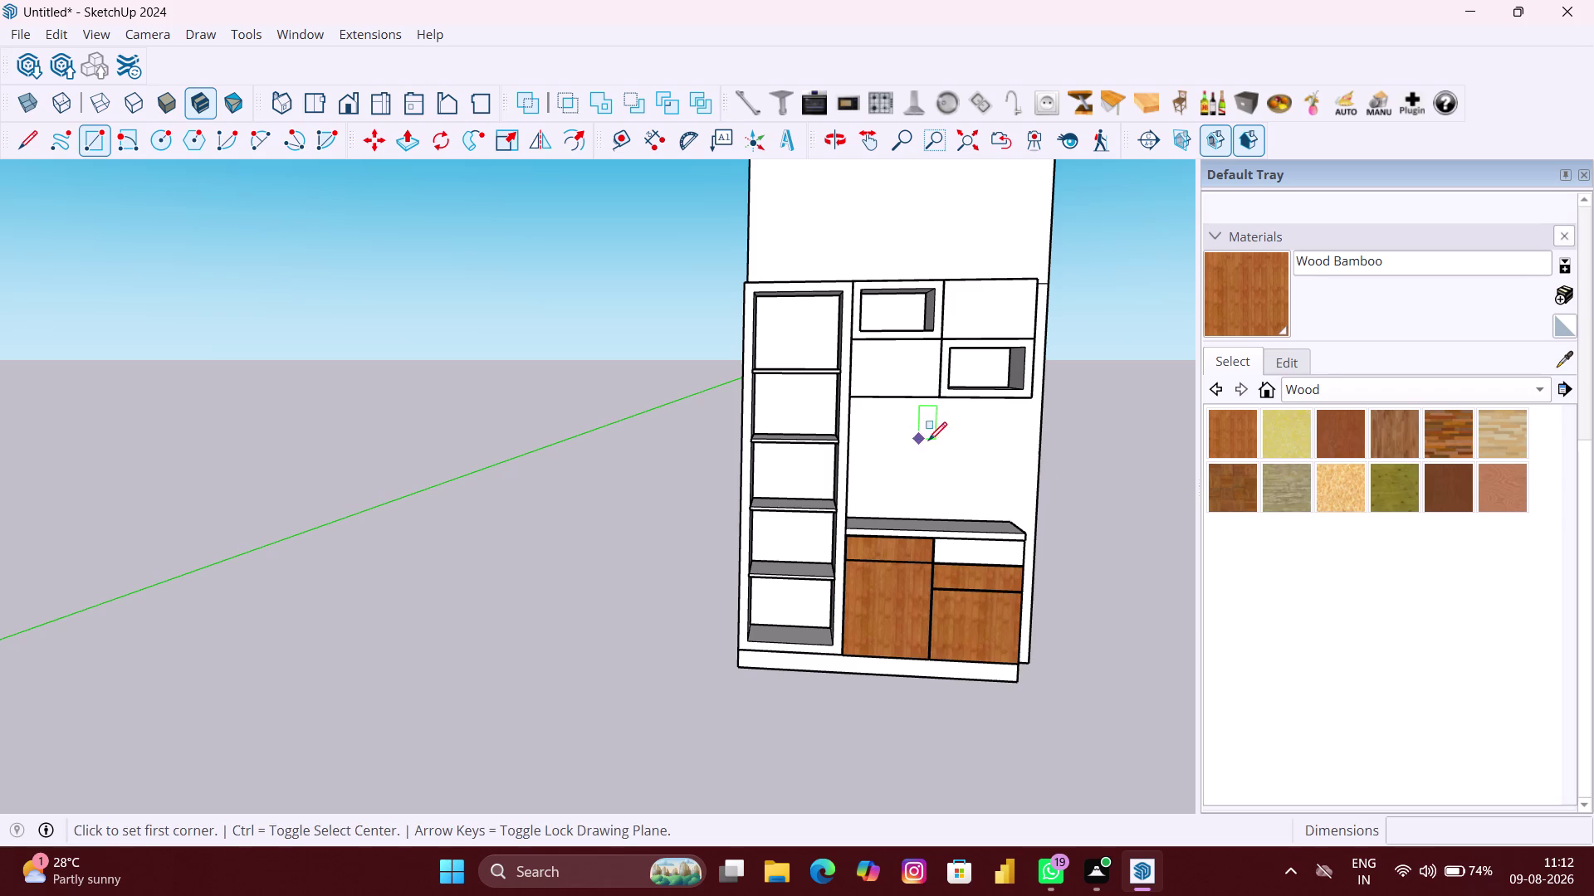
Select the back wall and open the wardrobe group for editing.
key(space)
click(822, 465)
click(811, 467)
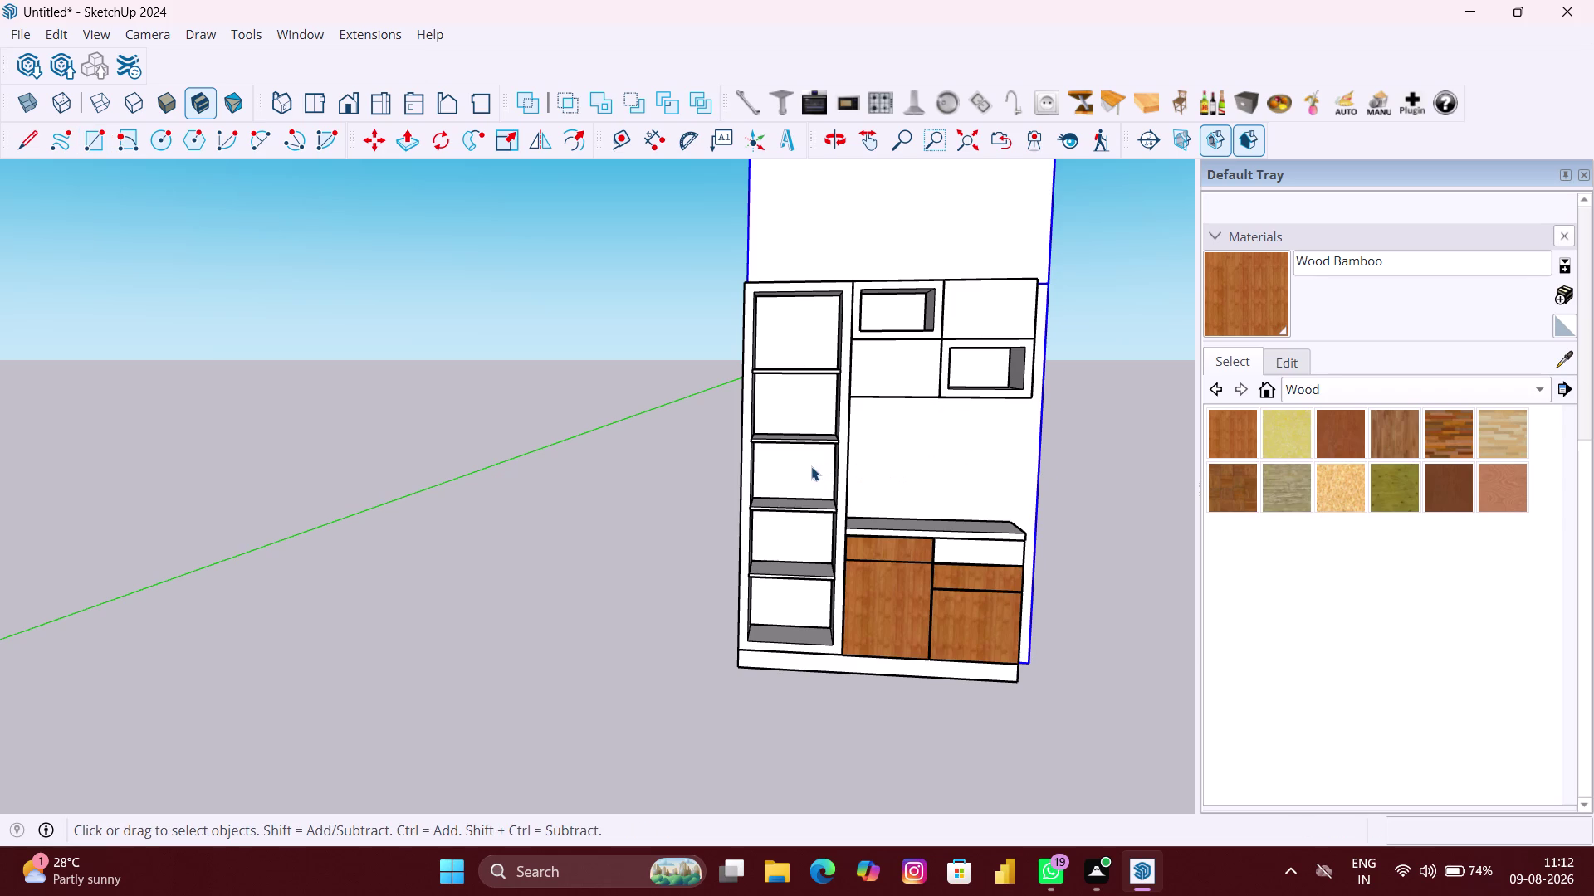
click(811, 466)
scroll(up, 3)
double_click(808, 467)
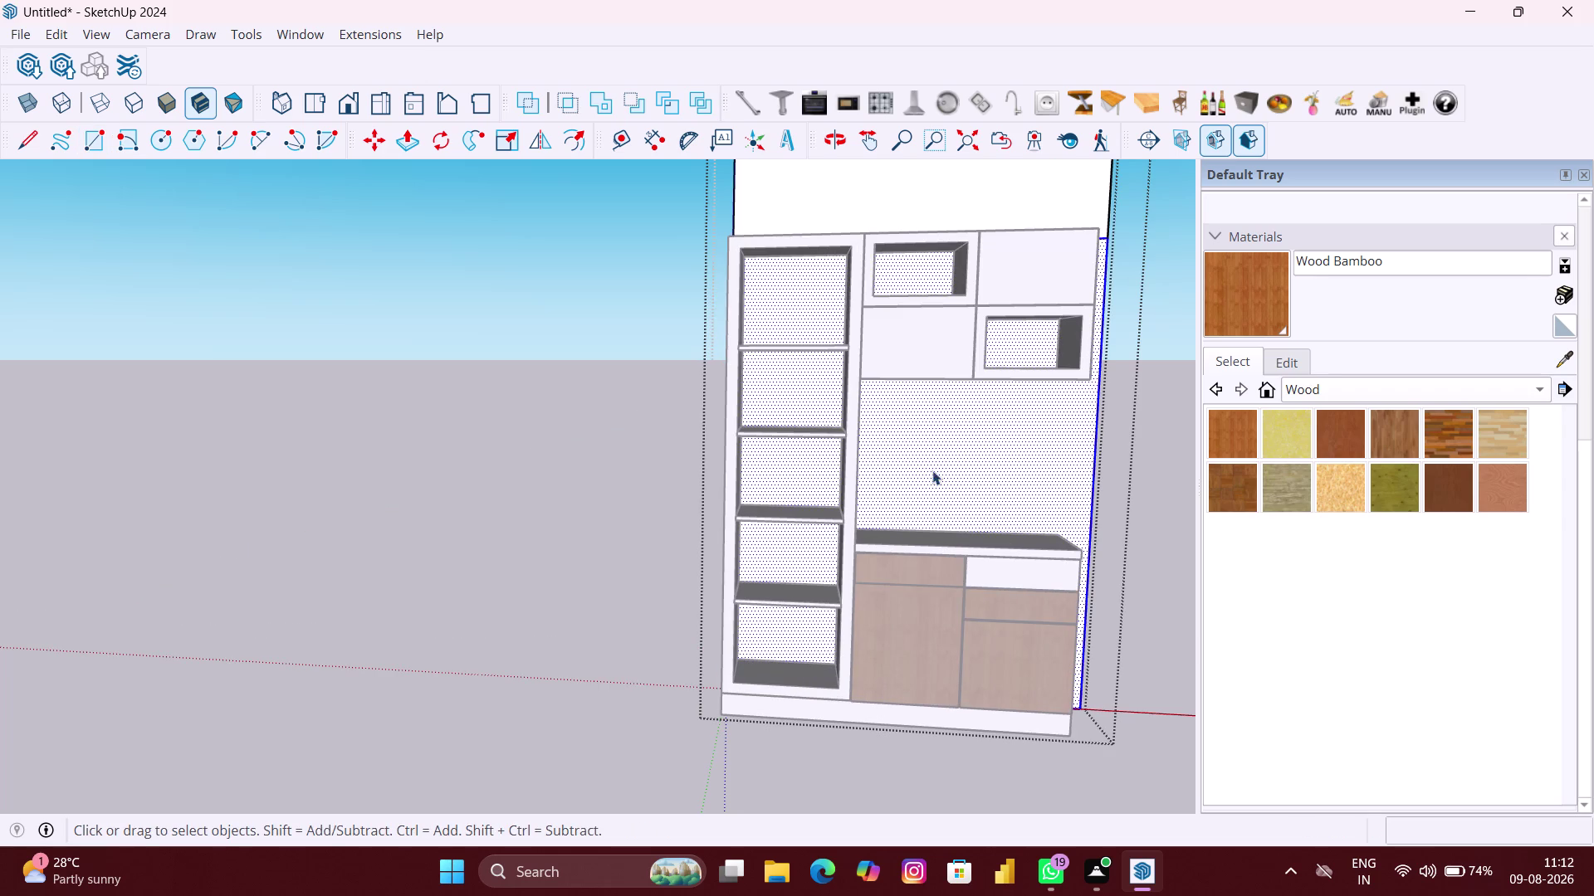
middle_drag(932, 471, 853, 439)
Draw a rectangle from the recess's upper-left corner down to the counter top.
key(r)
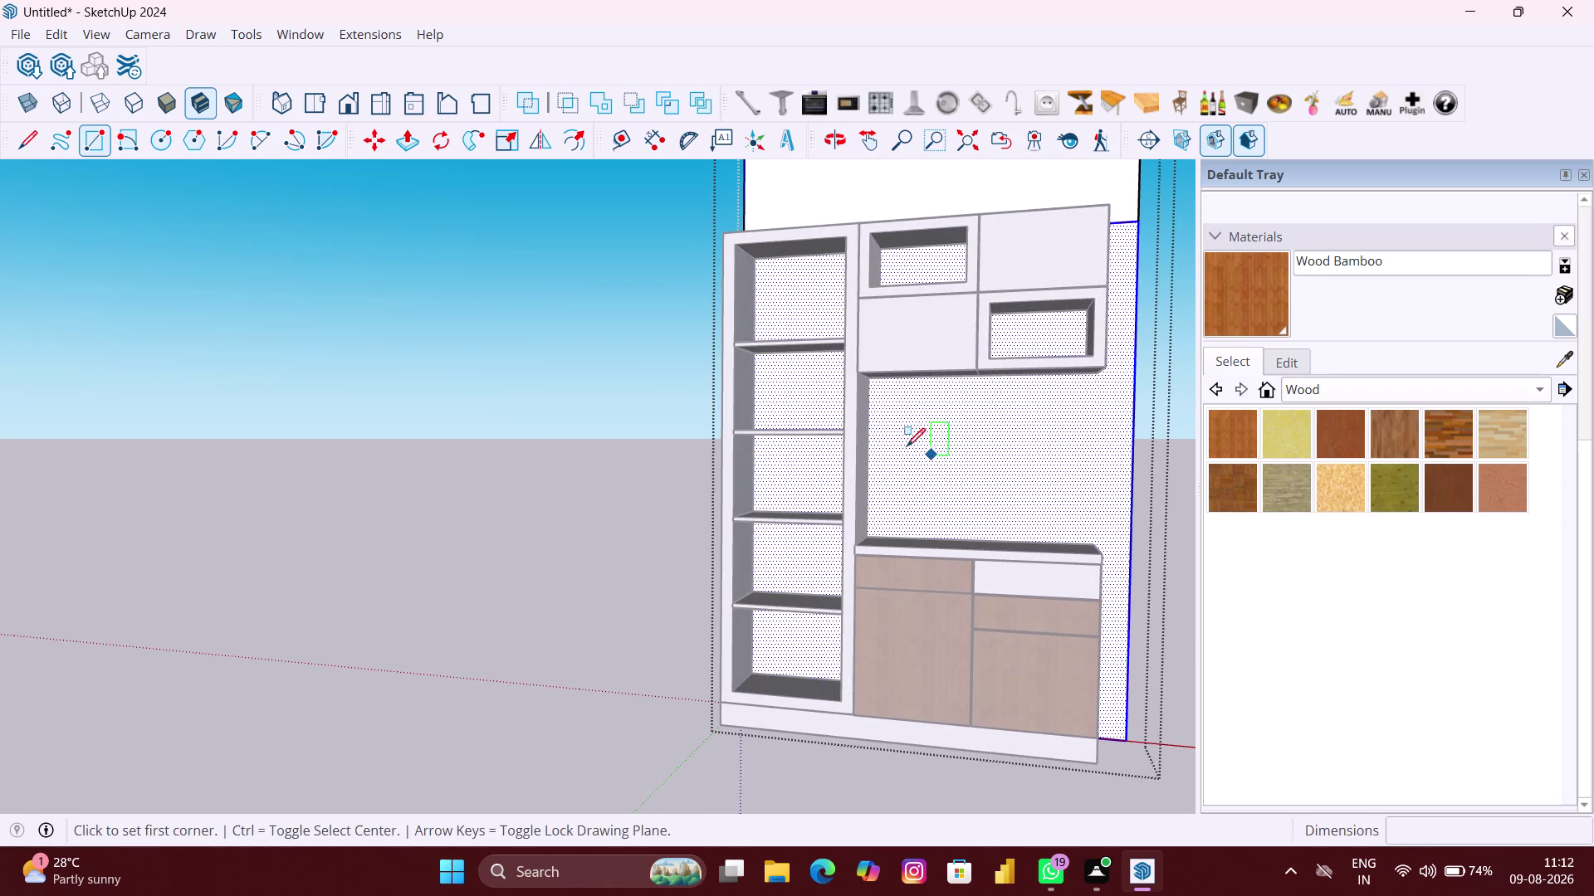
middle_drag(887, 391, 901, 347)
scroll(up, 3)
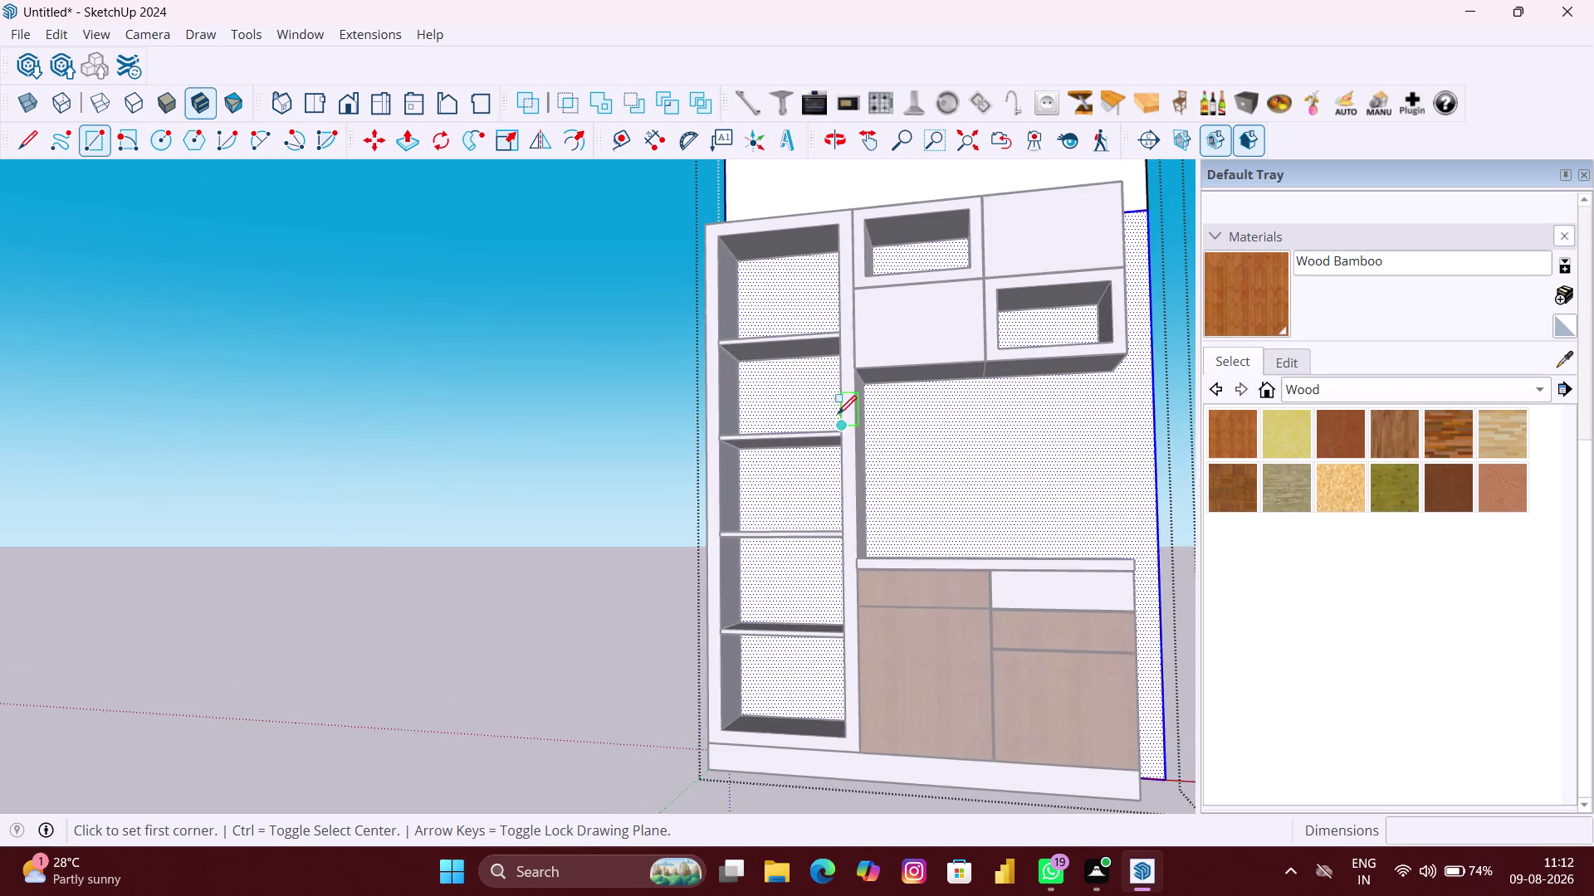
scroll(up, 3)
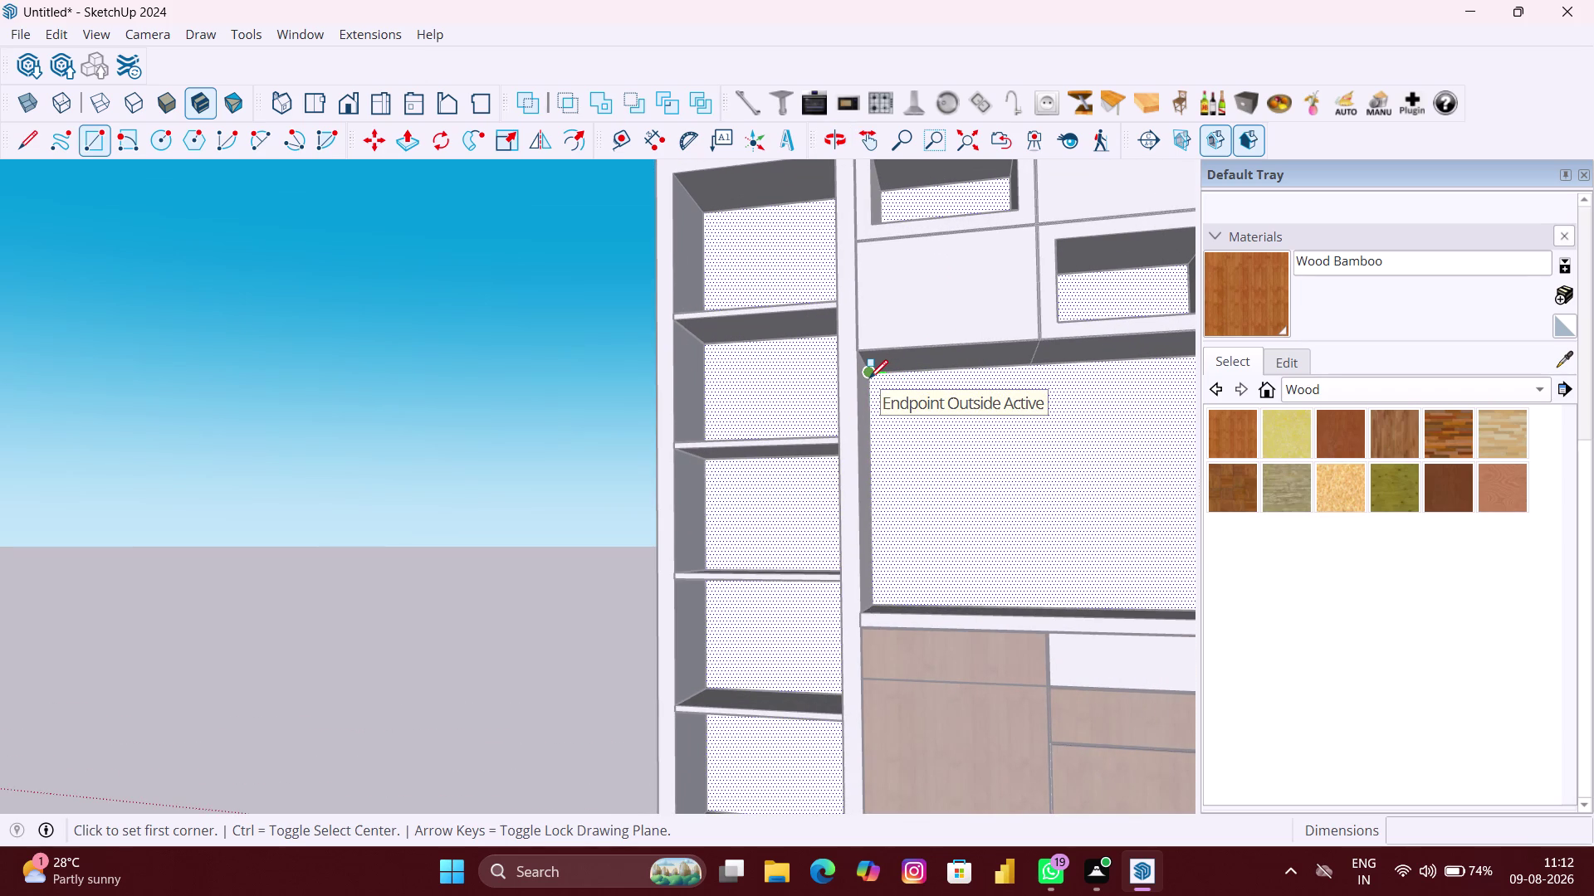
scroll(up, 3)
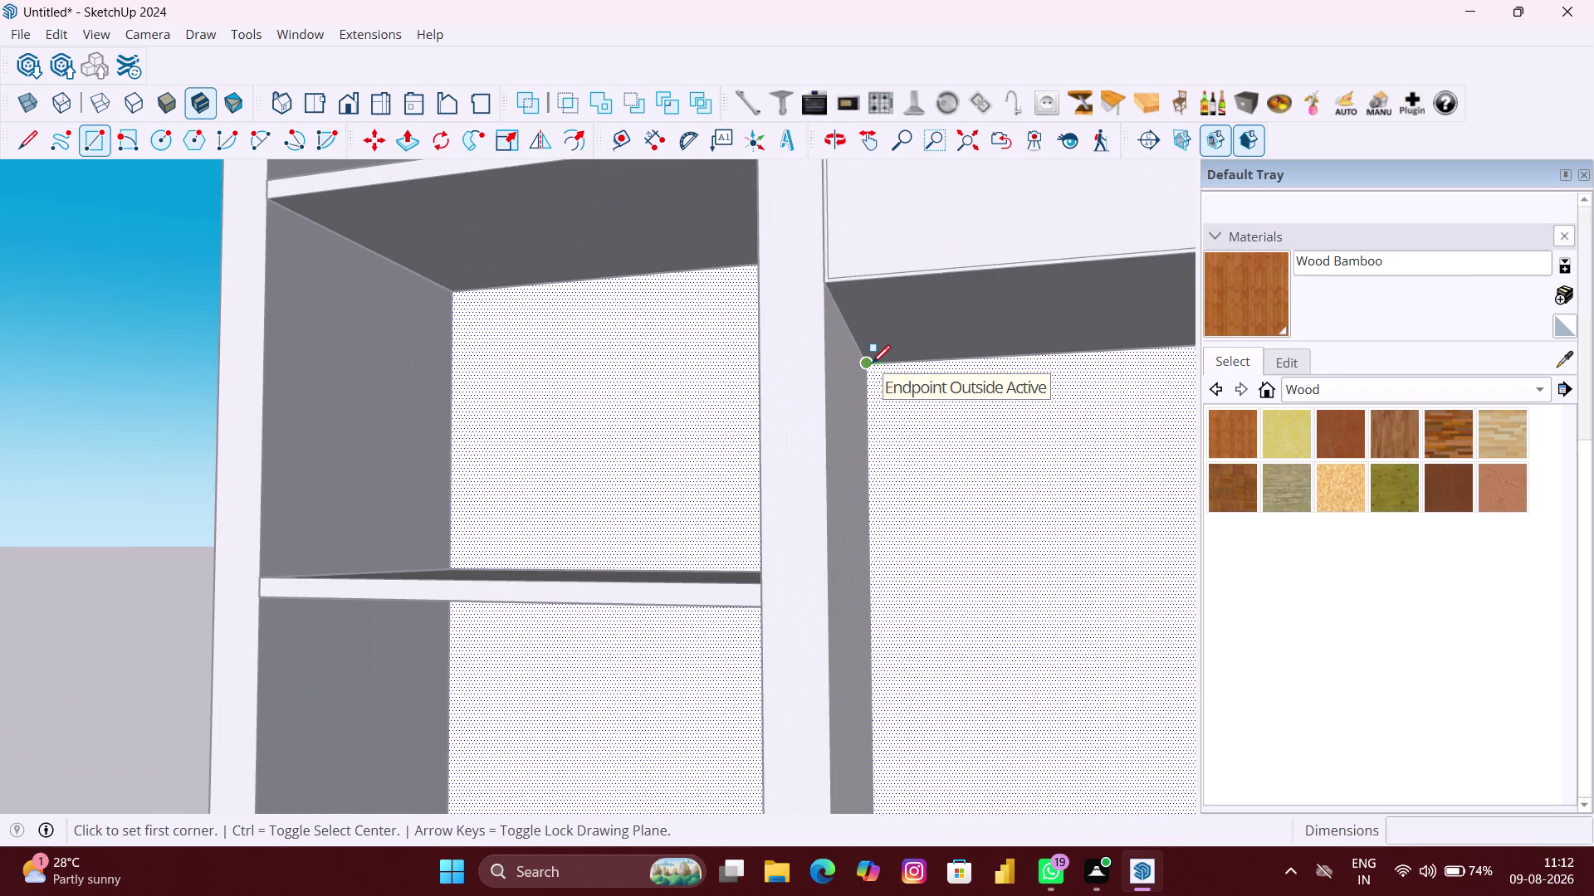
click(872, 363)
scroll(down, 3)
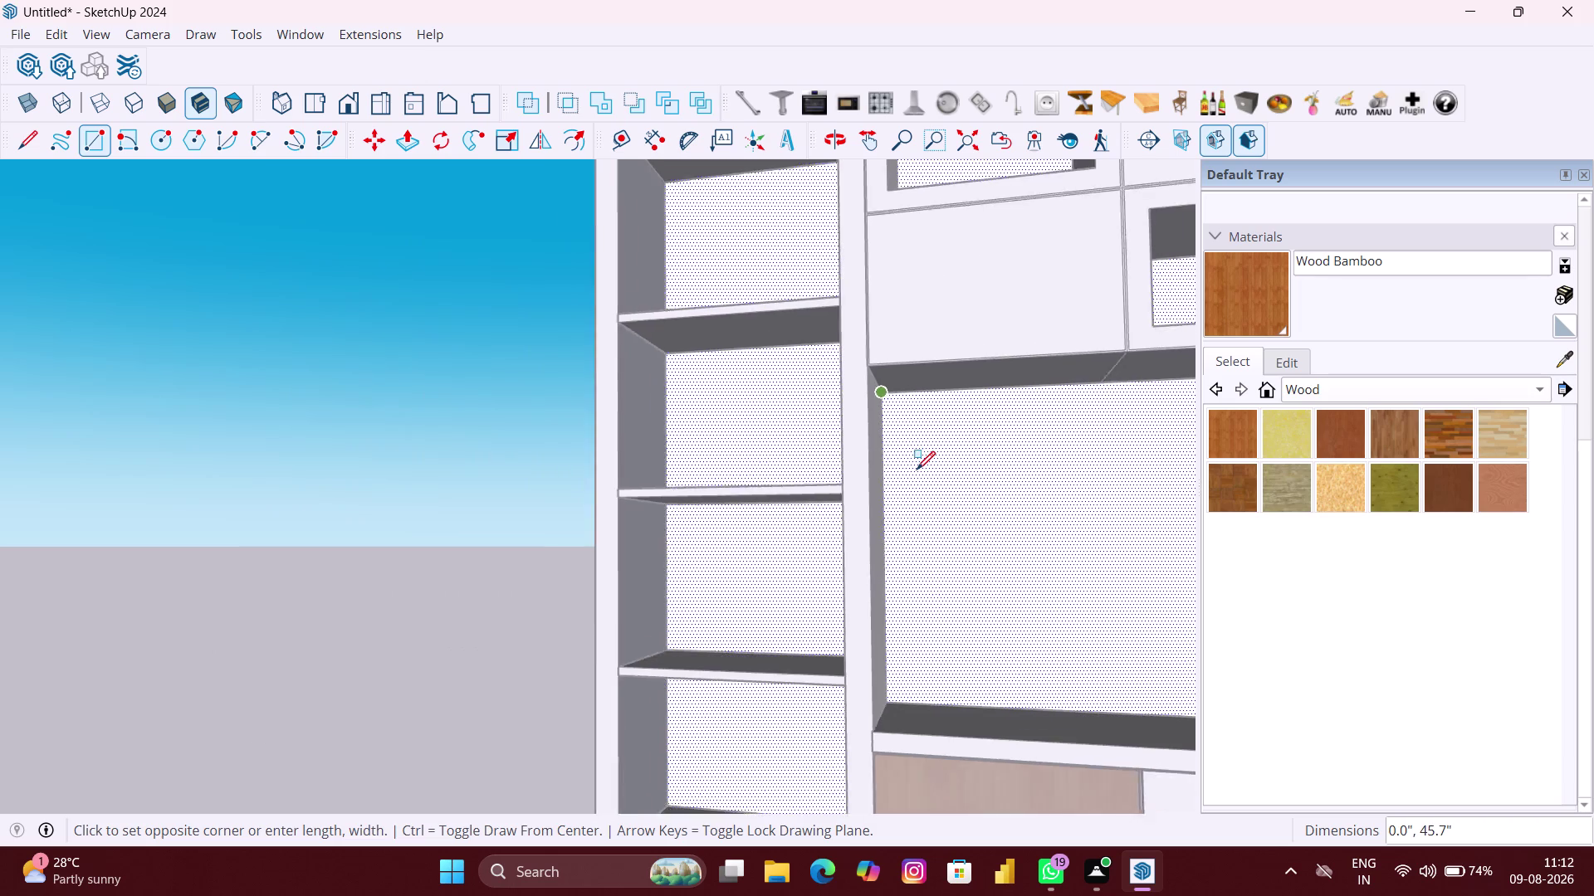
scroll(down, 3)
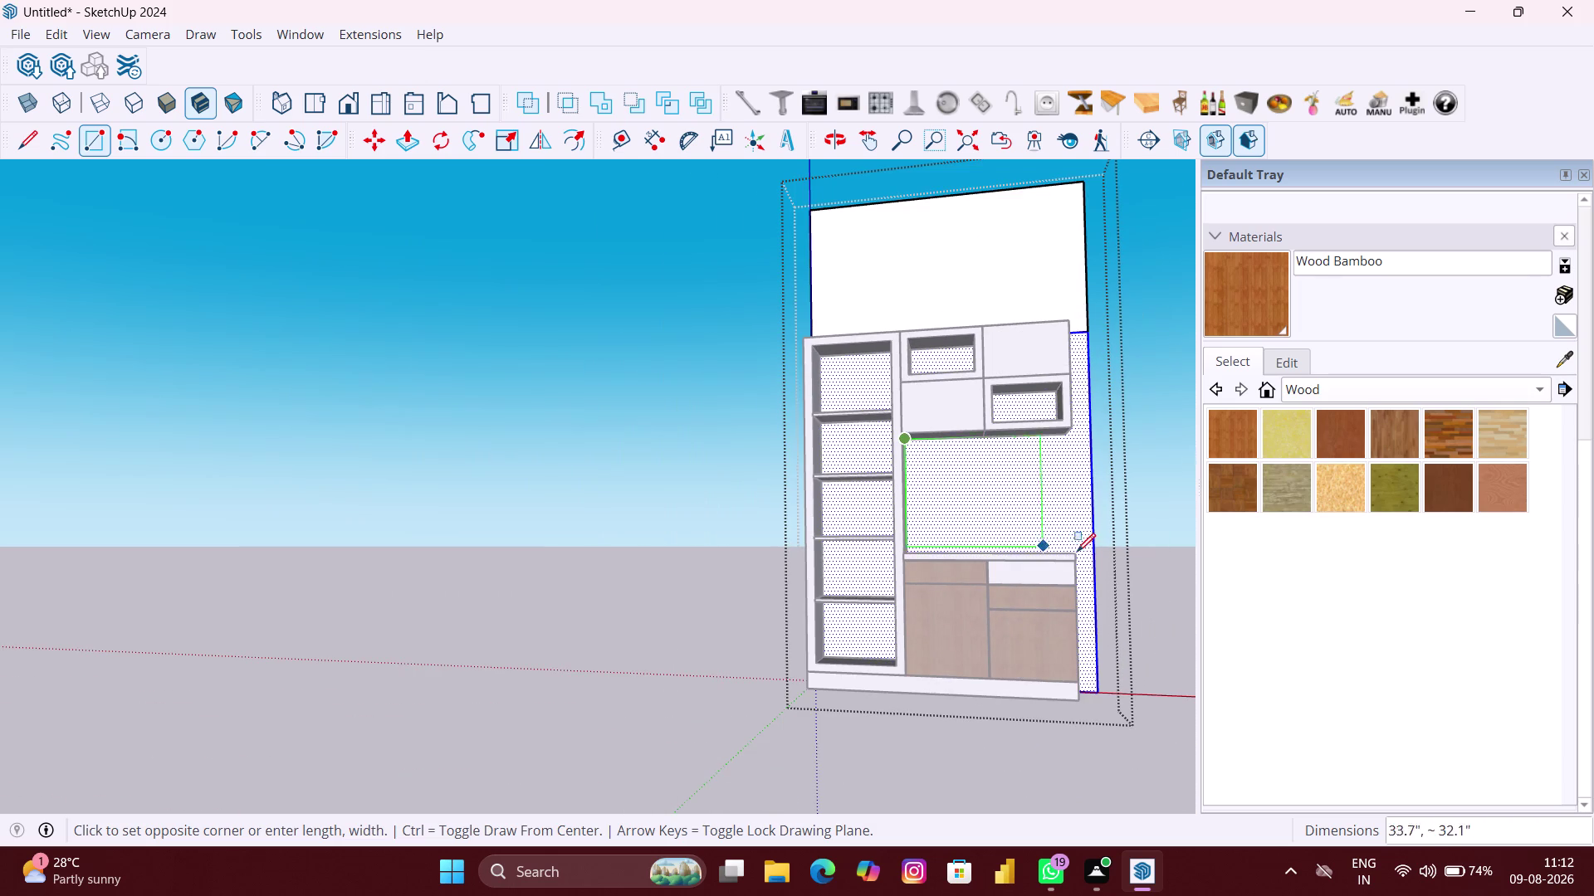
click(1087, 554)
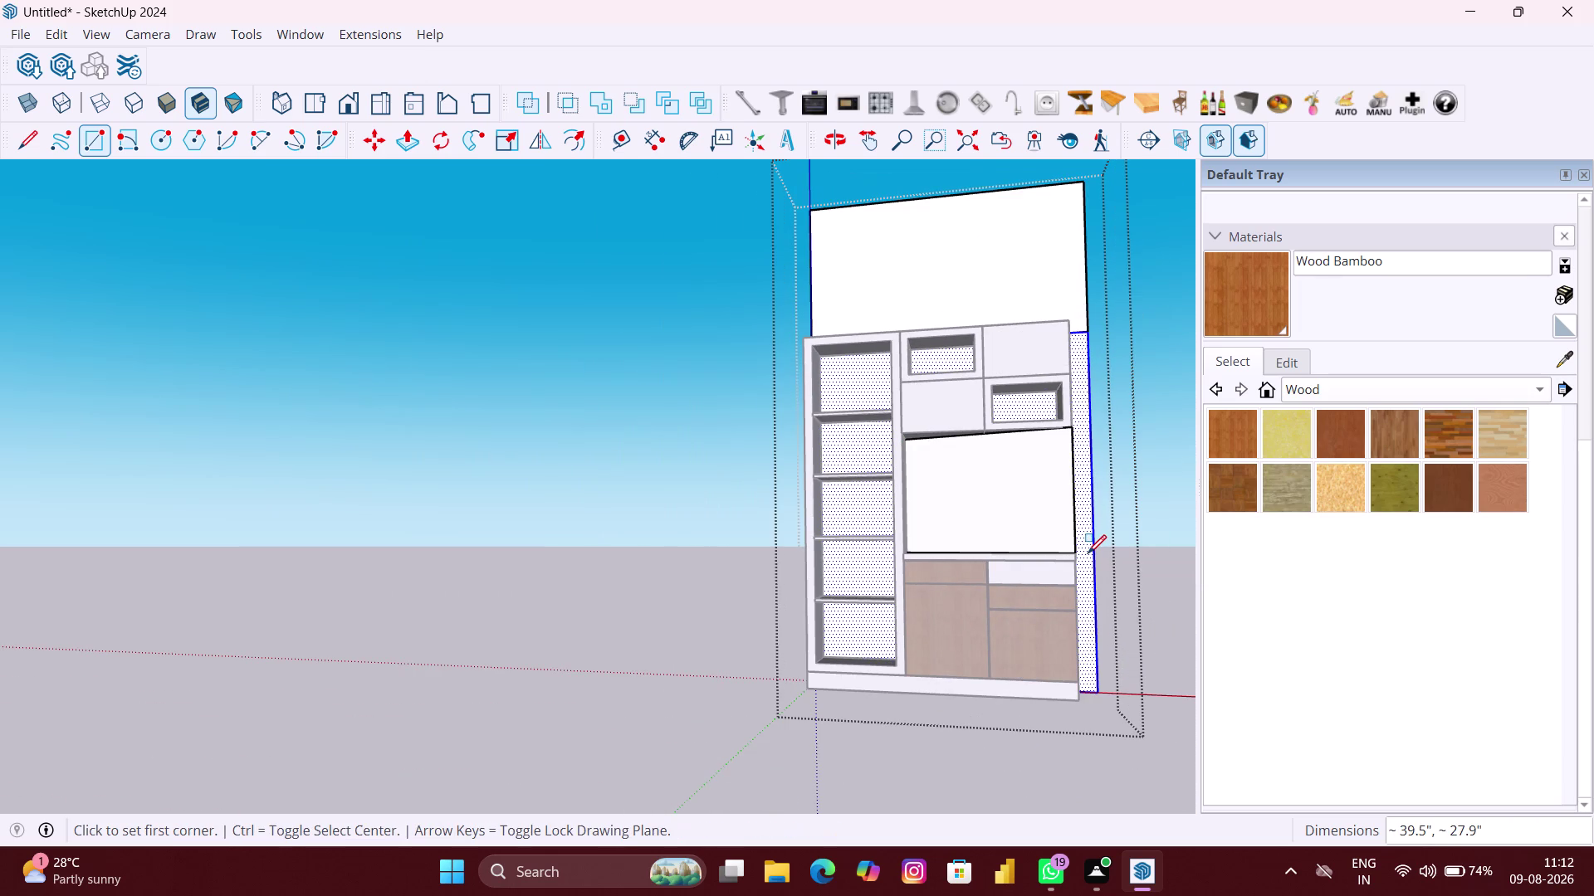
scroll(down, 3)
scroll(up, 3)
Orbit the view around the wardrobe, closer to the upper cabinets.
middle_drag(1076, 557, 1059, 605)
scroll(down, 3)
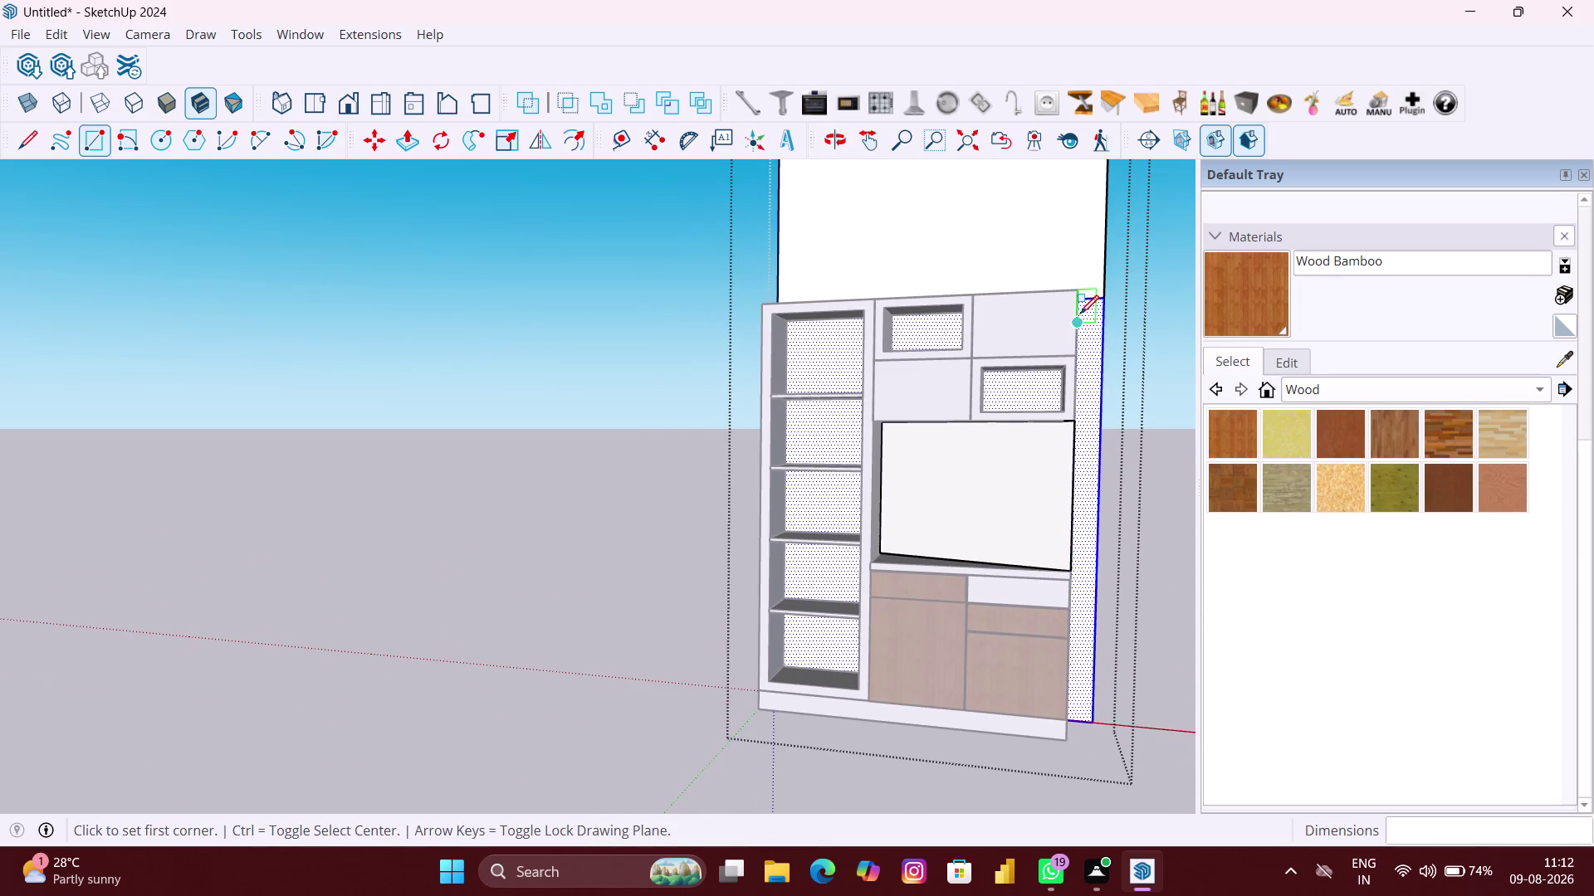
scroll(up, 3)
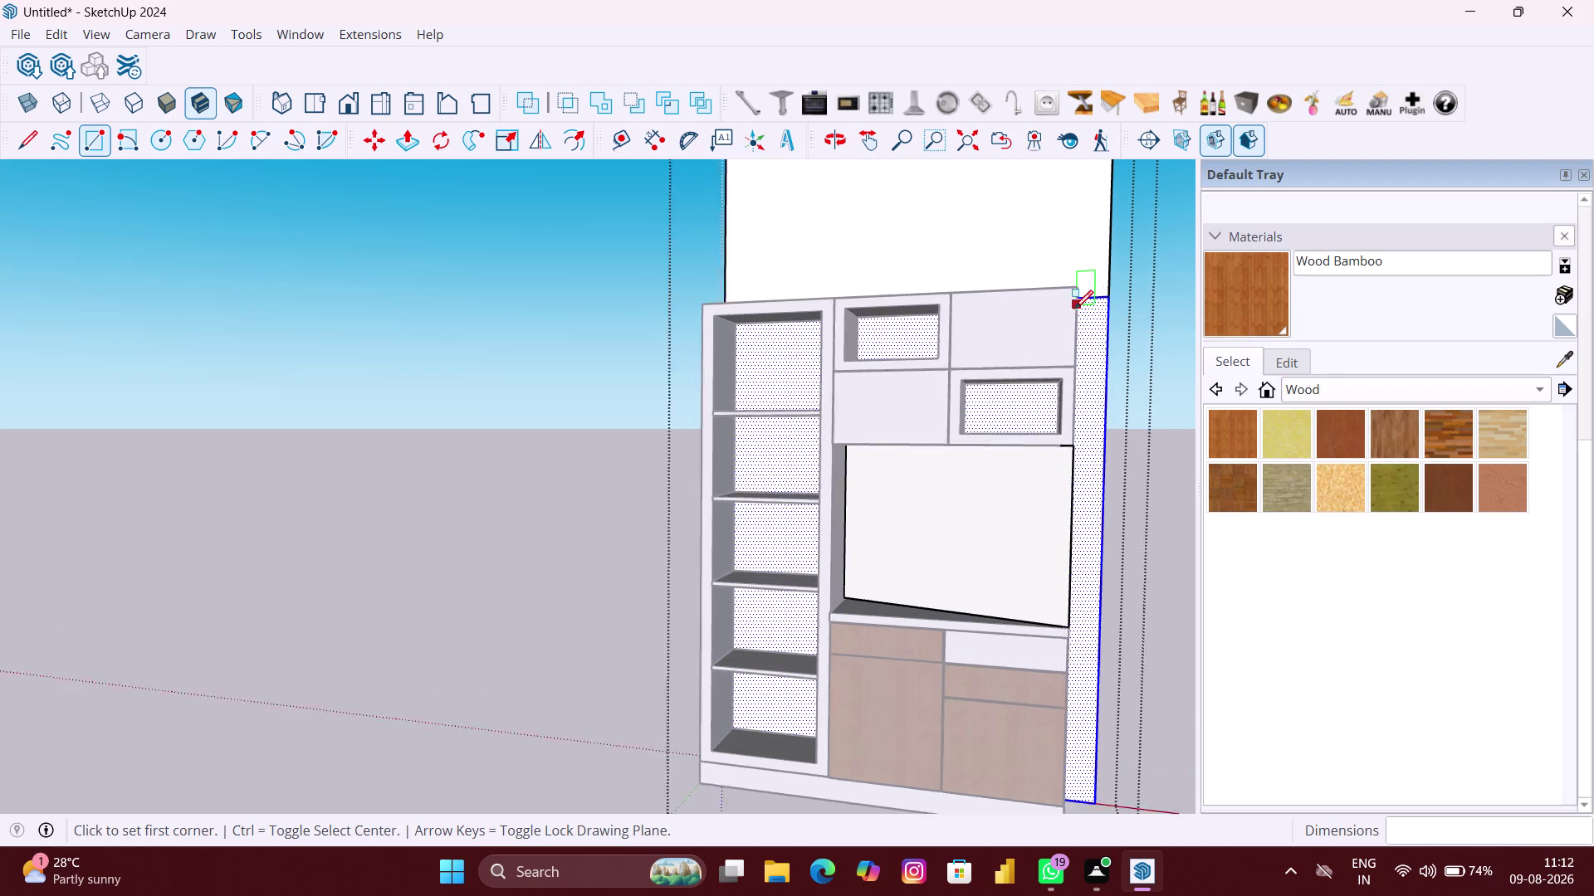
scroll(up, 3)
middle_drag(1089, 291, 1003, 316)
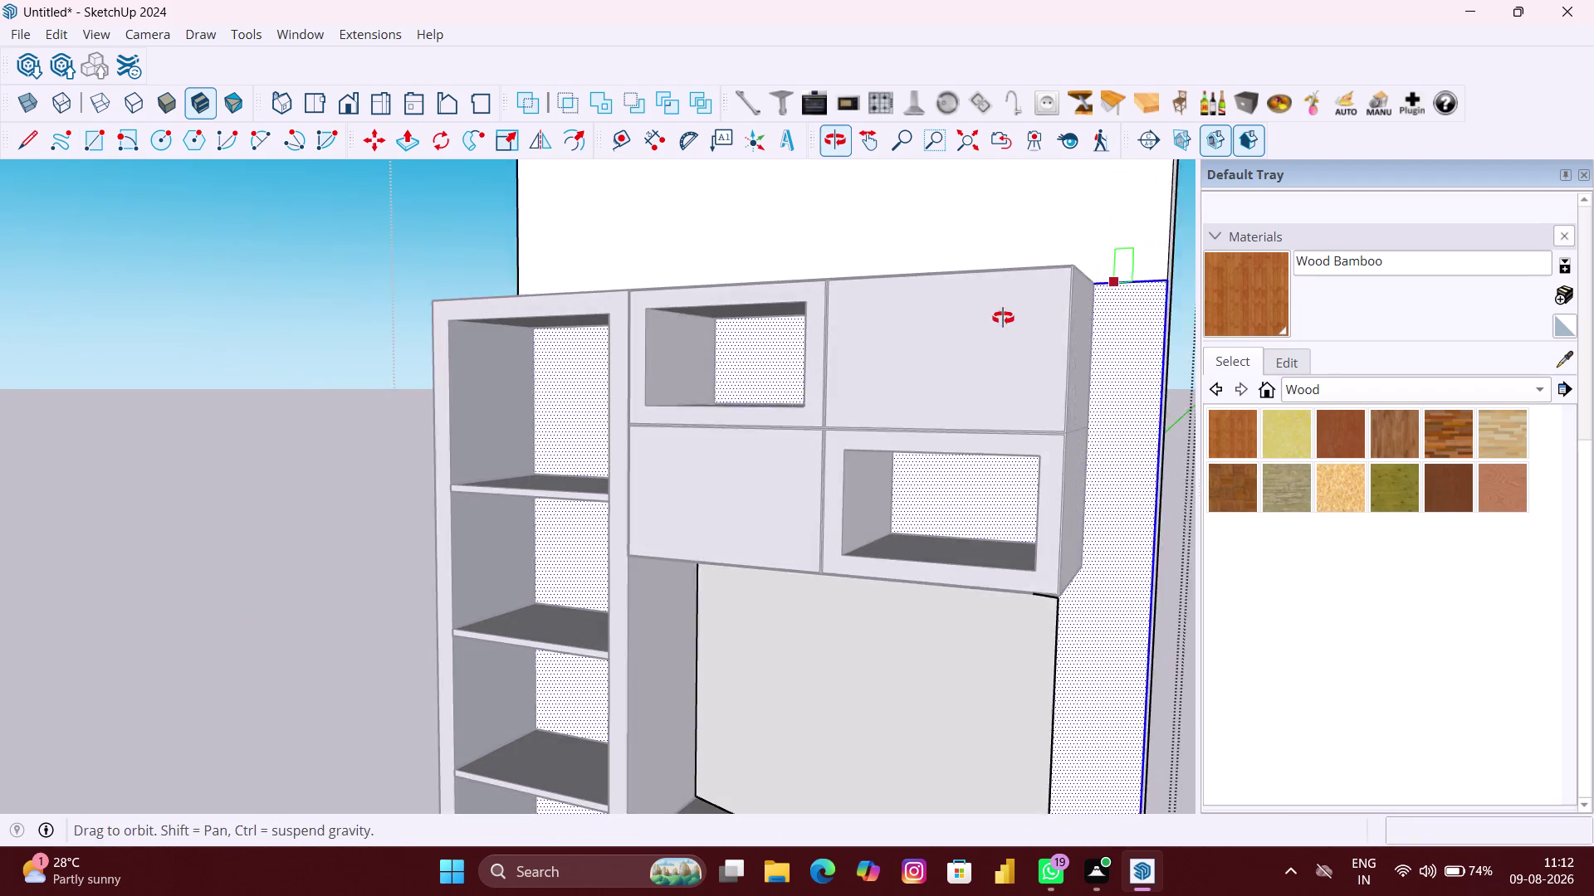
middle_drag(1003, 316, 1002, 318)
Draw a tall rectangle from the cabinets' top-right corner to close the right side.
click(1101, 293)
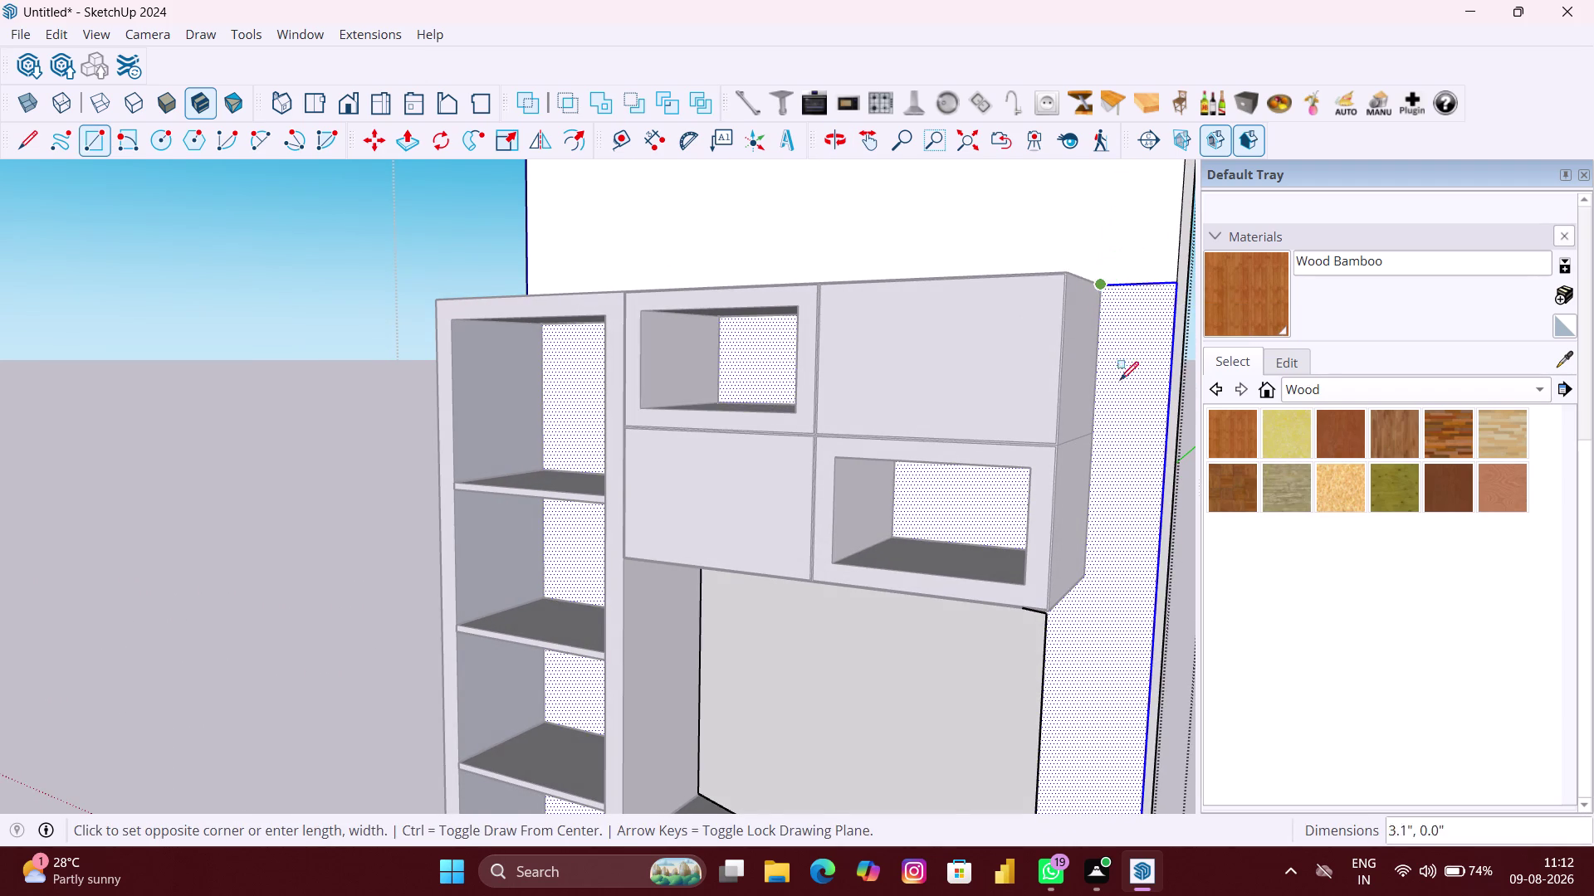
scroll(down, 3)
scroll(down, 3)
scroll(down, 3)
scroll(down, 3)
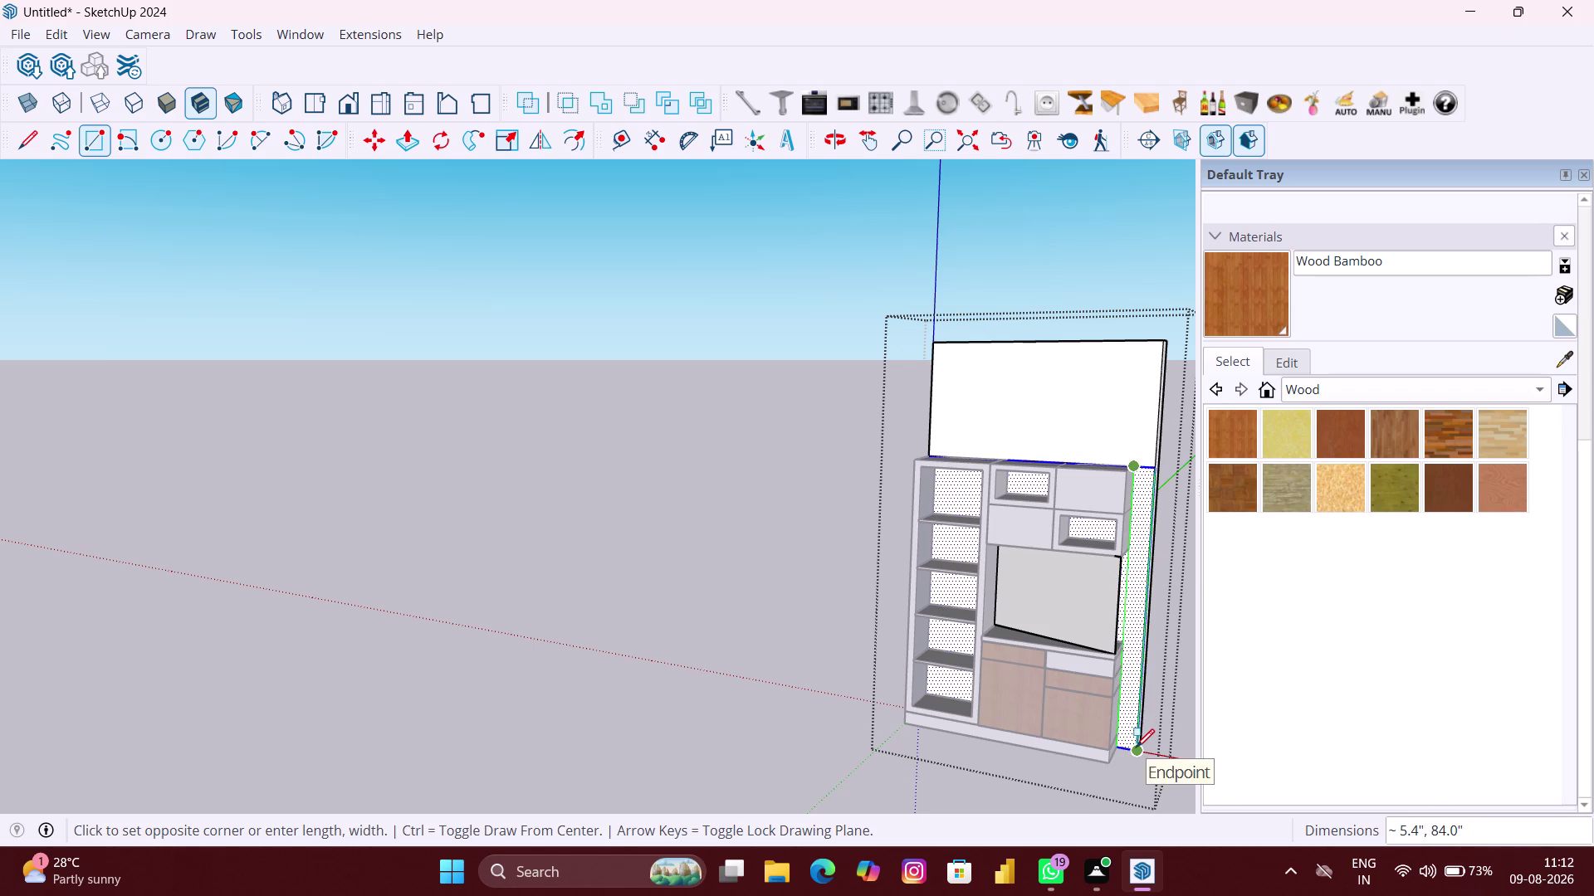
click(1136, 748)
Select and delete the stray diagonal edges inside the TV recess.
key(space)
click(1094, 616)
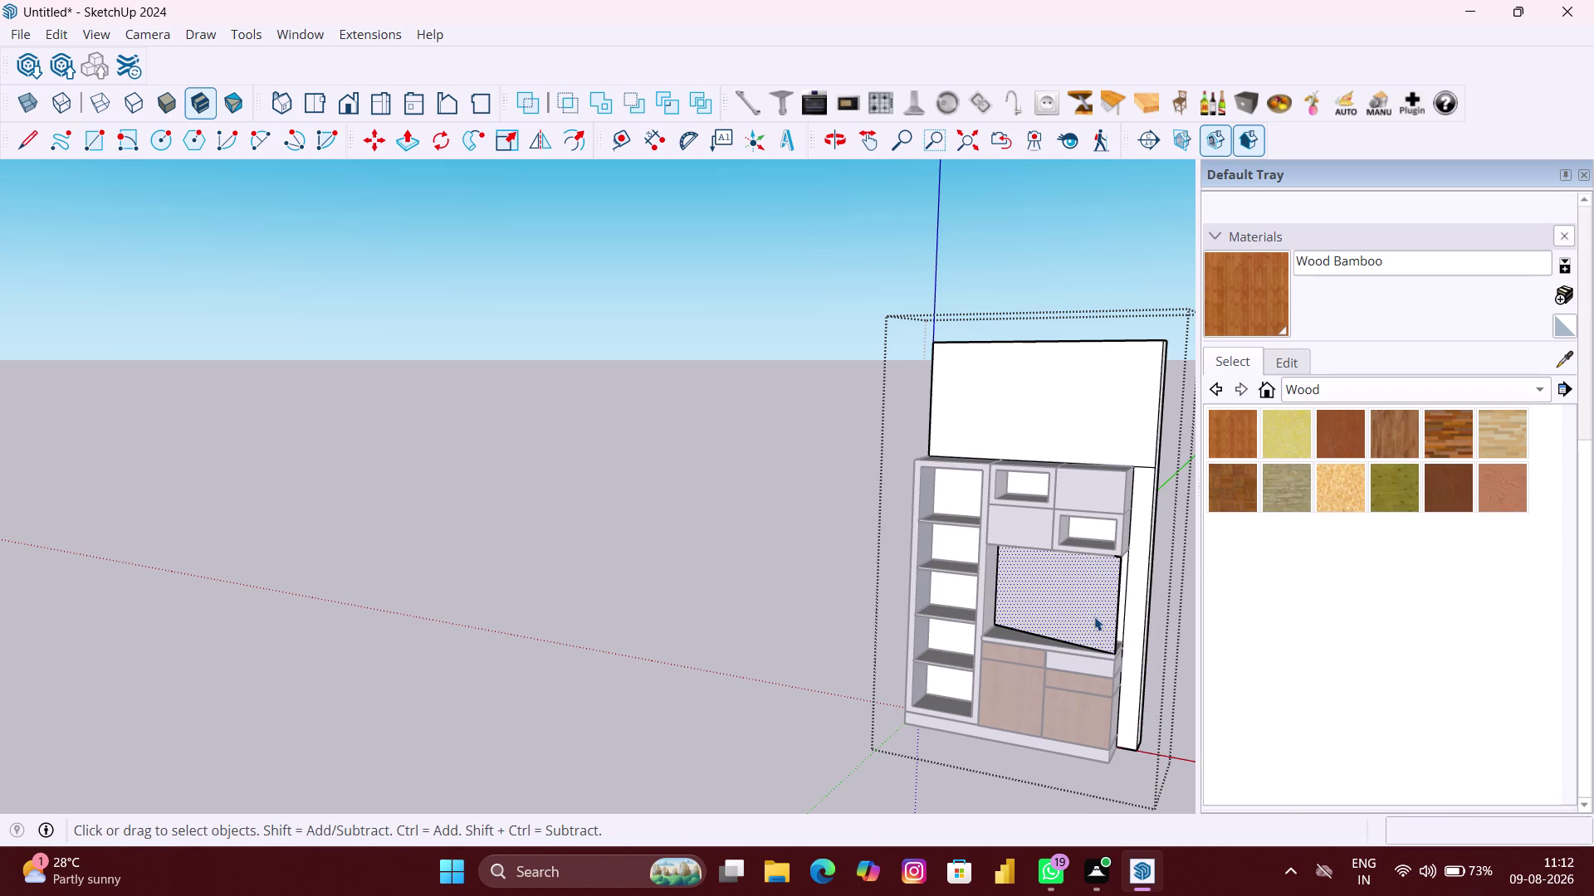
key(Delete)
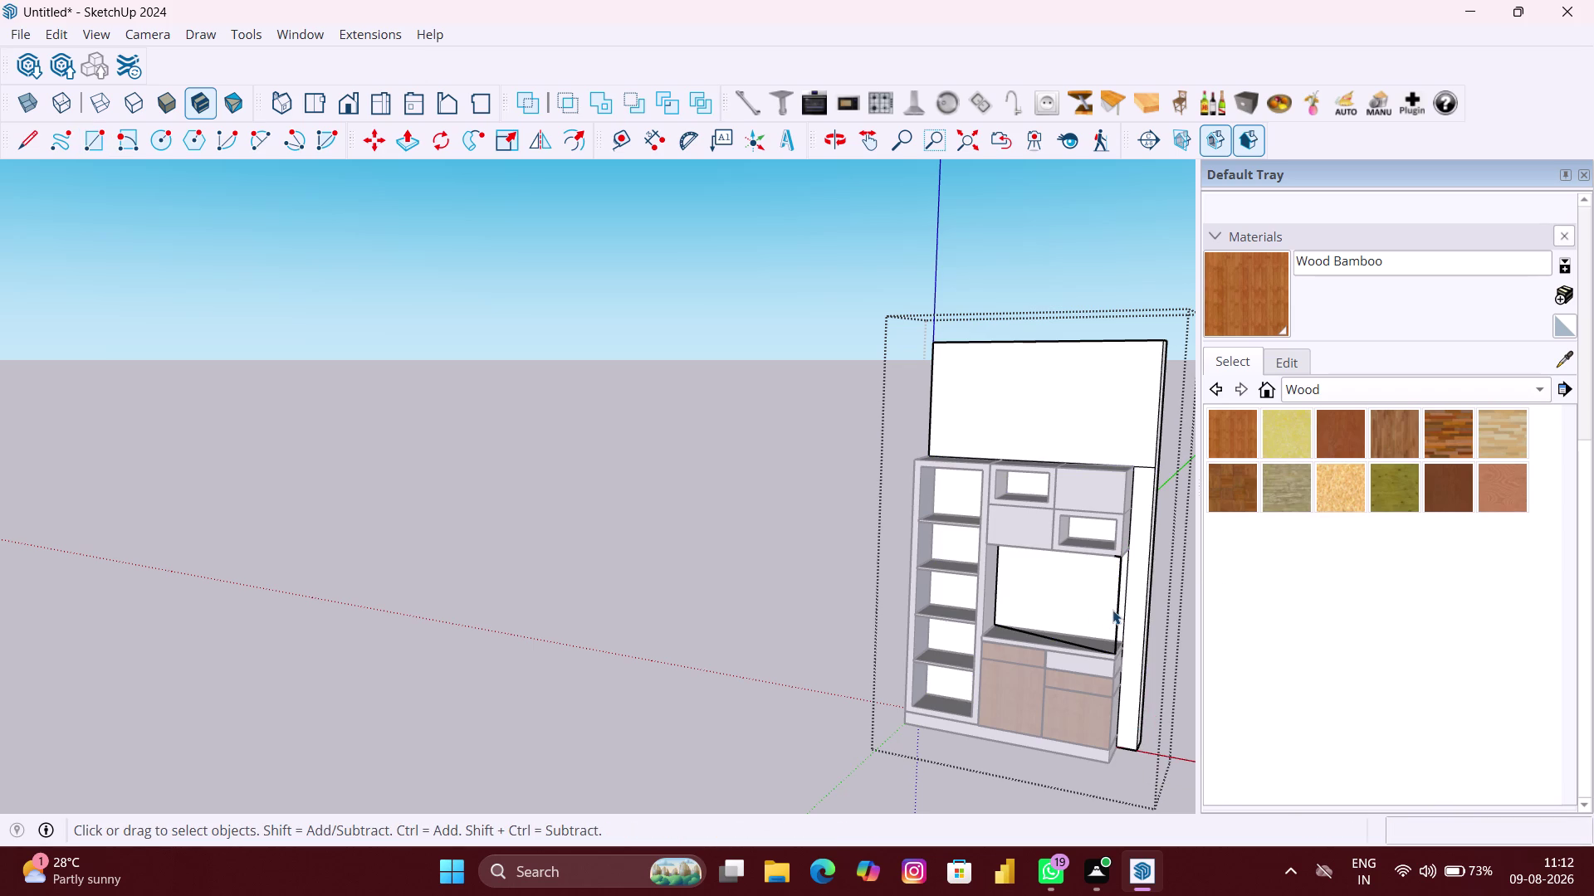
click(1113, 610)
double_click(1116, 614)
key(Delete)
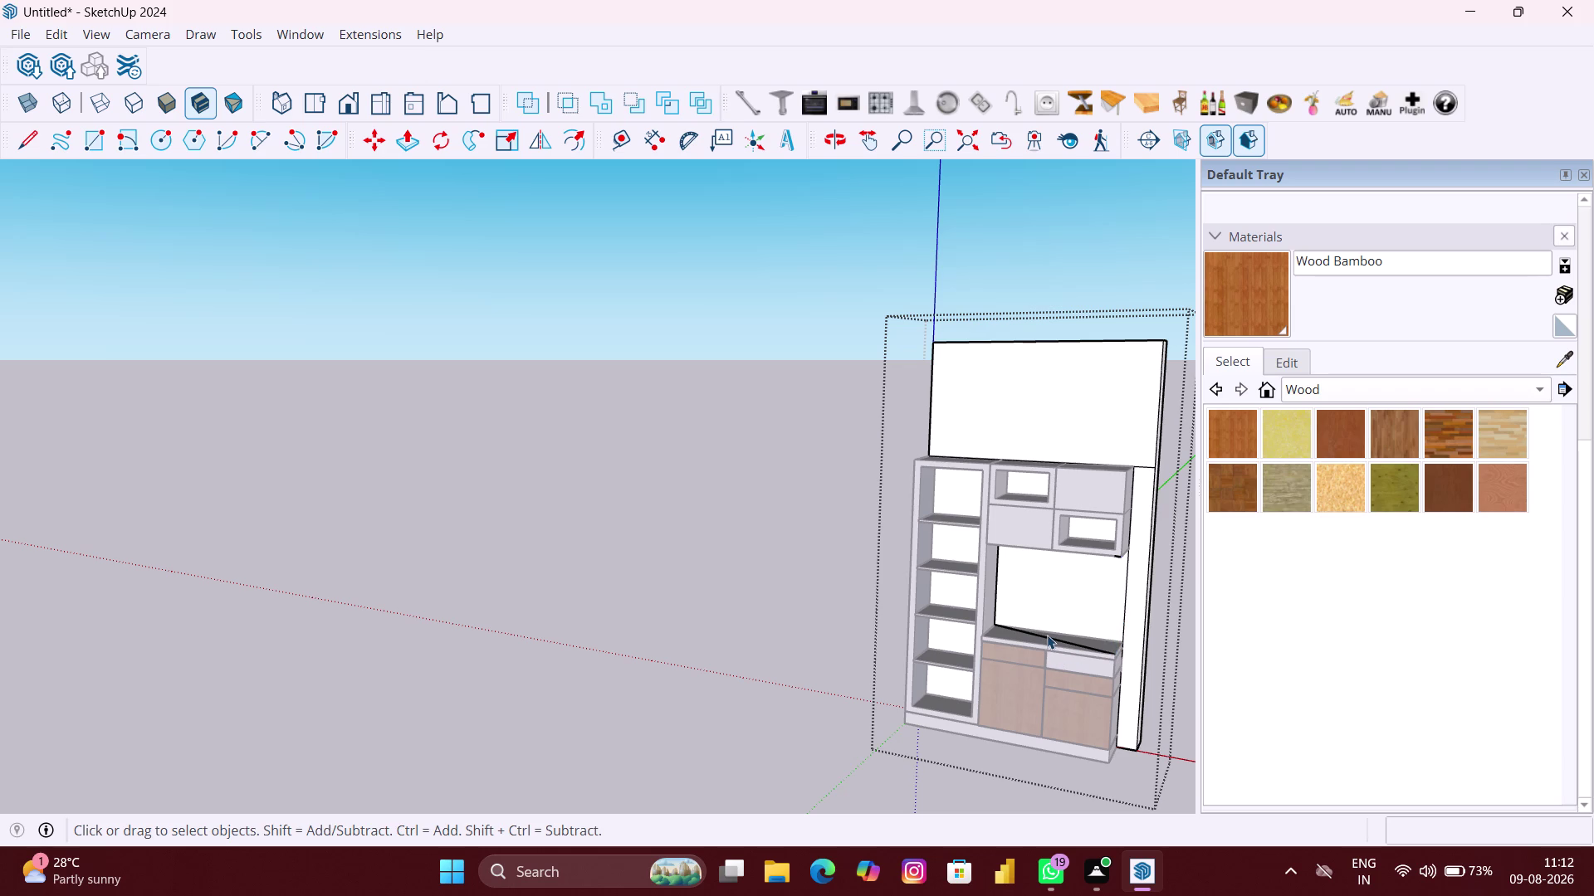
click(1046, 635)
double_click(1047, 638)
key(Delete)
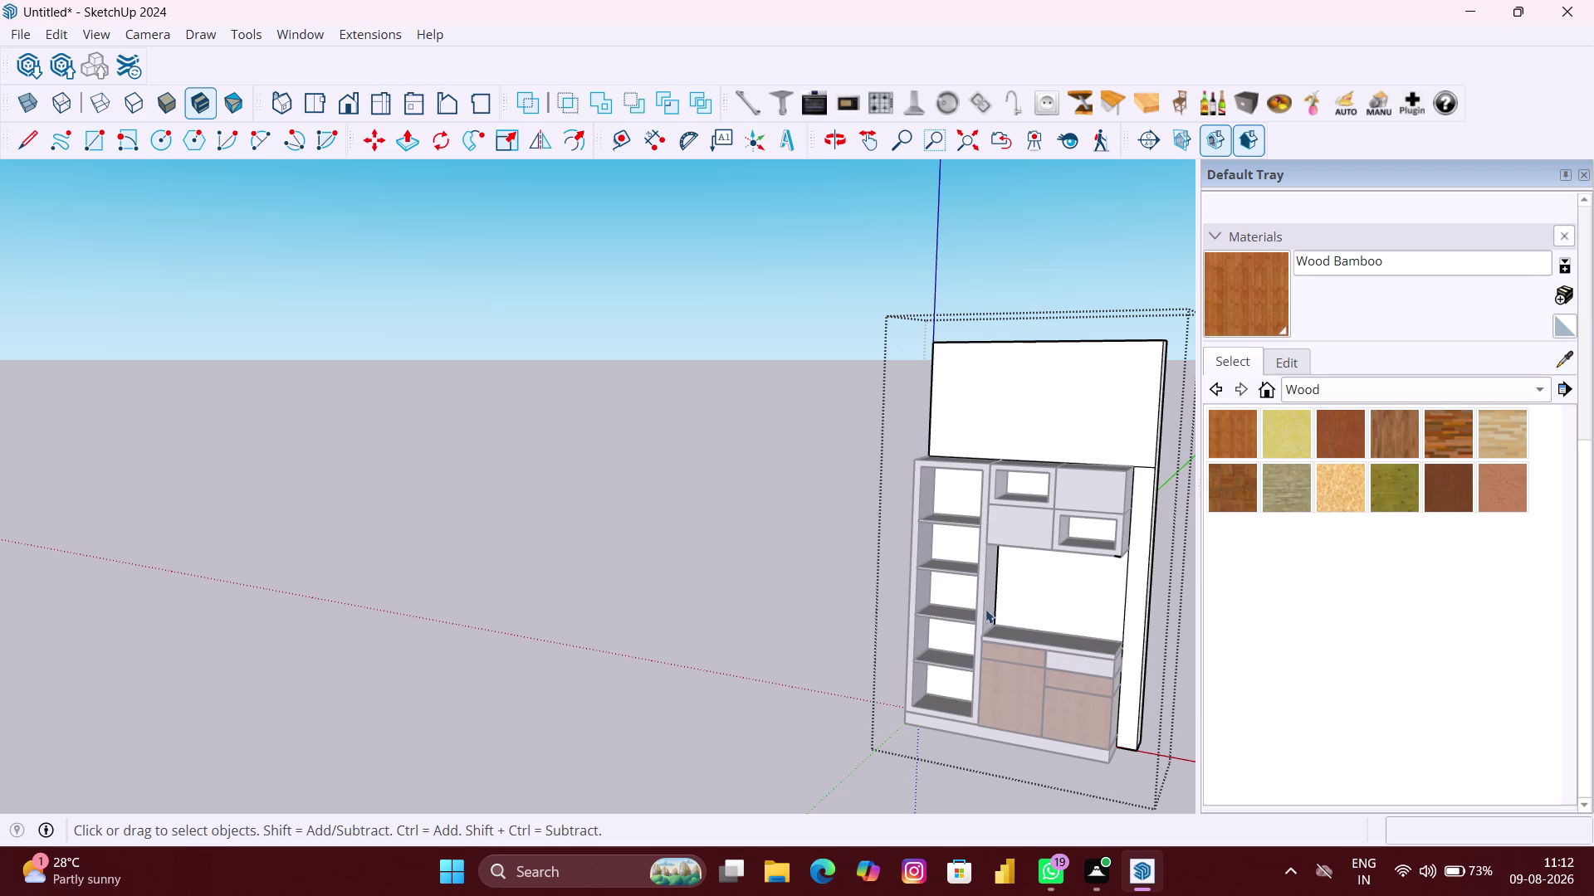
double_click(995, 600)
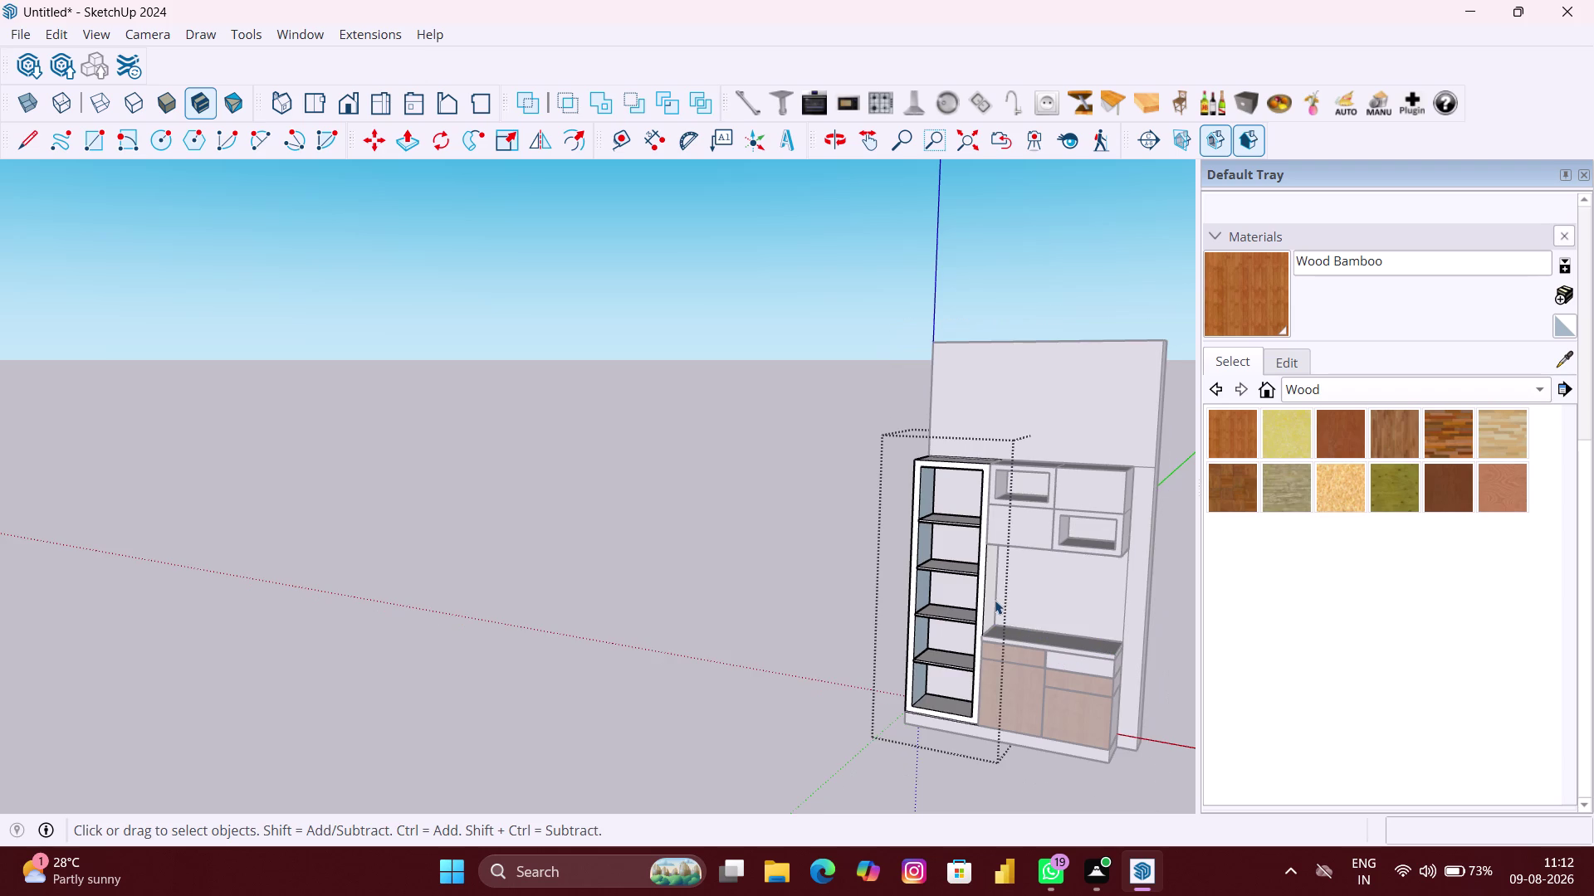
Exit the shelving column and bring the whole TV recess into view.
click(1007, 605)
click(1181, 616)
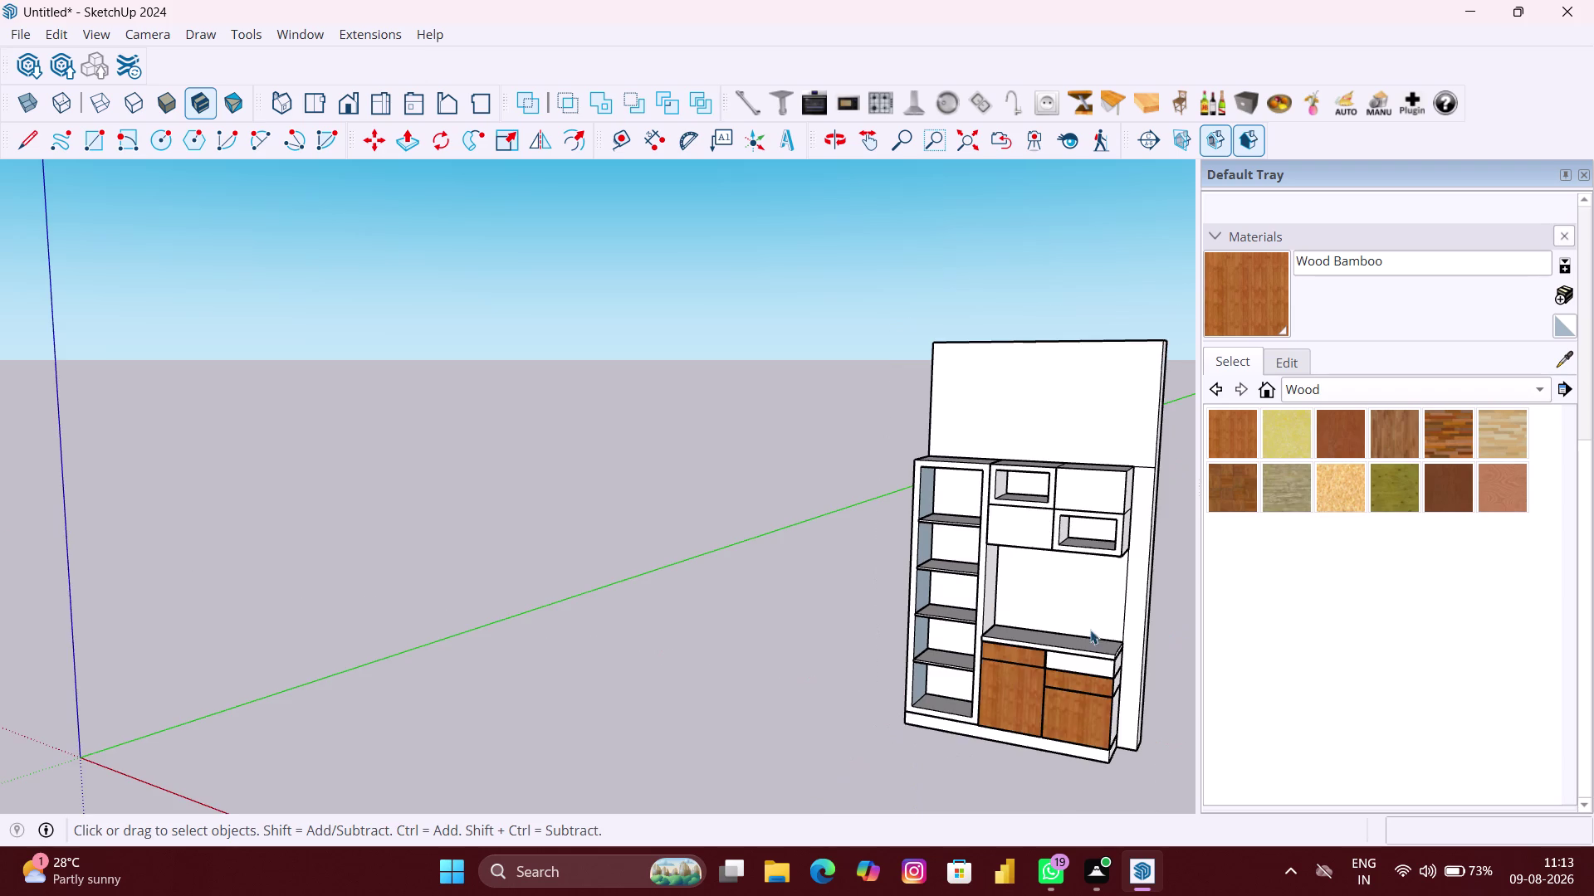
scroll(up, 3)
middle_drag(1009, 592, 943, 576)
middle_click(943, 576)
scroll(up, 3)
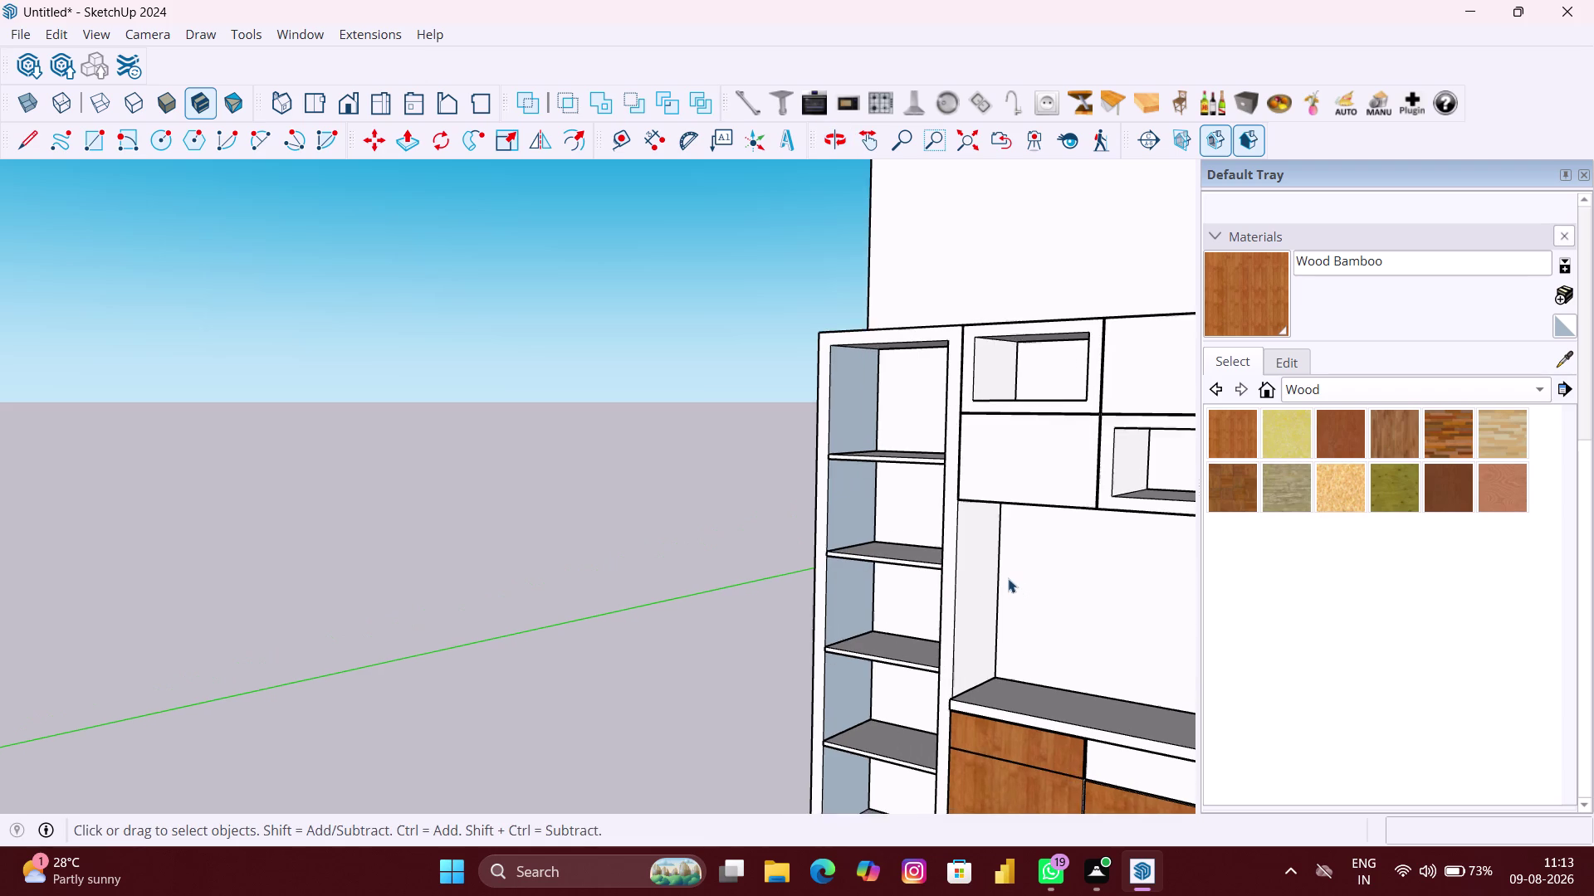
scroll(down, 3)
middle_drag(1038, 601, 1161, 554)
scroll(up, 3)
scroll(up, 3)
middle_drag(1007, 616, 993, 622)
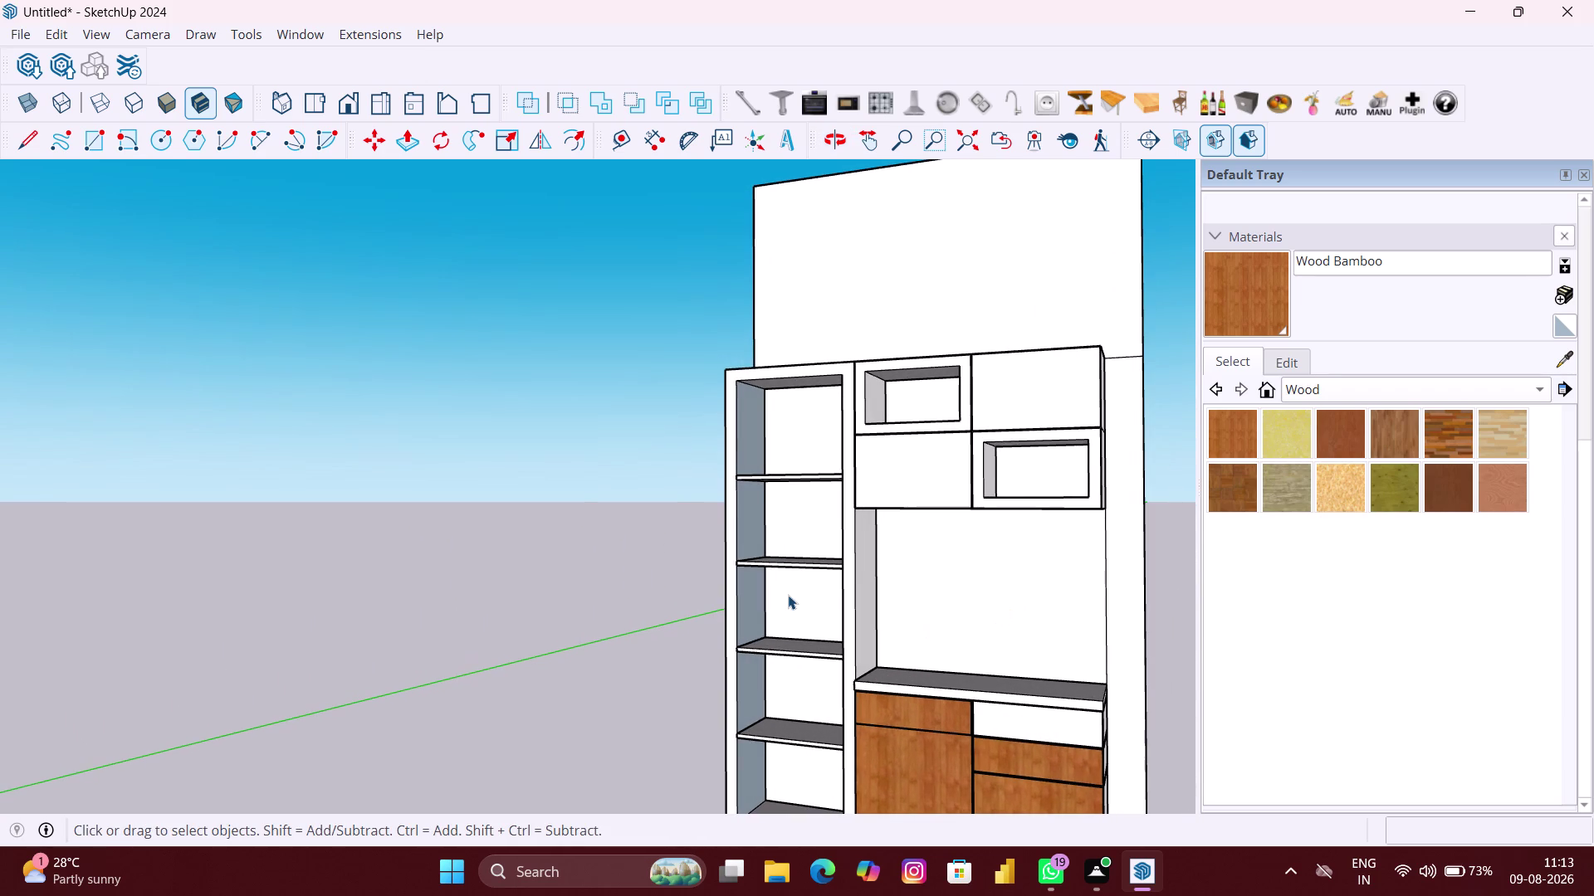
Inside the wardrobe group, delete the edge along the recess top, then exit the group.
double_click(788, 595)
click(881, 599)
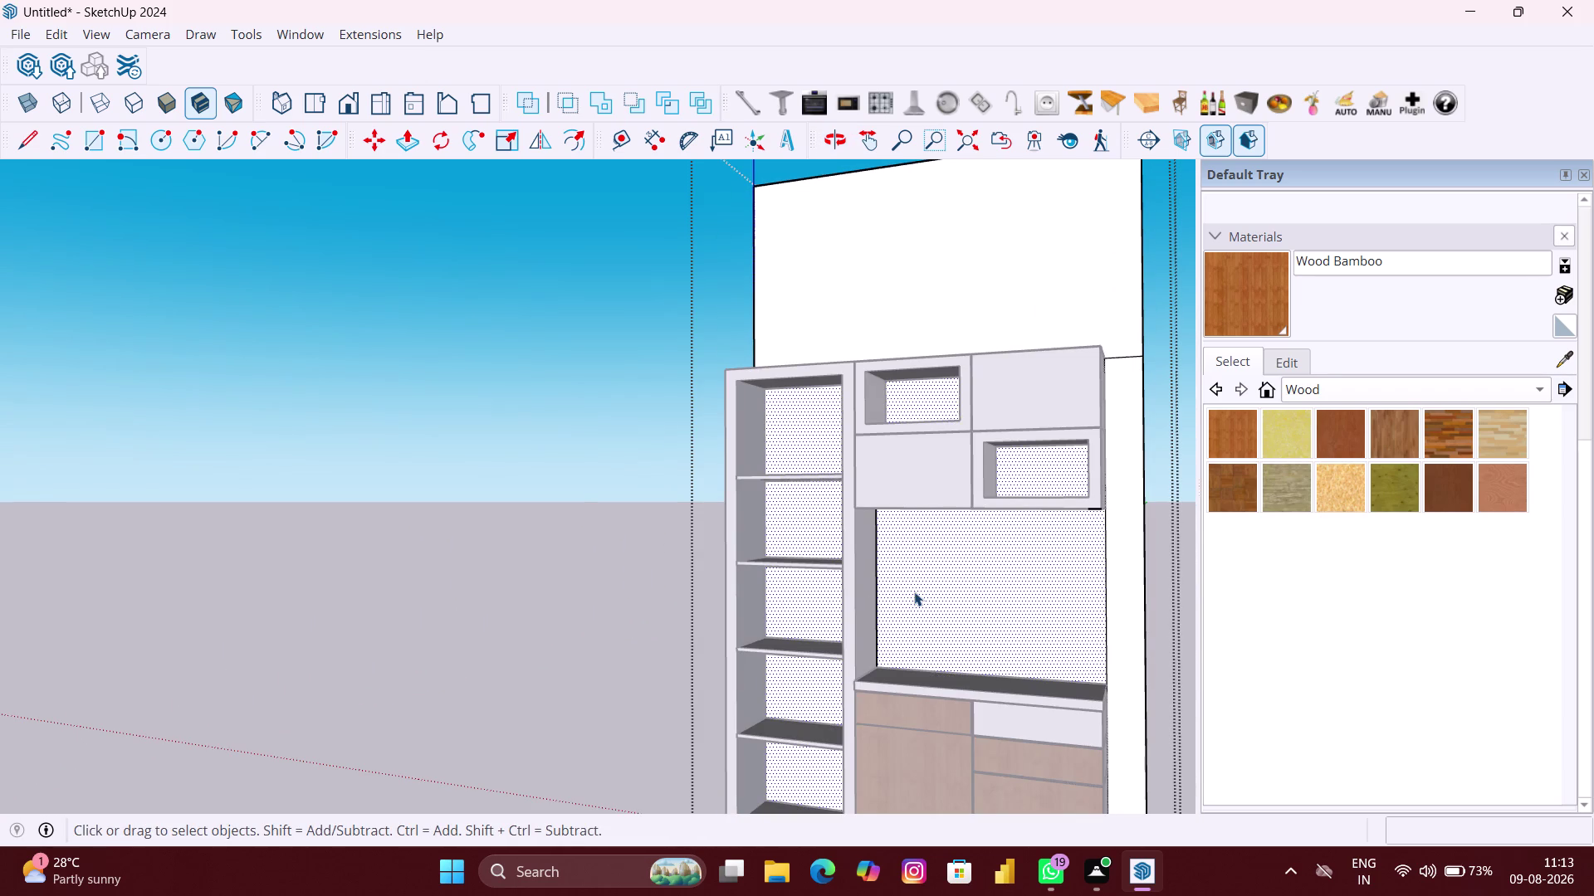
scroll(up, 3)
middle_drag(914, 592, 974, 529)
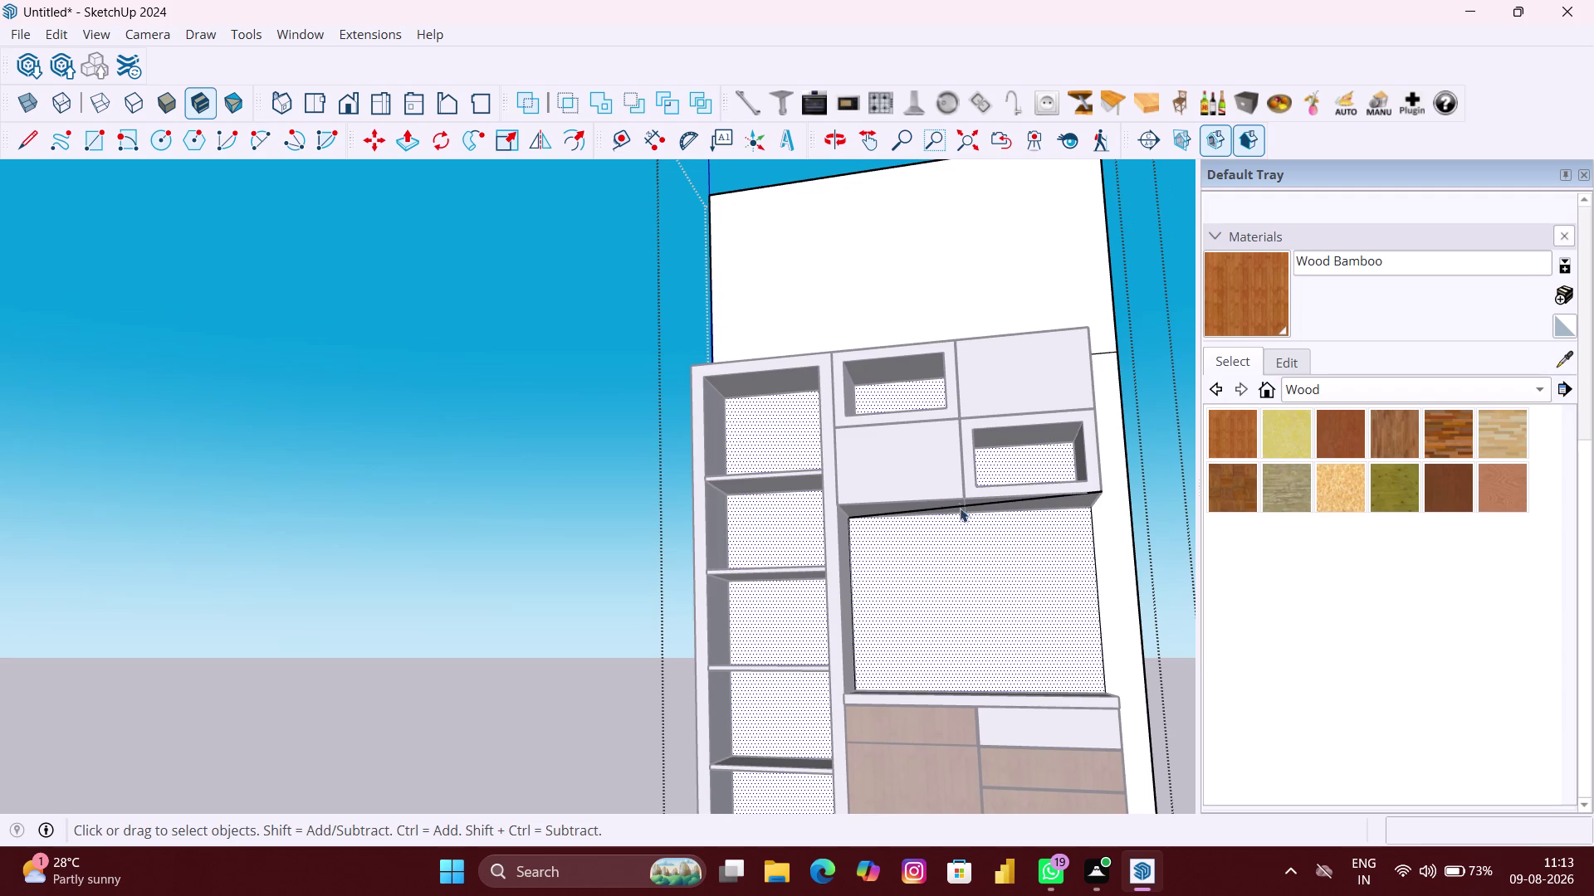
click(959, 504)
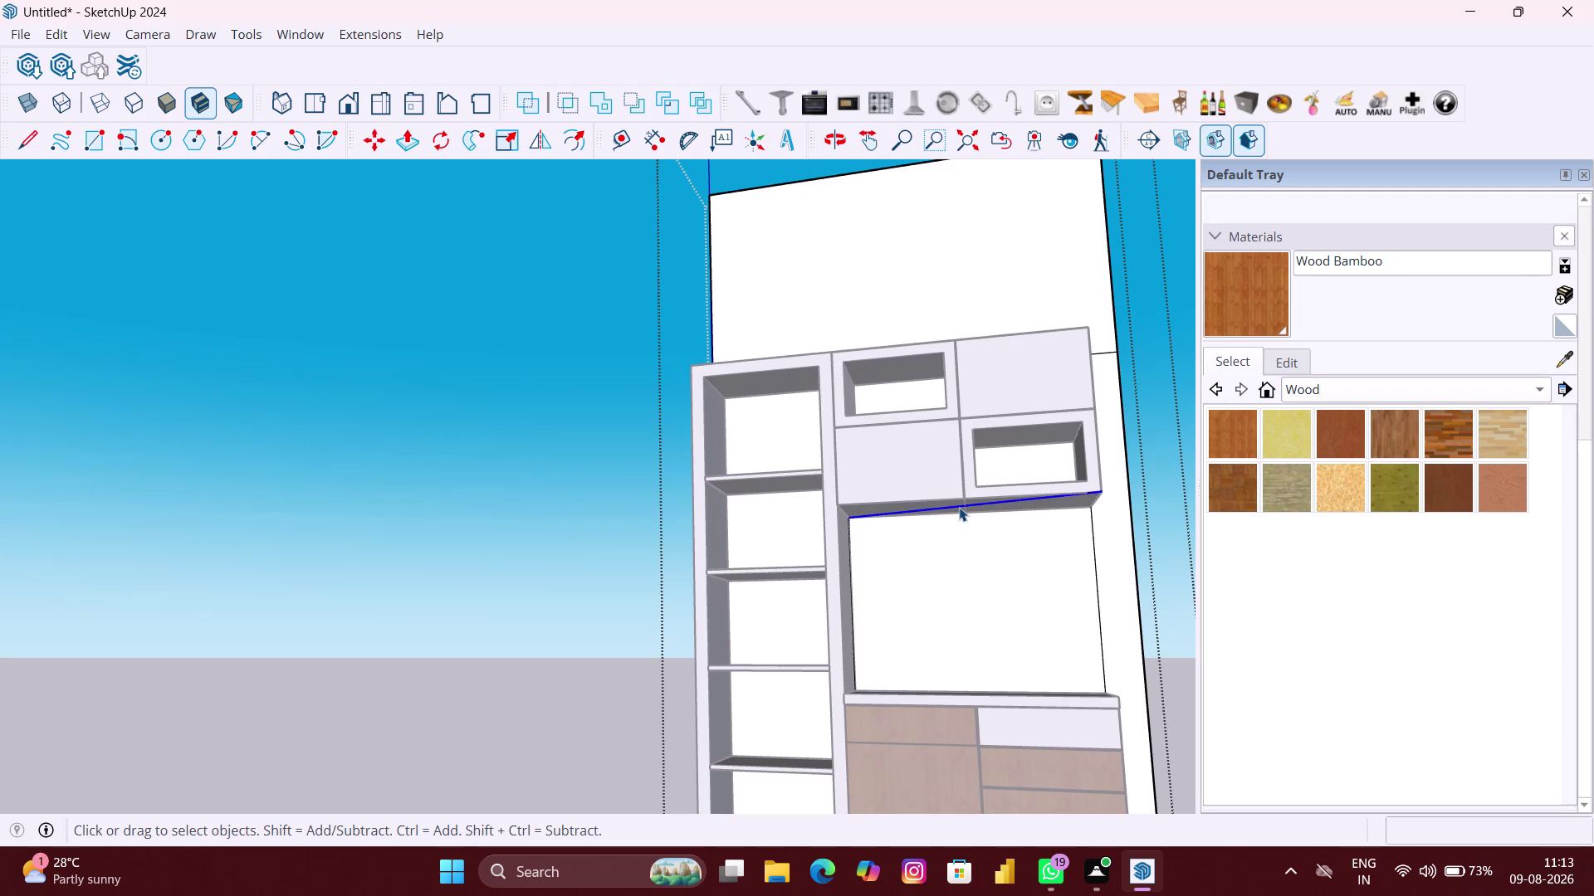
key(Delete)
scroll(up, 3)
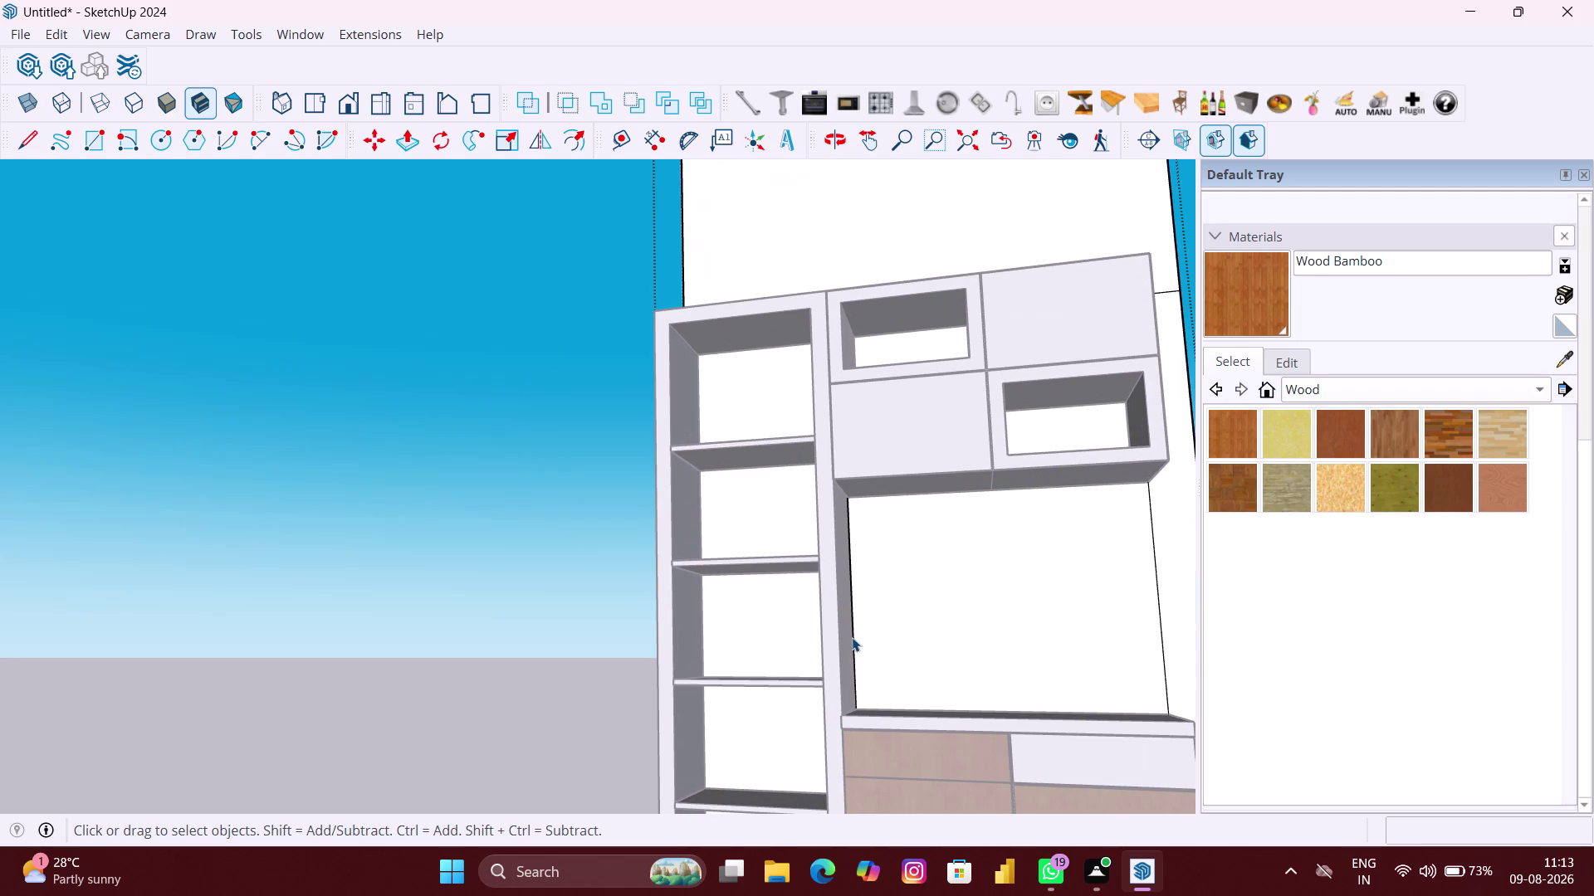
click(852, 638)
scroll(down, 3)
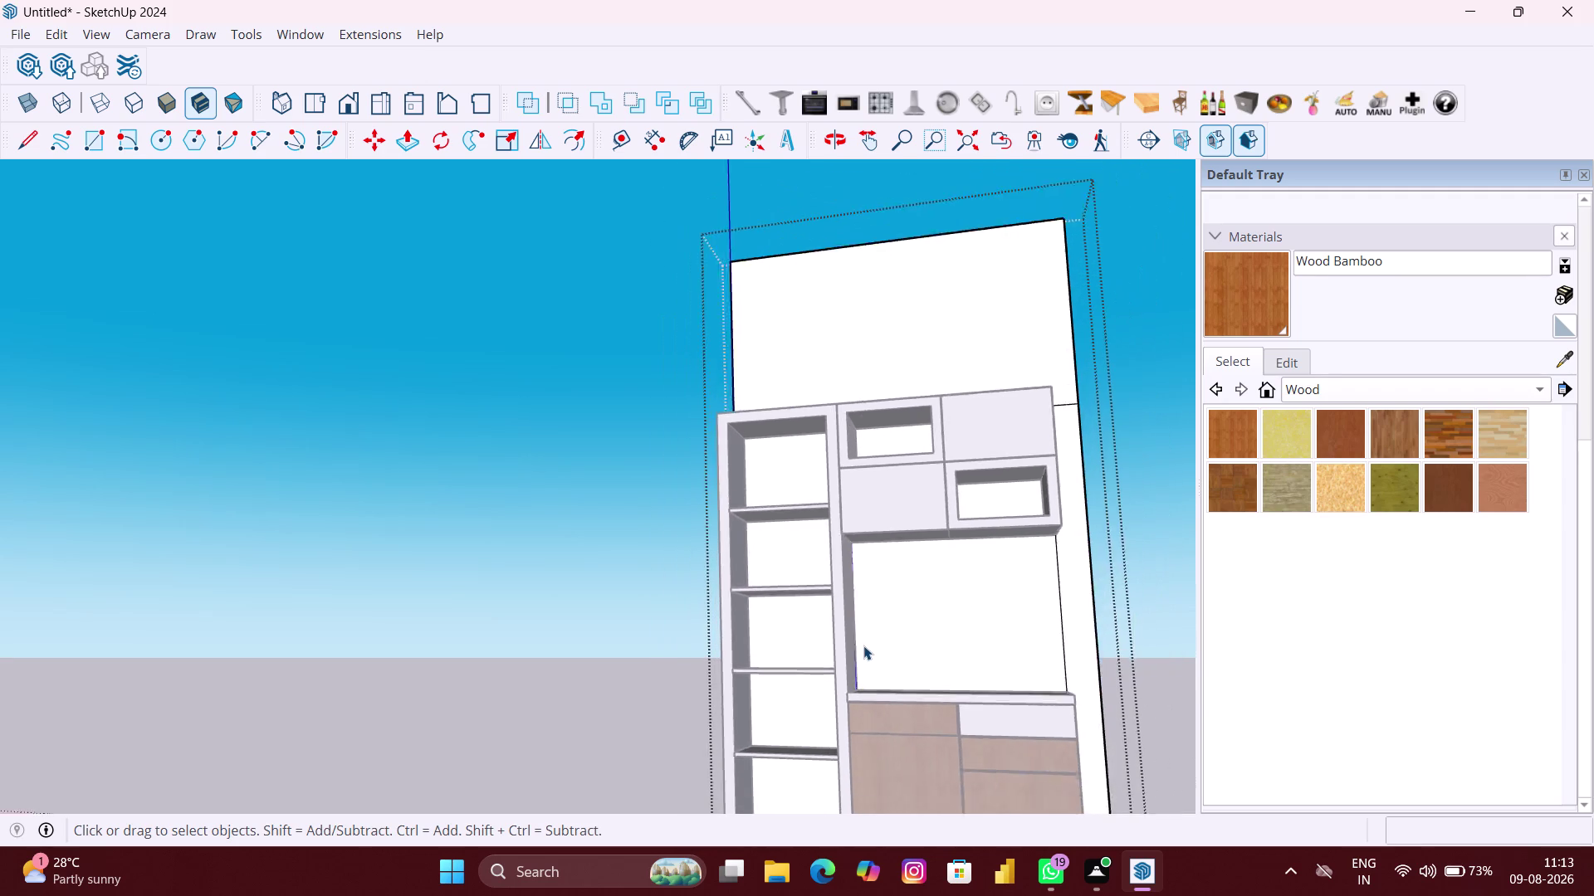
scroll(down, 3)
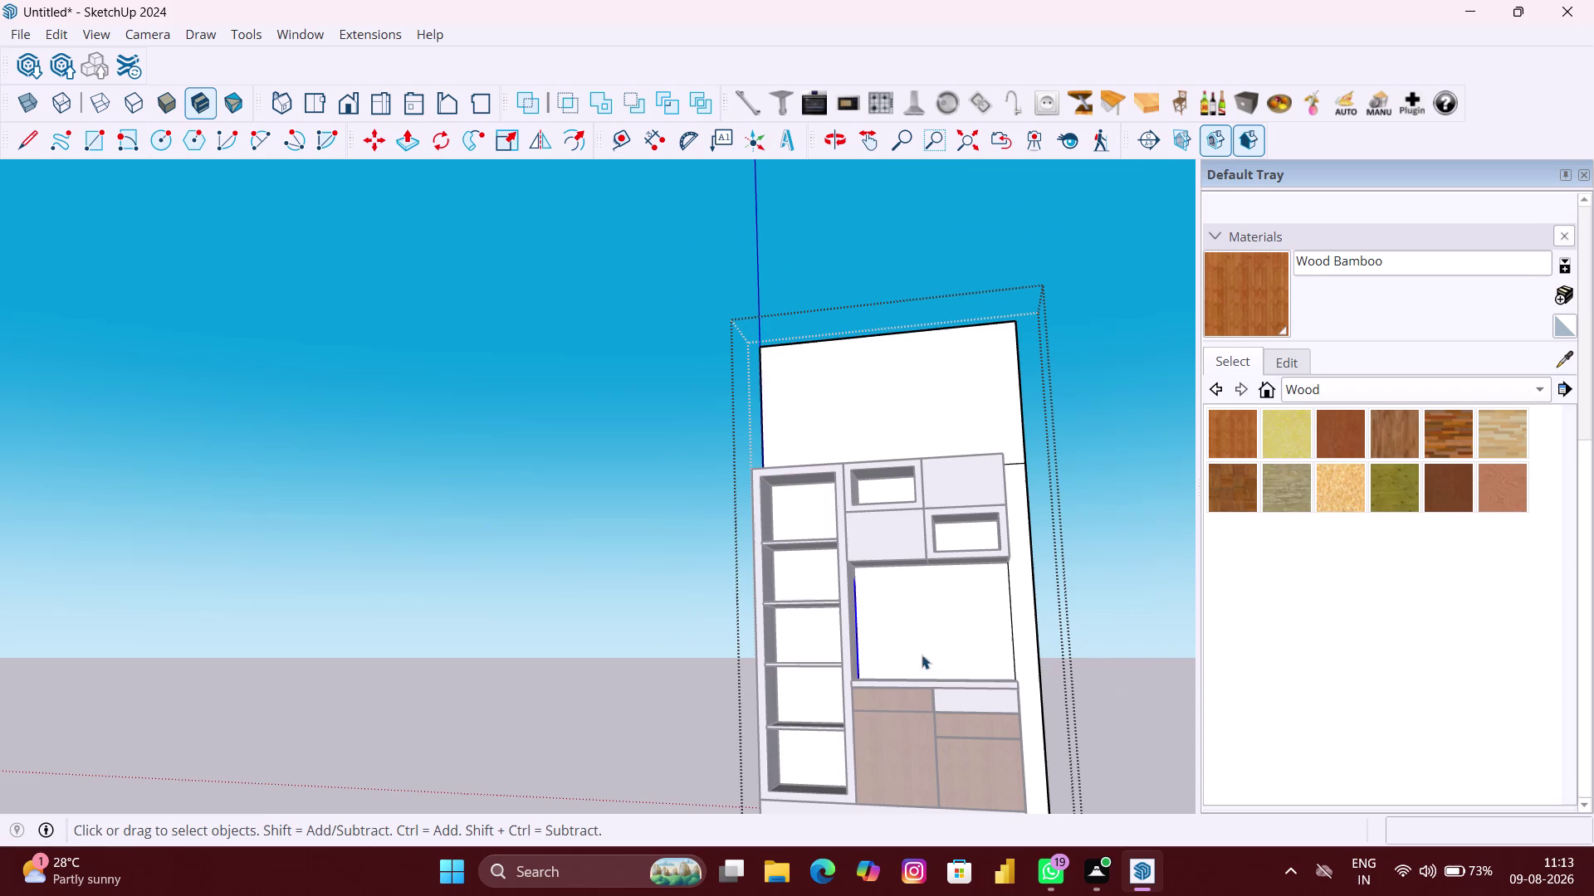
click(1089, 643)
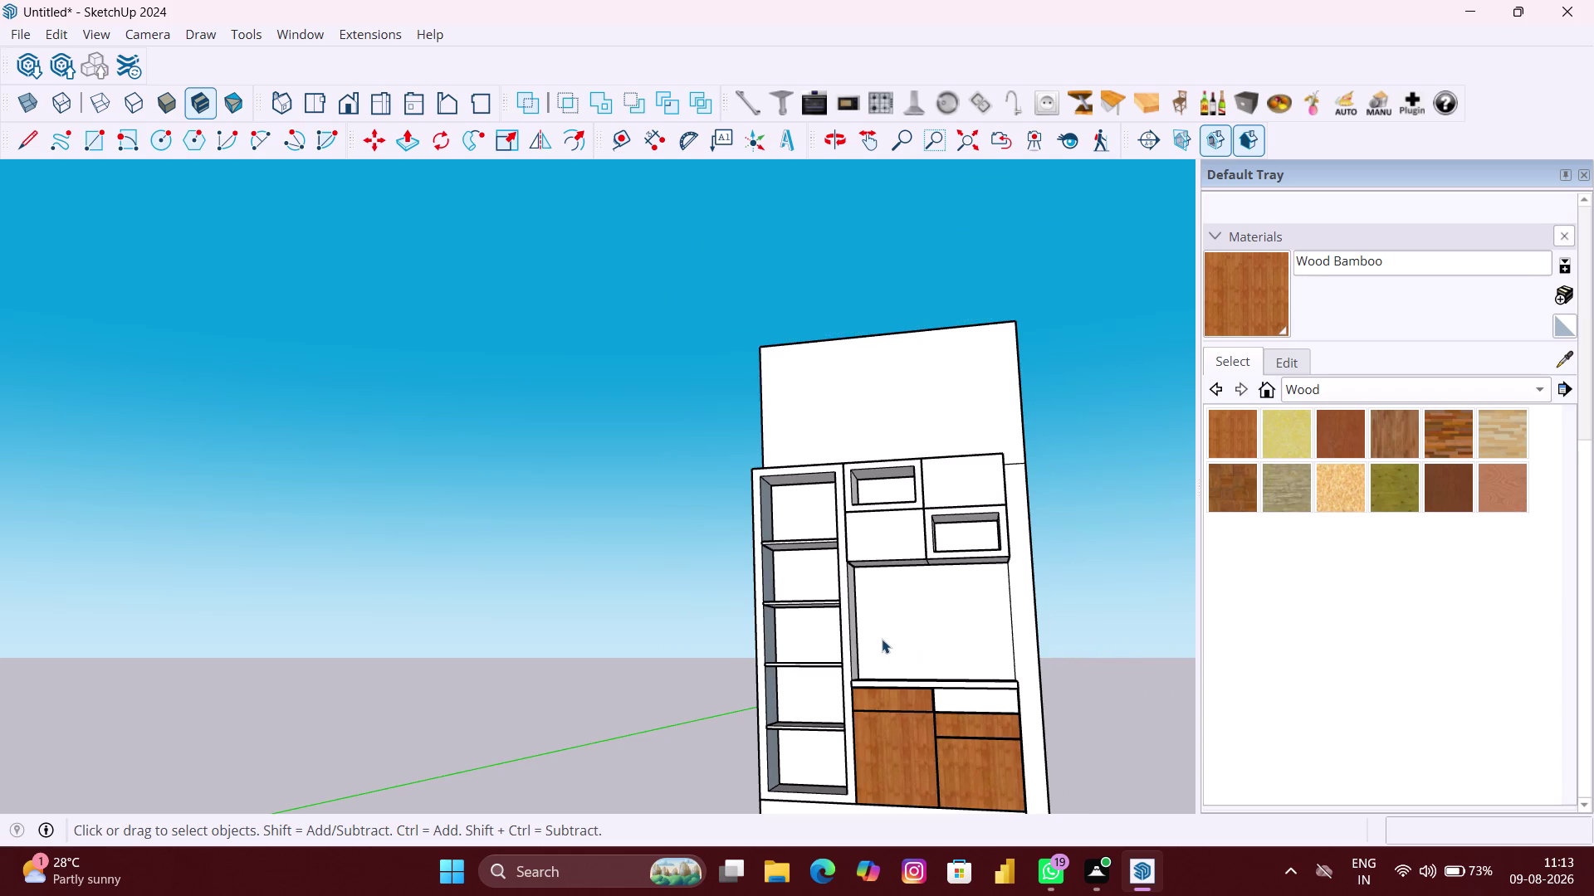
Draw a rectangle across the TV recess from its top-left to bottom-right corner.
scroll(up, 3)
scroll(up, 3)
middle_drag(904, 635, 905, 650)
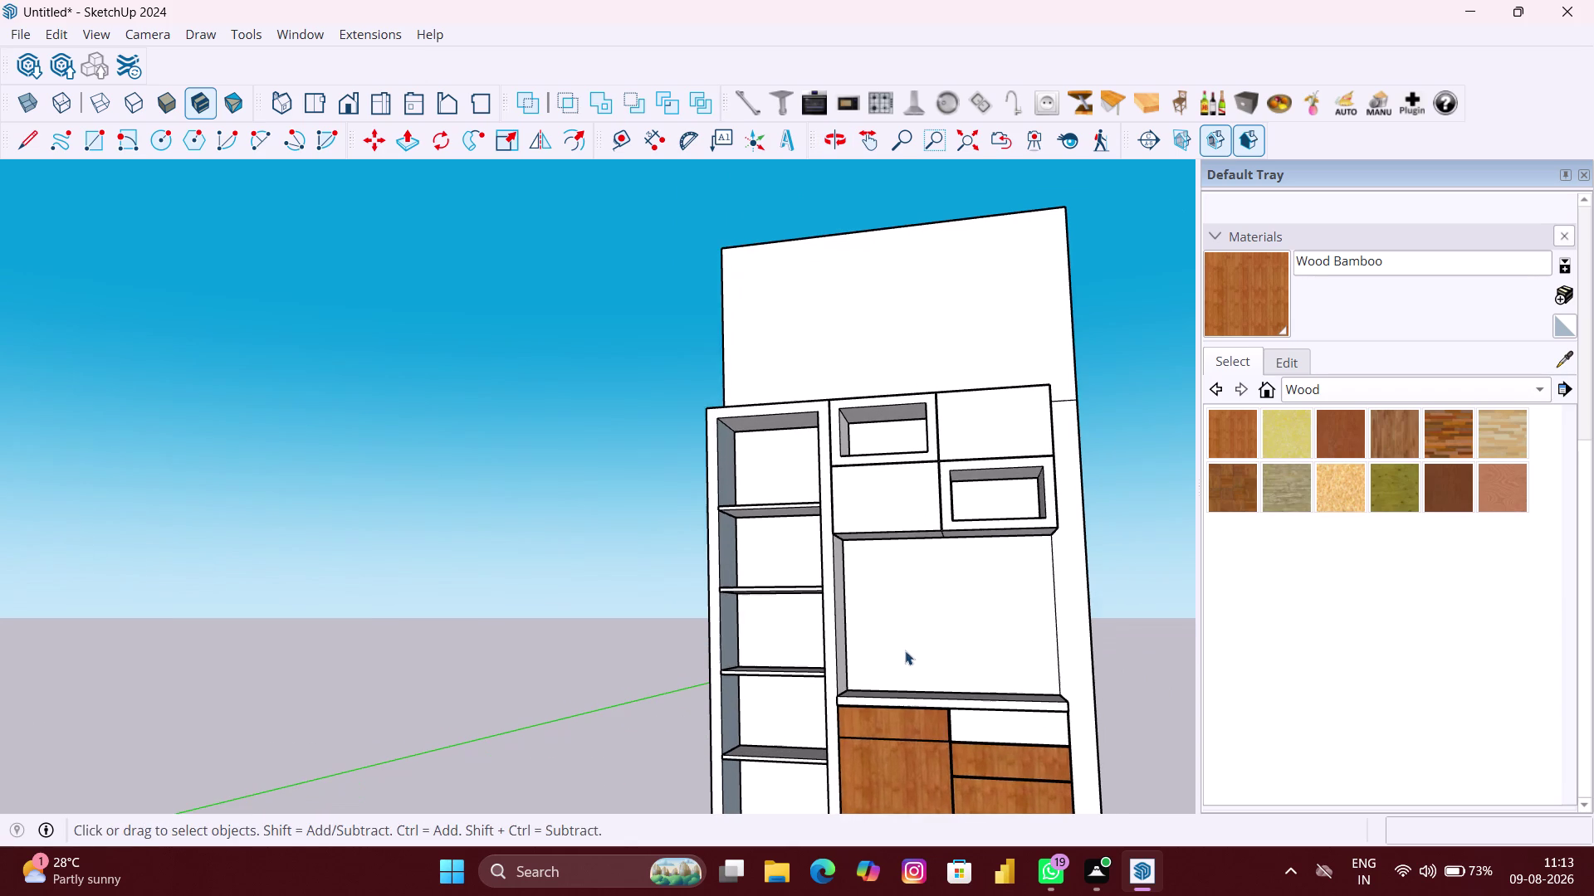
key(r)
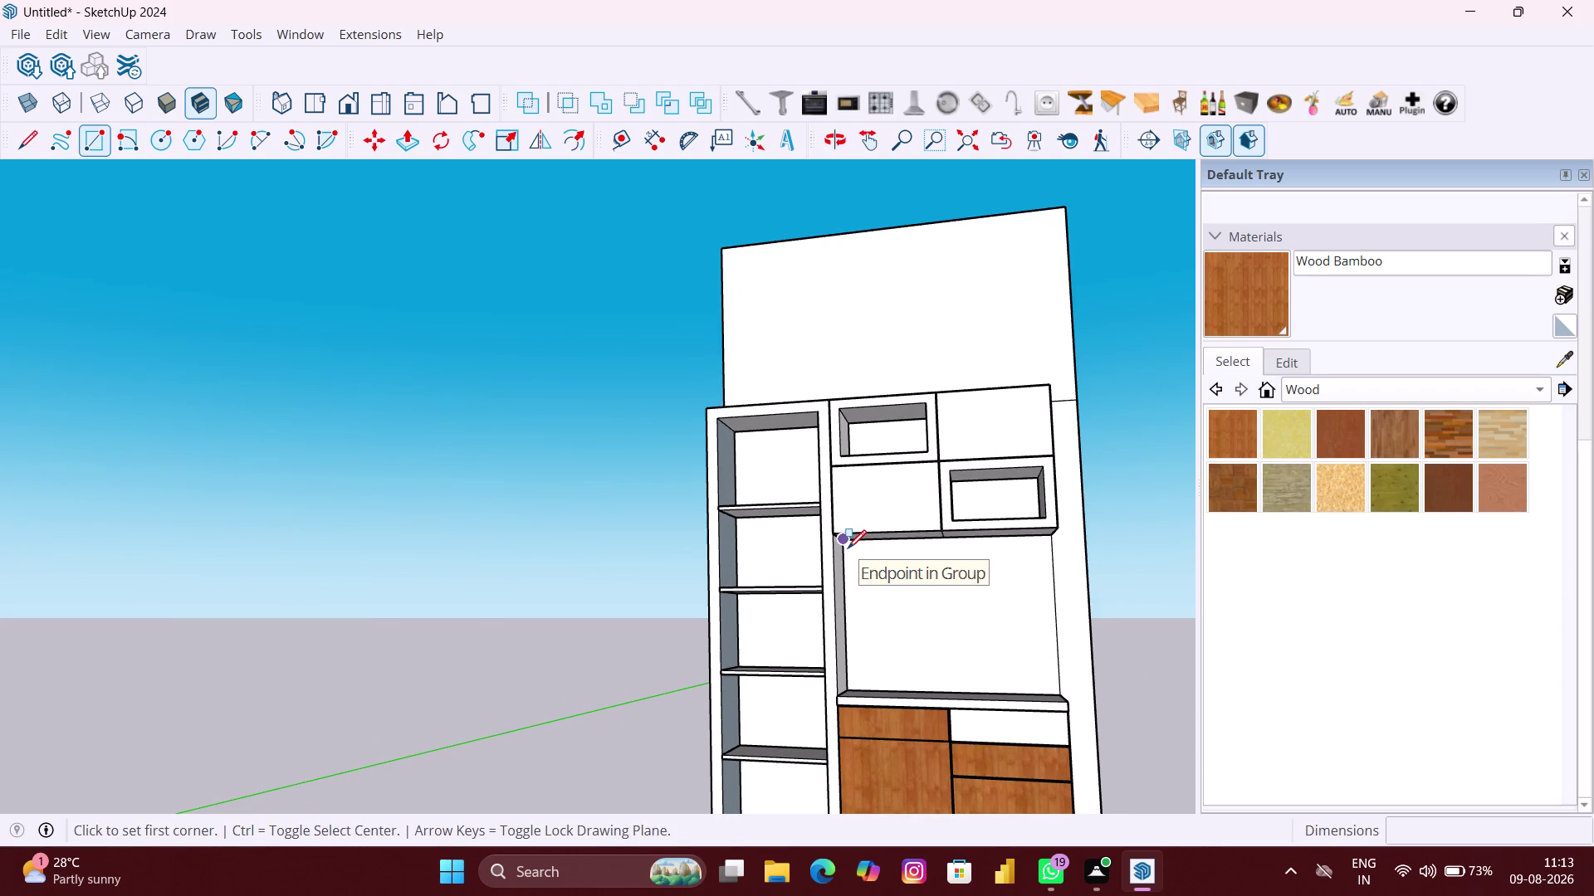
click(848, 549)
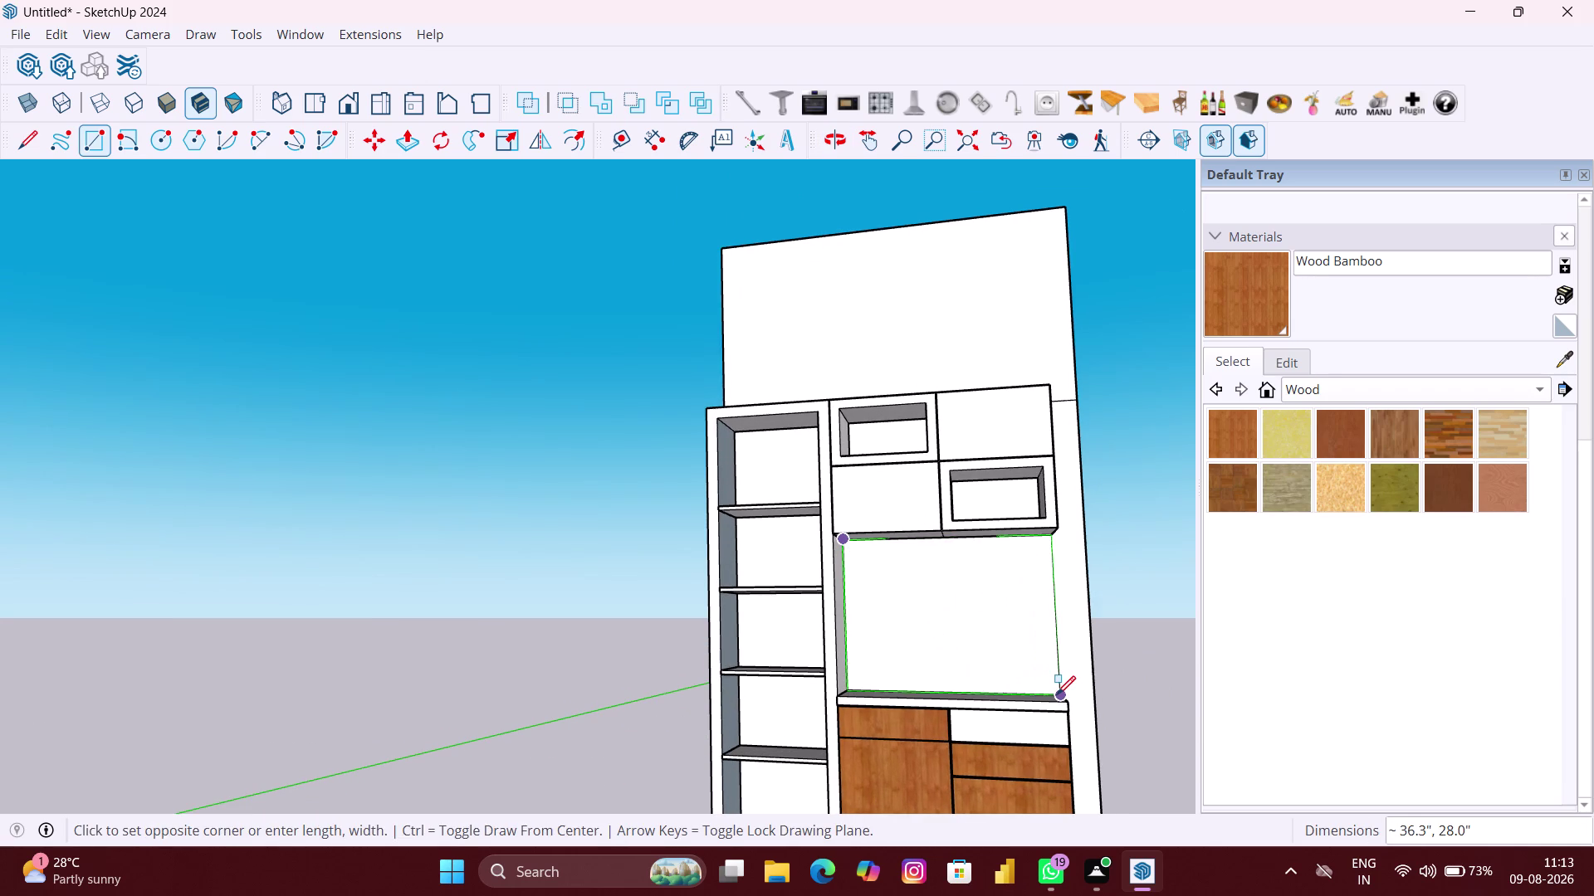
scroll(up, 3)
scroll(up, 3)
scroll(up, 3)
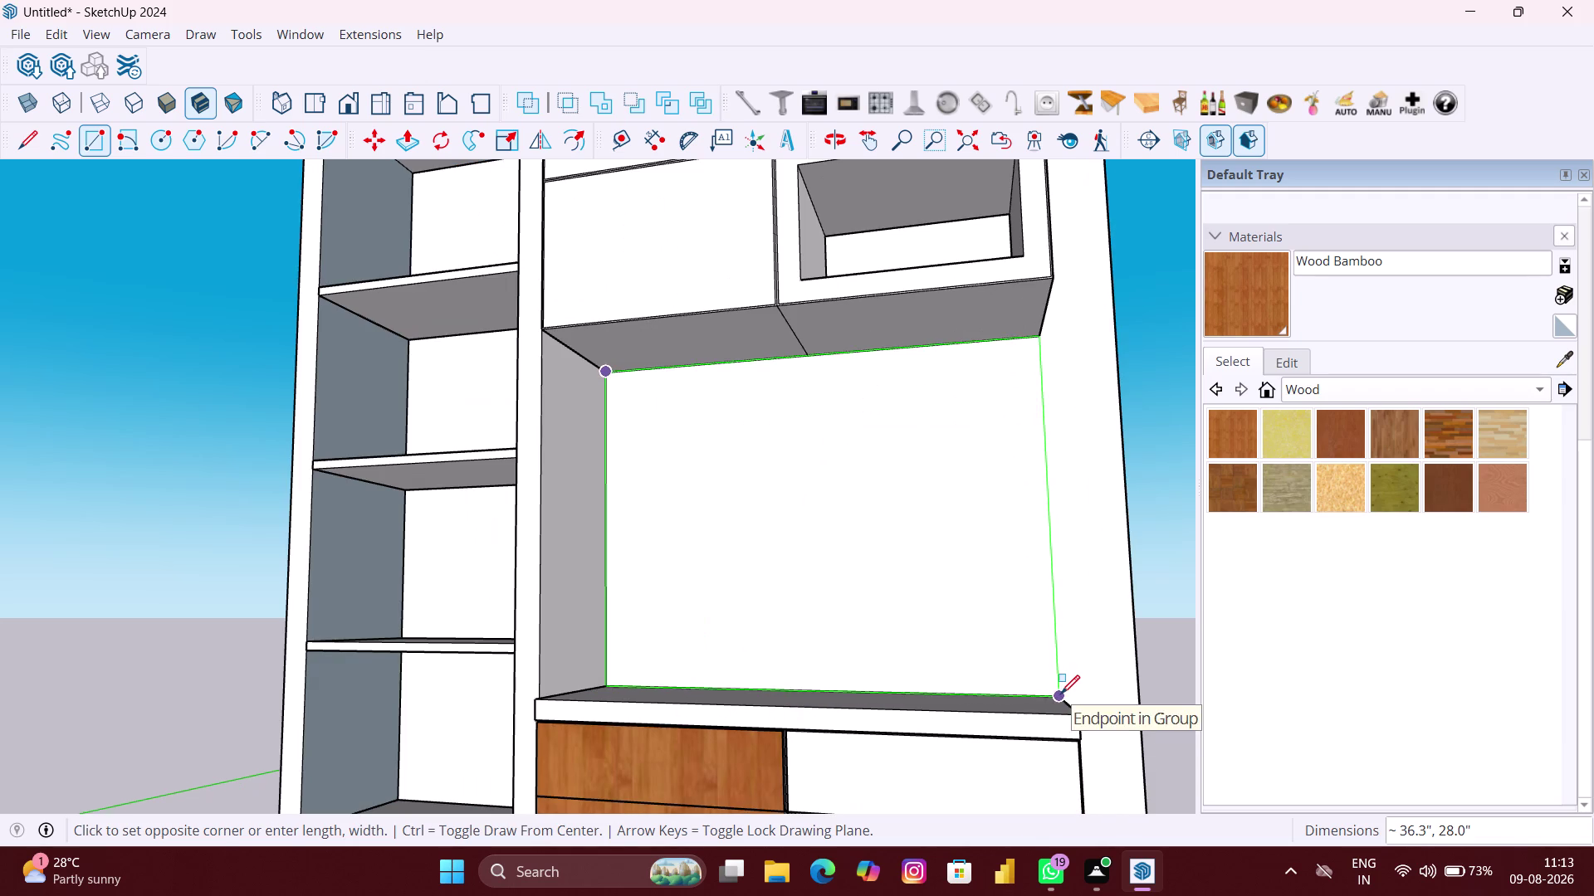
click(1061, 694)
key(space)
click(483, 578)
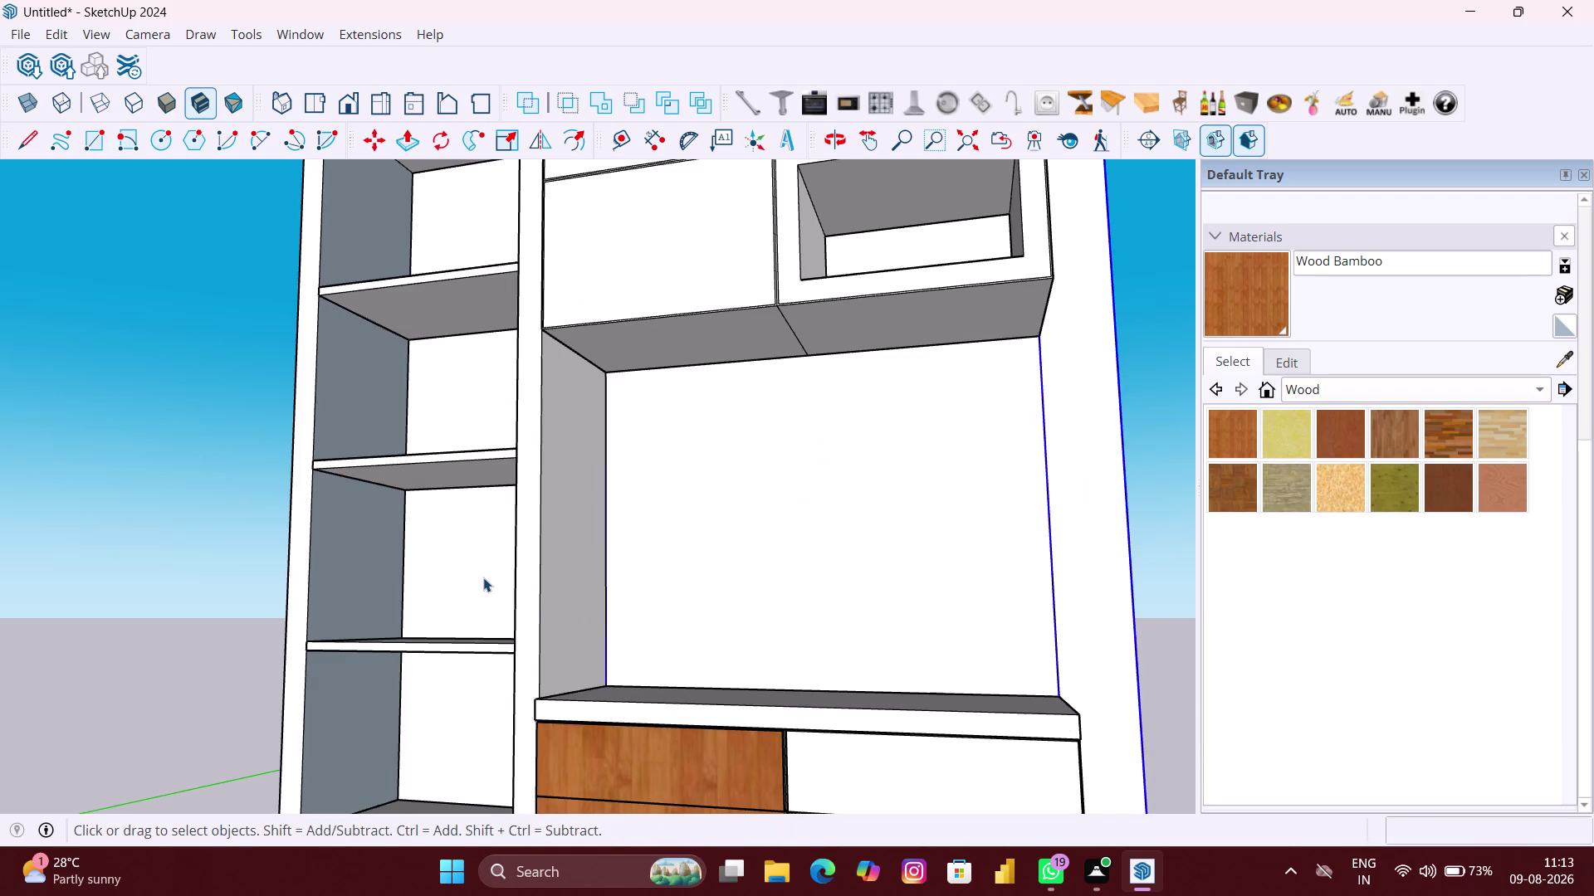
scroll(down, 3)
double_click(478, 579)
click(461, 576)
scroll(down, 3)
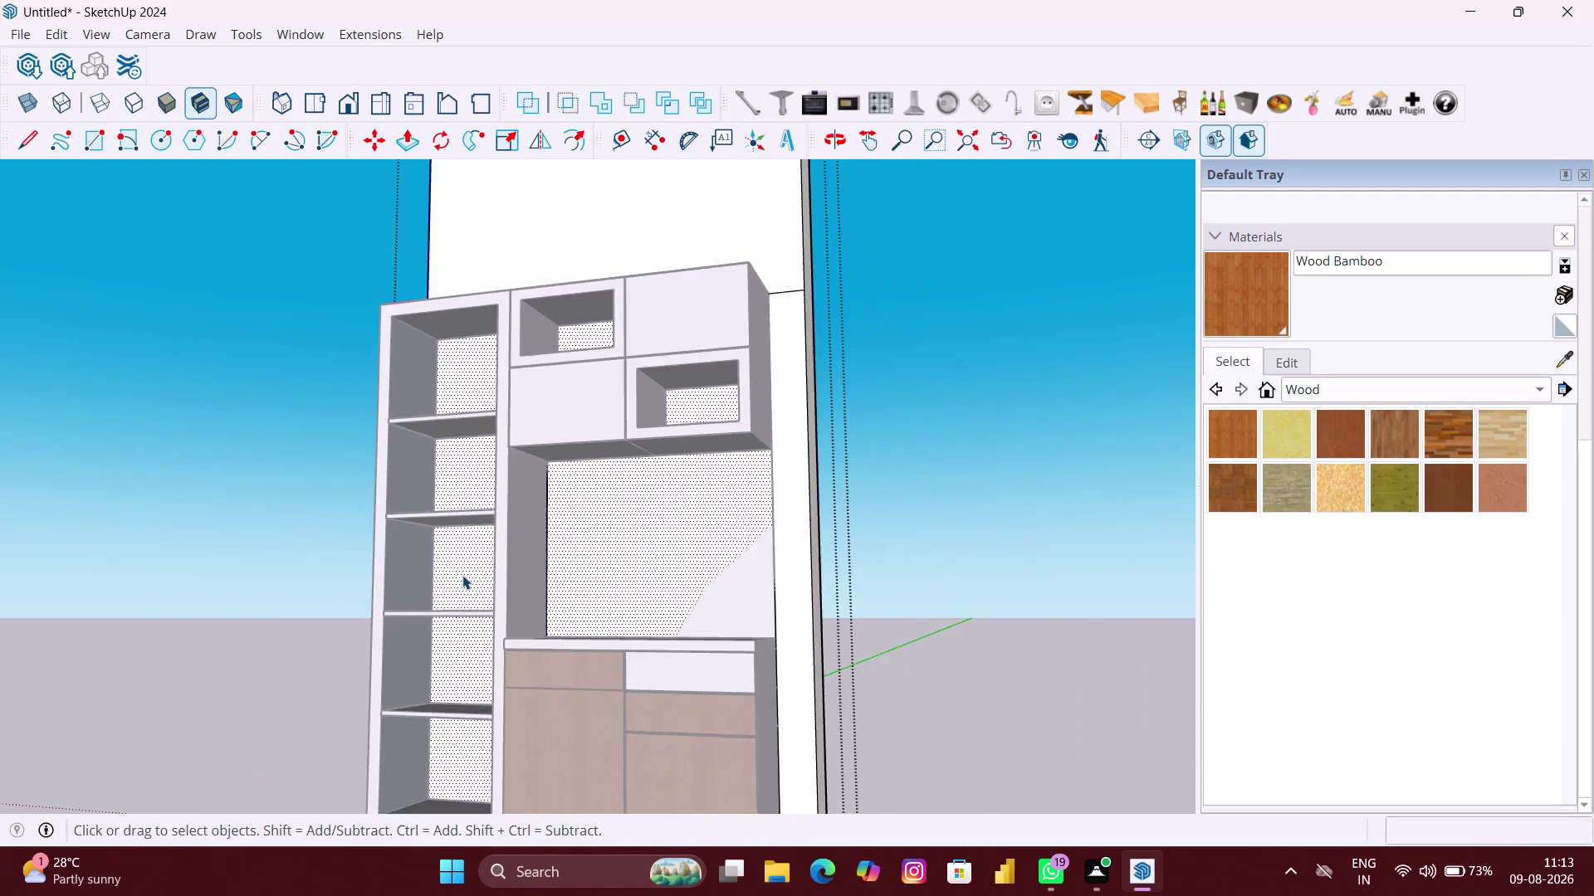
scroll(down, 3)
scroll(down, 3)
middle_drag(477, 583, 600, 630)
scroll(up, 3)
click(586, 577)
scroll(up, 3)
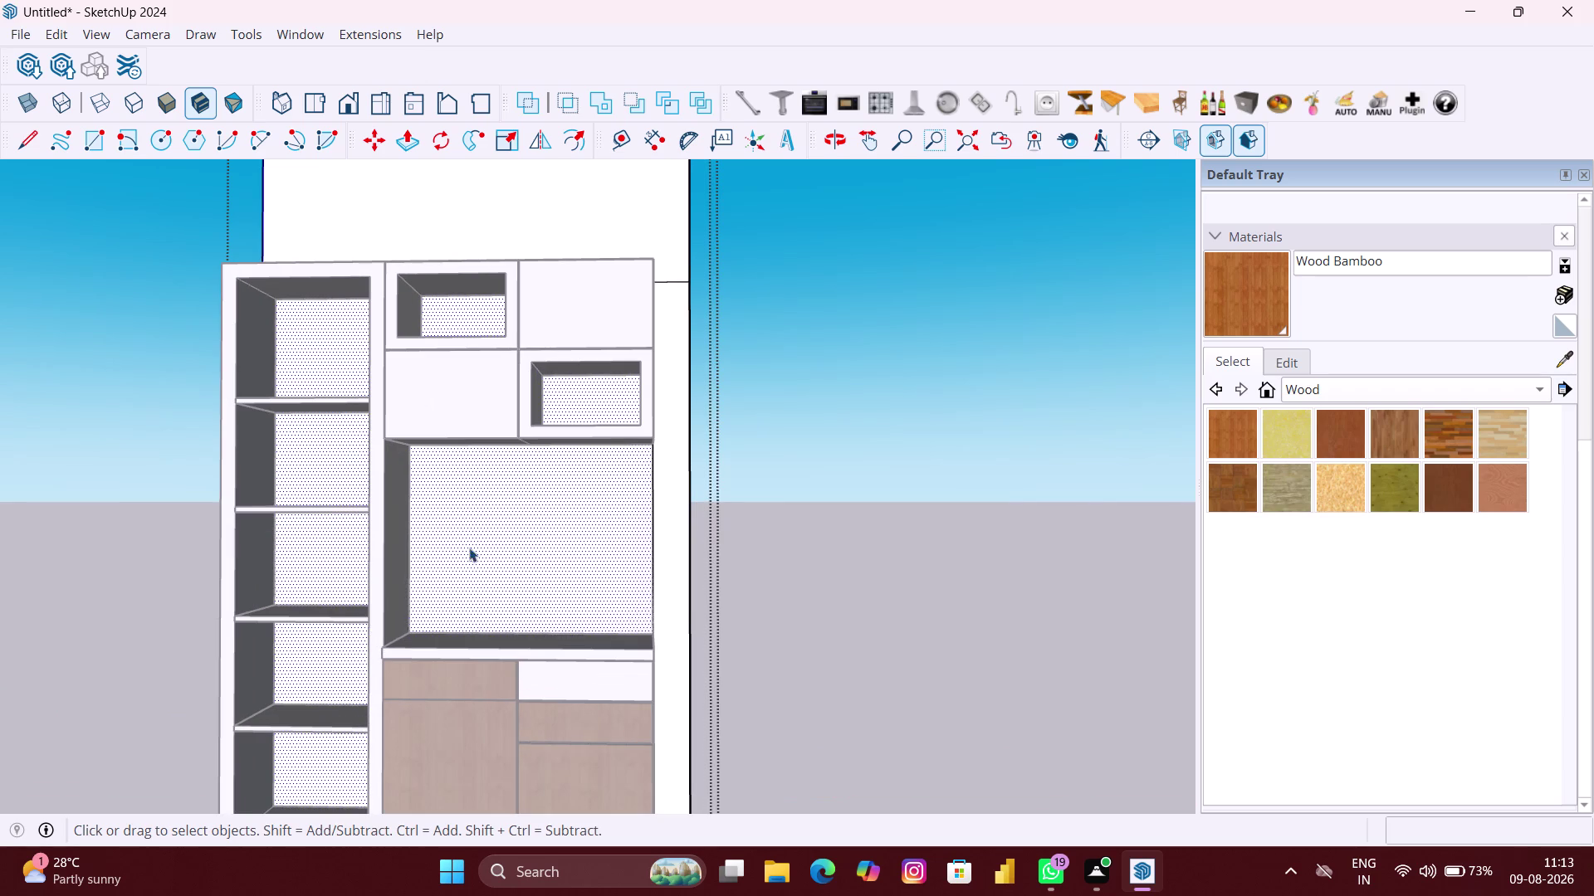
click(335, 547)
click(335, 547)
scroll(down, 3)
click(758, 551)
scroll(up, 3)
click(536, 438)
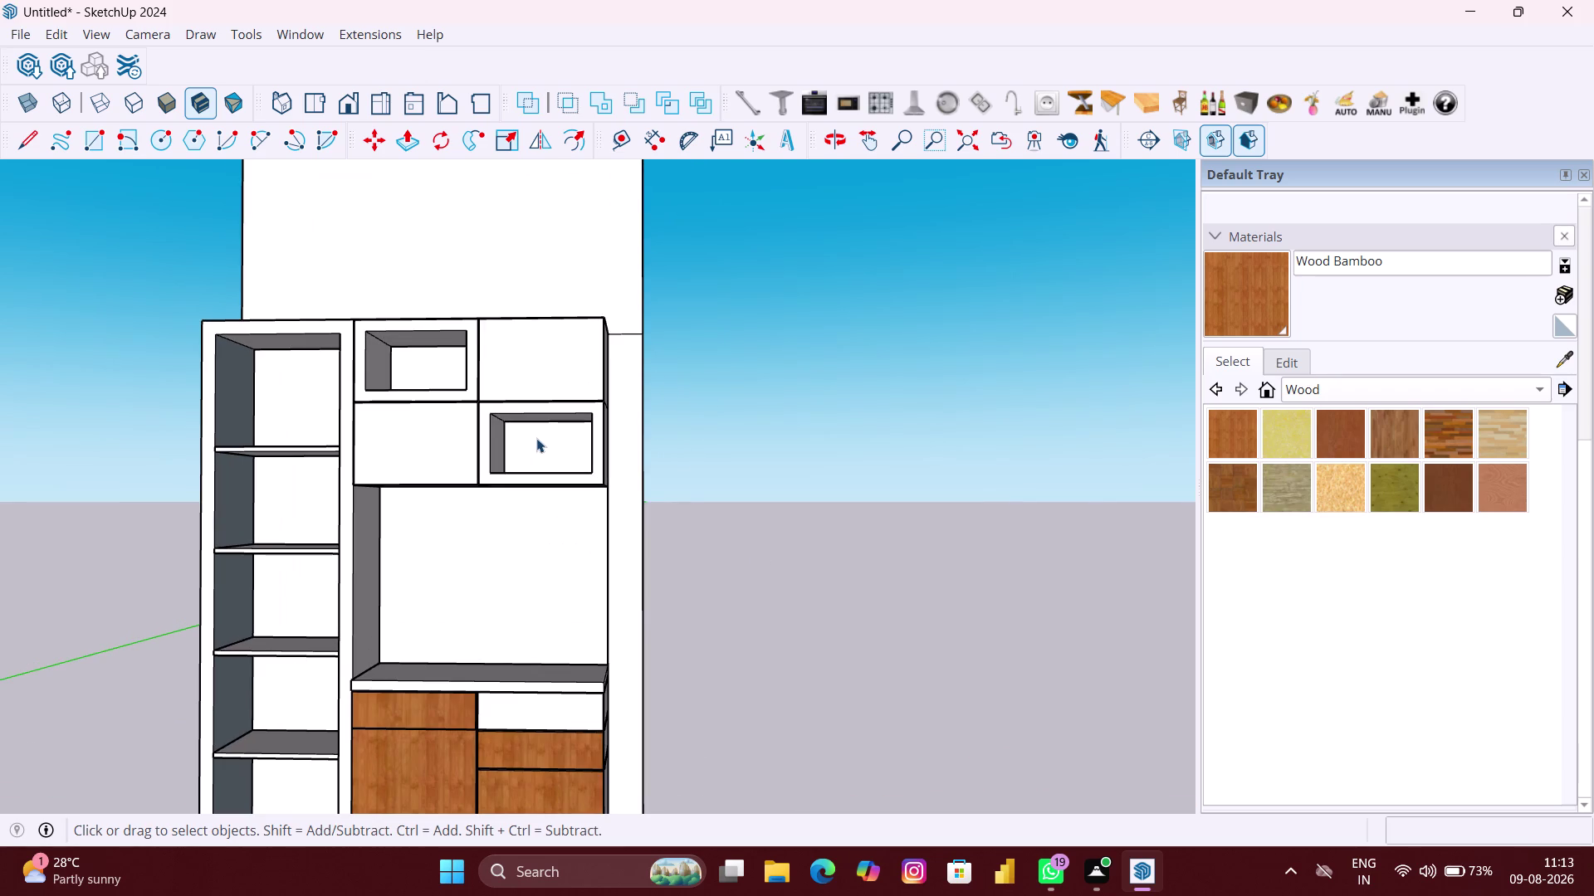
scroll(up, 3)
middle_drag(542, 457, 574, 491)
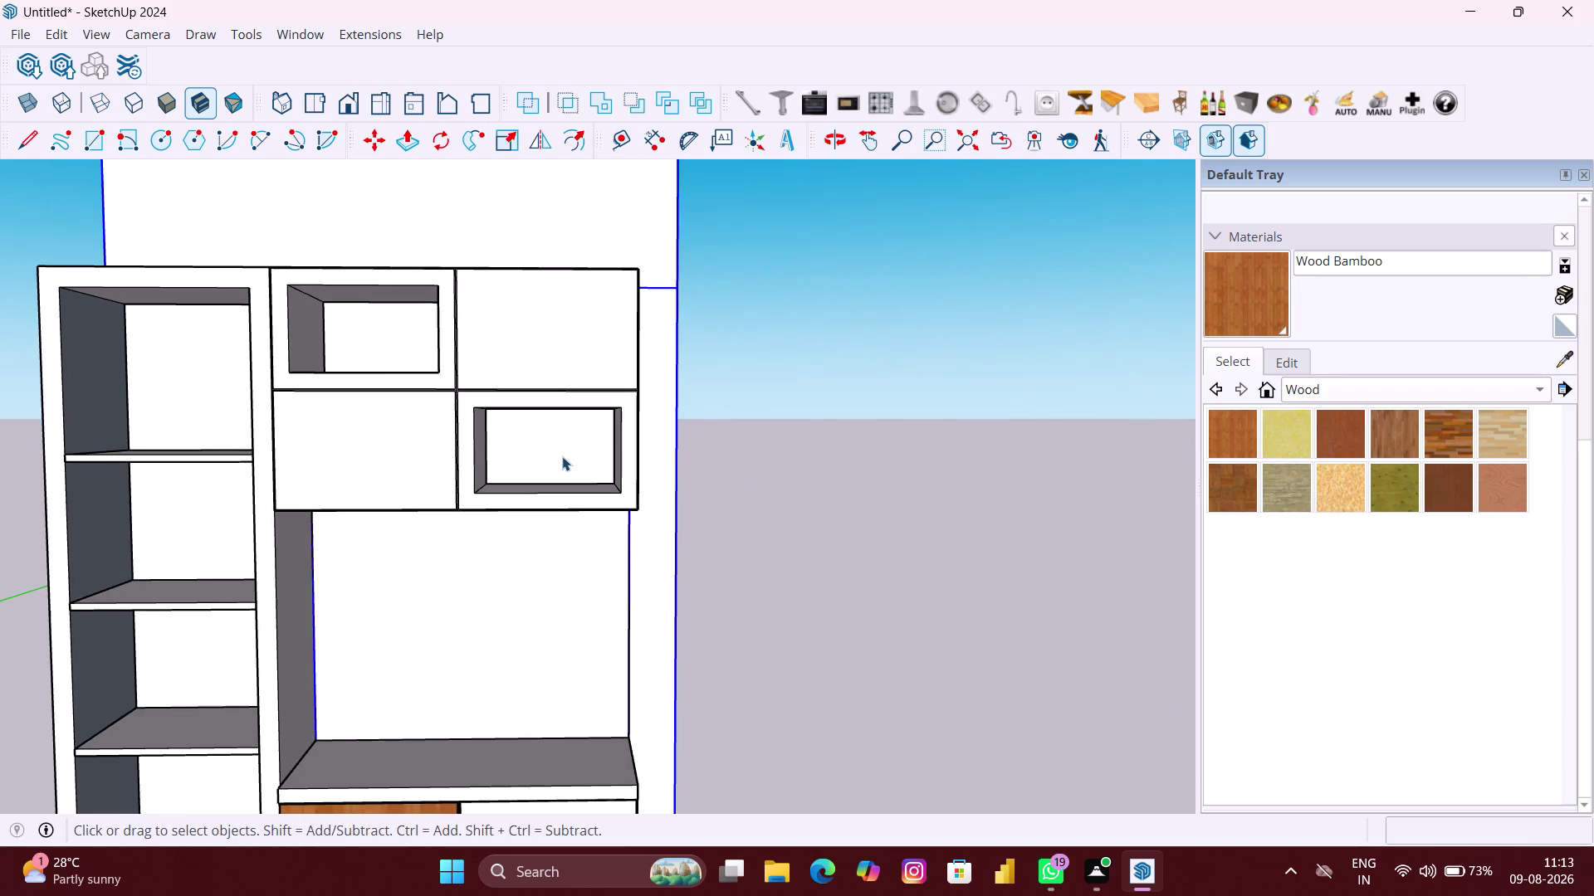
double_click(562, 457)
scroll(up, 3)
click(562, 456)
scroll(down, 3)
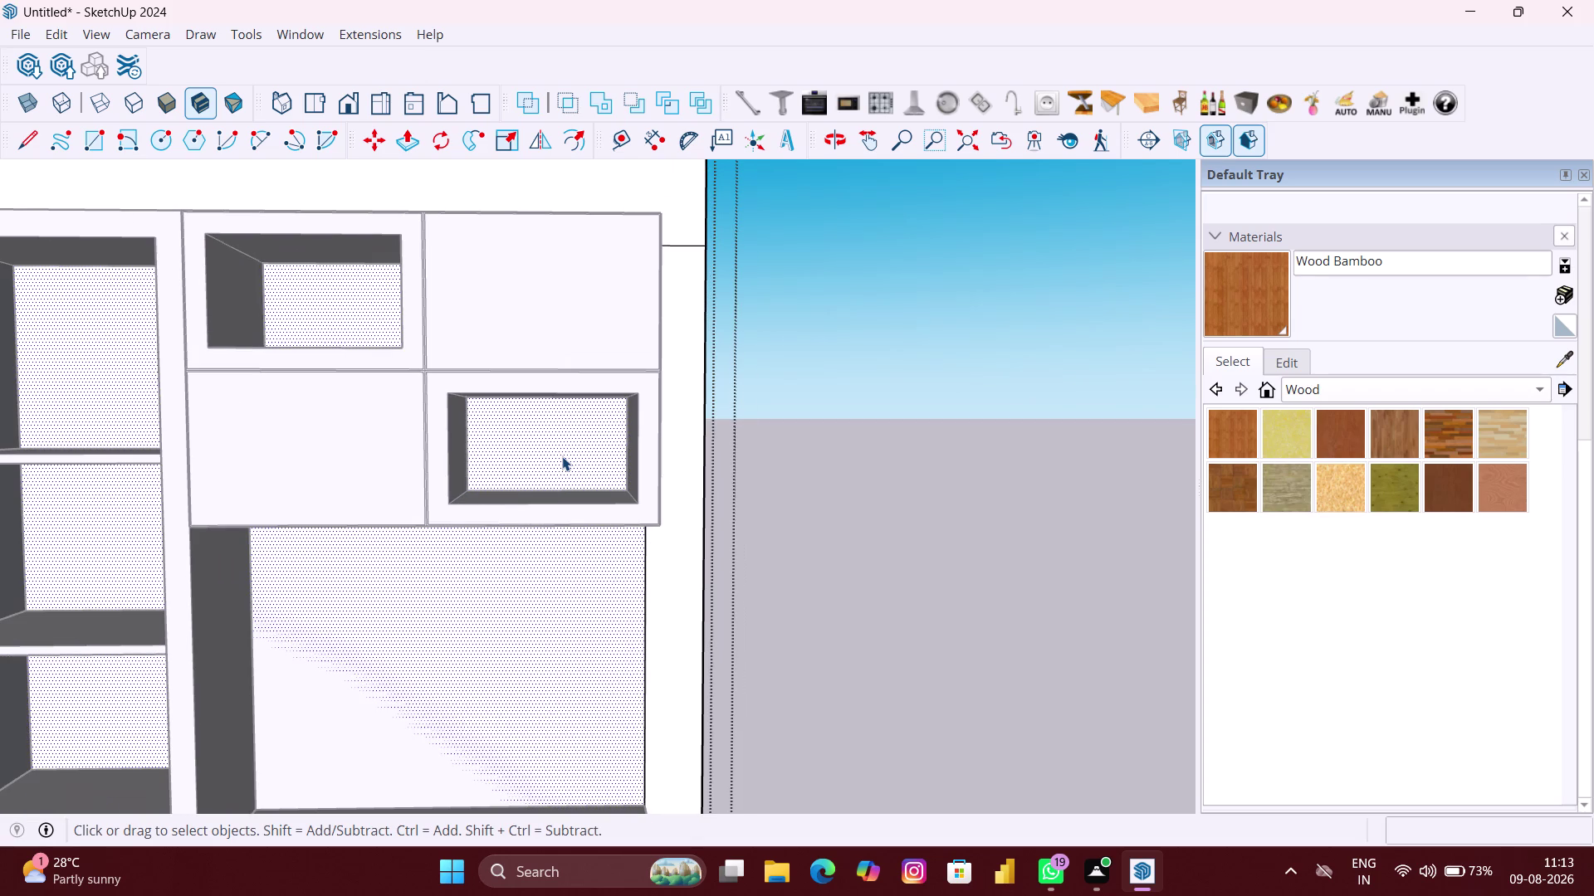
key(Delete)
scroll(down, 3)
scroll(down, 3)
key(ctrl+z)
scroll(up, 3)
click(448, 526)
scroll(down, 3)
scroll(down, 3)
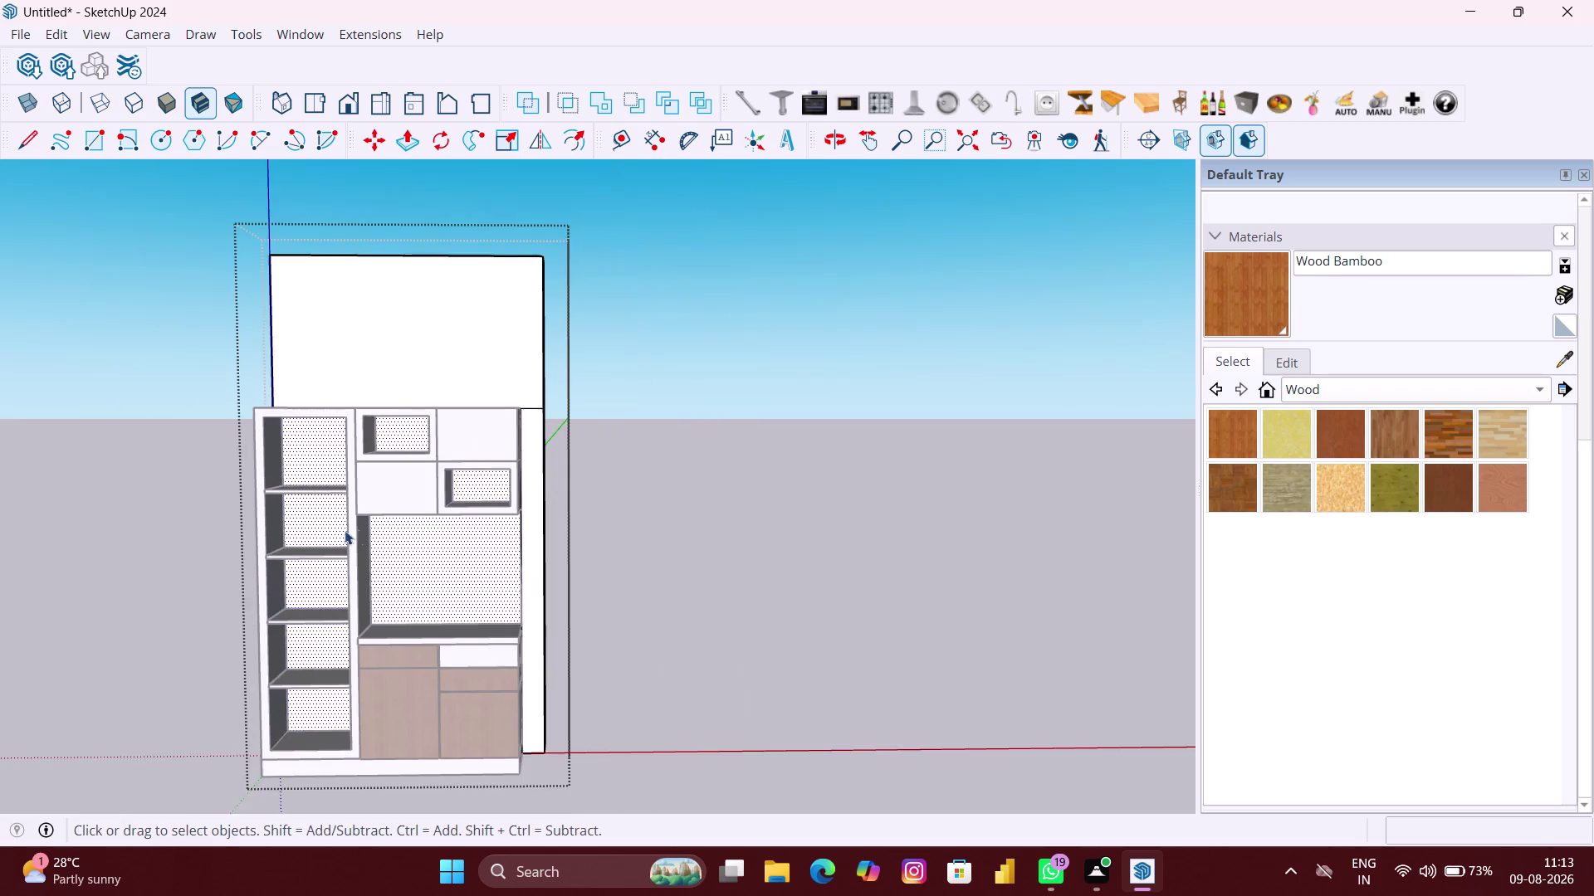
scroll(down, 3)
scroll(down, 3)
scroll(up, 3)
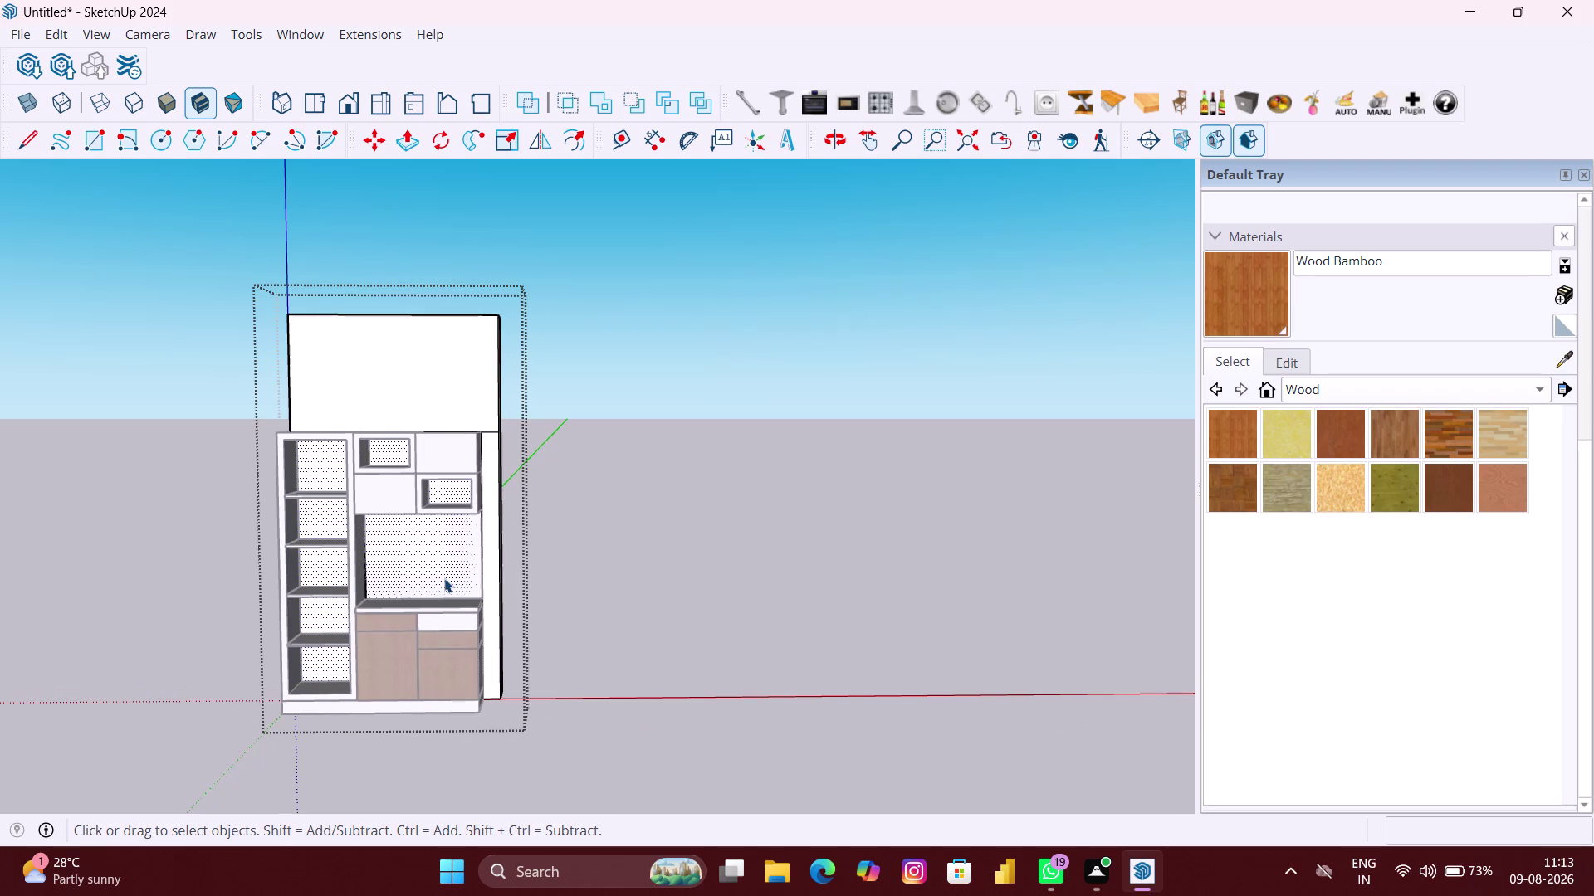
click(1255, 291)
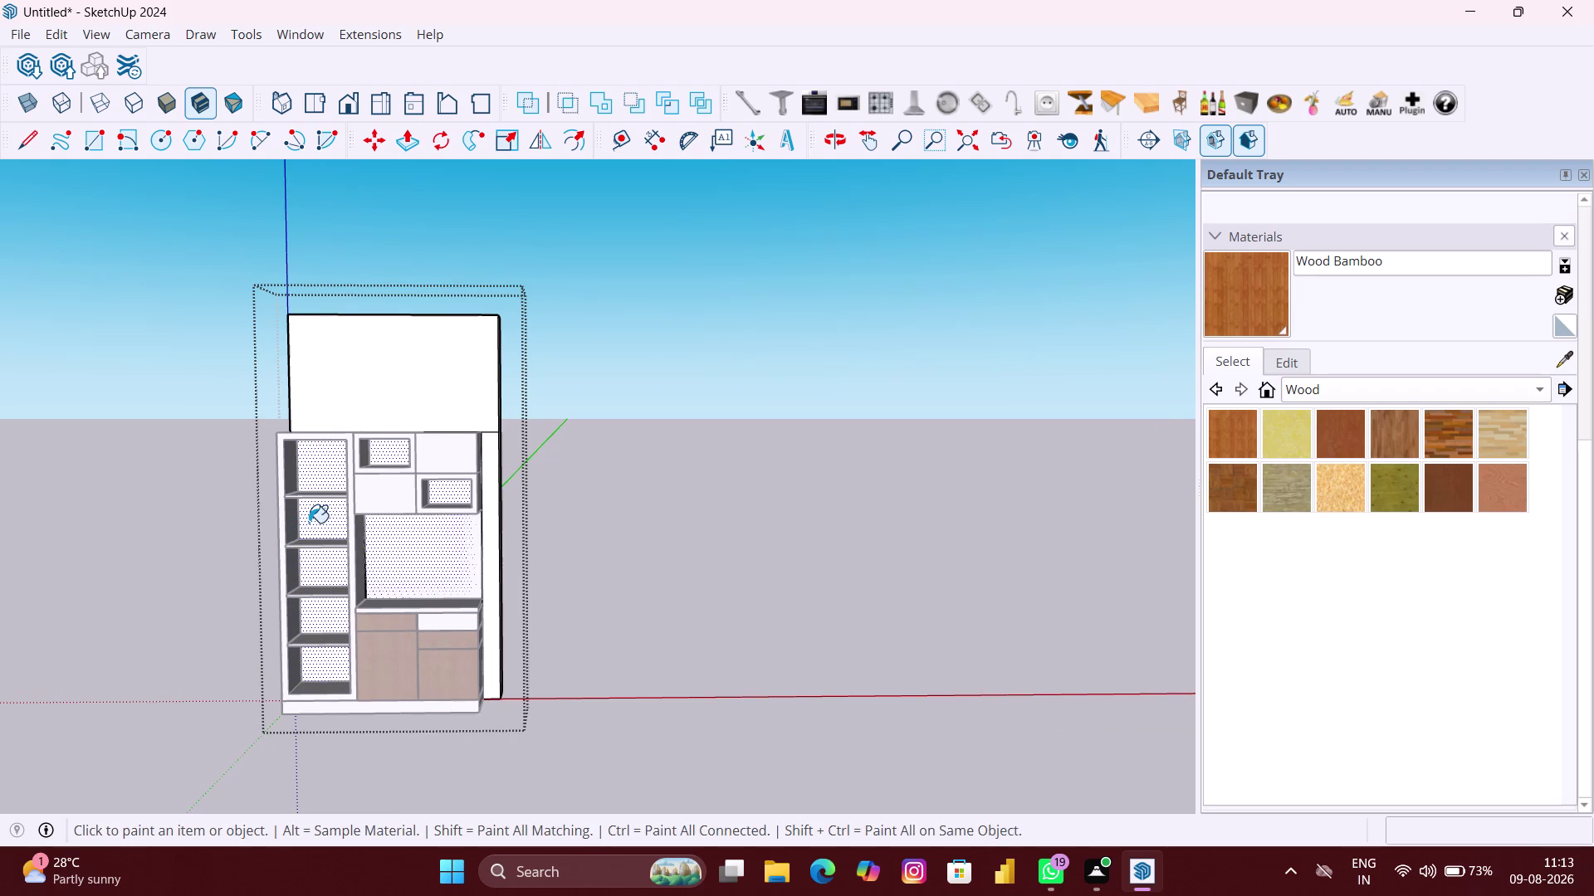
Paint the shelf niche backs Wood Bamboo, then select and delete the central recess back.
click(309, 523)
scroll(down, 3)
click(644, 589)
key(space)
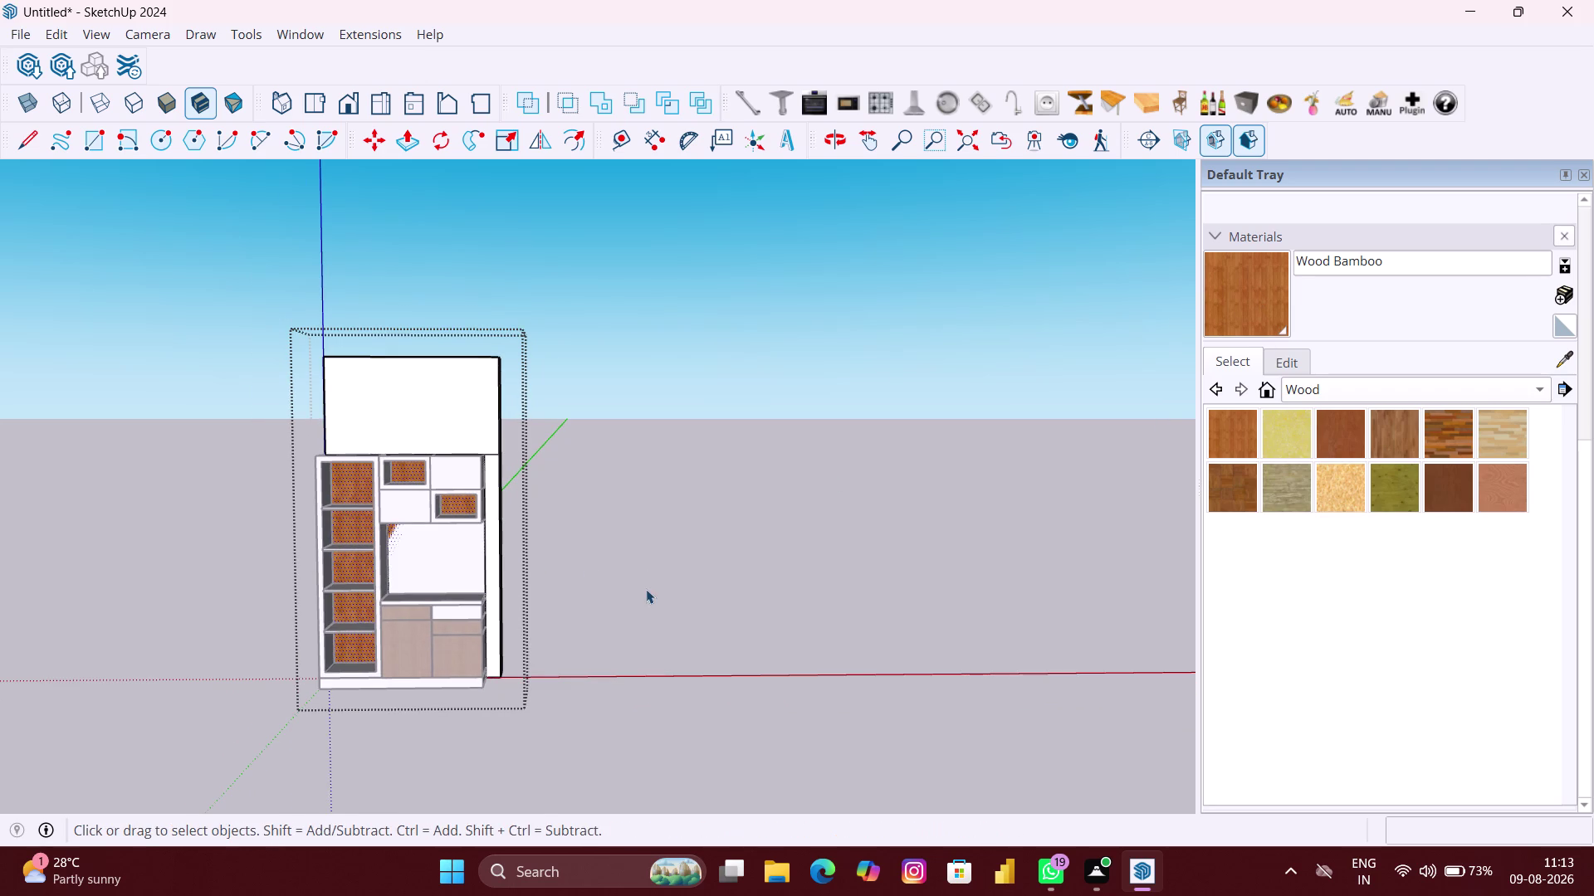
click(646, 589)
scroll(up, 3)
double_click(460, 516)
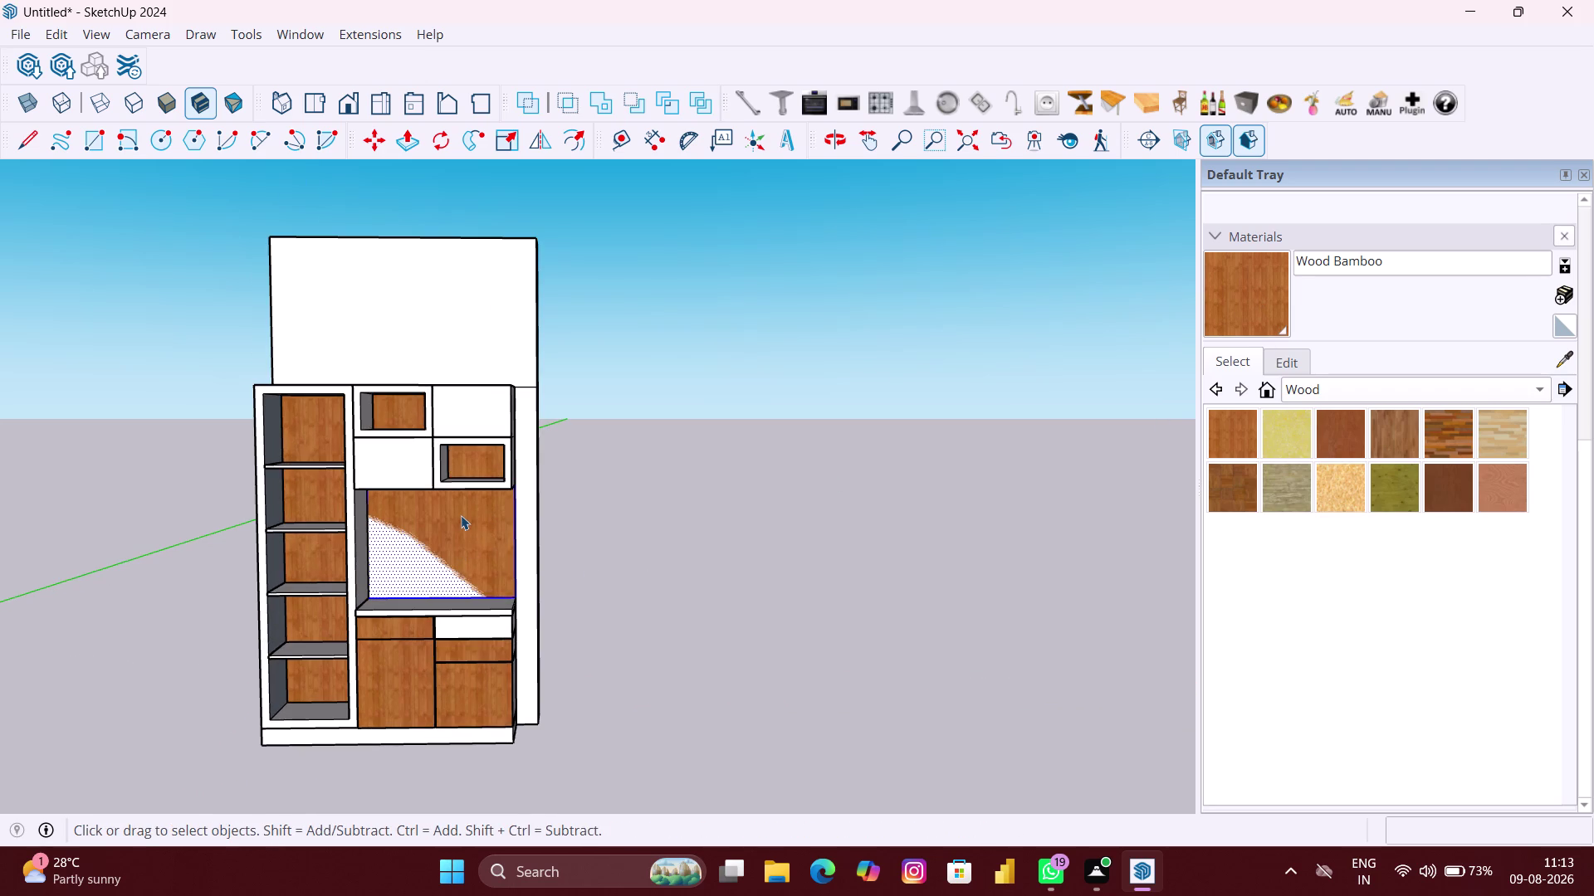
scroll(up, 3)
key(Delete)
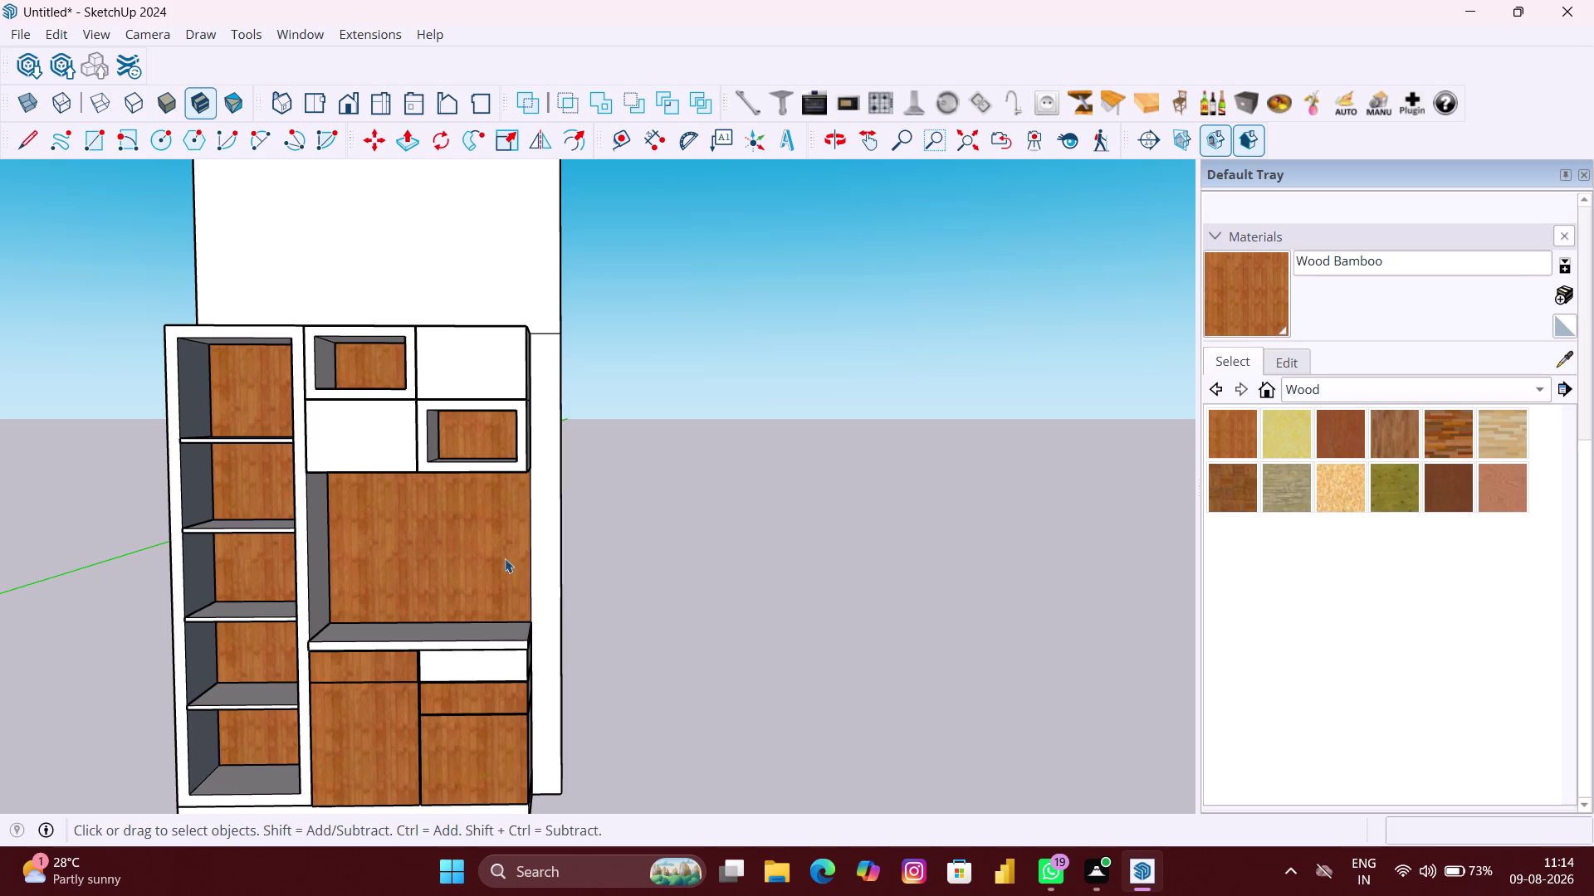
Enter the wardrobe group and delete the wood-painted recess back faces.
click(466, 561)
scroll(up, 3)
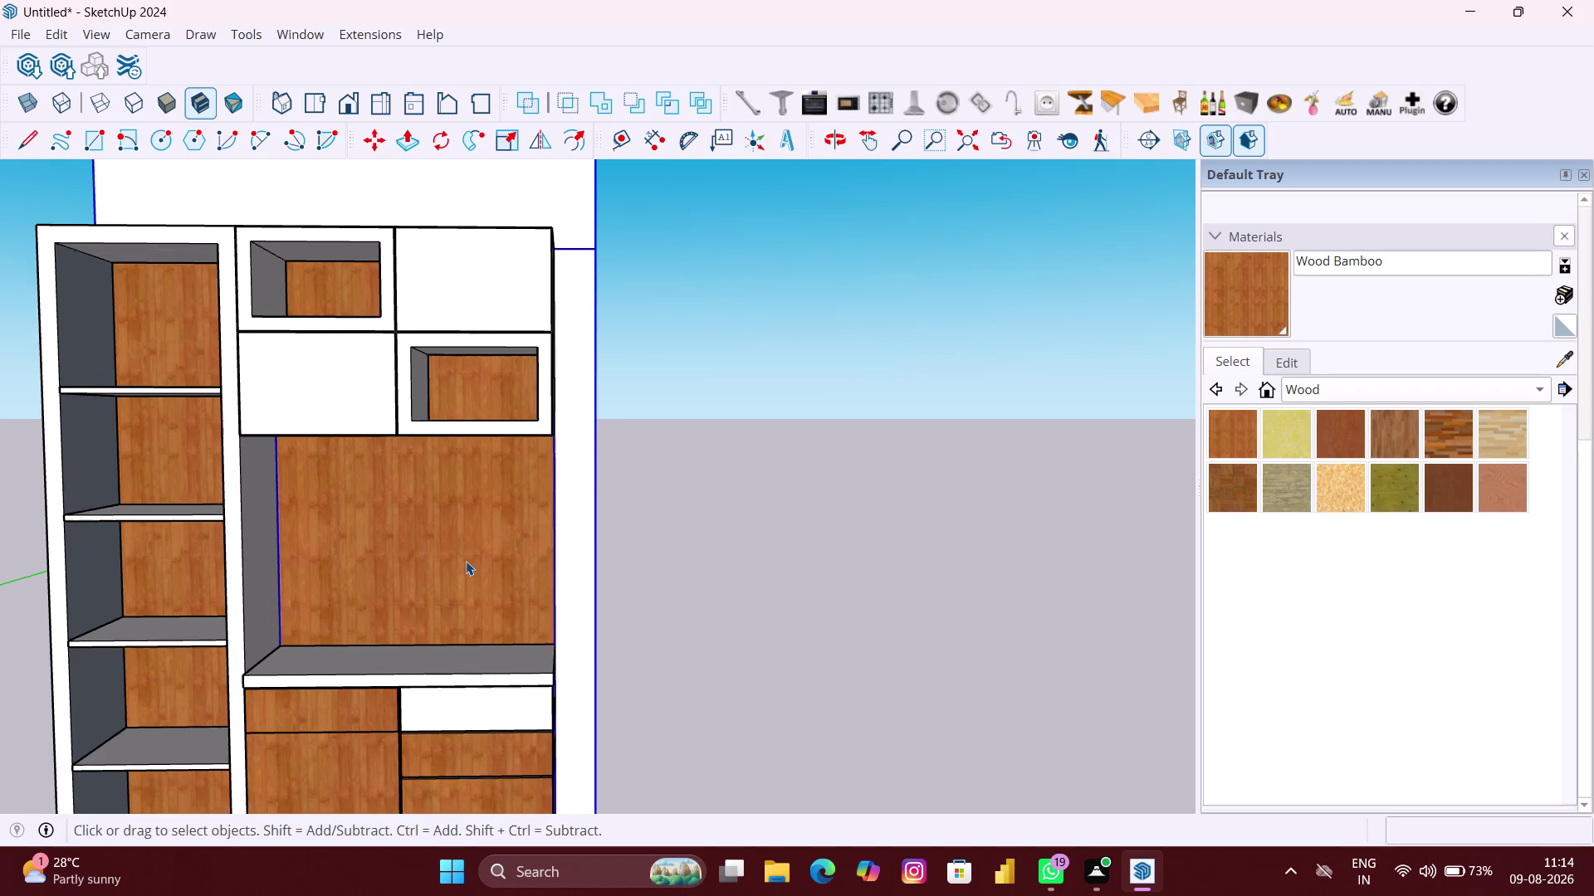
scroll(up, 3)
double_click(465, 561)
click(464, 560)
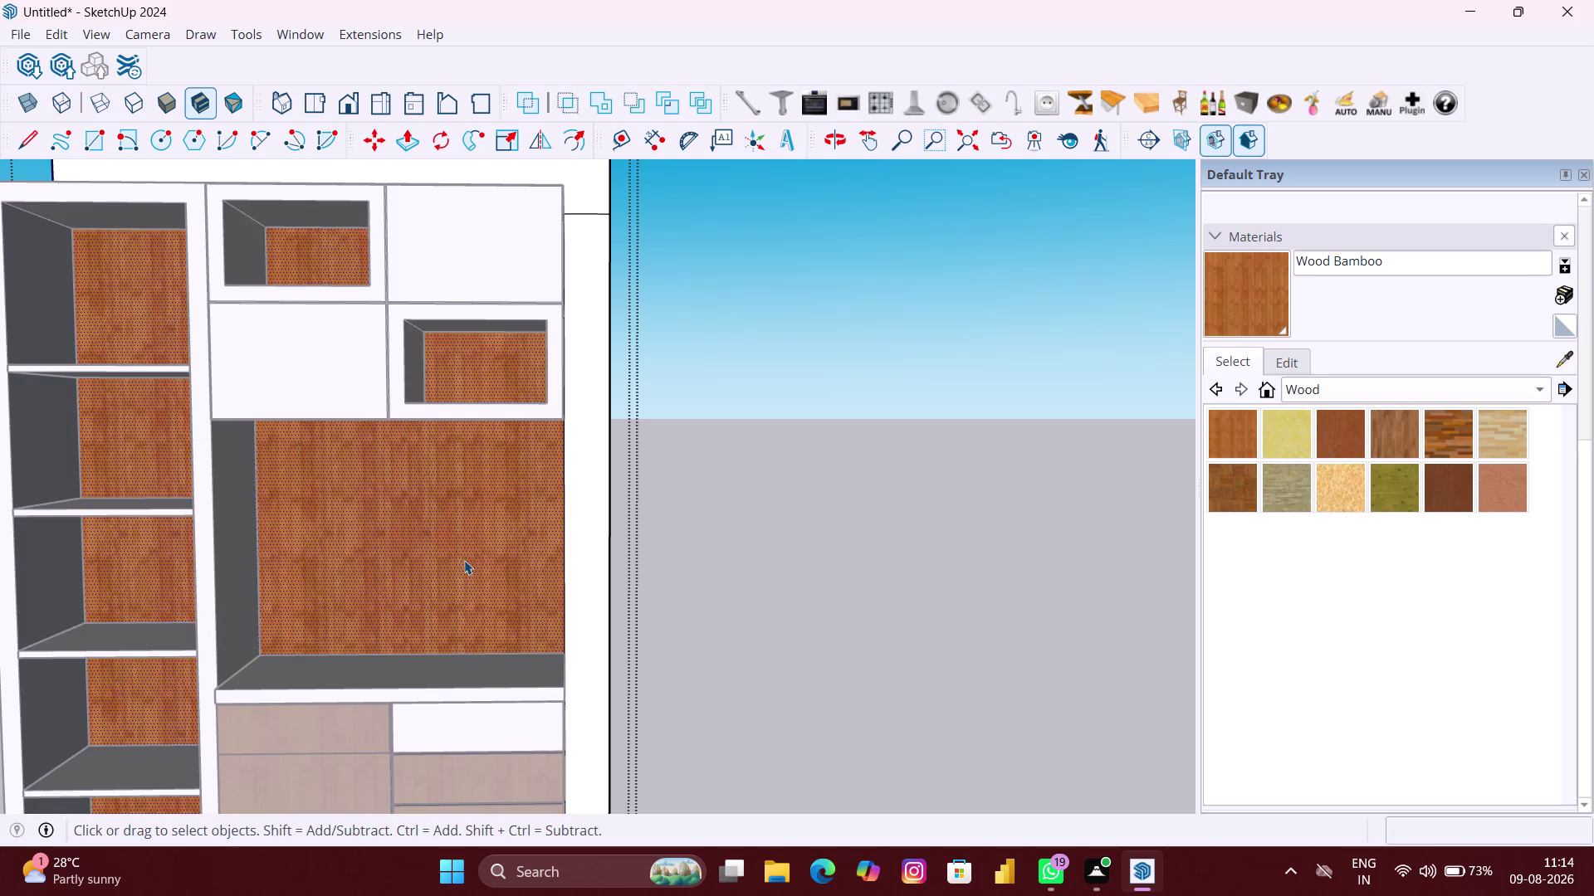
middle_drag(466, 561, 475, 551)
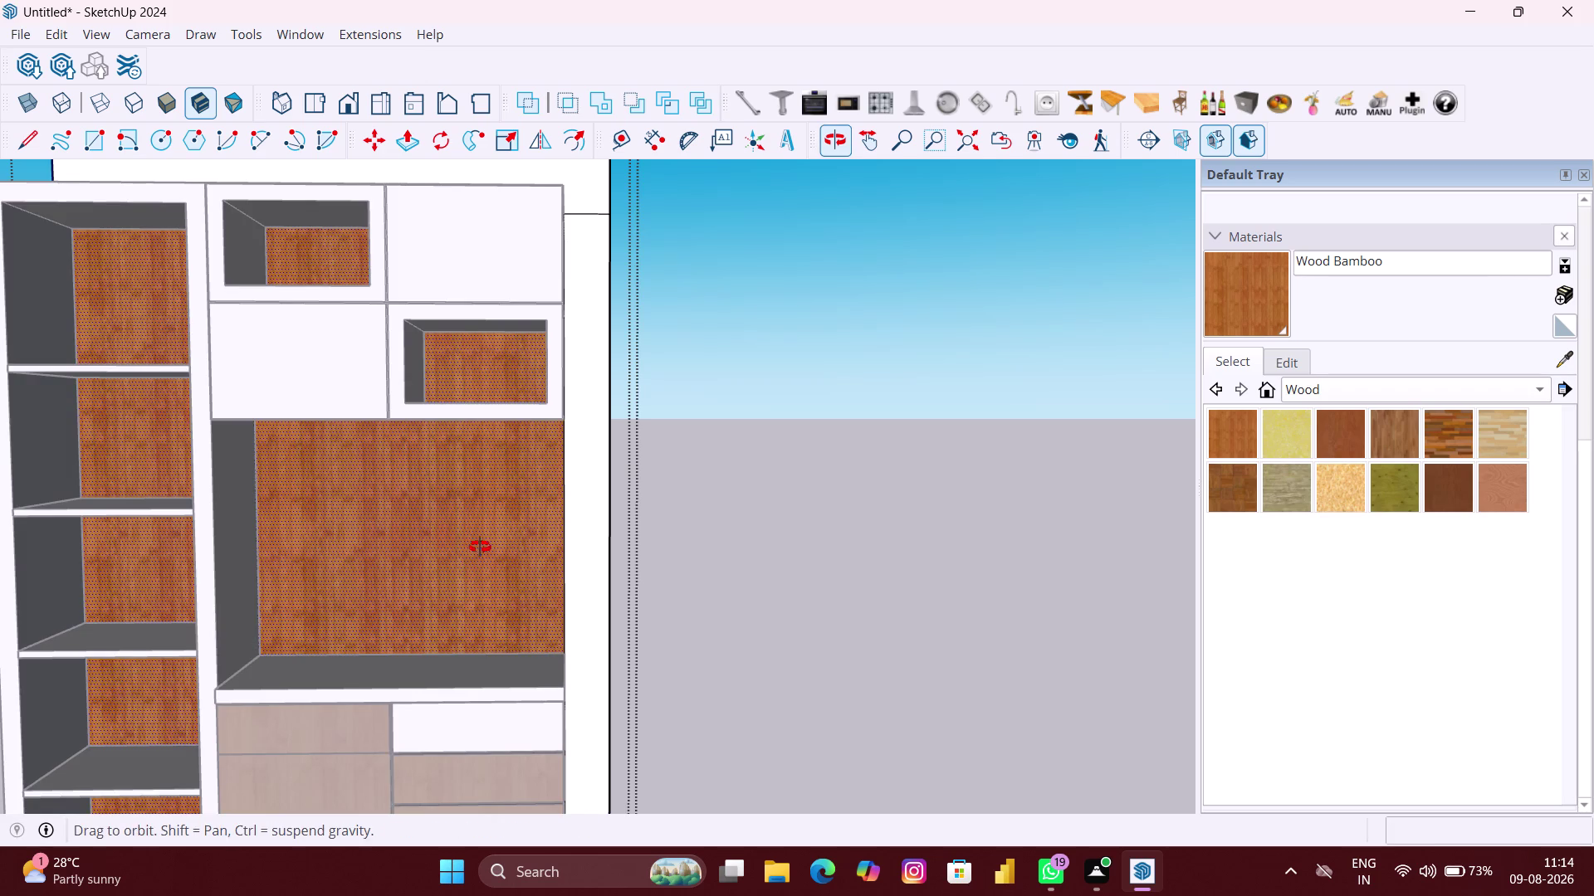
middle_drag(475, 551, 508, 532)
scroll(down, 3)
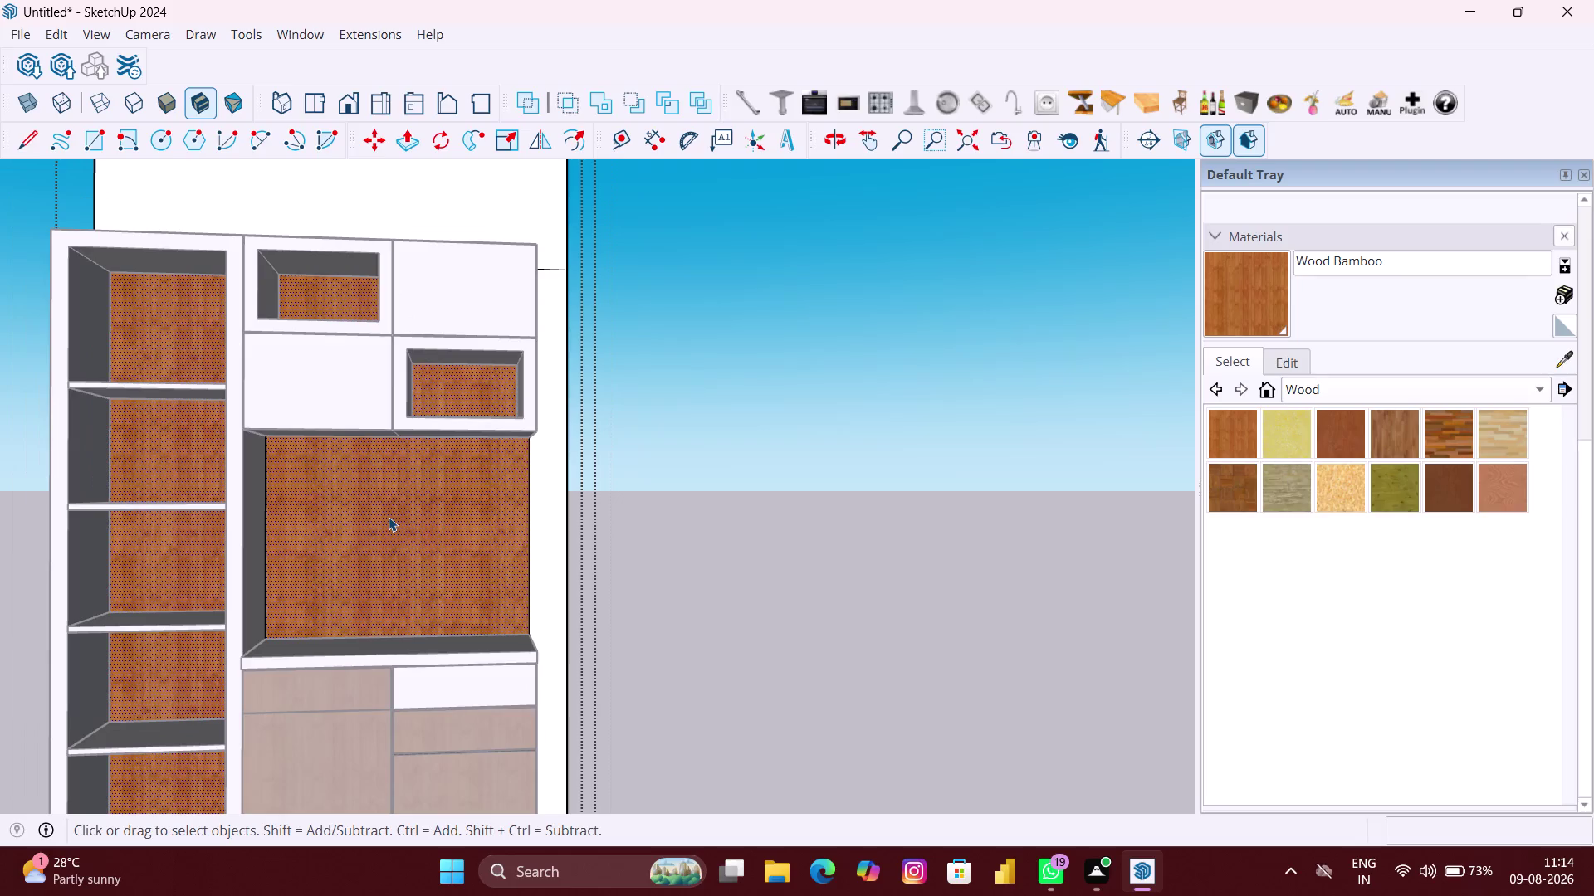
key(Delete)
scroll(down, 3)
click(690, 568)
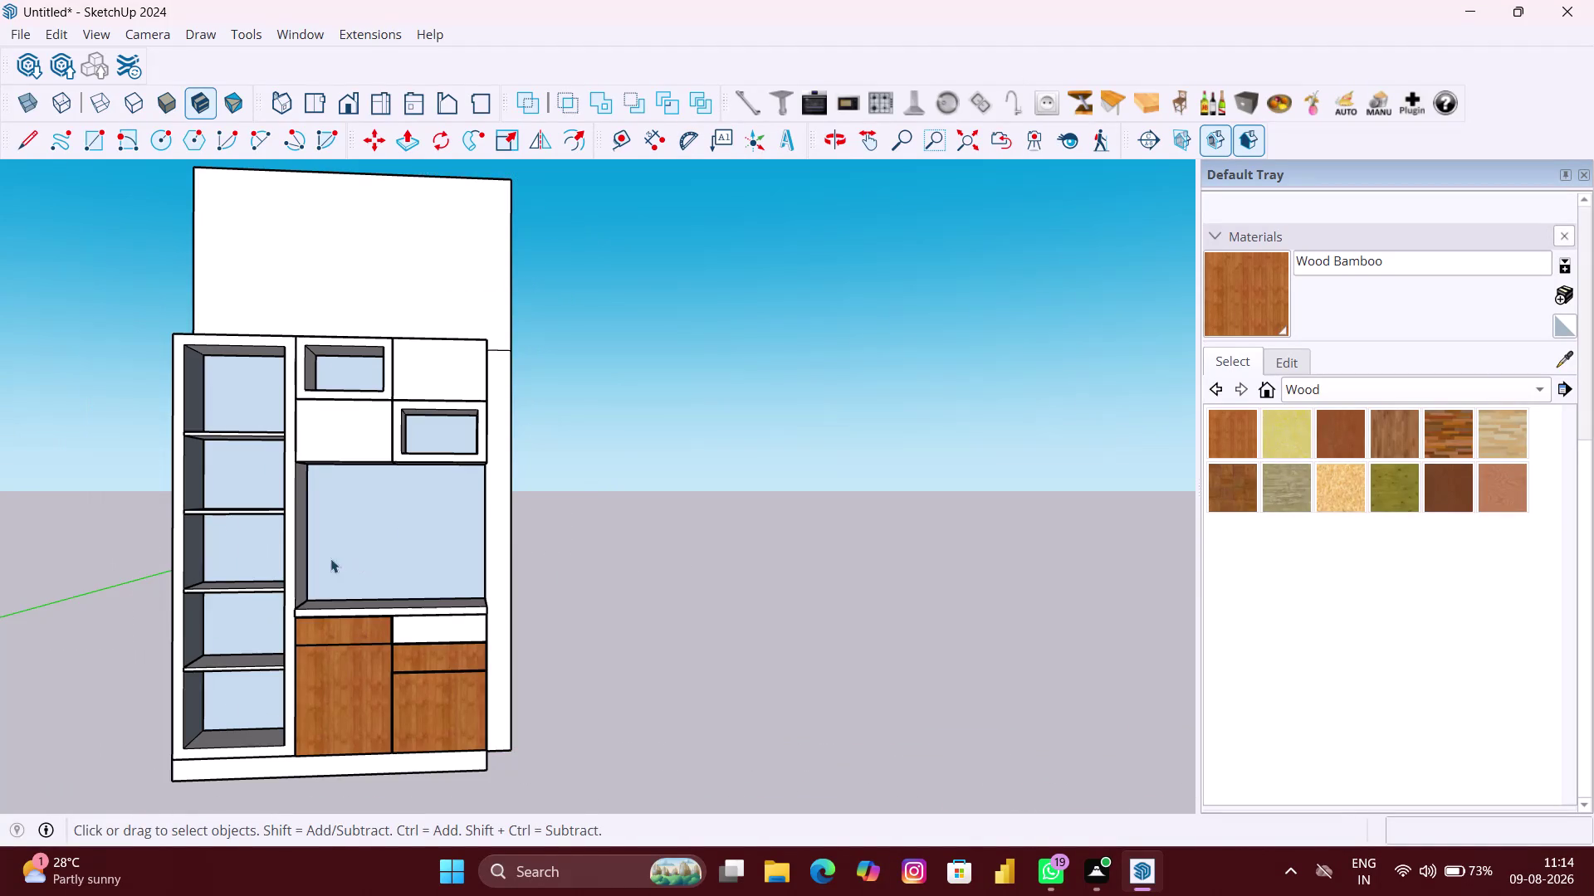
middle_drag(330, 558, 629, 554)
middle_drag(0, 542, 0, 520)
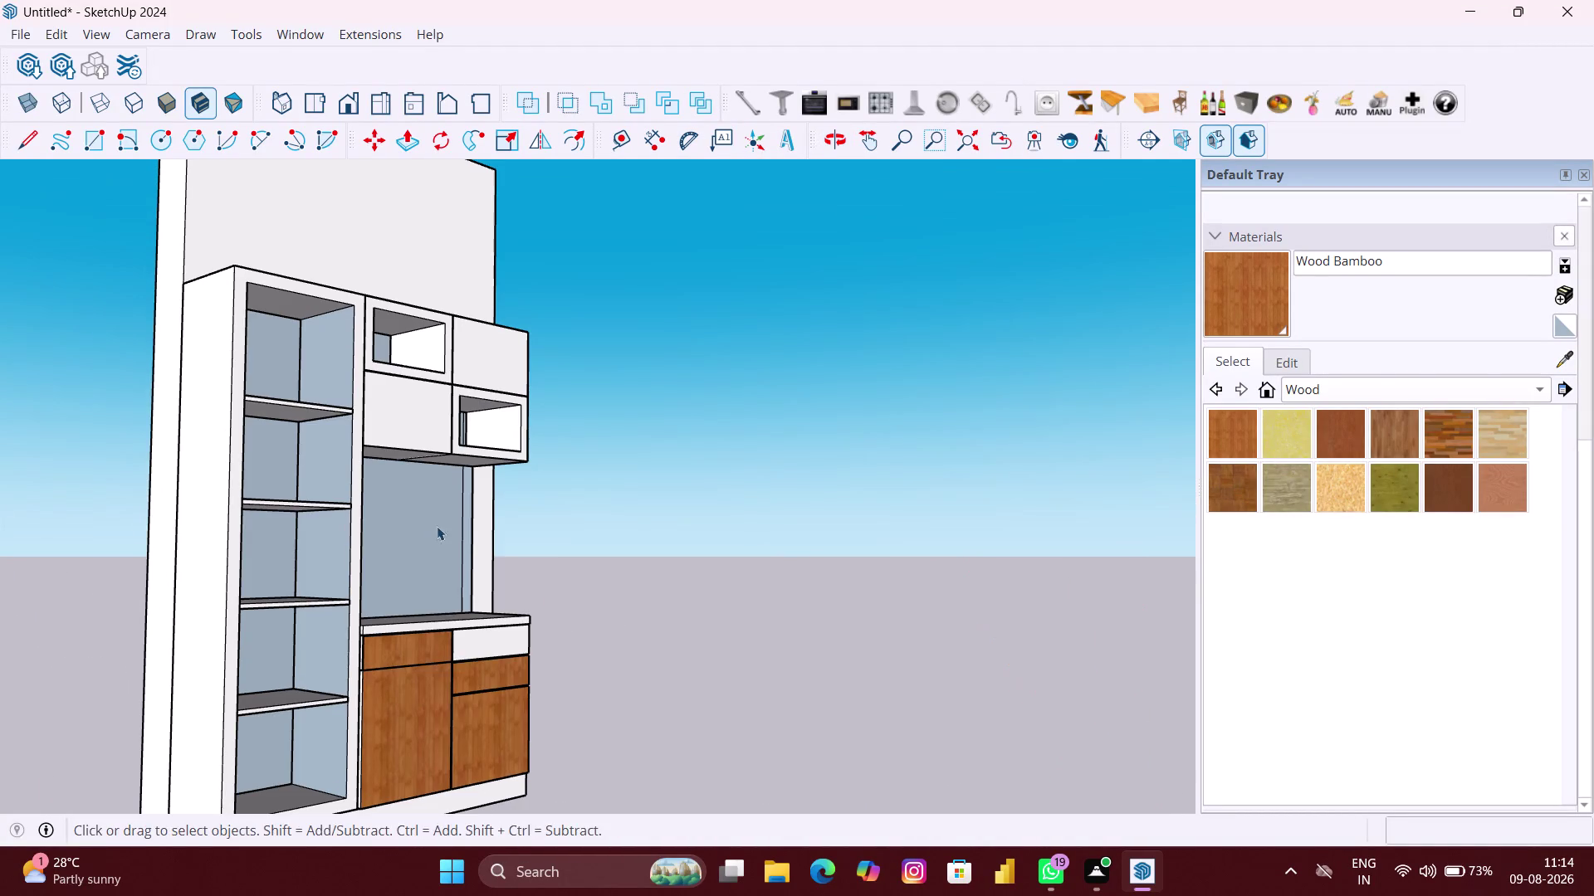
middle_drag(437, 527, 251, 546)
scroll(up, 3)
click(289, 548)
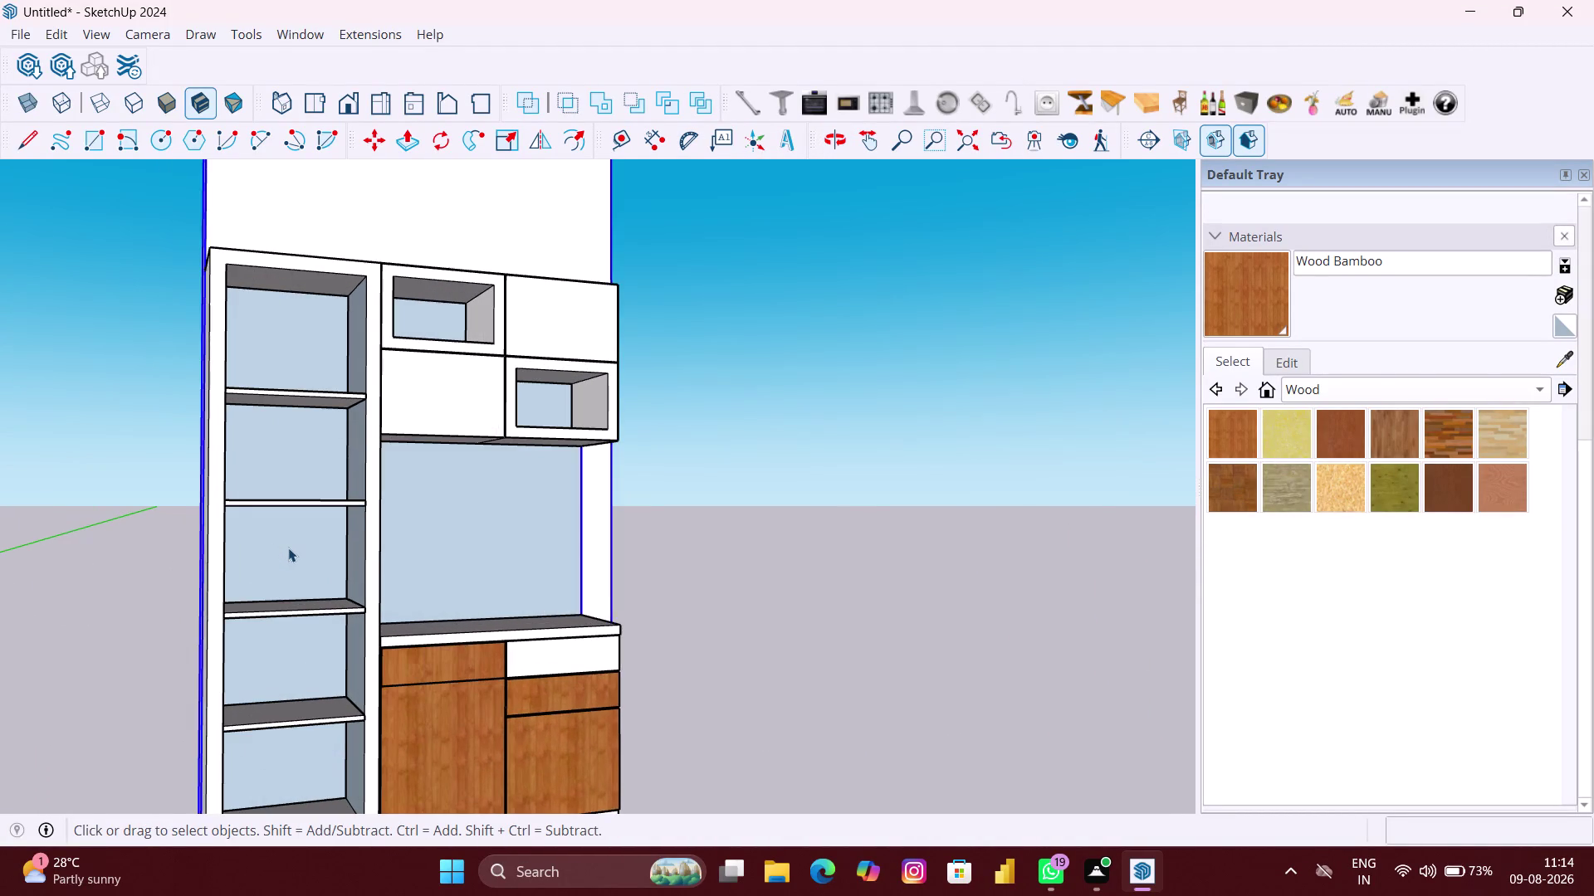
double_click(288, 548)
middle_drag(427, 531, 326, 543)
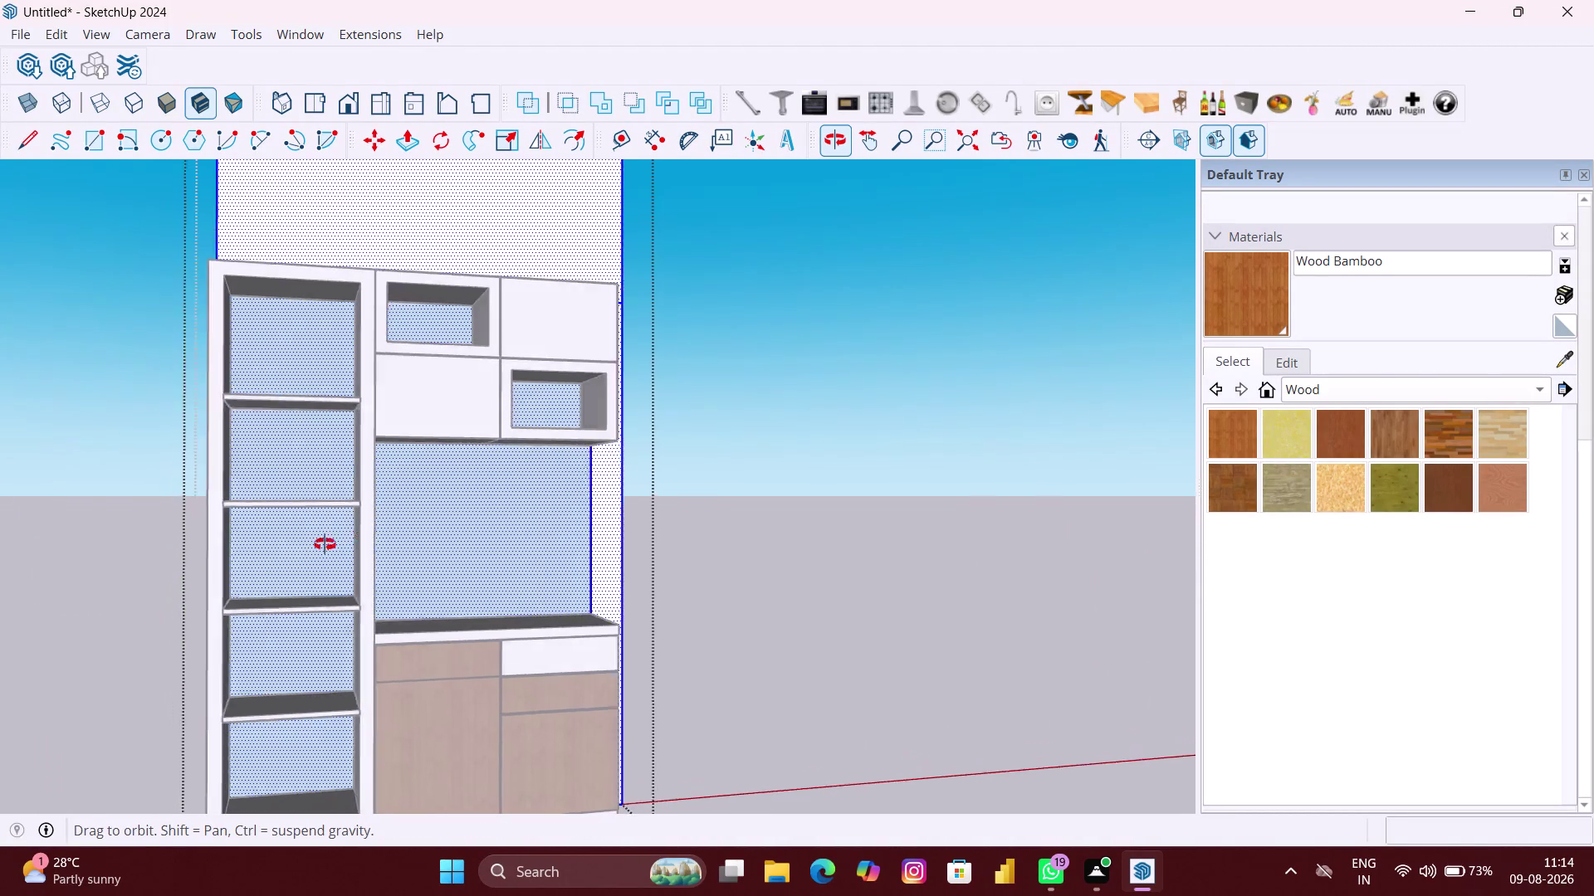
middle_drag(326, 544, 283, 557)
middle_drag(672, 575, 562, 572)
scroll(down, 3)
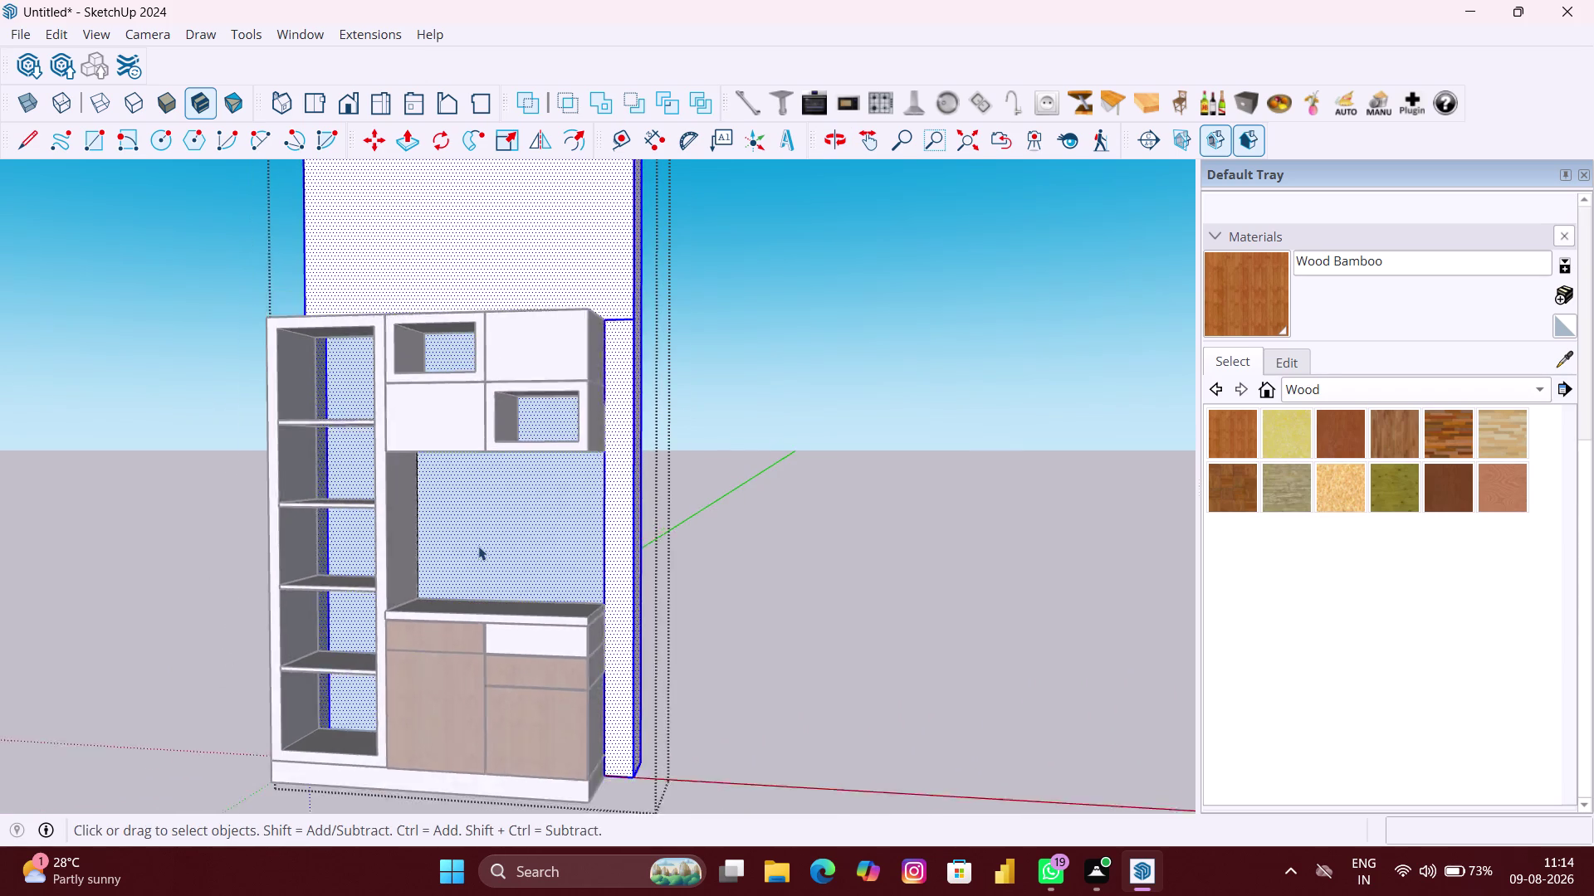
scroll(down, 3)
middle_drag(471, 549, 588, 471)
scroll(up, 3)
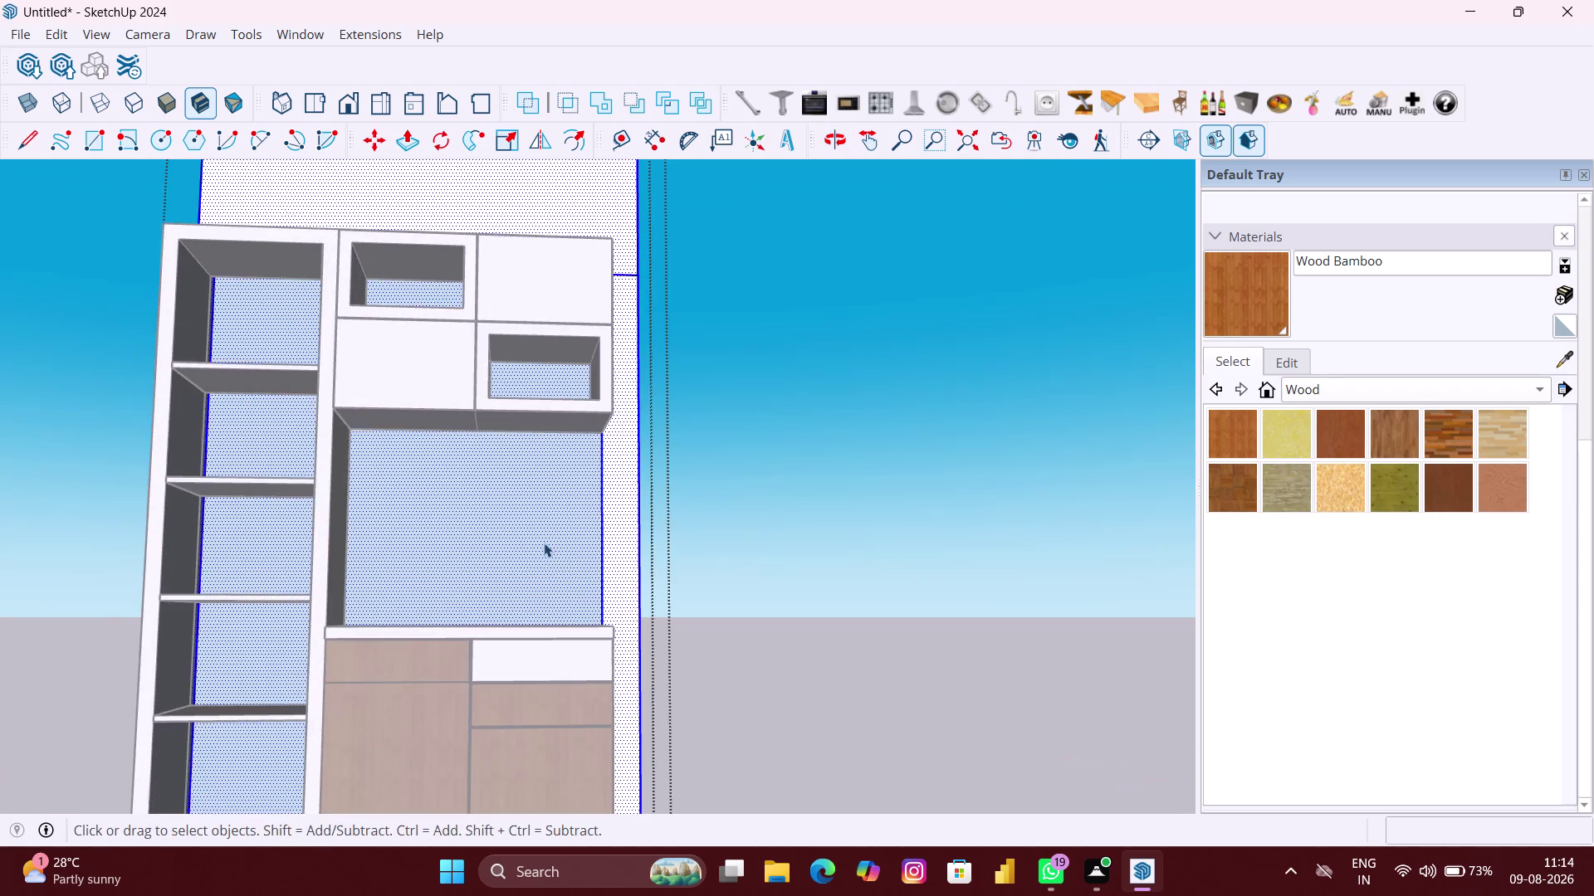
middle_drag(532, 544, 362, 542)
scroll(down, 3)
scroll(down, 3)
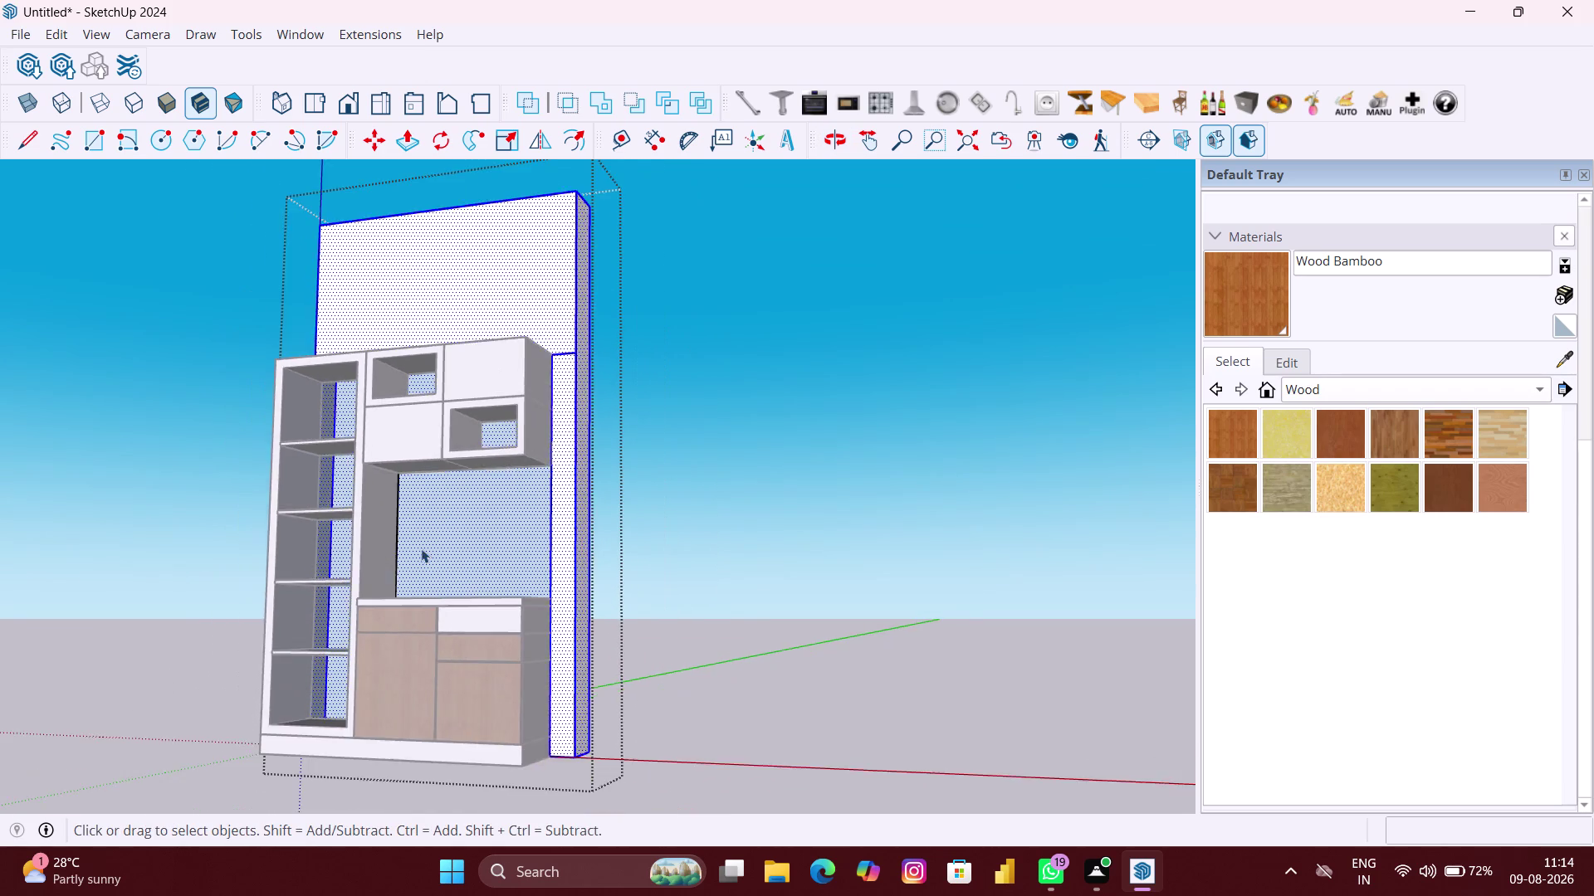
scroll(down, 3)
key(space)
click(732, 529)
scroll(up, 3)
middle_drag(532, 574, 632, 639)
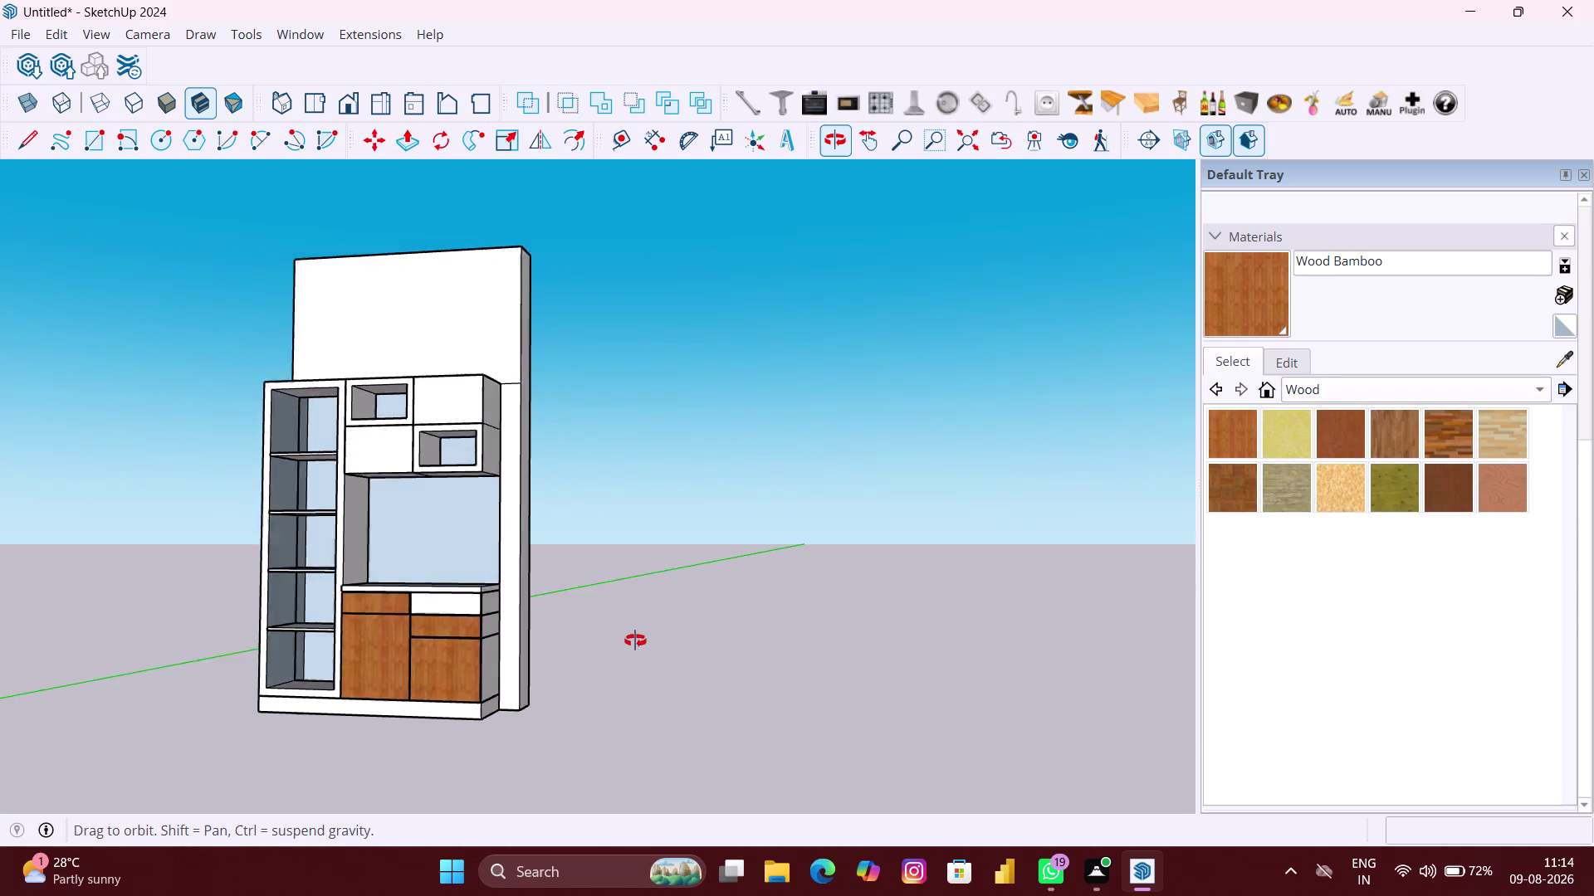
middle_drag(631, 640, 634, 640)
scroll(down, 3)
middle_drag(391, 604, 424, 606)
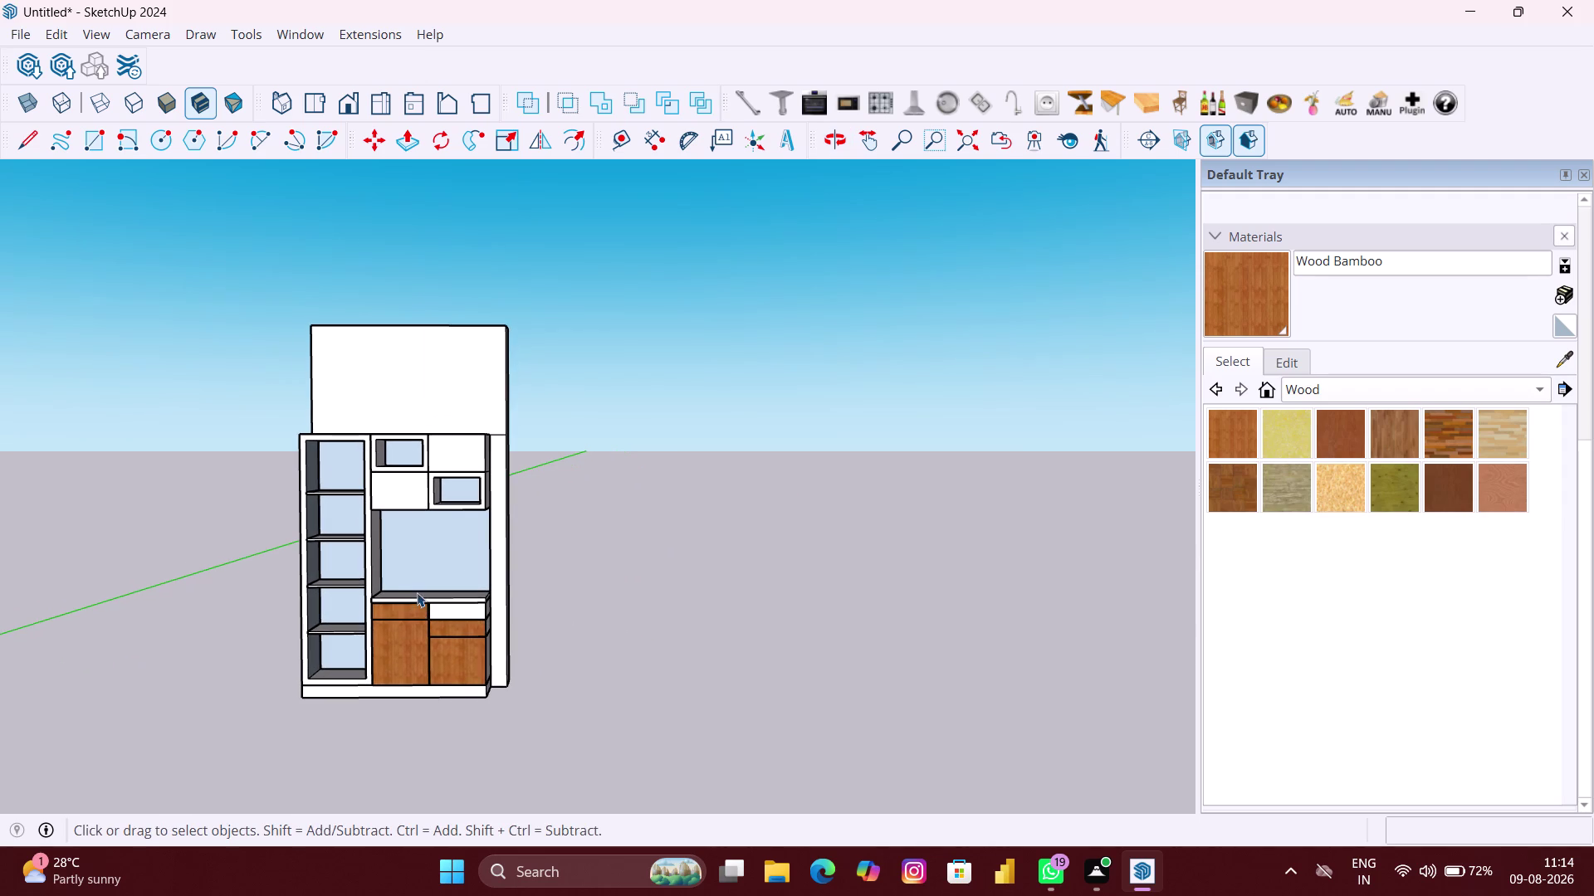
middle_drag(420, 569, 428, 530)
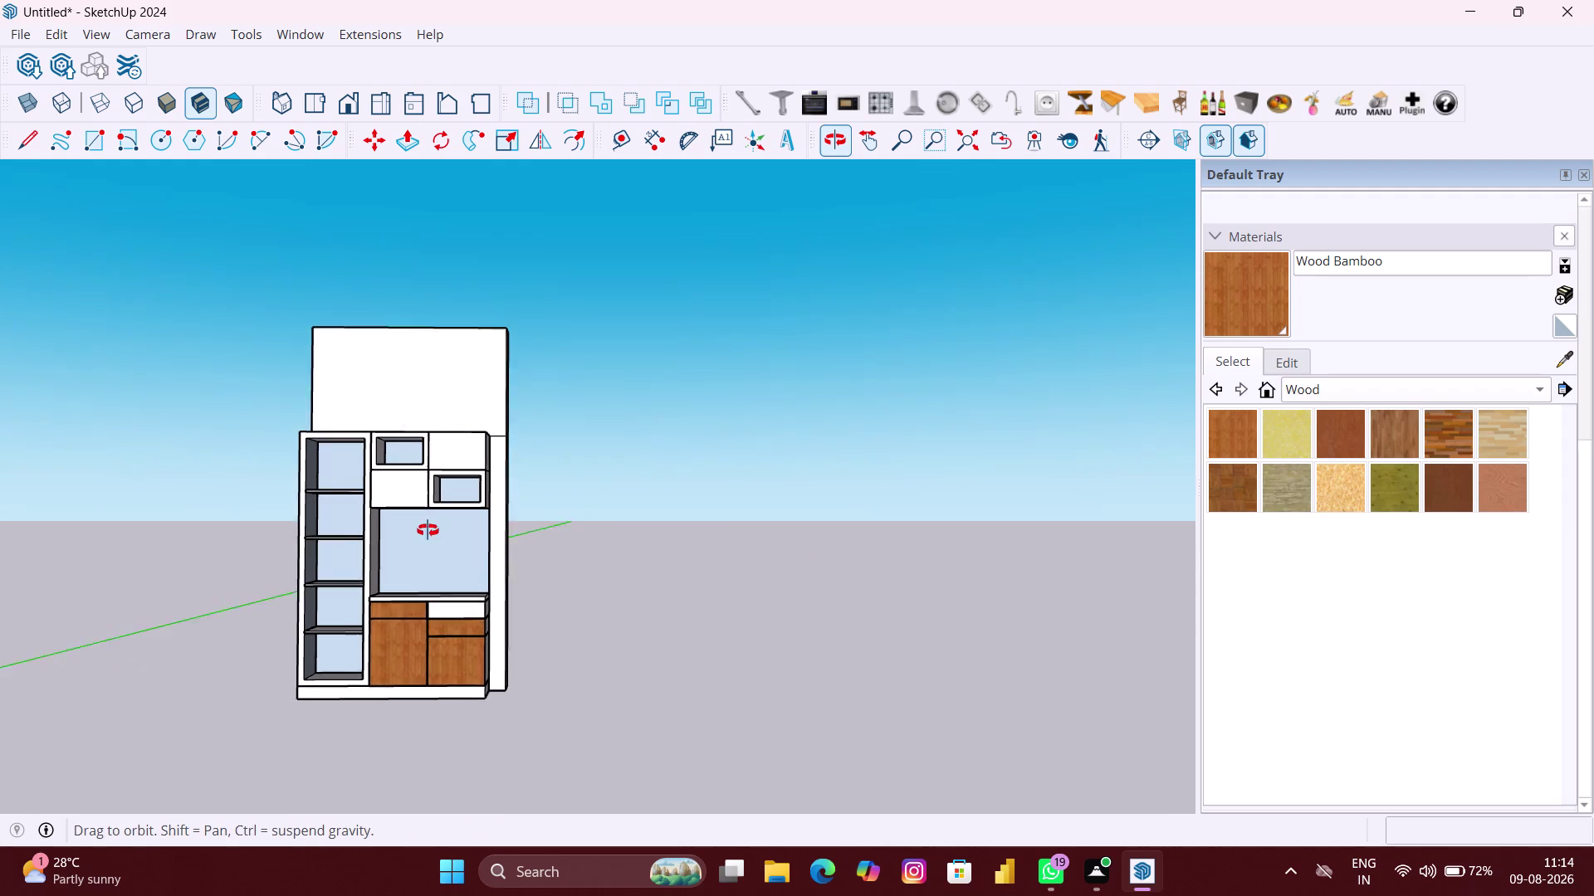
middle_drag(427, 530, 427, 530)
scroll(up, 3)
scroll(up, 3)
middle_drag(467, 577, 411, 602)
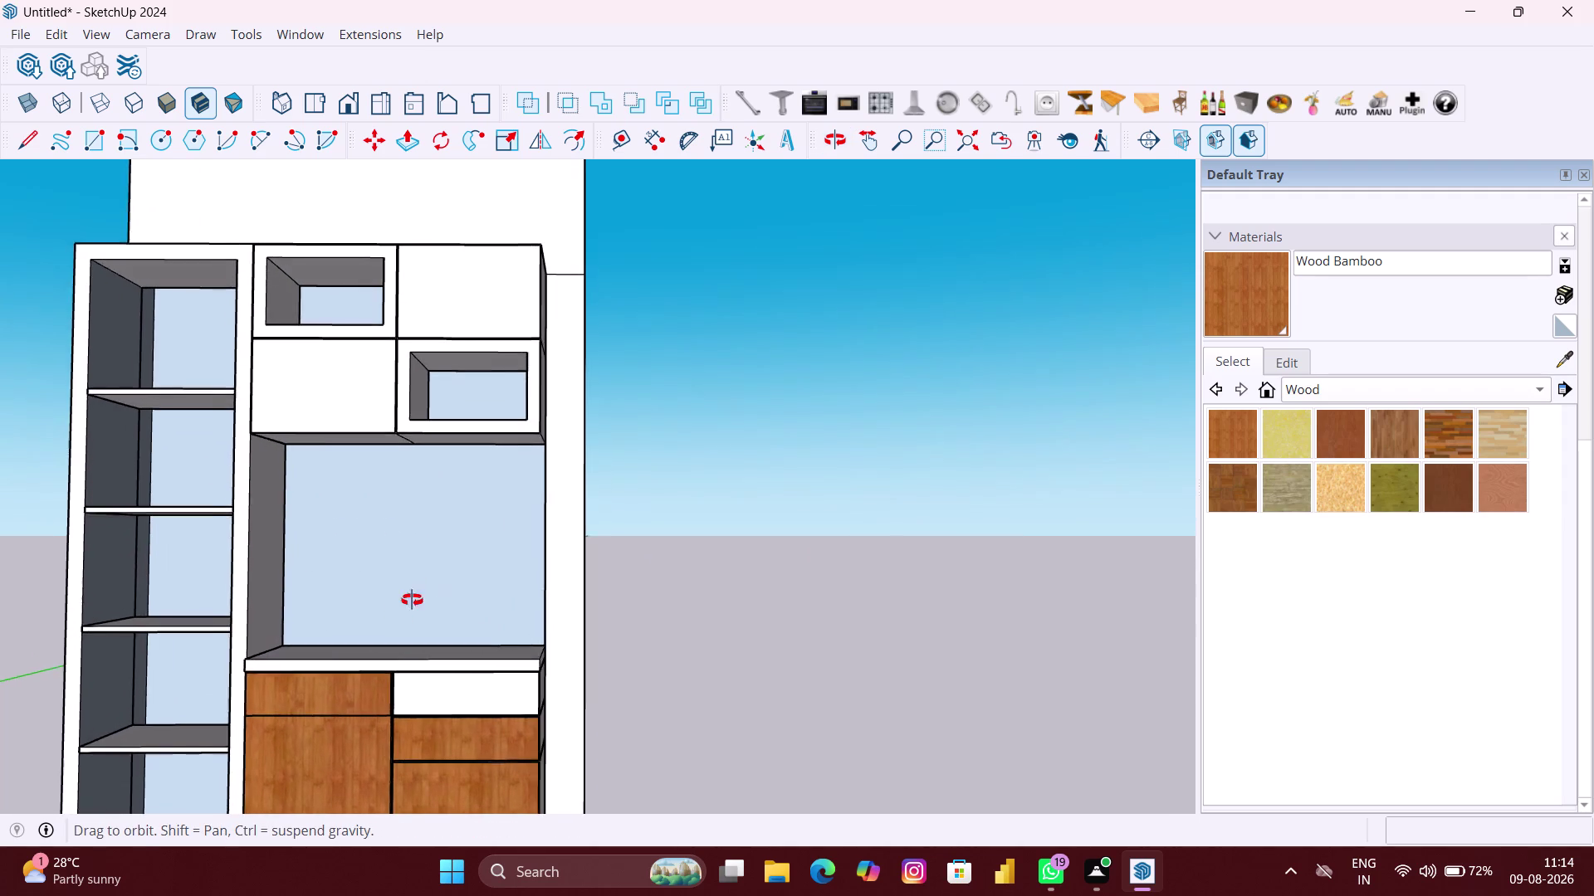
middle_drag(411, 602, 396, 616)
click(510, 579)
scroll(up, 3)
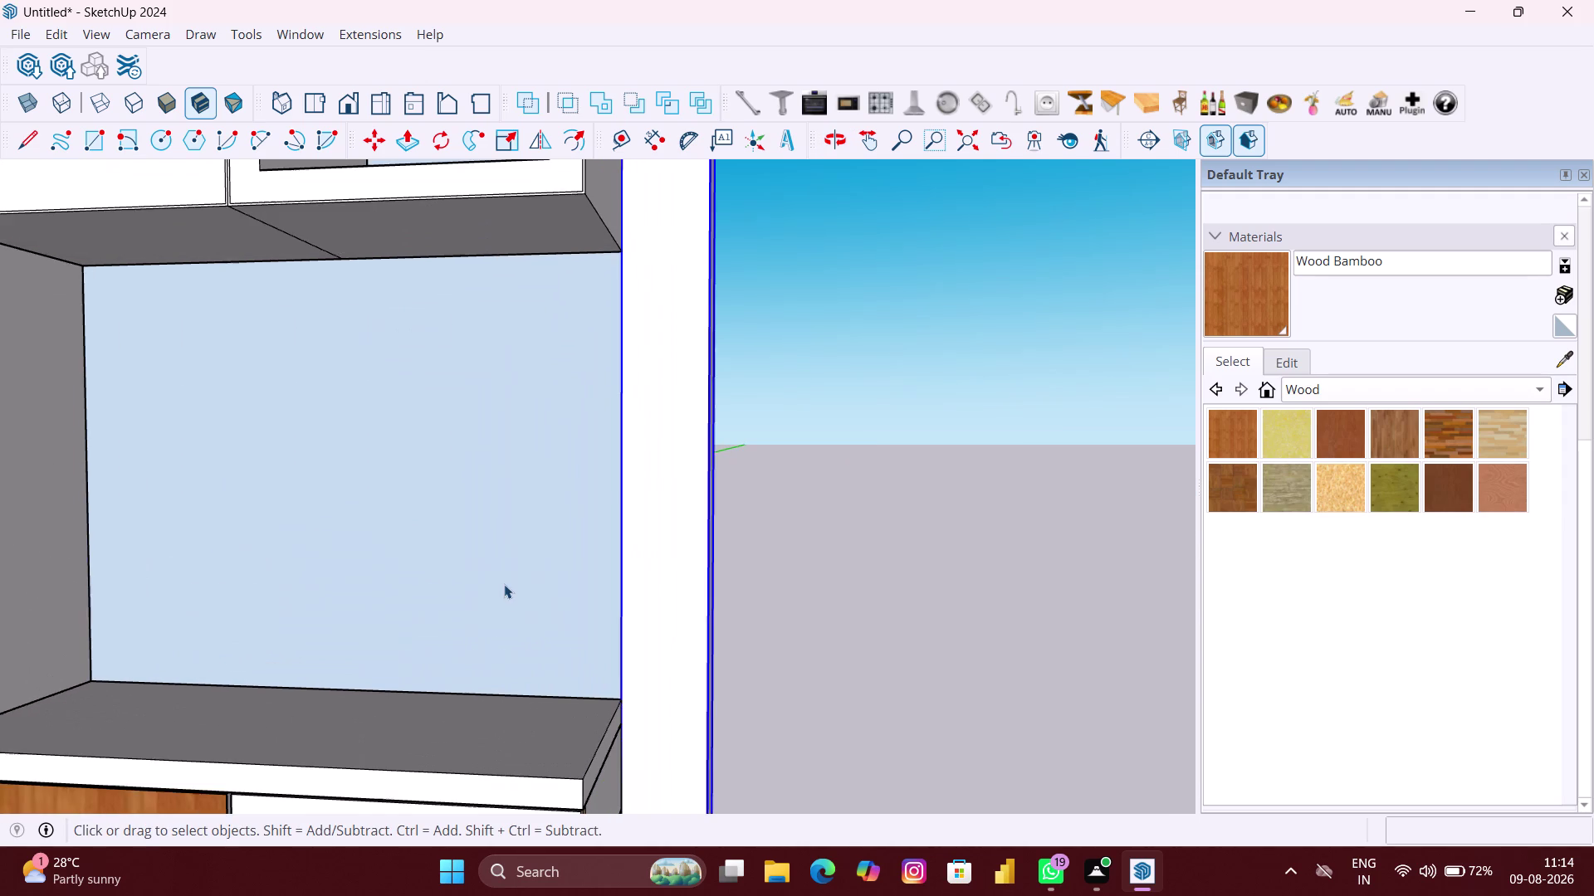
double_click(504, 584)
scroll(down, 3)
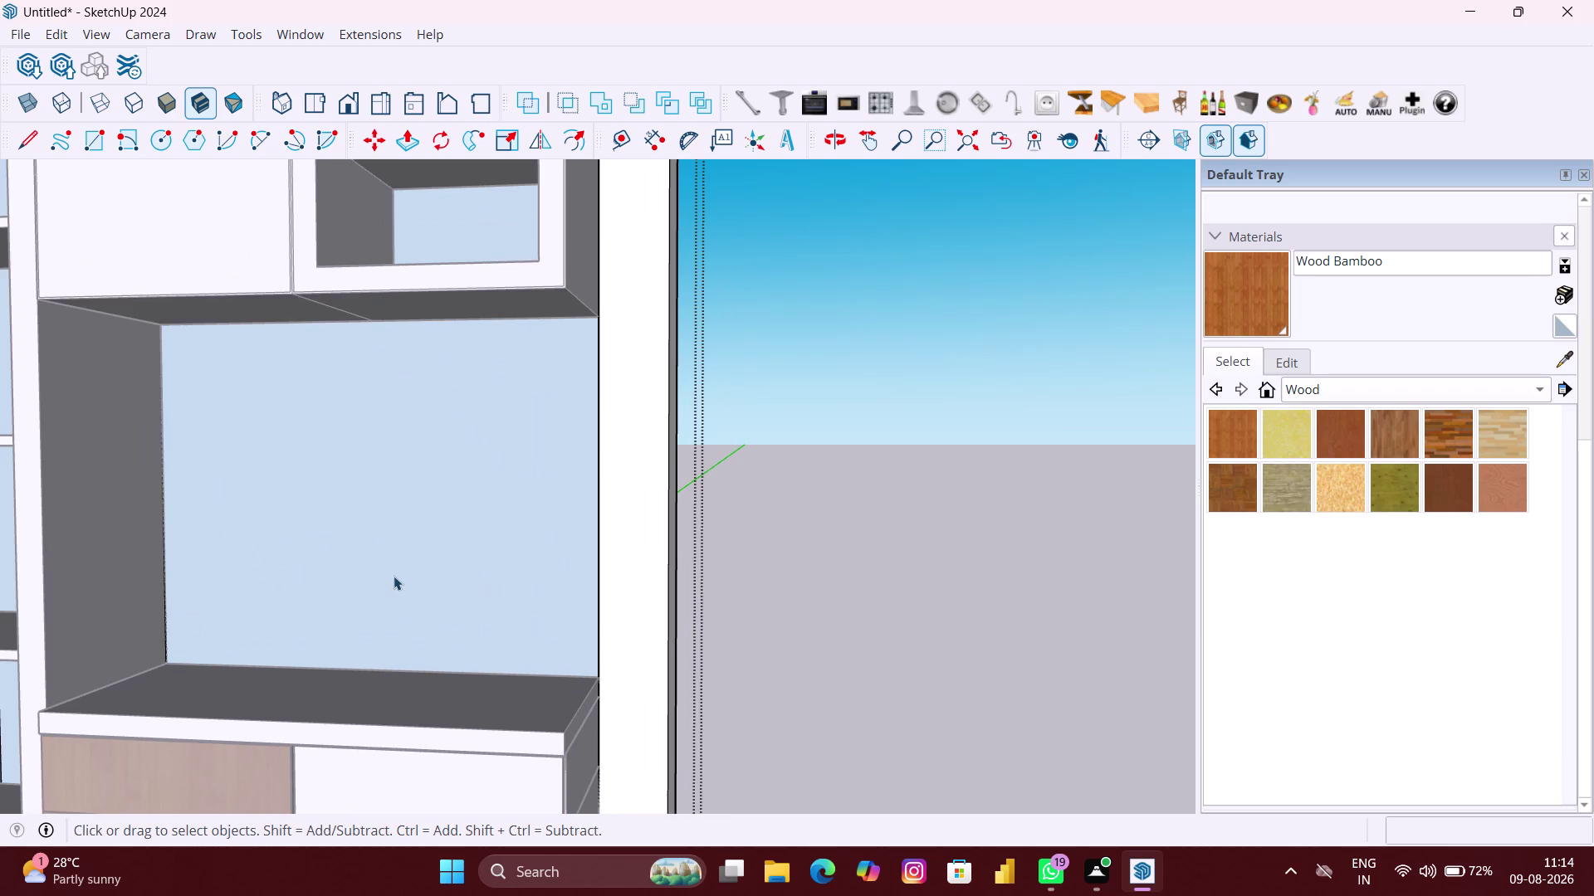
key(r)
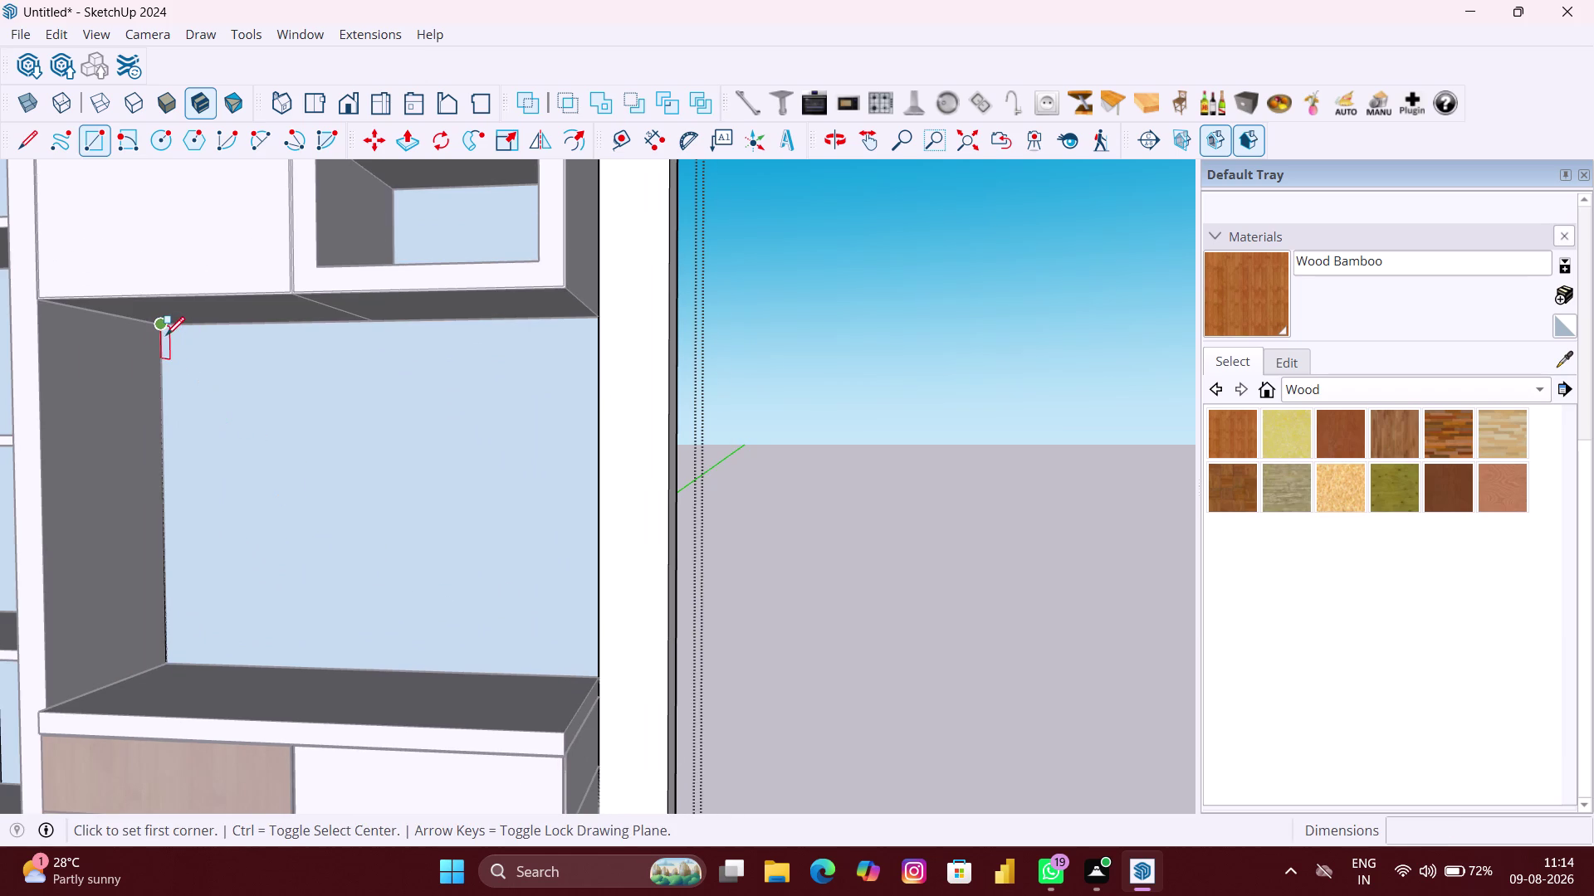
Redraw the TV recess back as a corner-to-corner rectangle, giving a plain white face.
key(space)
click(449, 495)
double_click(448, 496)
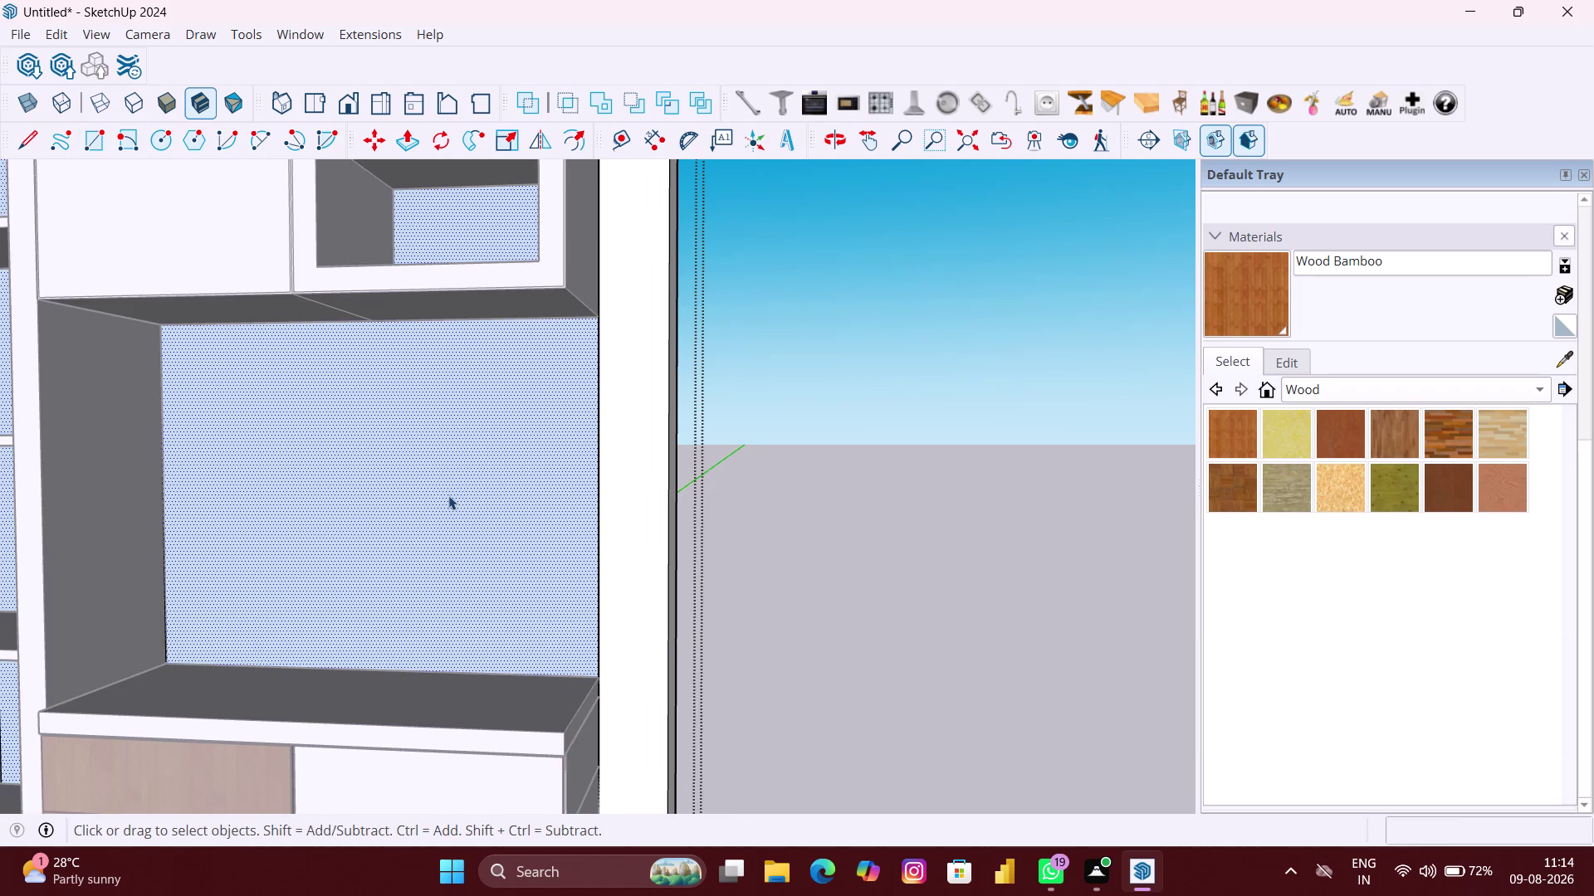
key(r)
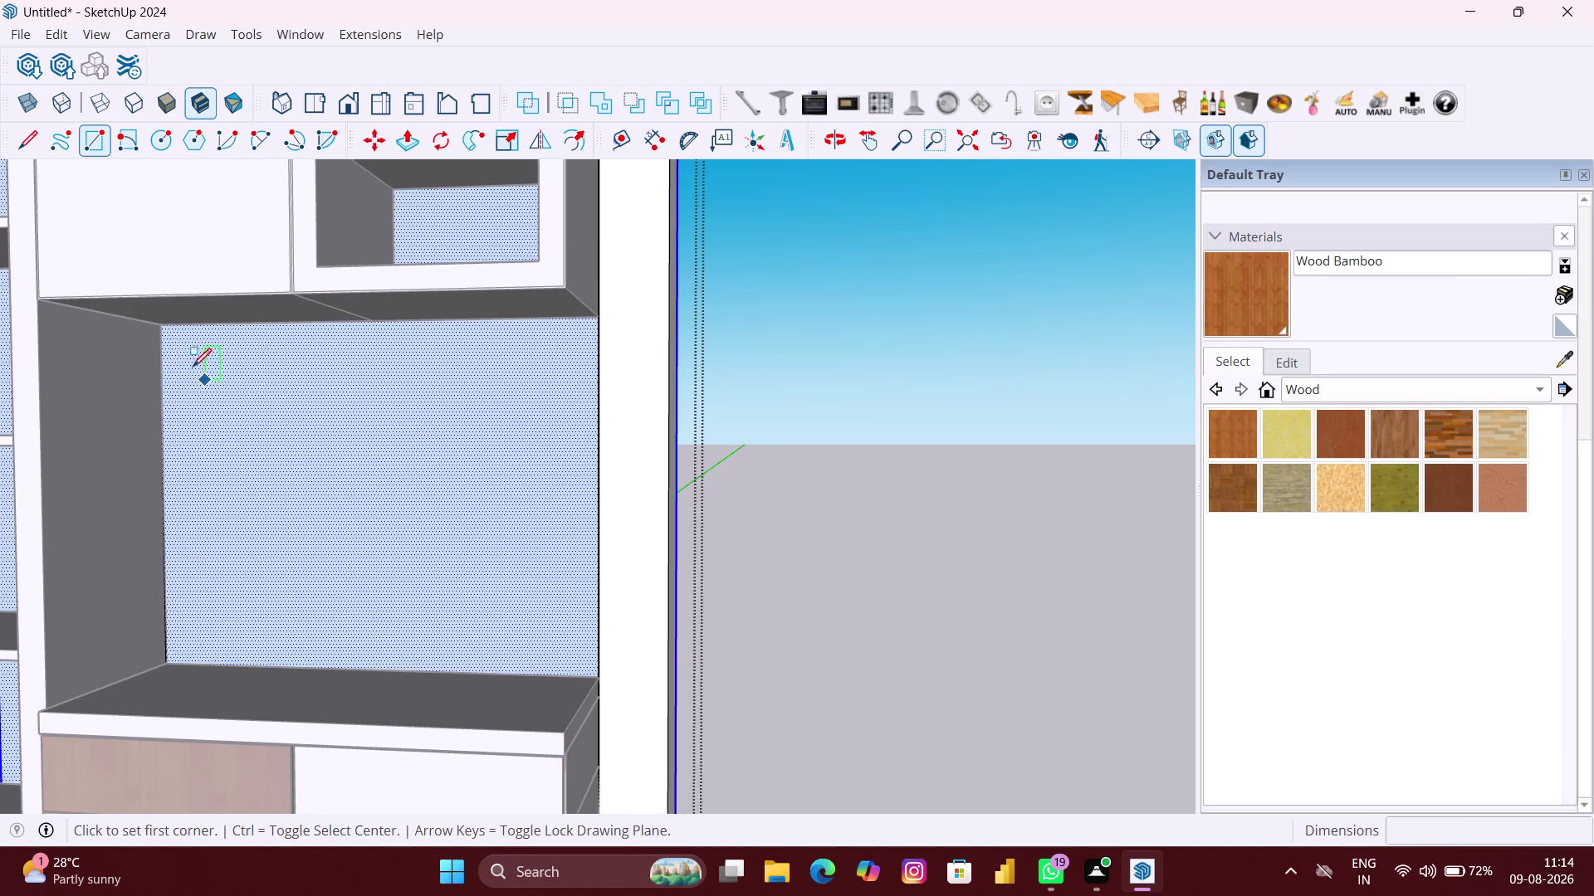
click(166, 328)
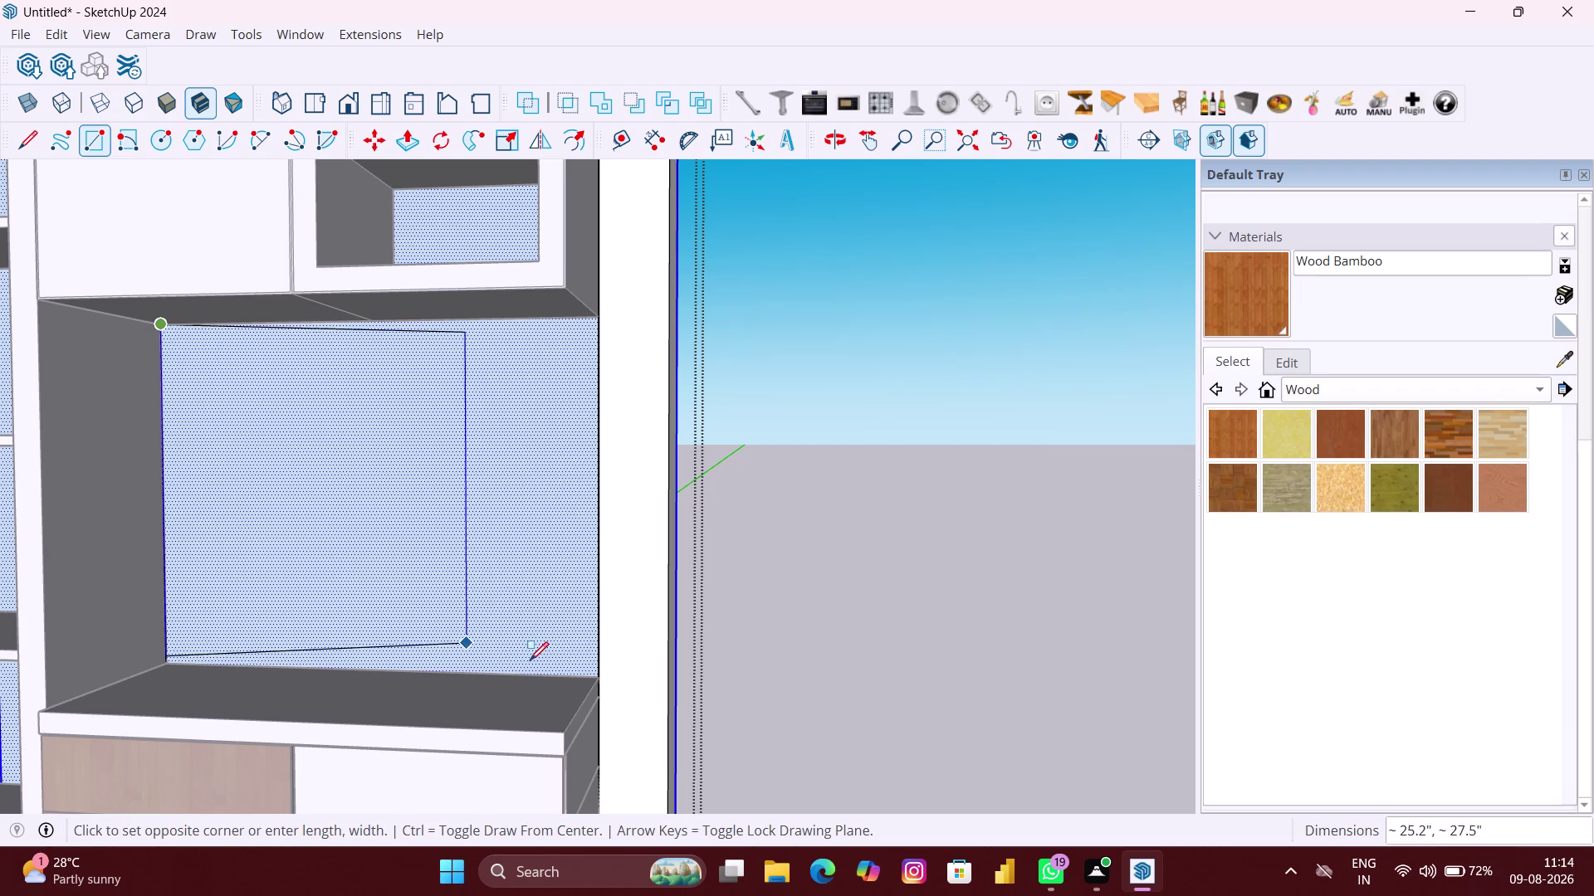
click(597, 684)
scroll(down, 3)
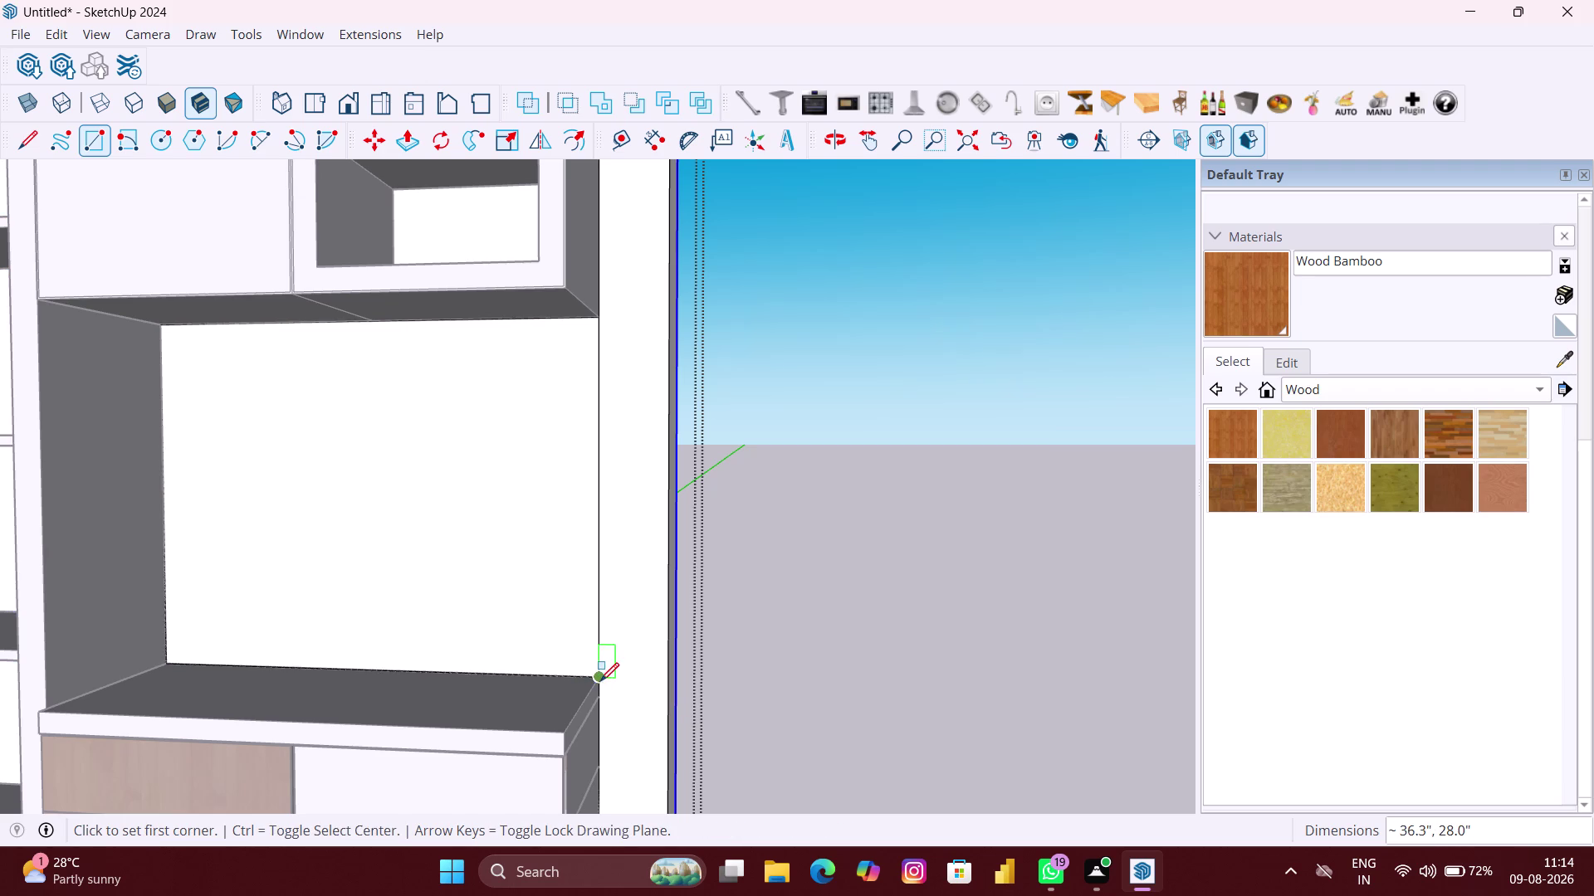
scroll(down, 3)
key(space)
click(492, 625)
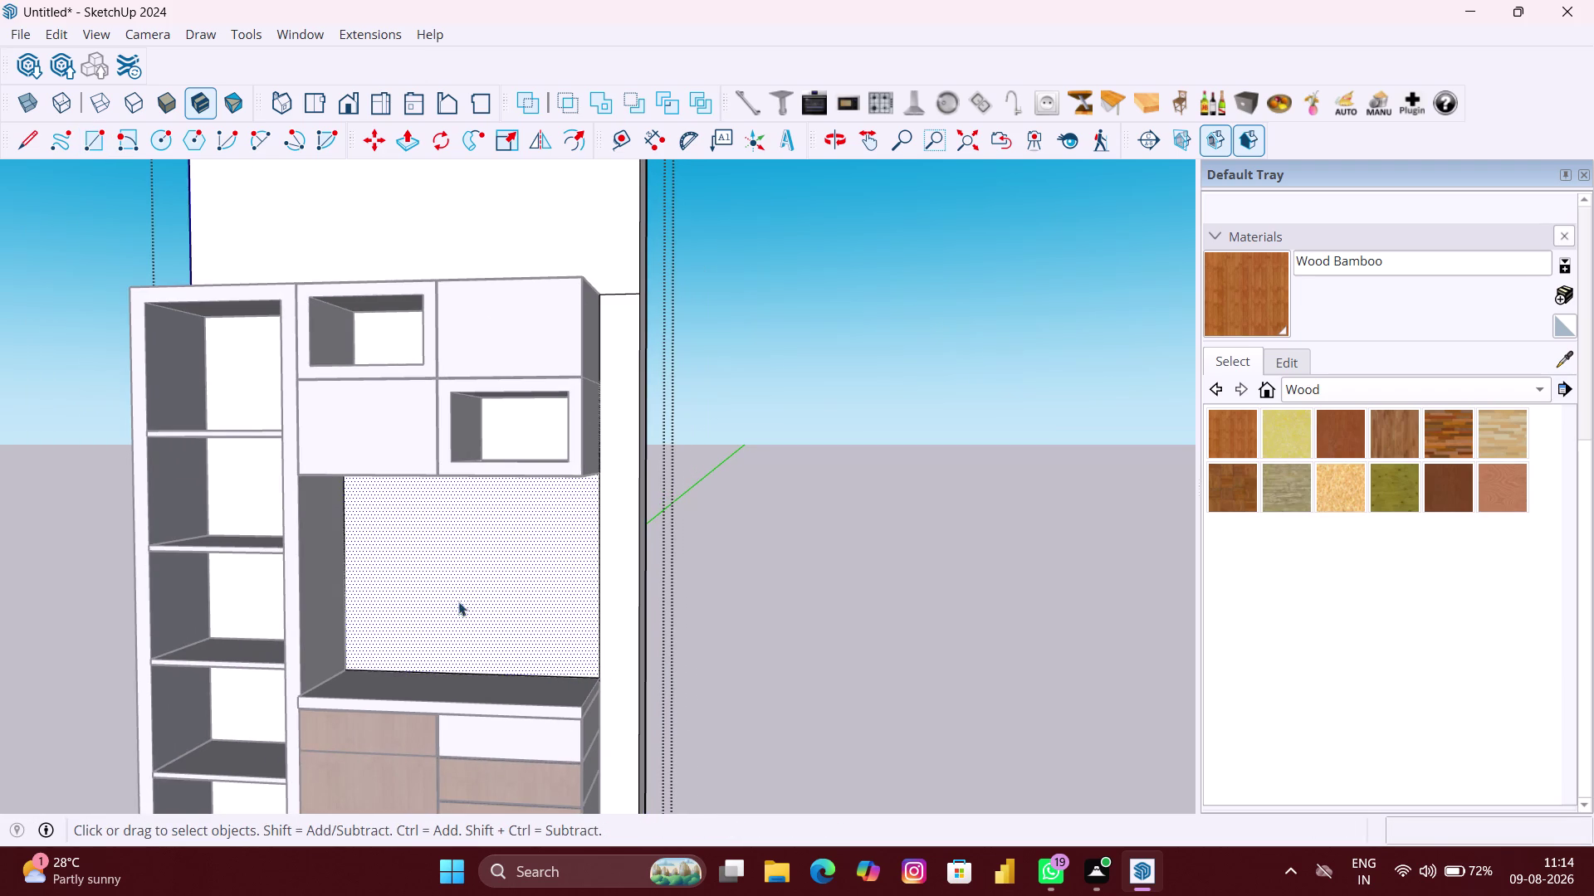
middle_drag(458, 601, 599, 634)
Paint the left shelf cubby backs and both upper niche backs with Wood Bamboo.
click(521, 453)
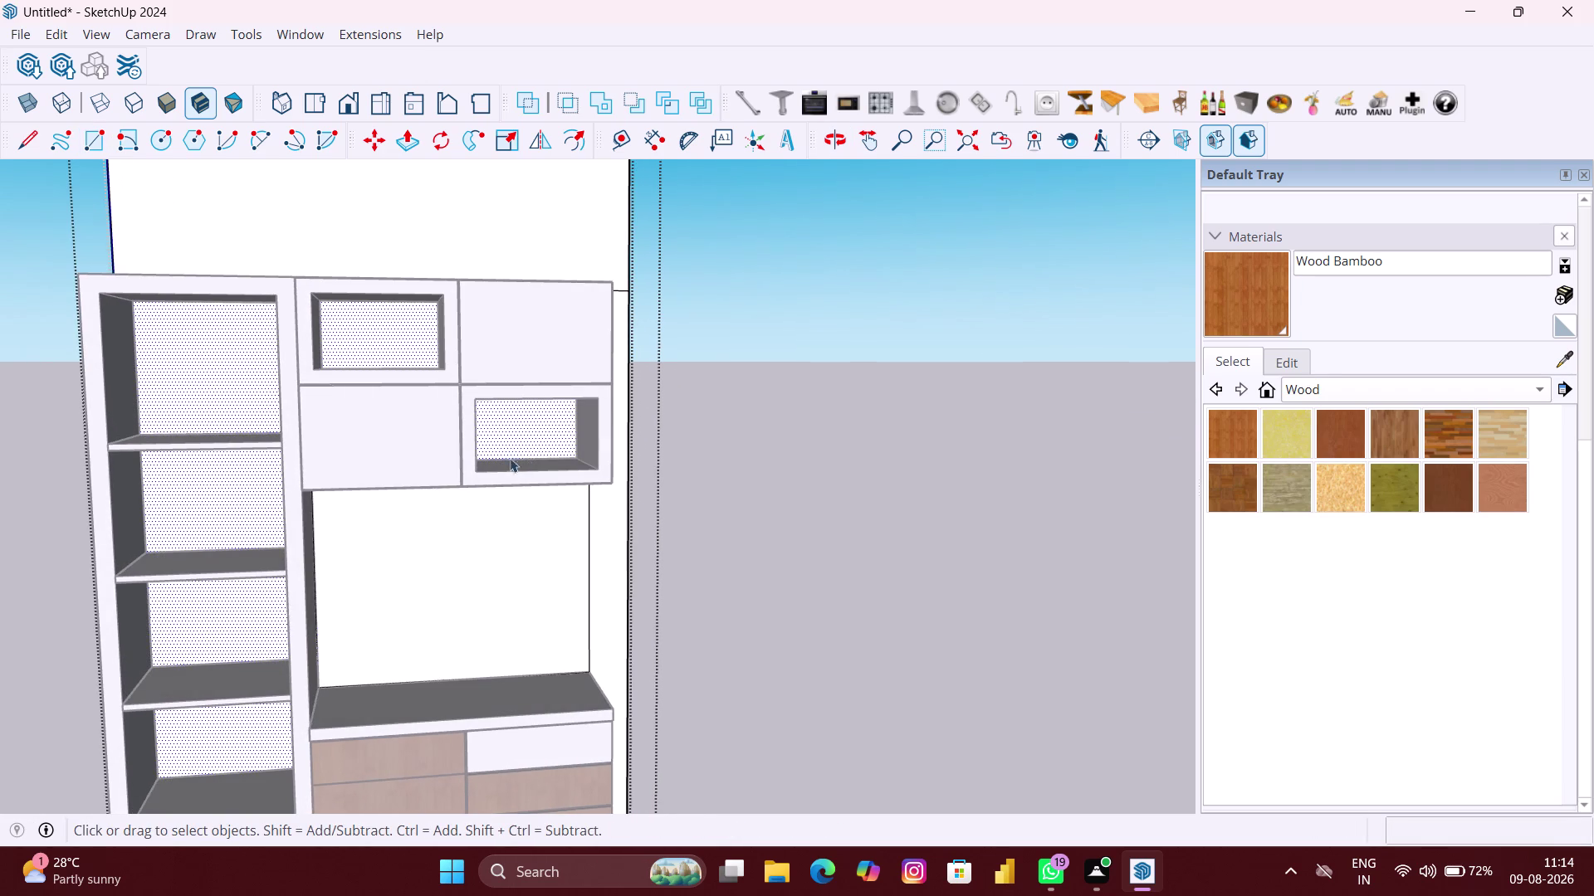
click(1260, 309)
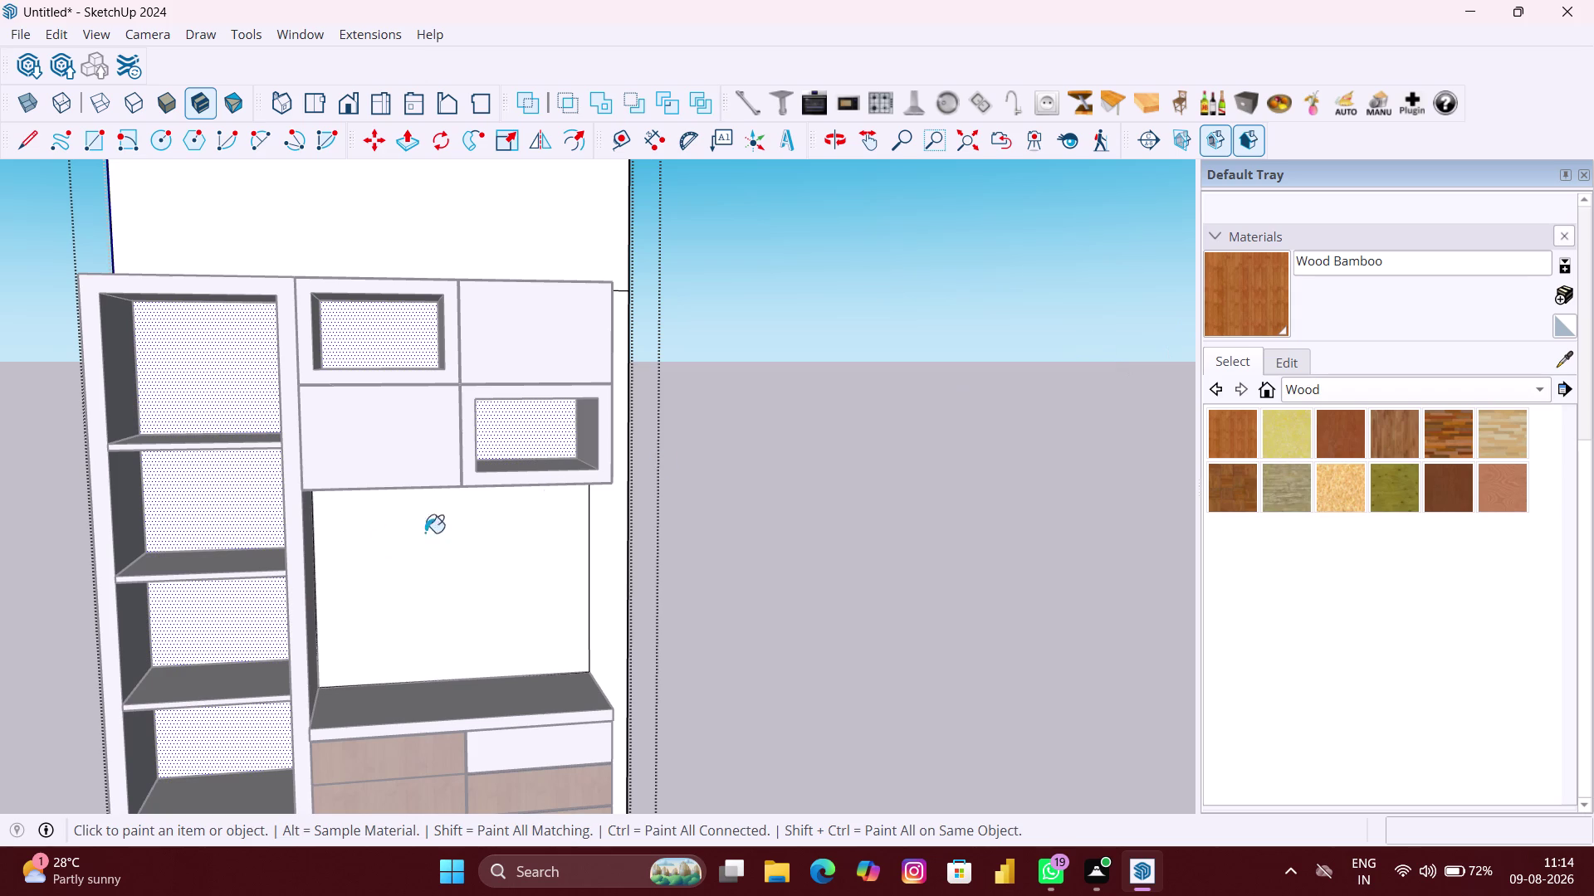
click(256, 605)
scroll(down, 3)
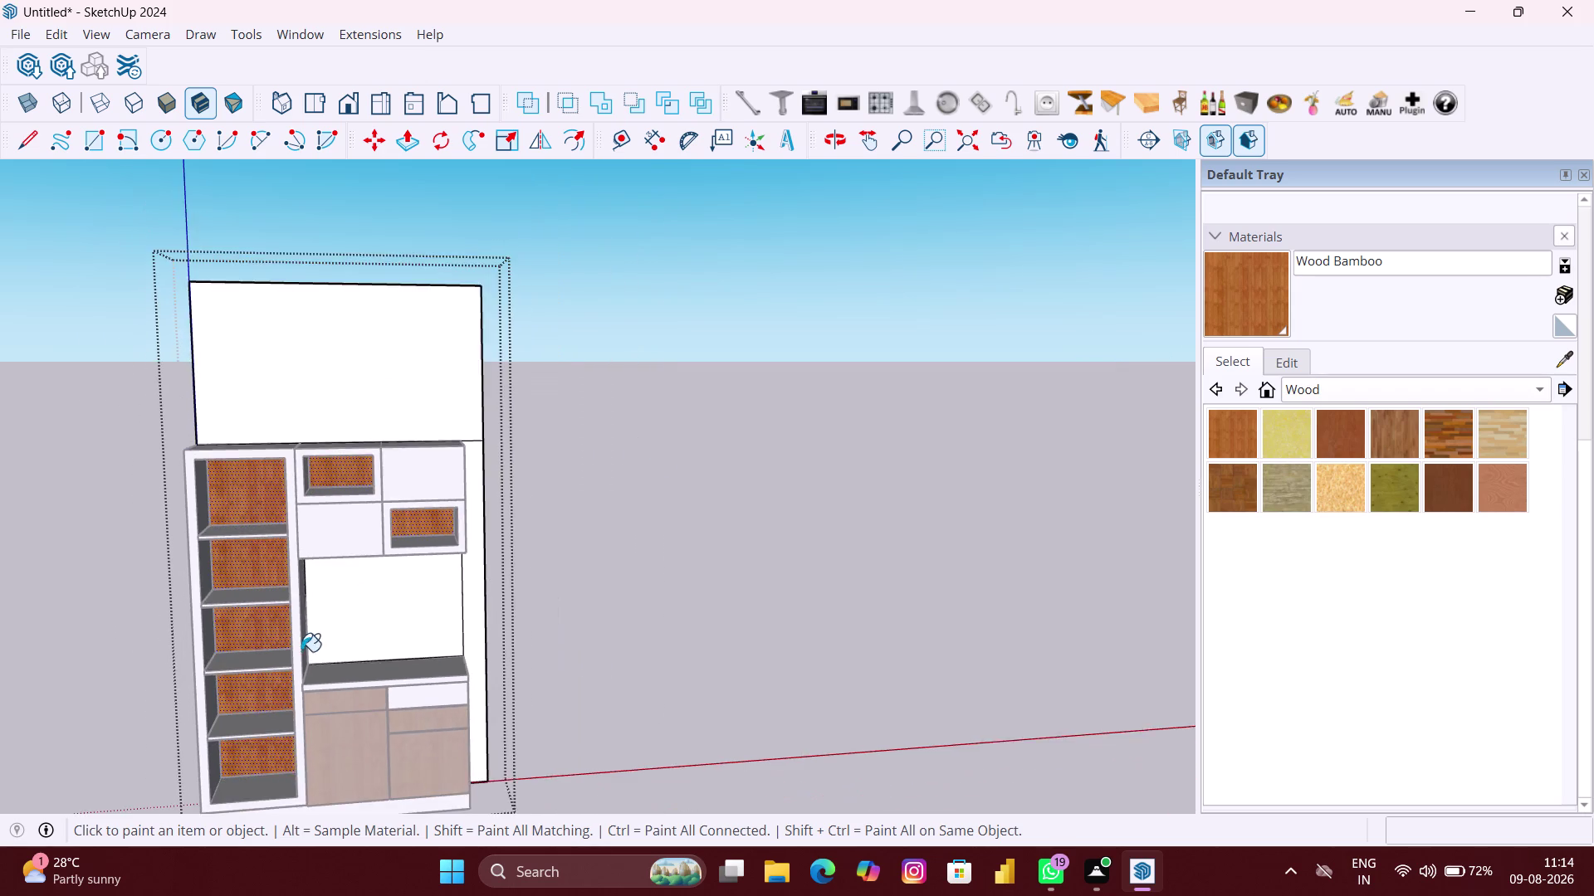
scroll(down, 3)
key(space)
click(633, 674)
scroll(up, 3)
middle_drag(630, 674, 609, 651)
scroll(down, 3)
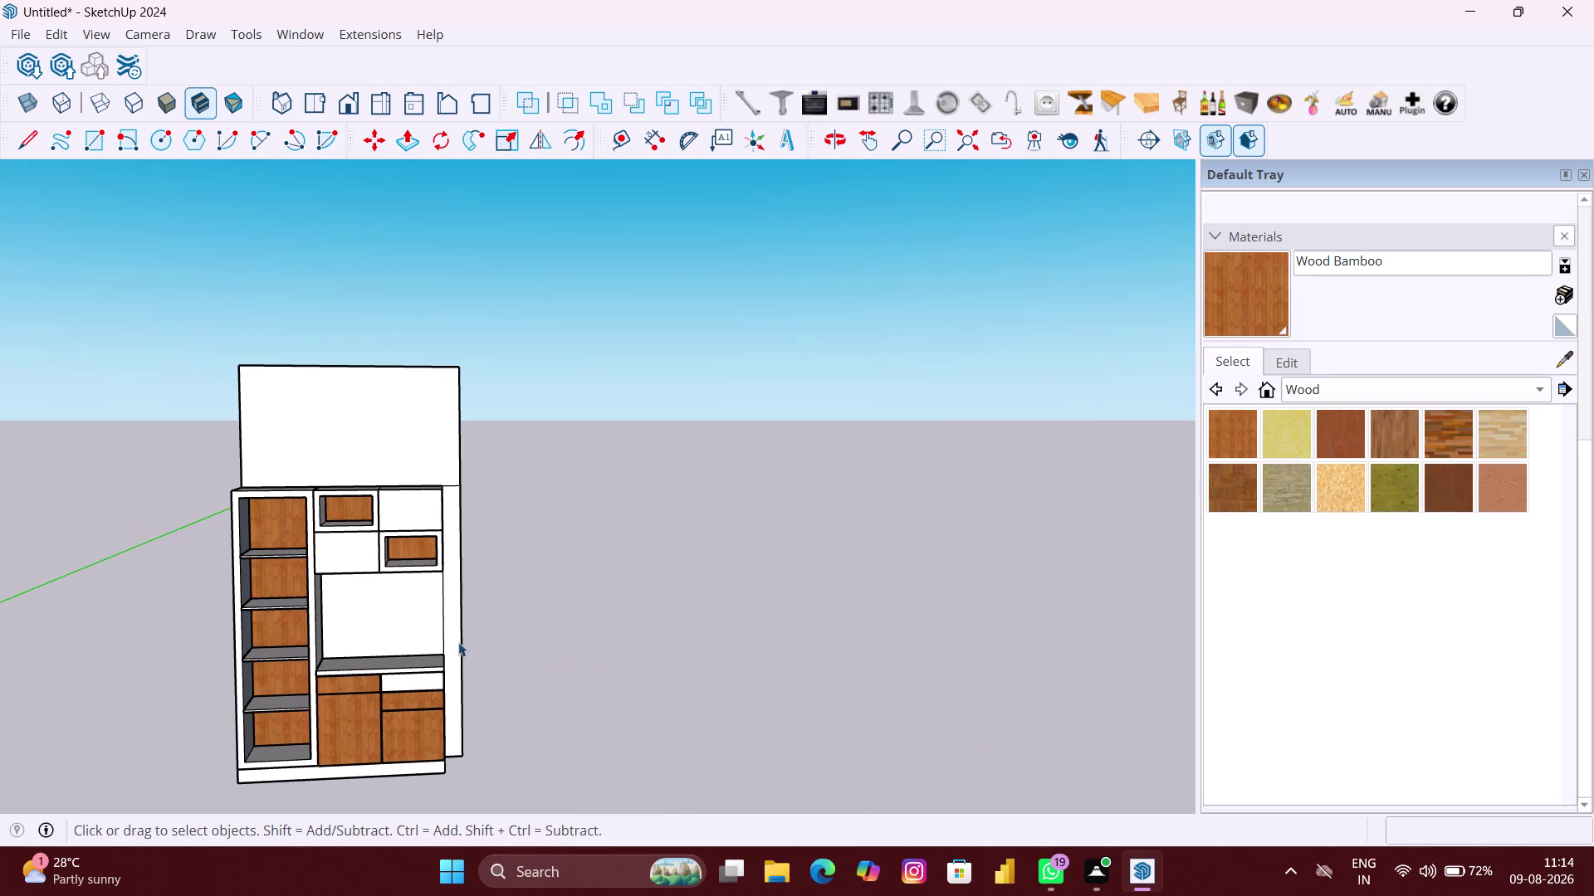
click(458, 623)
click(419, 630)
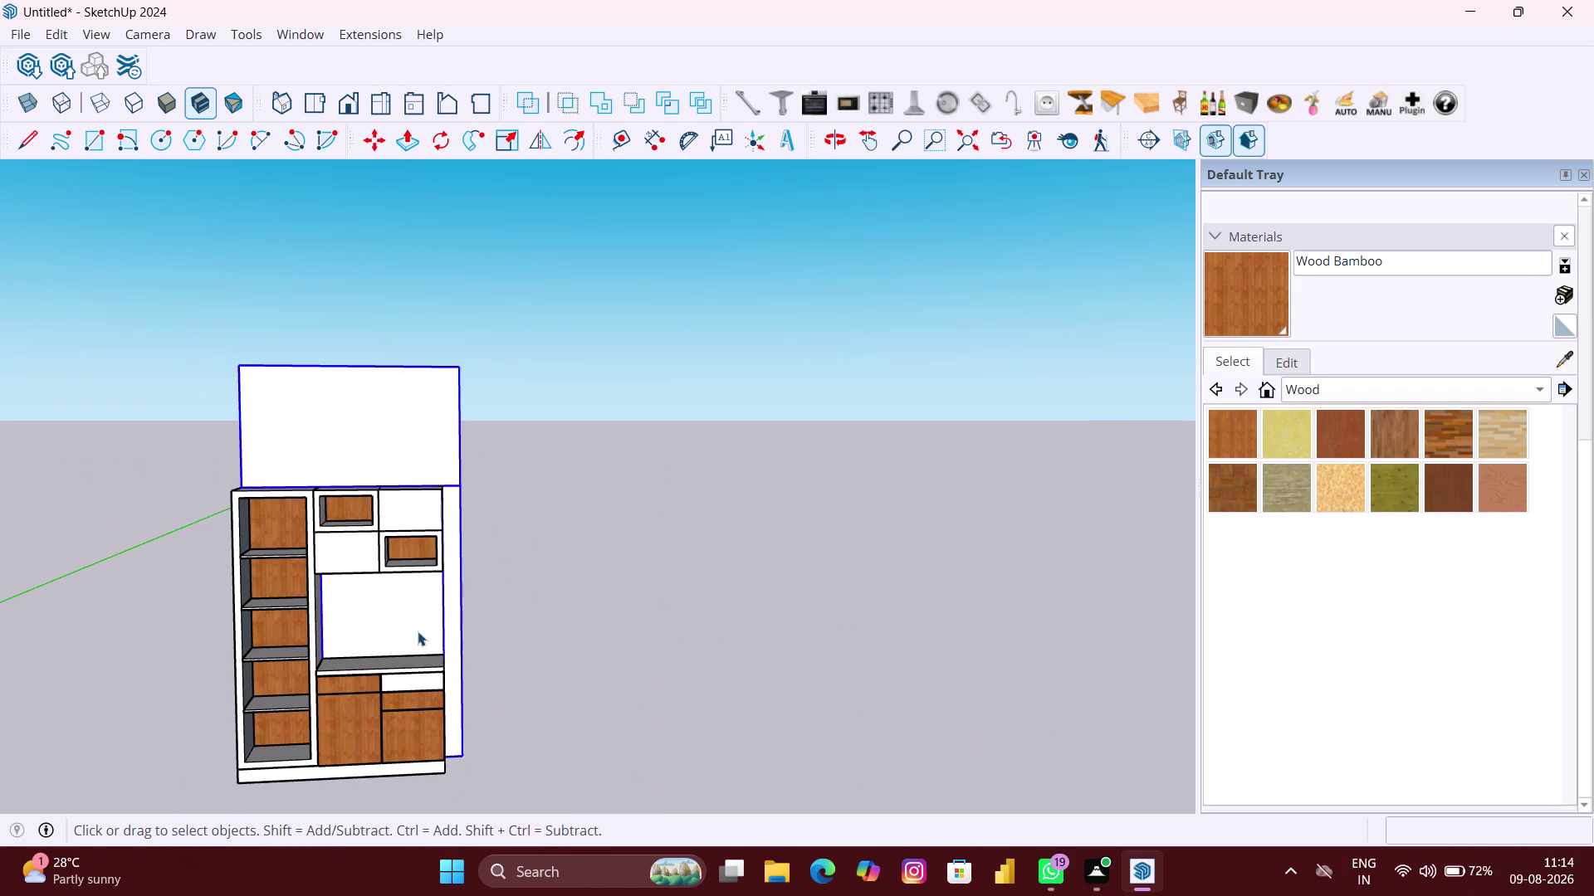
click(538, 634)
click(429, 618)
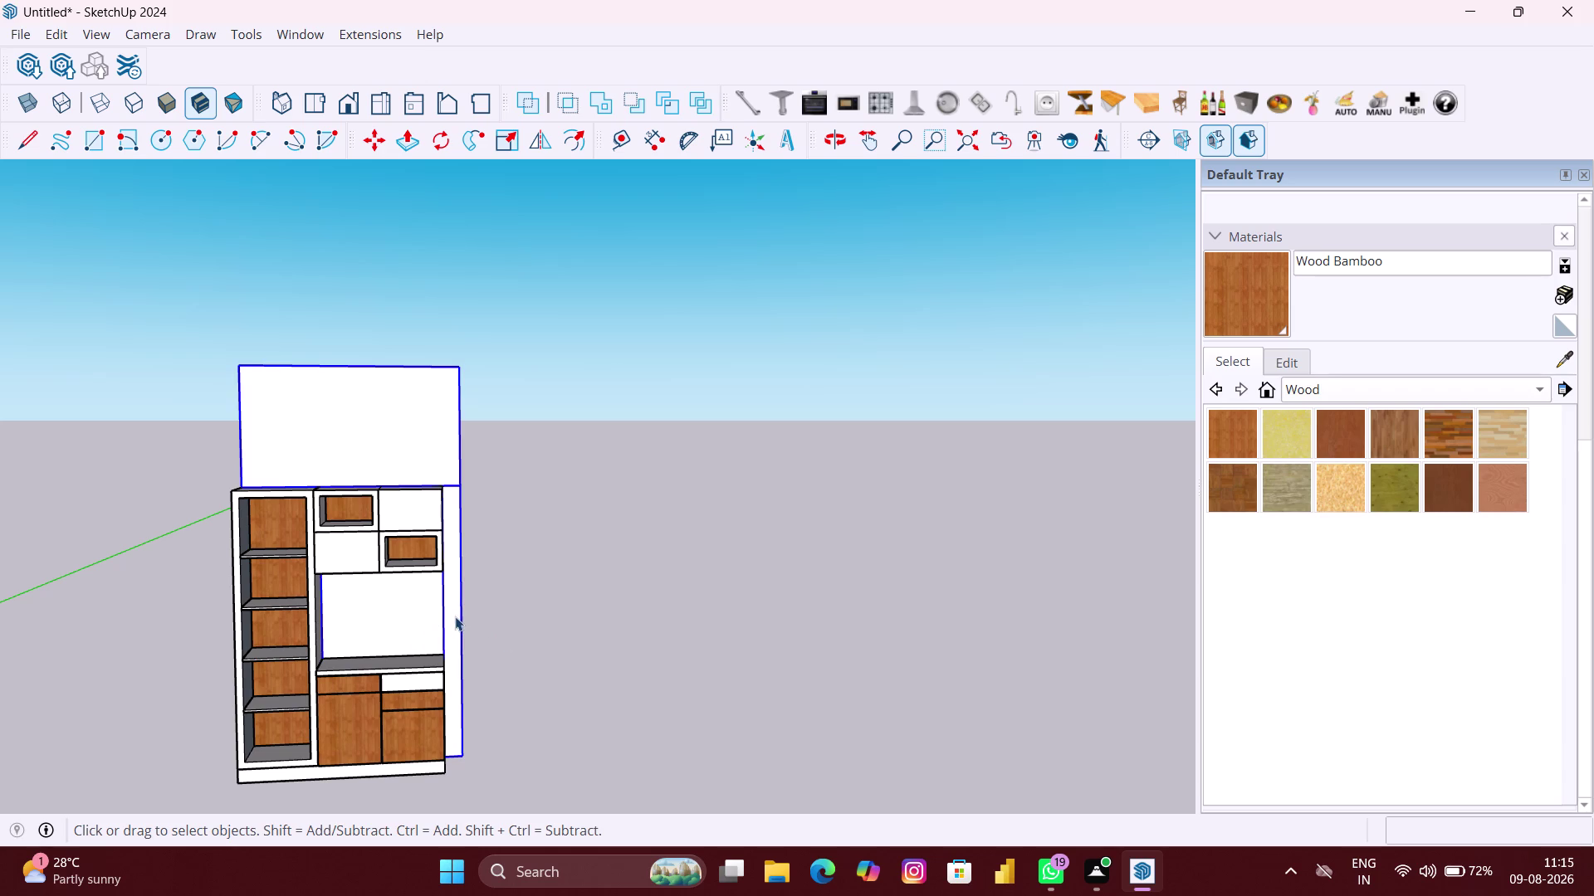
click(455, 617)
click(607, 630)
scroll(down, 3)
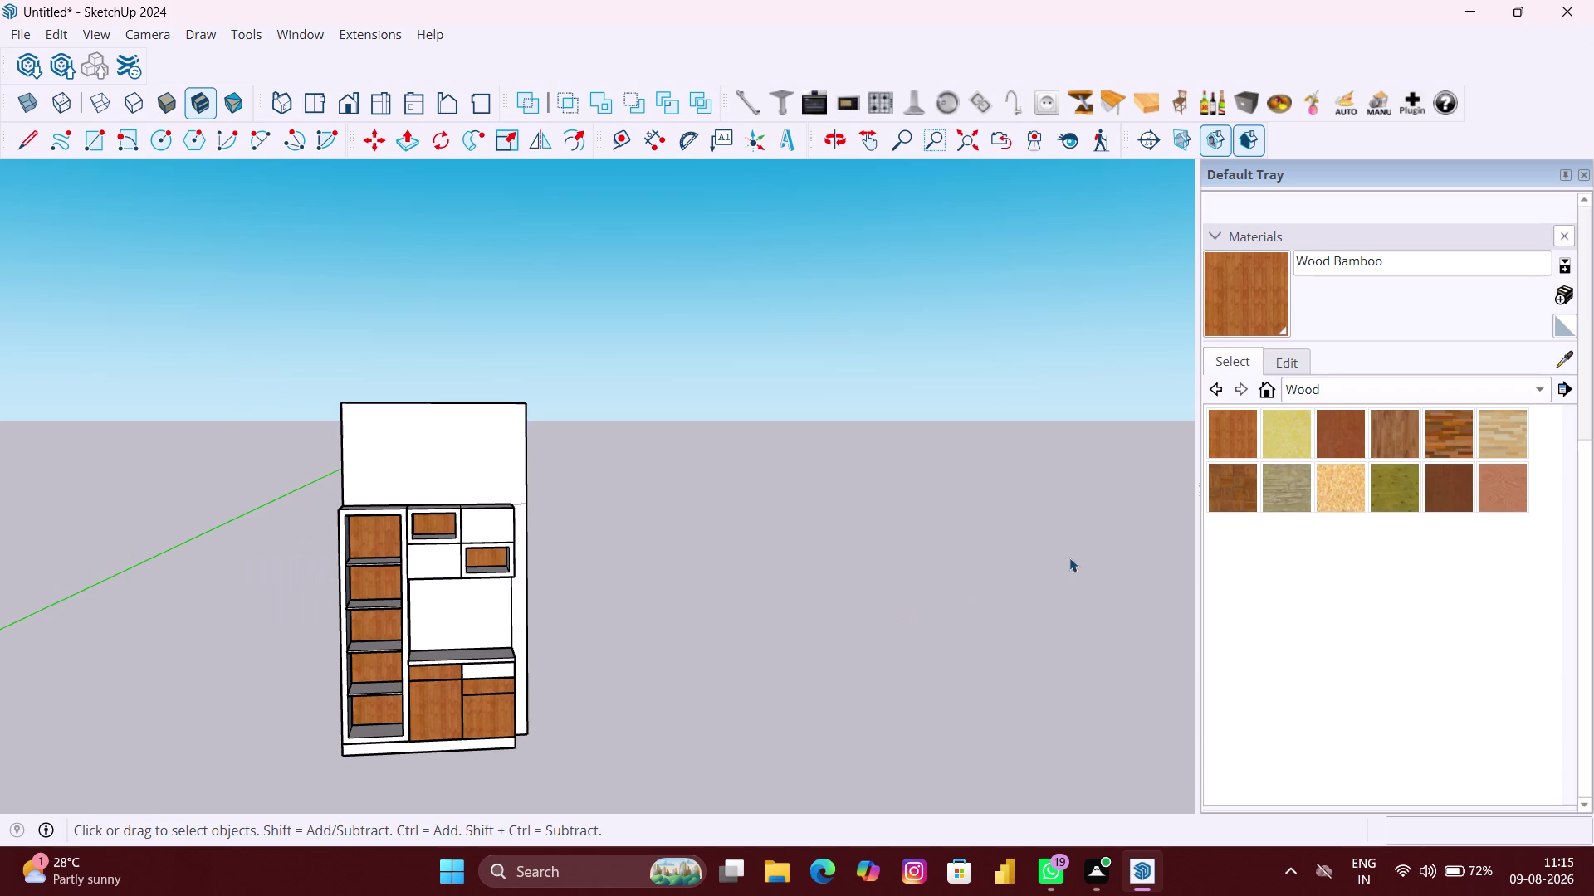
middle_drag(587, 553, 305, 645)
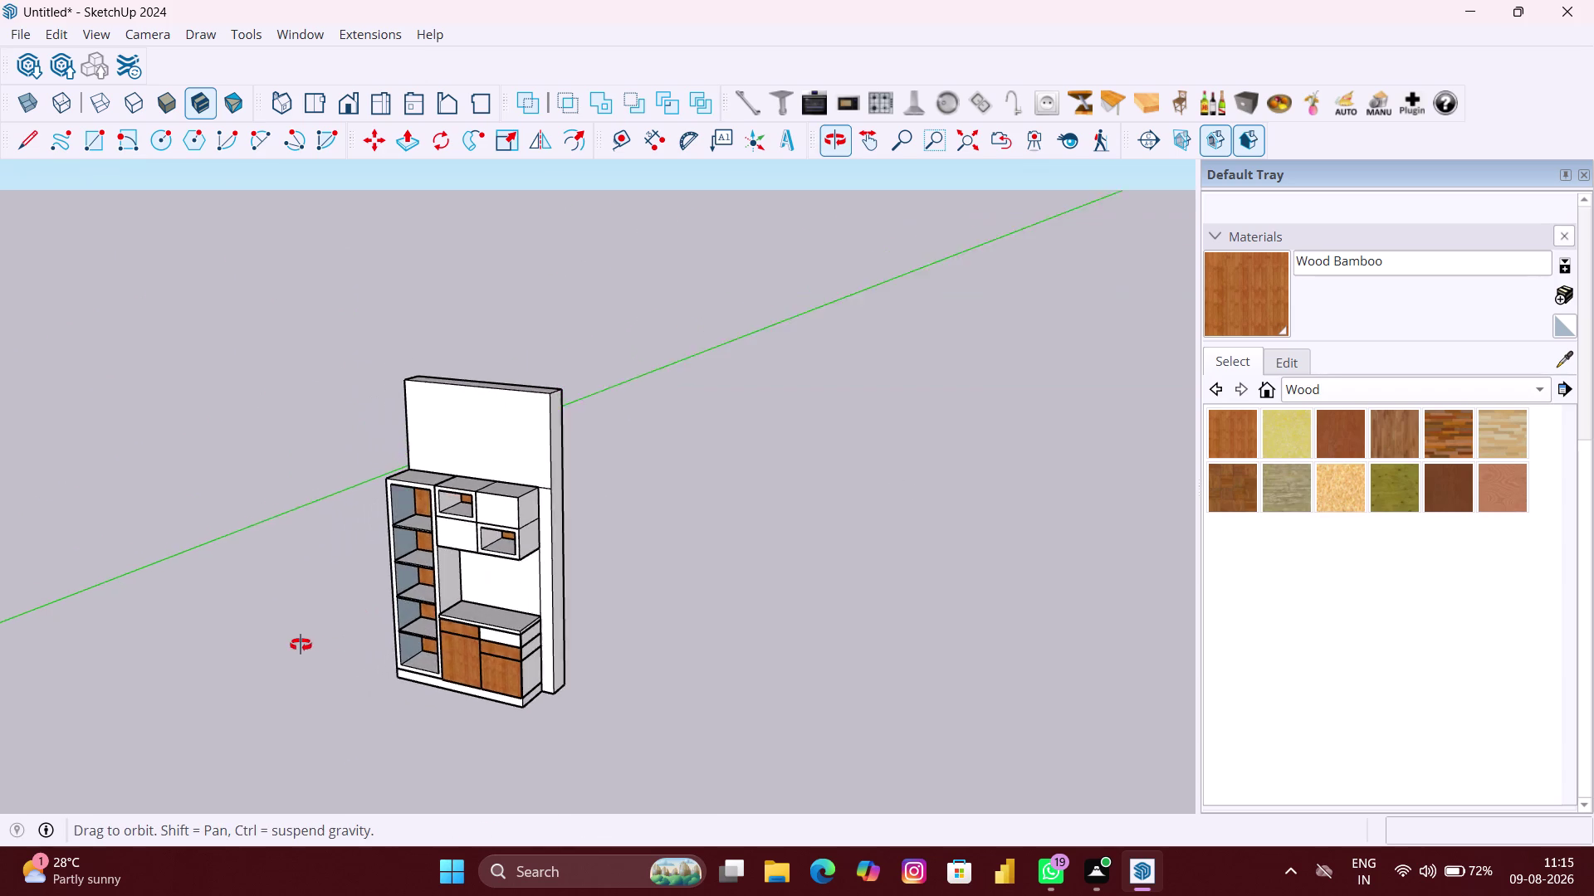
middle_drag(305, 645, 291, 646)
scroll(up, 3)
click(548, 588)
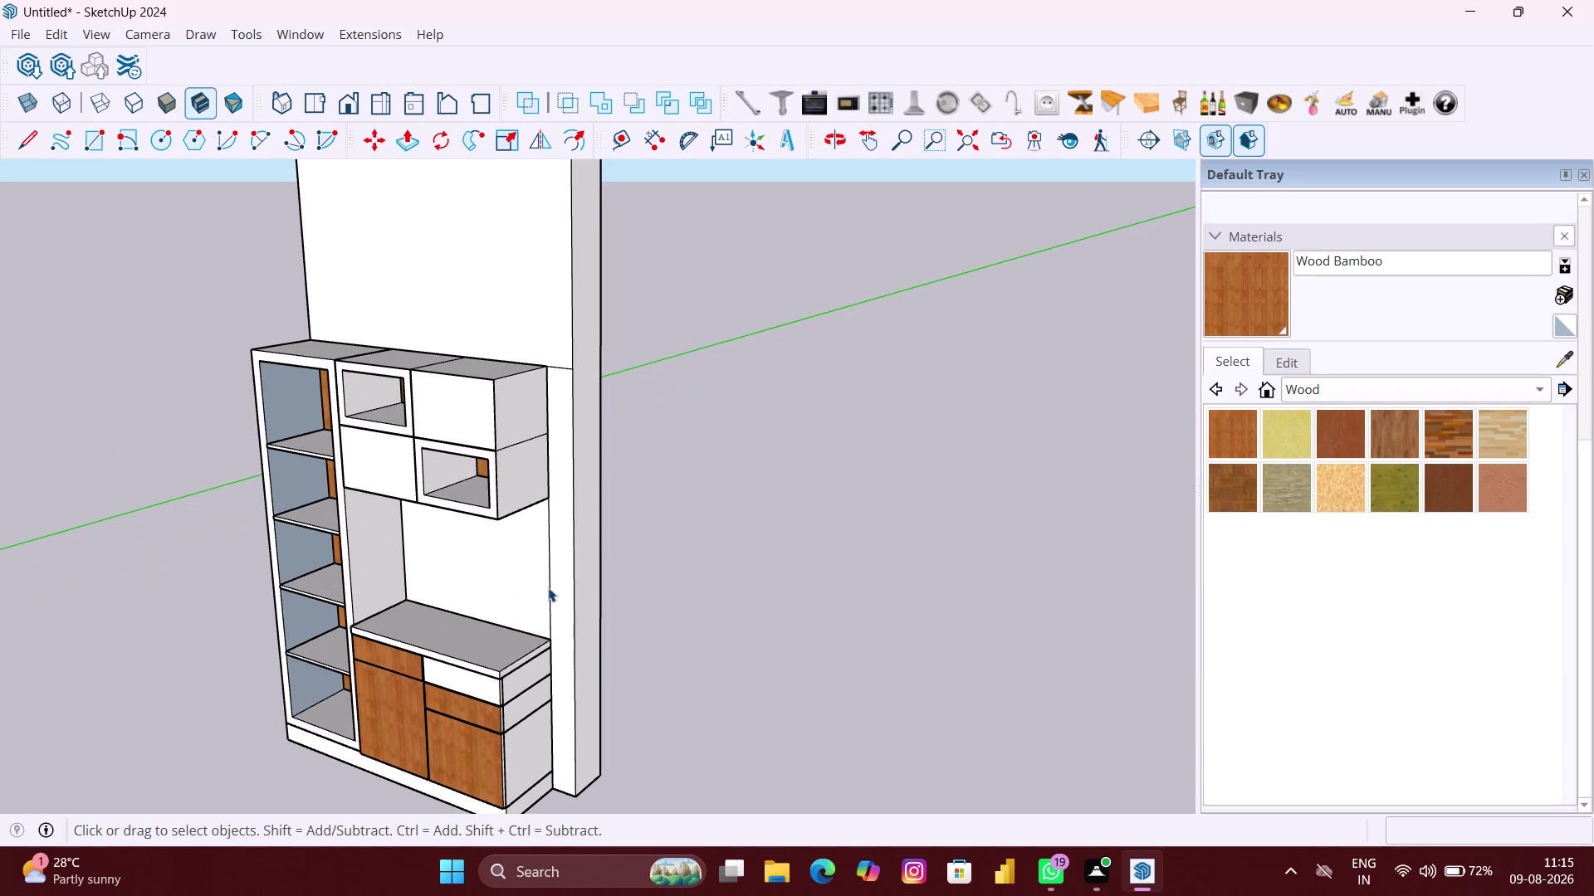
click(640, 594)
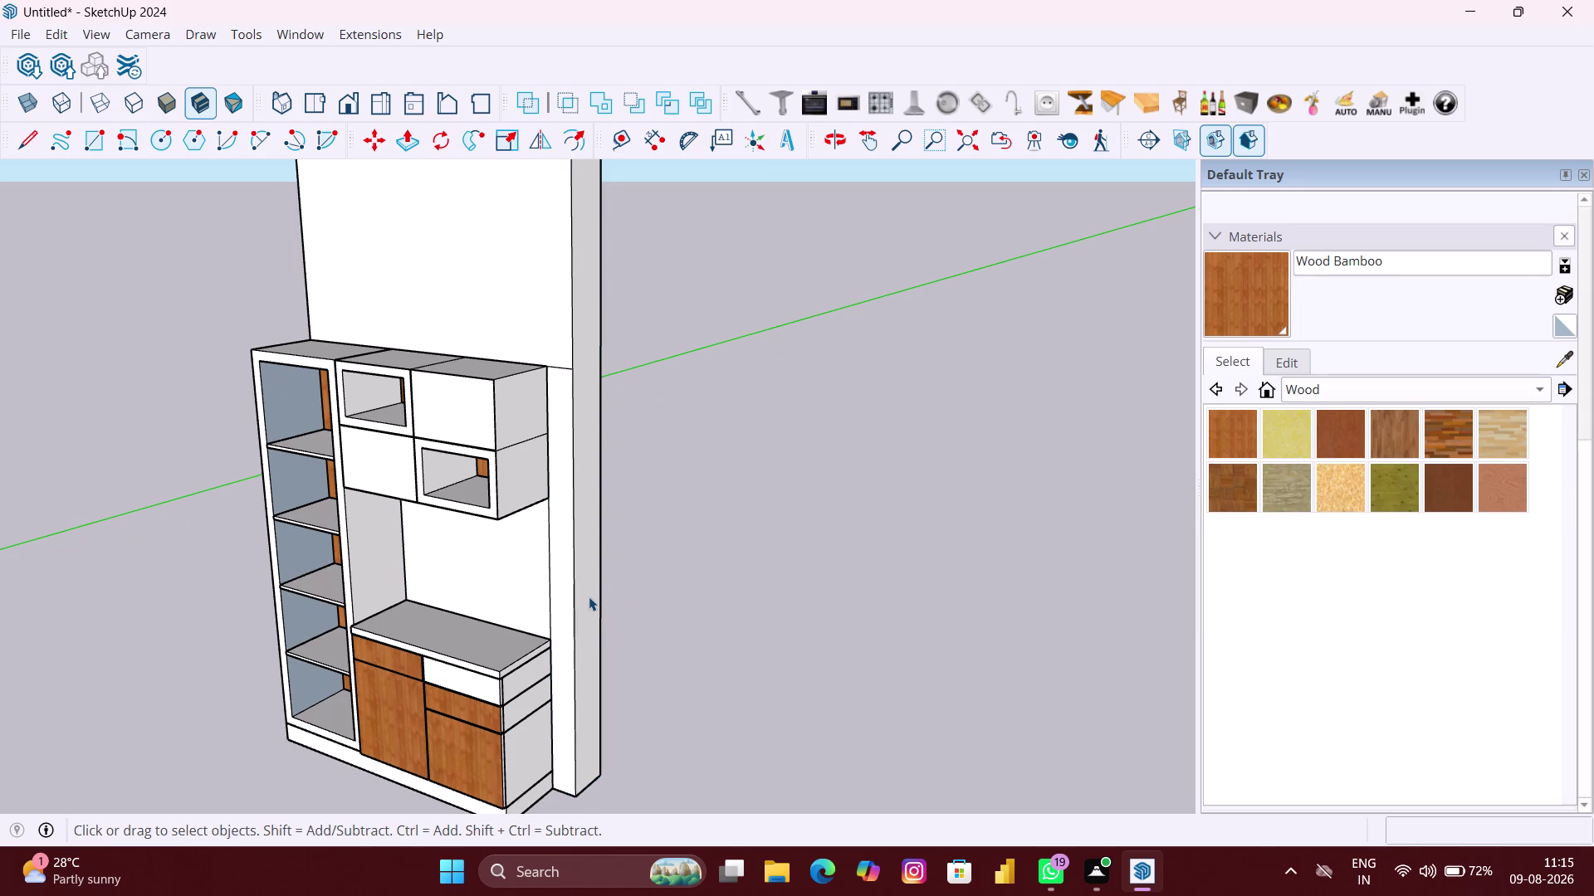
double_click(588, 596)
click(549, 596)
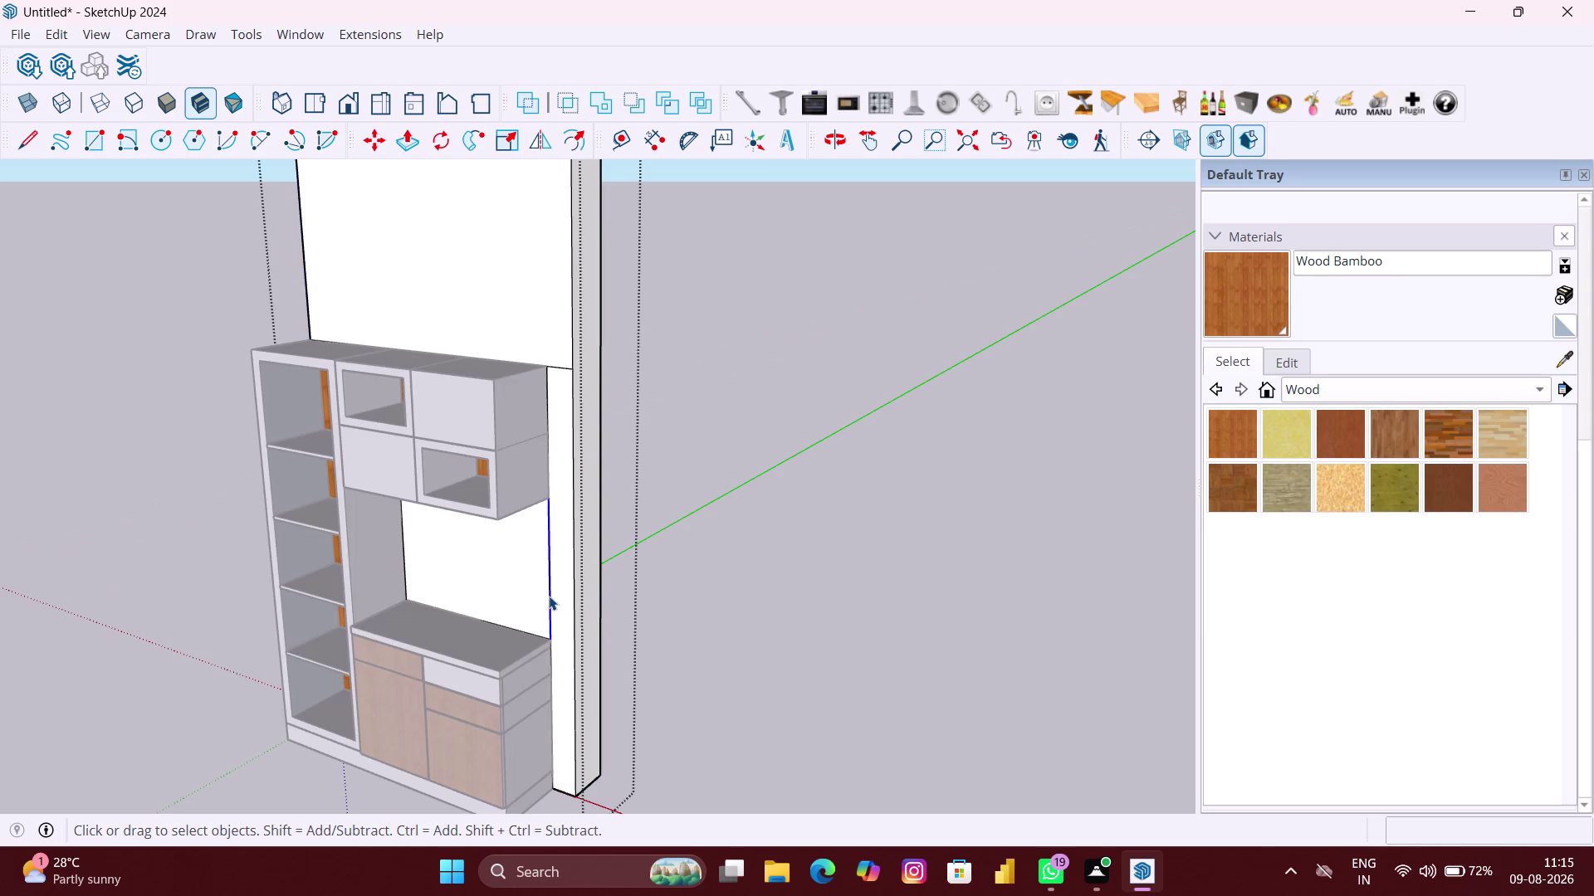
key(Delete)
middle_drag(492, 602, 558, 588)
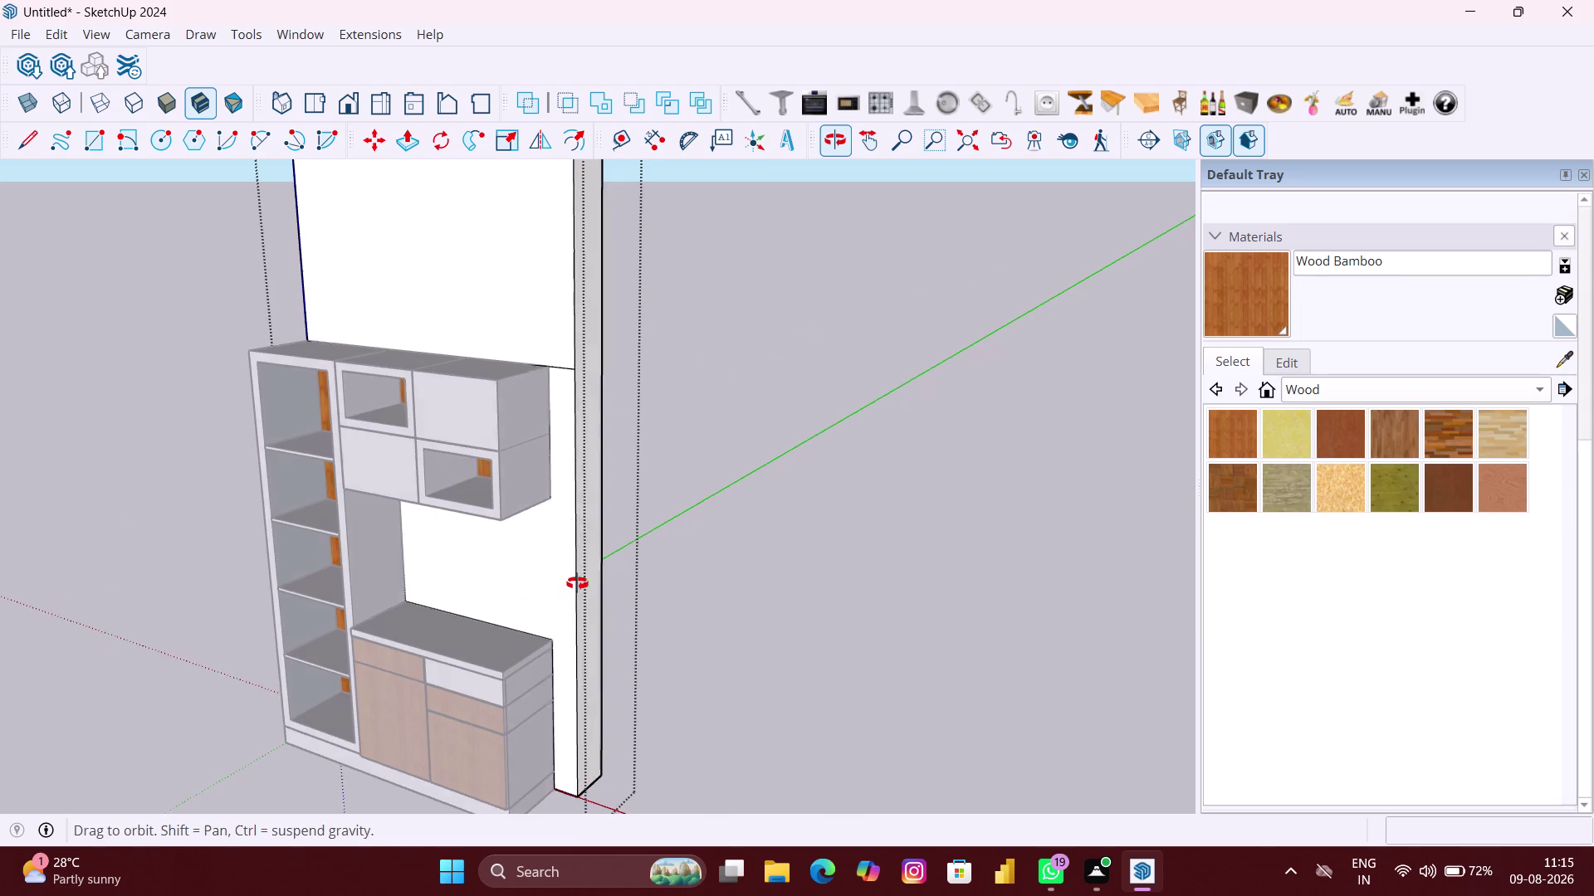
middle_drag(558, 587, 701, 559)
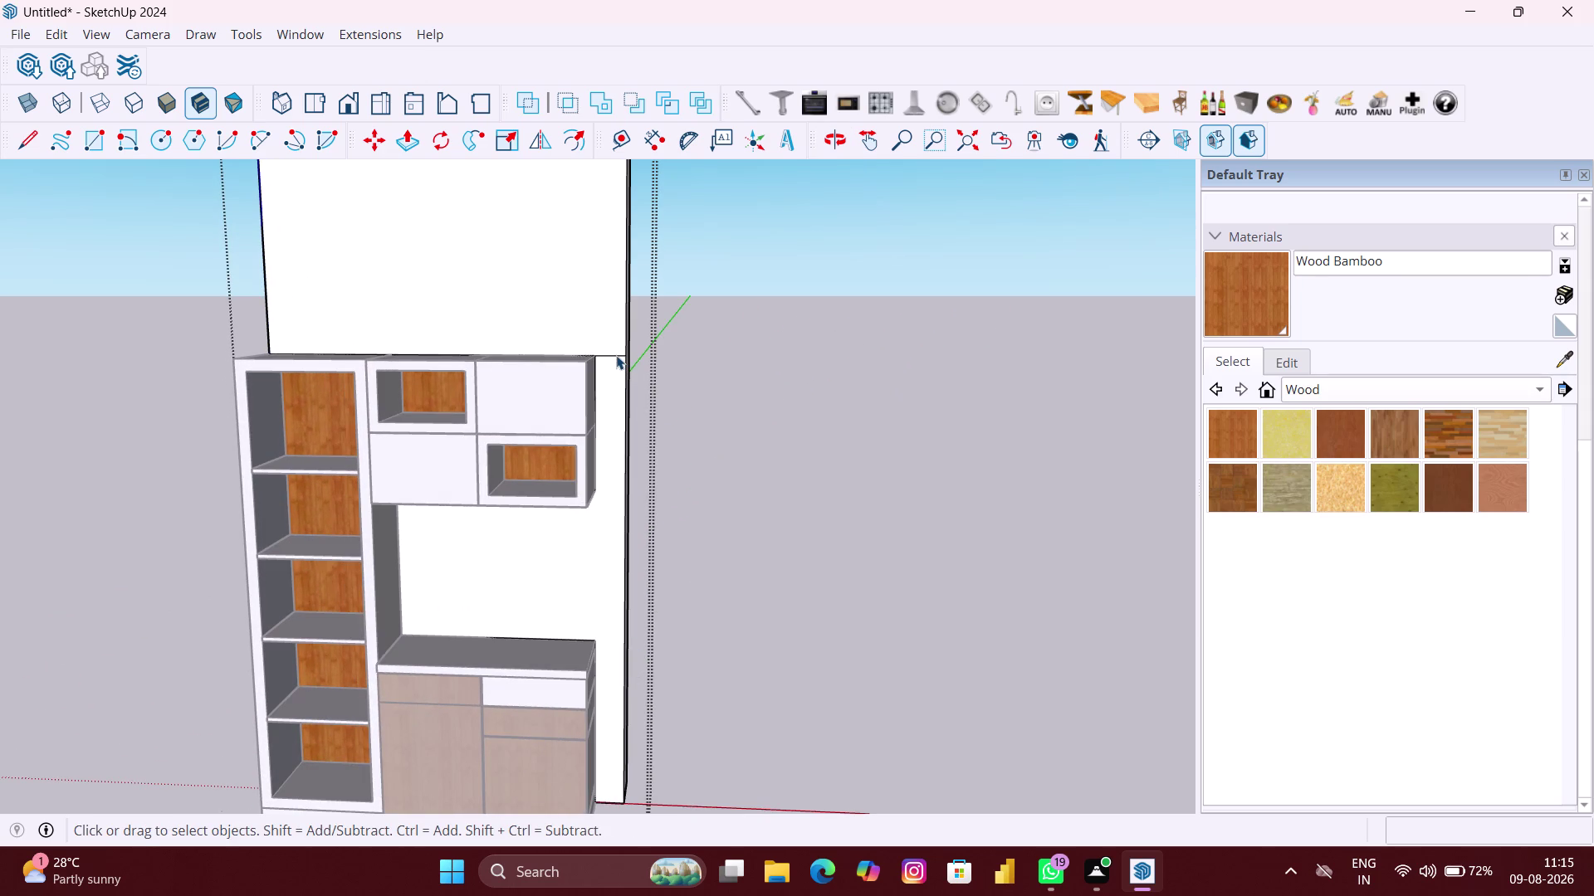
click(616, 355)
key(Delete)
scroll(down, 3)
click(712, 427)
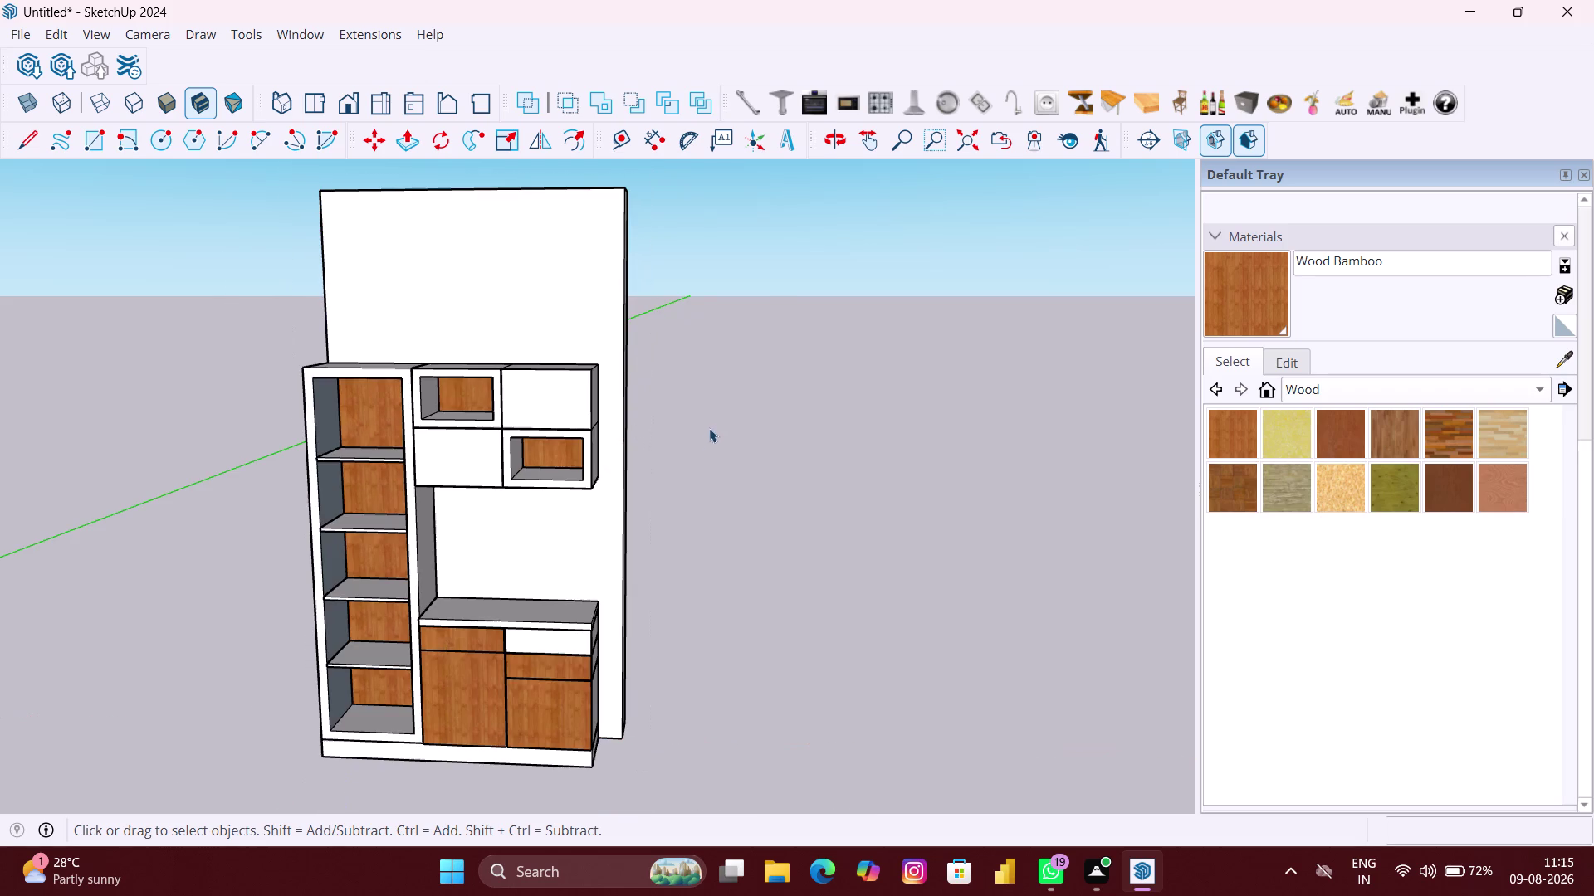
middle_drag(639, 446, 711, 456)
scroll(down, 3)
scroll(down, 3)
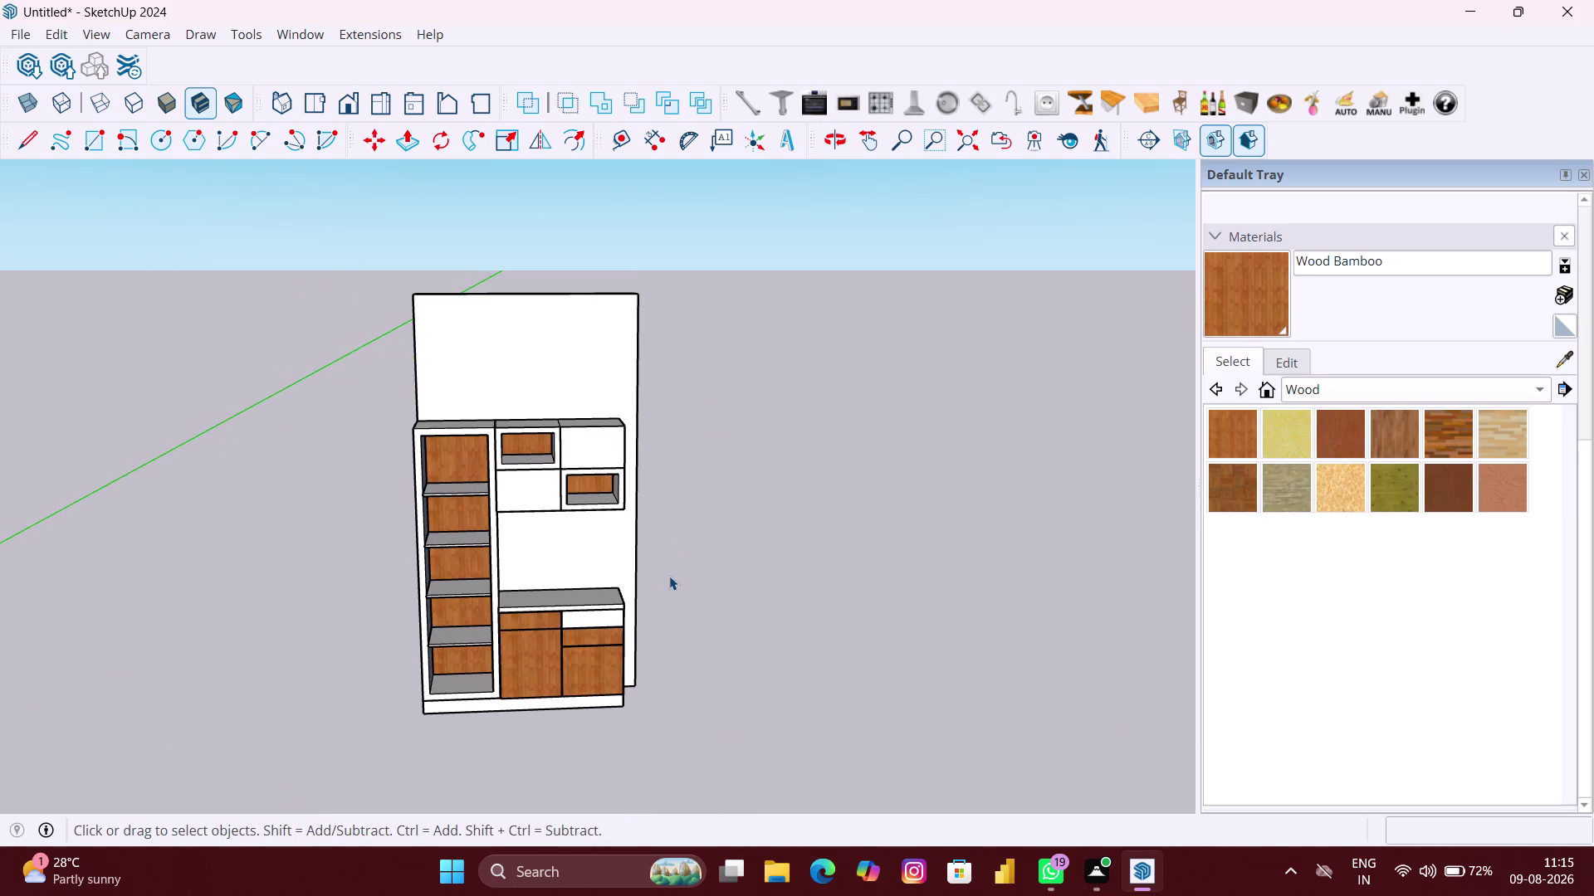
middle_click(667, 577)
scroll(up, 3)
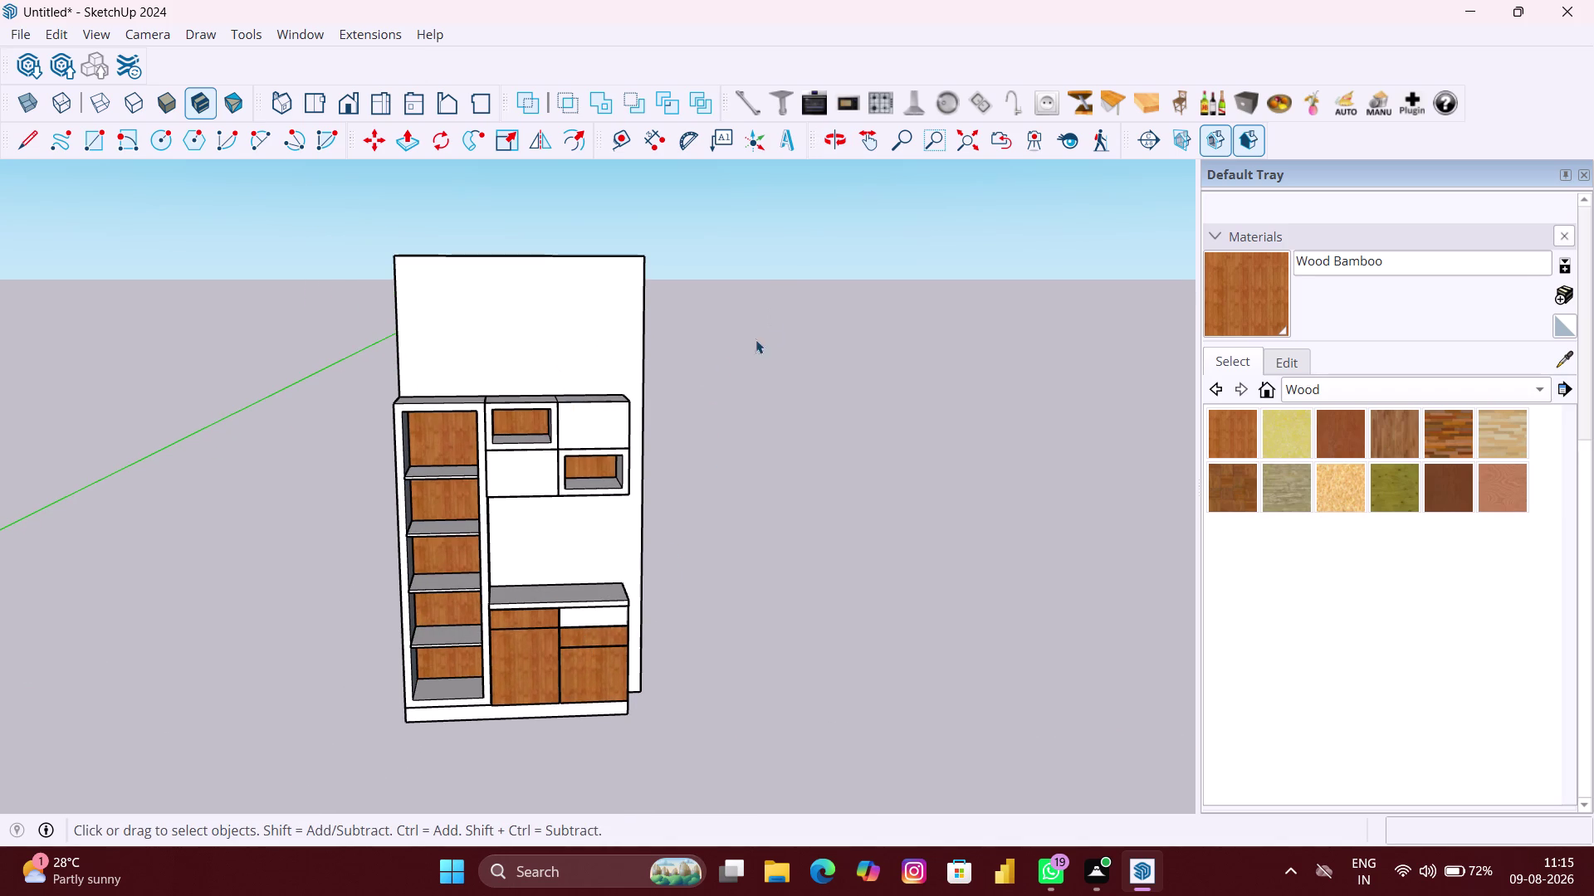
Insert the metal bar handle component onto the lower-left door face.
click(750, 114)
scroll(up, 3)
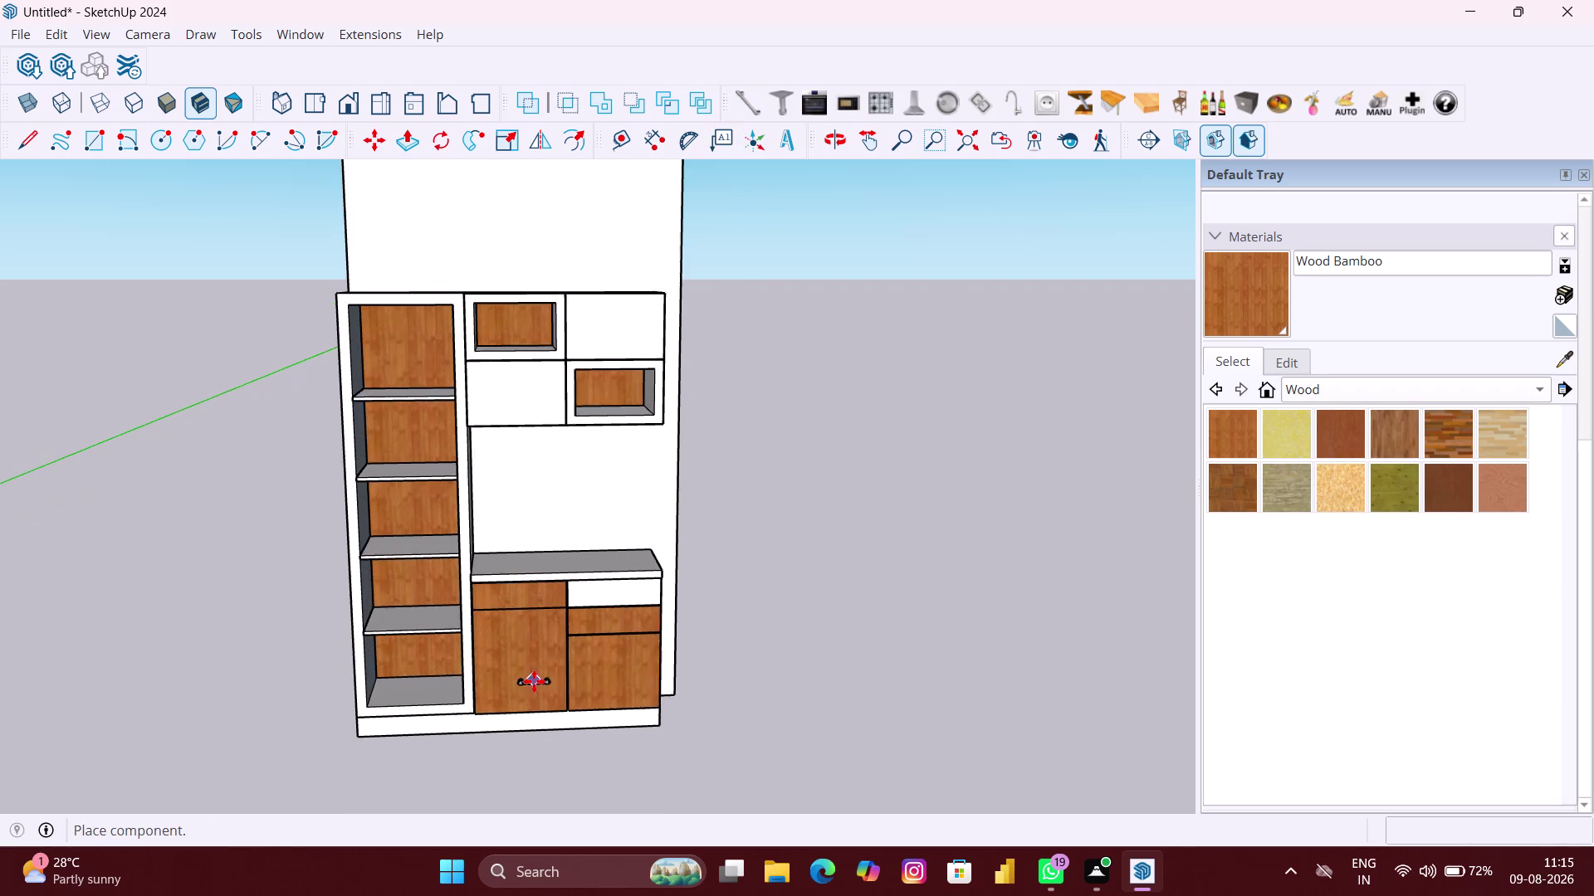
scroll(up, 3)
scroll(up, 3)
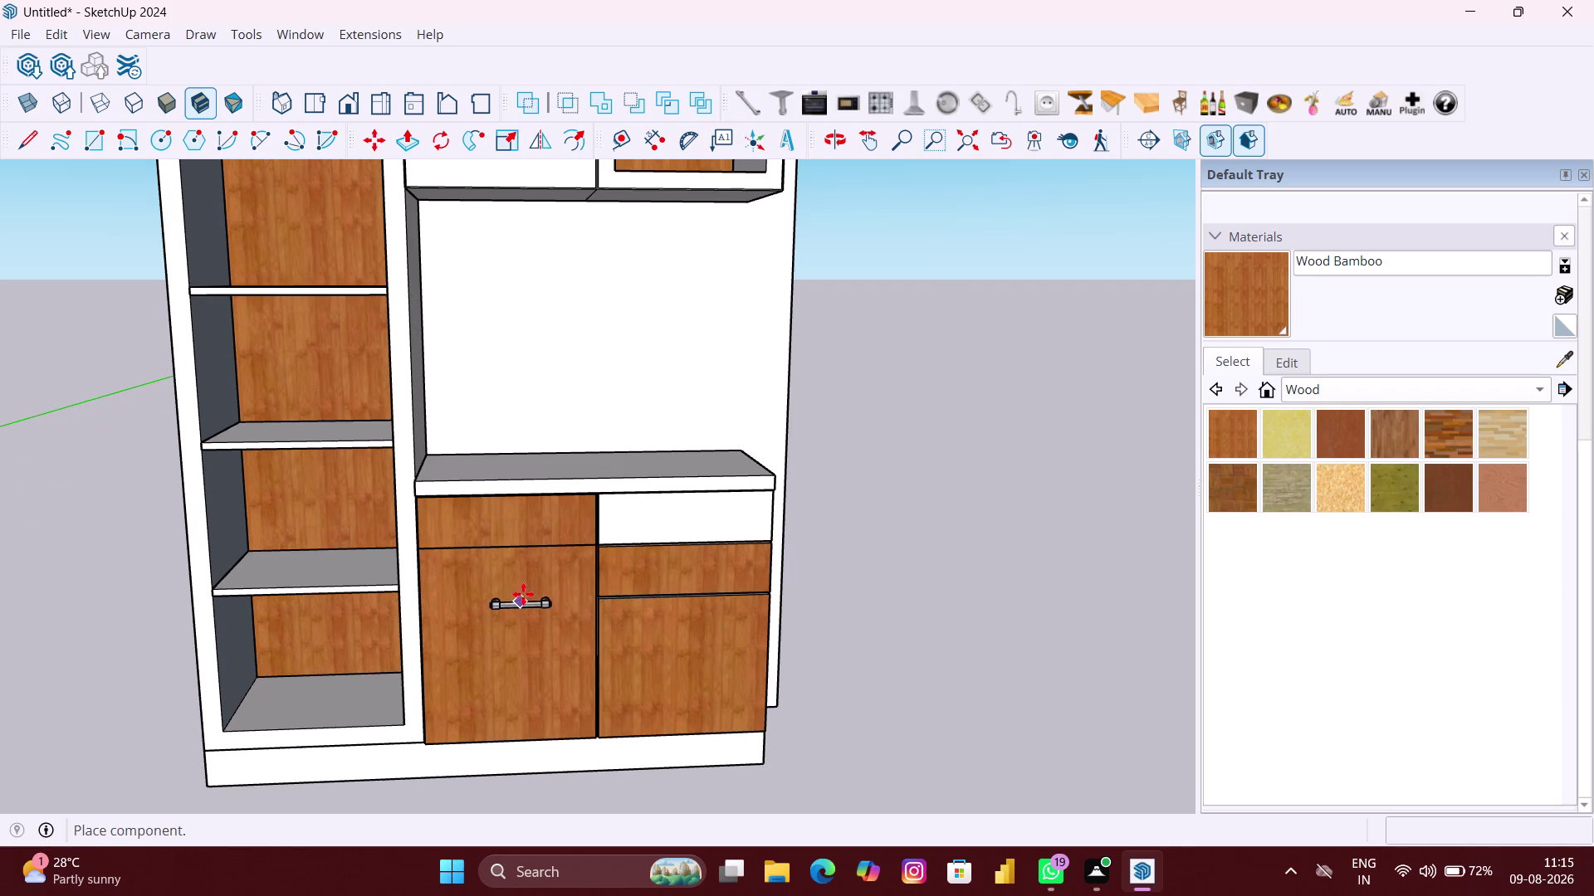
scroll(up, 3)
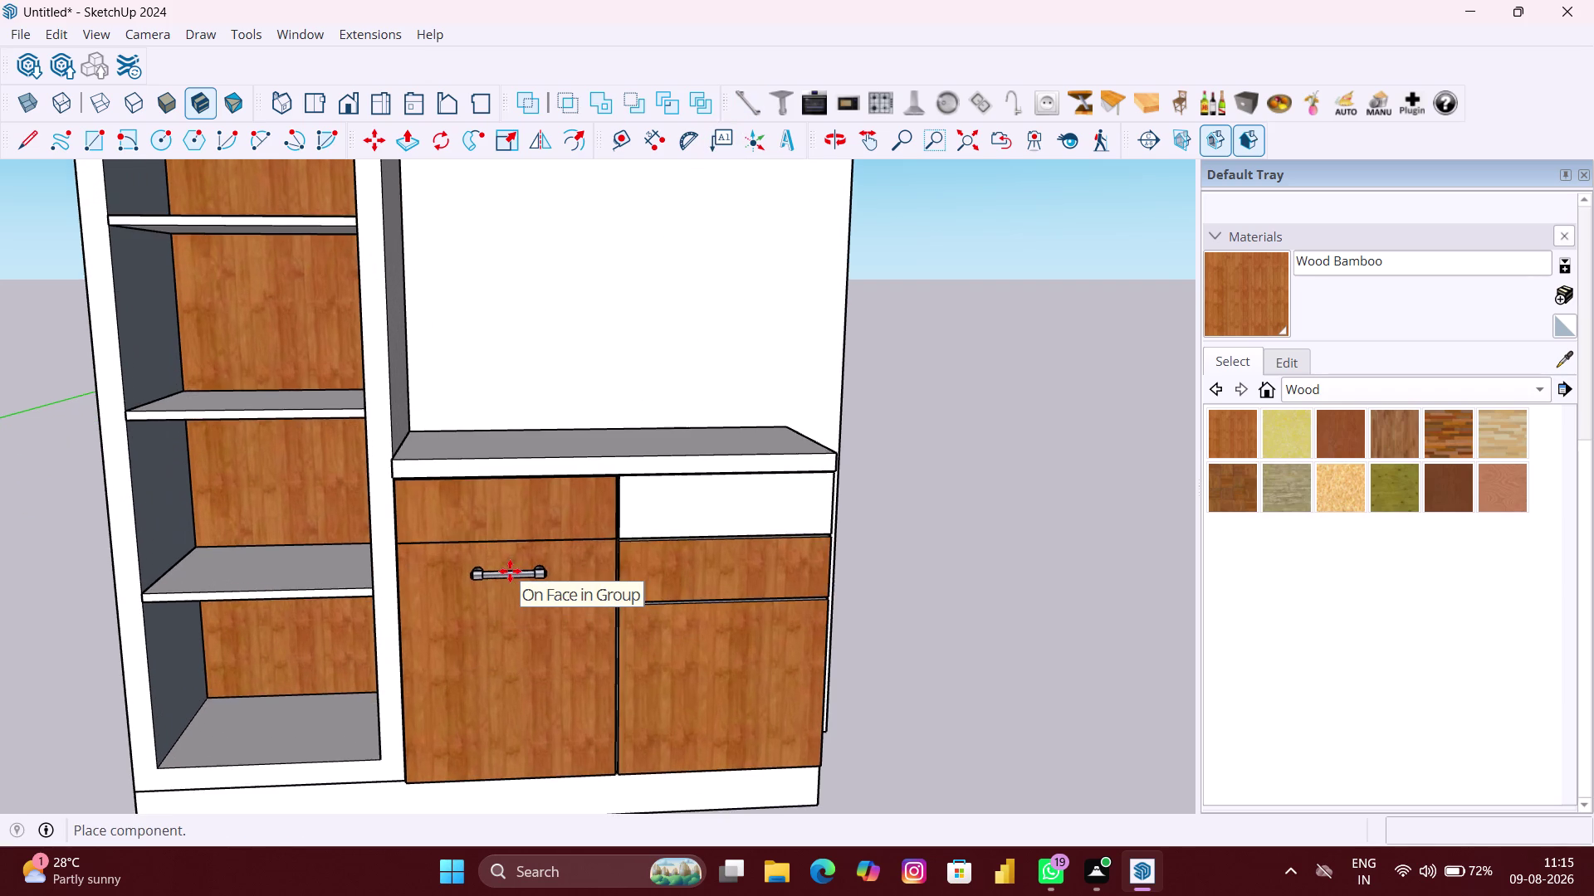
scroll(up, 3)
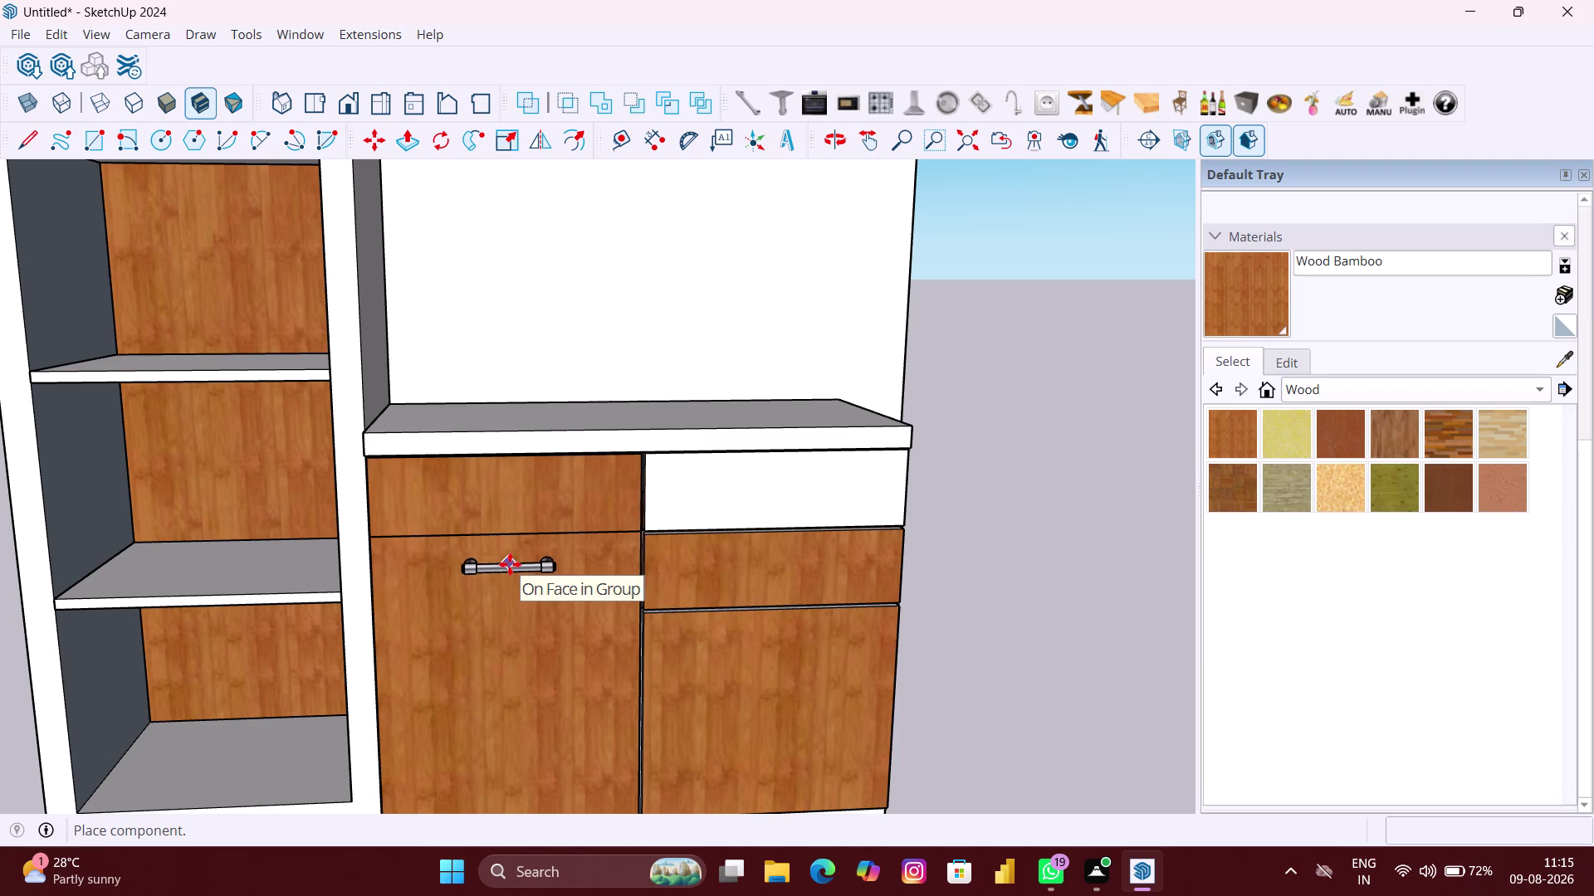
click(510, 565)
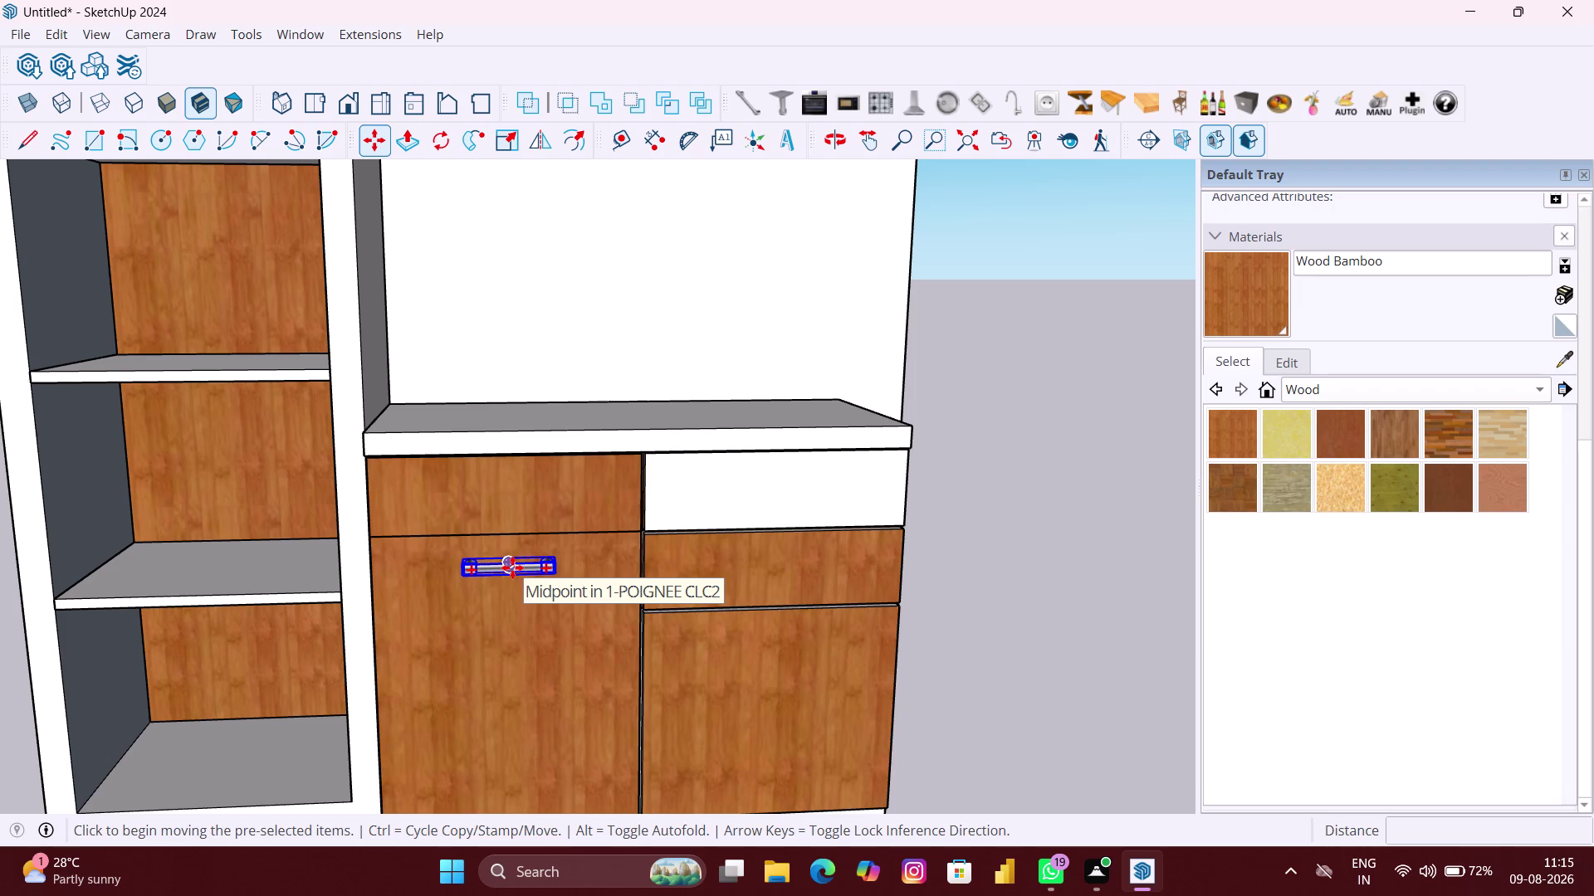
click(508, 568)
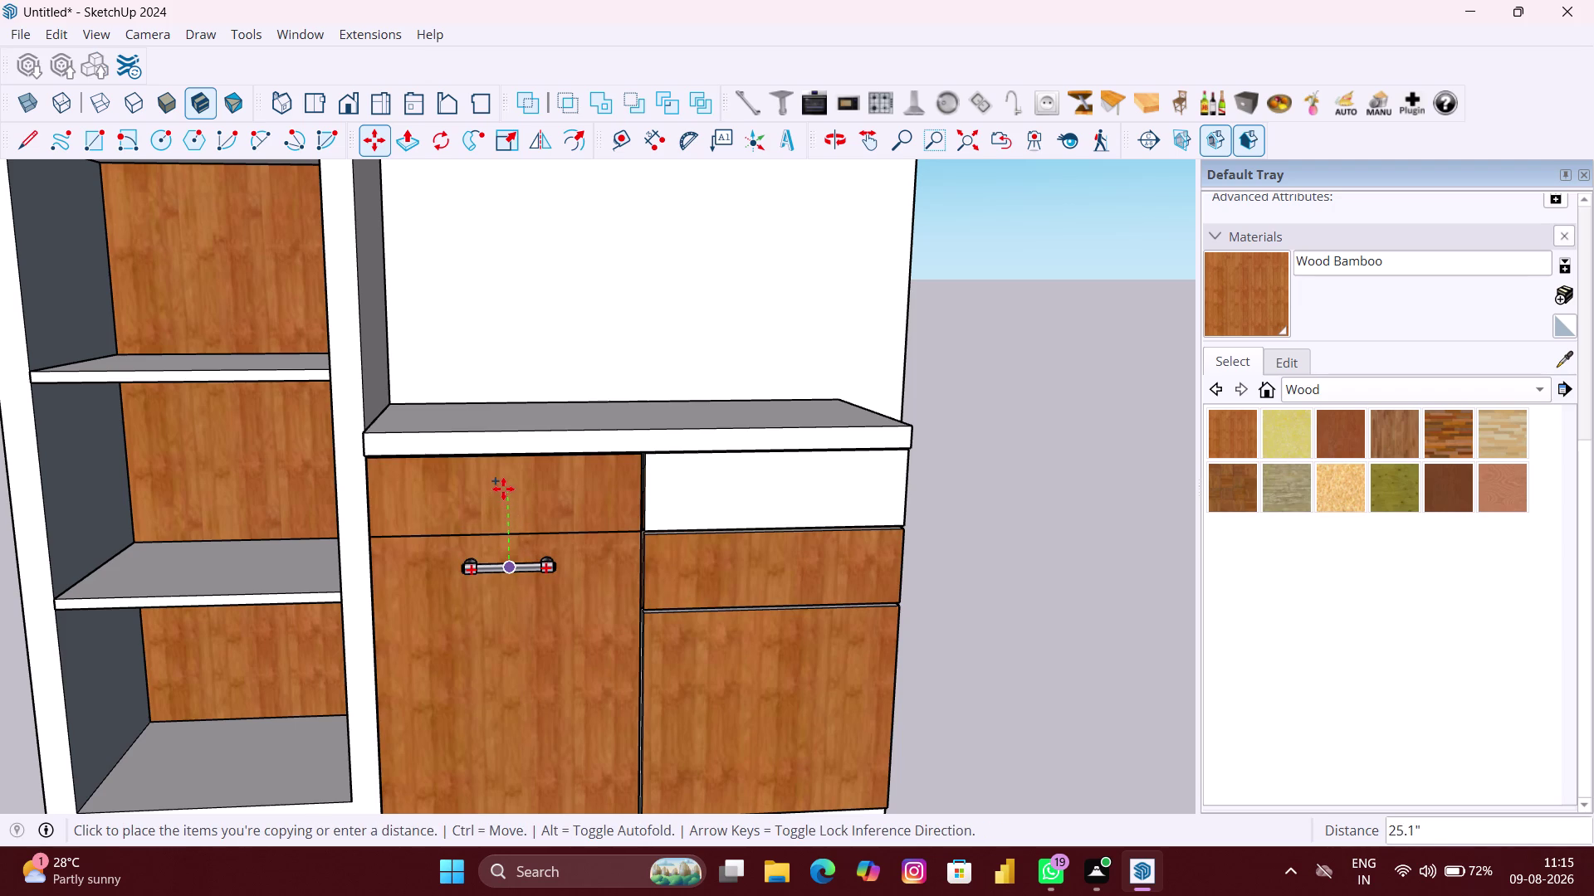
Copy the door handle straight up onto the drawer above it.
key(Up)
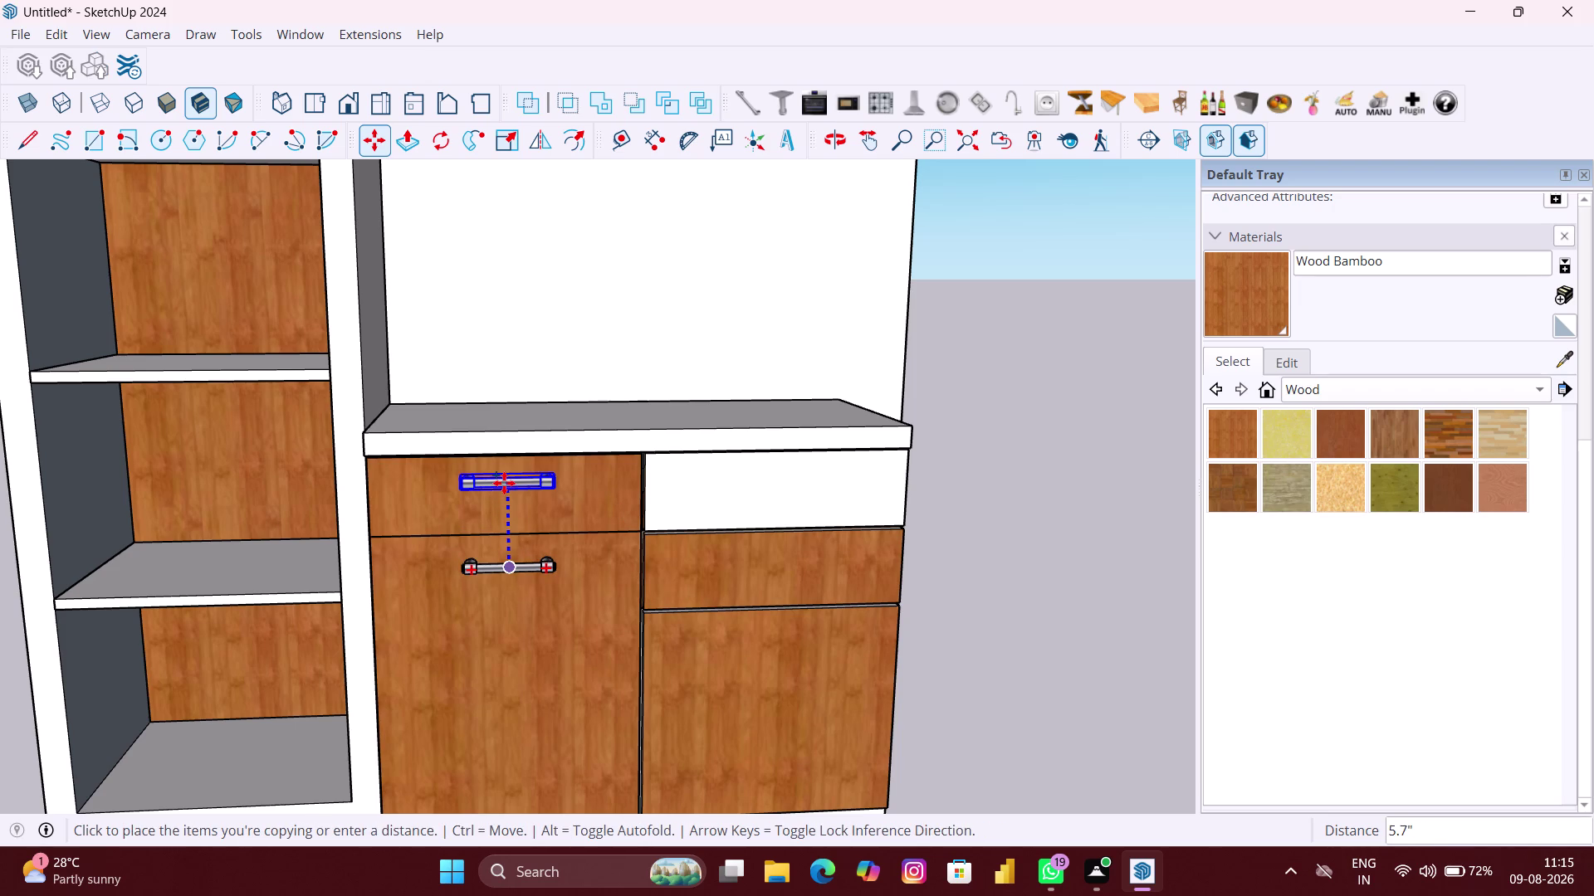
click(504, 483)
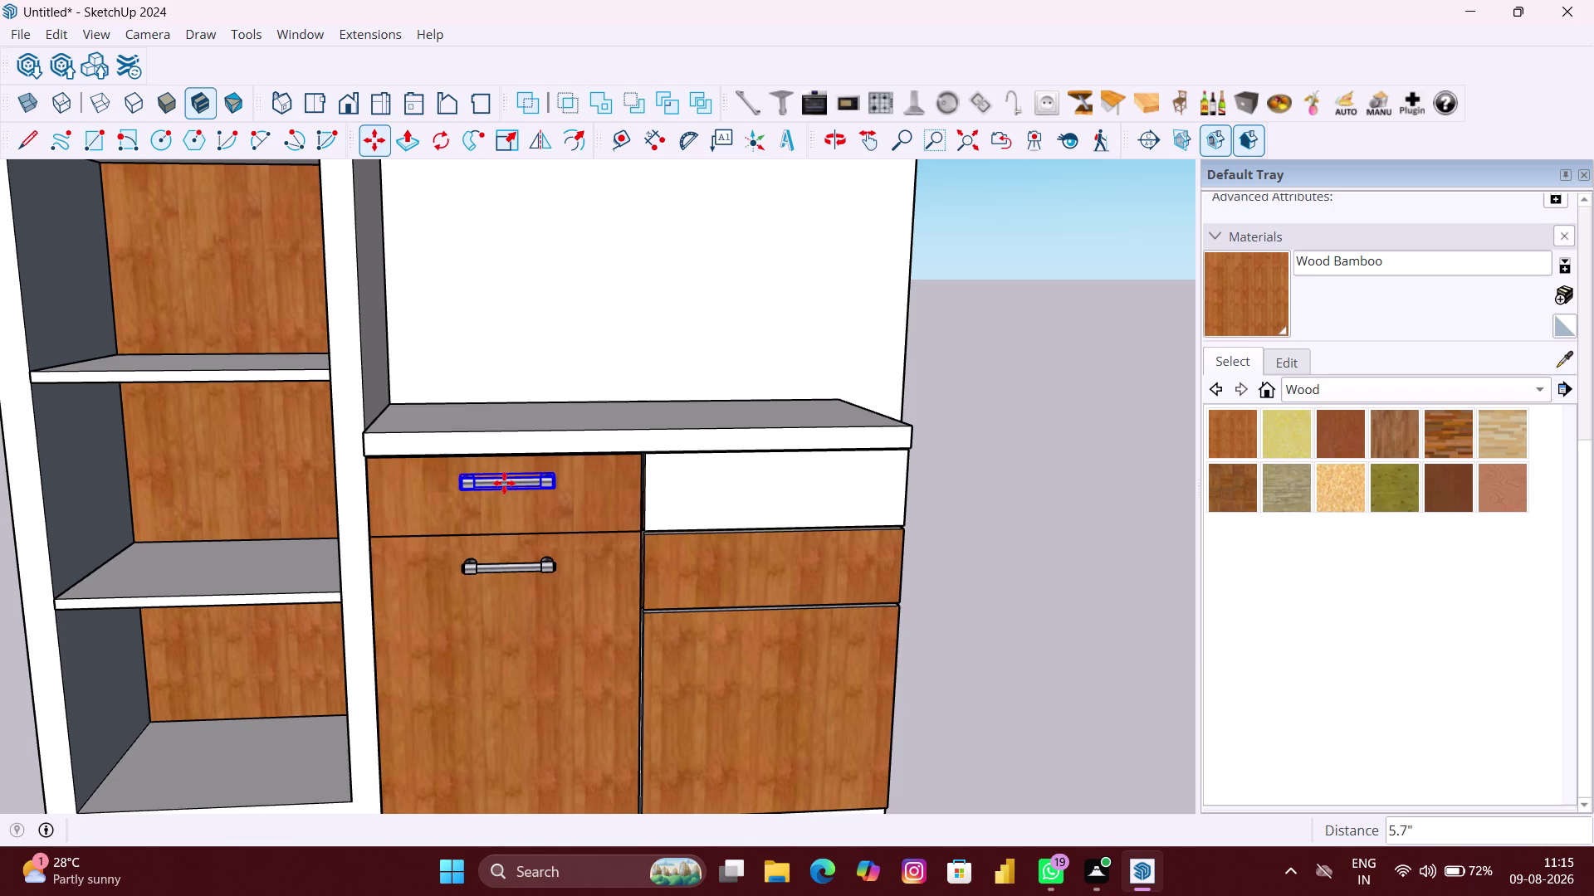
key(space)
Copy the door handle along the red axis onto the right-hand drawer.
click(502, 567)
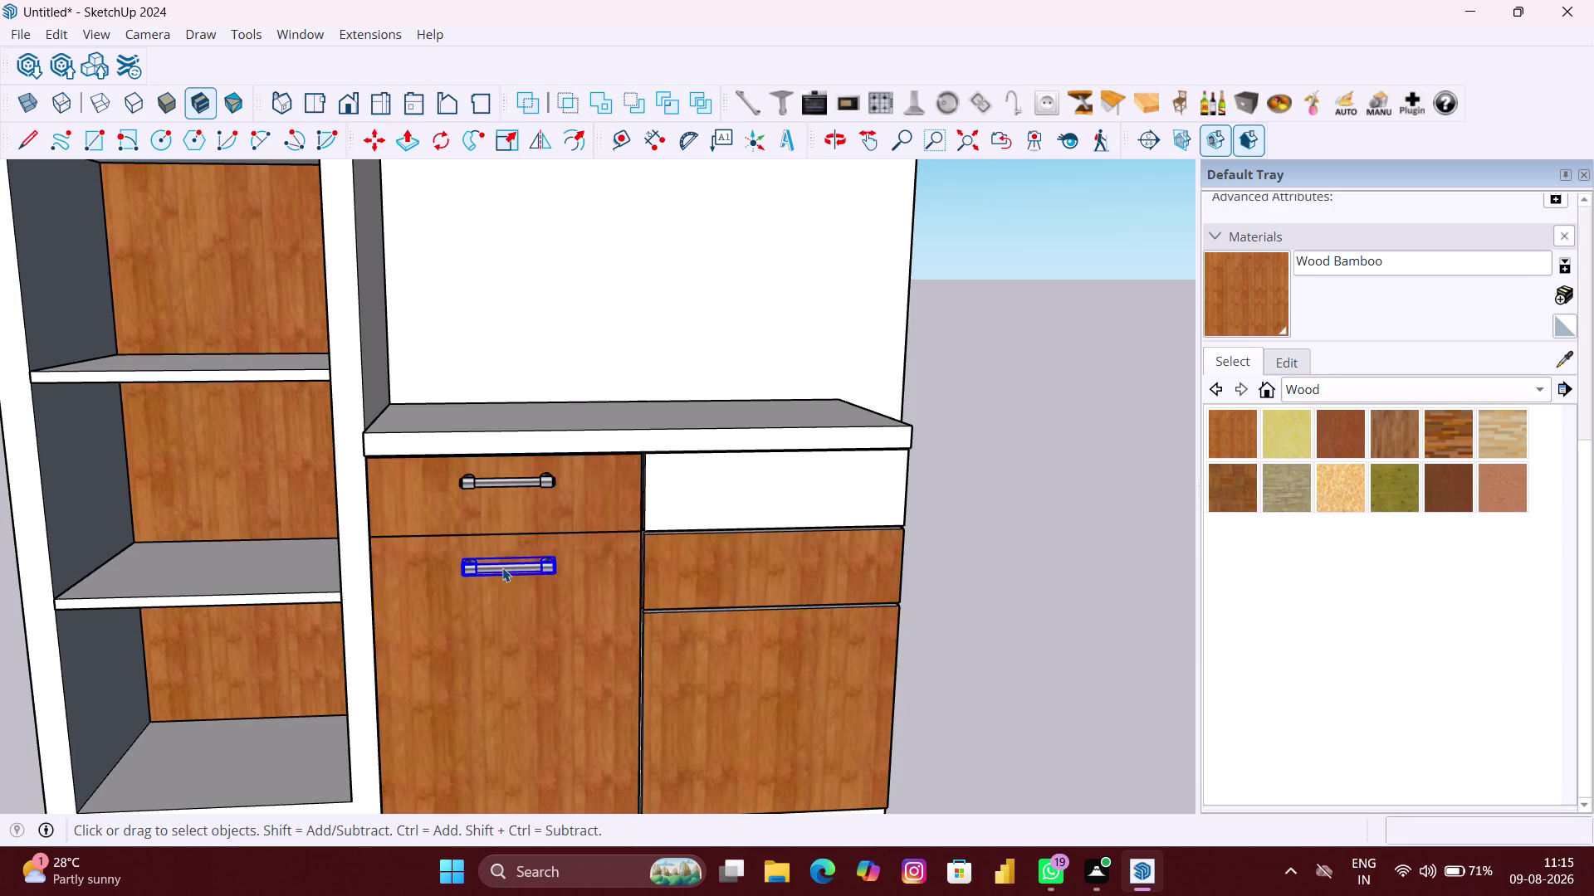
key(m)
scroll(up, 3)
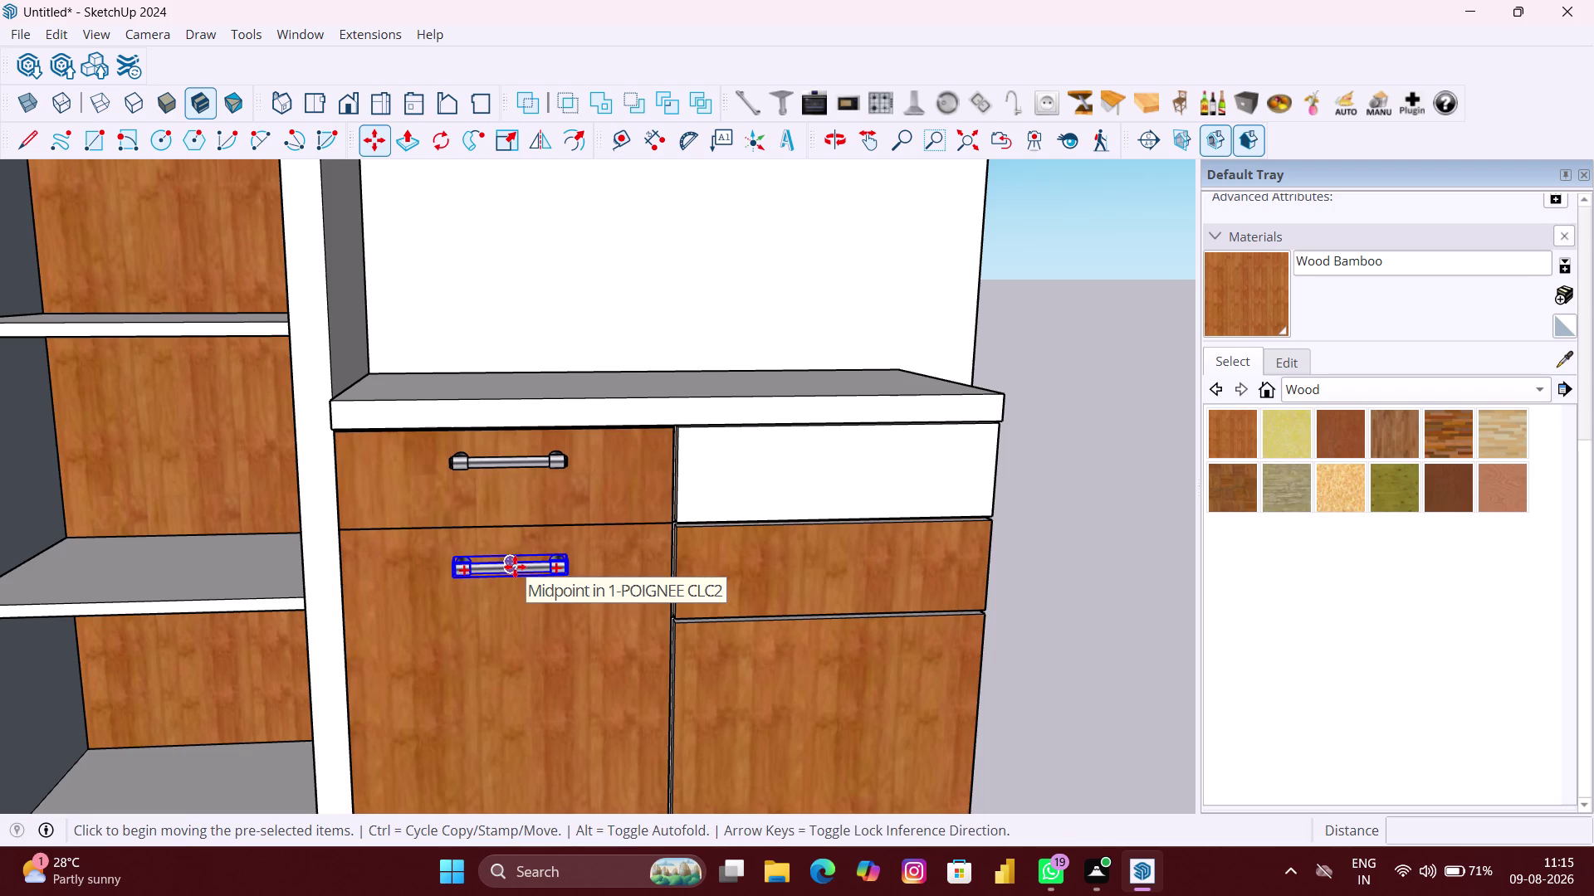
click(515, 567)
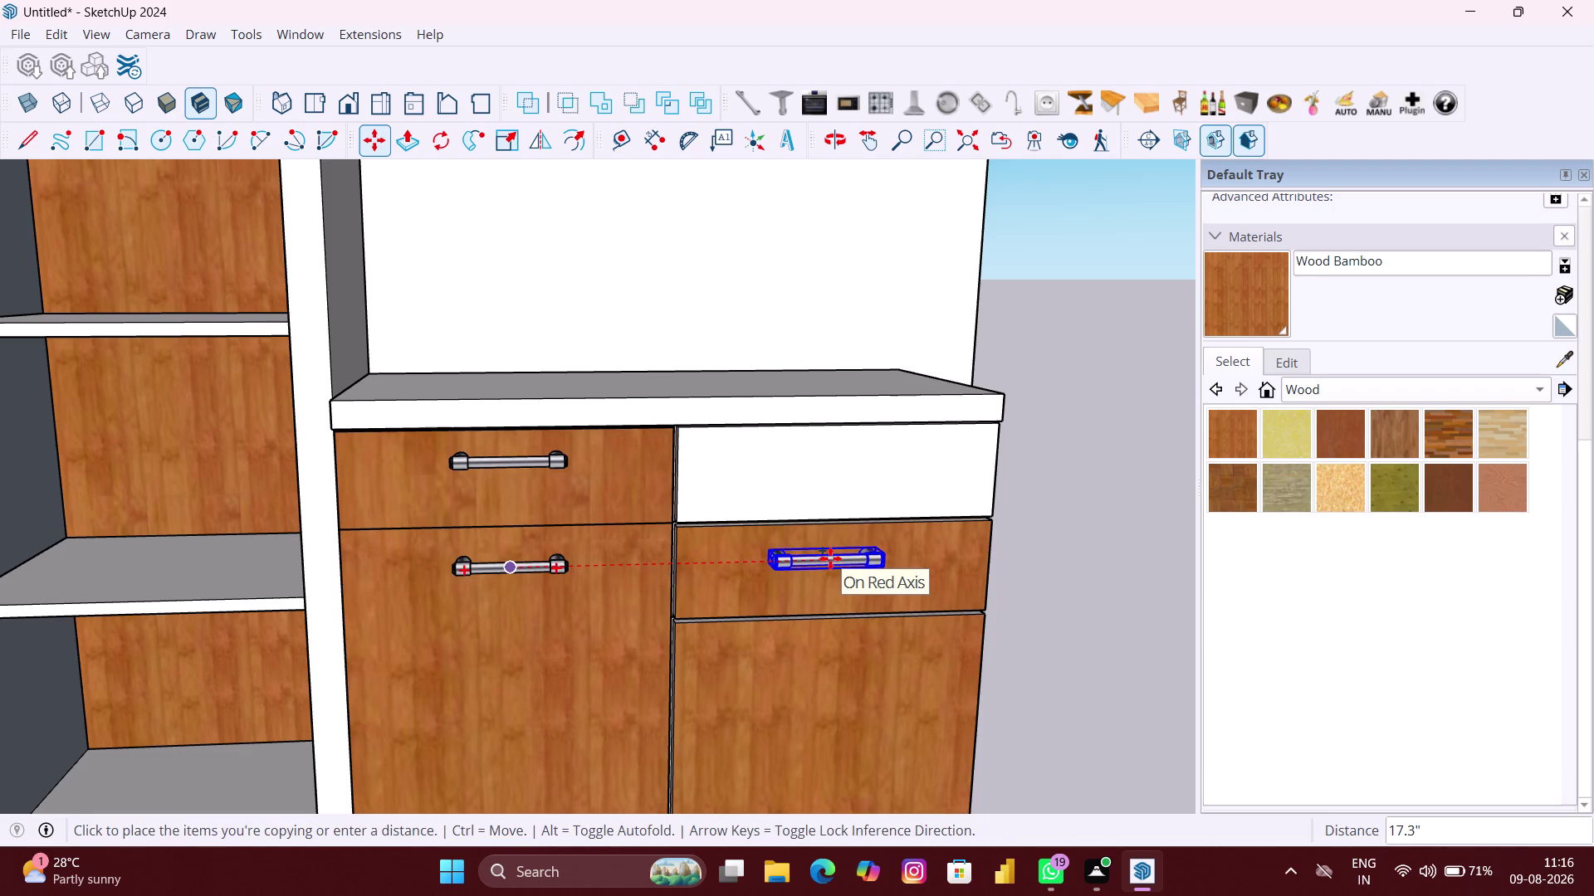
scroll(up, 3)
scroll(up, 3)
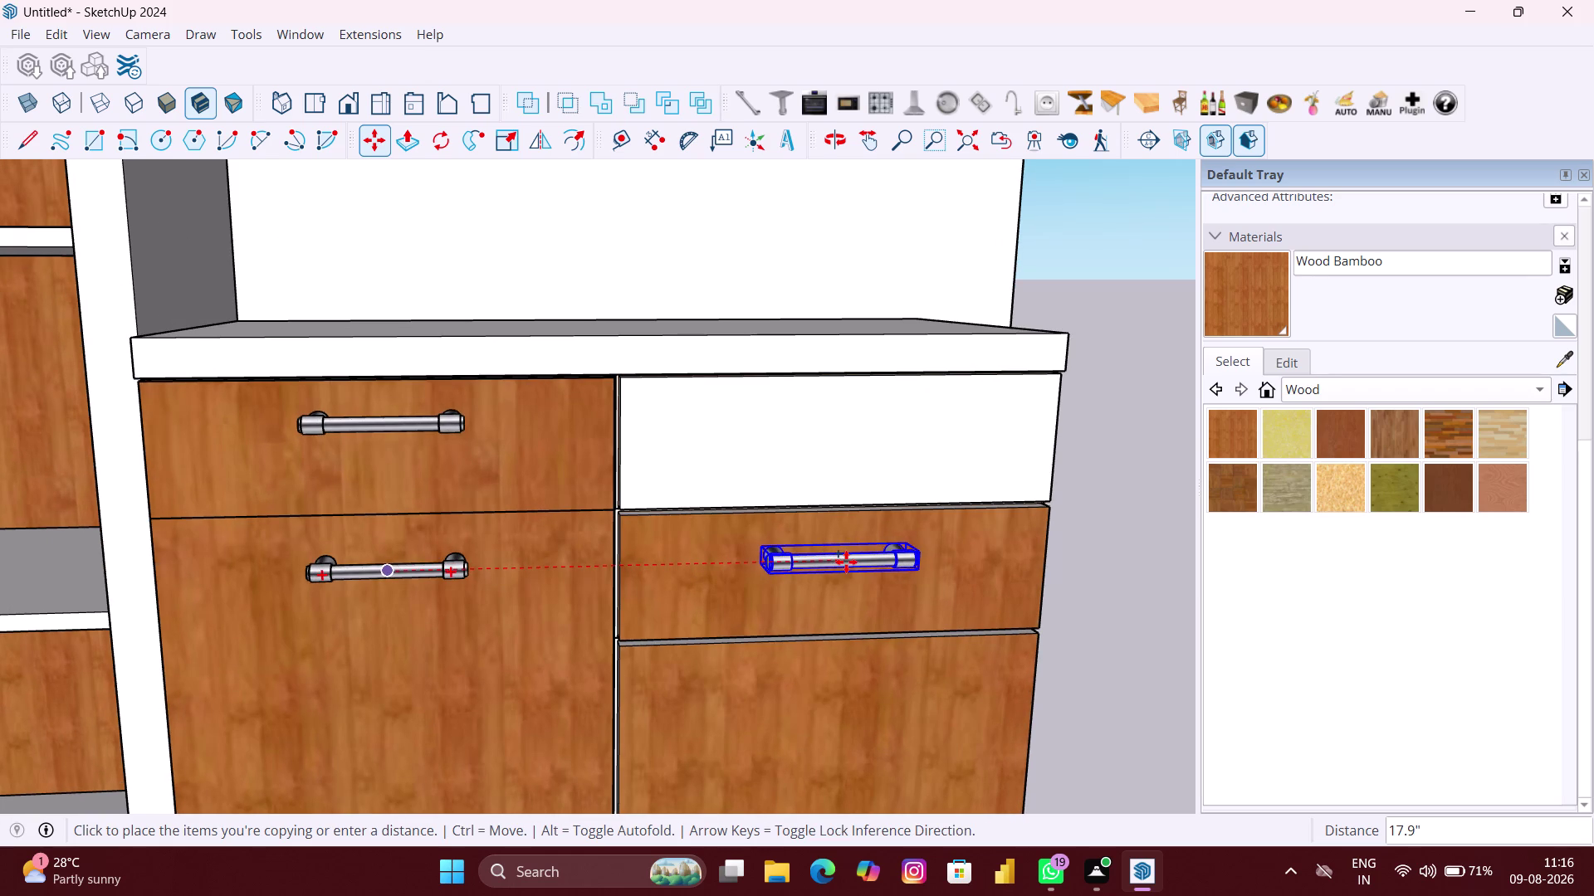
click(846, 562)
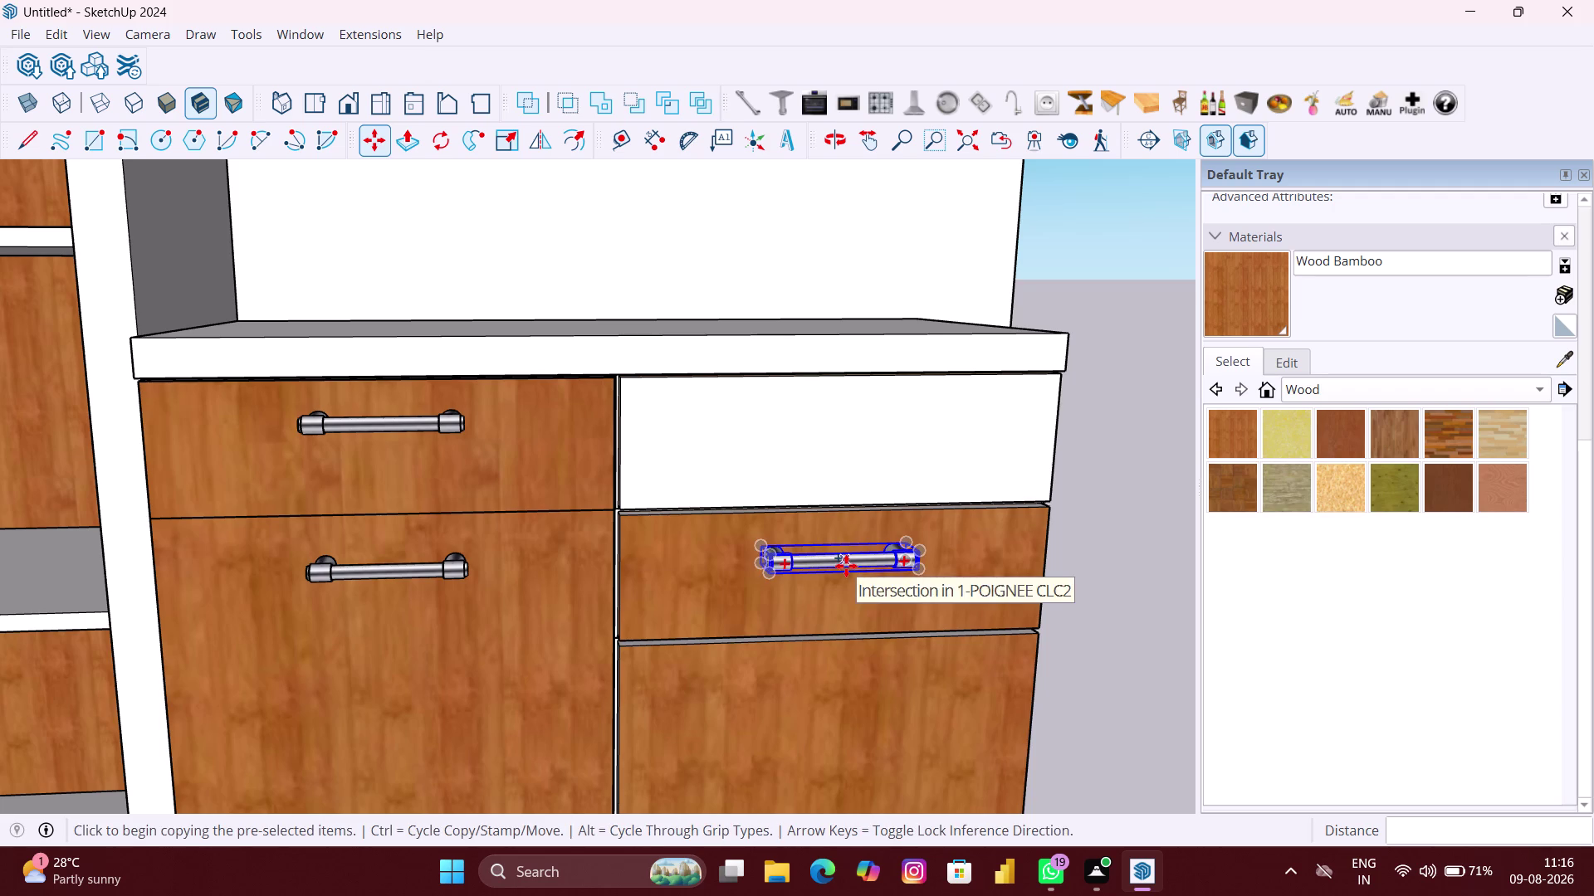
Copy the right drawer handle onto the white drawer above.
click(845, 566)
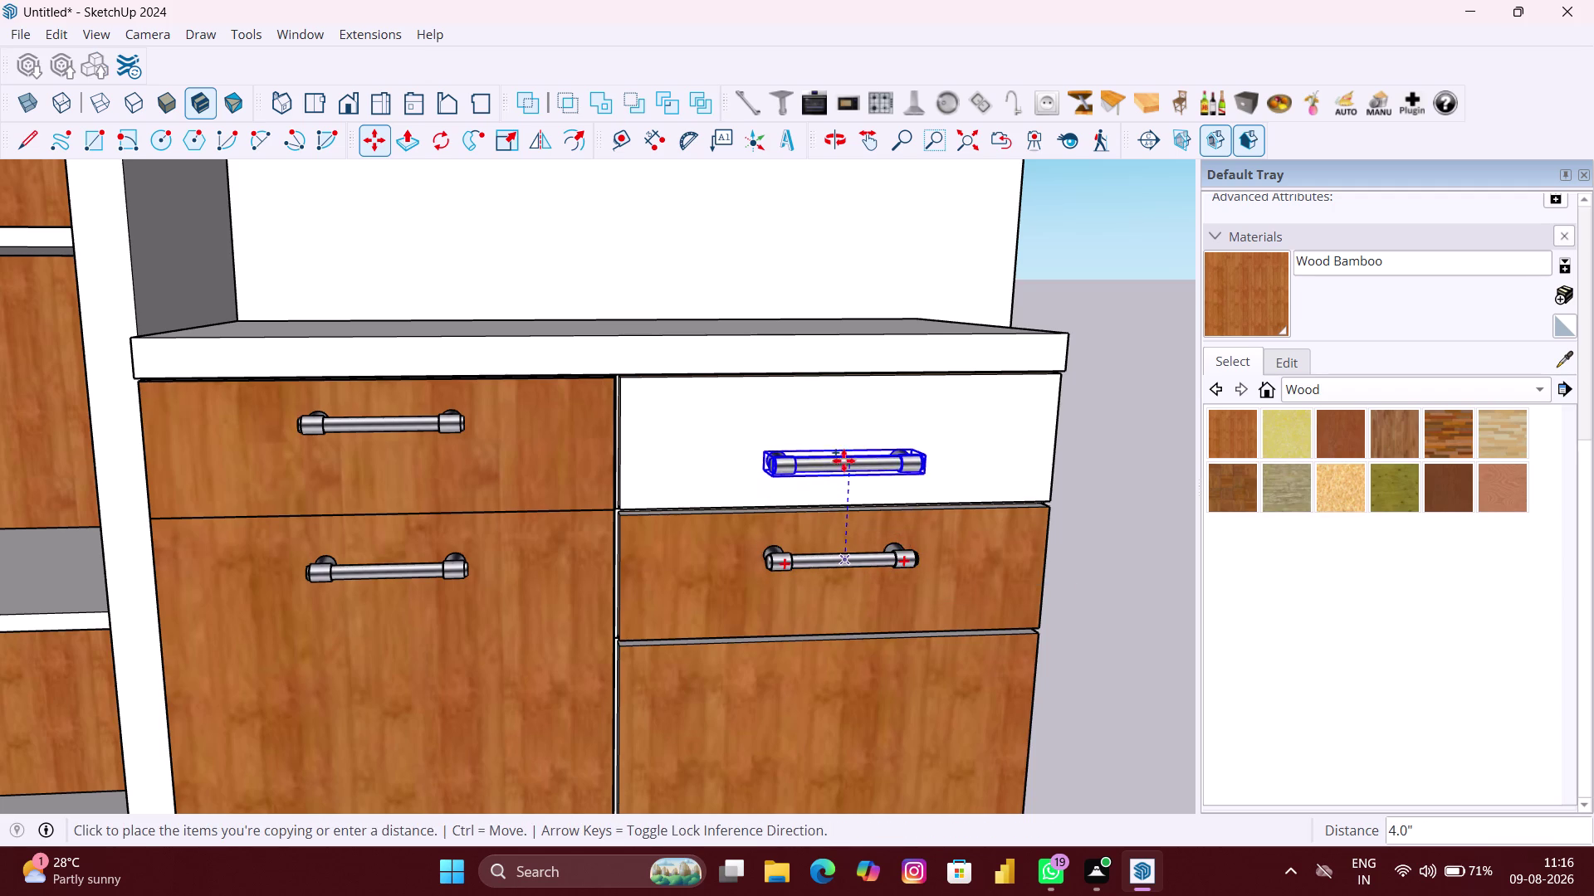
key(Up)
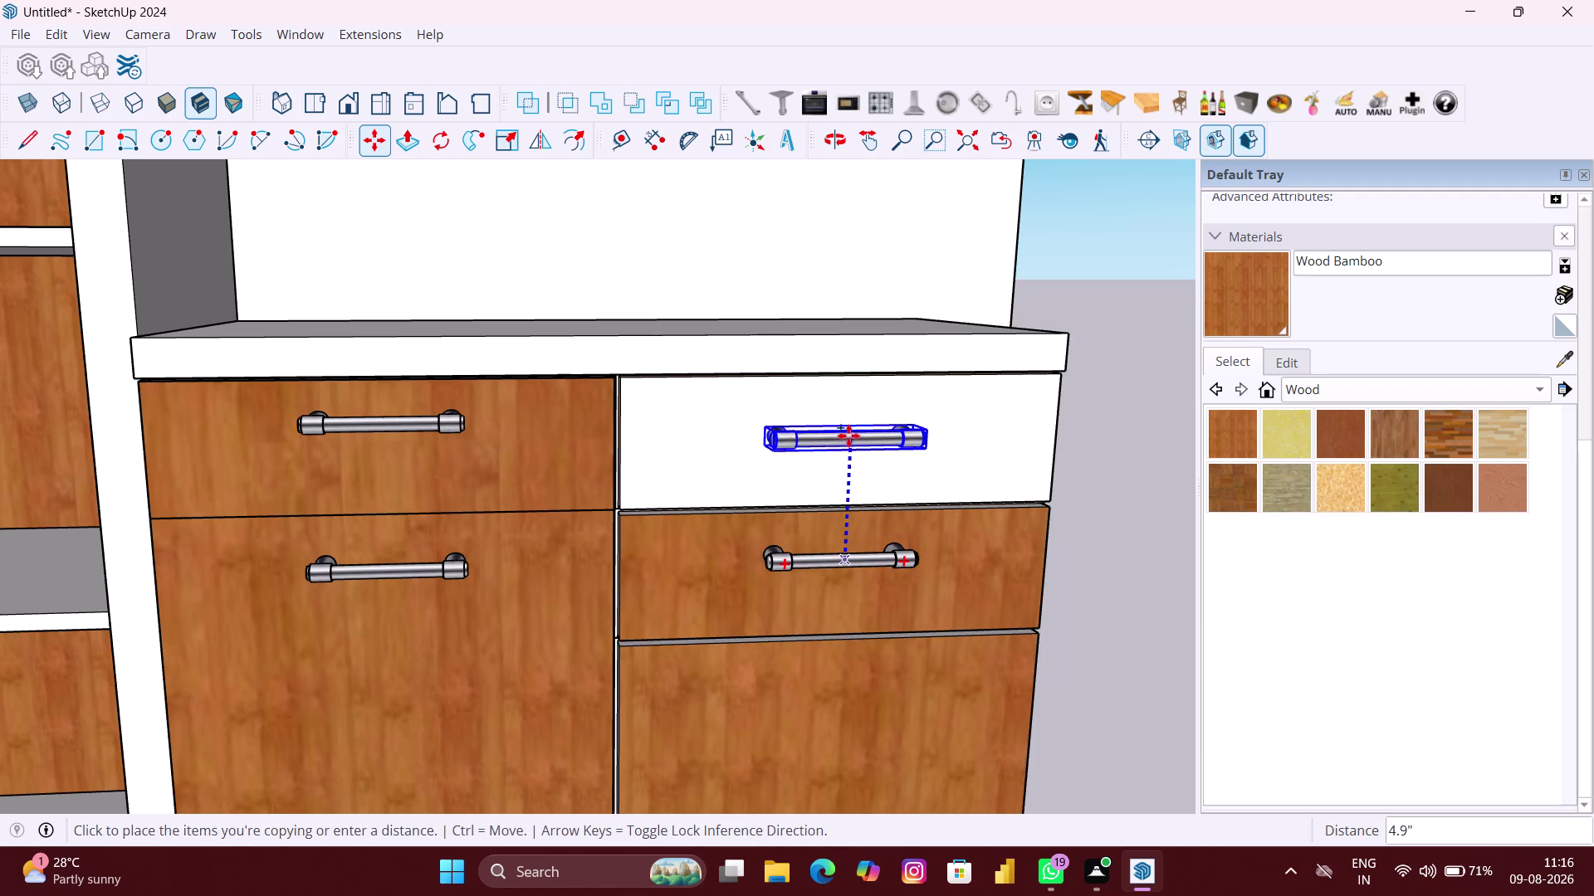
click(472, 423)
scroll(down, 3)
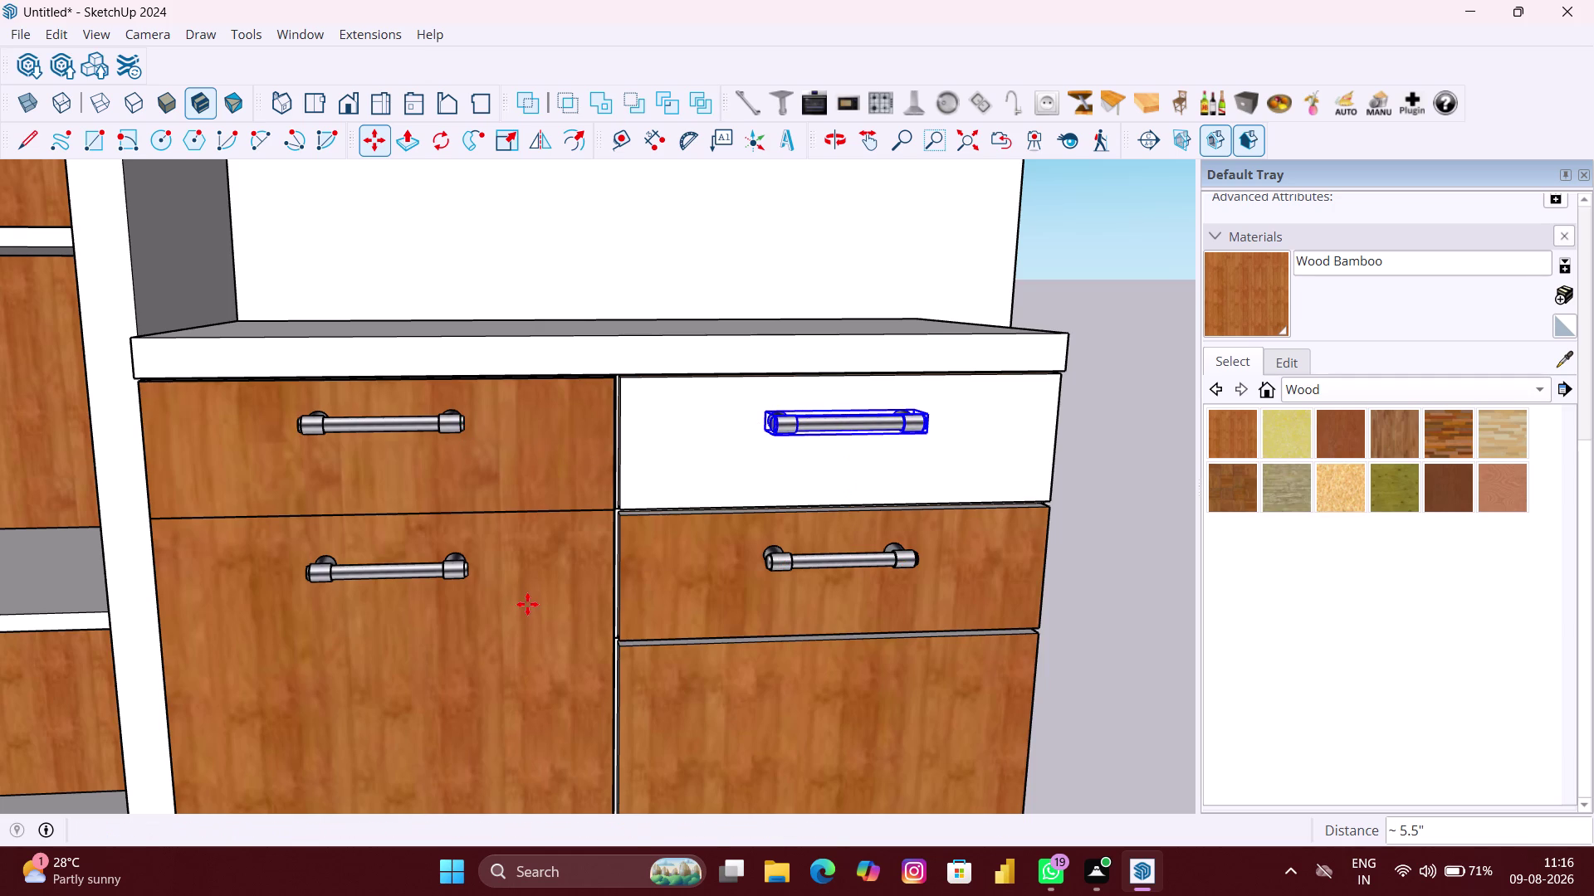
scroll(down, 3)
scroll(down, 3)
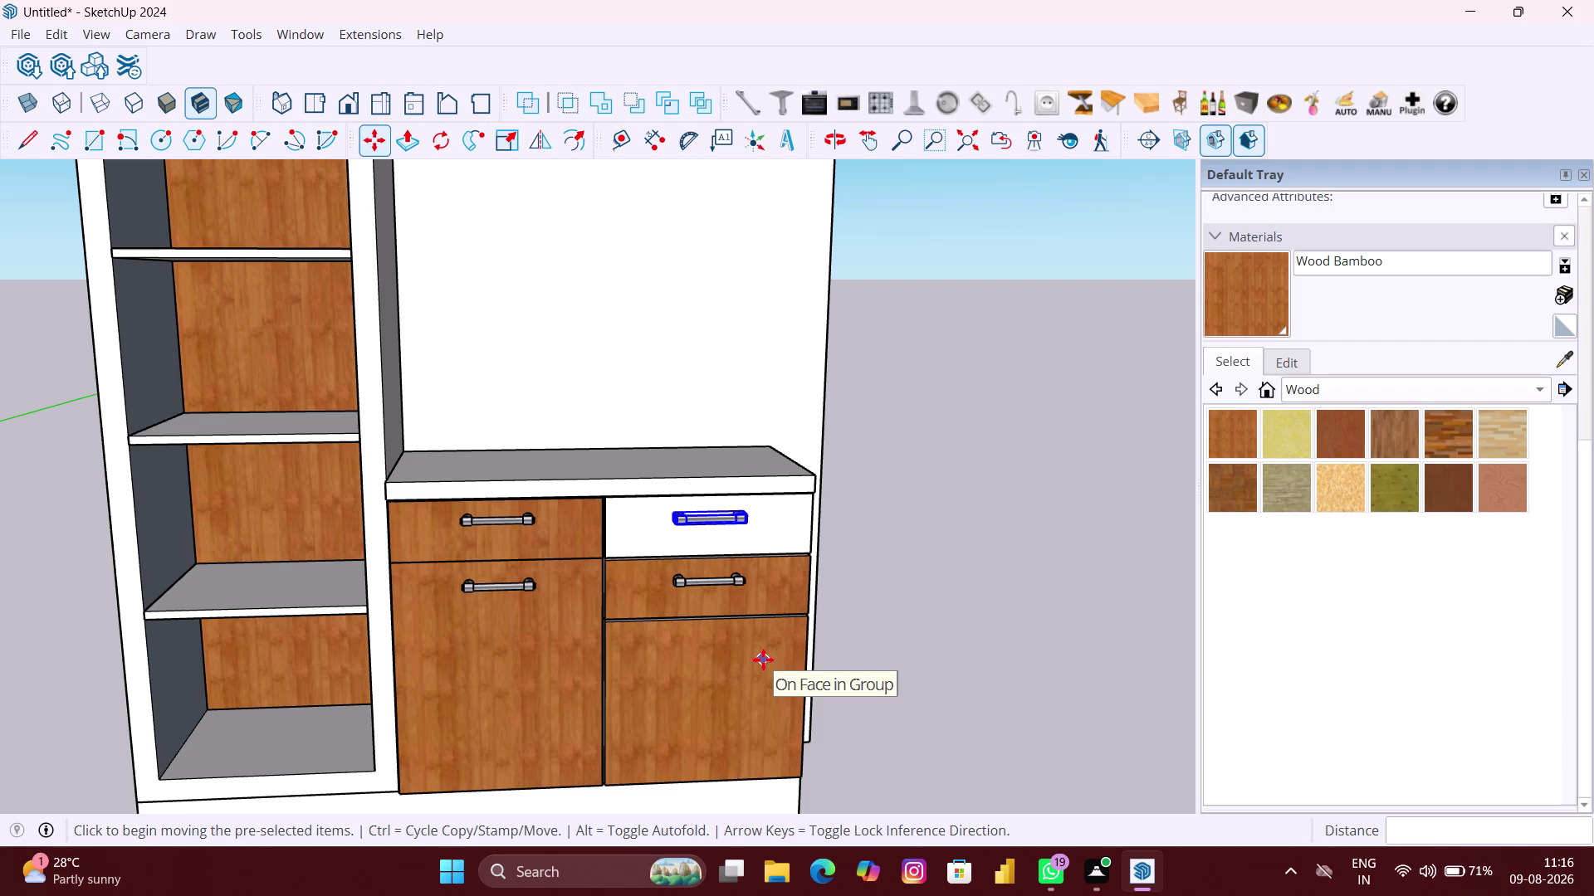
key(space)
Copy the right drawer handle straight down onto the lower-right door.
click(722, 583)
key(m)
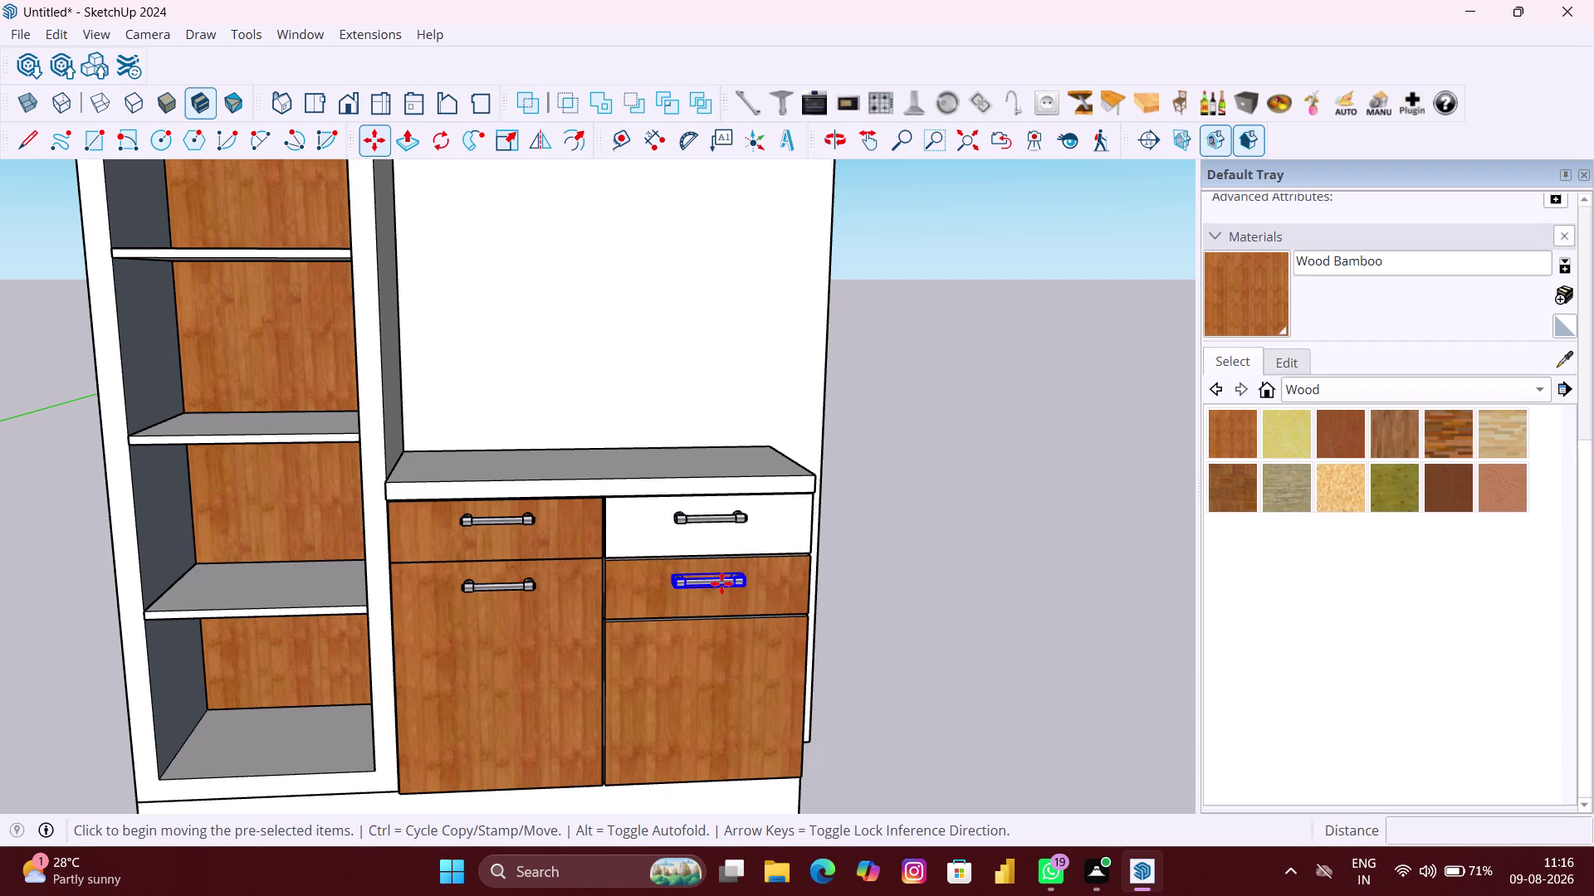
scroll(up, 3)
scroll(up, 3)
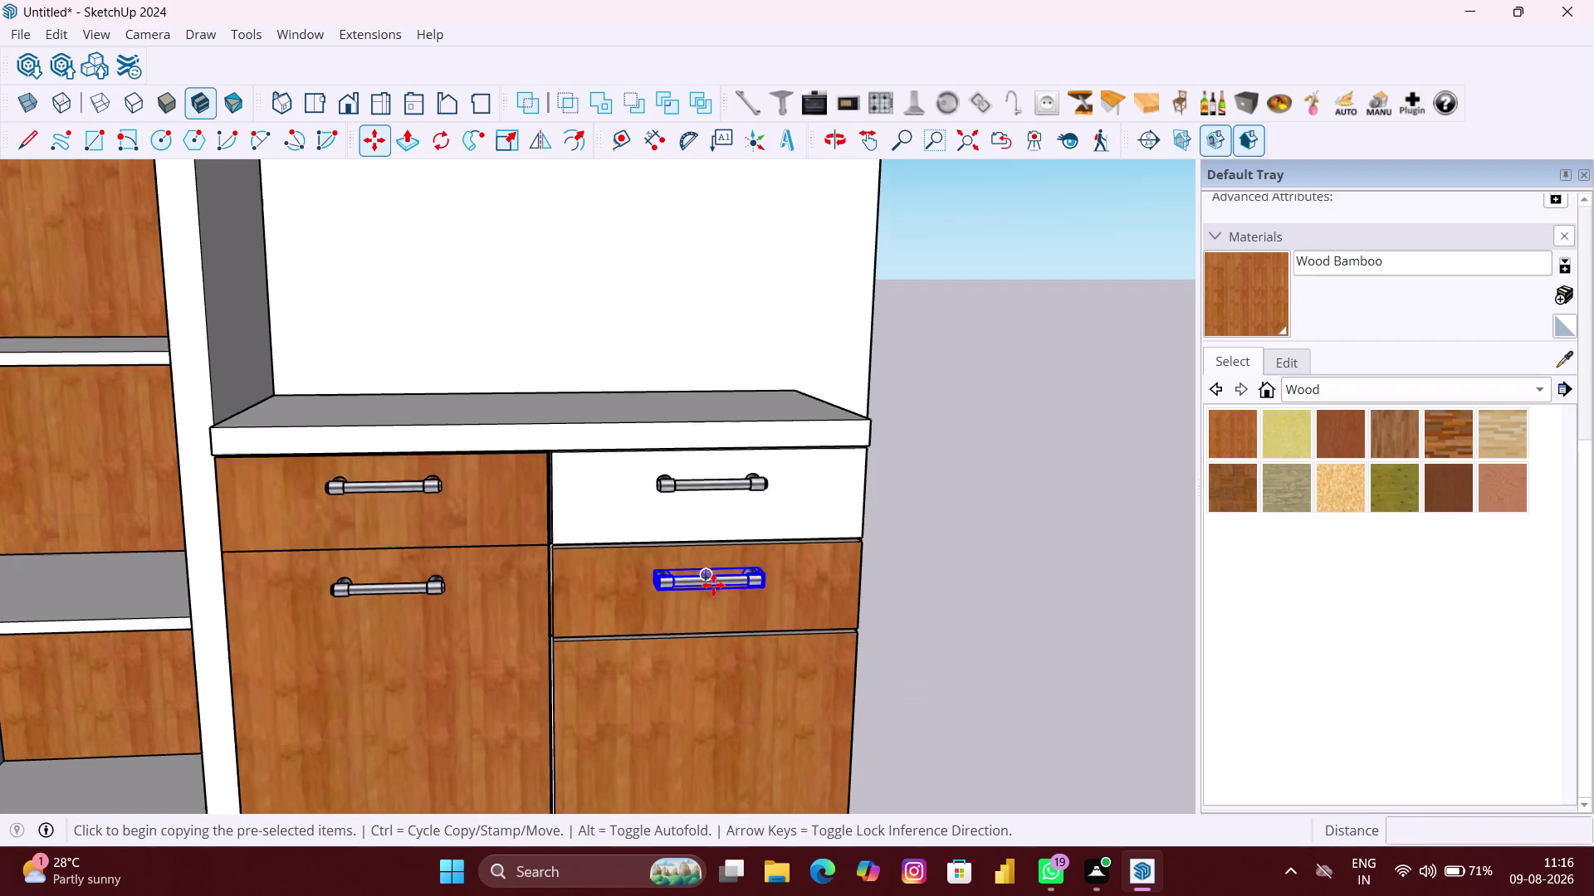
scroll(up, 3)
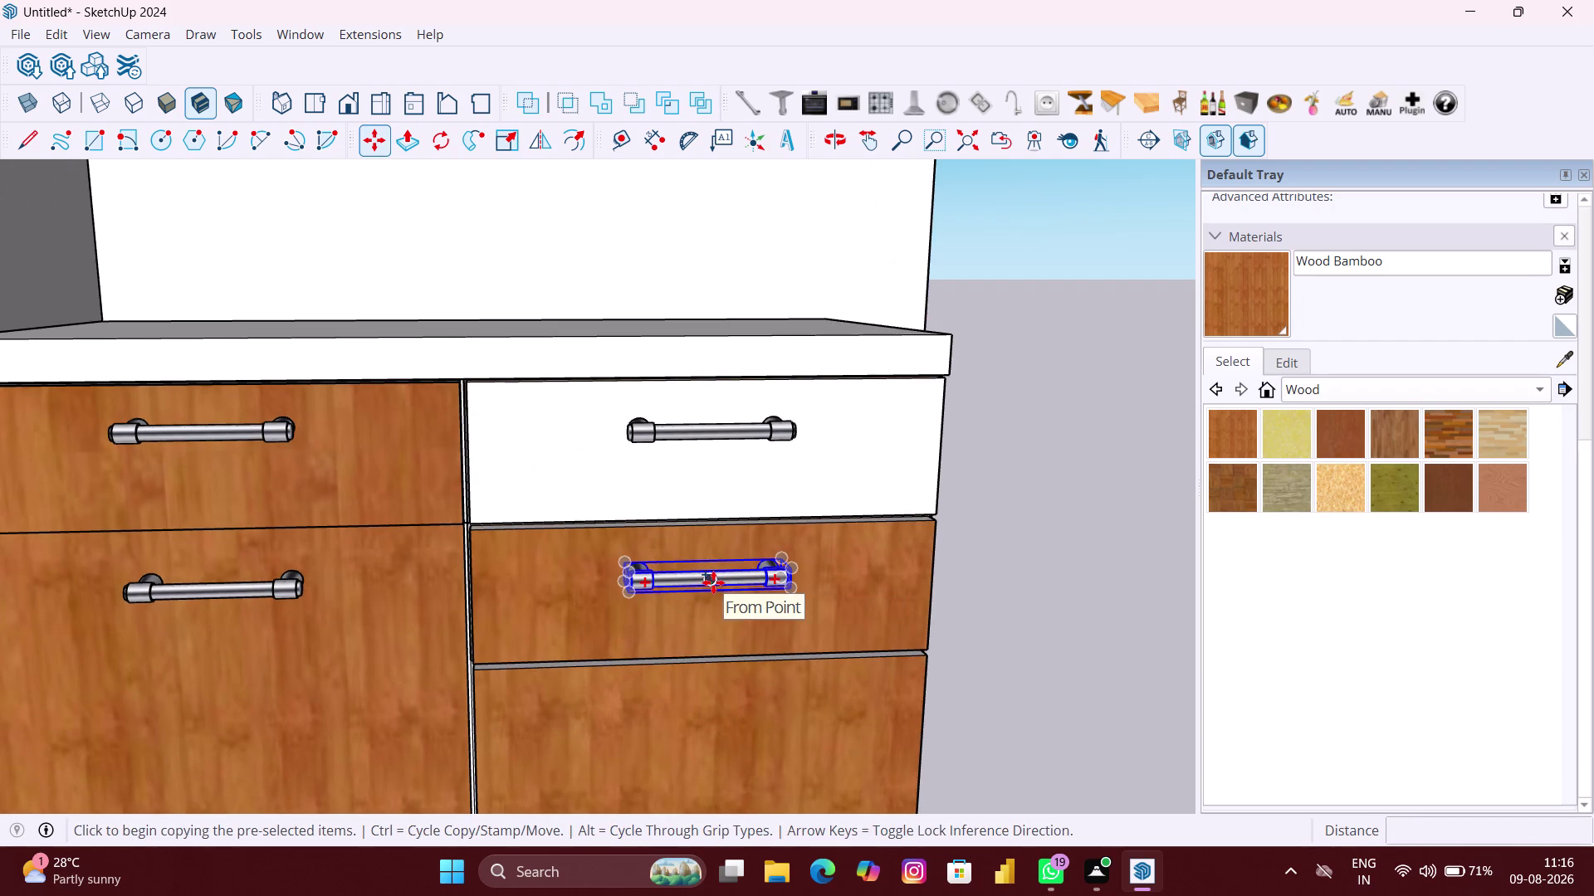
click(713, 582)
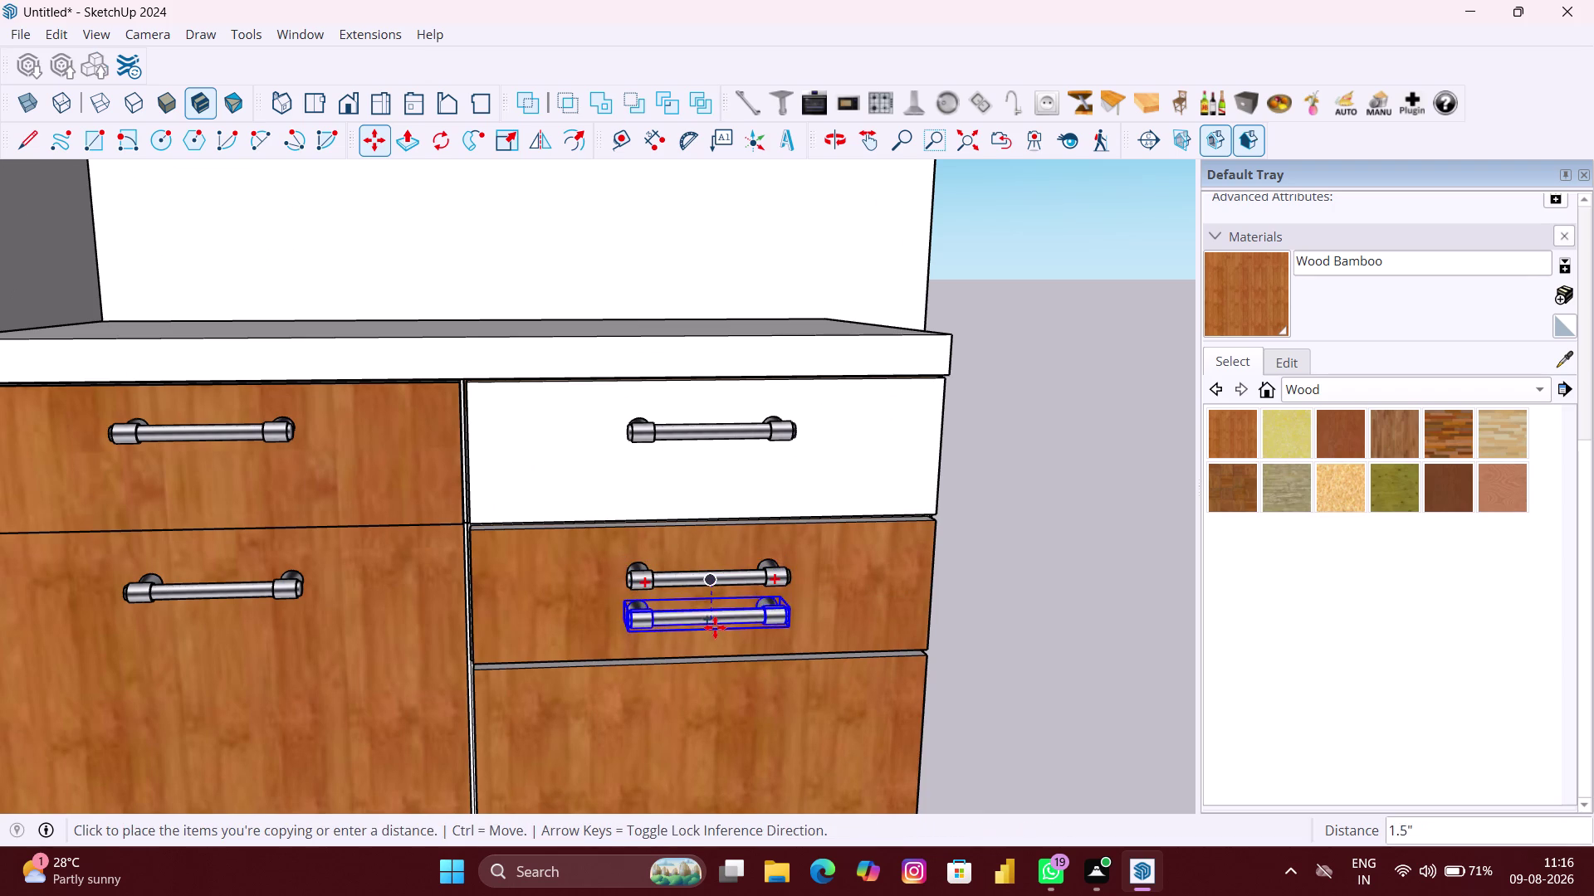
key(Up)
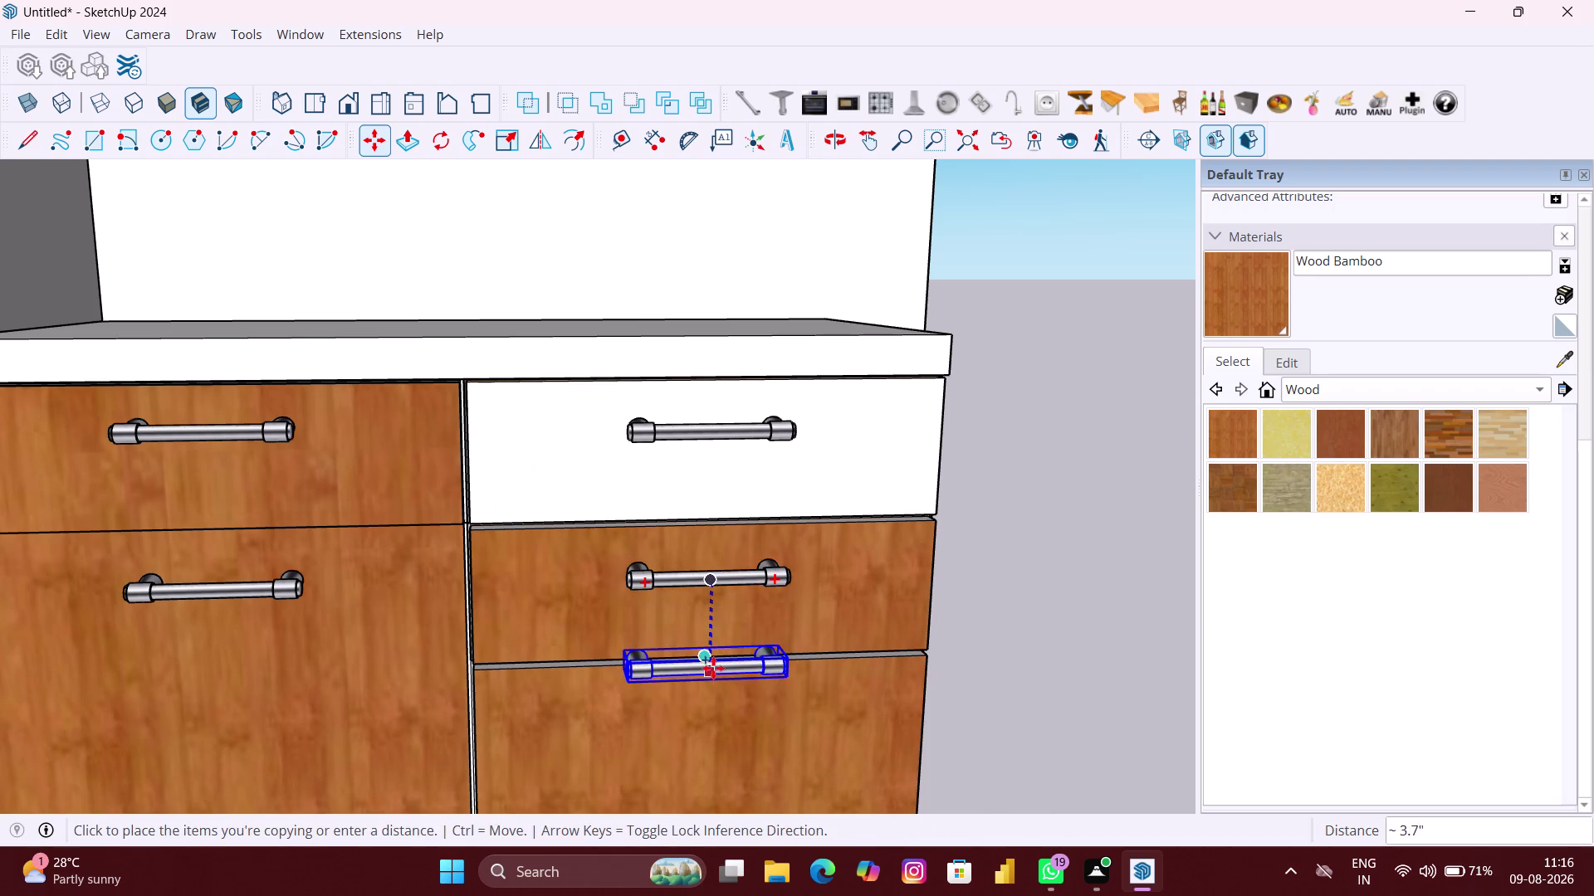
click(720, 716)
scroll(down, 3)
key(space)
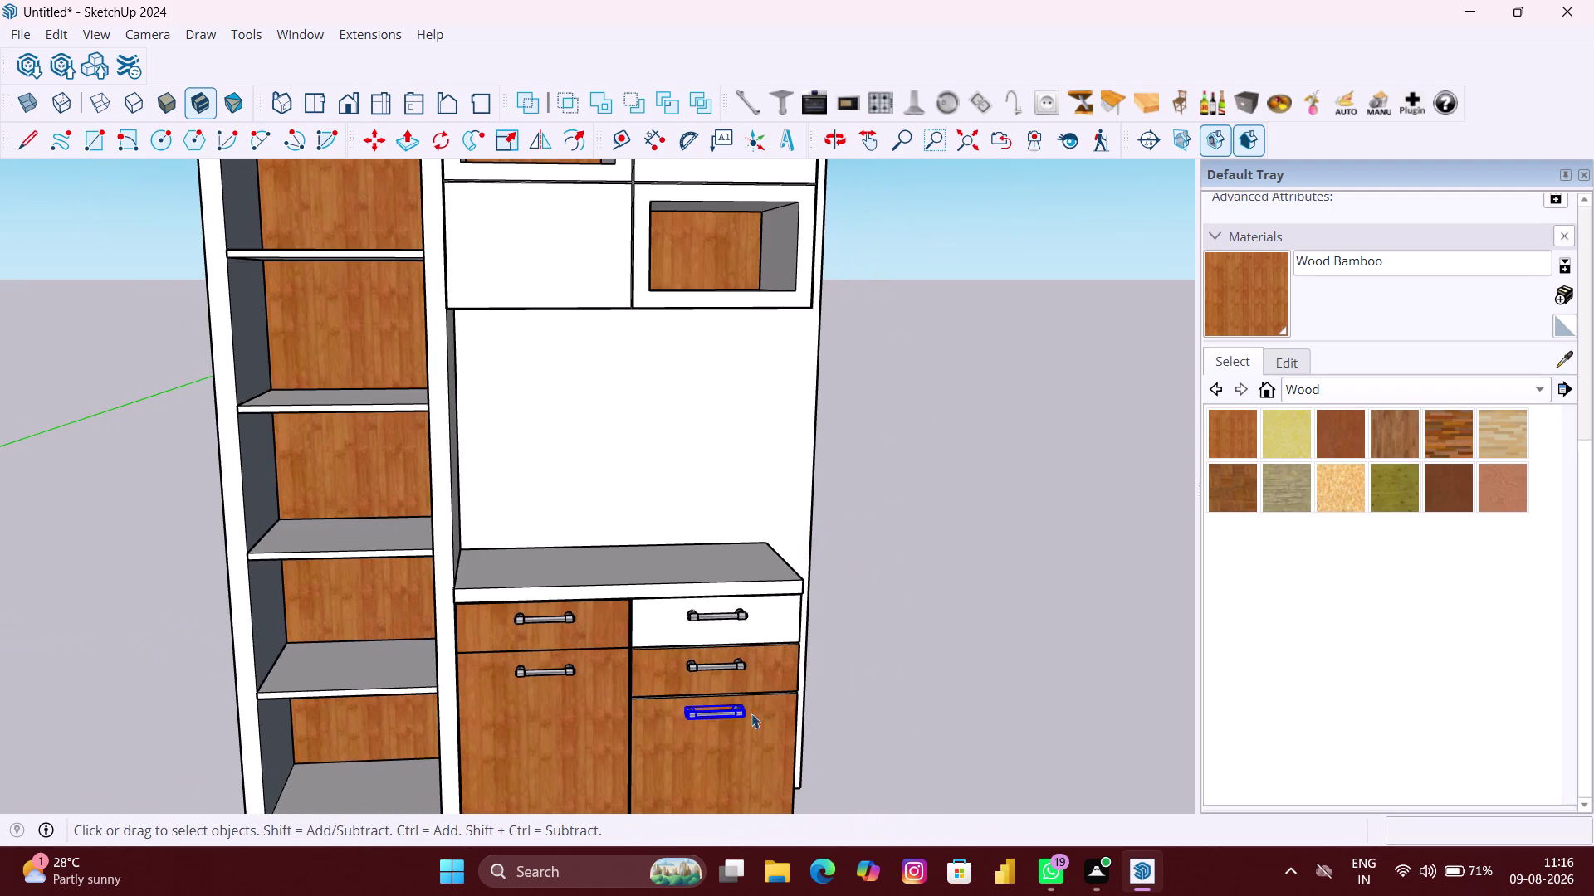
Replace the left door and left drawer handles with curved grey pulls.
click(887, 709)
scroll(up, 3)
middle_drag(887, 721, 799, 642)
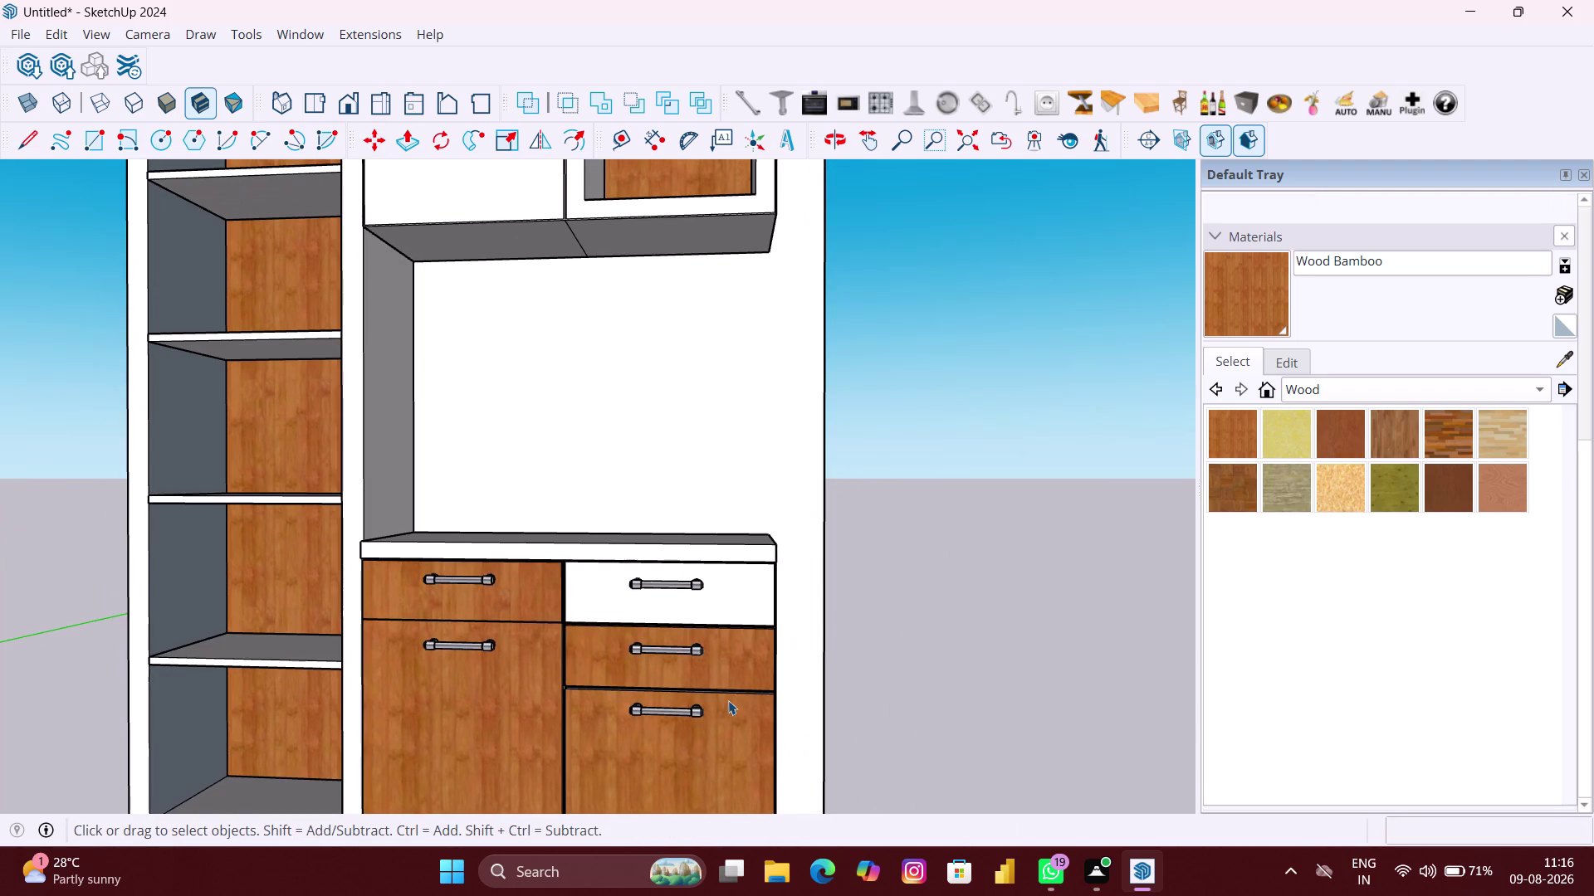
middle_drag(855, 687, 910, 652)
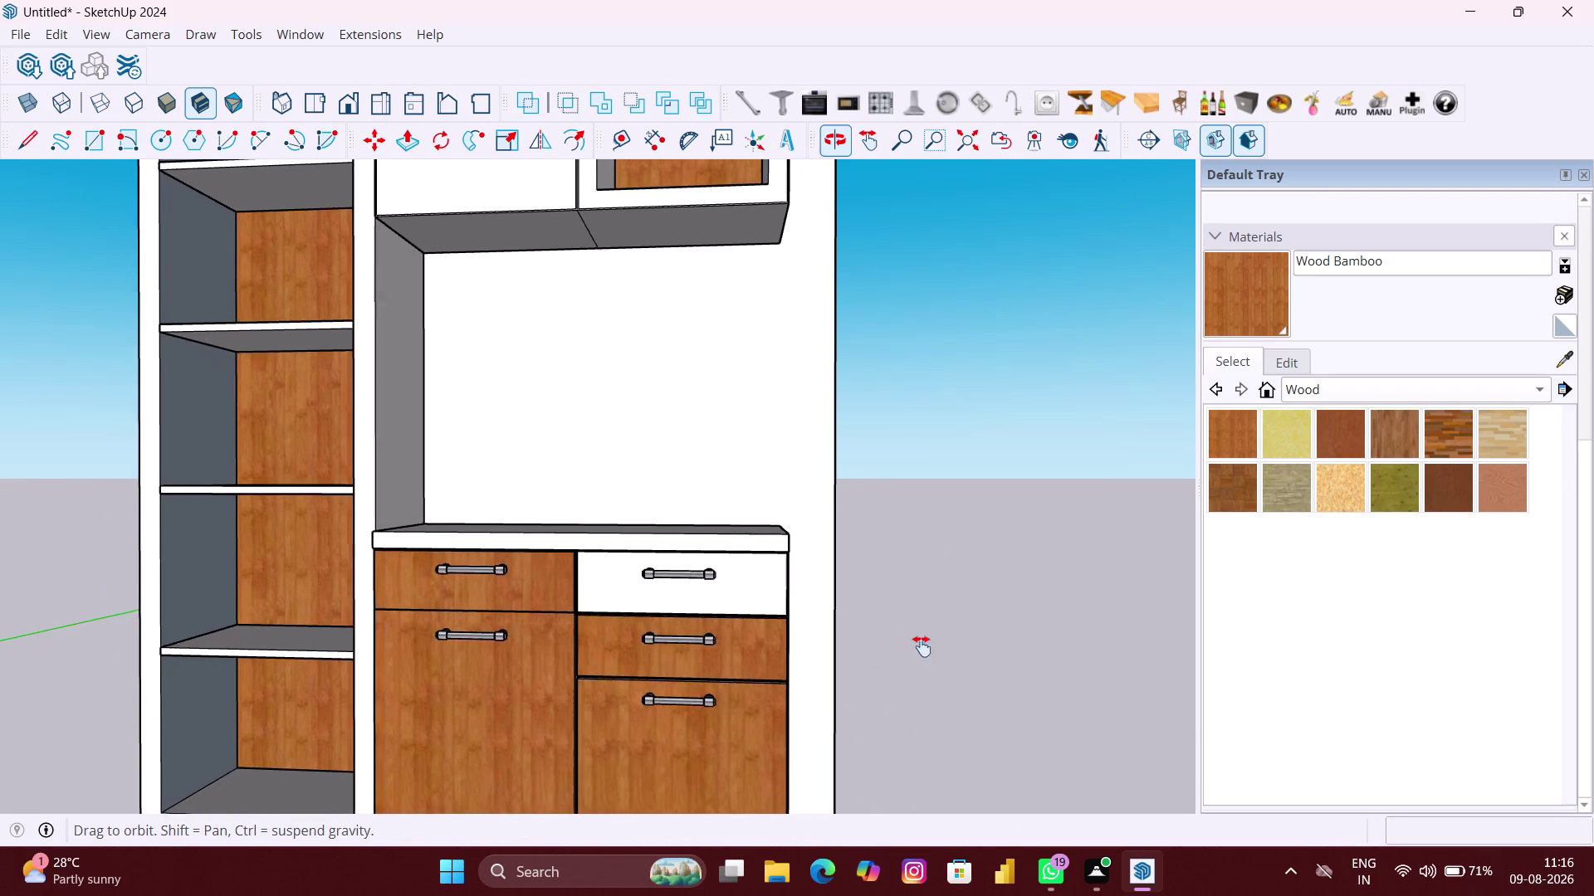
middle_drag(911, 653, 934, 641)
click(537, 605)
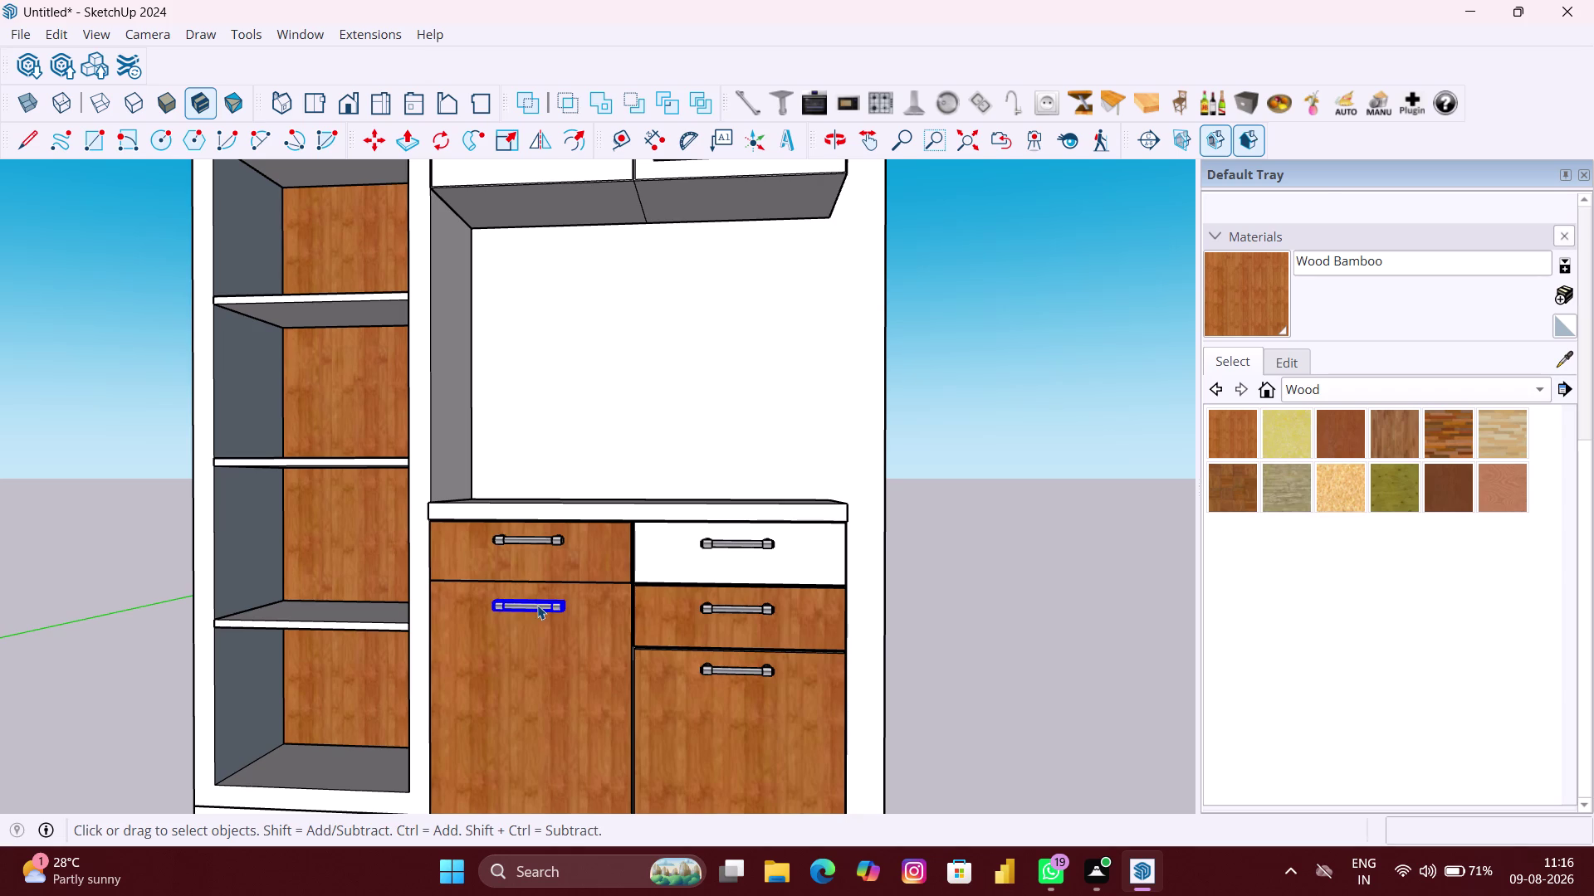
click(745, 105)
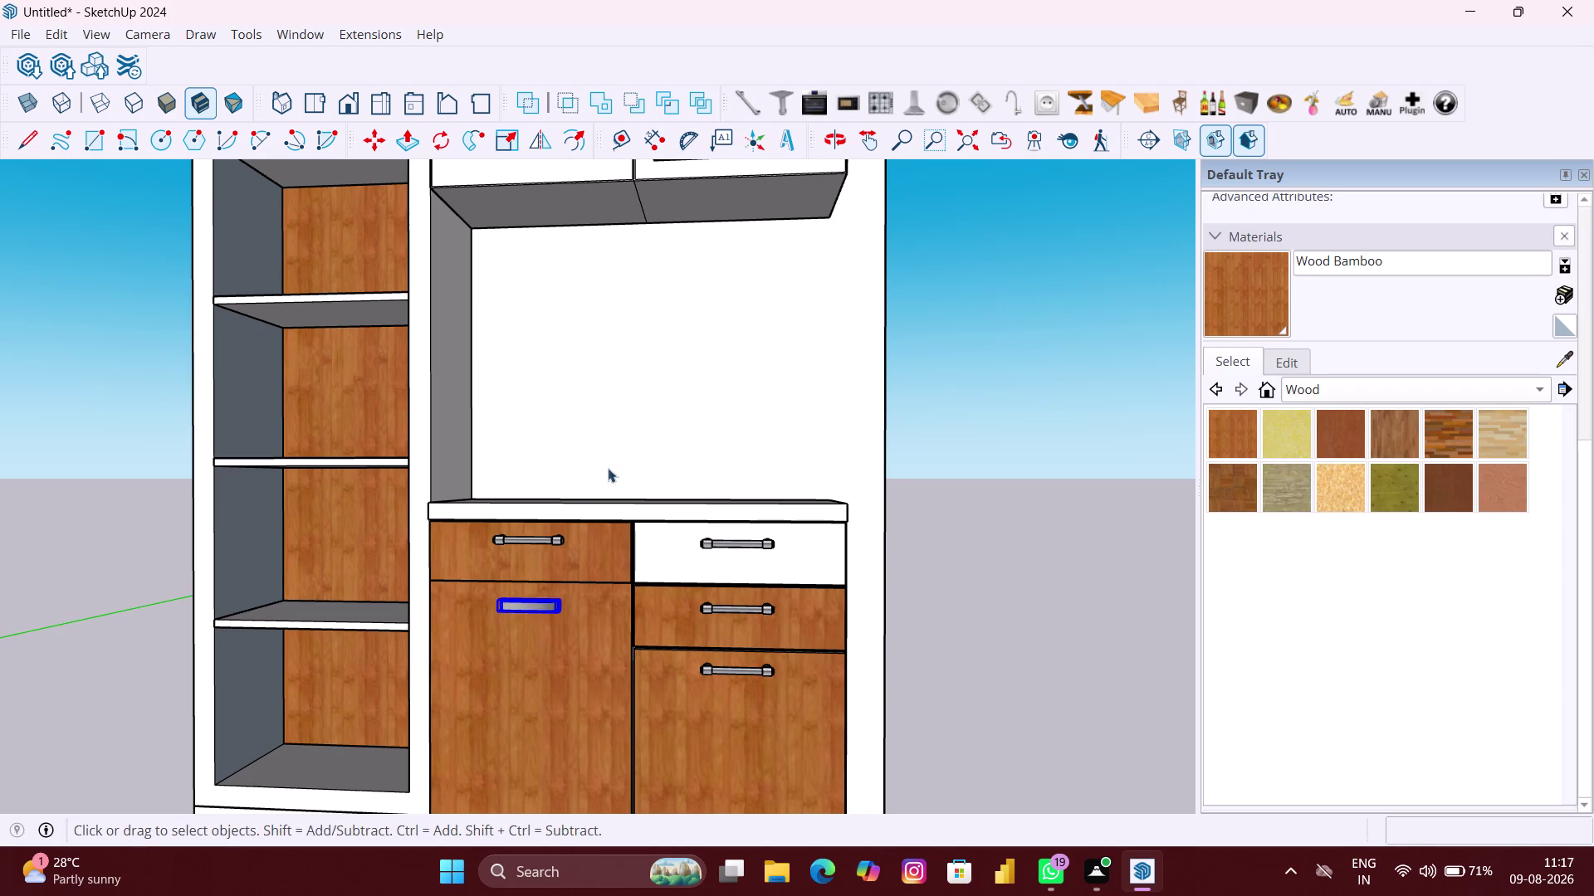
click(561, 537)
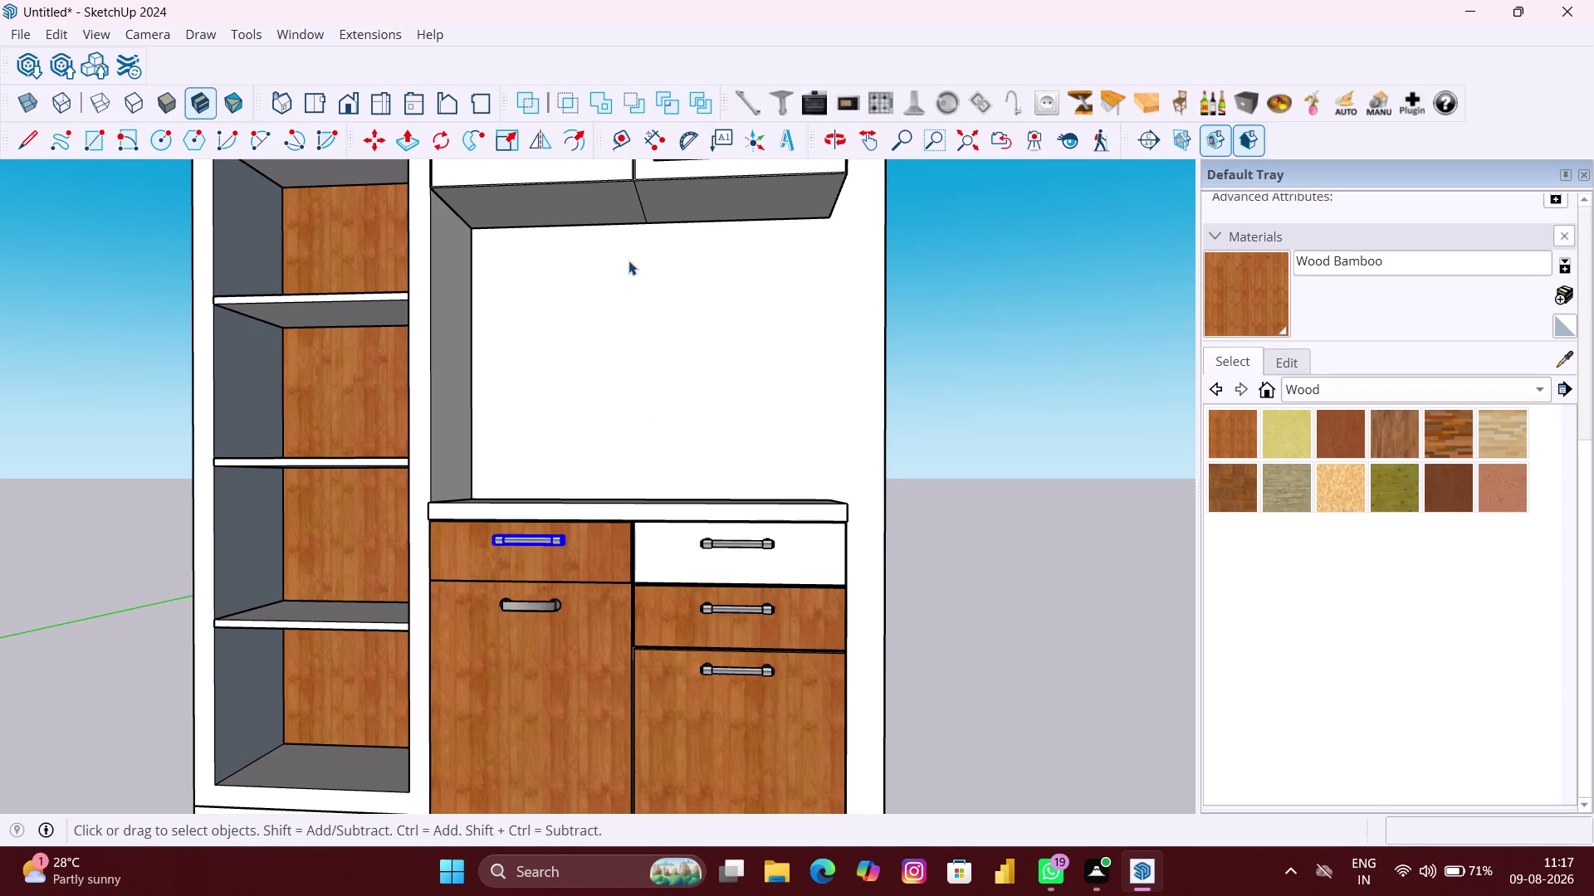
click(736, 107)
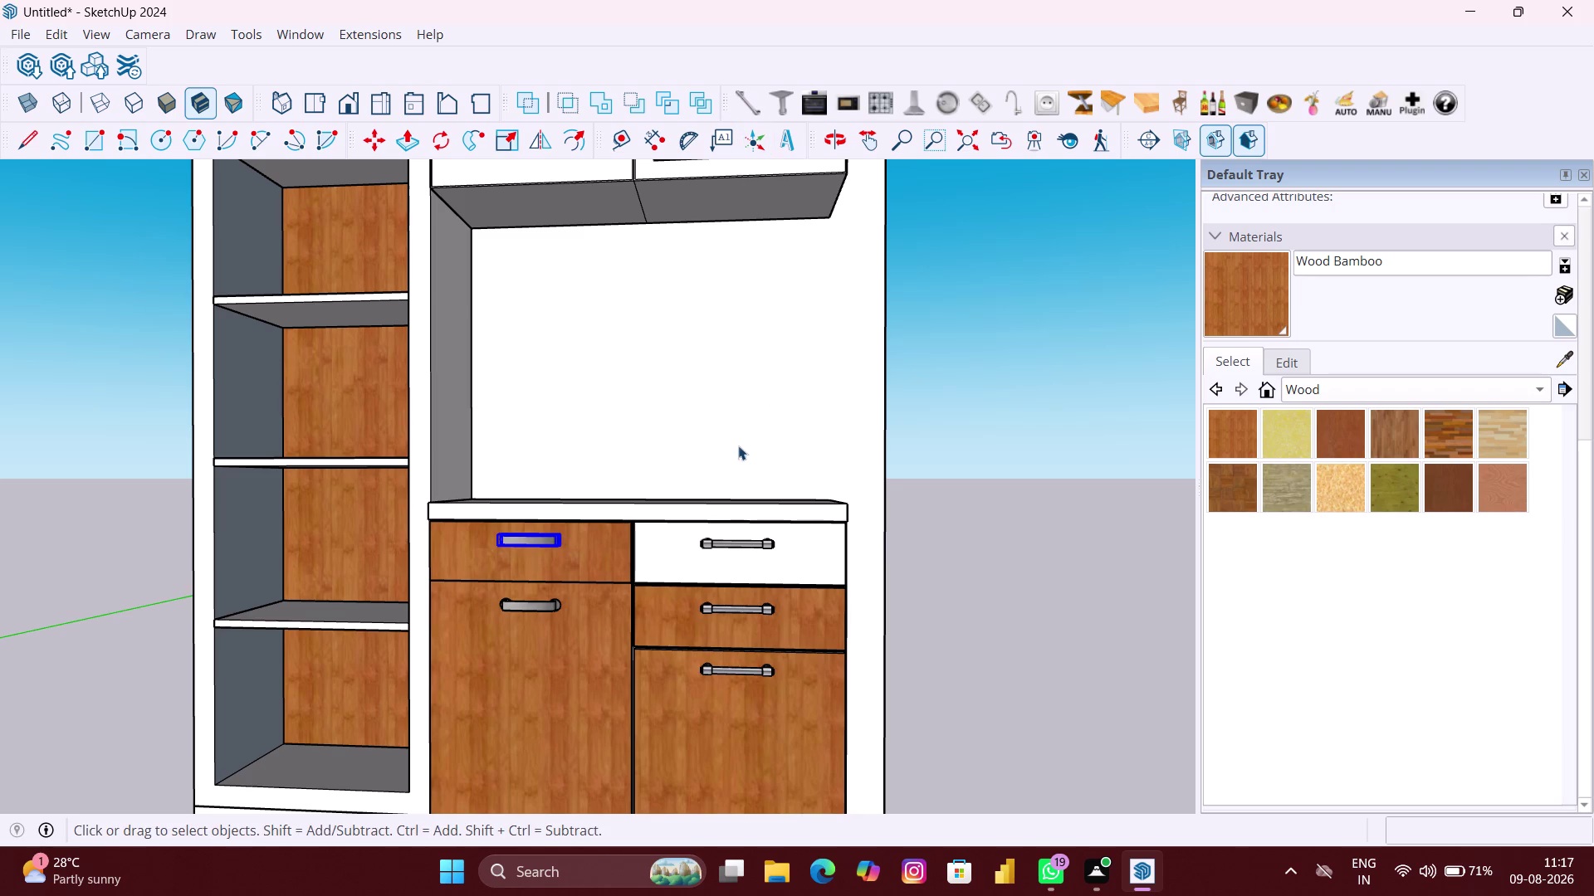
Replace the white drawer and lower-right door handles with curved grey pulls.
click(731, 538)
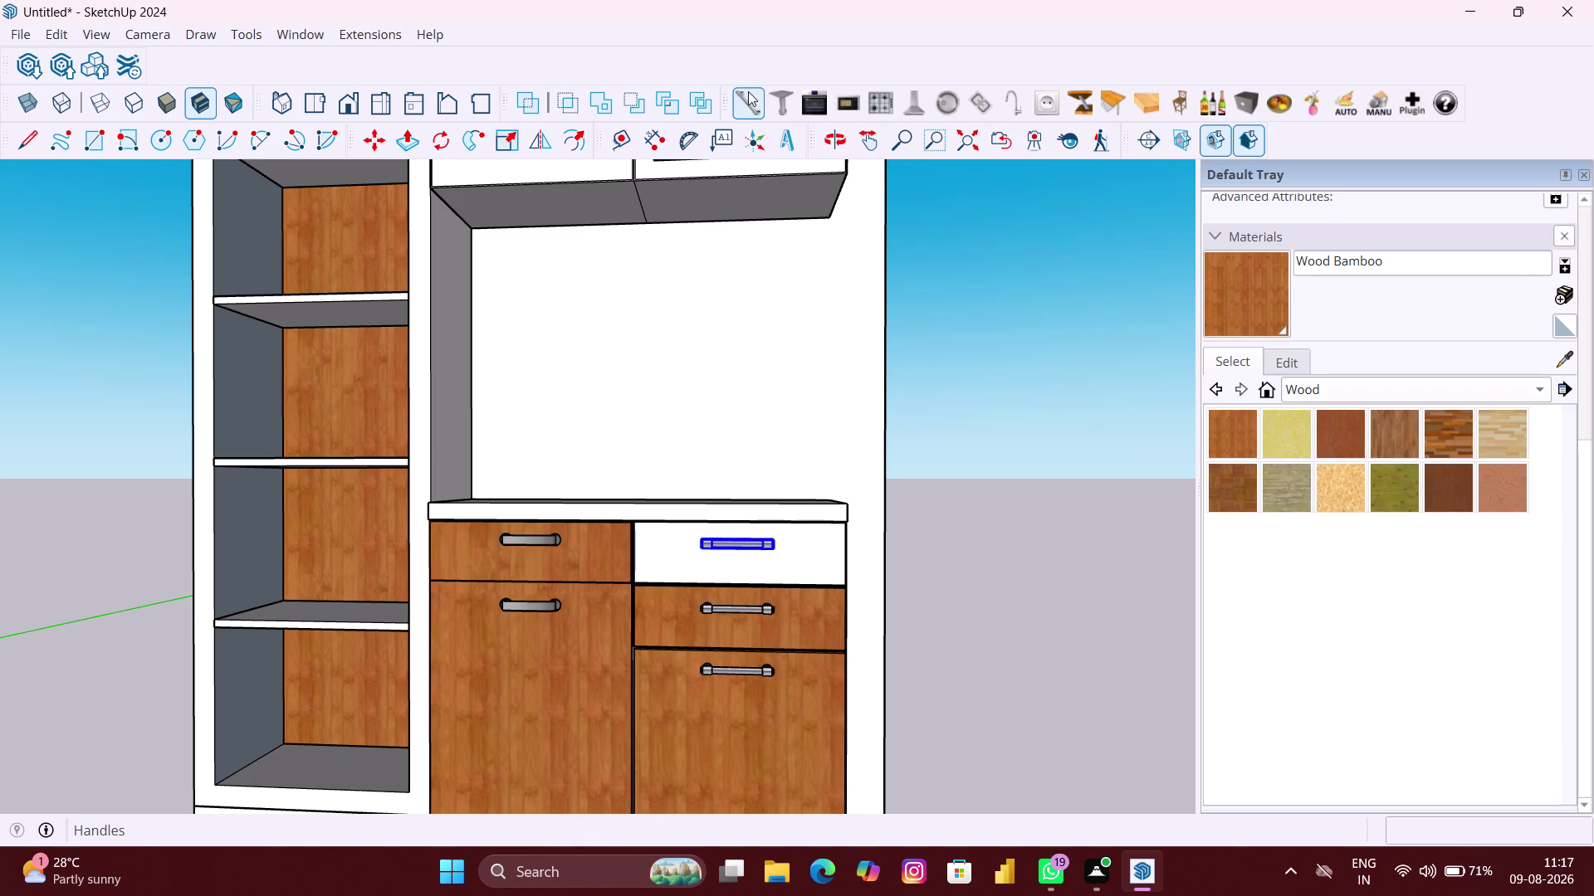
click(748, 92)
click(733, 615)
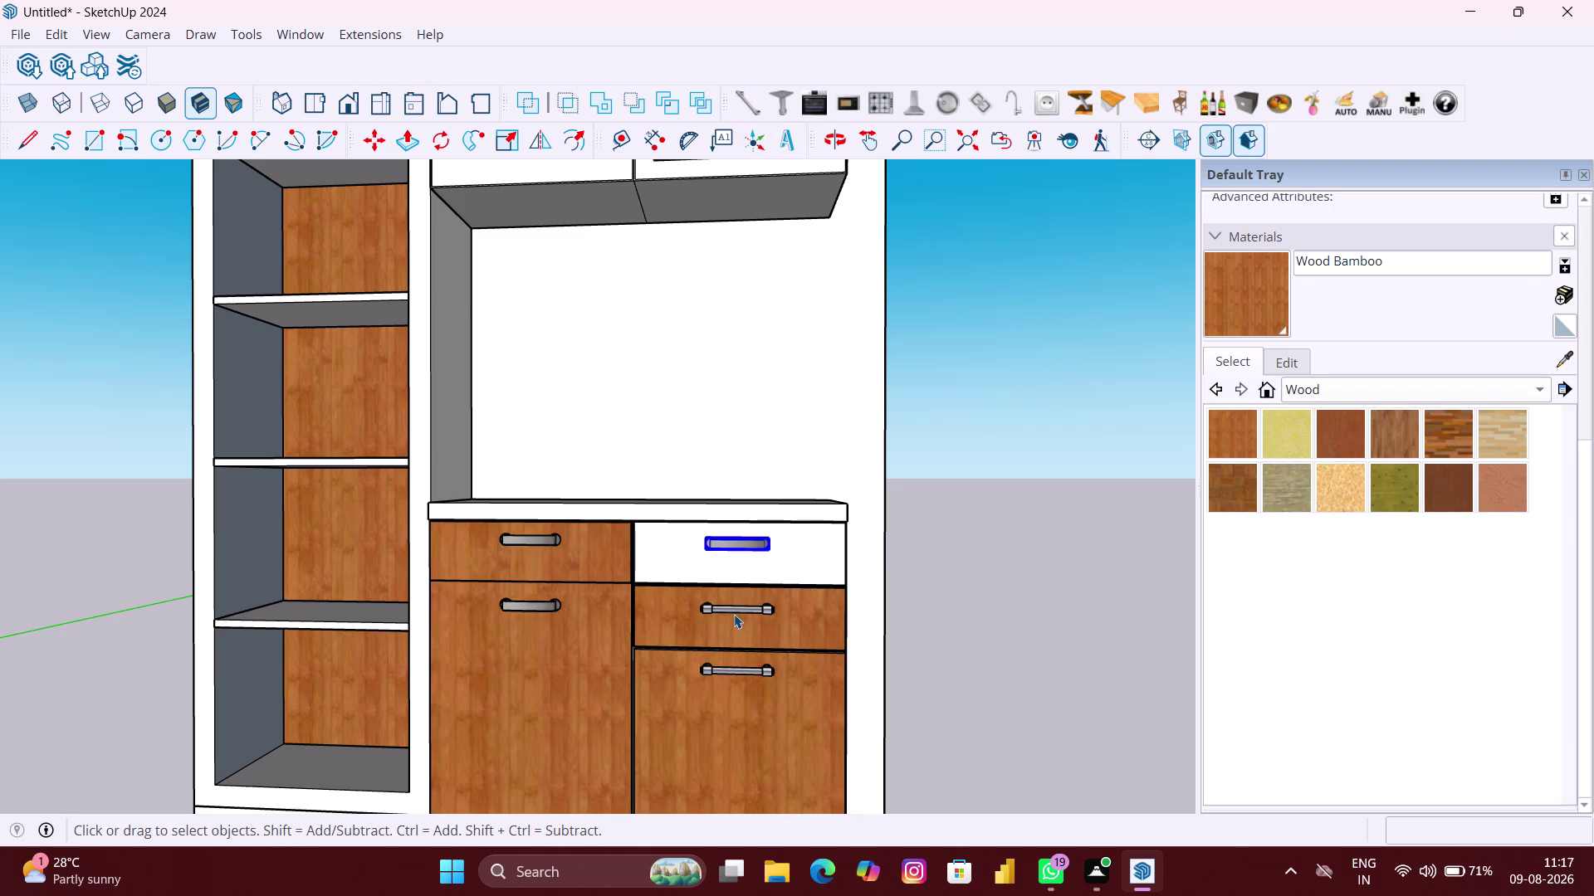
click(753, 100)
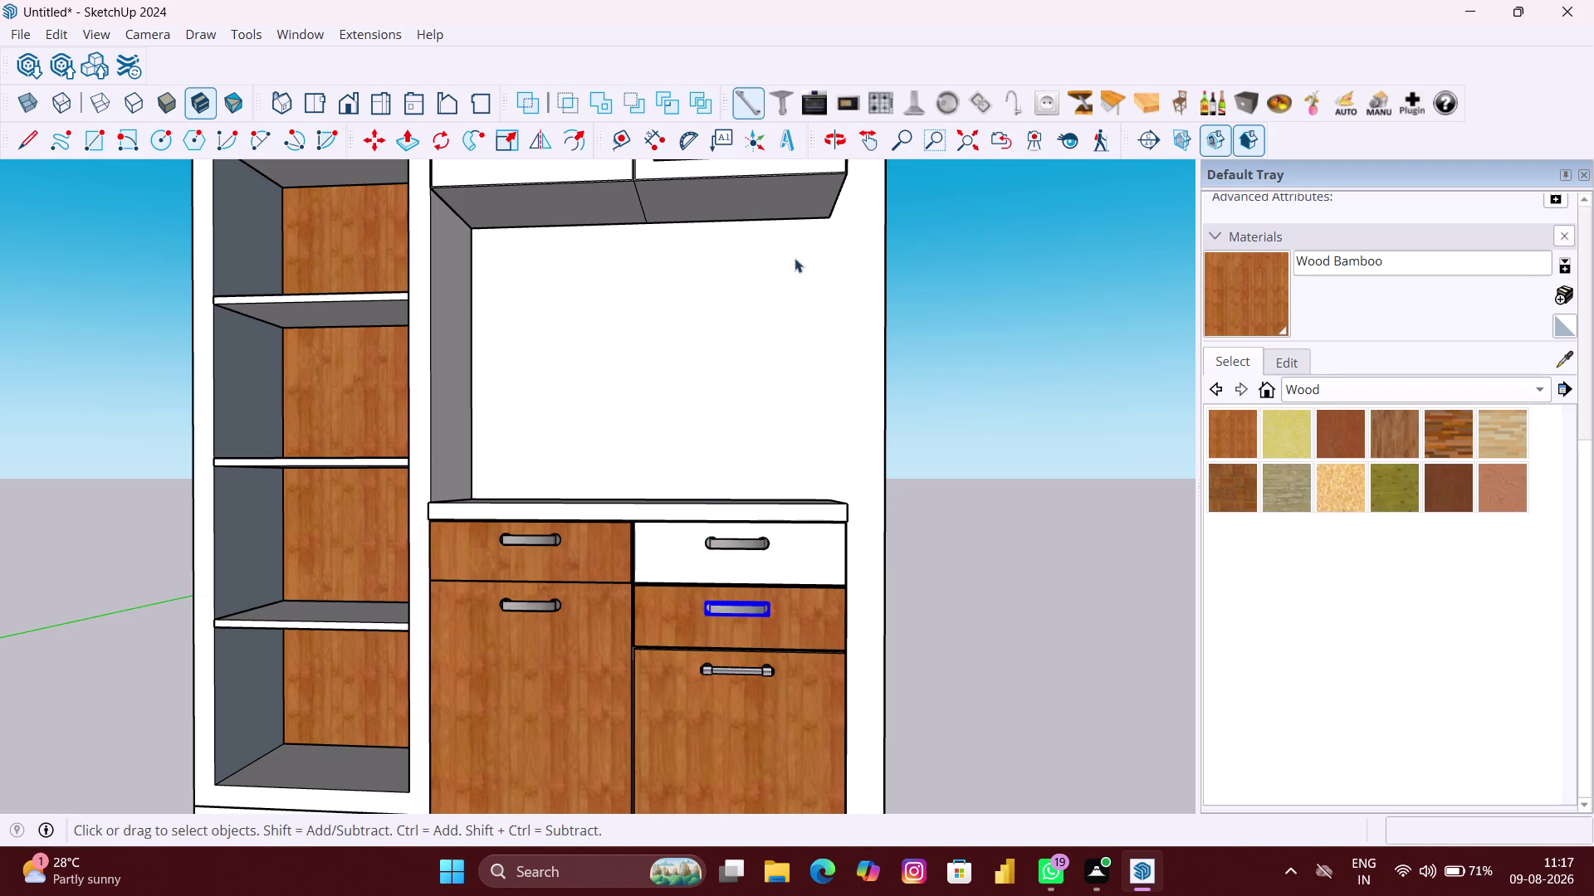
click(743, 669)
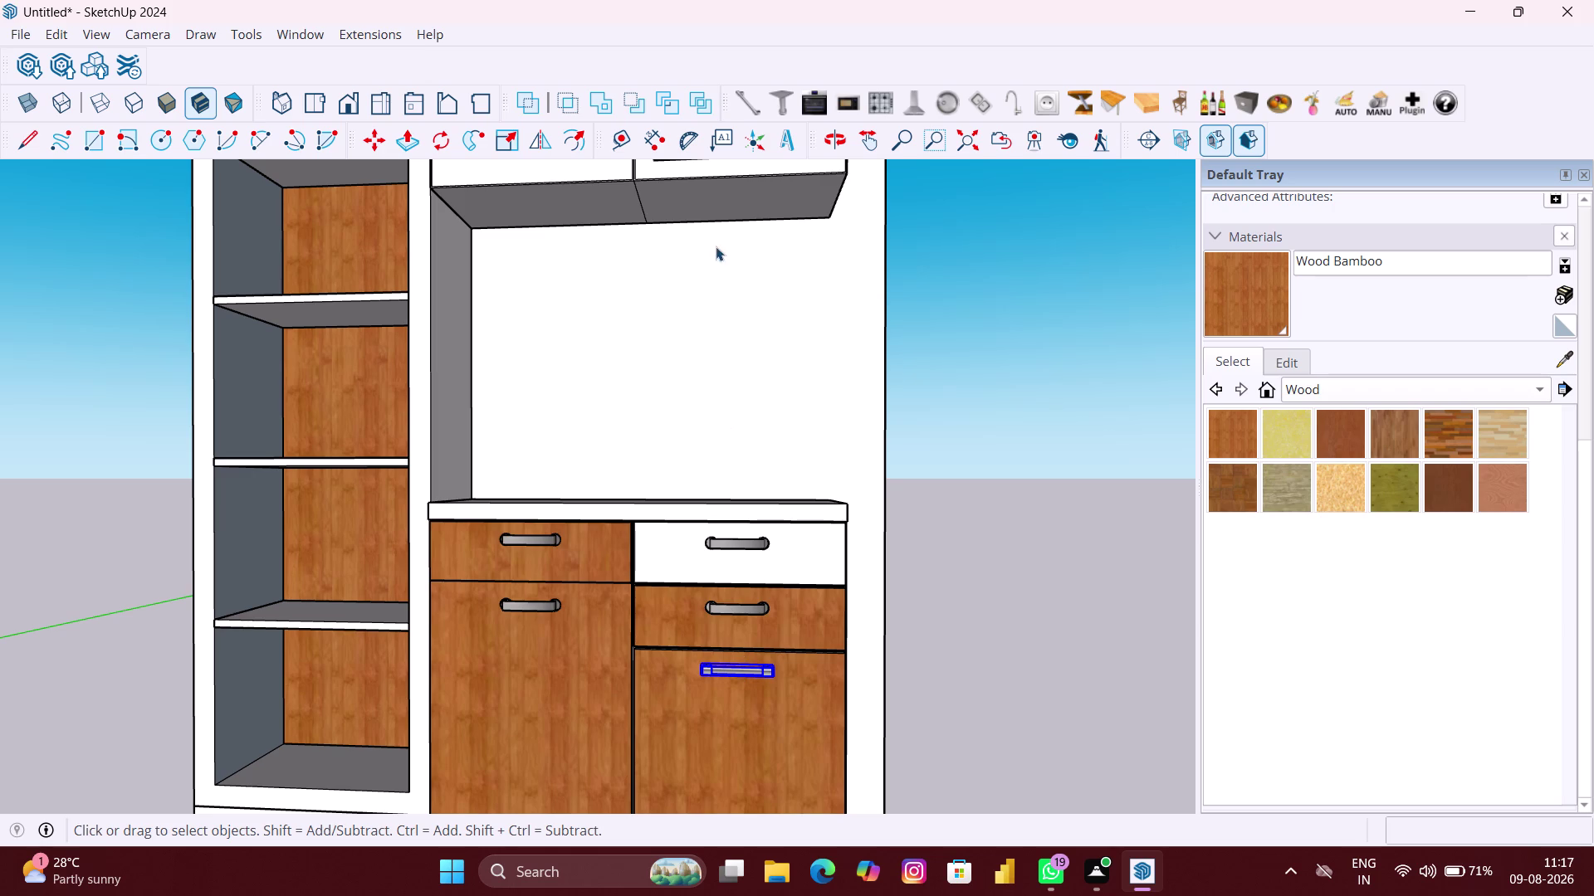
click(752, 105)
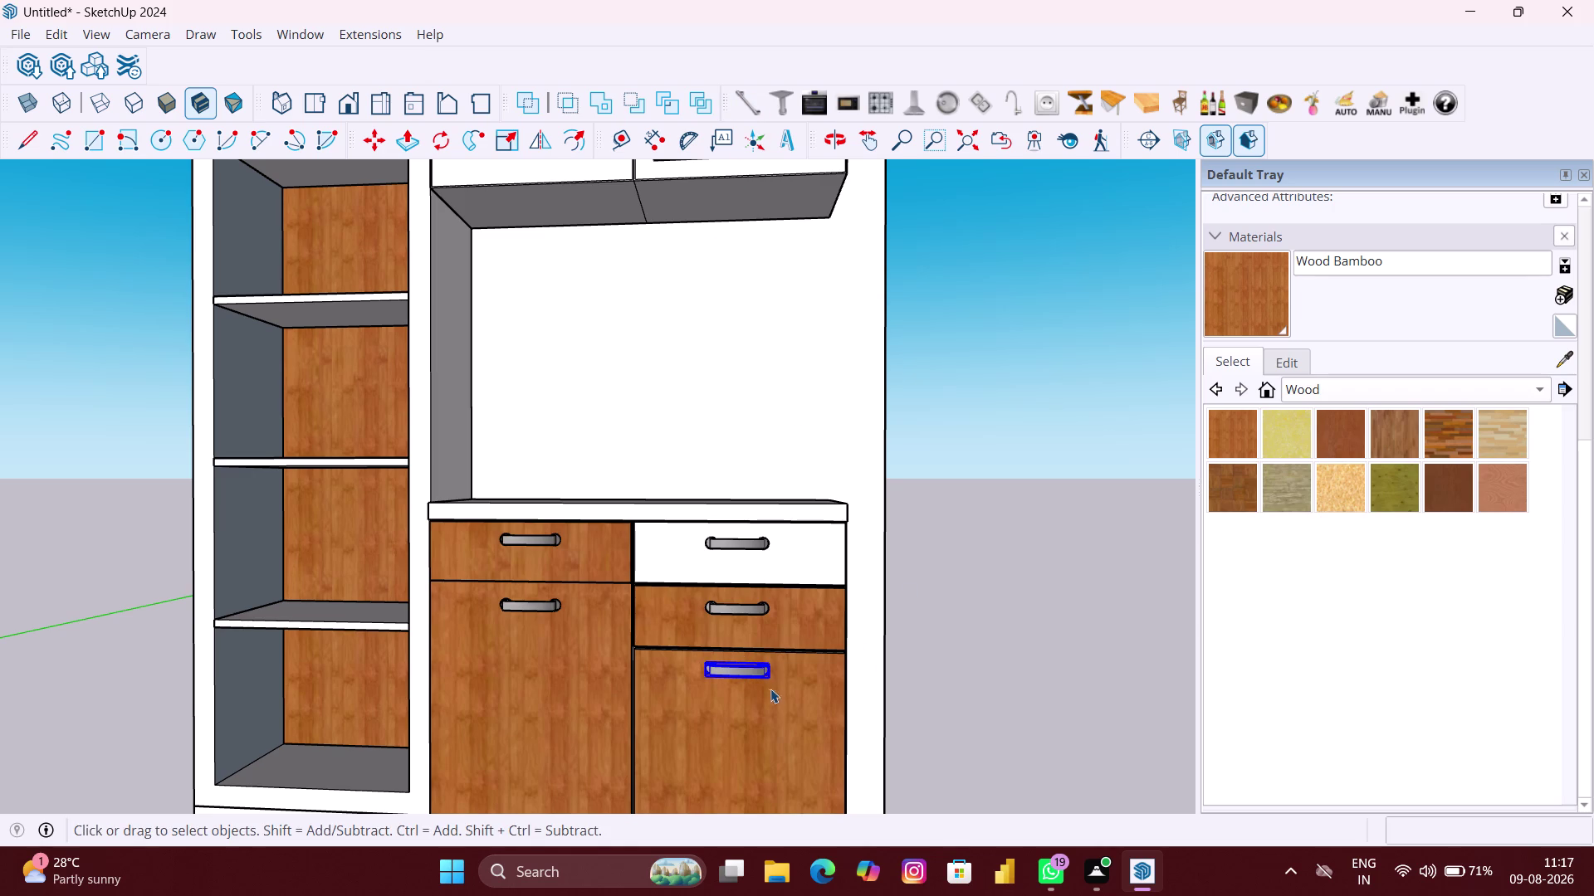
Nudge the lower-right door handle 0.5" and orbit to check it.
key(m)
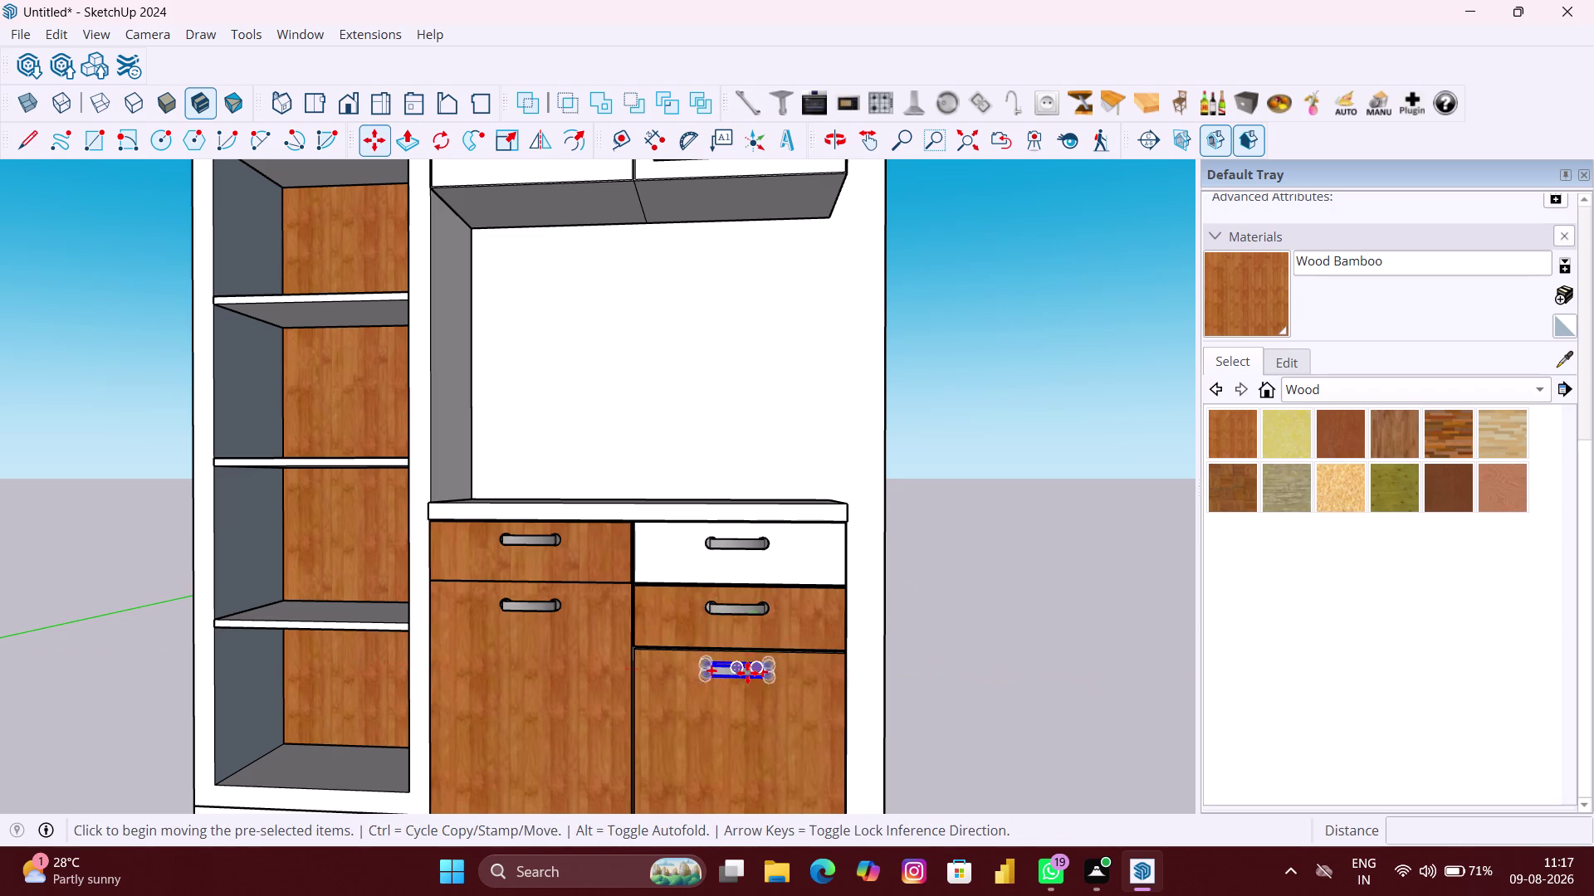
scroll(up, 3)
scroll(up, 3)
click(737, 668)
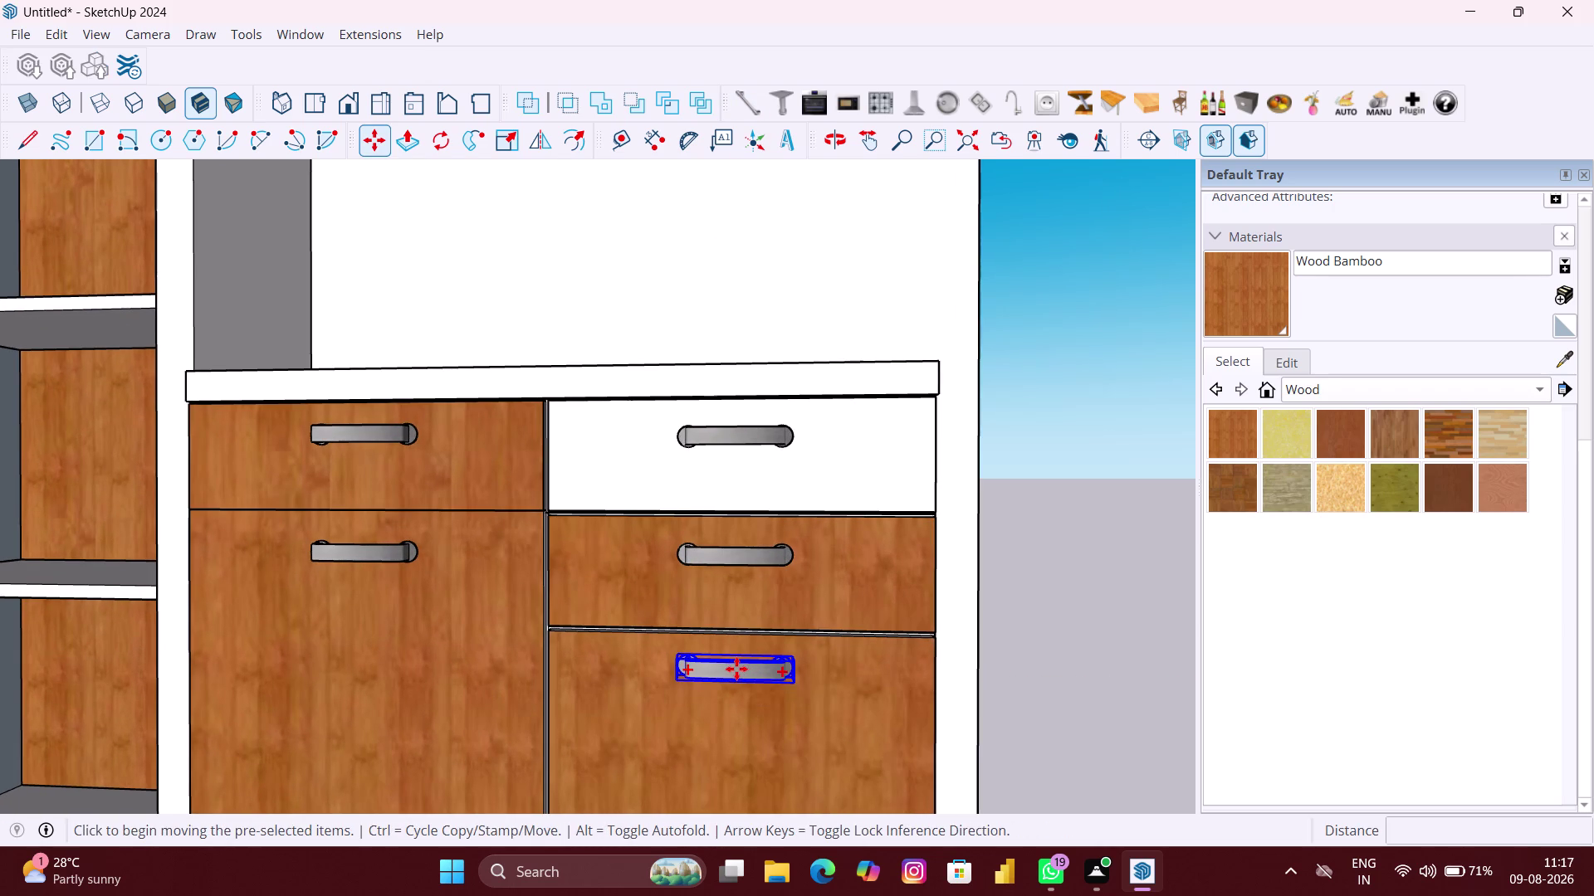
key(Up)
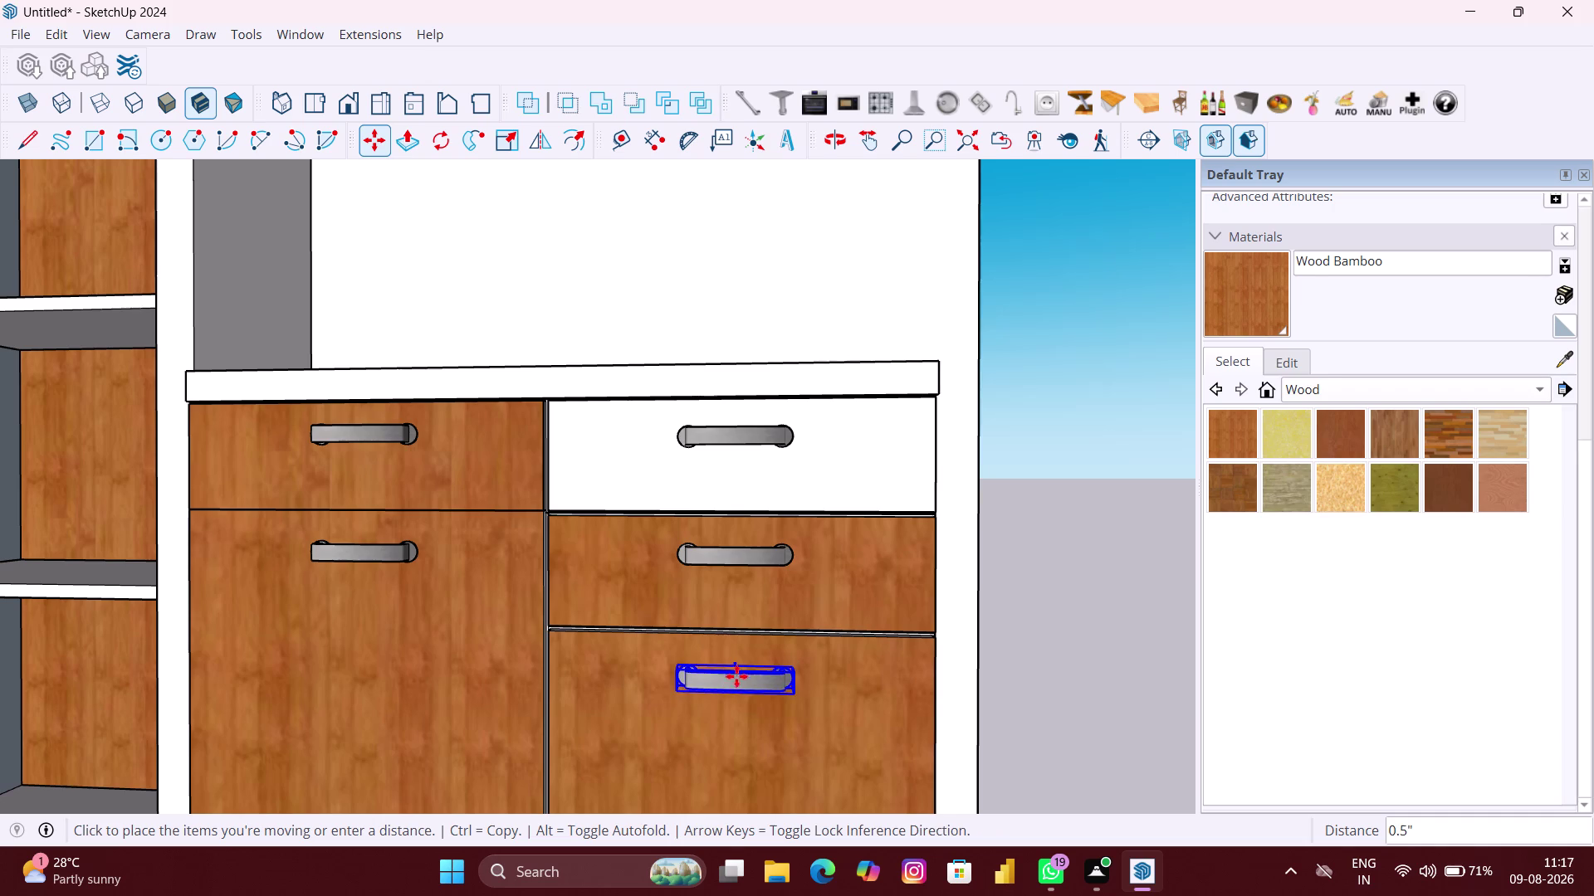
click(736, 680)
scroll(down, 3)
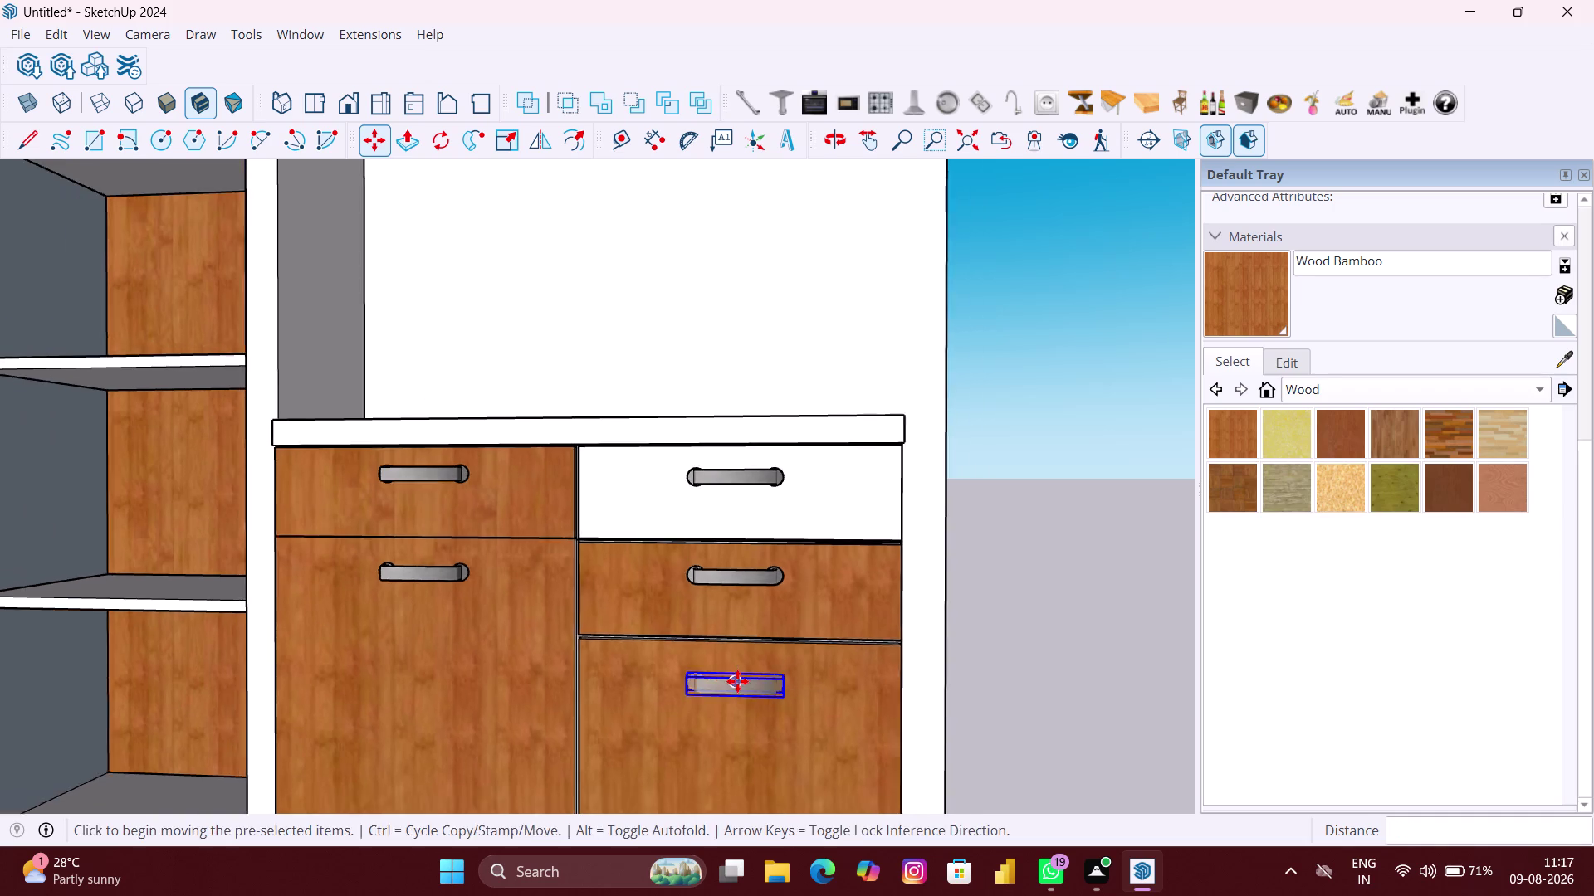
middle_drag(737, 682, 496, 753)
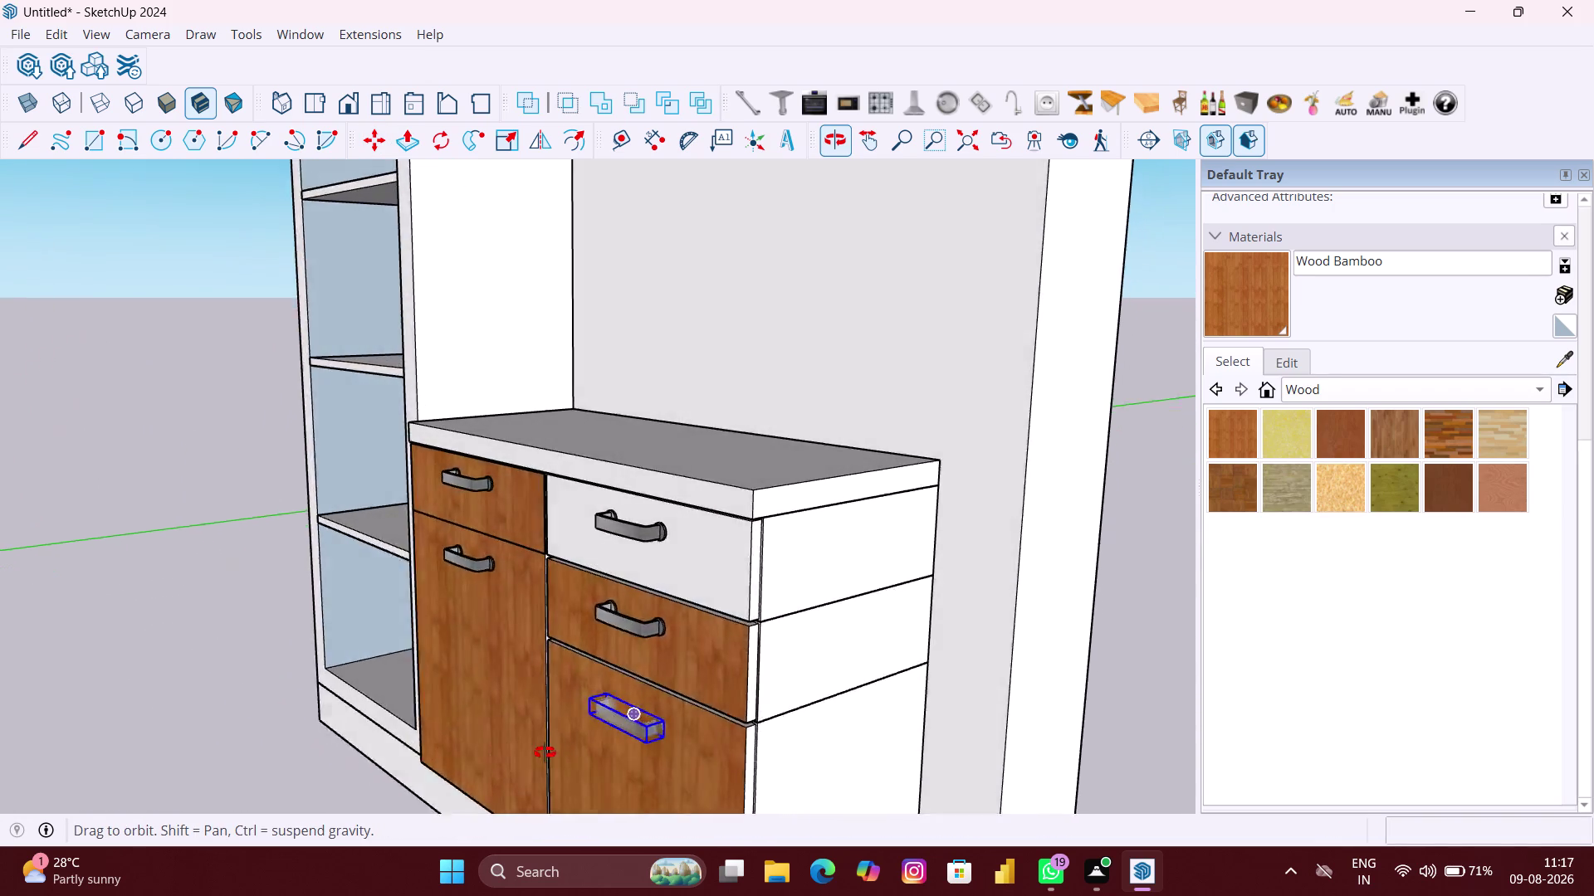
middle_drag(495, 753, 719, 714)
scroll(down, 3)
middle_drag(720, 699, 726, 811)
key(space)
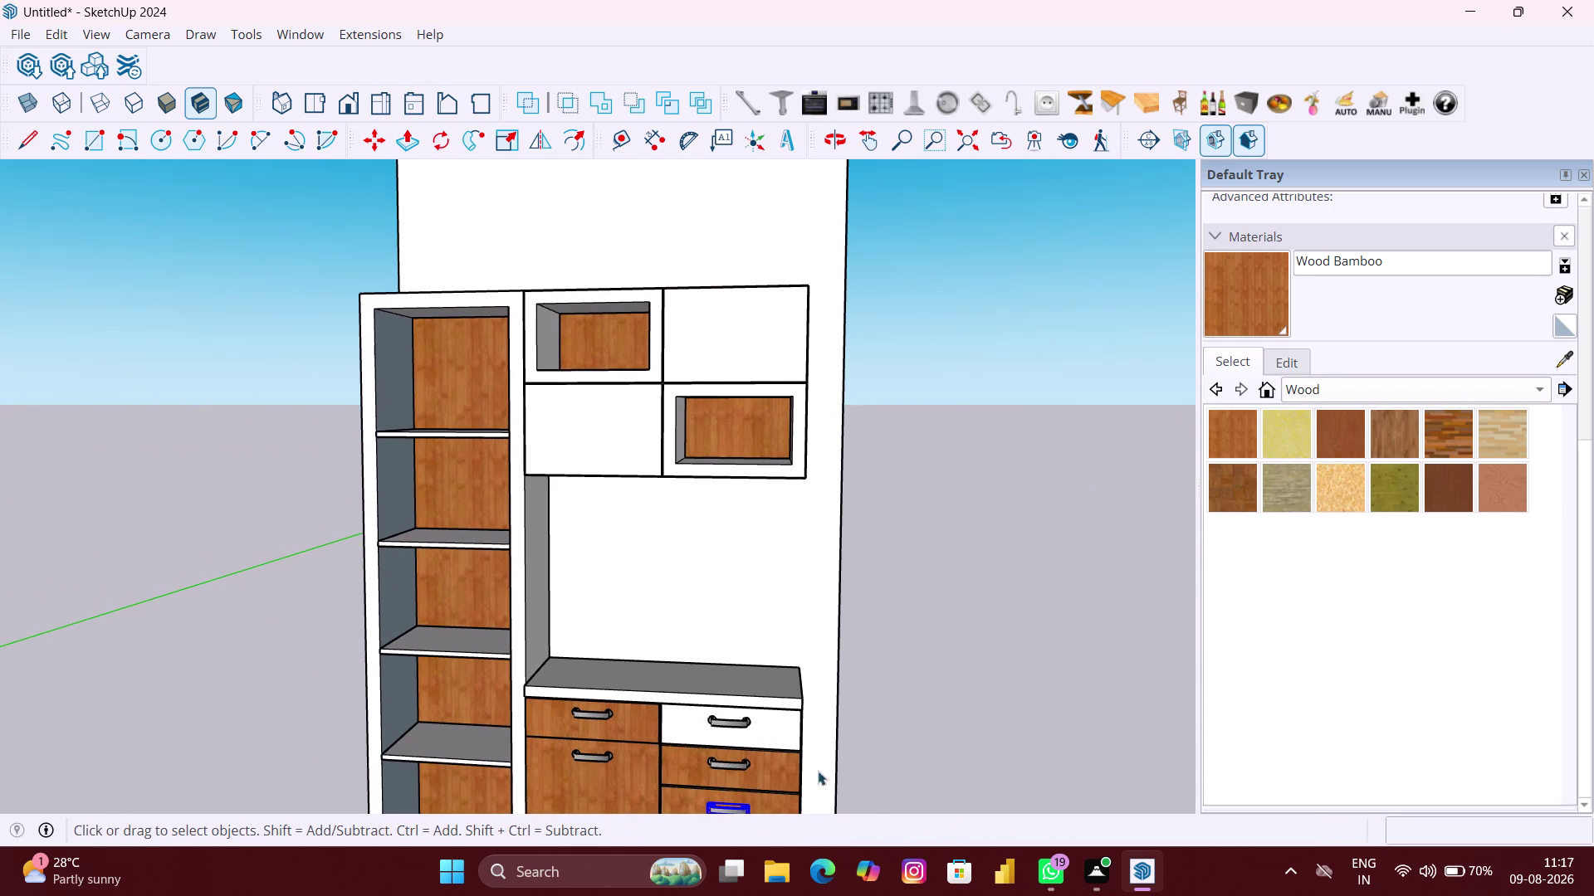
Place a bar handle component on the plain white upper door.
click(910, 729)
scroll(down, 3)
middle_drag(820, 739, 840, 737)
scroll(up, 3)
scroll(up, 3)
middle_drag(678, 583, 738, 588)
click(755, 102)
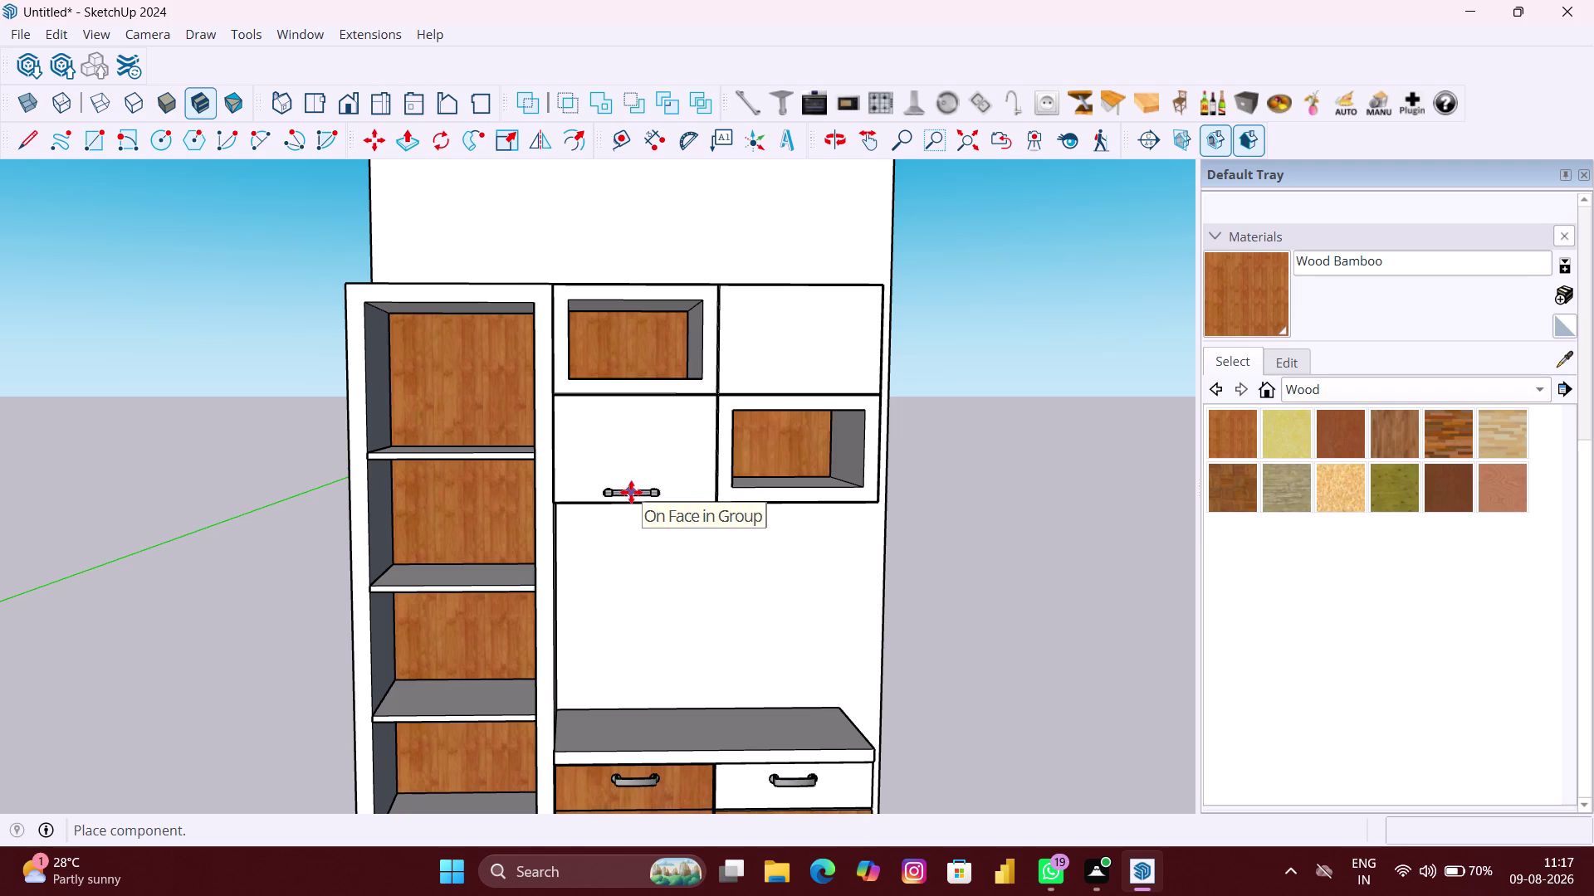
scroll(up, 3)
scroll(up, 3)
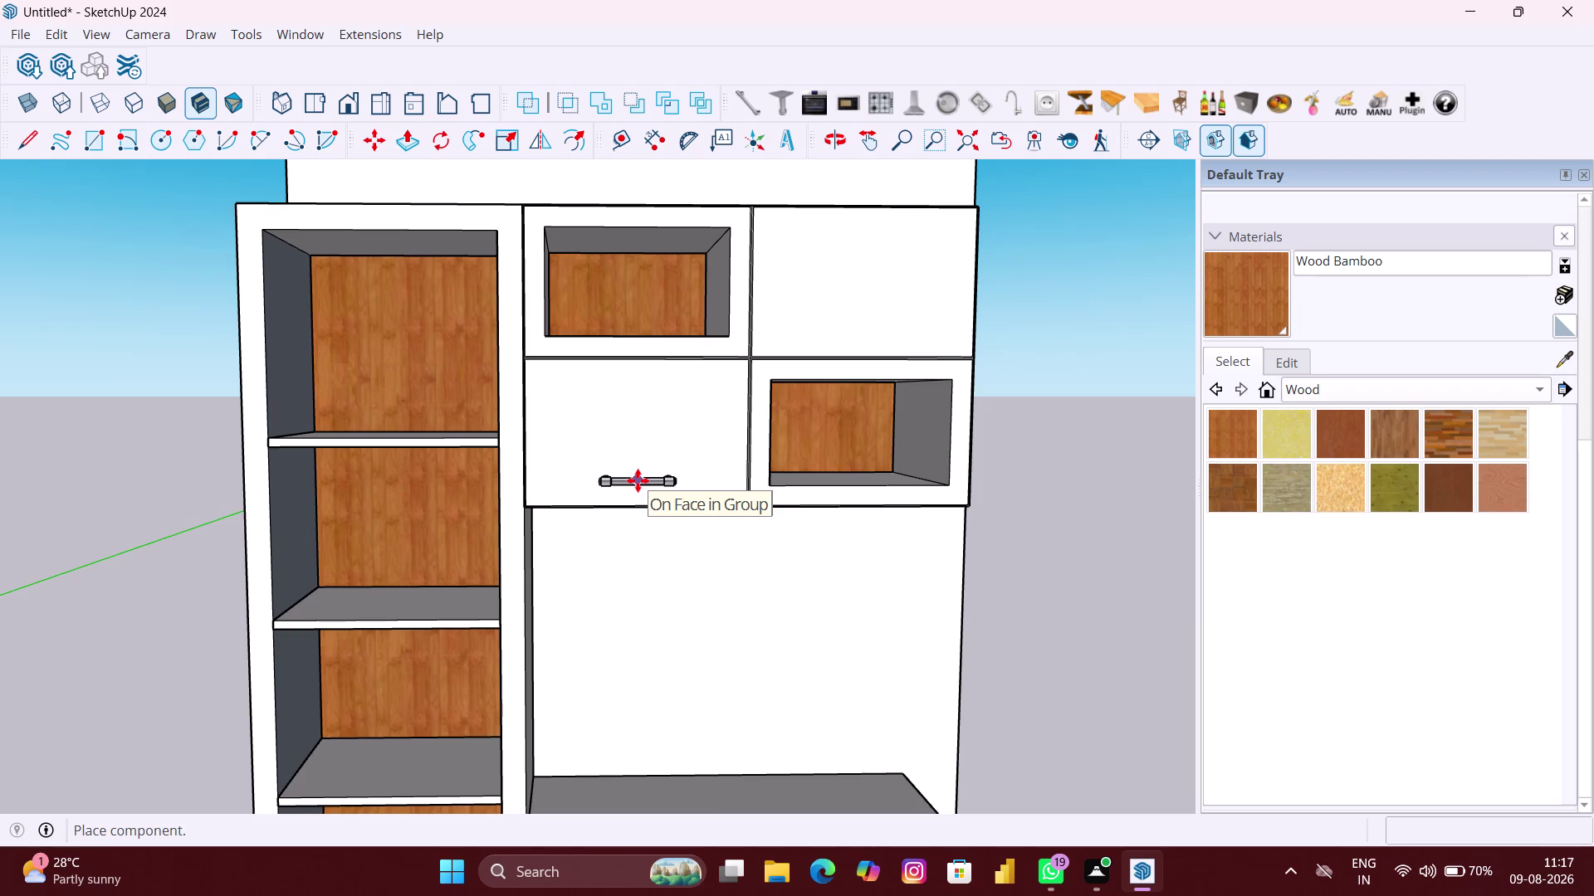
click(637, 481)
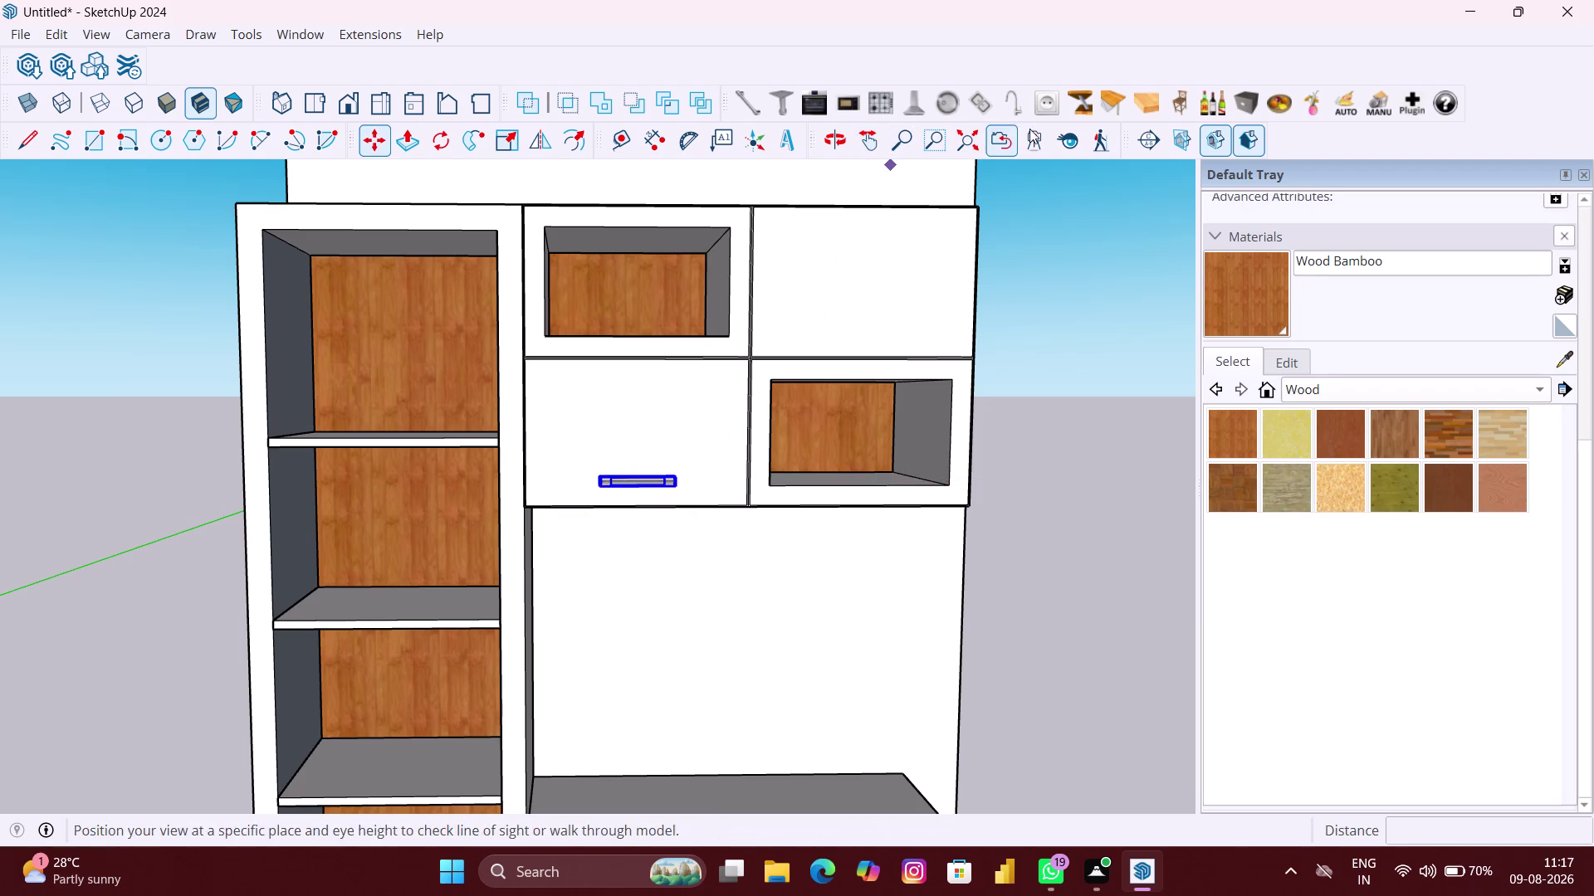
Reposition the new handle, undoing the unwanted stretch.
click(754, 104)
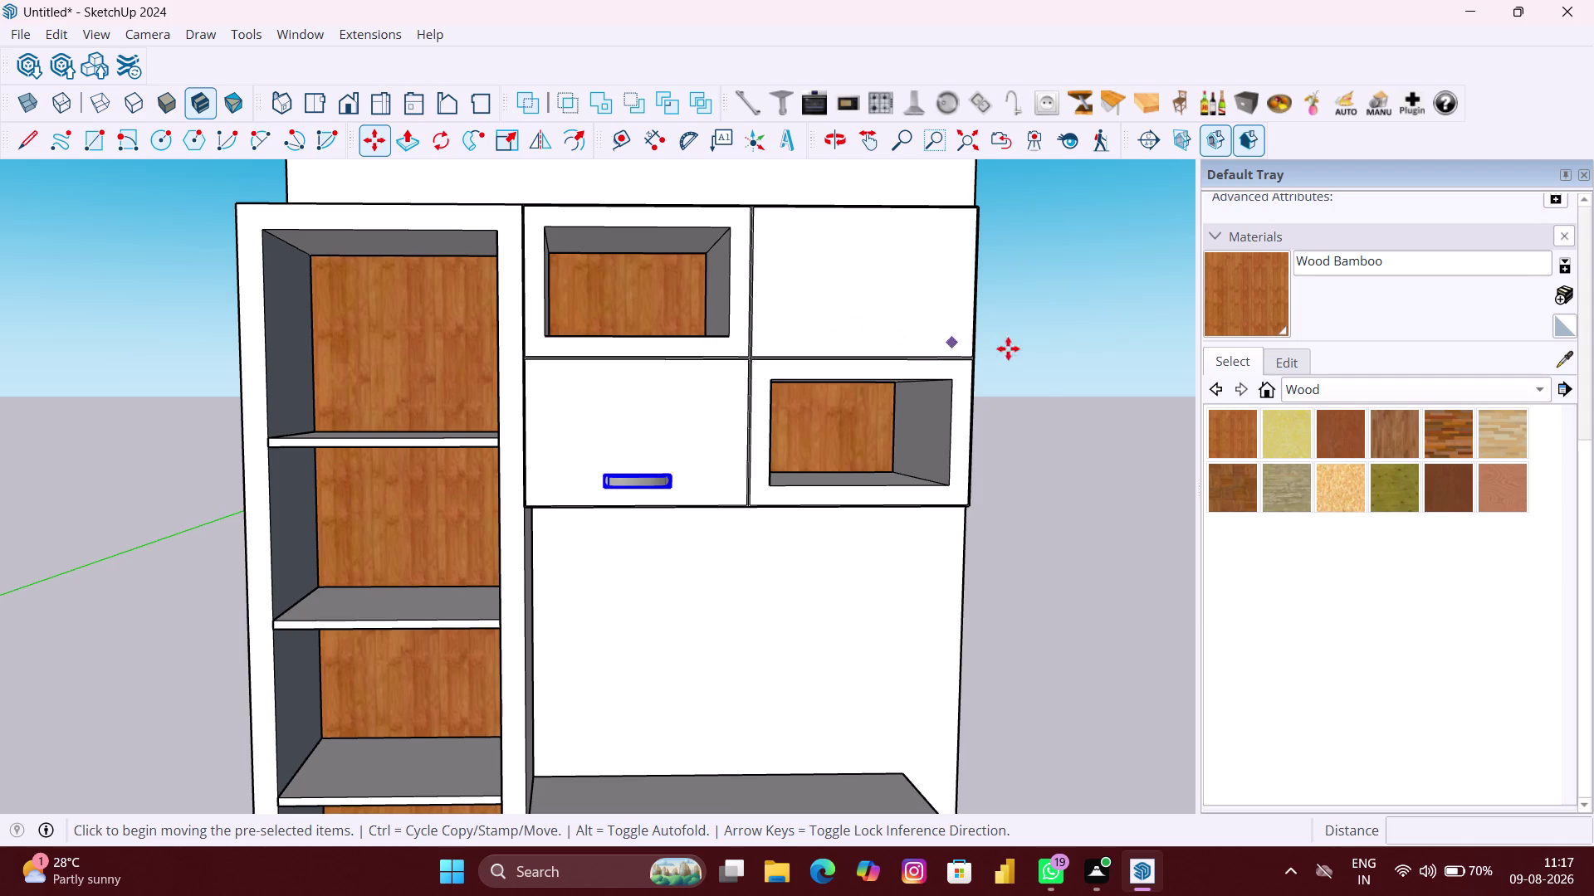
click(749, 98)
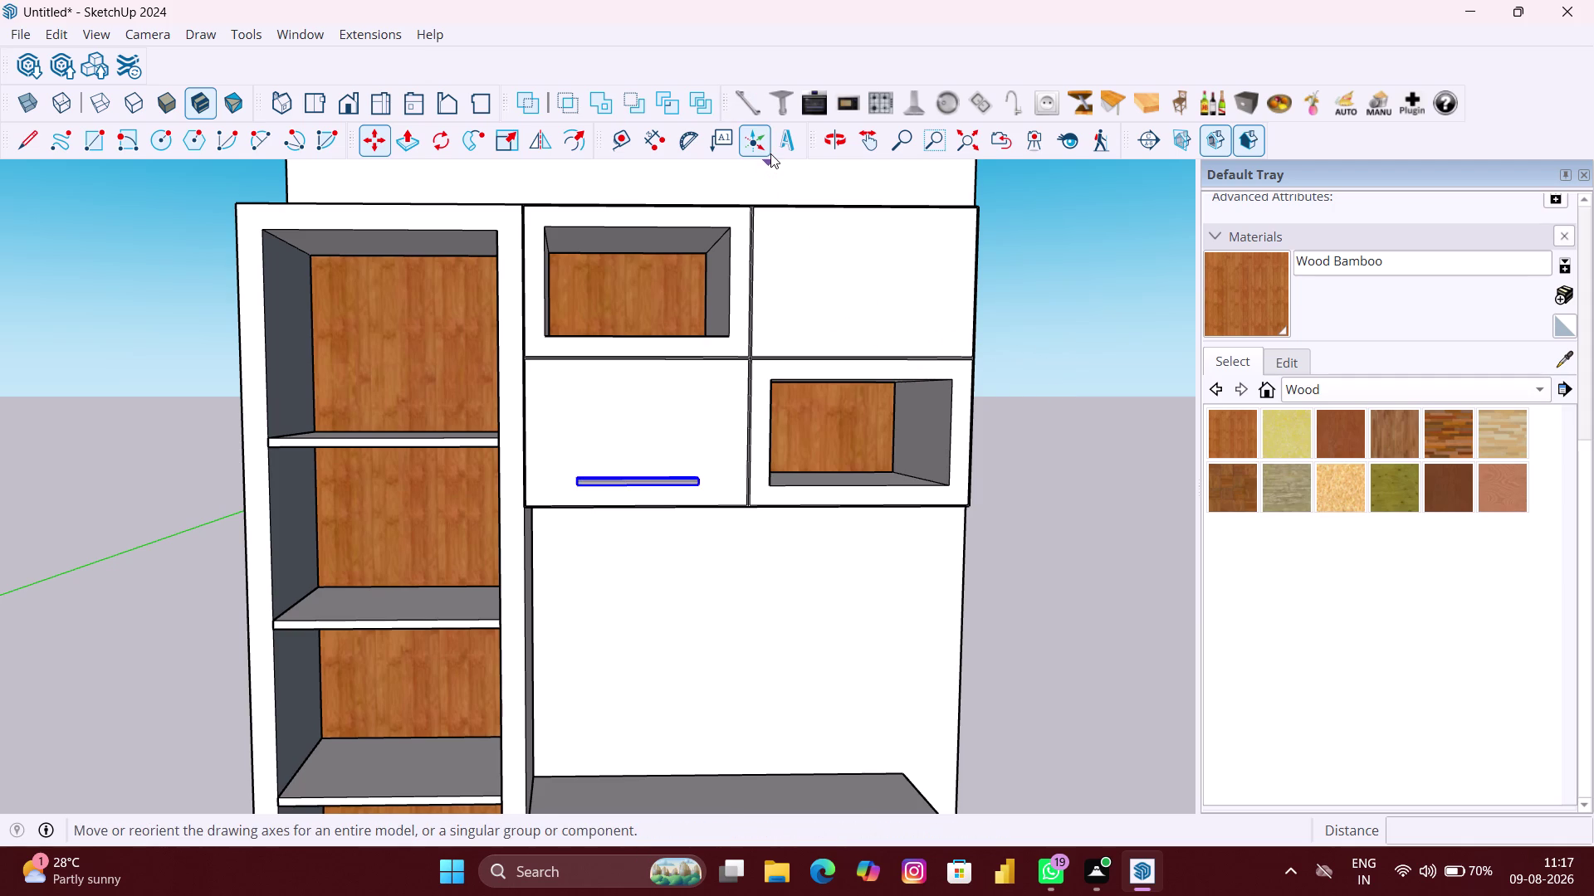
key(ctrl+z)
key(ctrl+z)
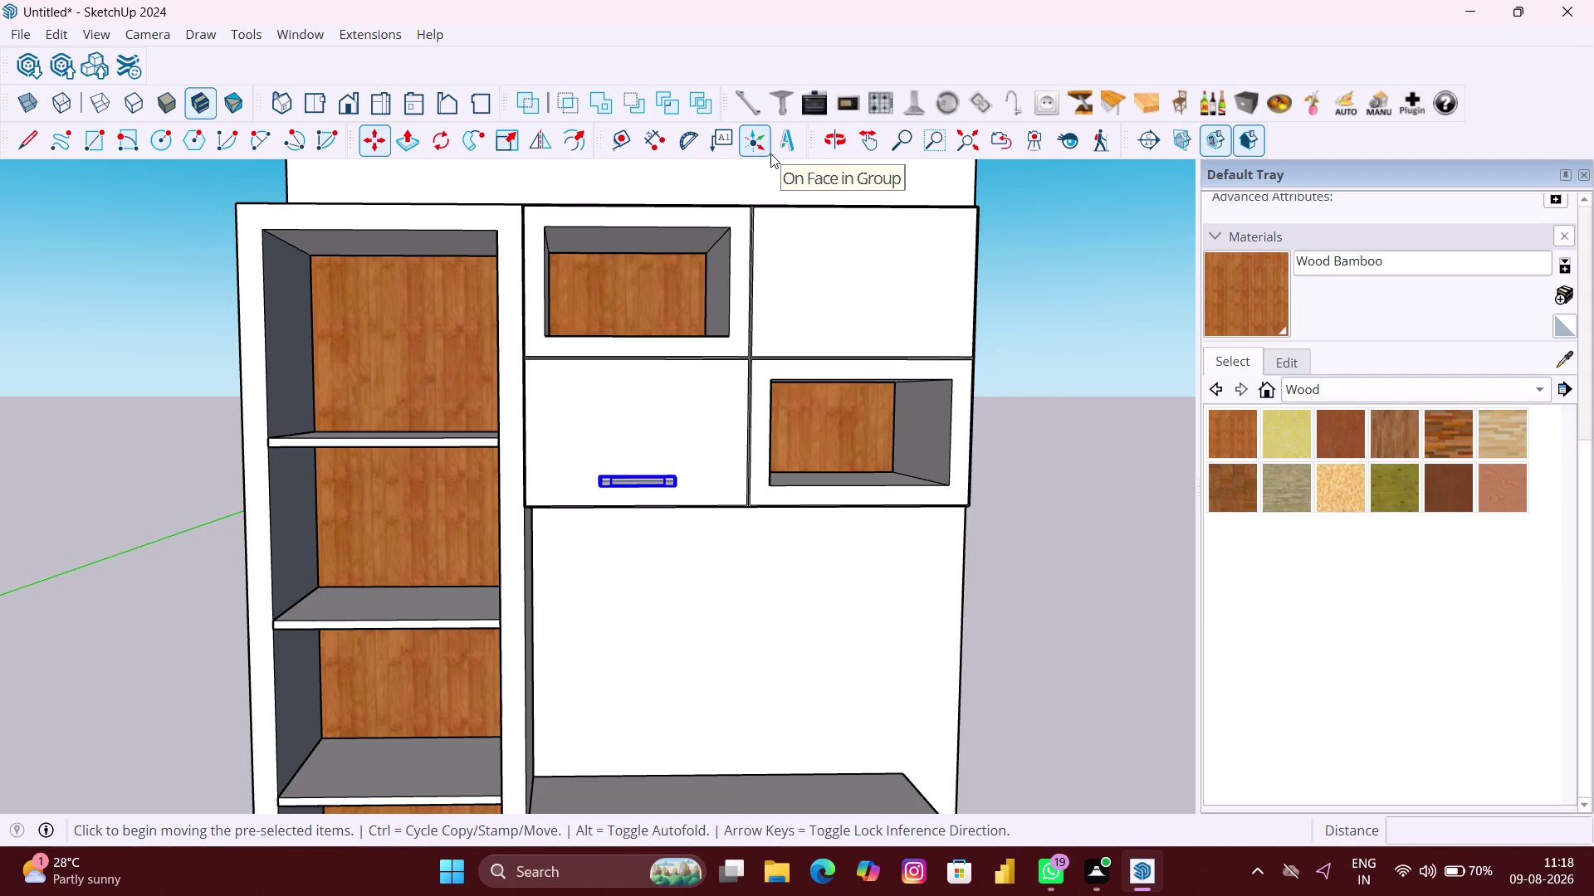
key(space)
click(1021, 347)
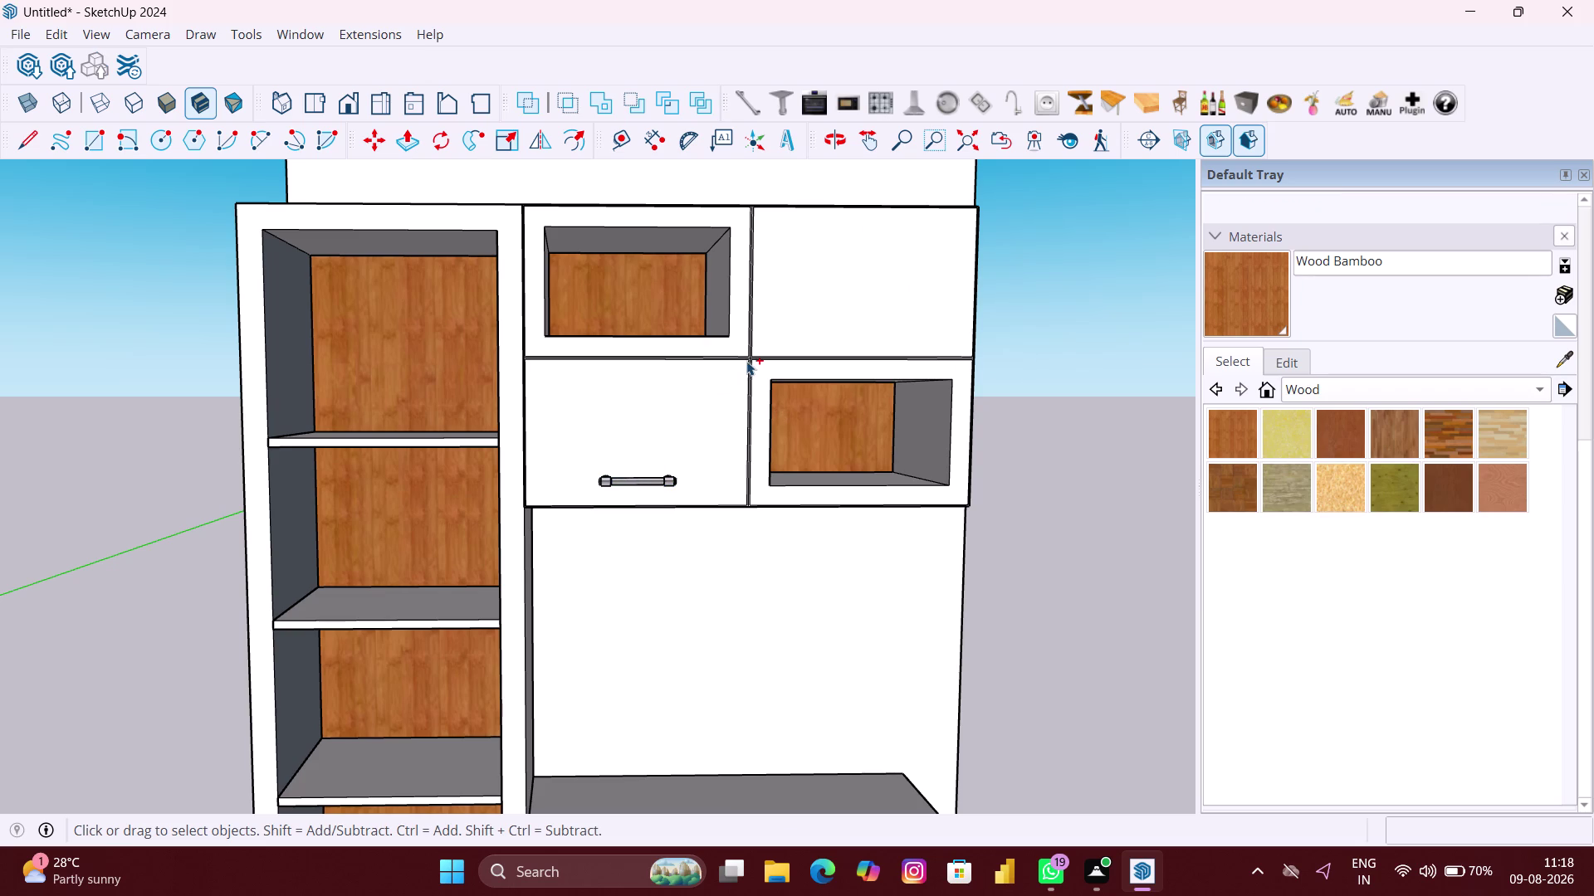
Re-place the bar handle low on the white door beside the upper recess.
key(ctrl+z)
click(751, 107)
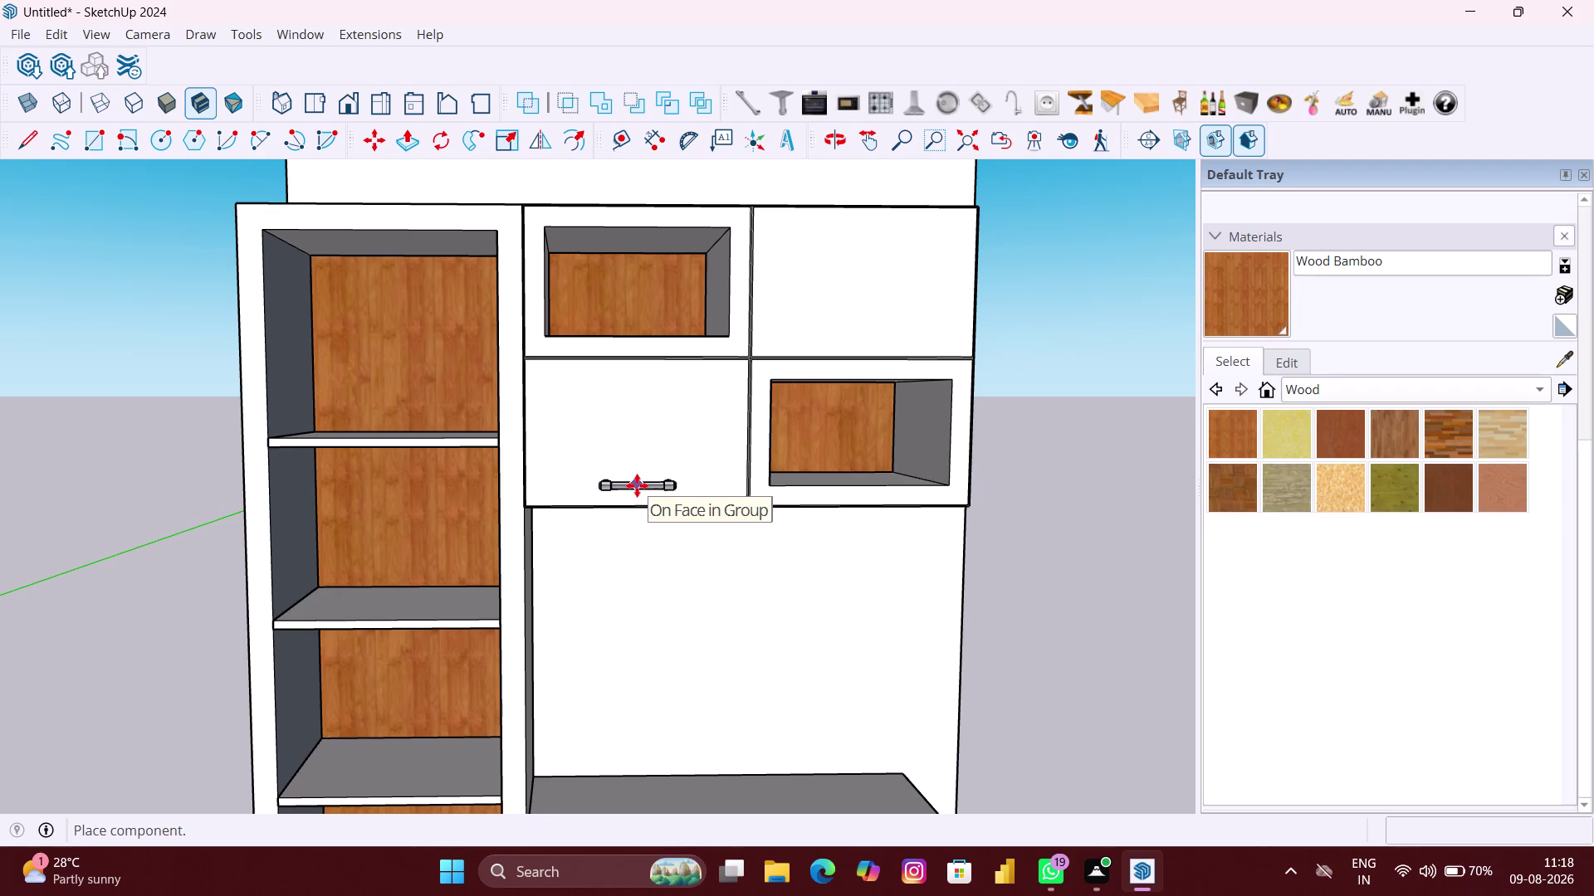
click(637, 486)
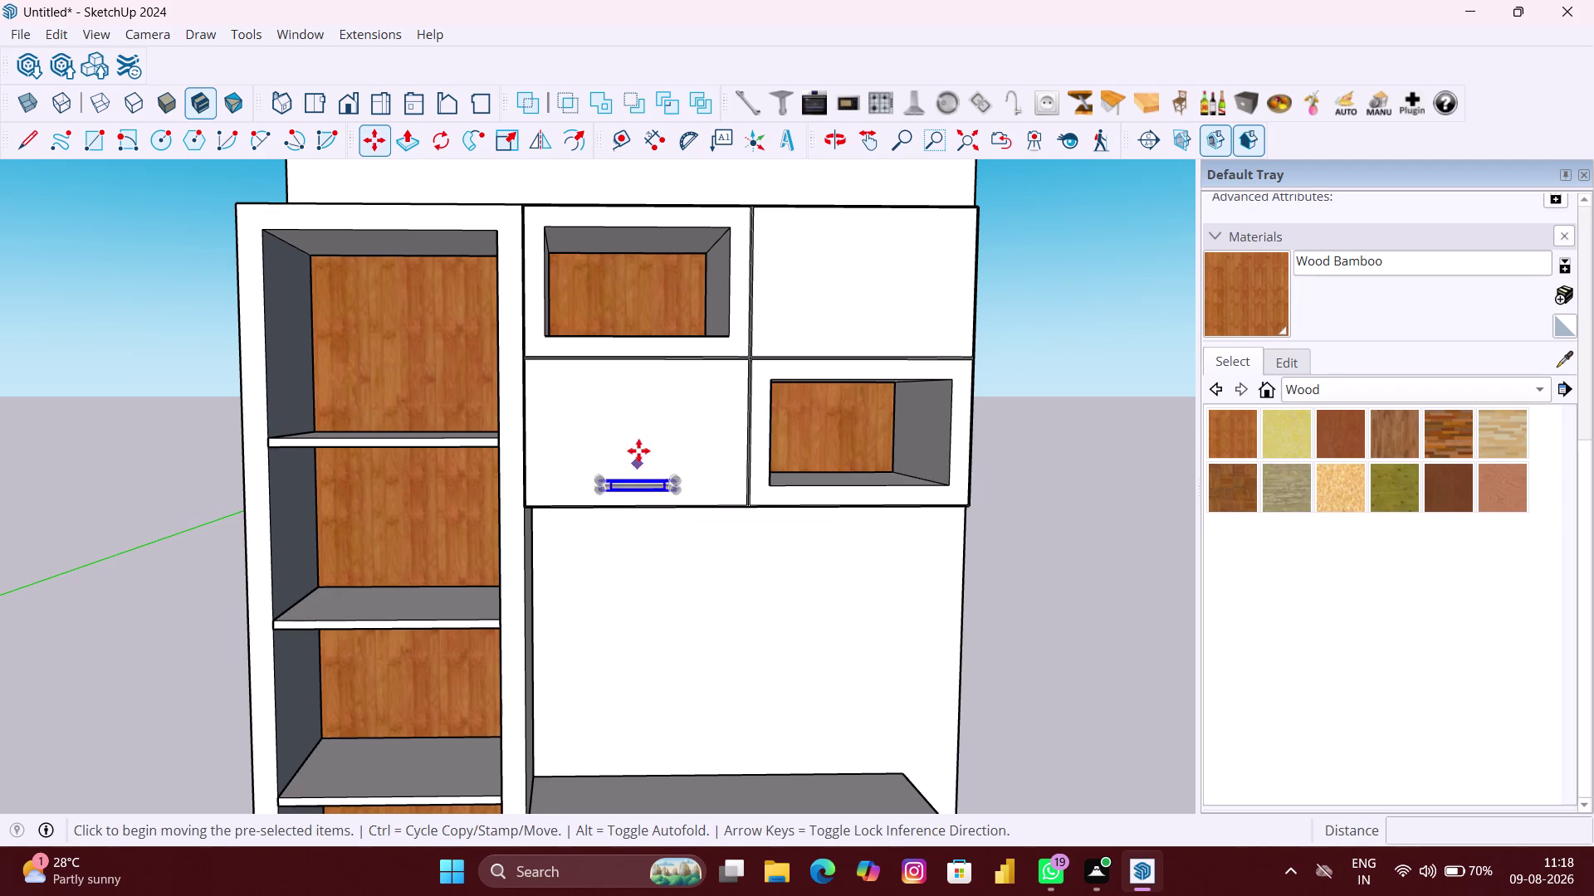
click(755, 104)
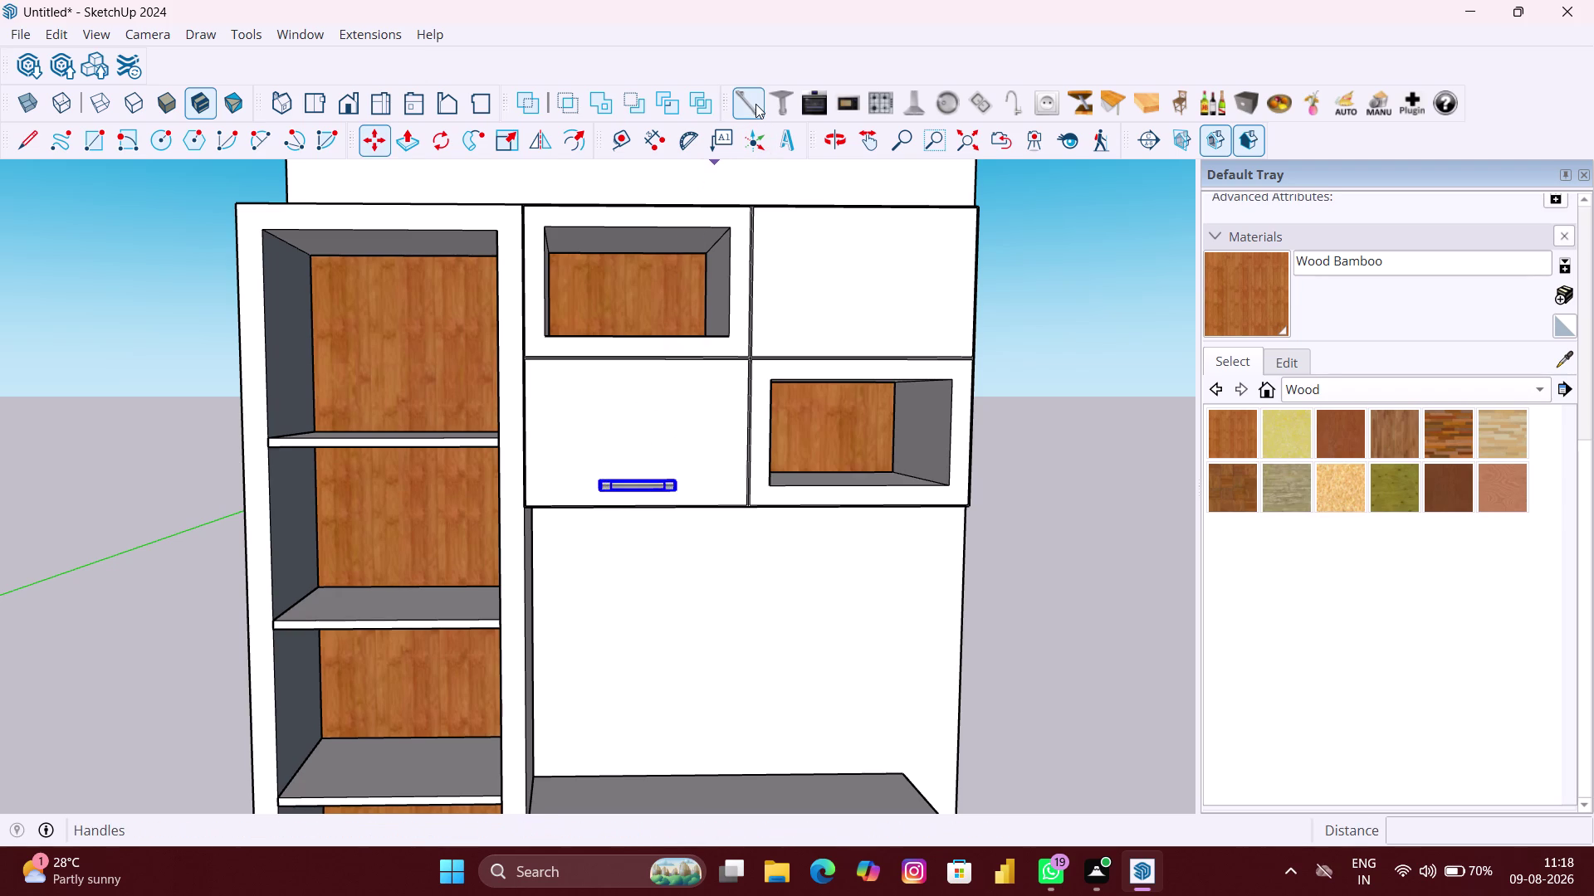
click(755, 103)
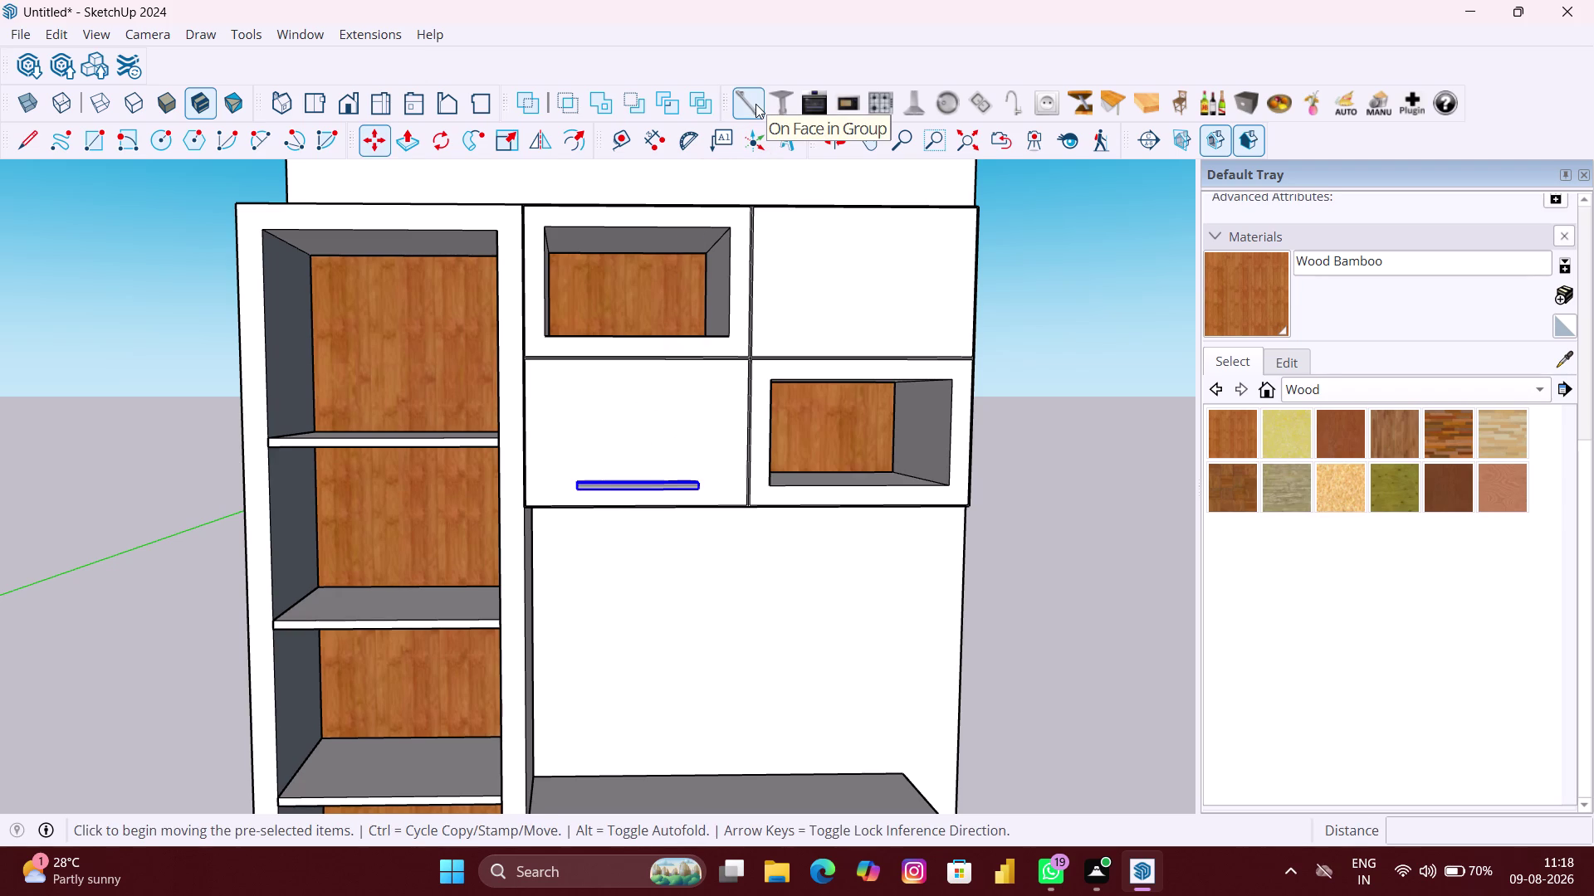
click(756, 103)
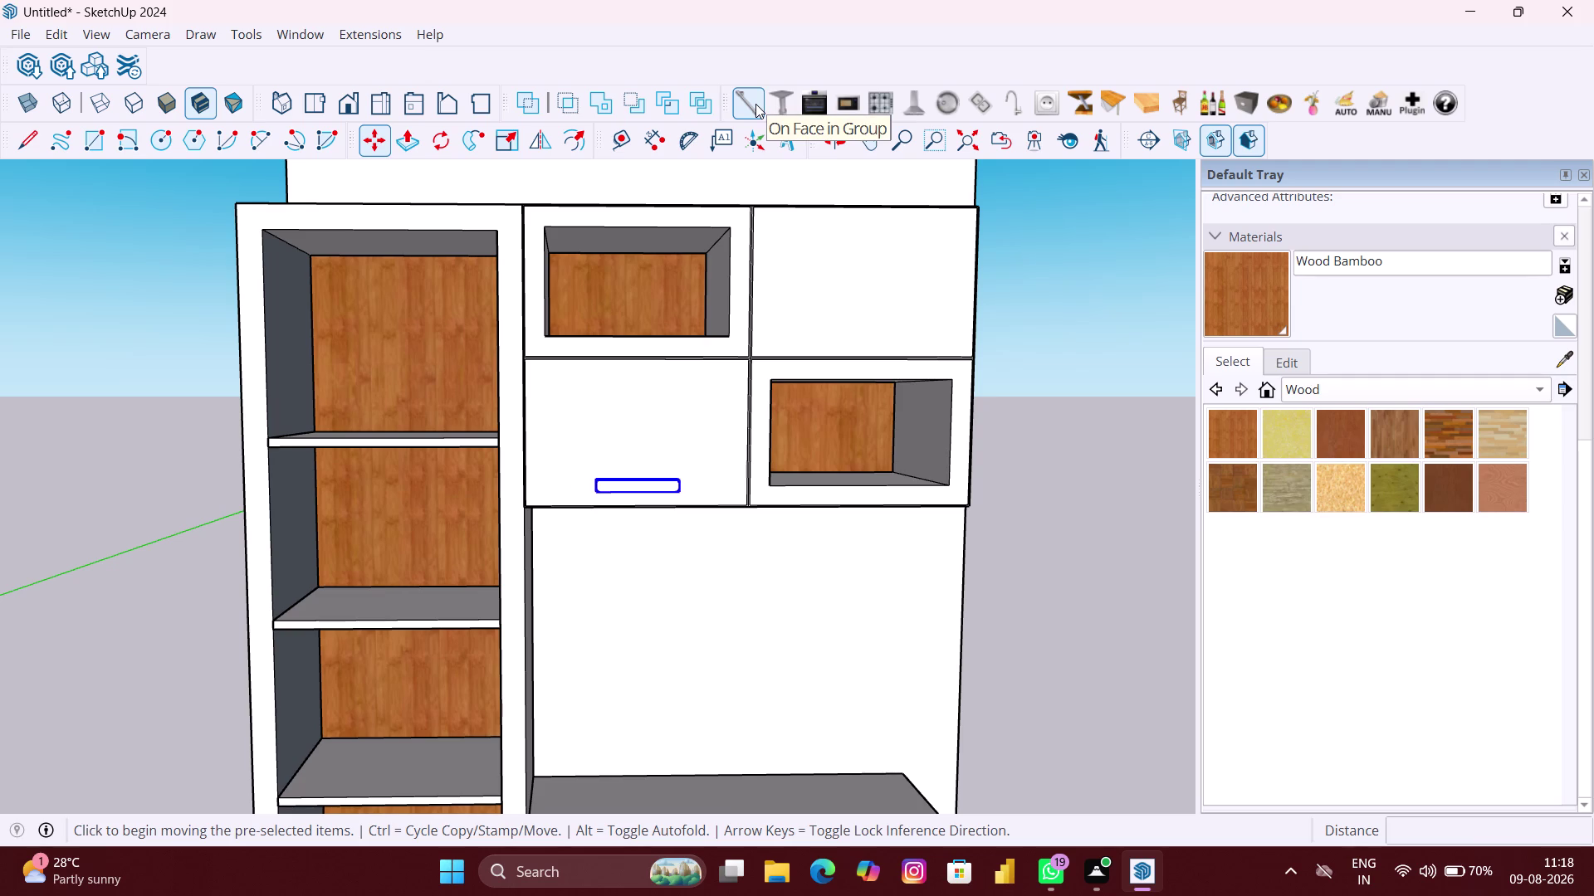
key(space)
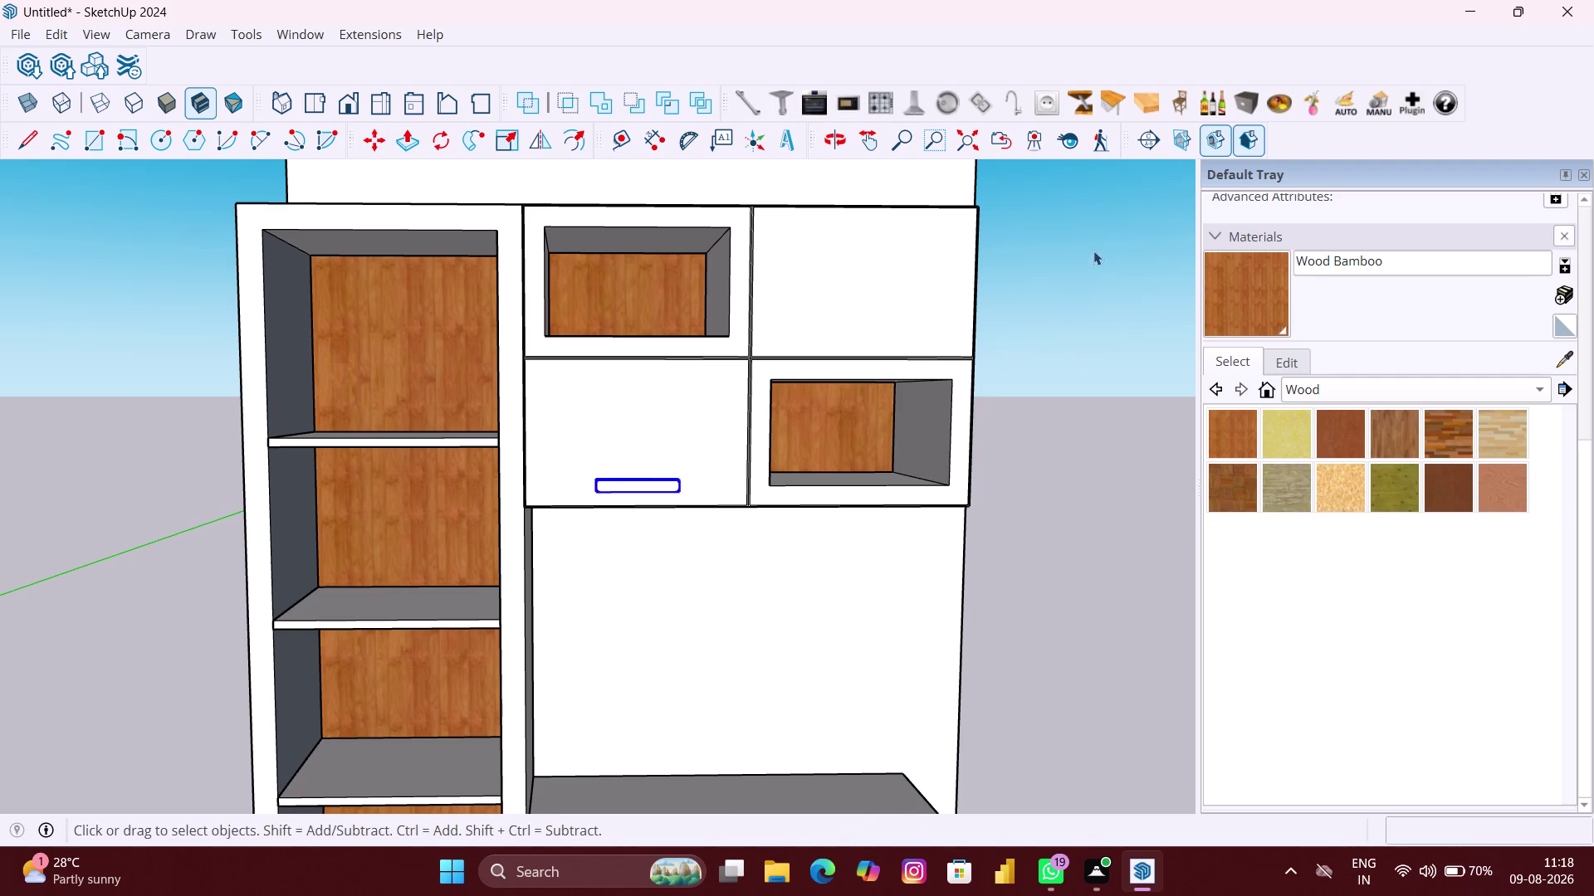
Reselect the door handle and start a Move copy from its midpoint.
click(1105, 290)
click(659, 478)
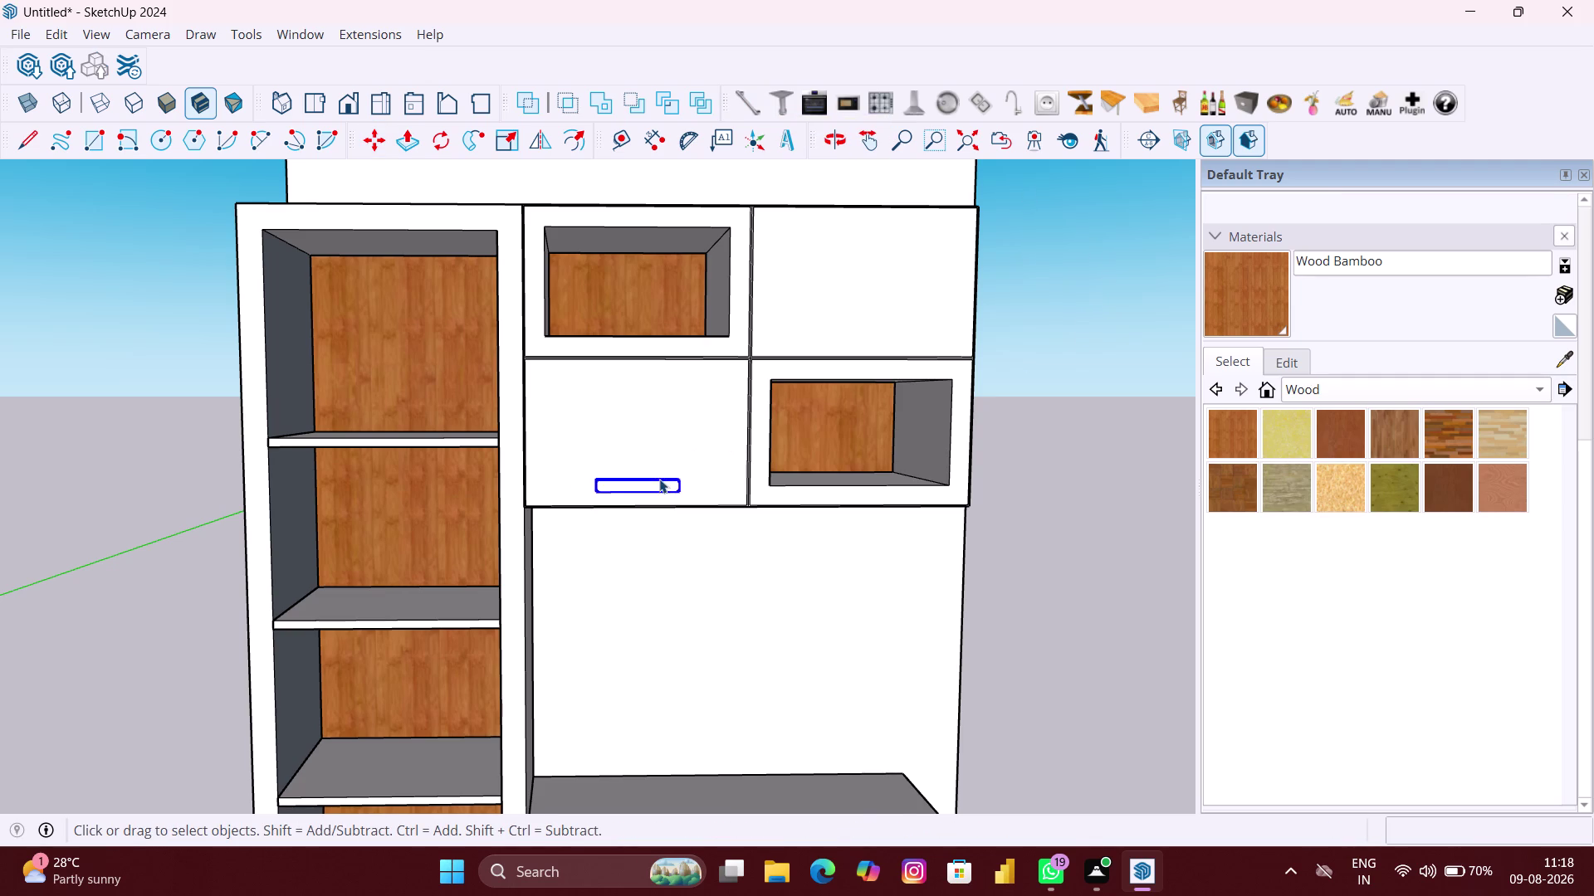
click(749, 104)
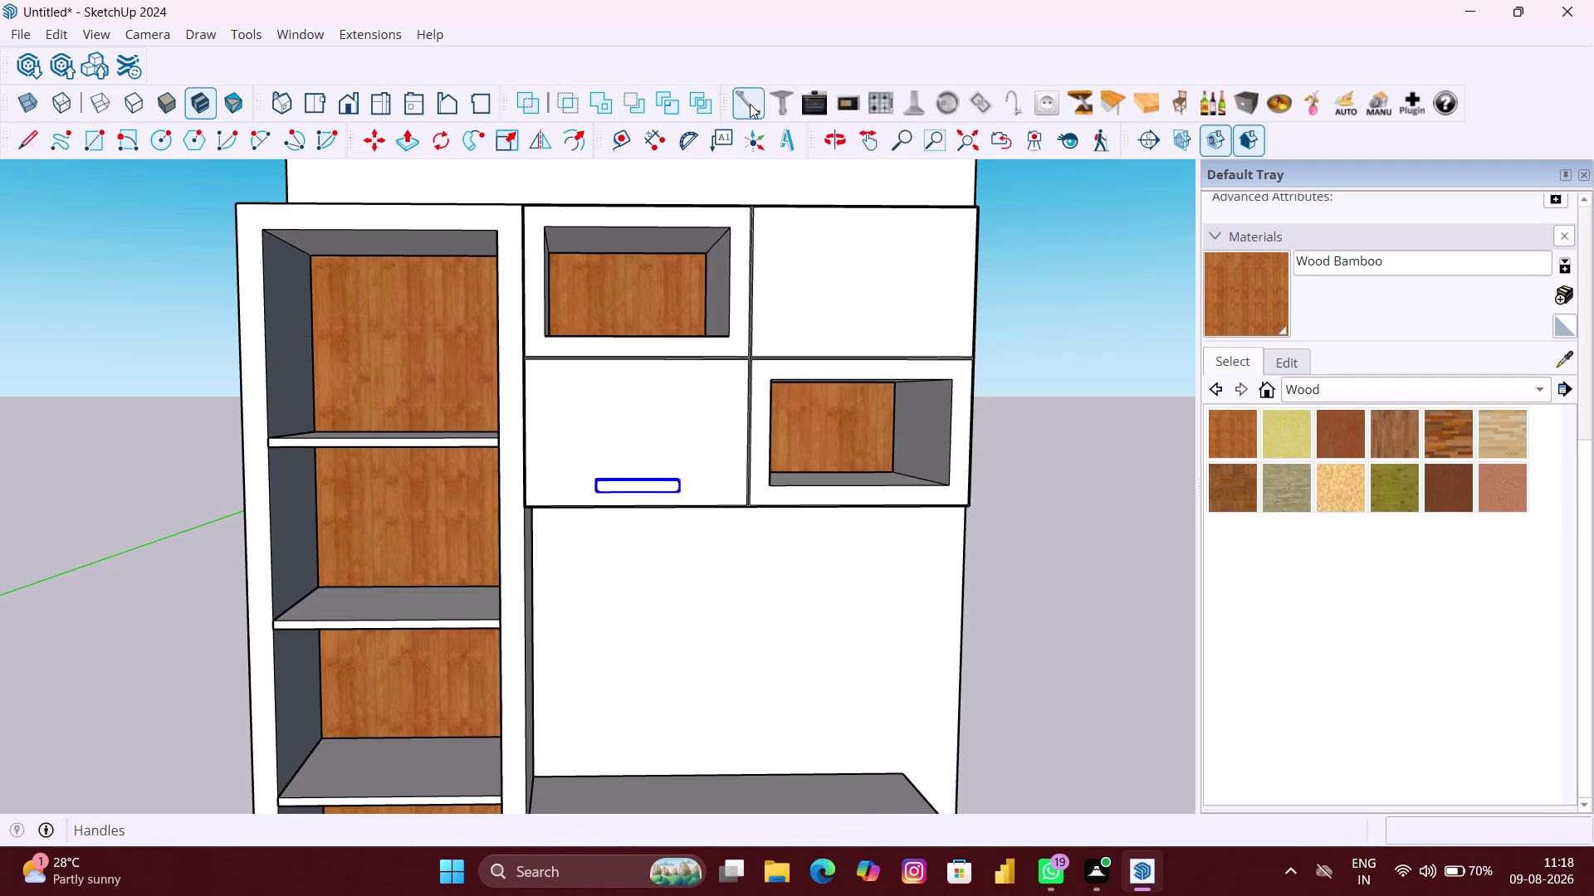
click(749, 104)
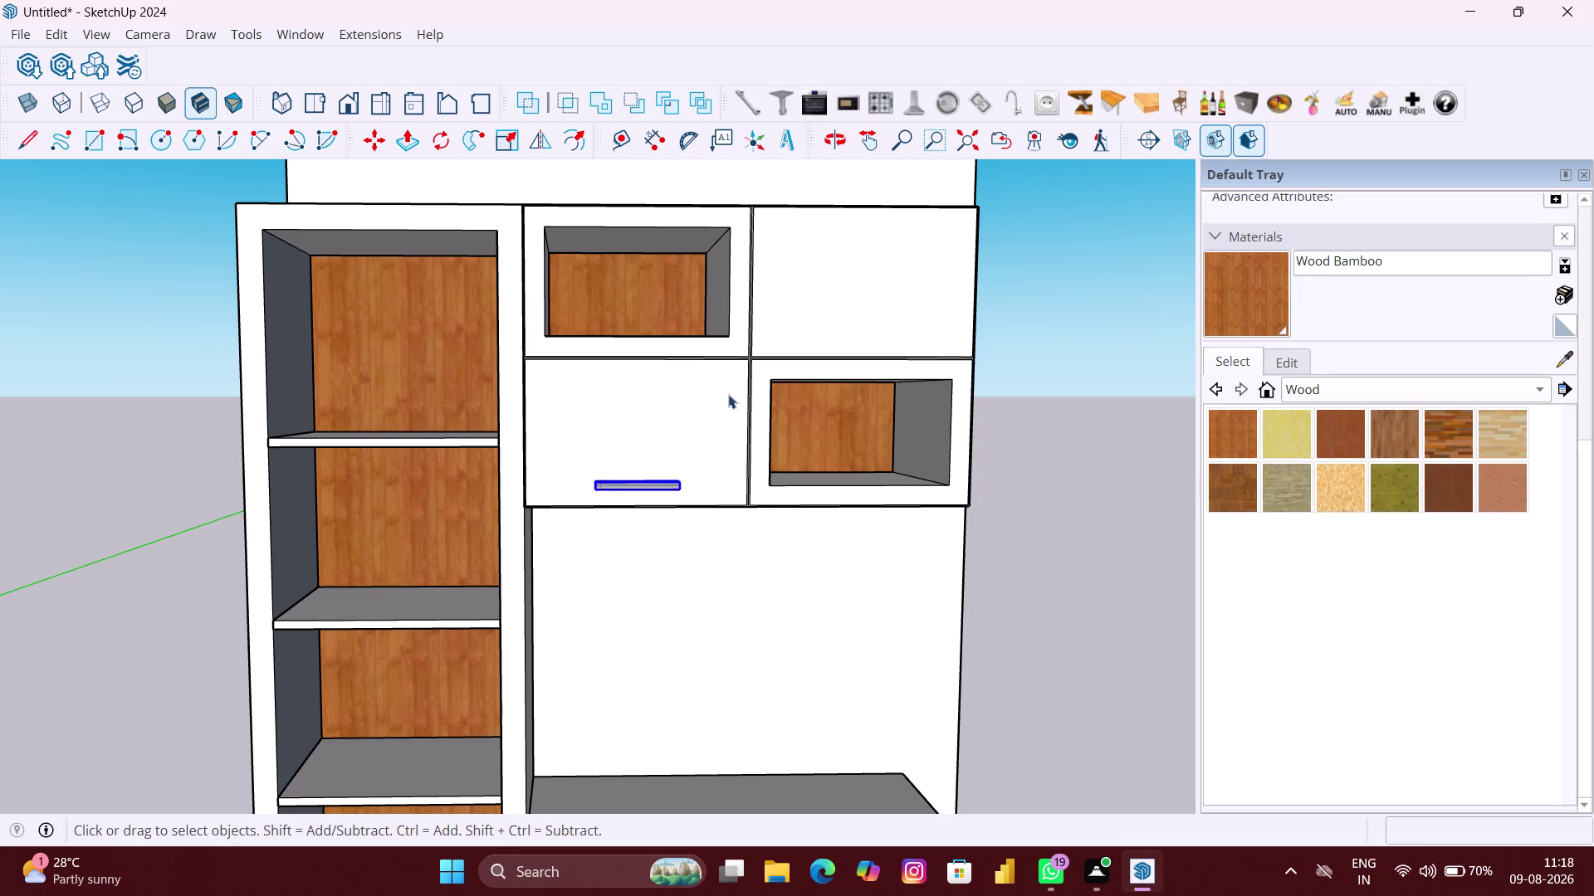
key(space)
click(1054, 567)
click(646, 484)
key(m)
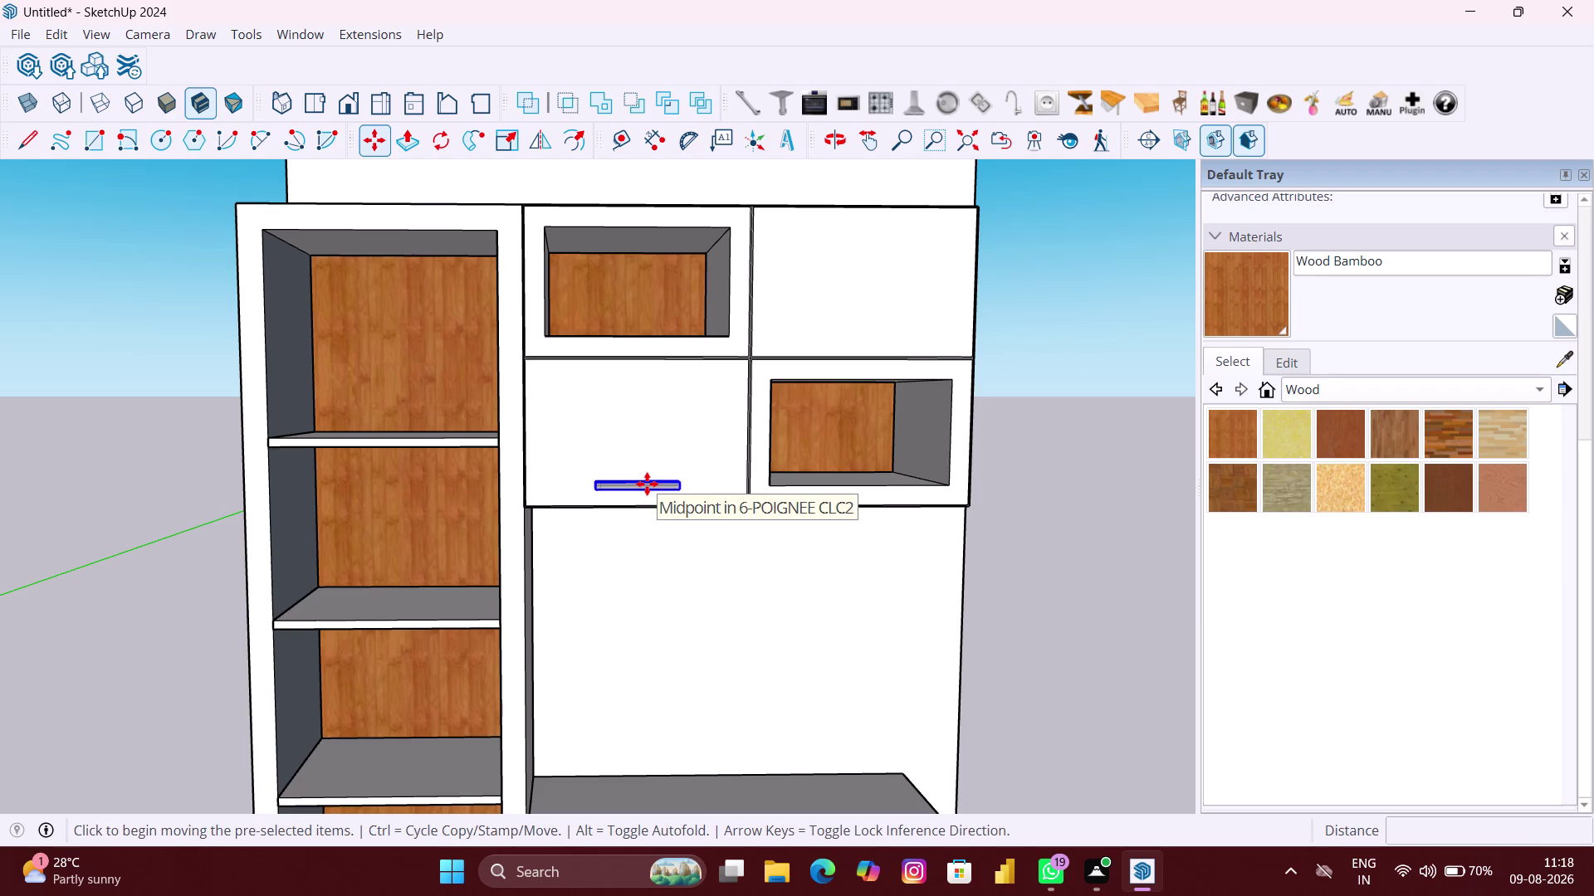
click(634, 486)
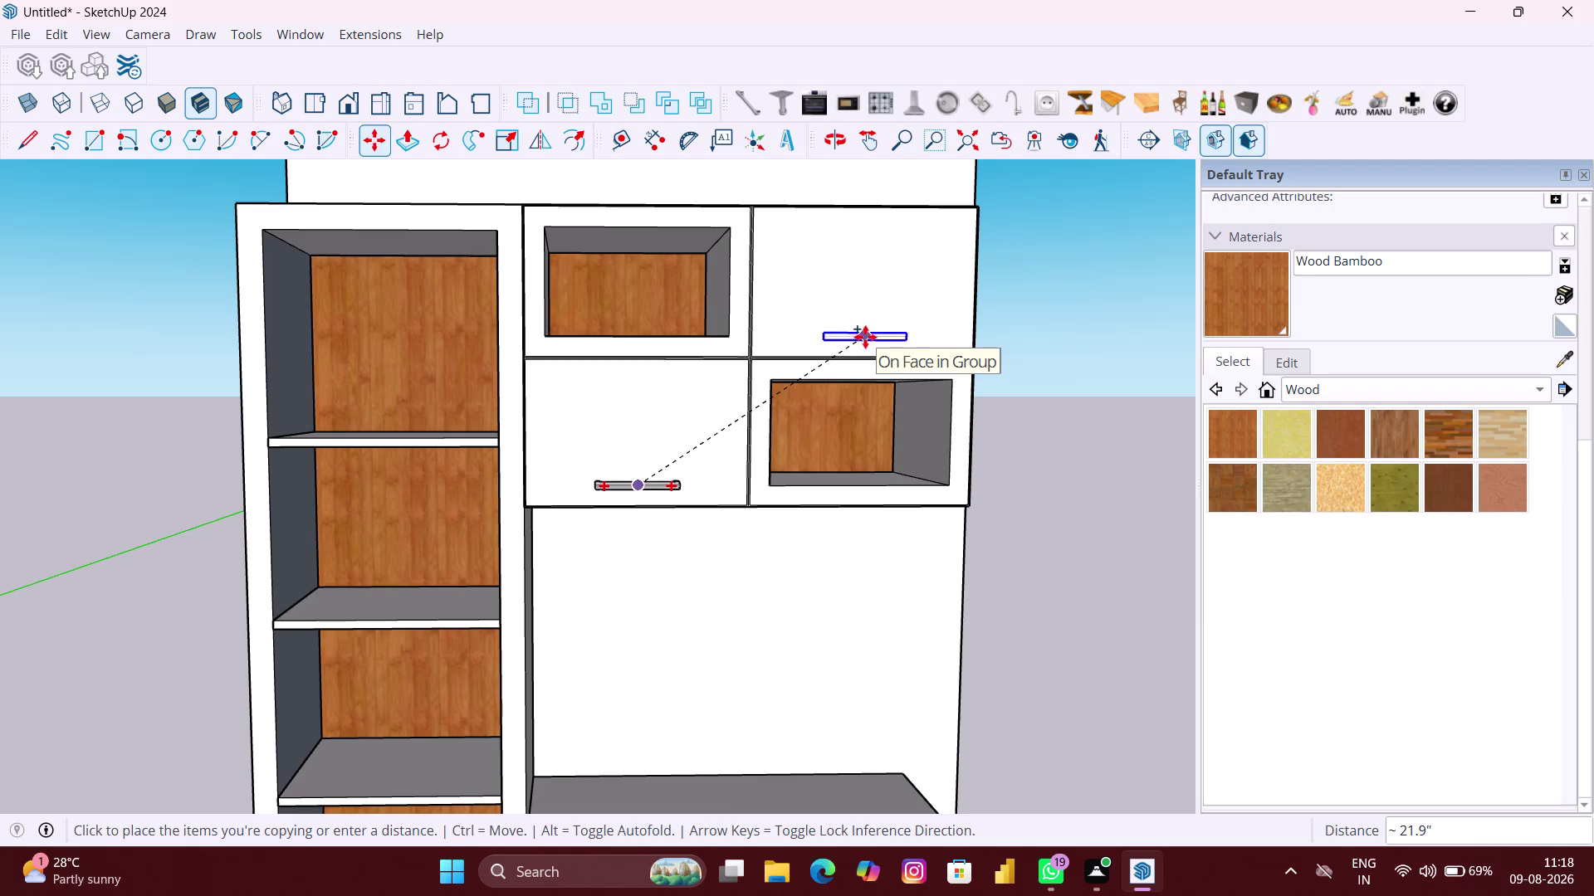
Drop the handle copy on the top-right door, then clear and undo.
click(865, 337)
scroll(down, 3)
key(space)
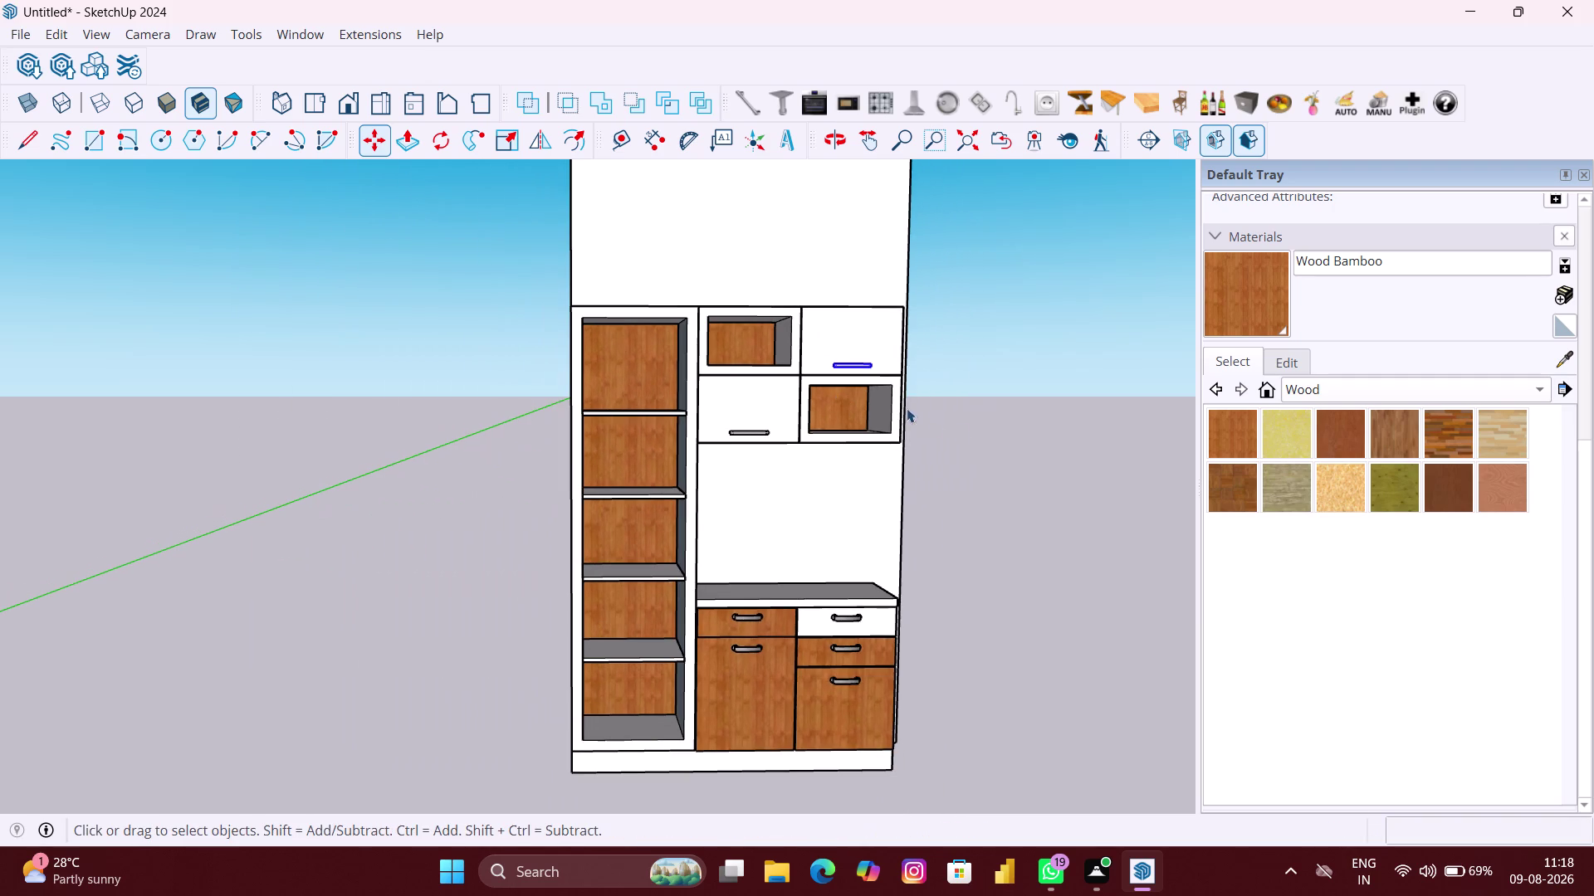
click(987, 428)
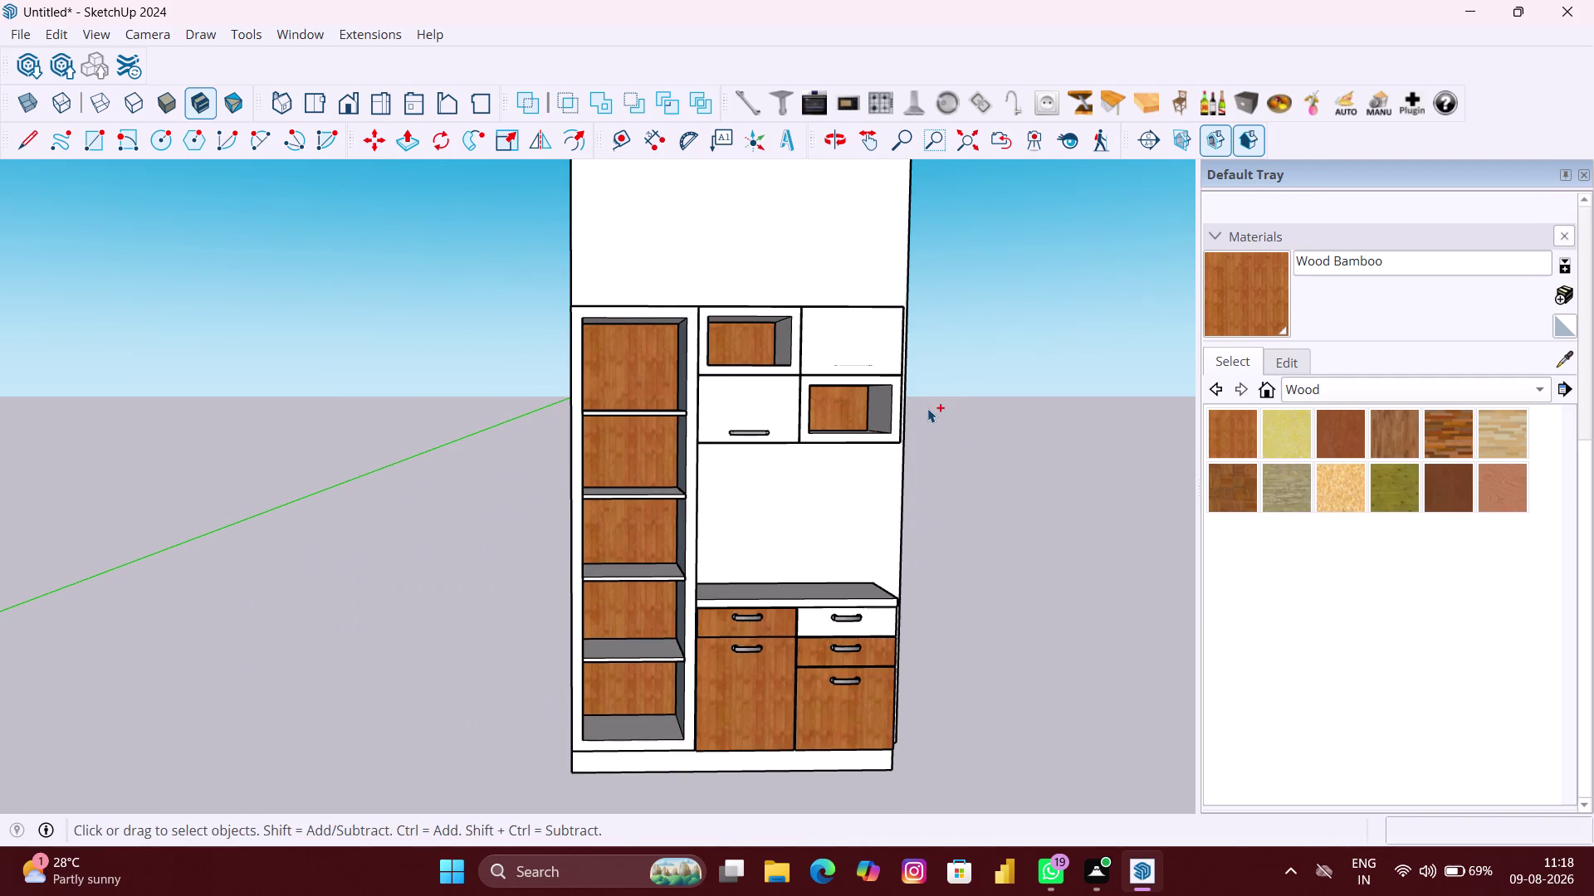
key(ctrl+z)
scroll(up, 3)
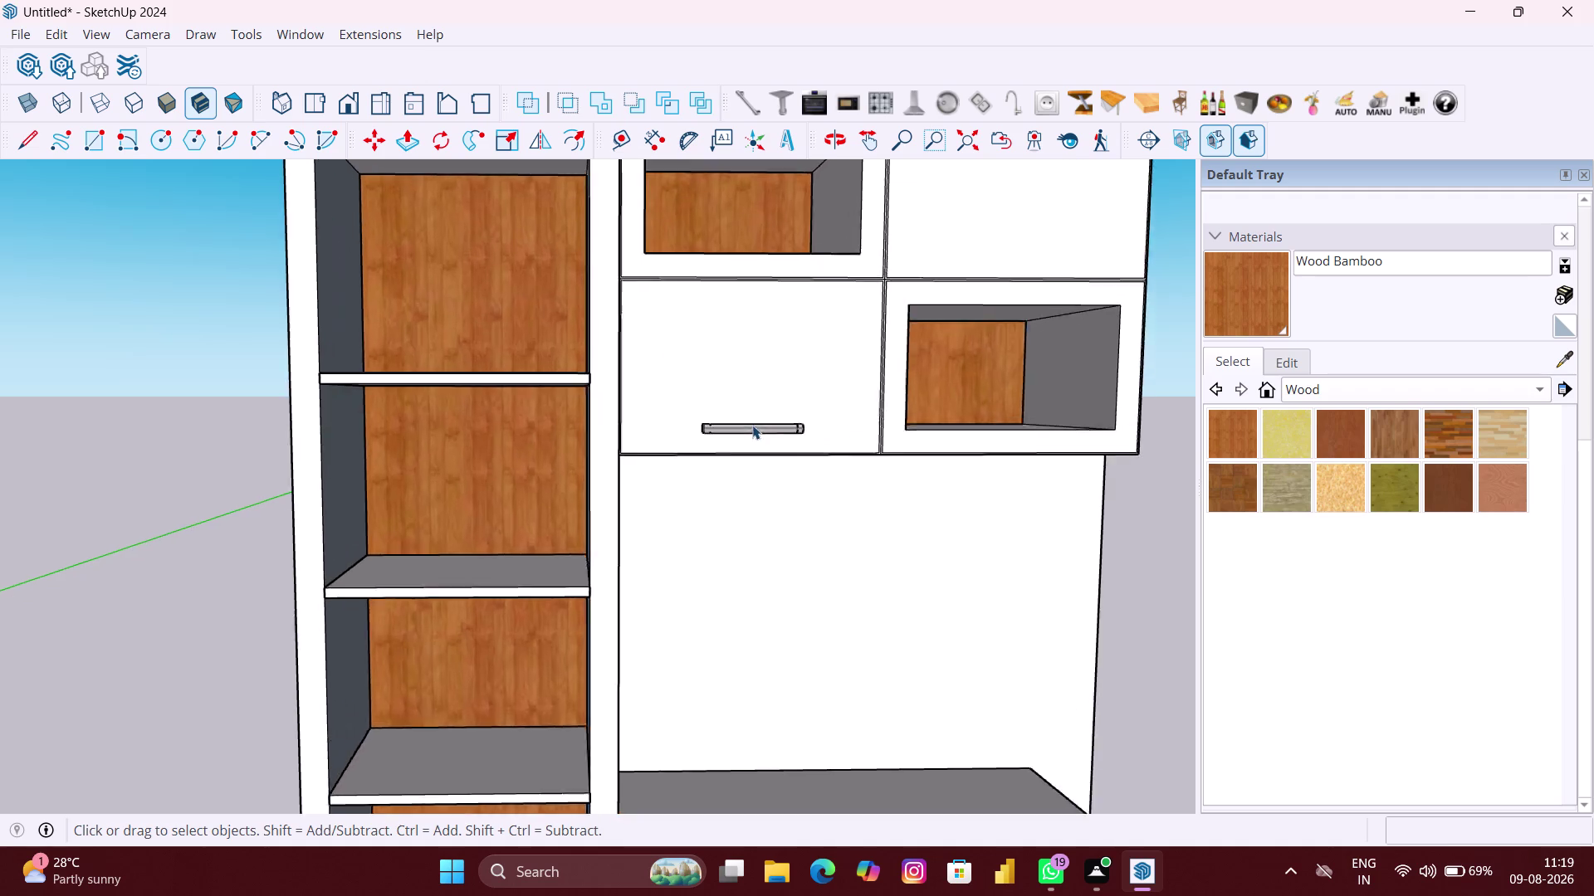
scroll(up, 3)
Copy the original door handle onto the top-right white door and adjust it.
click(753, 425)
scroll(down, 3)
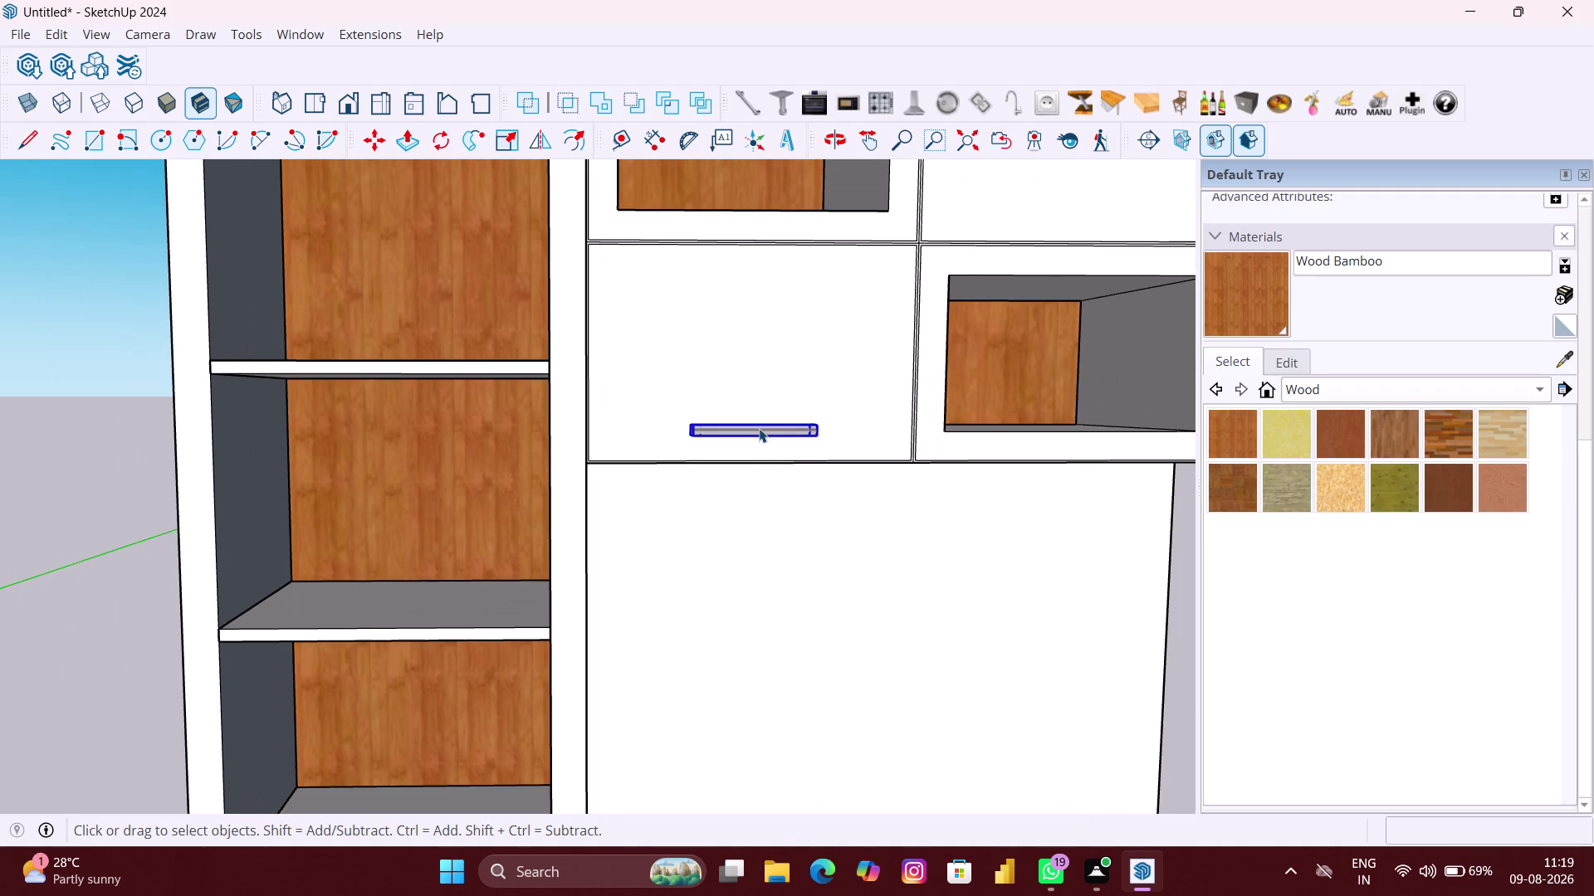
key(m)
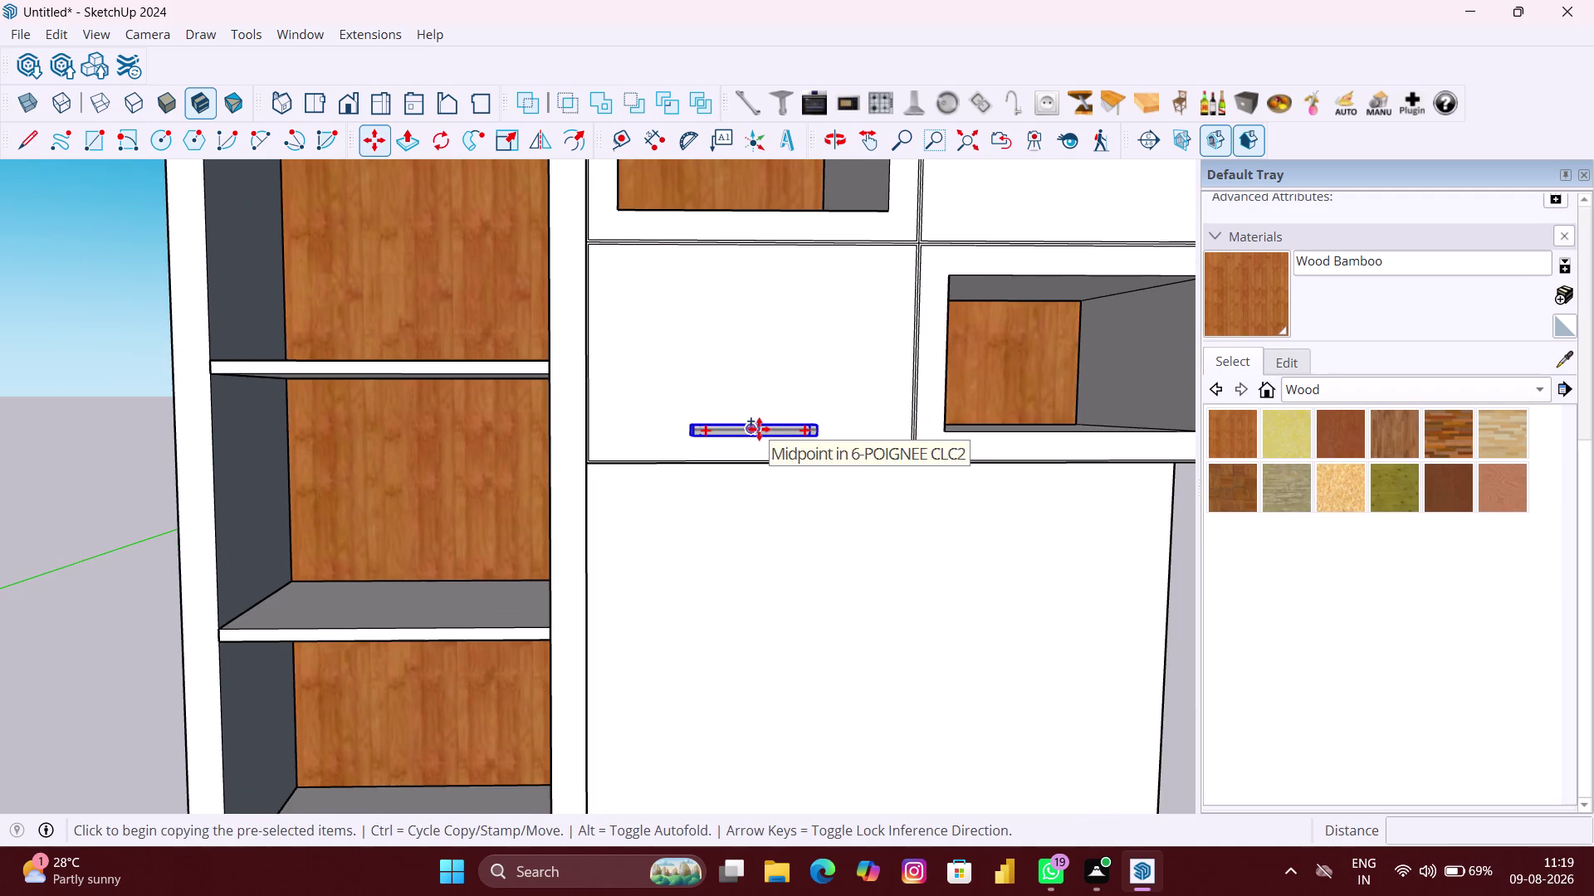
click(758, 430)
scroll(down, 3)
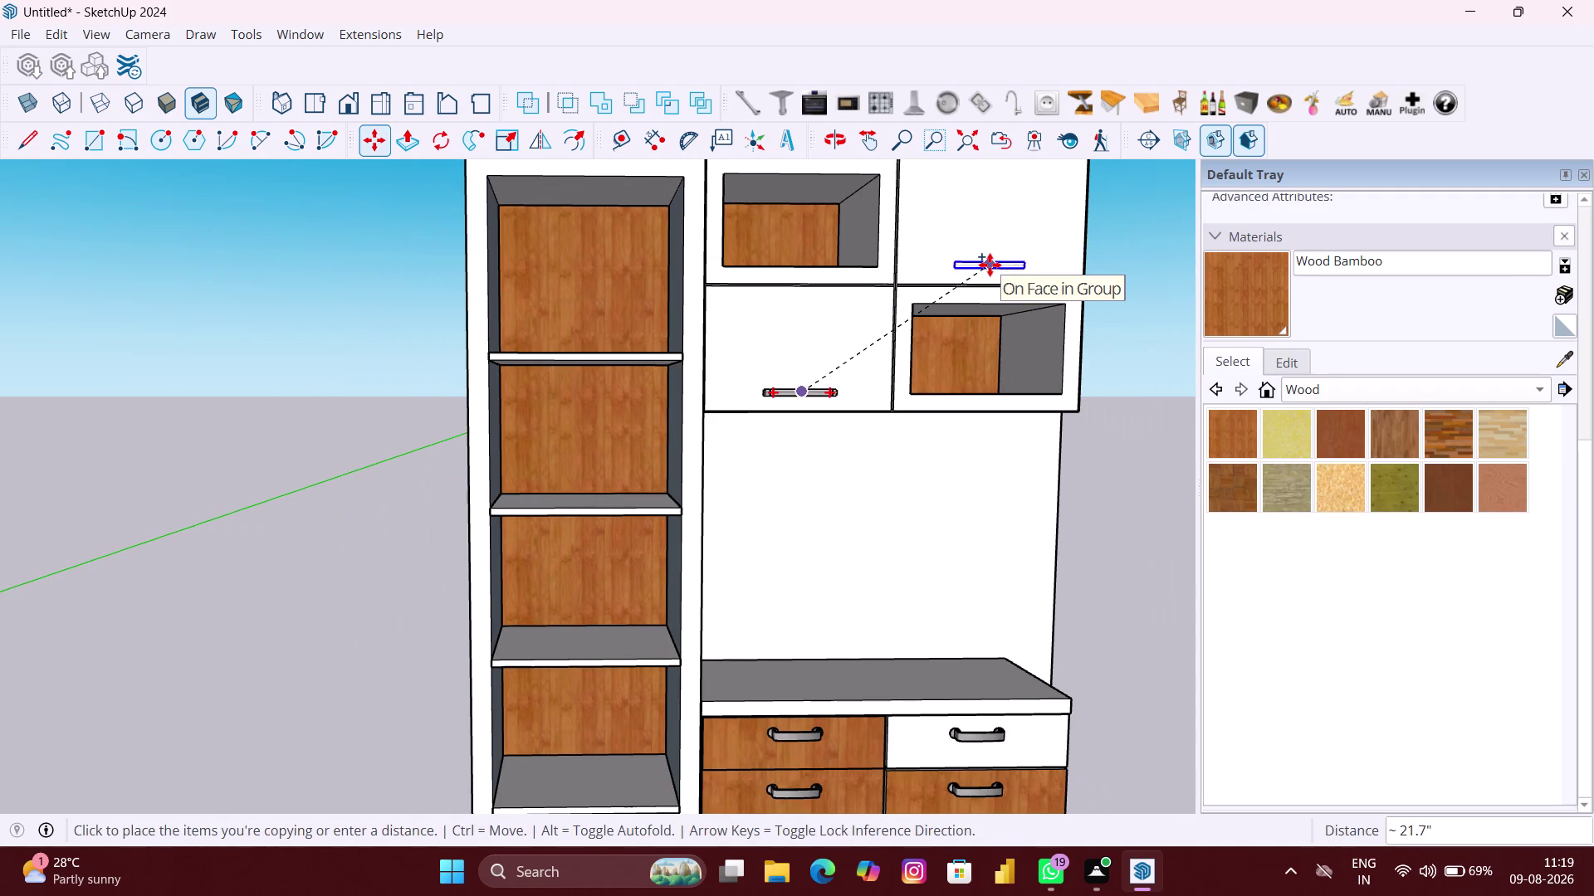
scroll(up, 3)
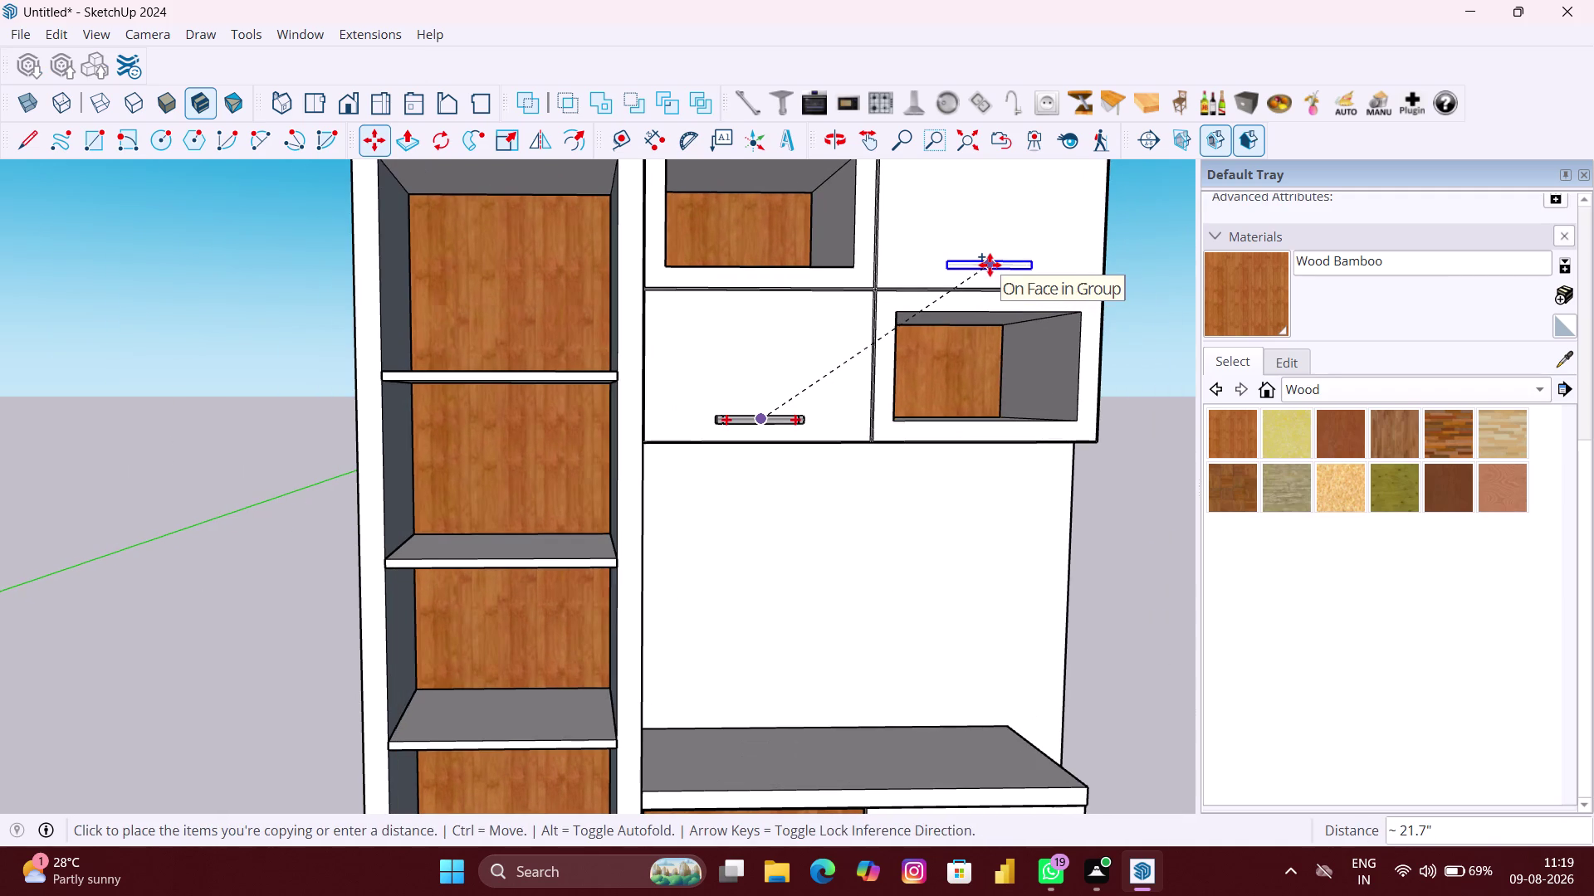
click(990, 260)
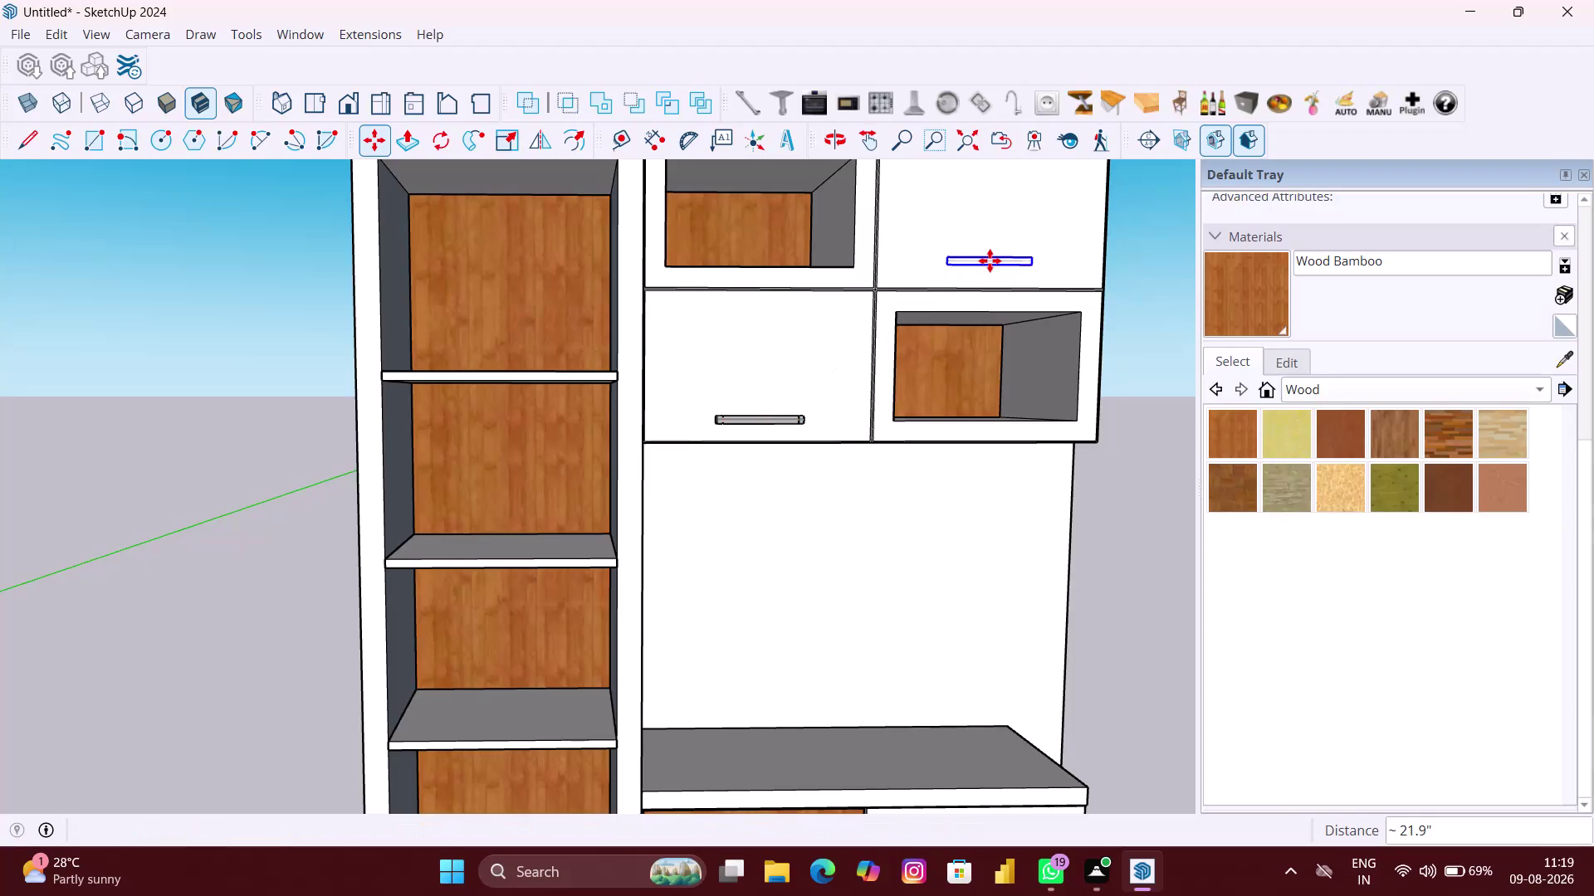
click(990, 260)
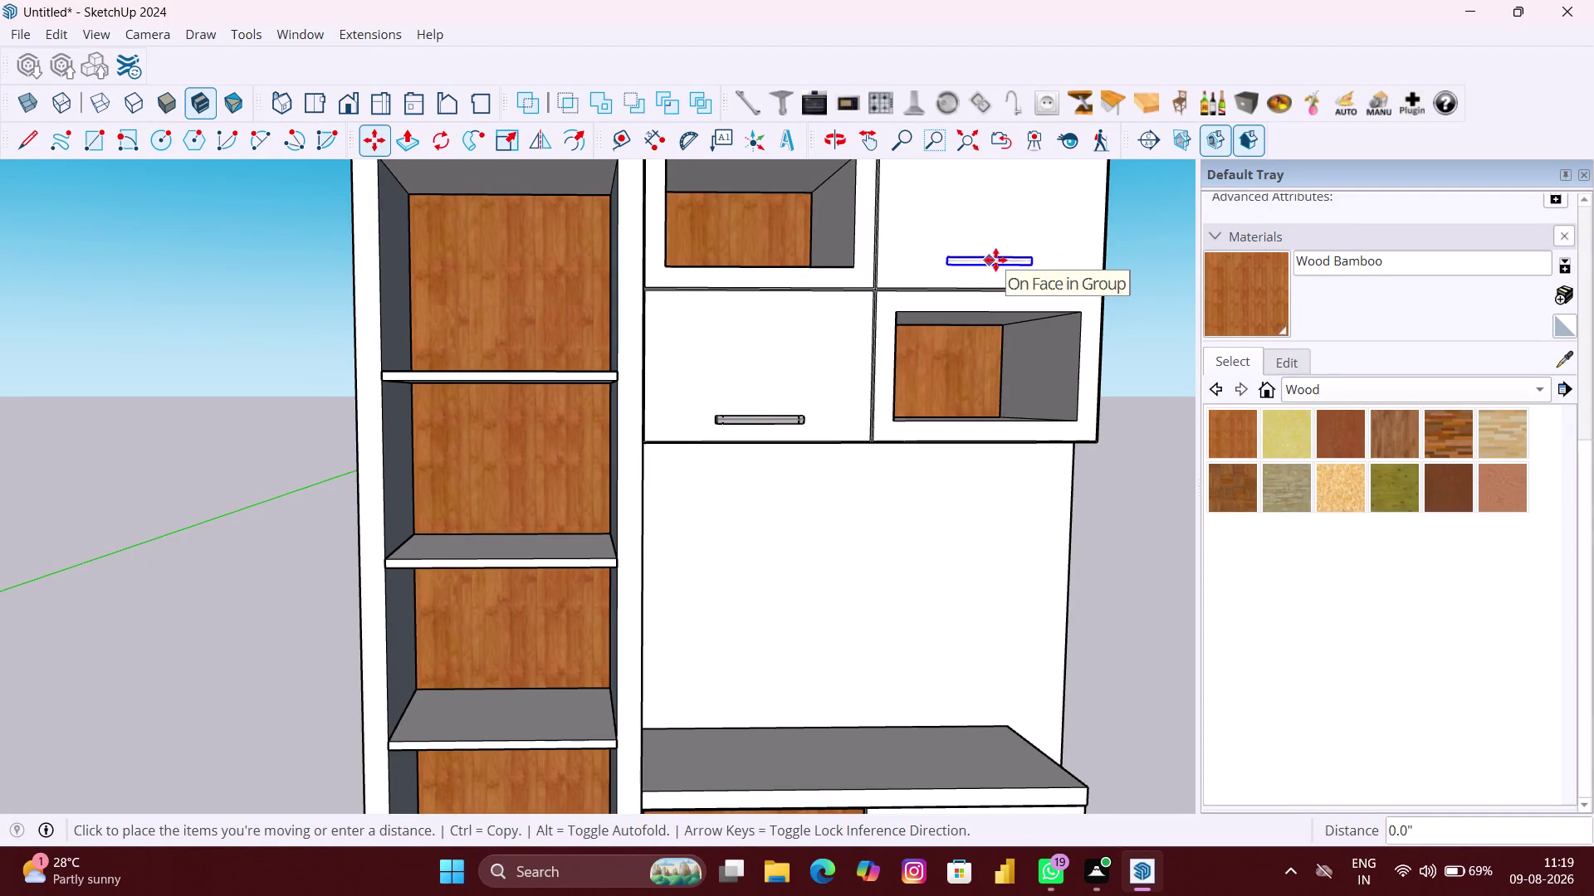
click(995, 259)
key(space)
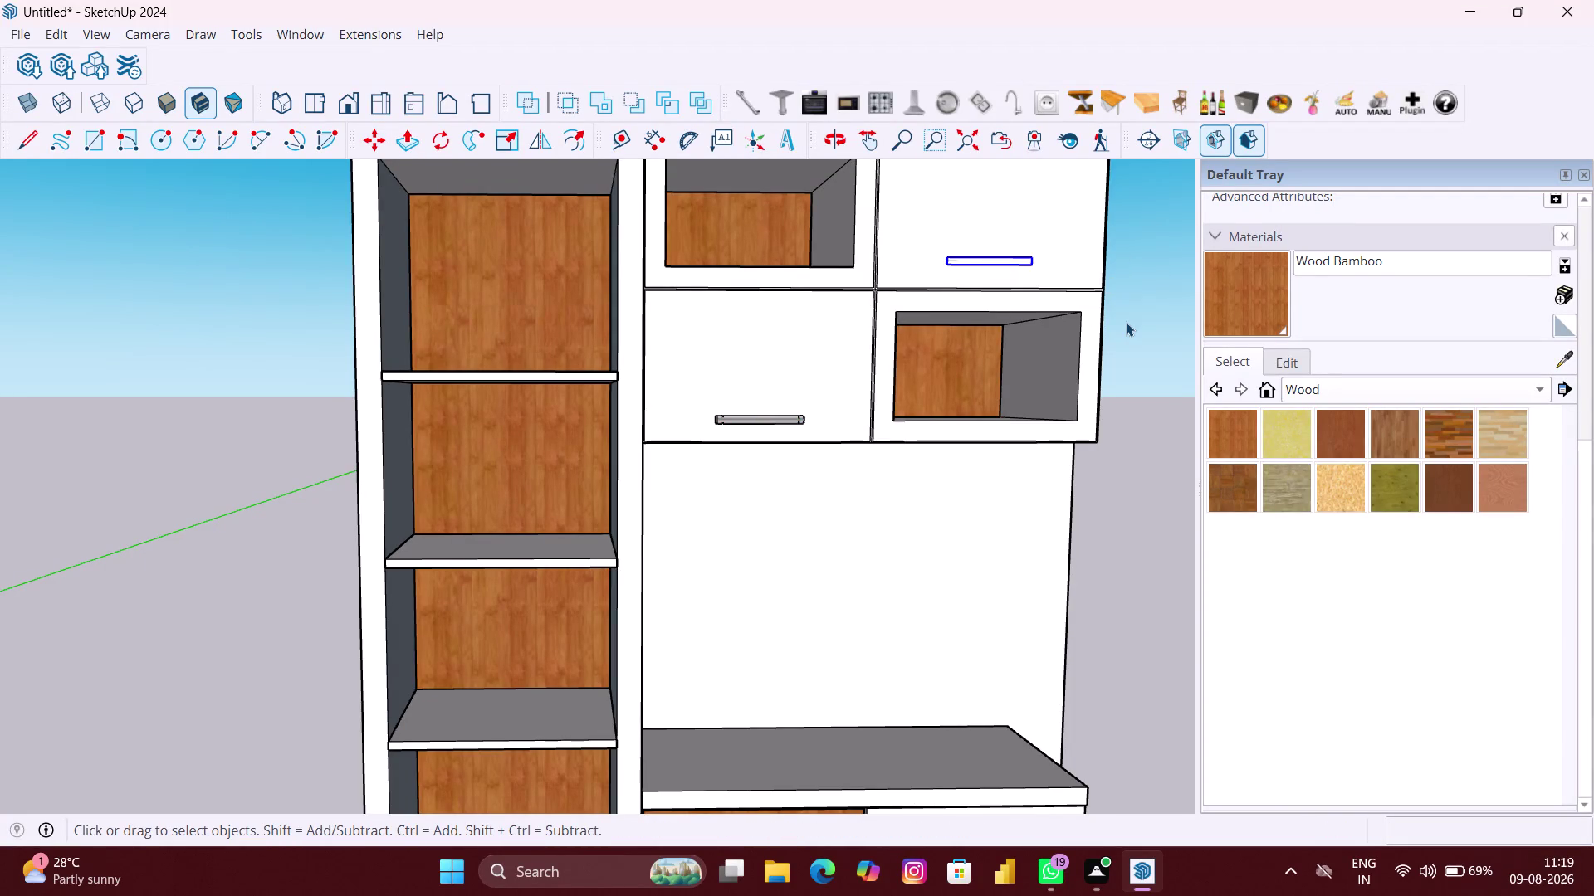
Clear the selection, undo once, and reselect the original door handle.
click(1126, 323)
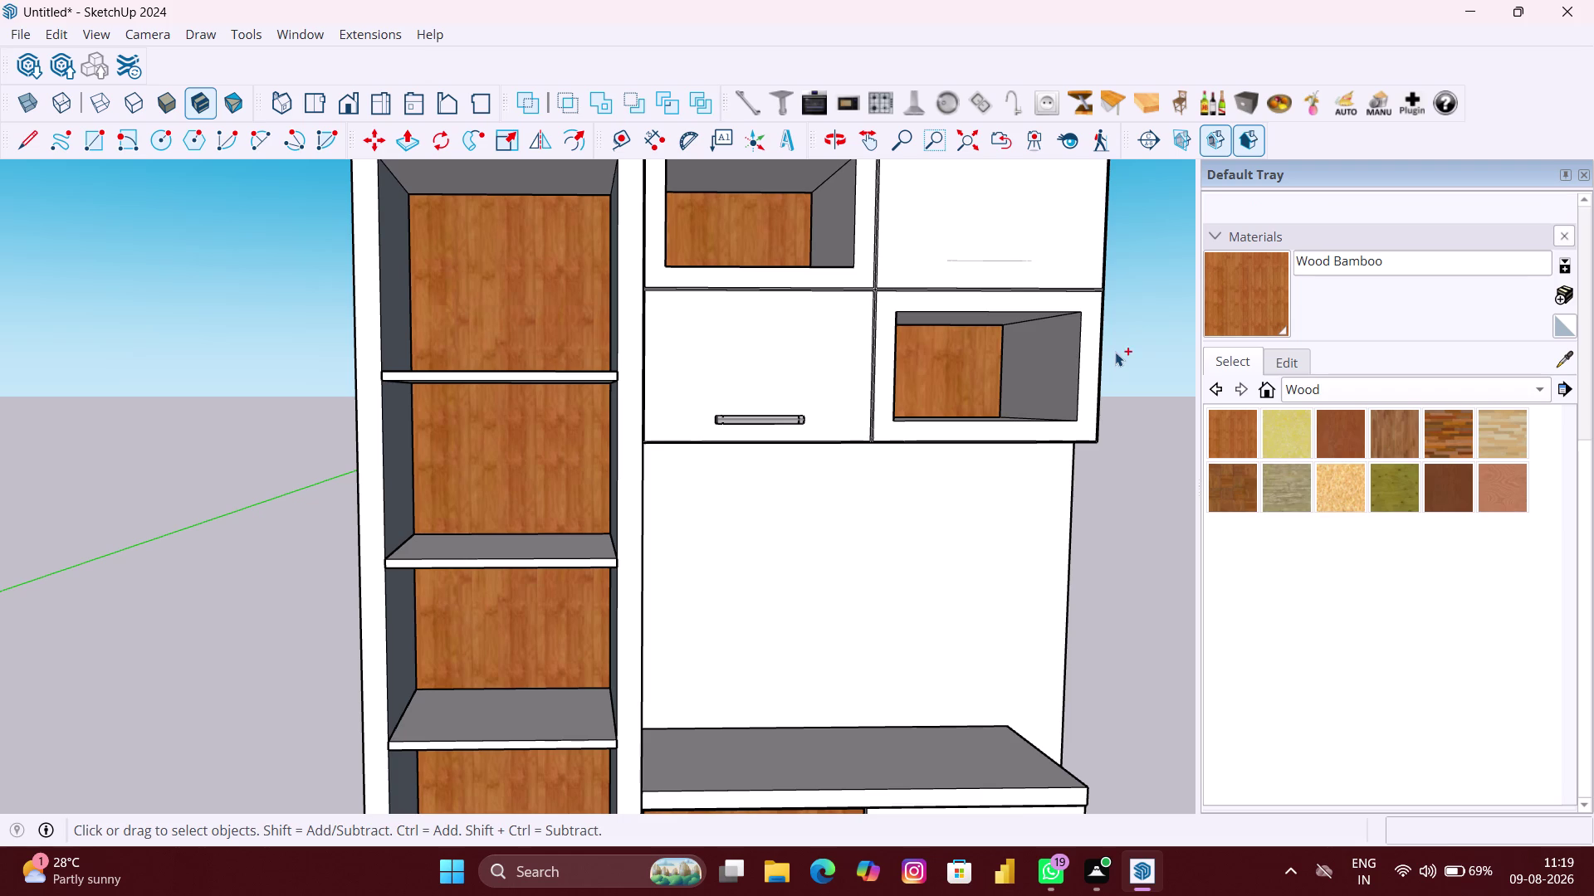
key(ctrl+z)
scroll(up, 3)
click(773, 415)
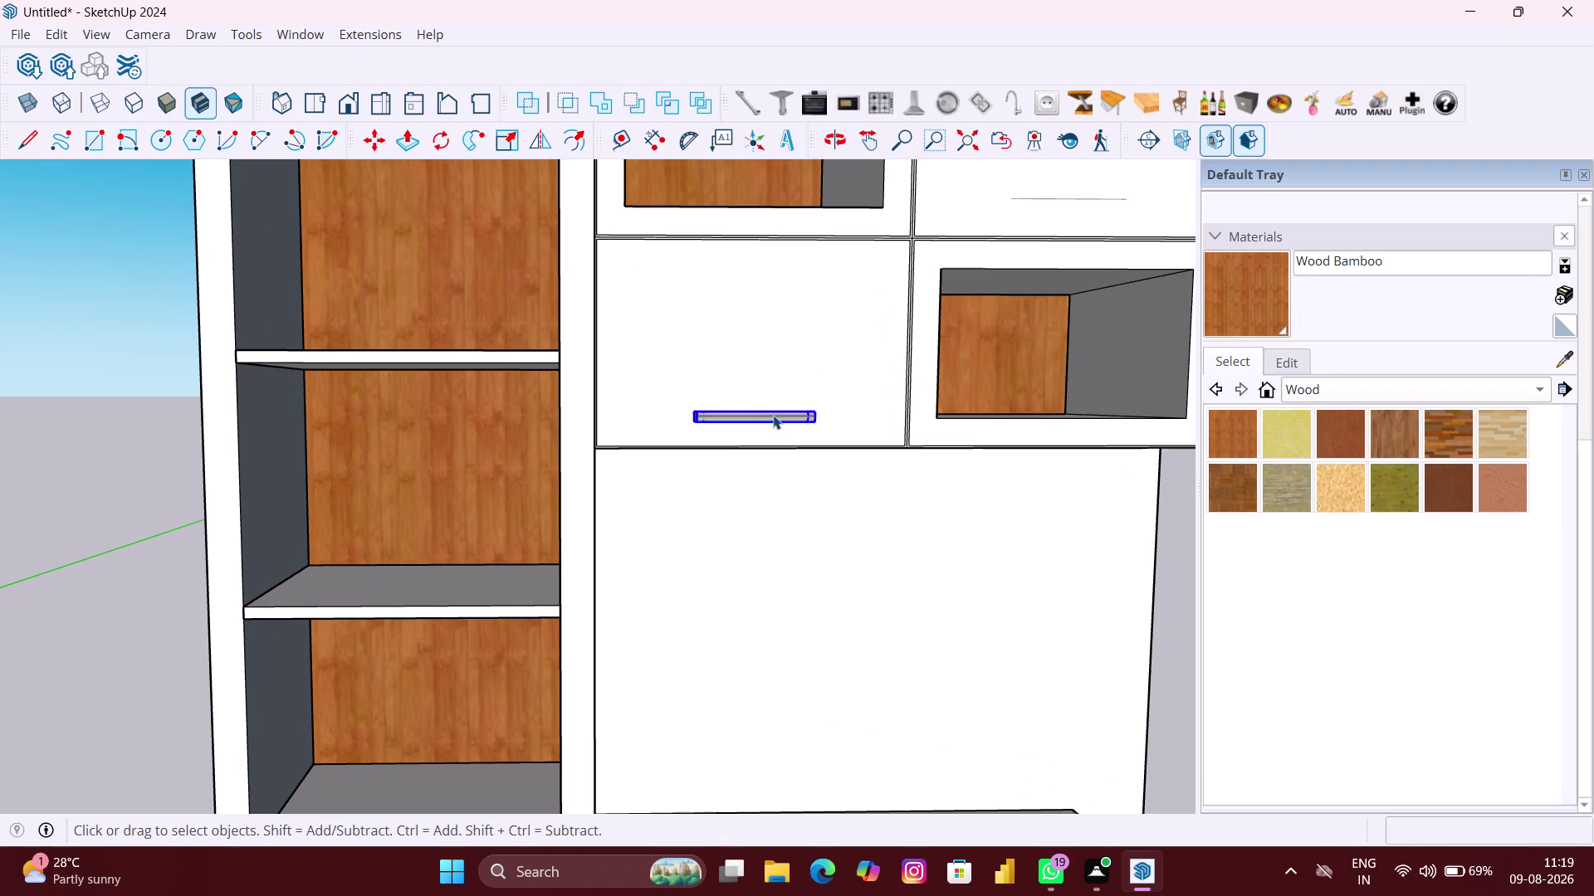
Move the metal handle onto the upper right door front.
key(m)
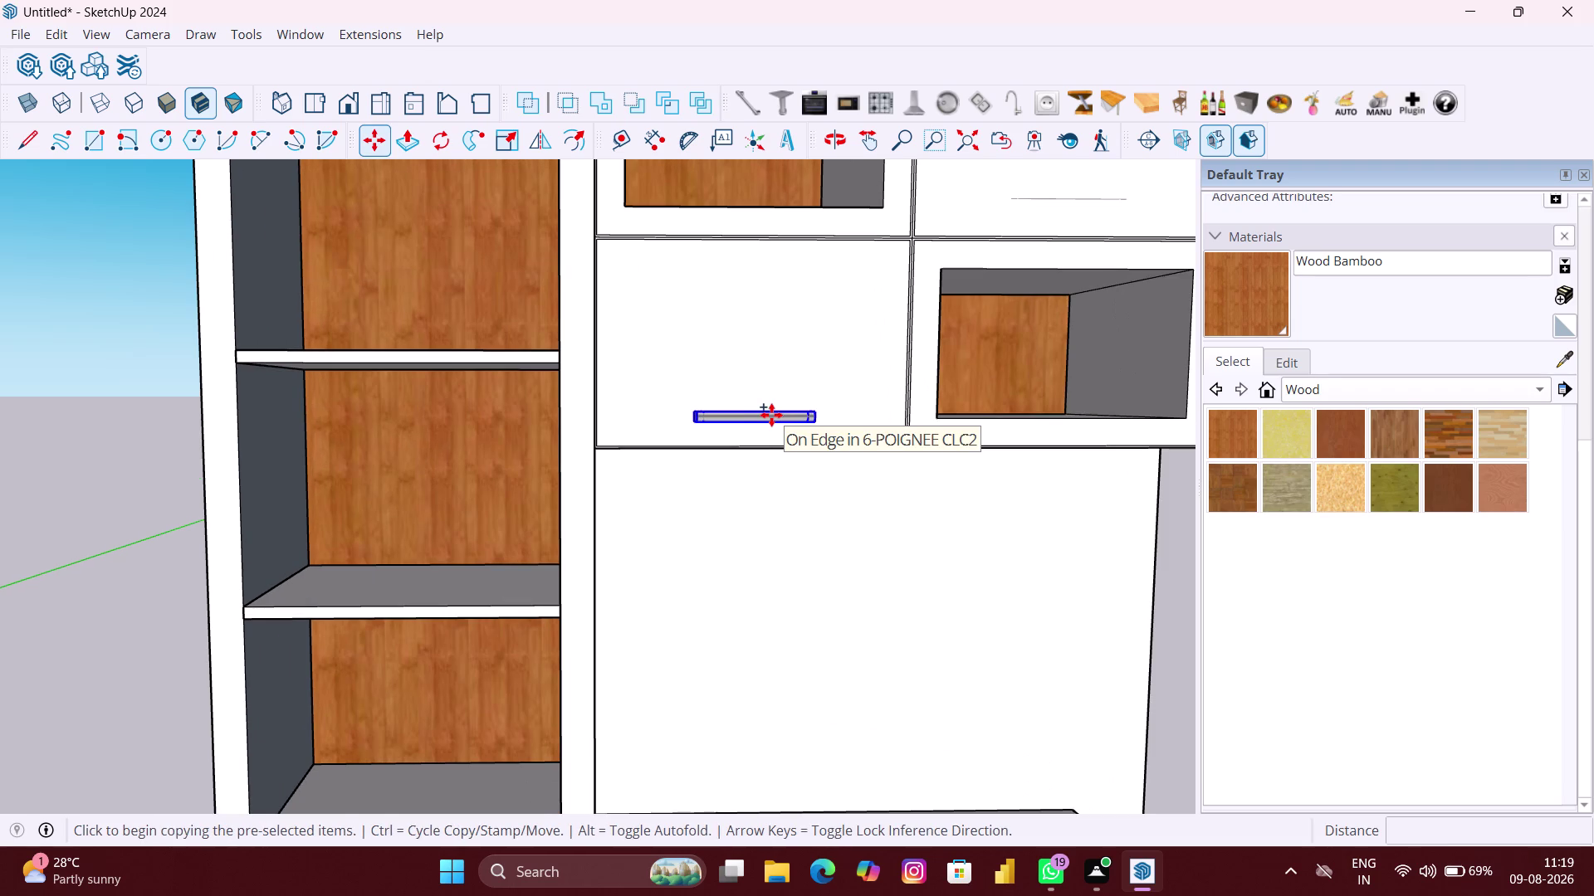
scroll(up, 3)
scroll(up, 3)
click(751, 413)
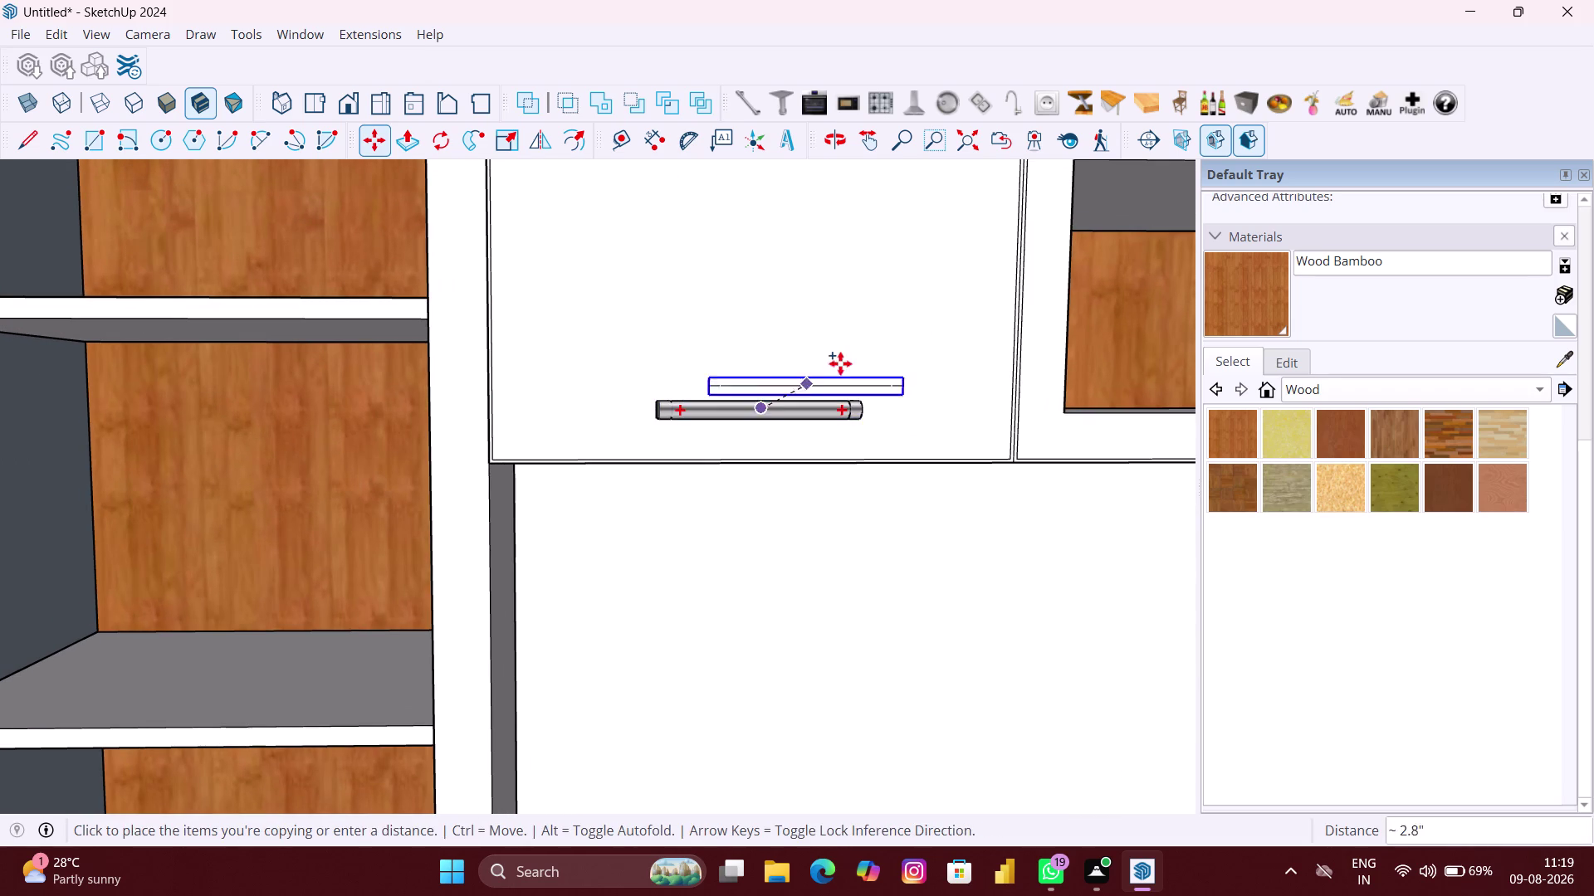
scroll(down, 3)
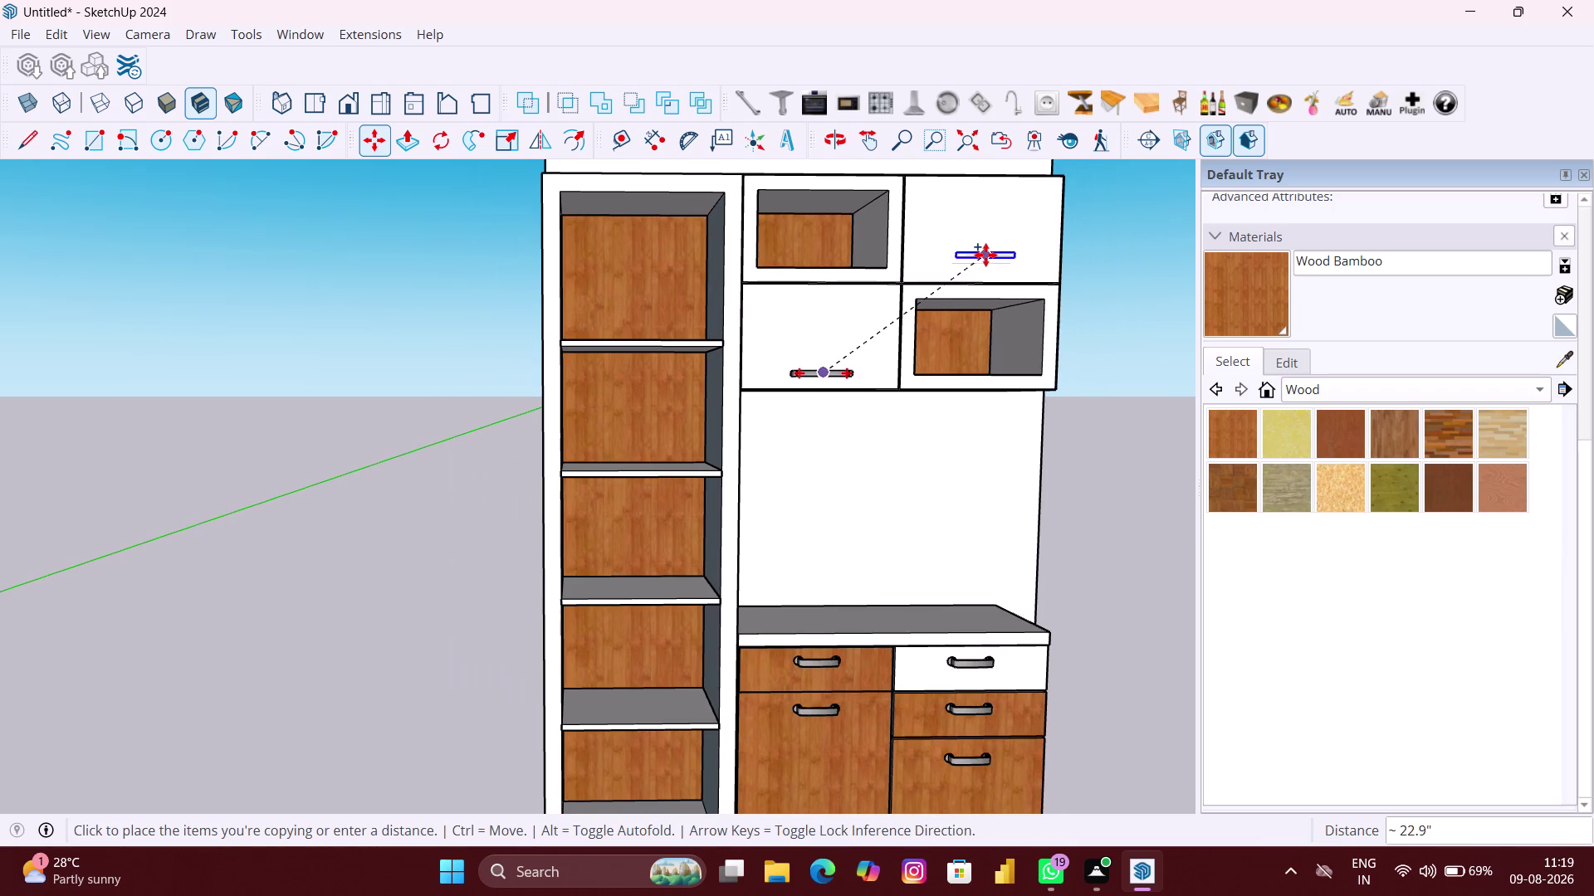
scroll(up, 3)
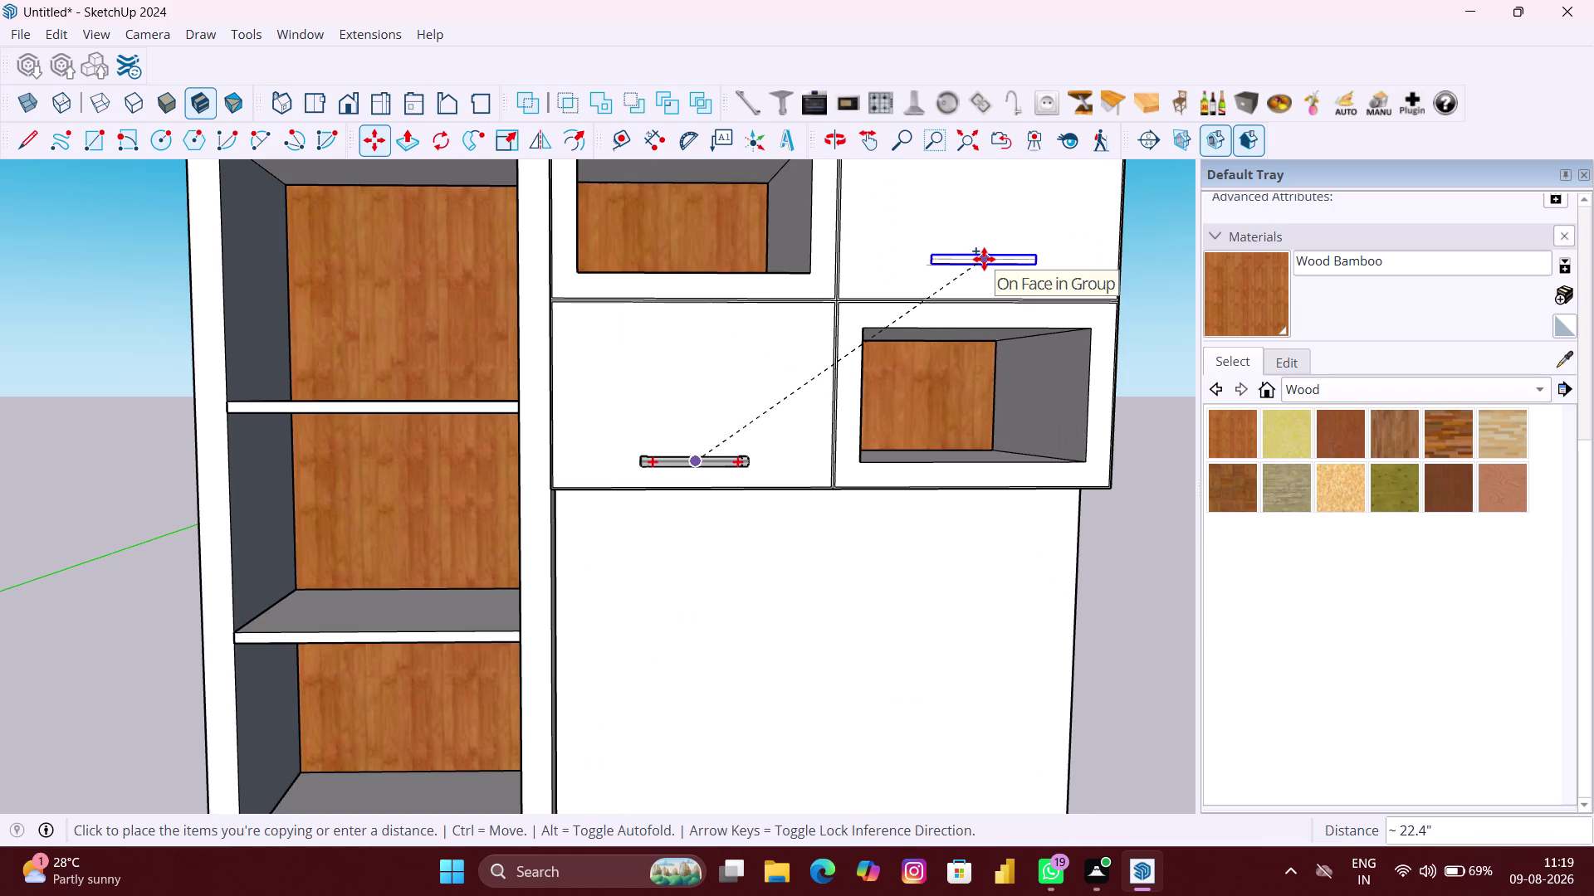
scroll(up, 3)
scroll(up, 3)
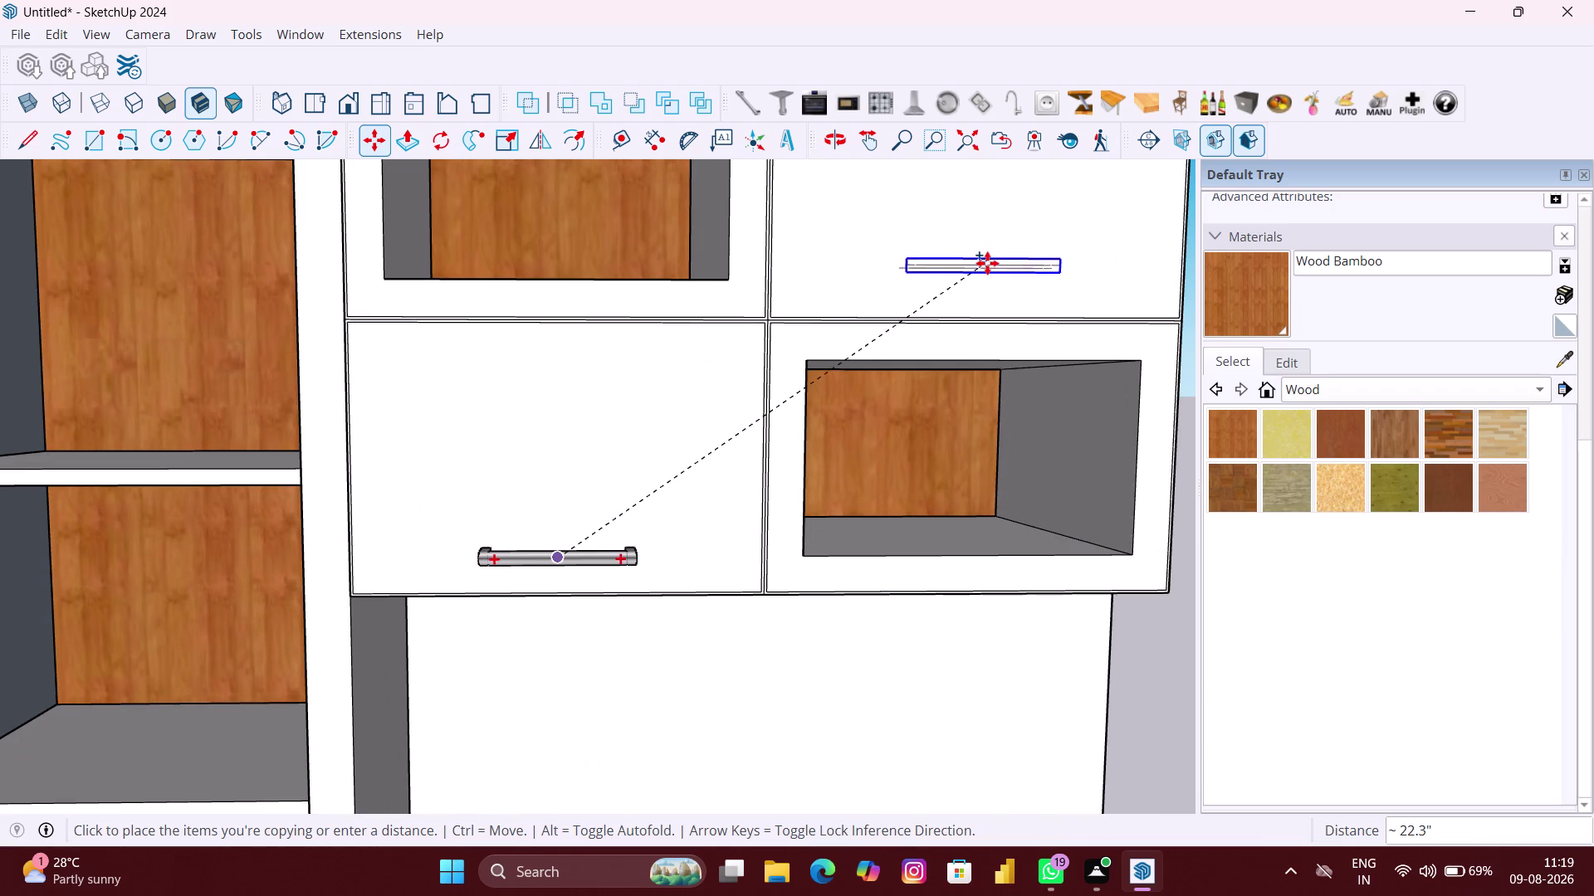
scroll(down, 3)
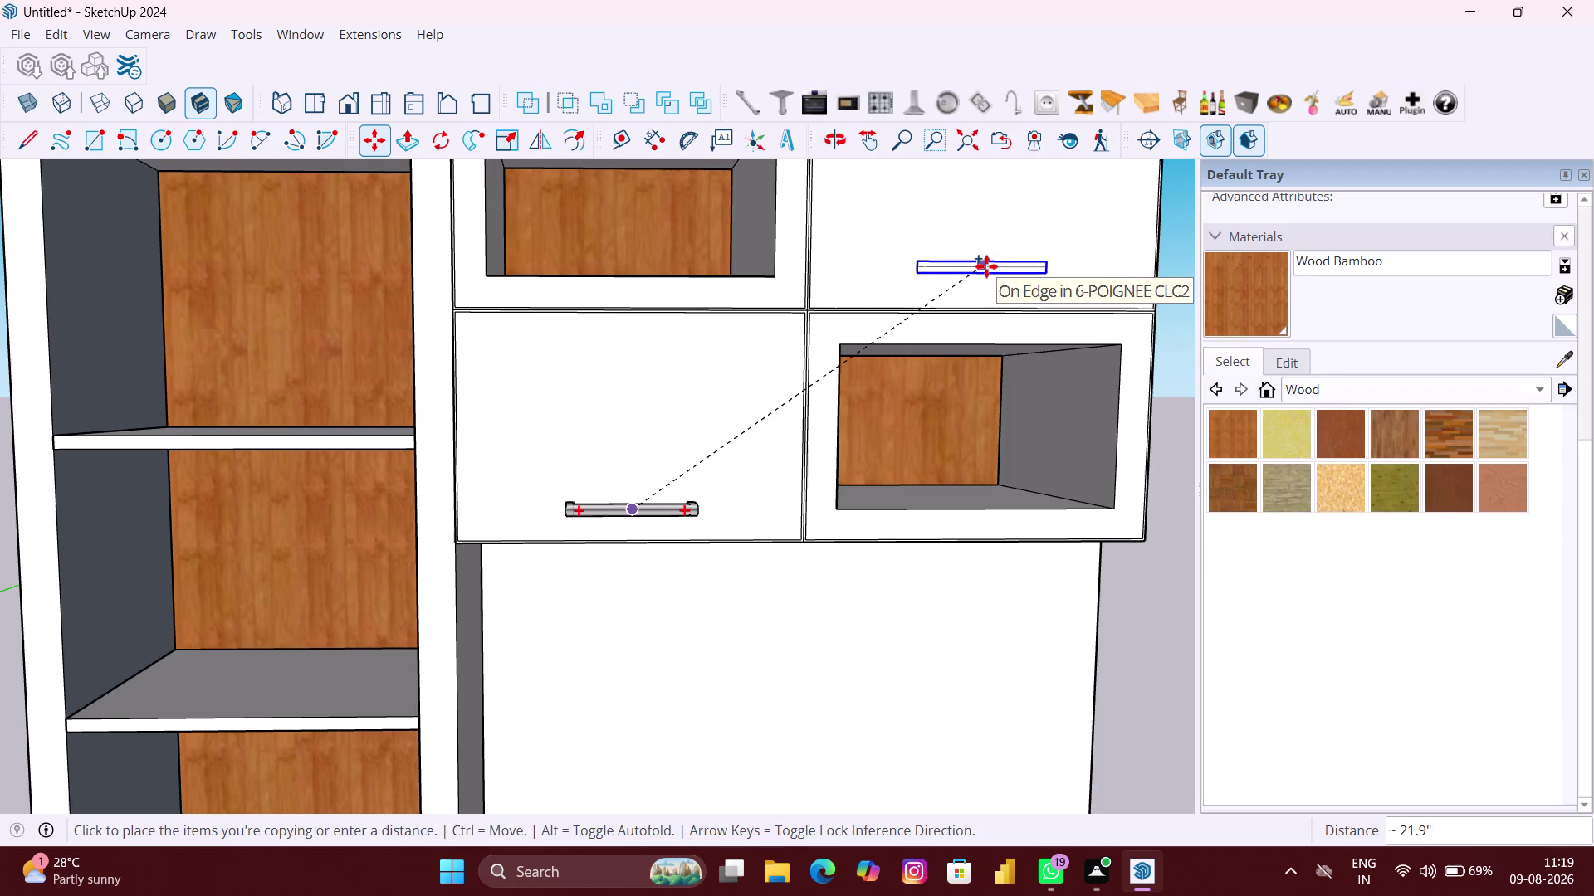
click(986, 267)
Reposition the handle lower on the upper right door, near its bottom edge.
scroll(down, 3)
middle_drag(986, 266, 1074, 308)
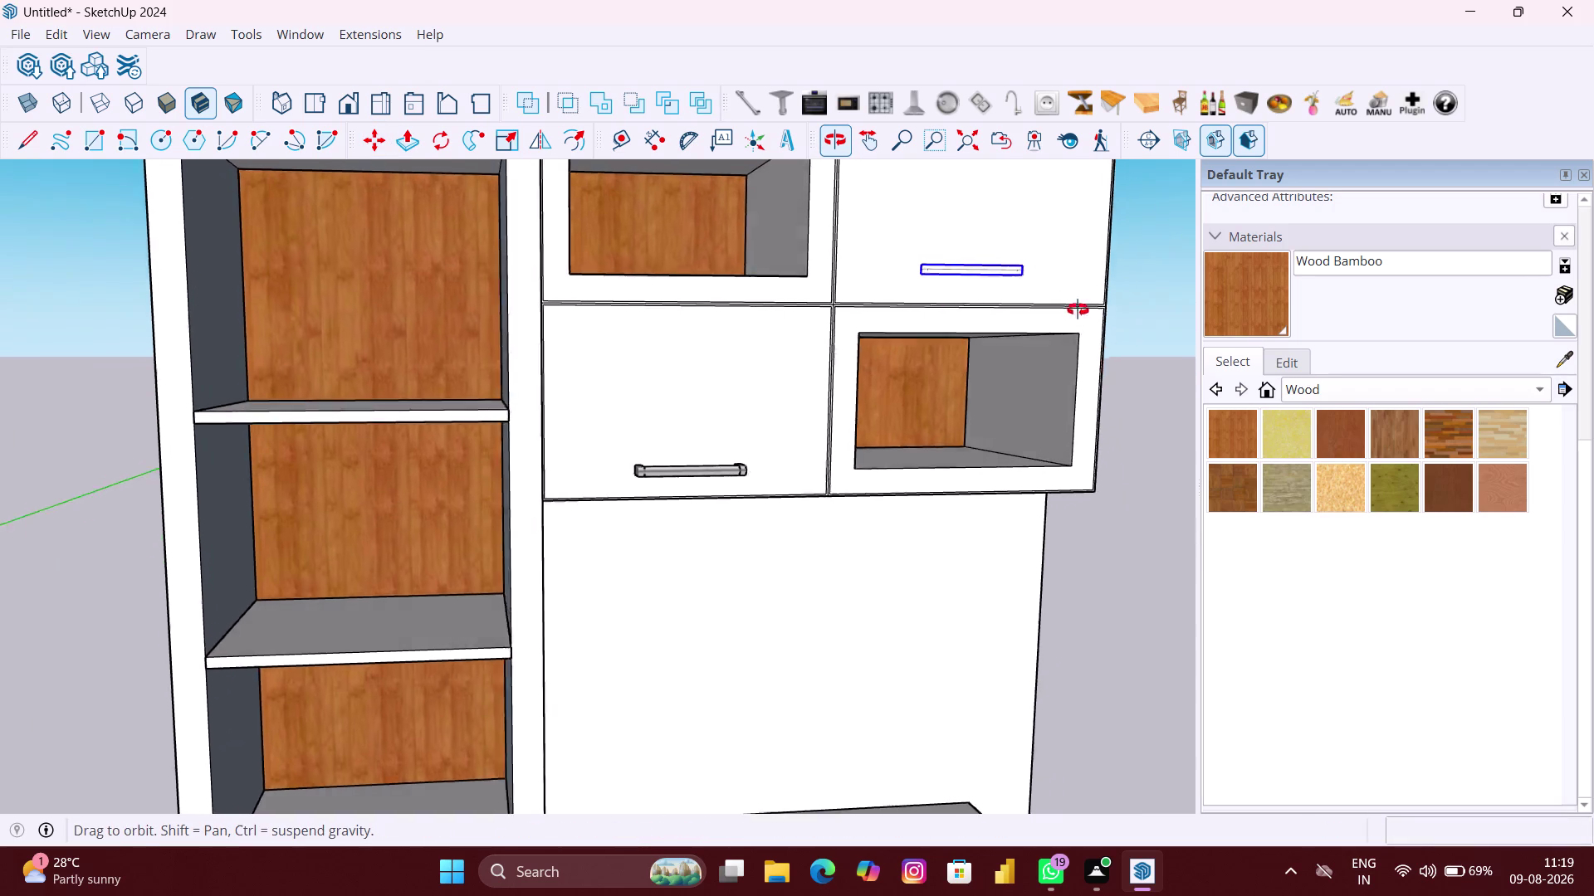
middle_drag(1074, 308, 1097, 519)
scroll(up, 3)
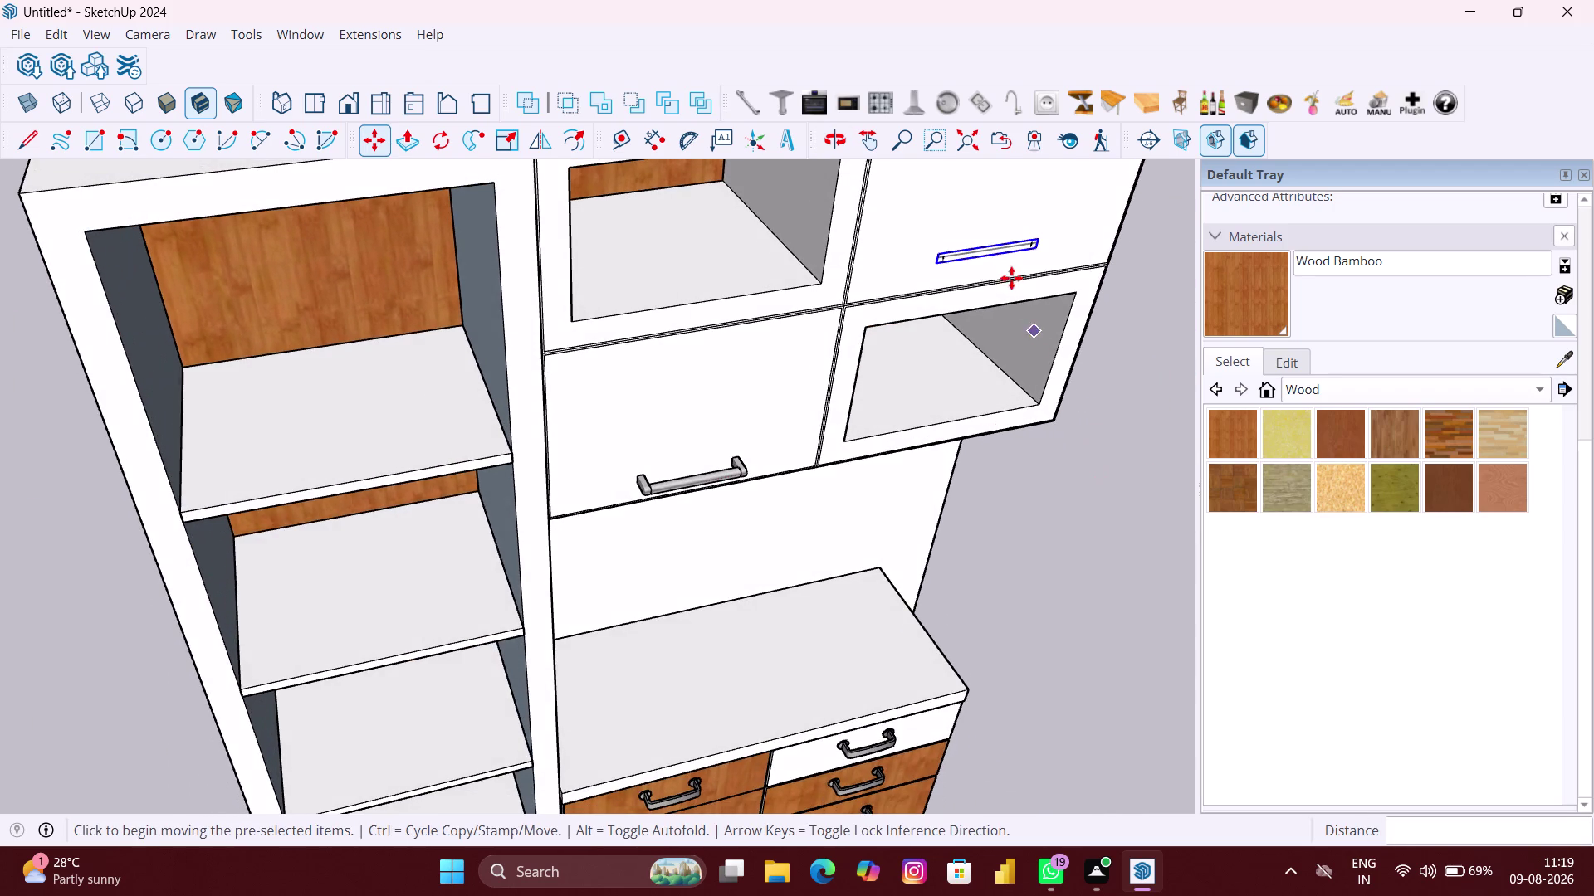
scroll(up, 3)
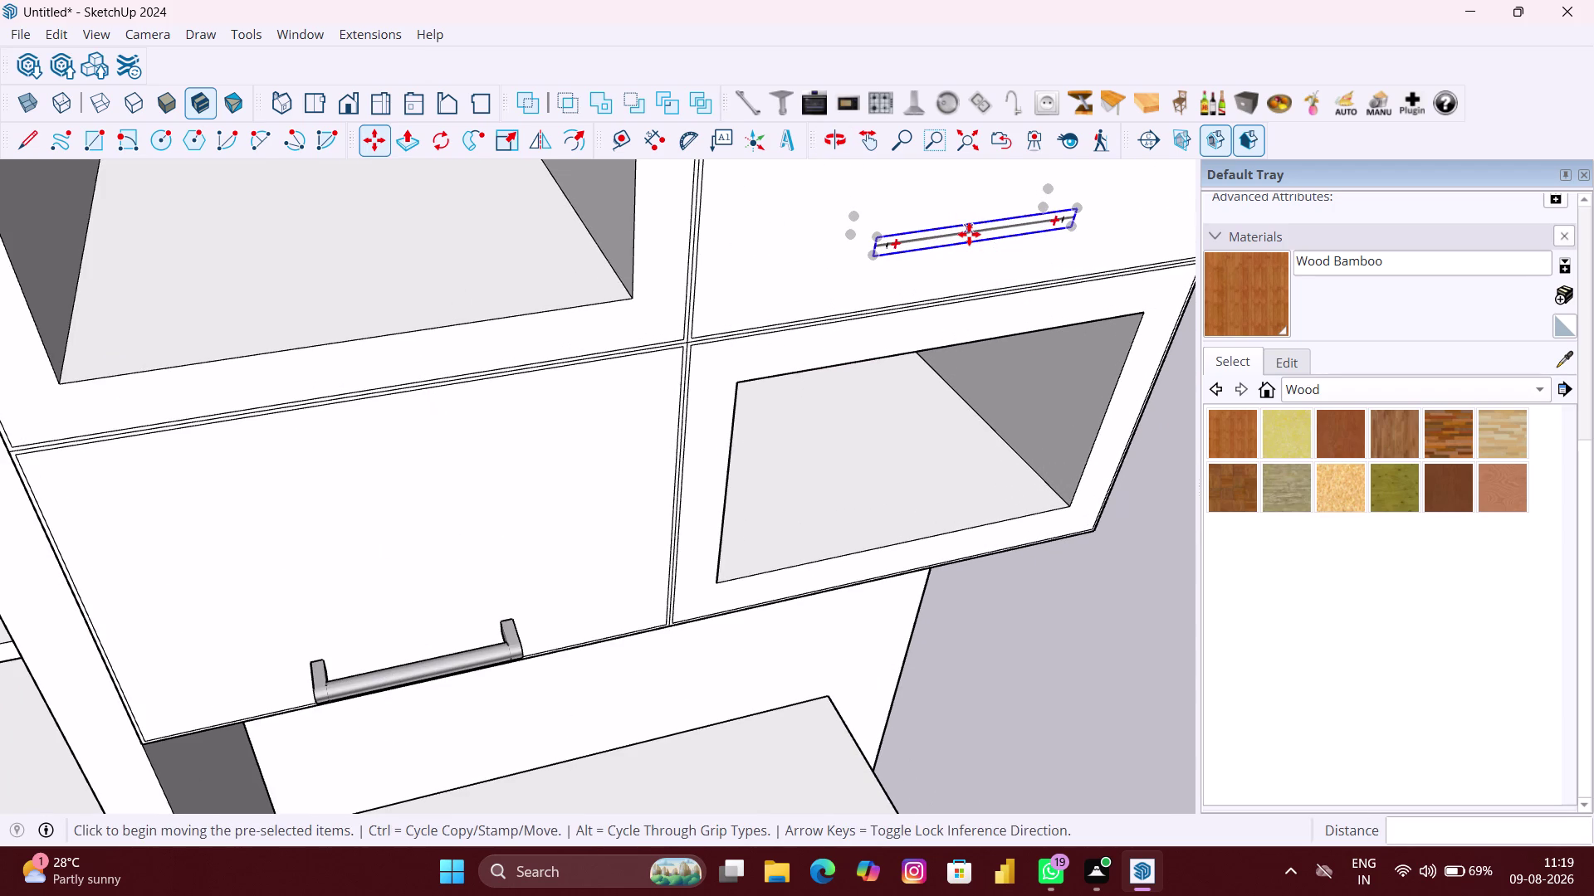
click(969, 234)
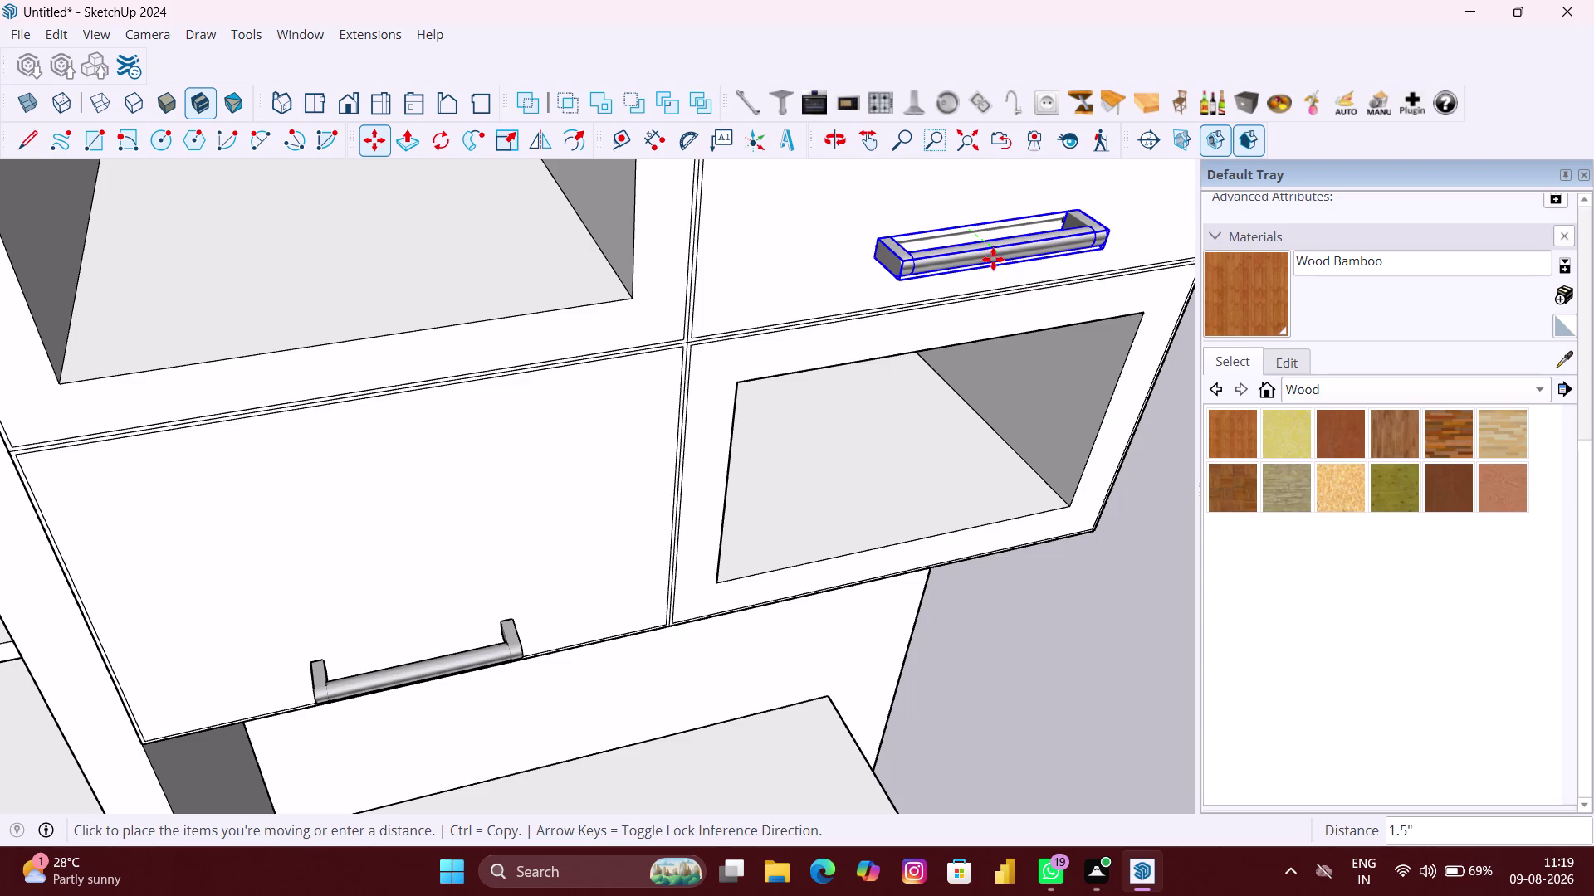
click(992, 259)
Grab the handle again, cancel the move, and clear the selection in Select.
scroll(down, 3)
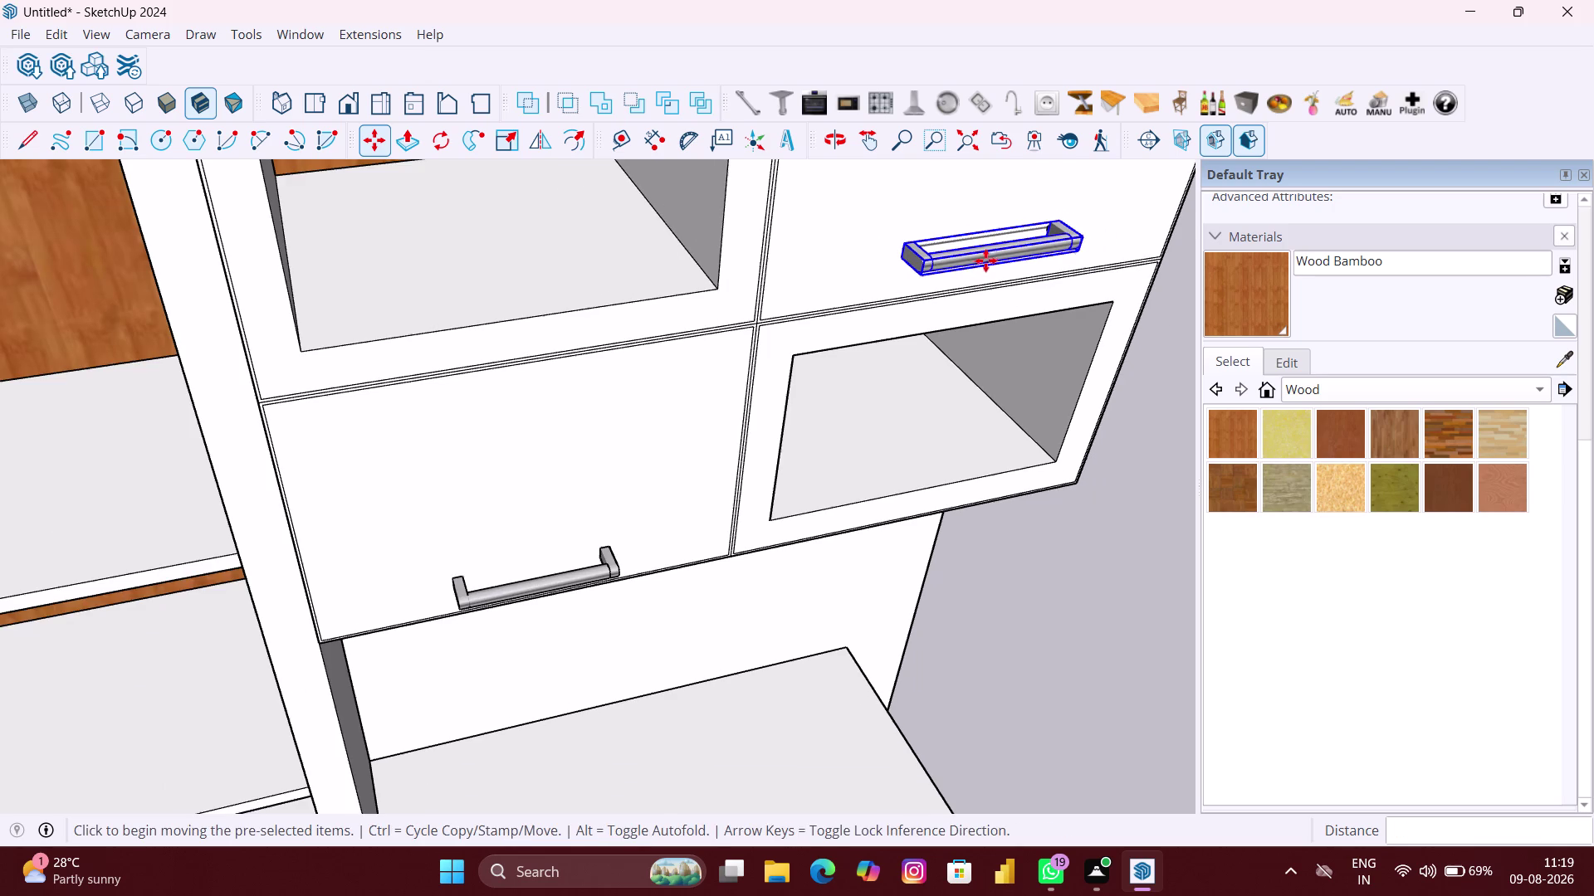
middle_drag(960, 261, 1073, 243)
scroll(up, 3)
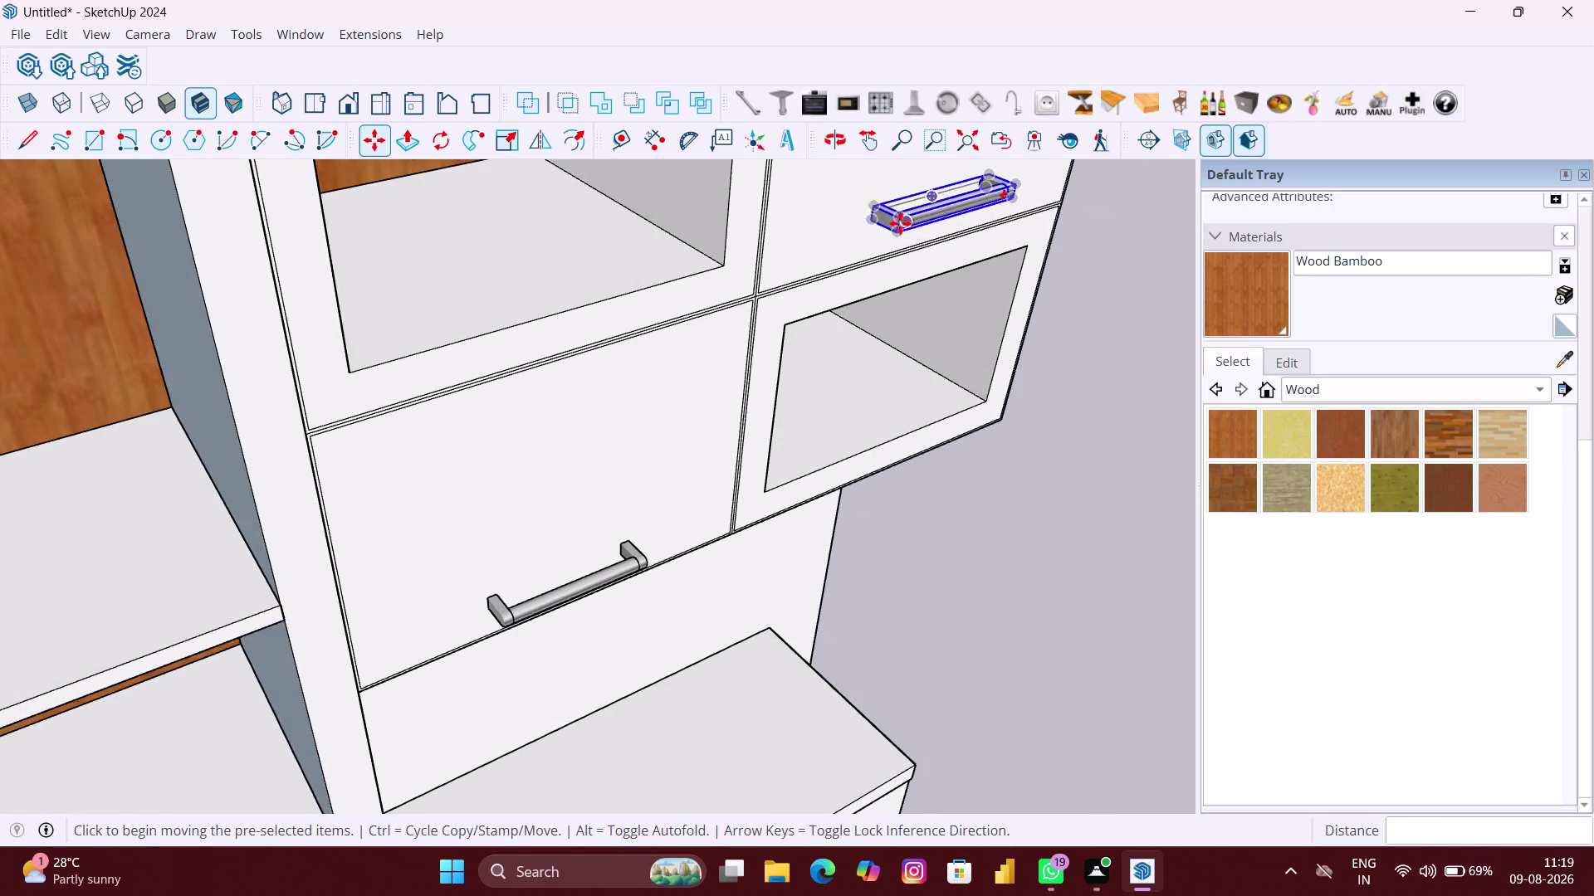
scroll(up, 3)
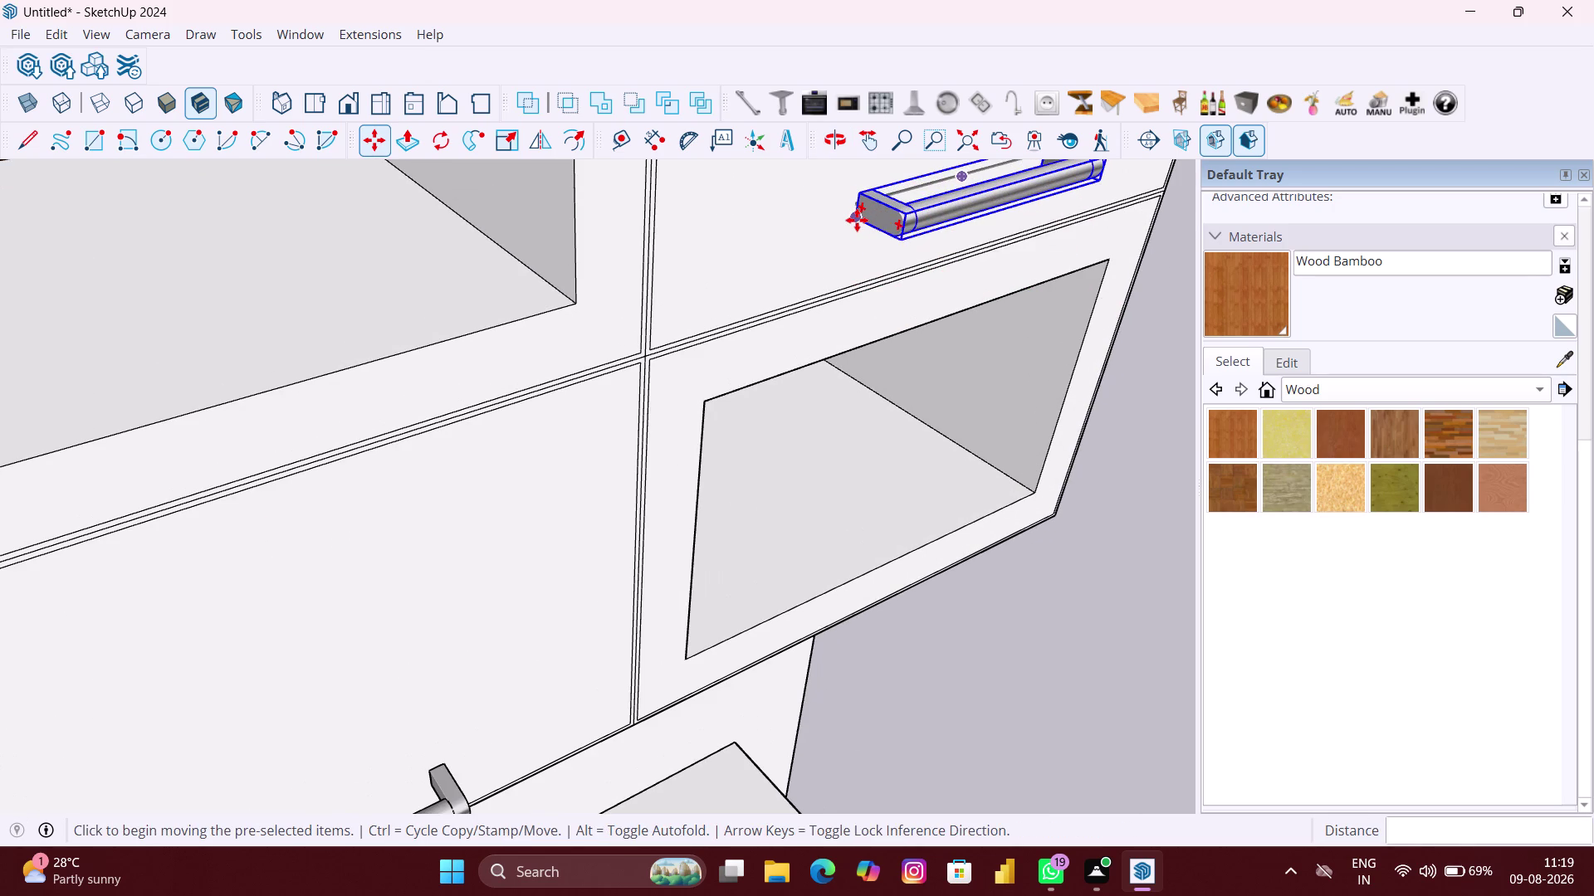
click(856, 220)
click(846, 219)
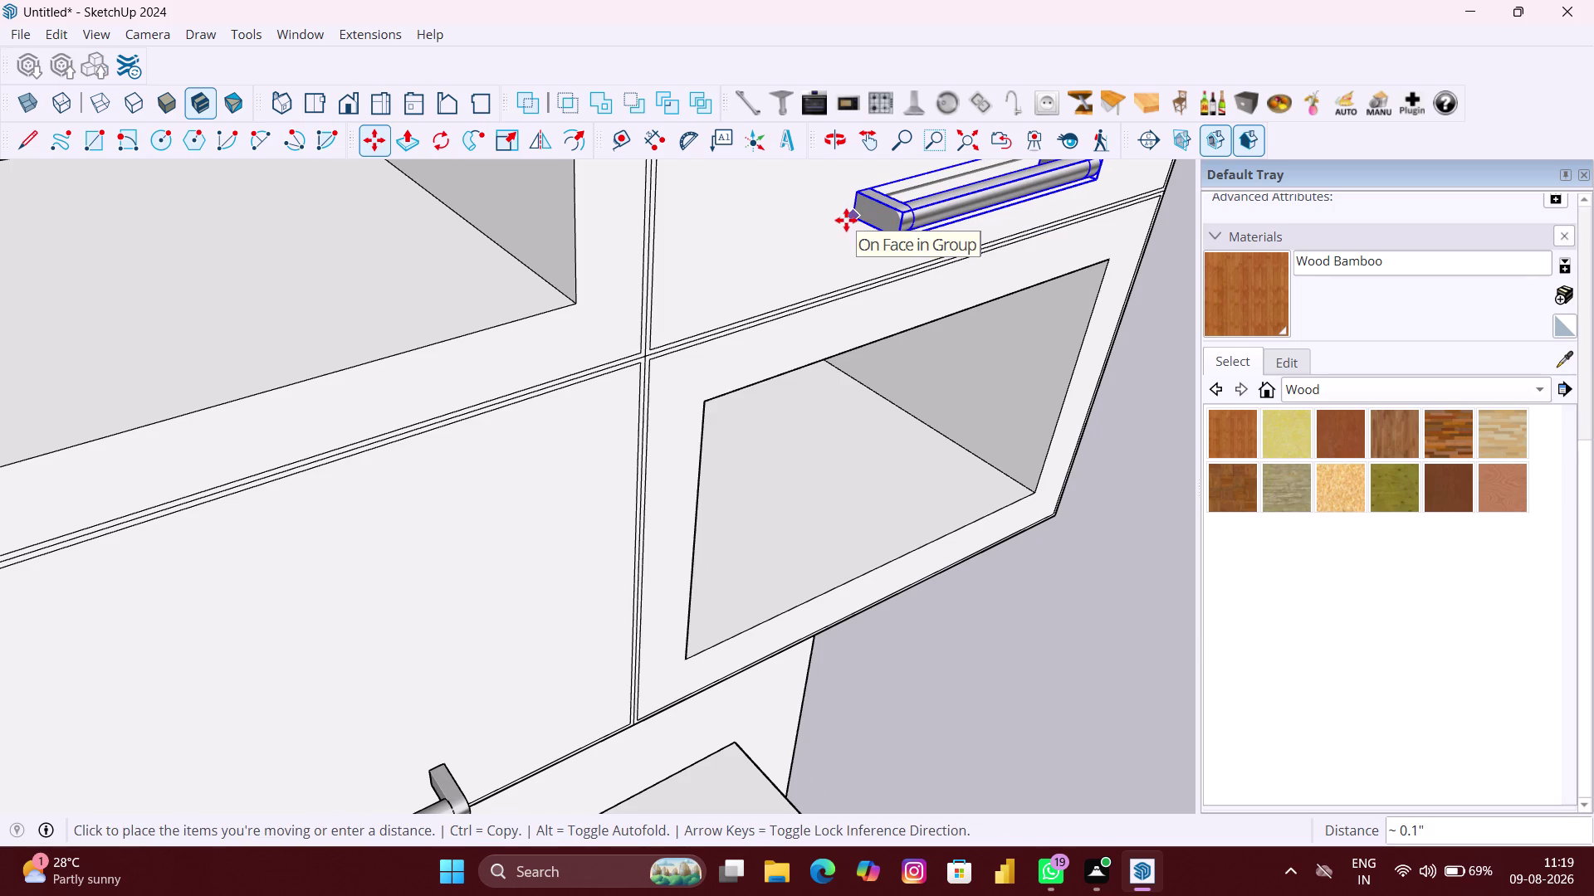
scroll(down, 3)
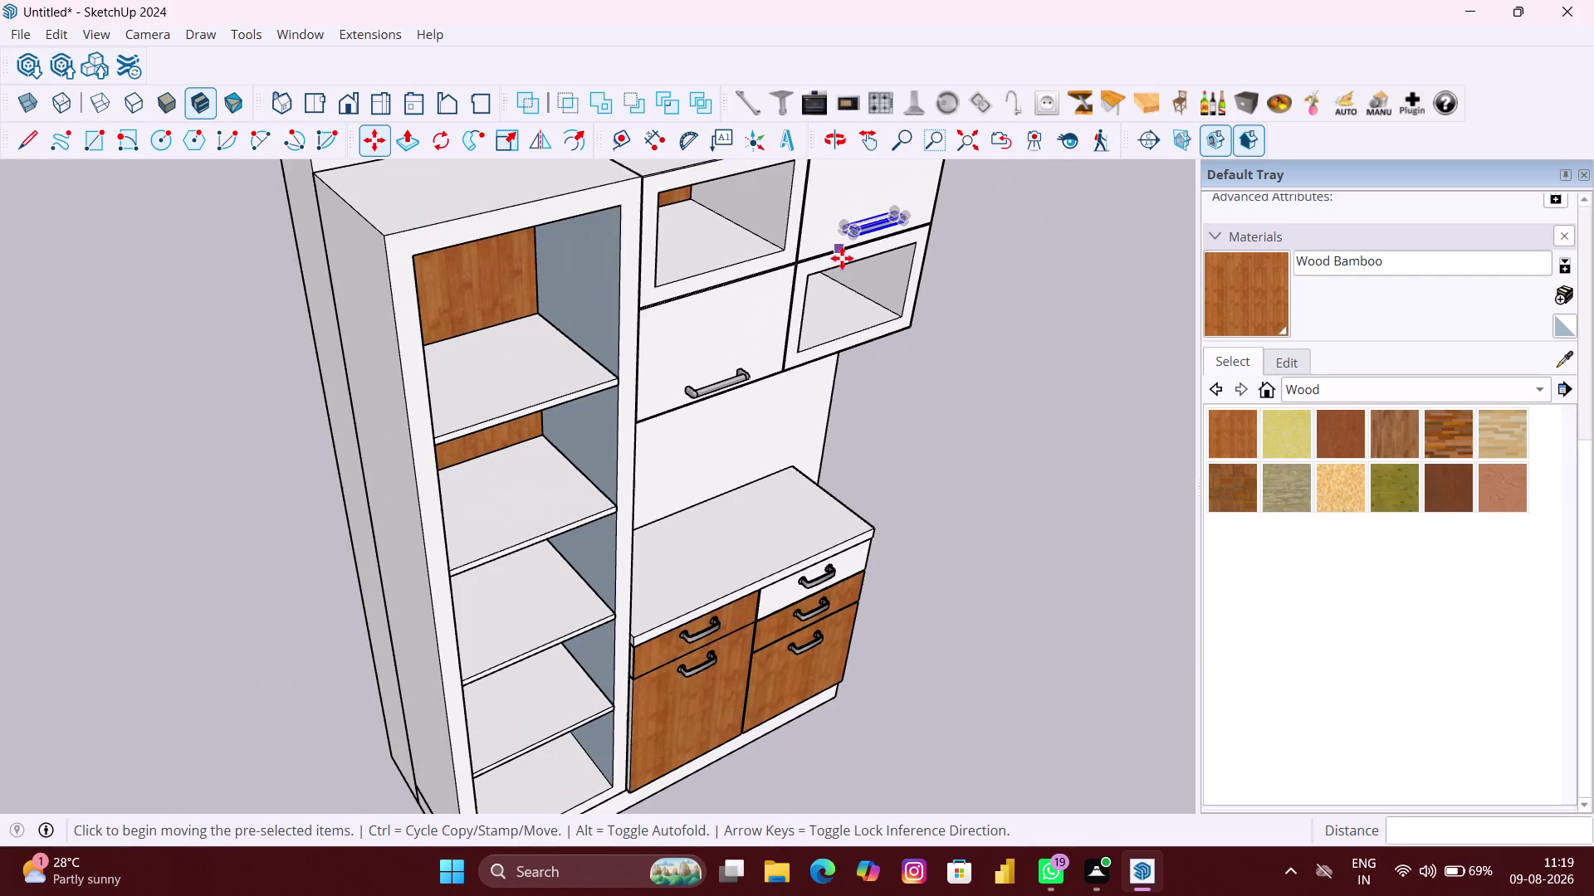
key(Escape)
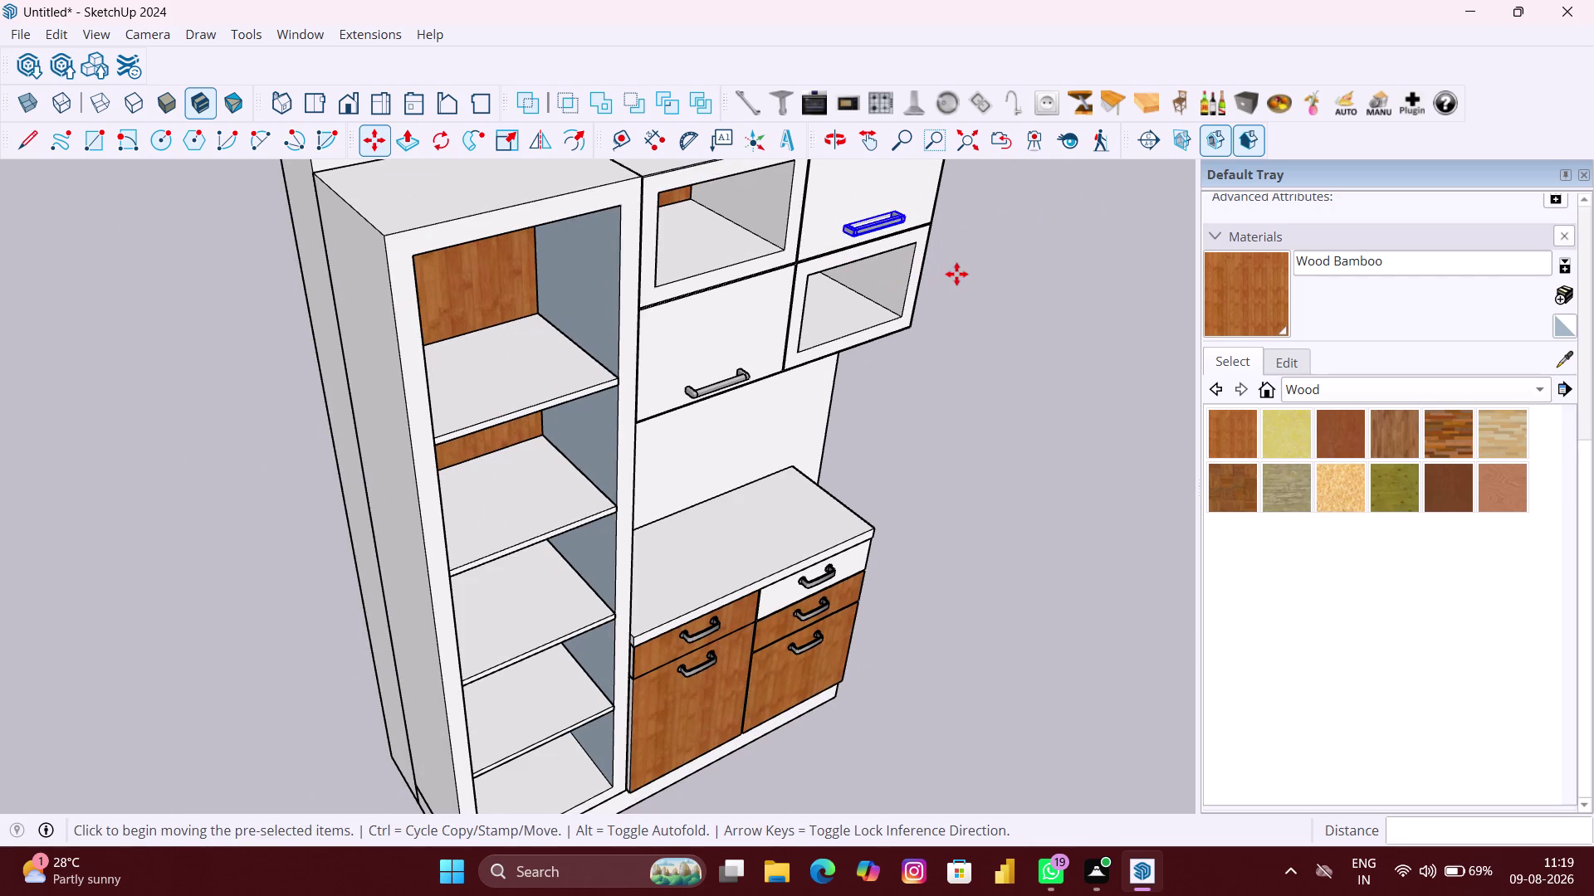
key(space)
click(987, 288)
Orbit around to the back wall and open its group for editing.
scroll(down, 3)
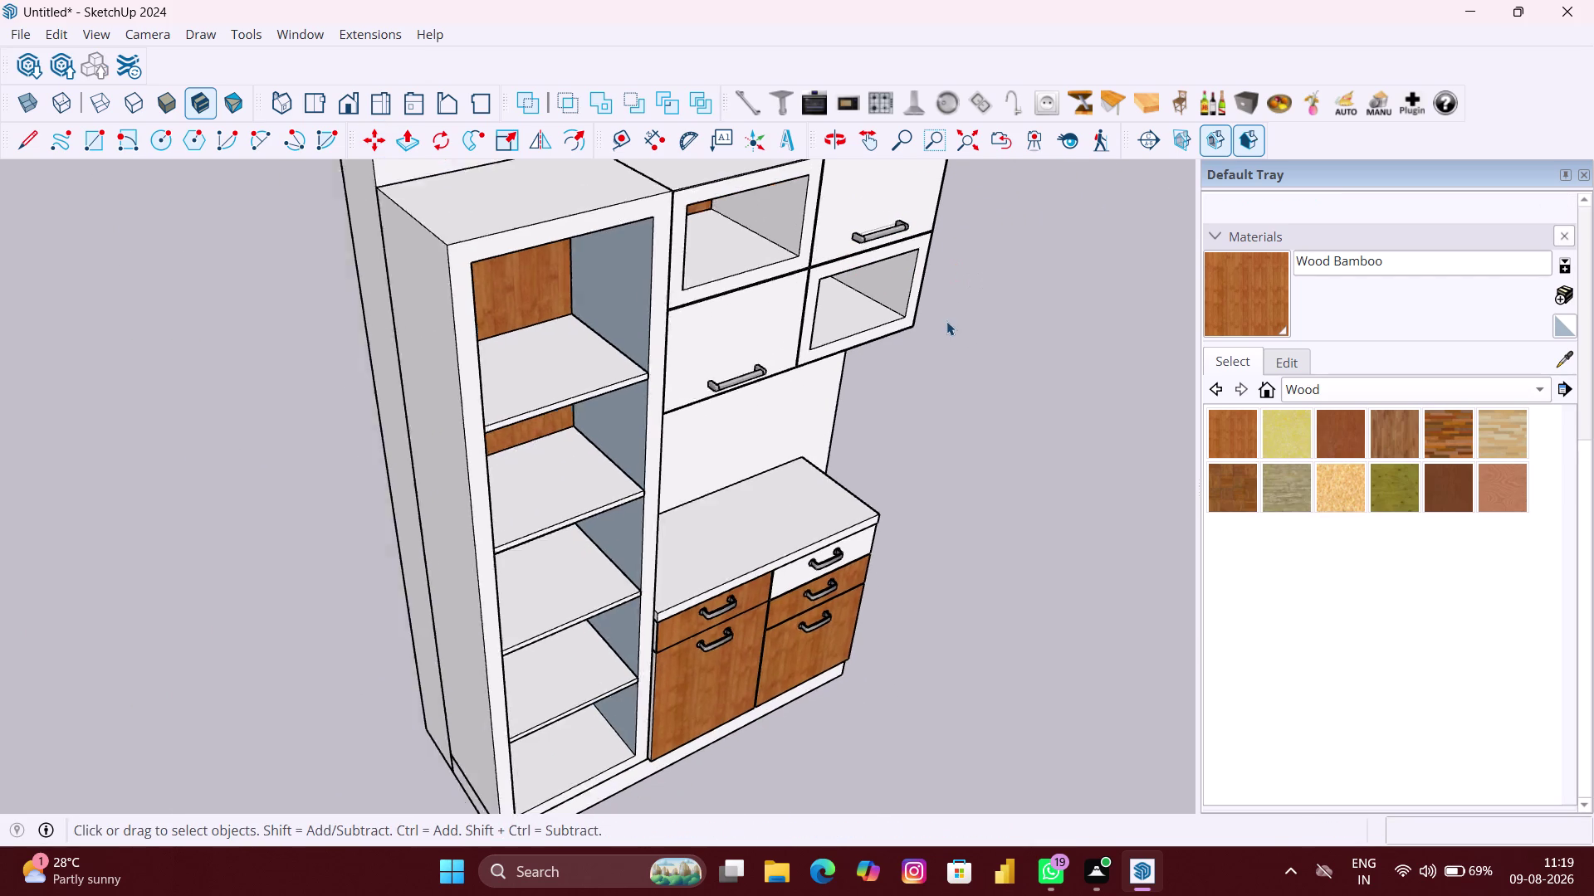
middle_drag(932, 350, 607, 276)
scroll(down, 3)
scroll(up, 3)
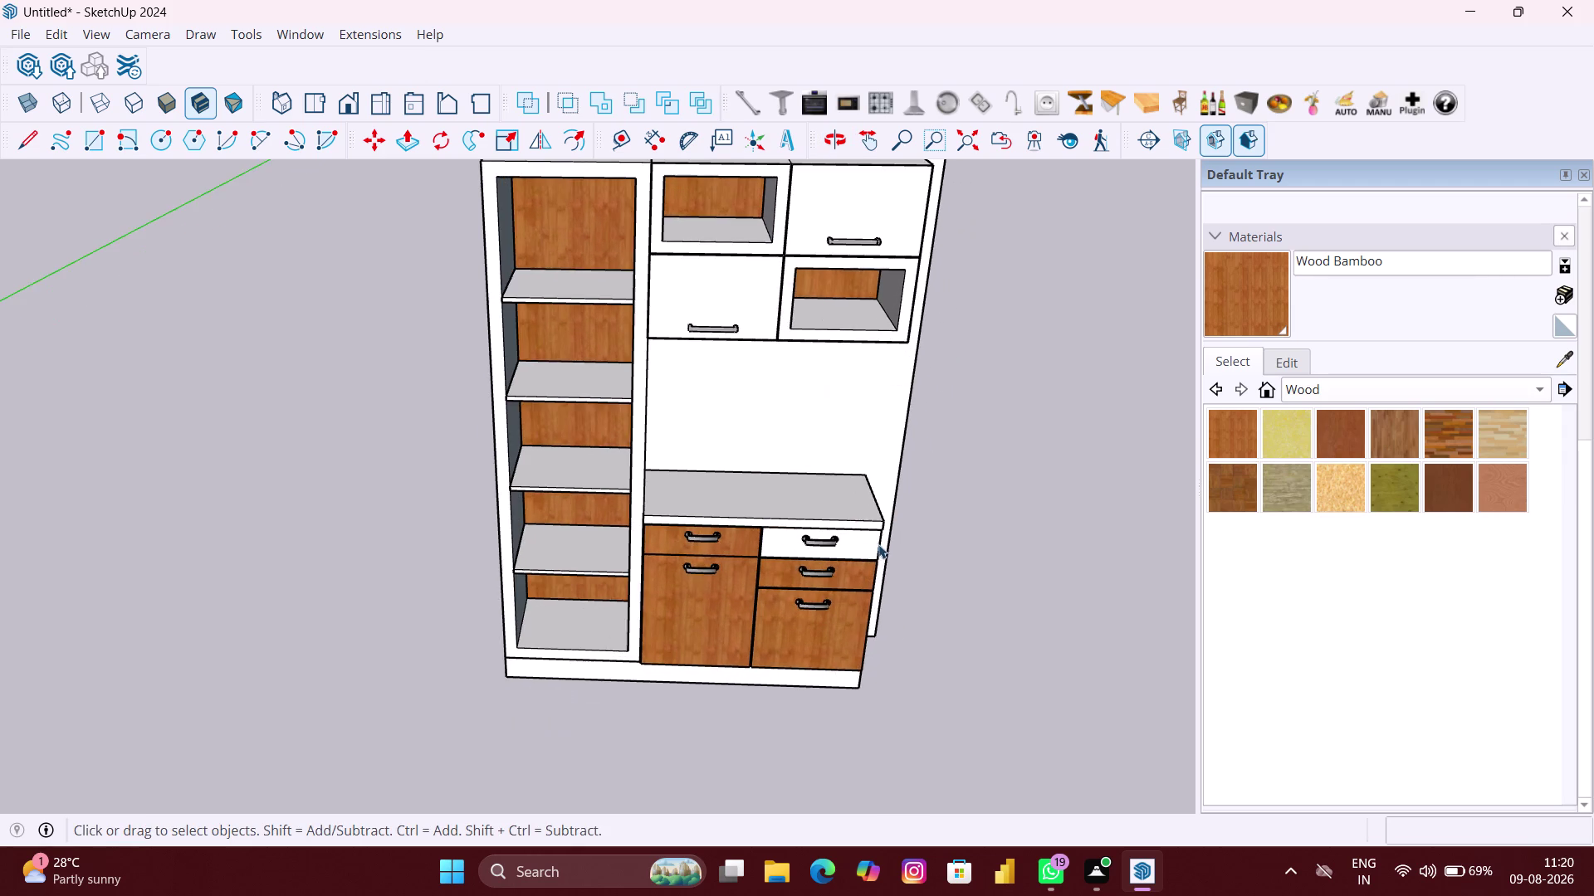
scroll(up, 3)
scroll(down, 3)
middle_drag(895, 527, 892, 355)
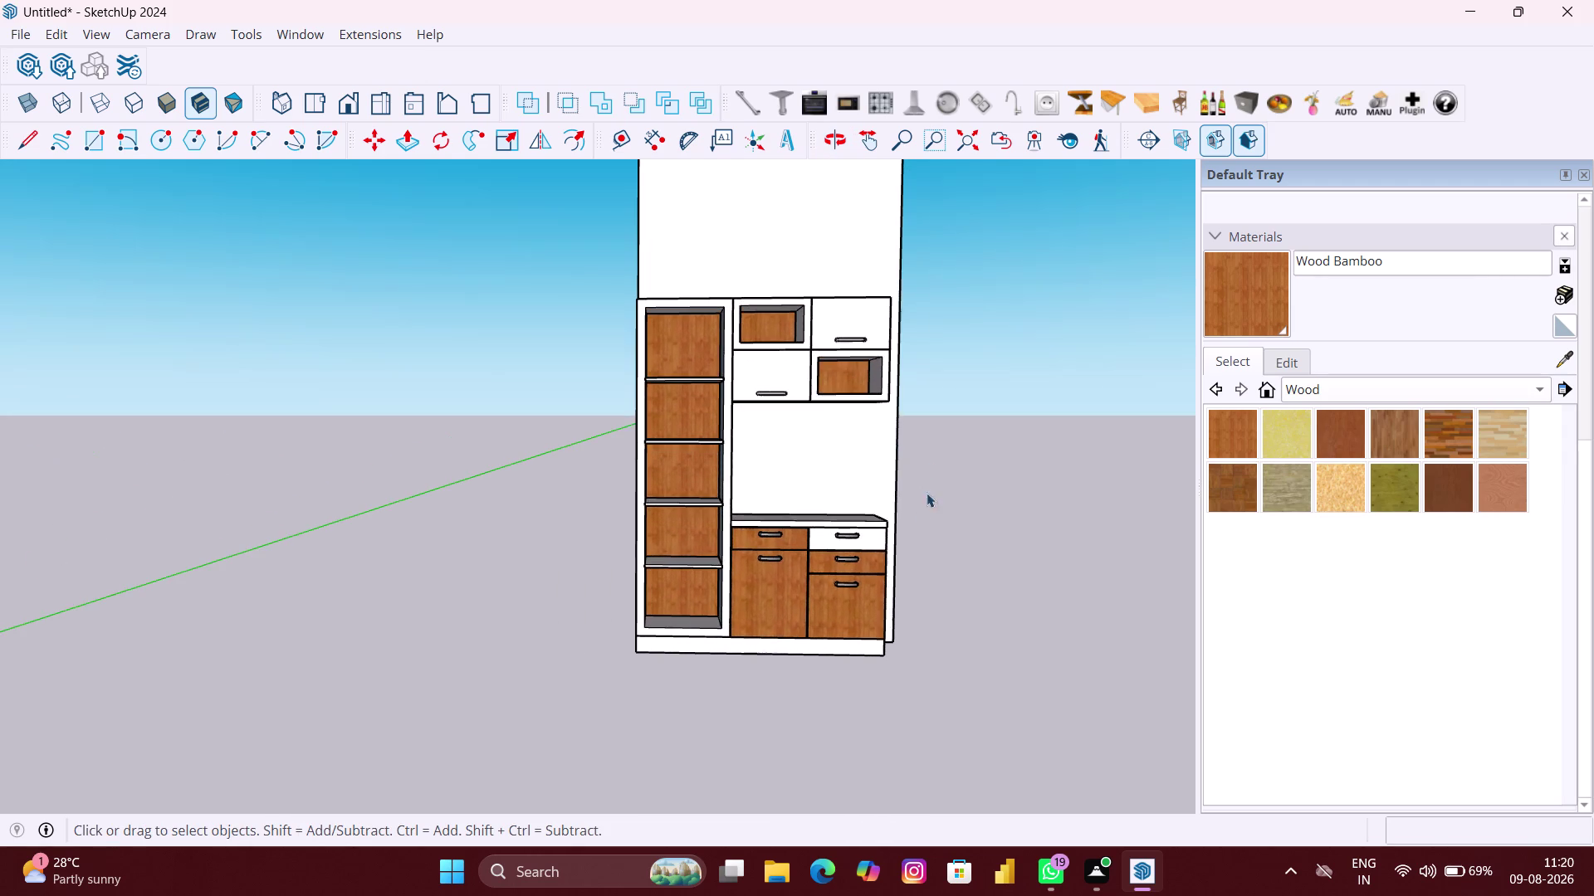
scroll(up, 3)
middle_drag(899, 521, 846, 537)
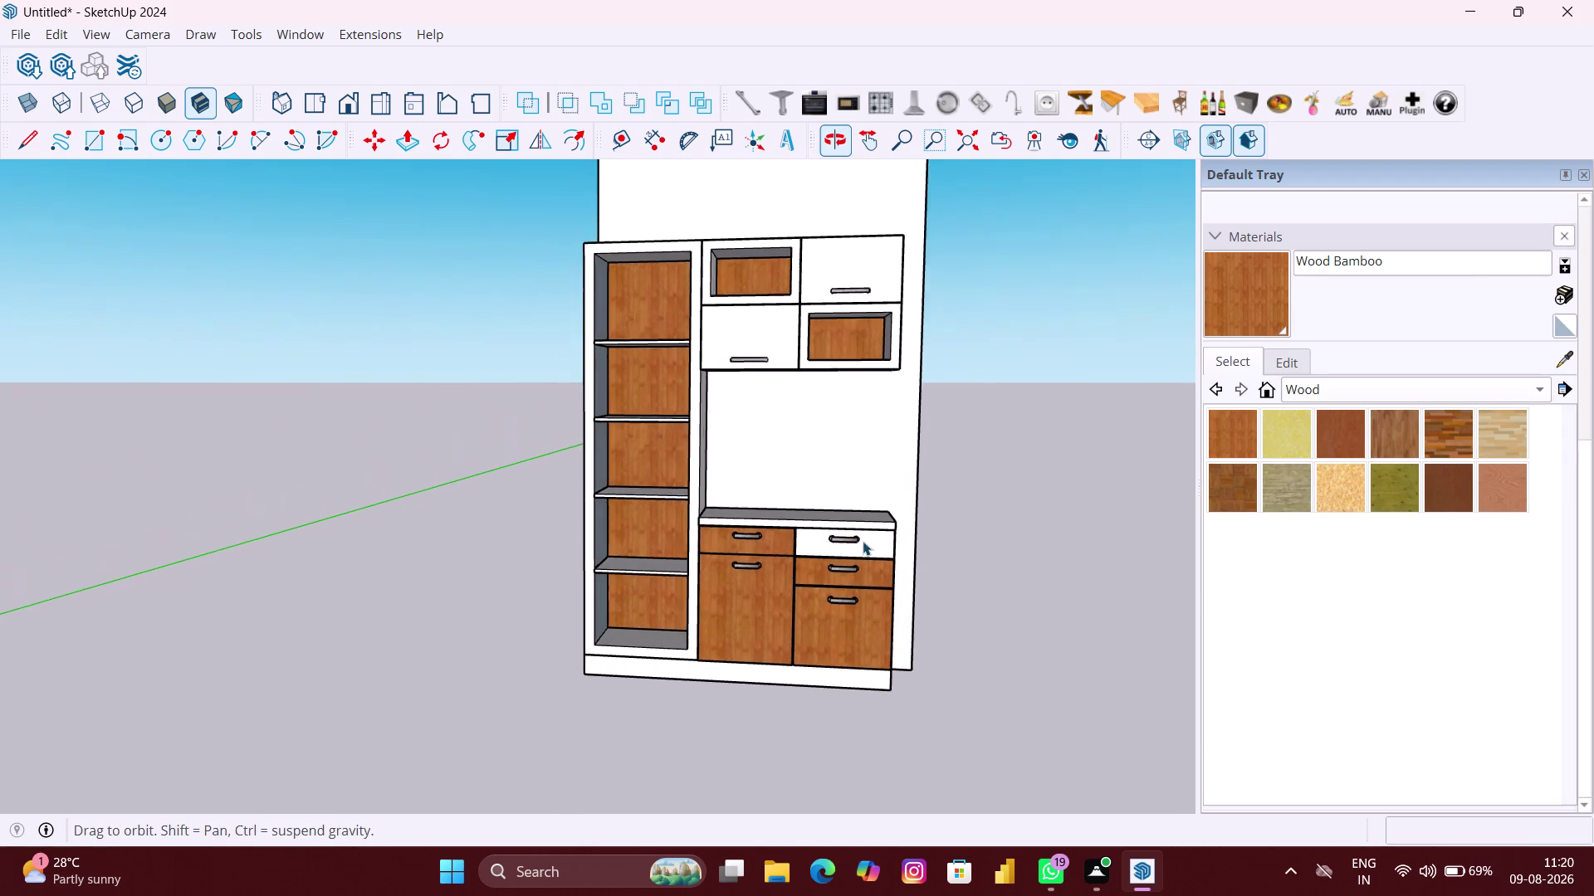
scroll(down, 3)
scroll(down, 3)
middle_drag(1001, 561, 868, 530)
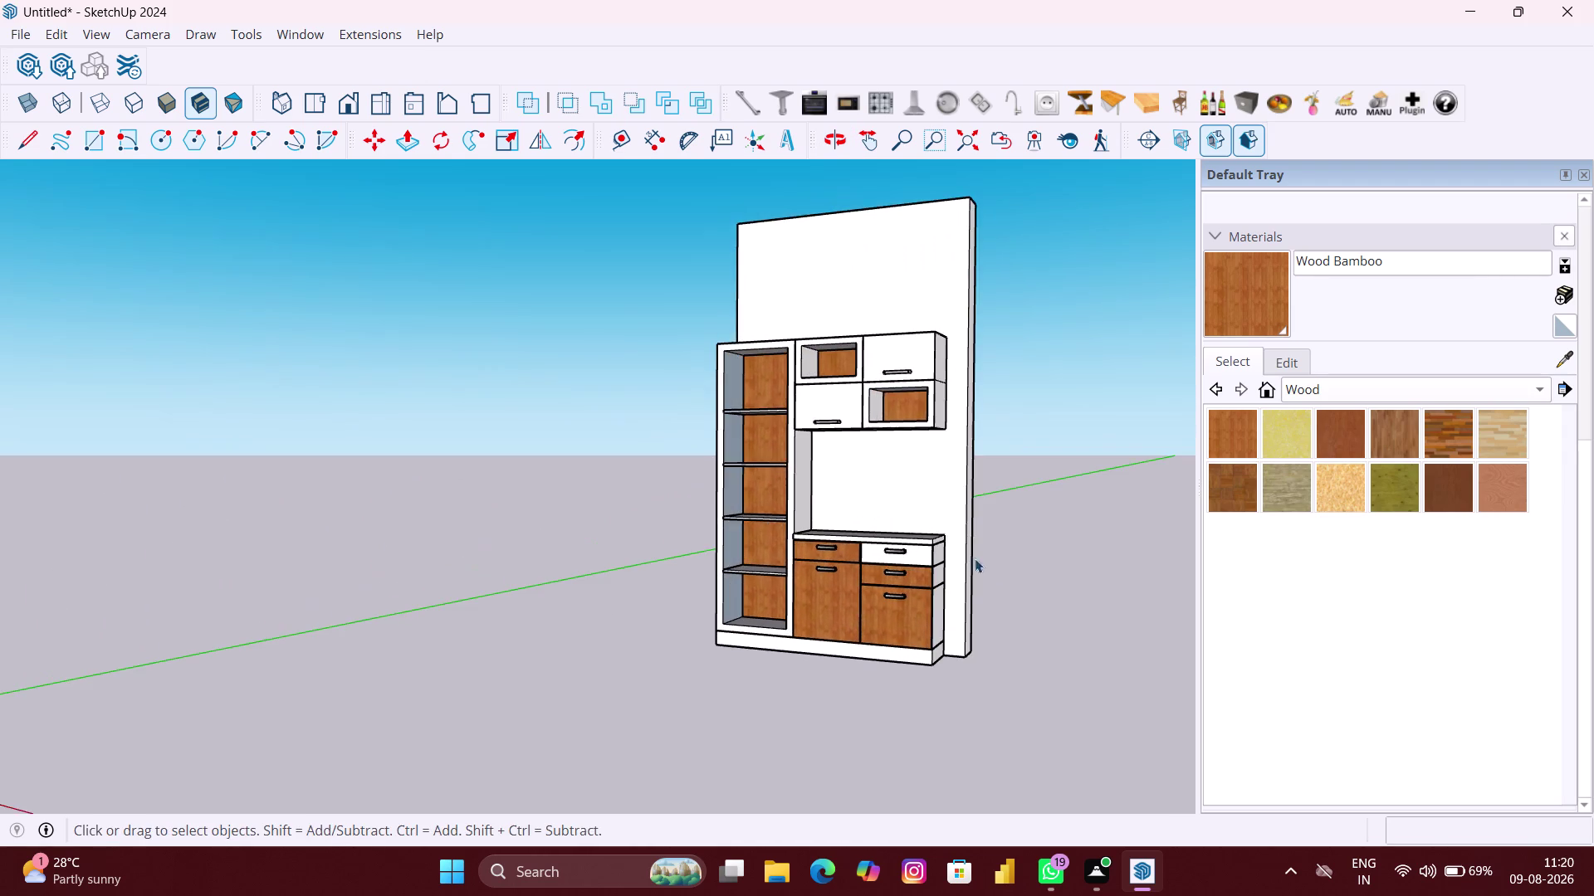
scroll(up, 3)
middle_drag(1004, 584, 960, 603)
double_click(953, 574)
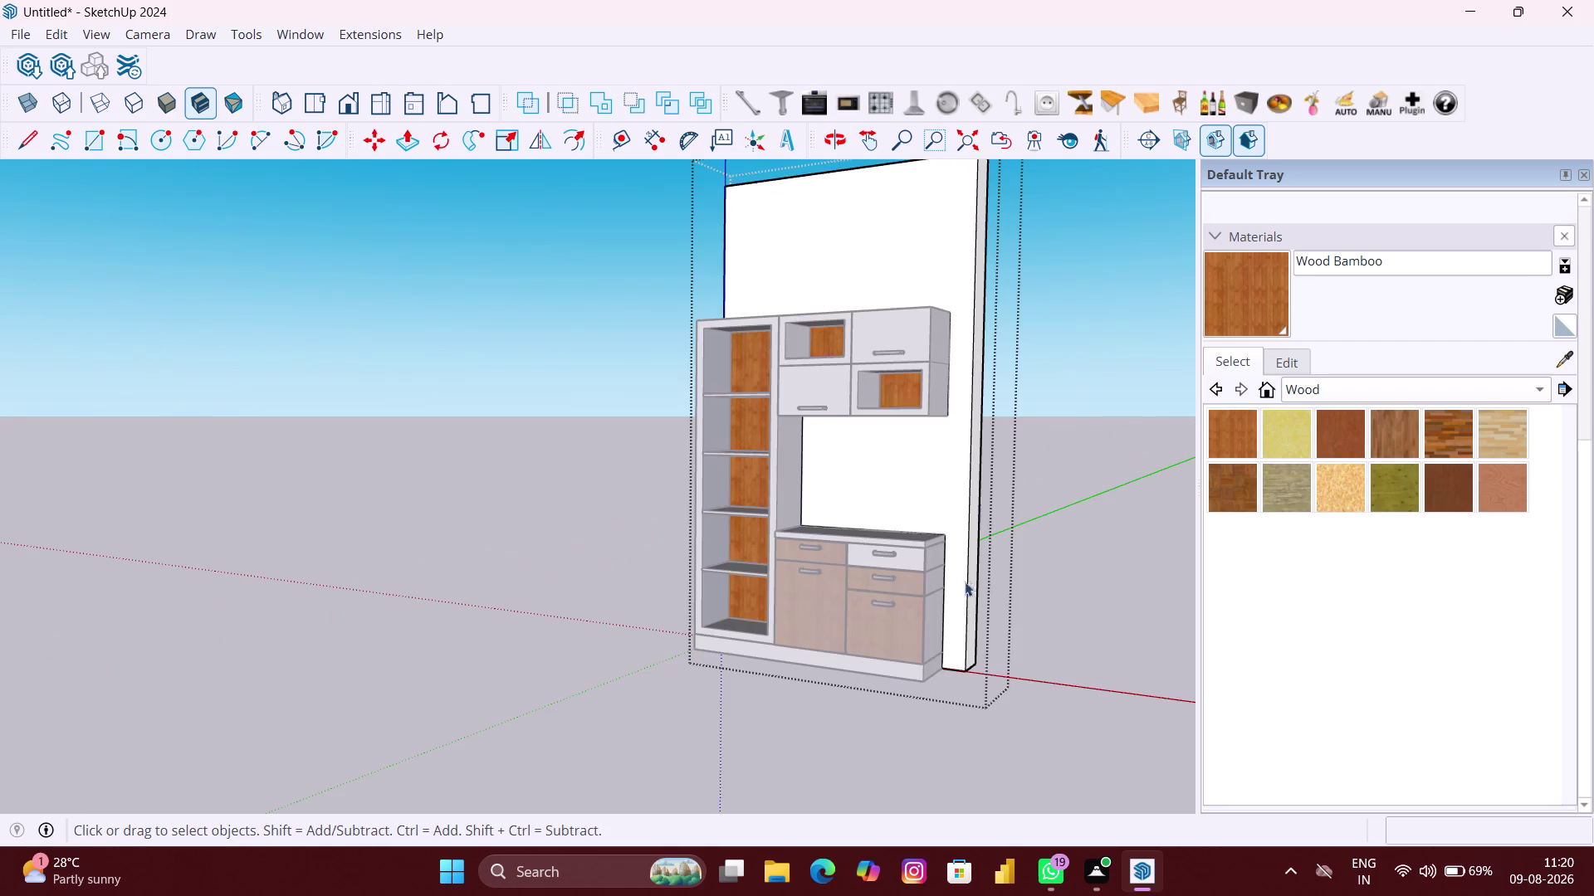
Push/pull the back wall's side face outward 46.2" to widen it.
scroll(up, 3)
key(p)
scroll(up, 3)
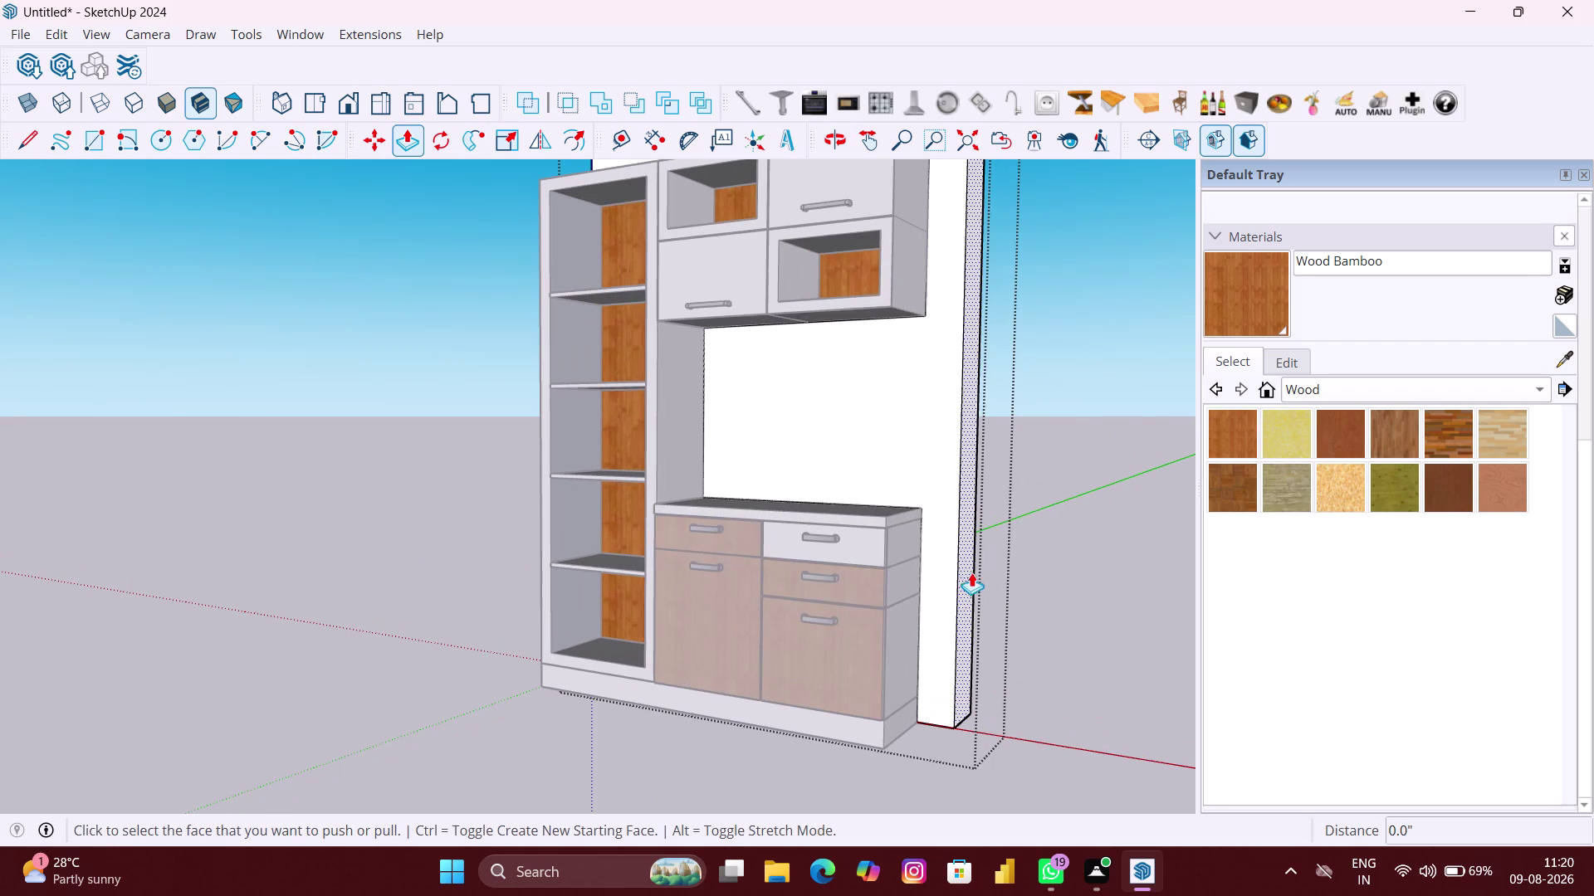
click(964, 570)
scroll(down, 3)
scroll(down, 3)
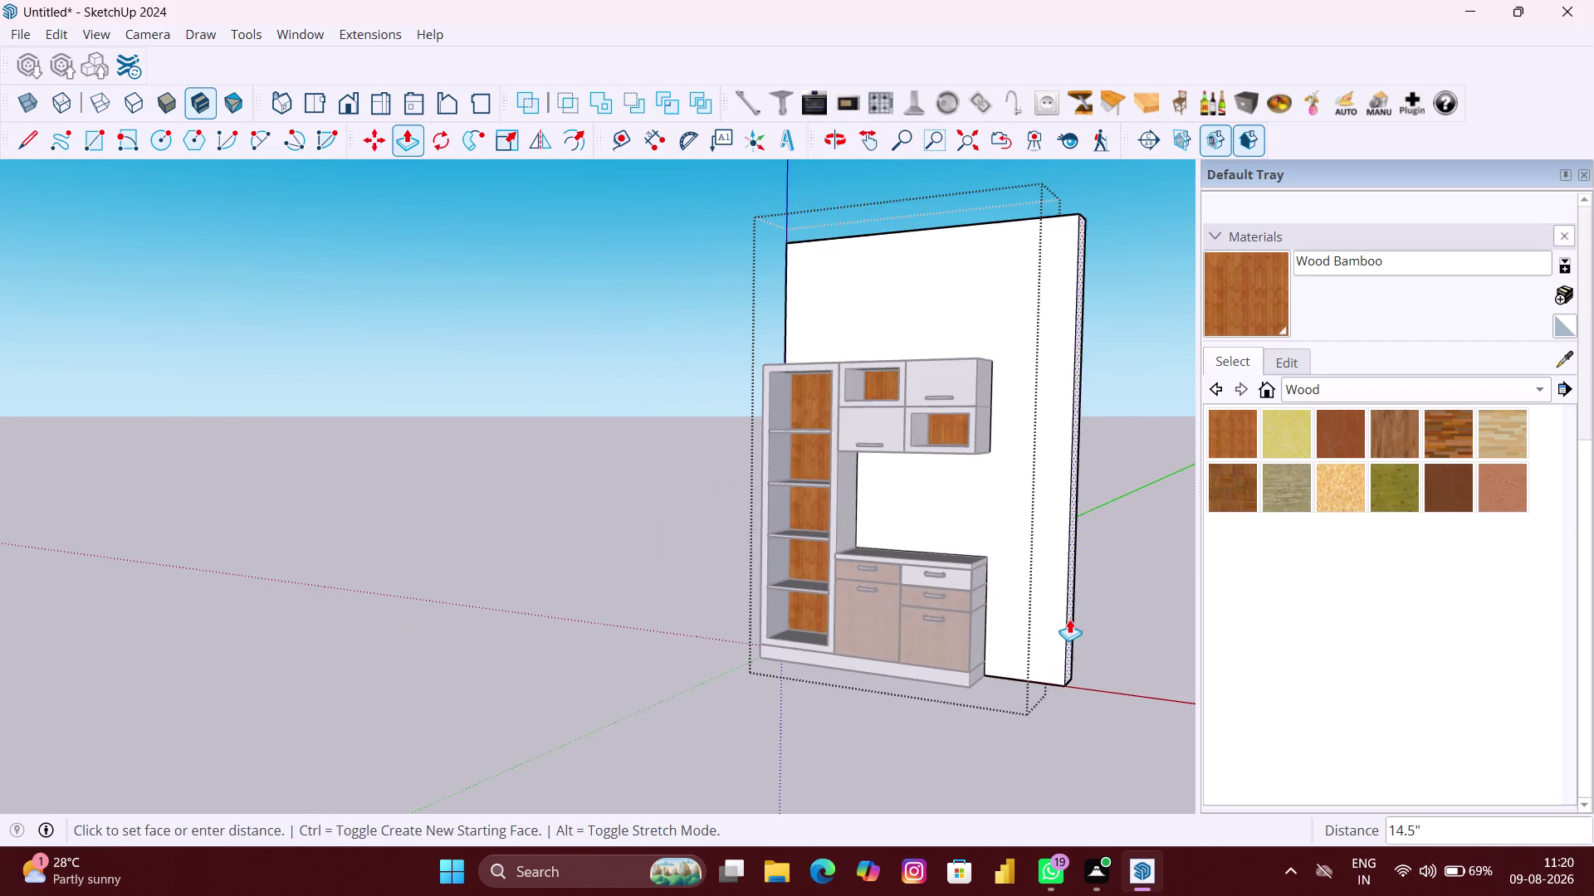
scroll(down, 3)
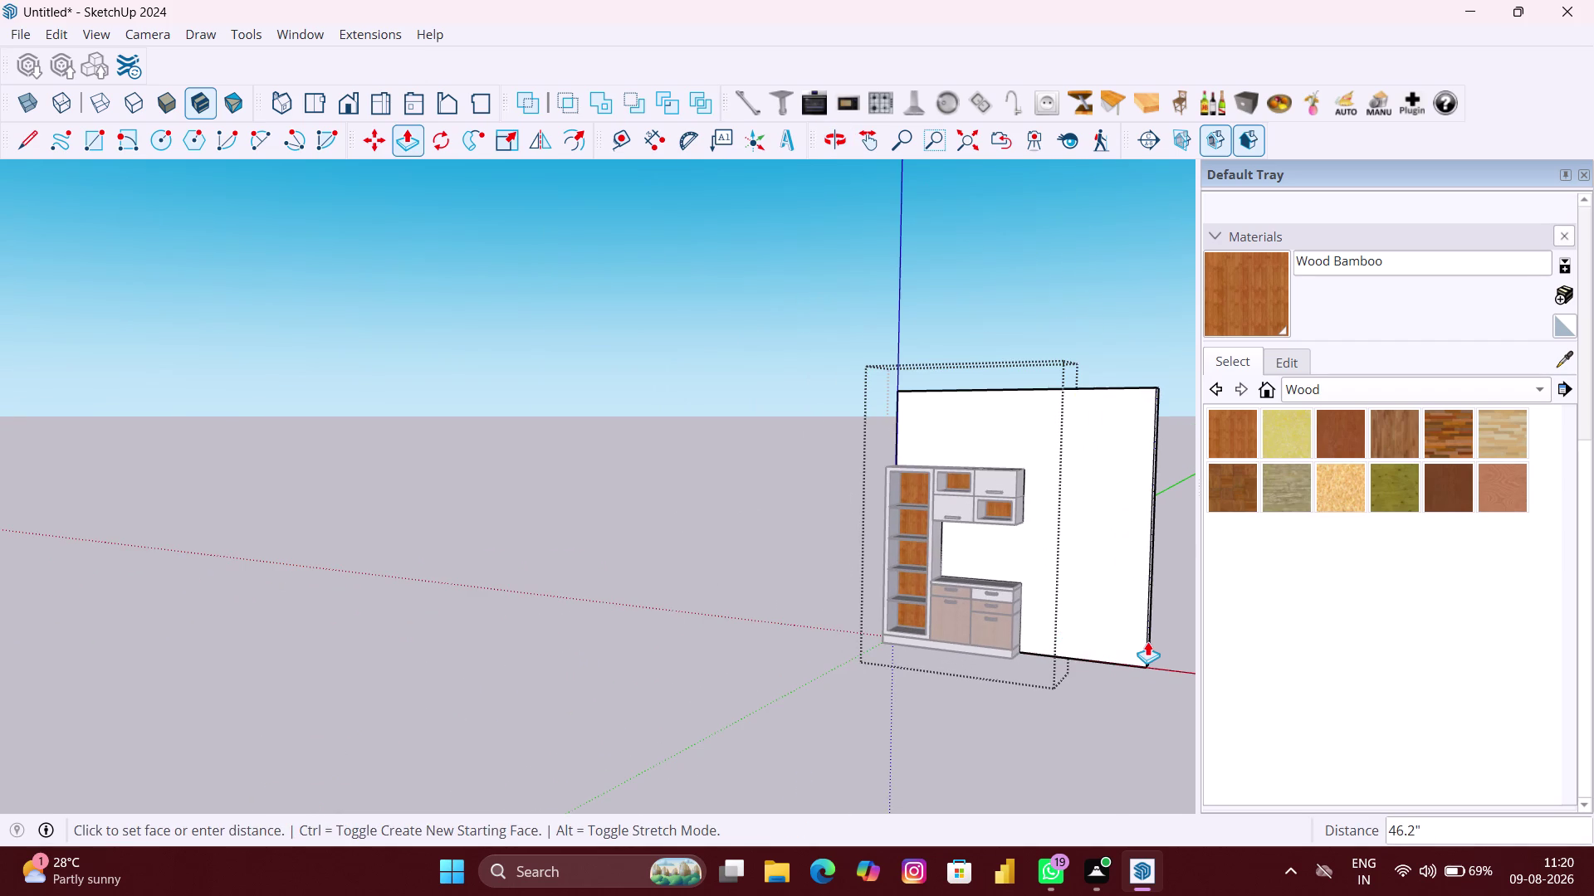
click(1147, 641)
Repeat the same extrusion on the wall's other side, then undo it.
middle_drag(980, 597, 1215, 594)
middle_drag(544, 522, 569, 522)
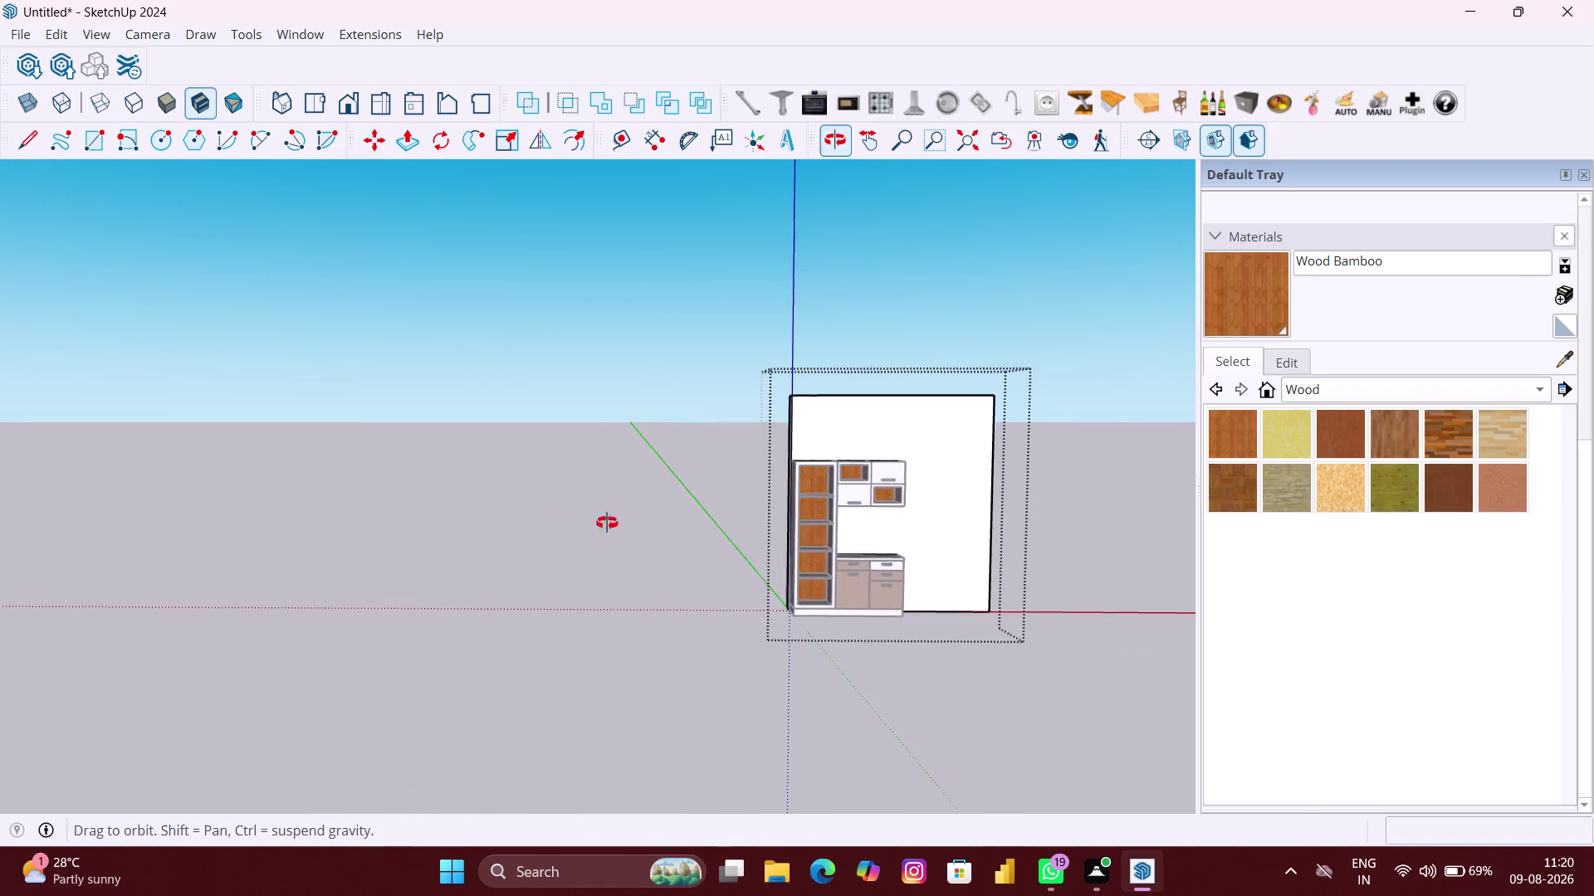
middle_drag(569, 522, 1006, 534)
scroll(up, 3)
scroll(up, 3)
scroll(up, 3)
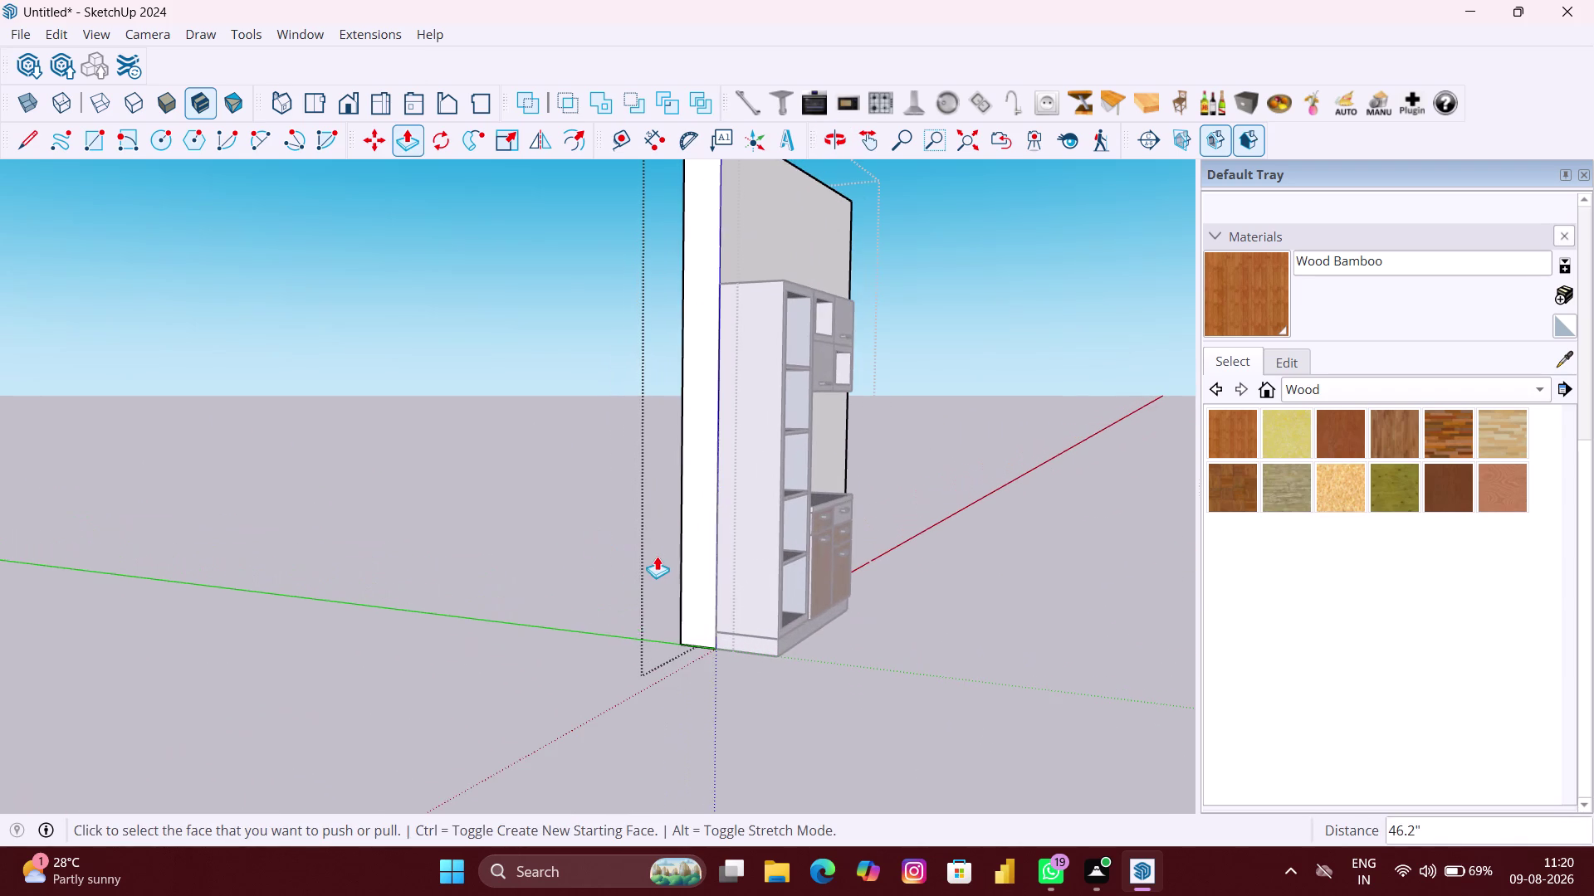
double_click(689, 555)
scroll(down, 3)
scroll(down, 3)
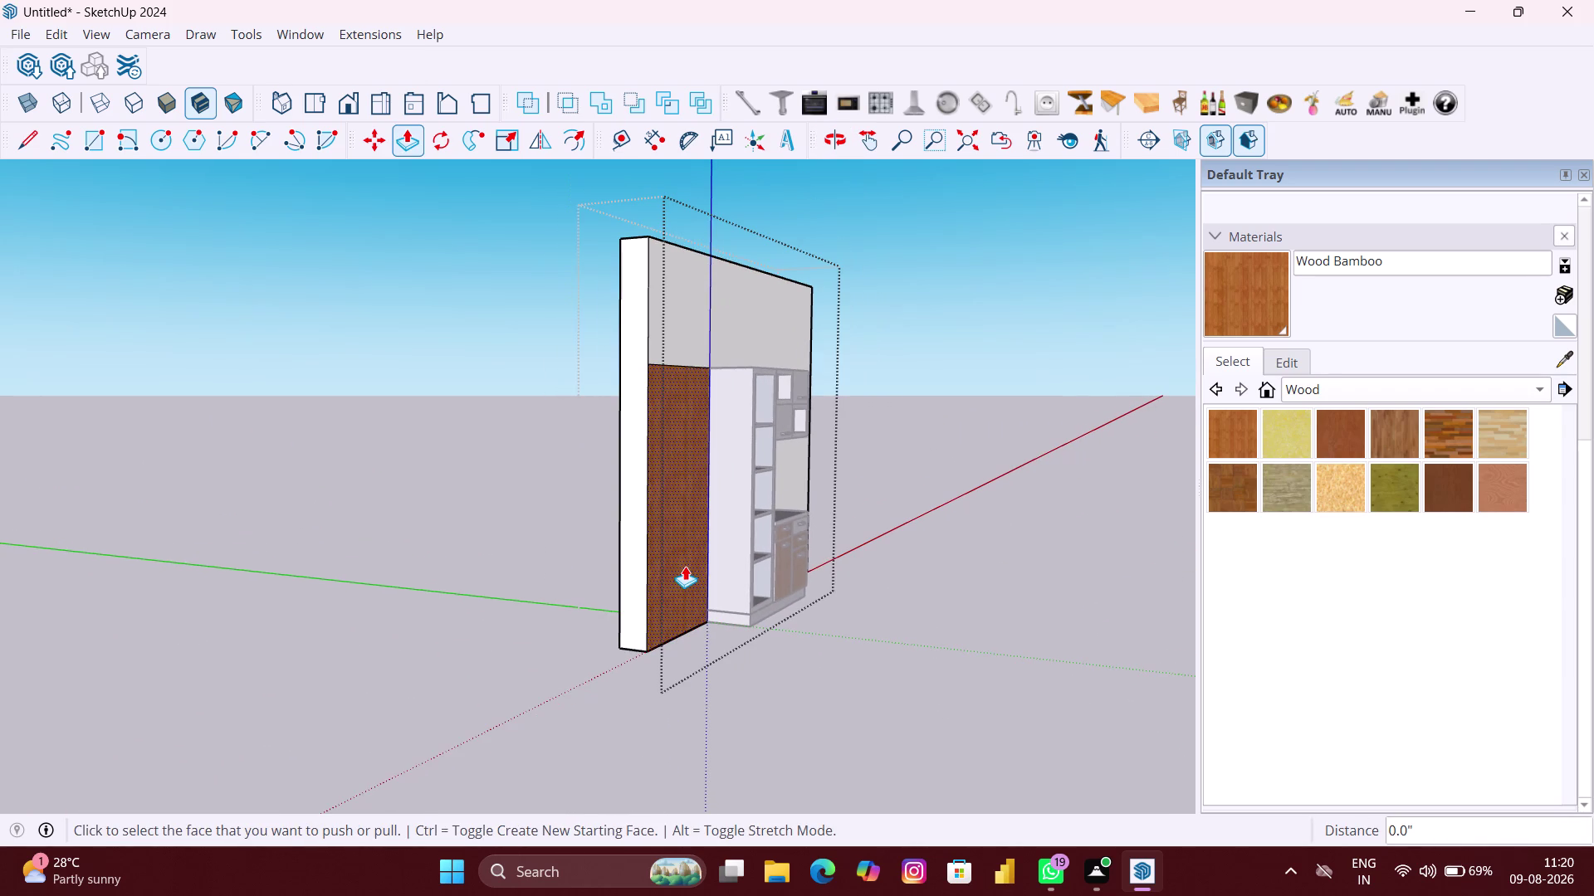
key(ctrl+z)
Exit the back wall group and orbit back to the wardrobe front.
middle_drag(694, 526, 620, 531)
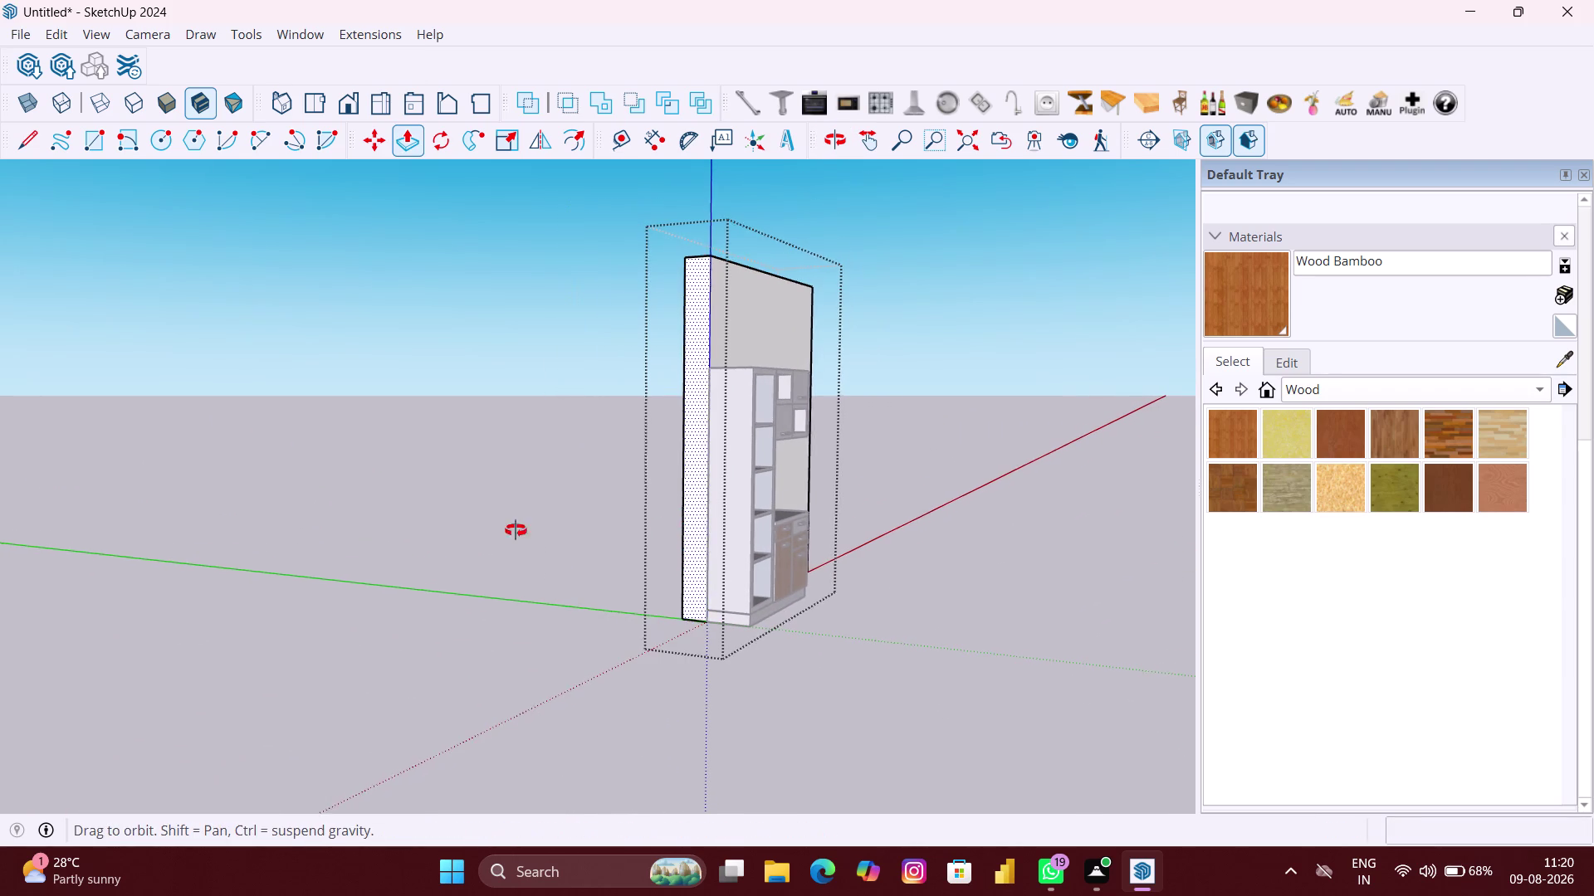
middle_drag(619, 530, 191, 523)
scroll(up, 3)
key(space)
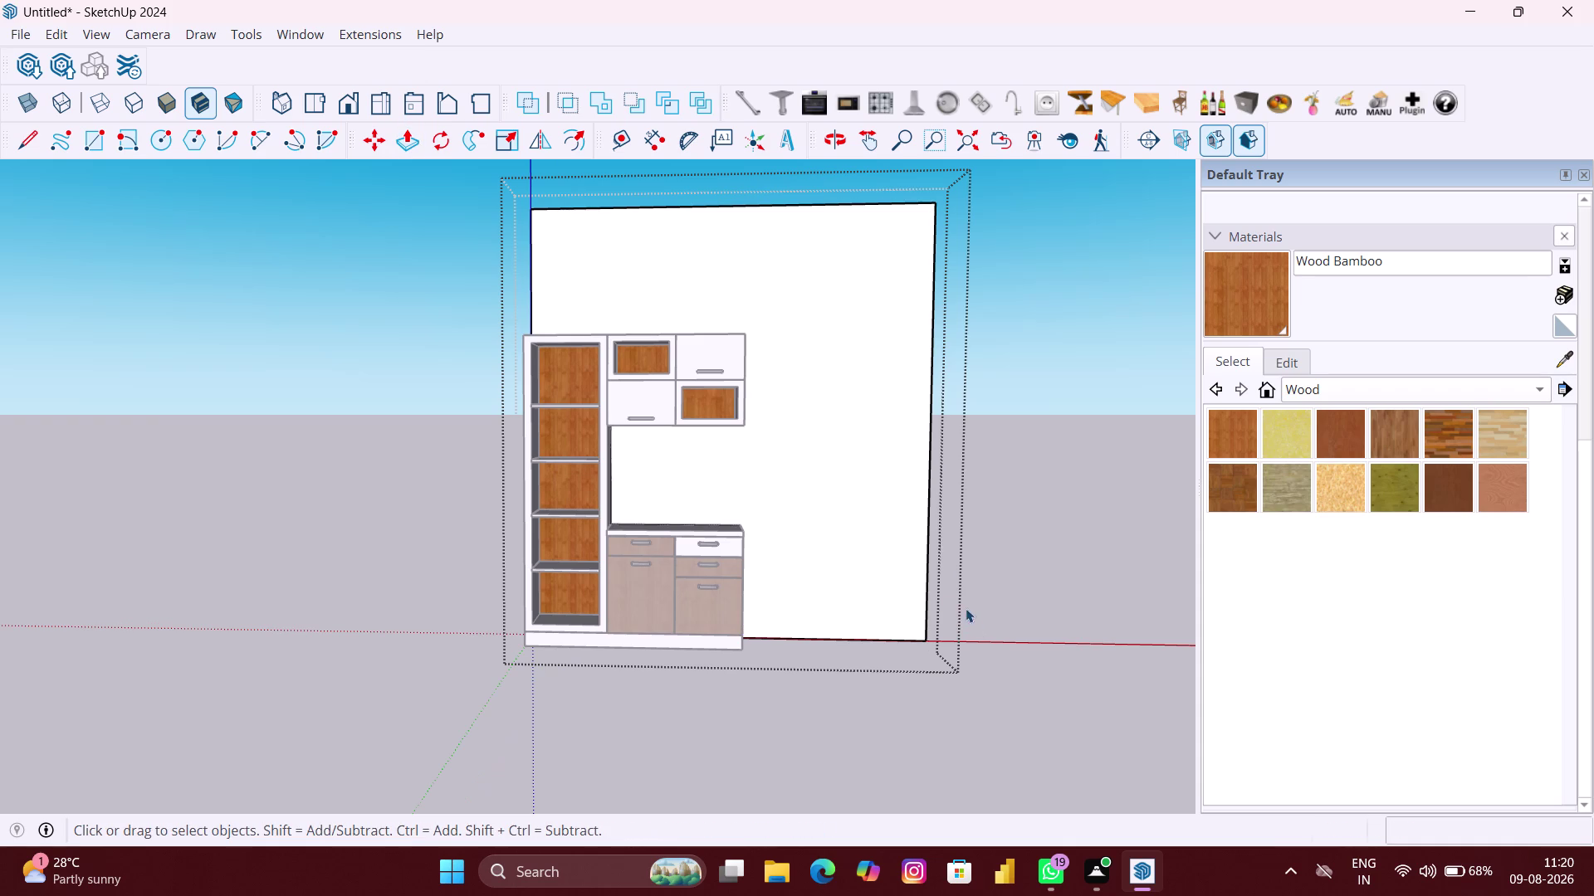
click(1052, 613)
scroll(up, 3)
middle_drag(737, 567, 984, 585)
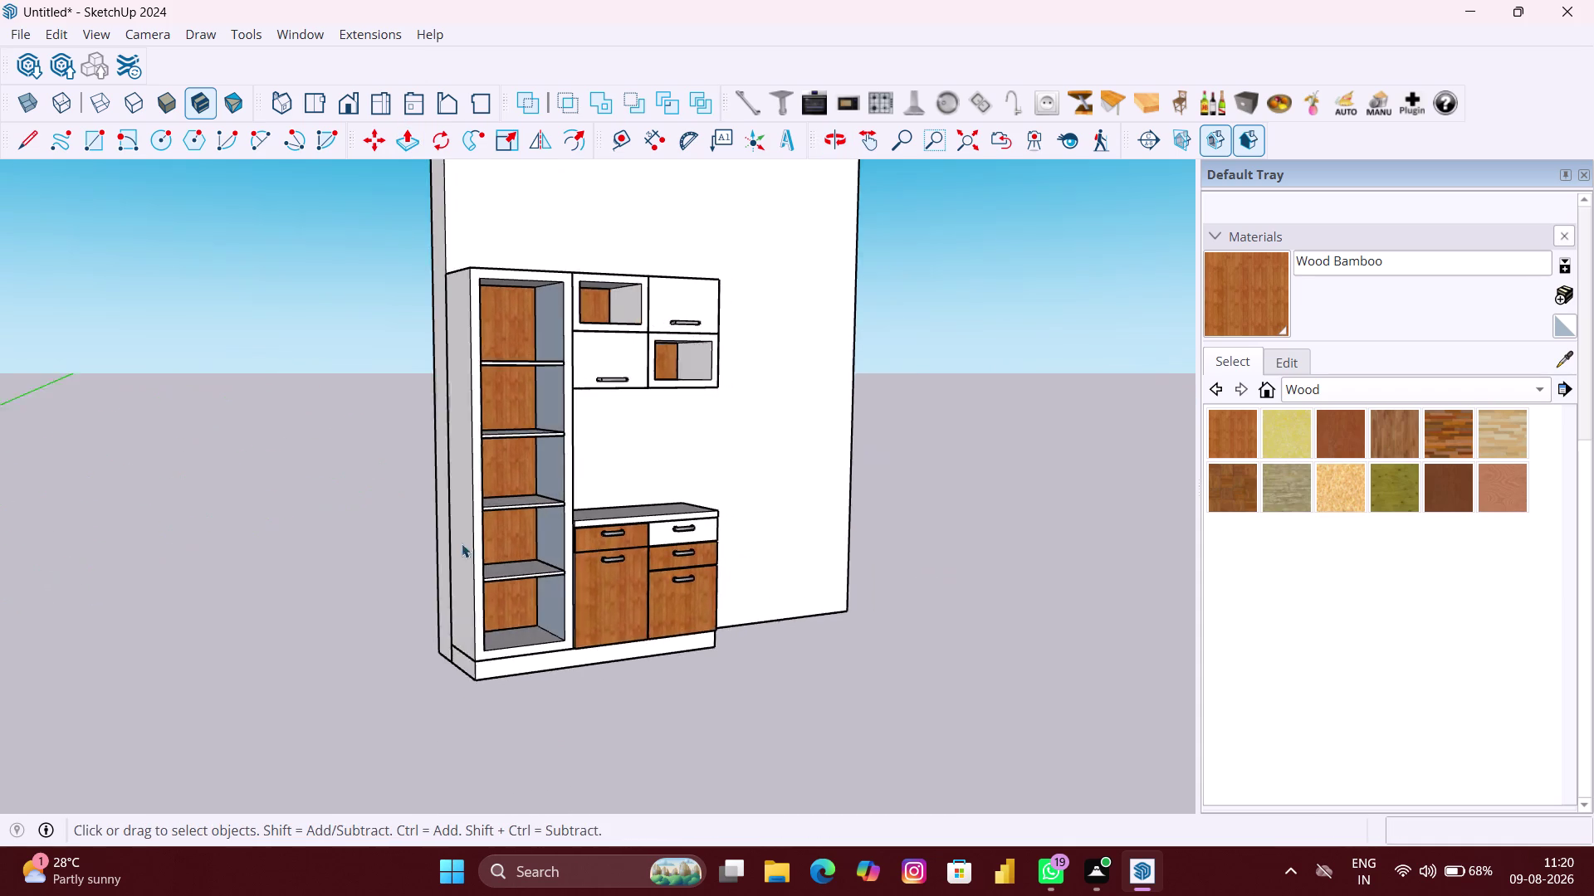
scroll(up, 3)
middle_drag(373, 482, 192, 503)
scroll(down, 3)
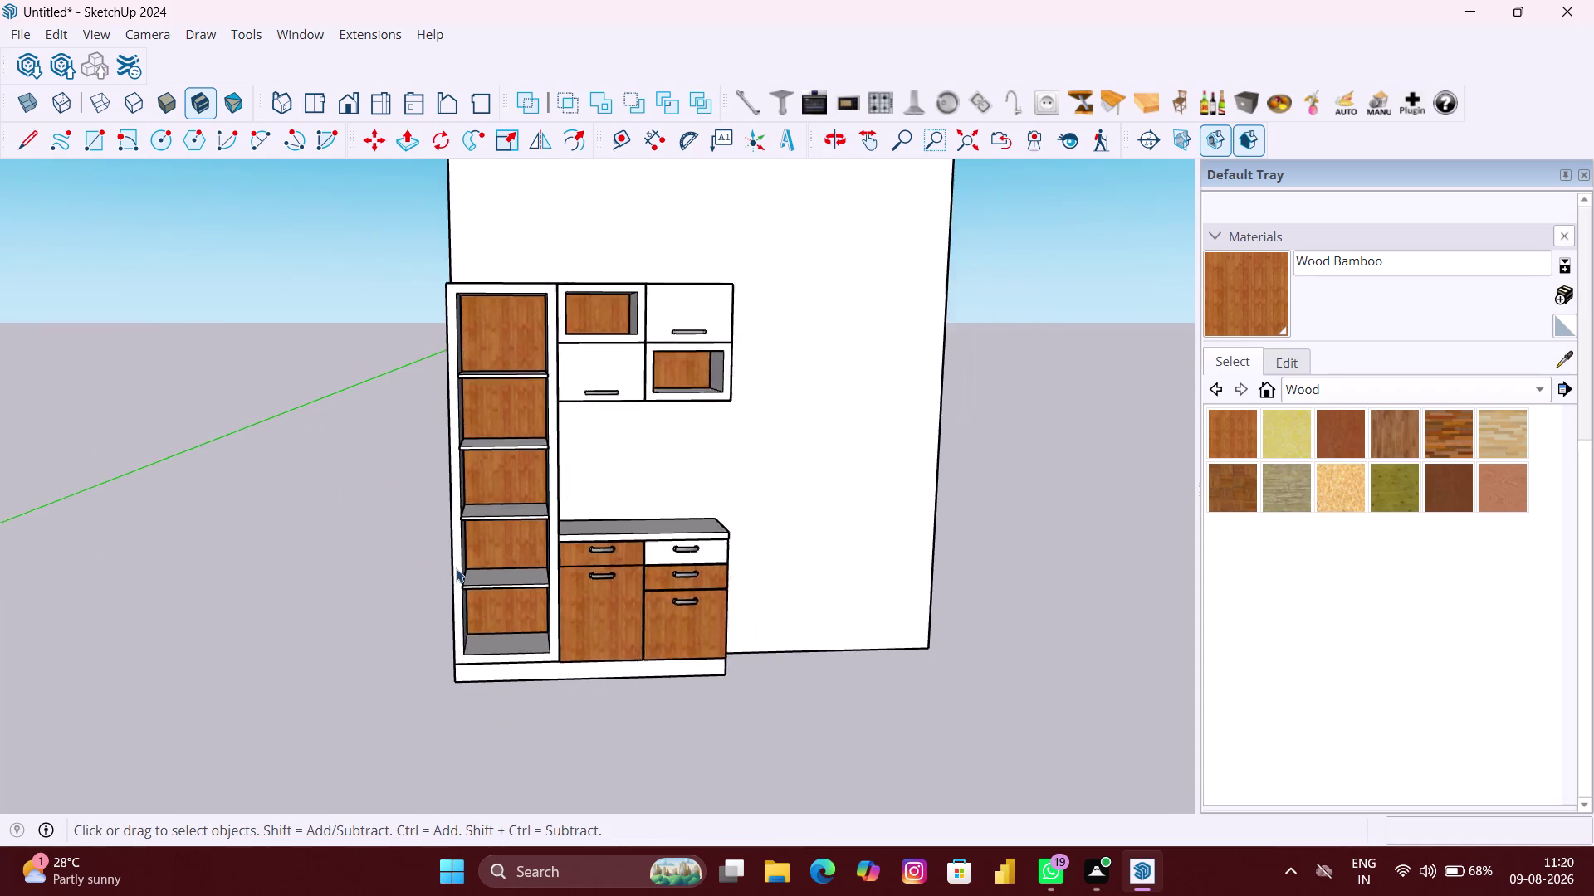
scroll(down, 3)
click(866, 592)
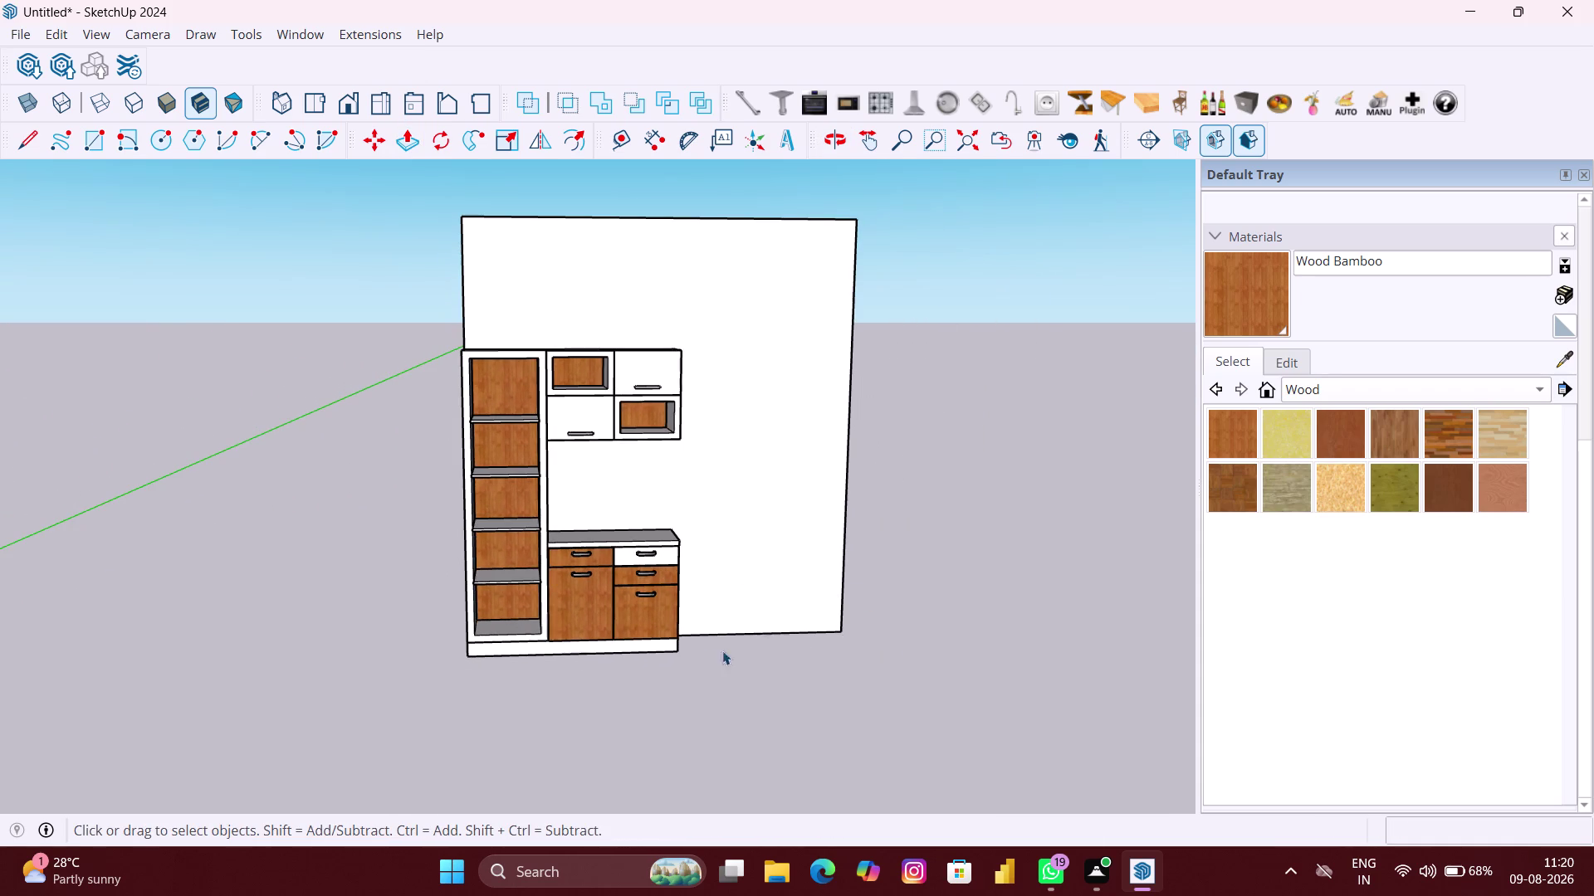
scroll(up, 3)
scroll(up, 3)
click(576, 555)
Open the lower cabinet group and the left door group for editing.
scroll(up, 3)
double_click(617, 544)
click(630, 532)
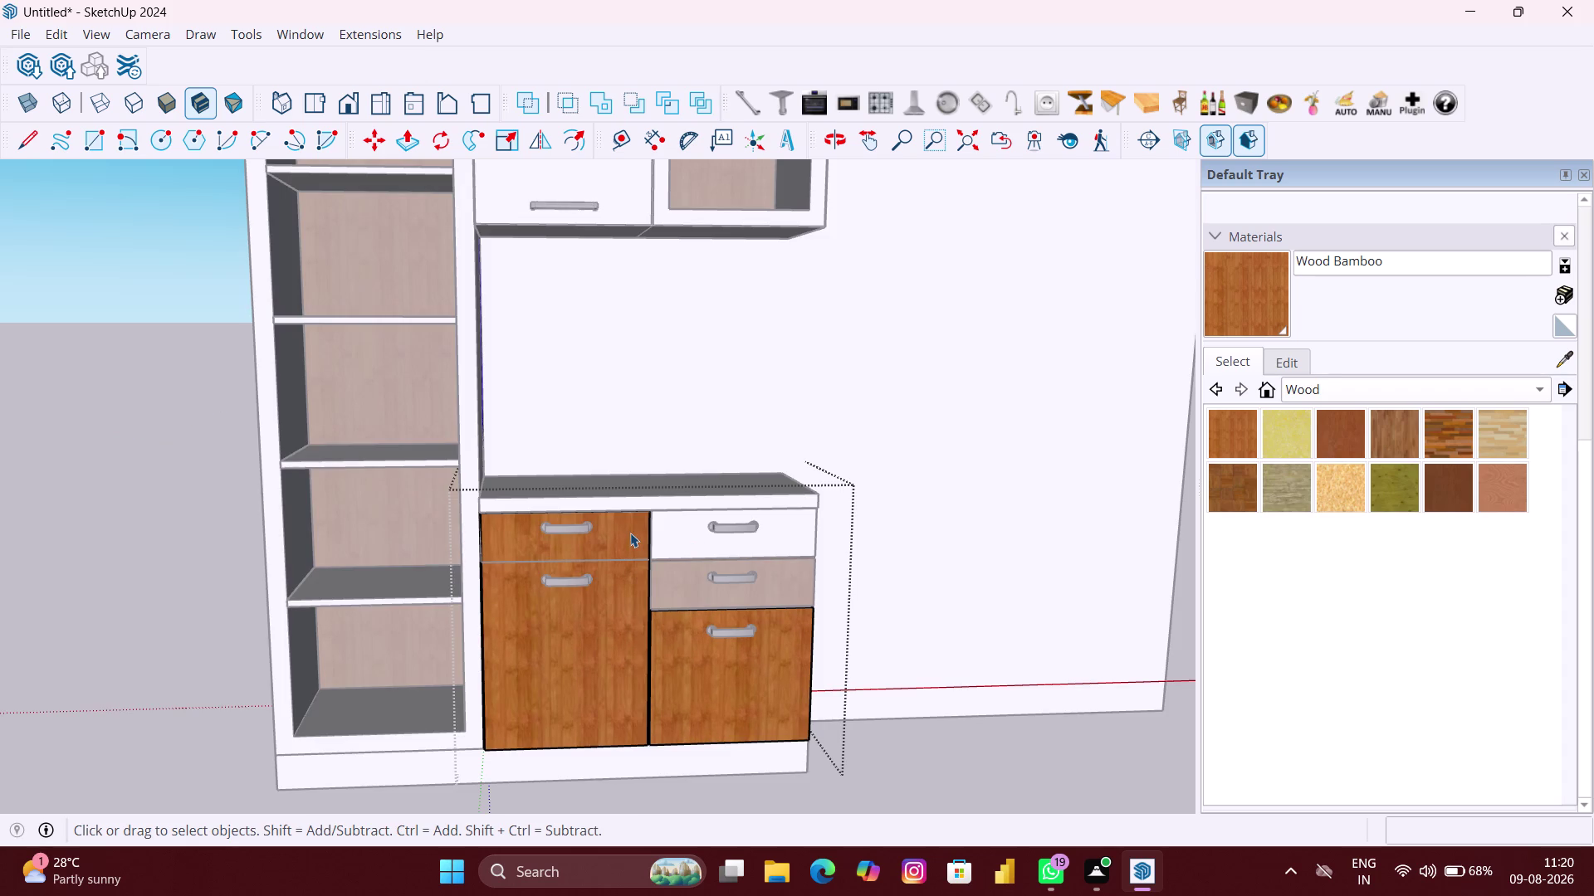
click(630, 533)
double_click(630, 533)
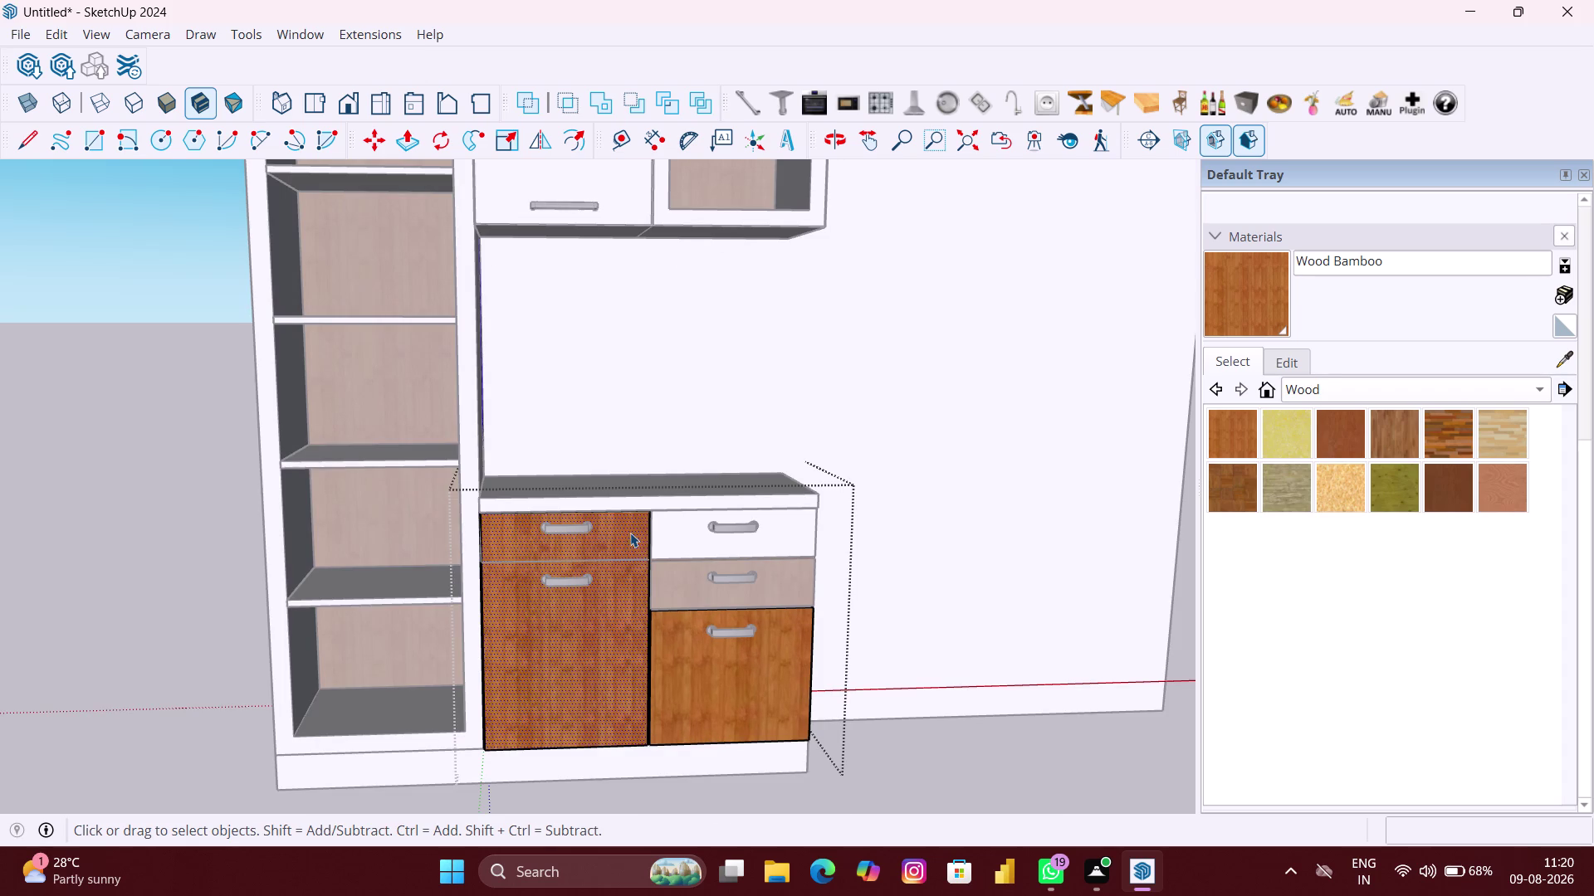
scroll(up, 3)
click(611, 539)
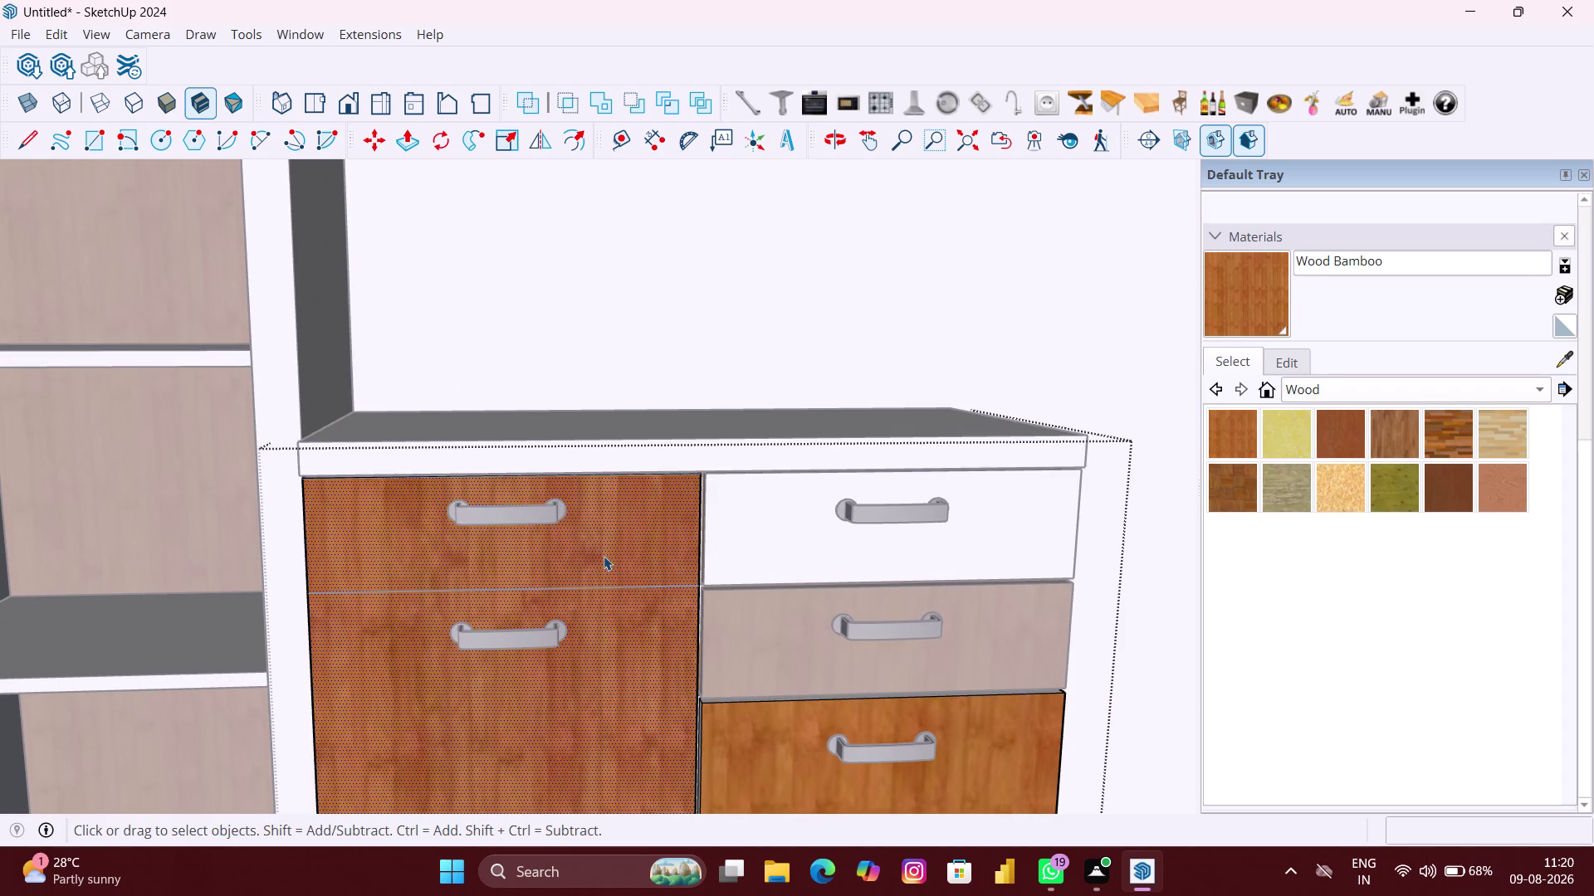
click(601, 557)
scroll(down, 3)
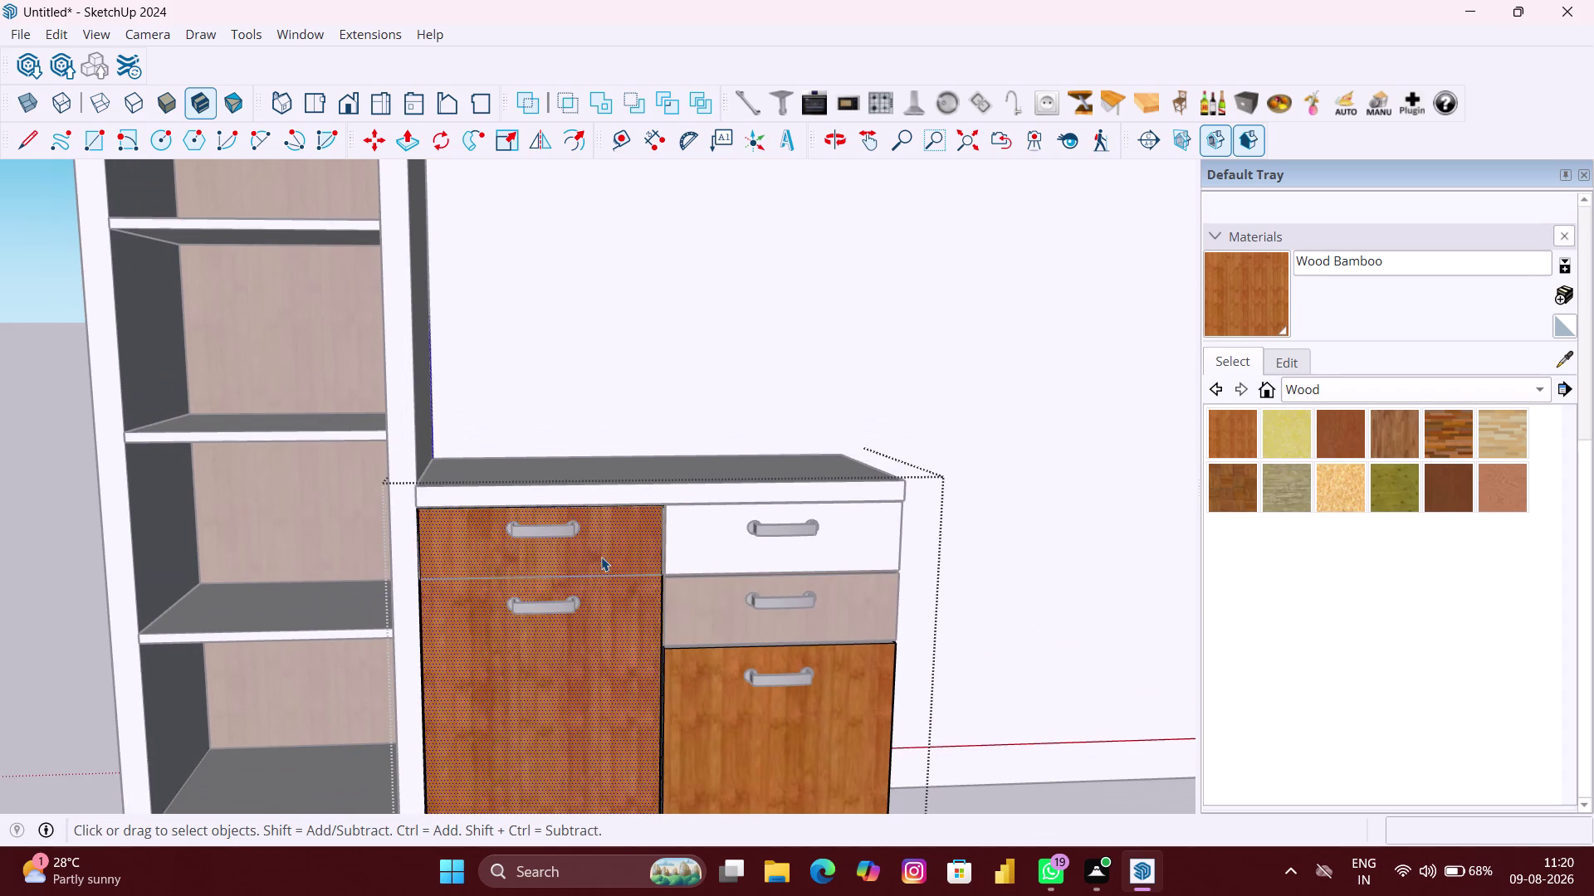
Draw a rectangle across the top of the left door to split off a drawer front.
key(r)
scroll(up, 3)
middle_drag(423, 520, 422, 519)
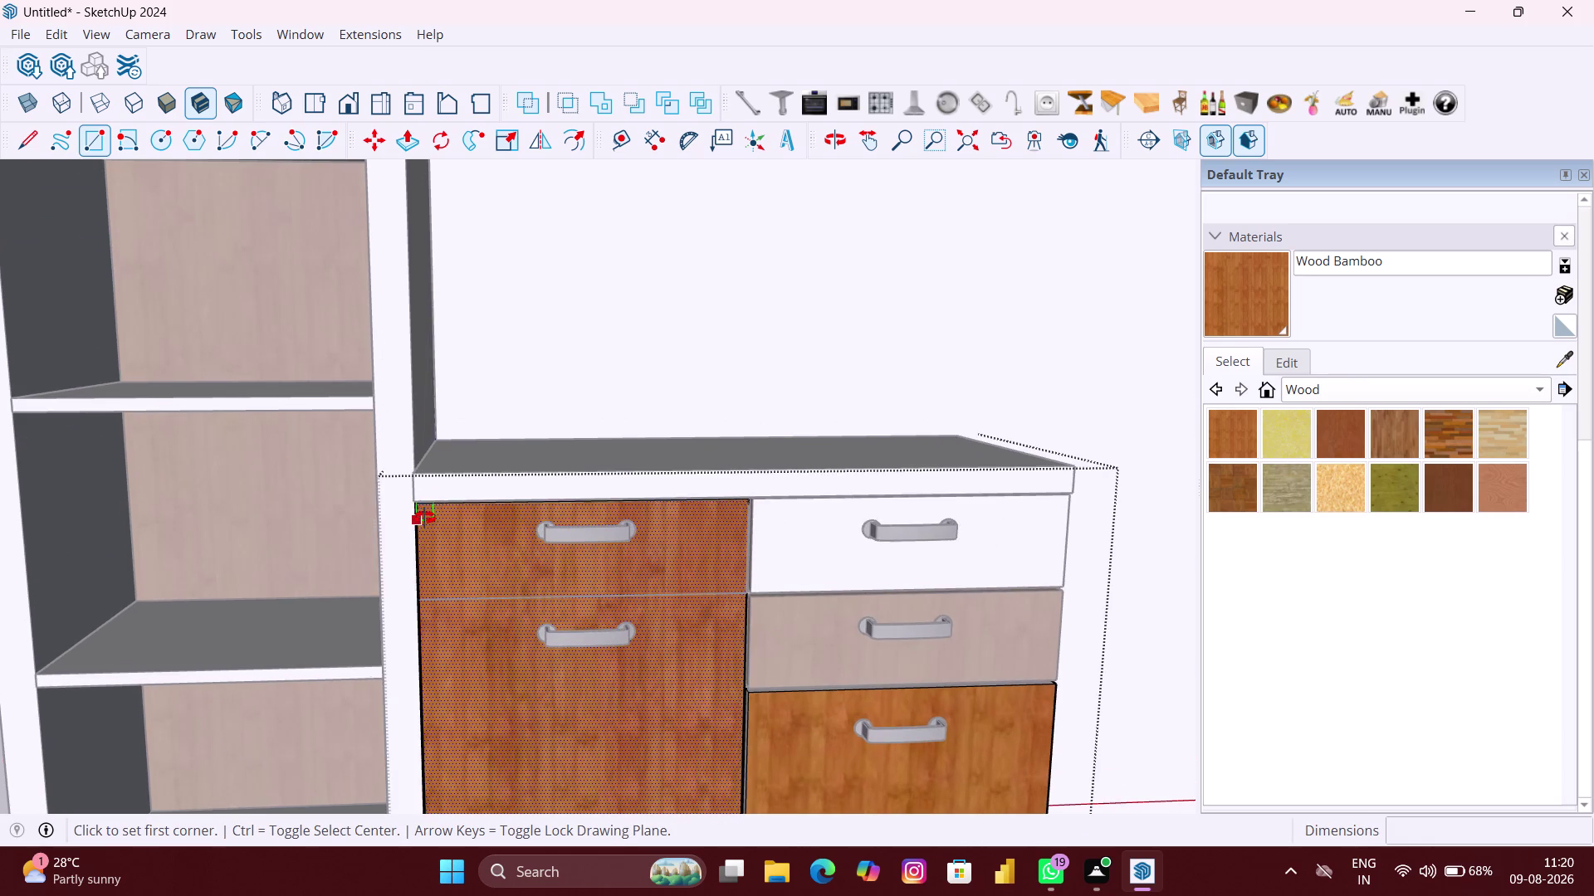
middle_drag(423, 519, 434, 490)
scroll(up, 3)
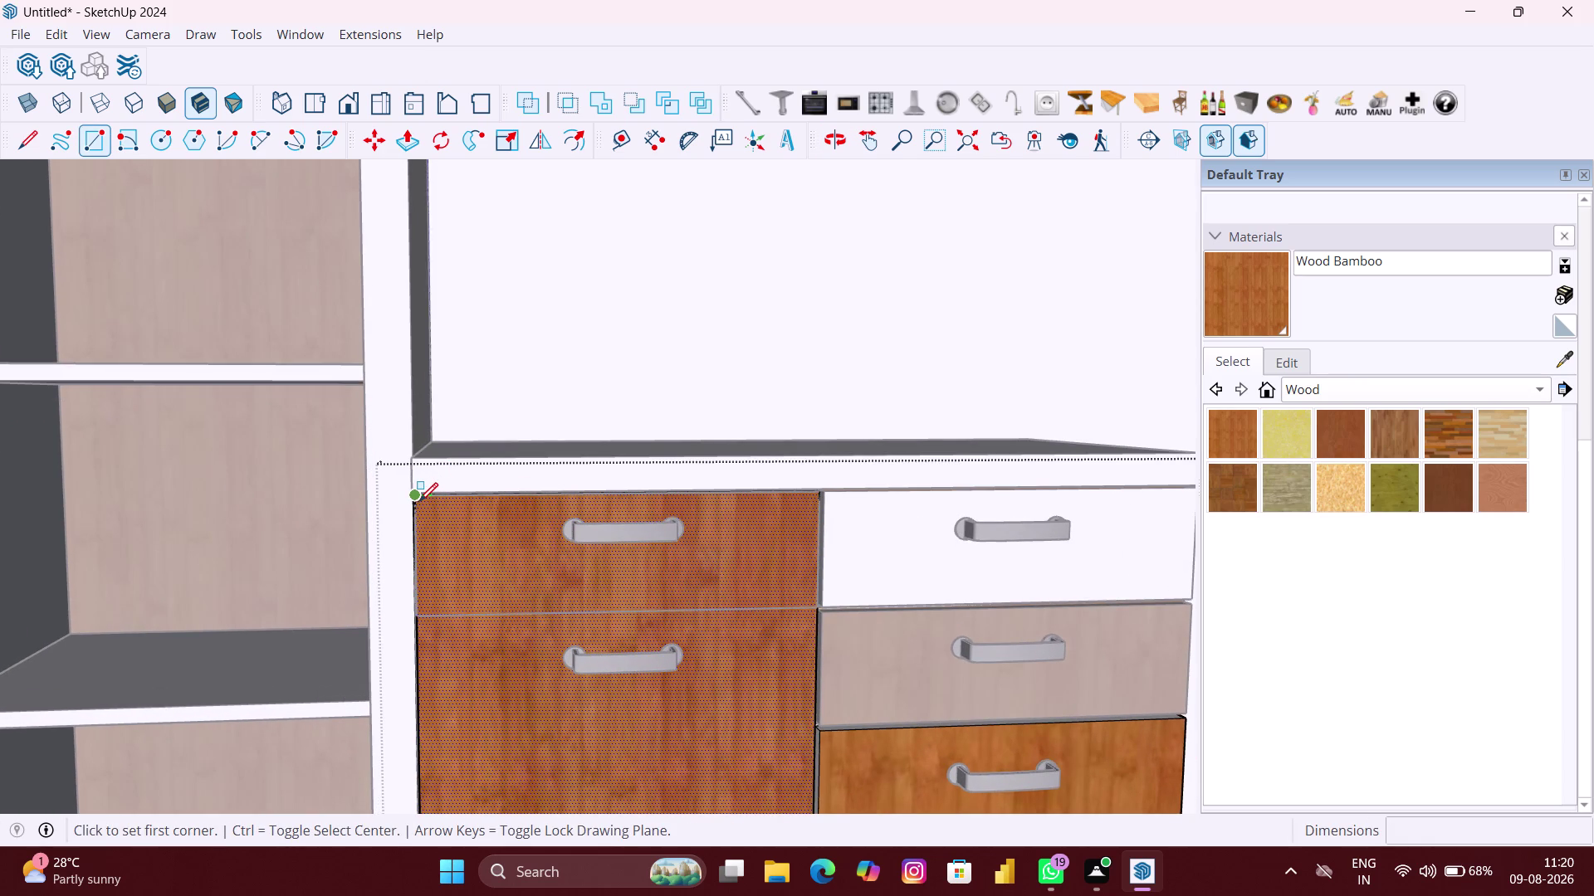
click(419, 501)
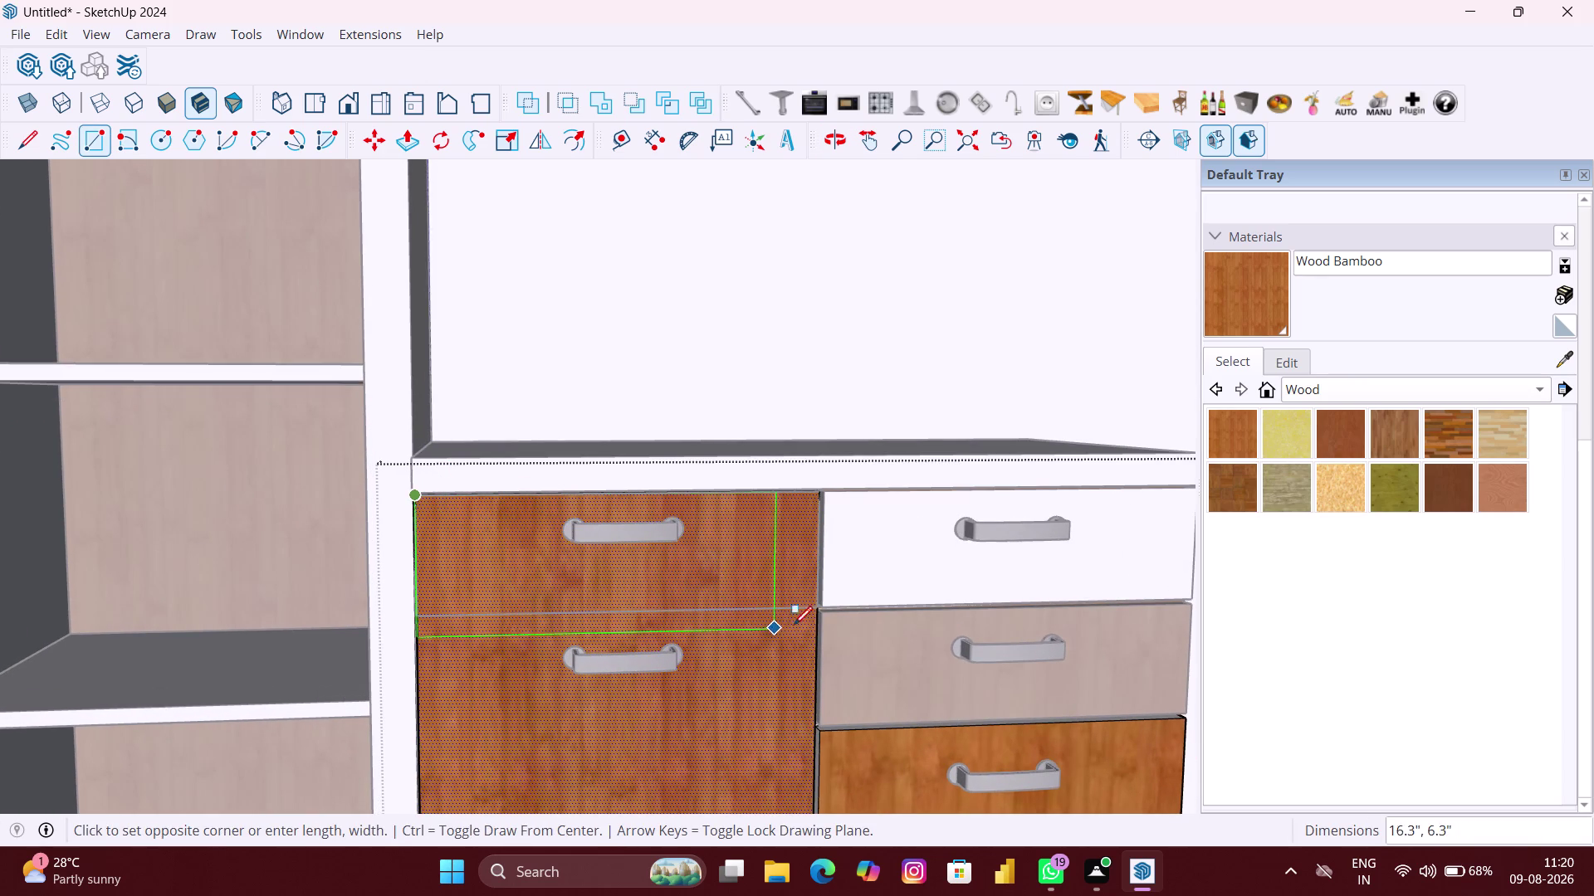
click(816, 609)
Select the new upper drawer-front face.
key(space)
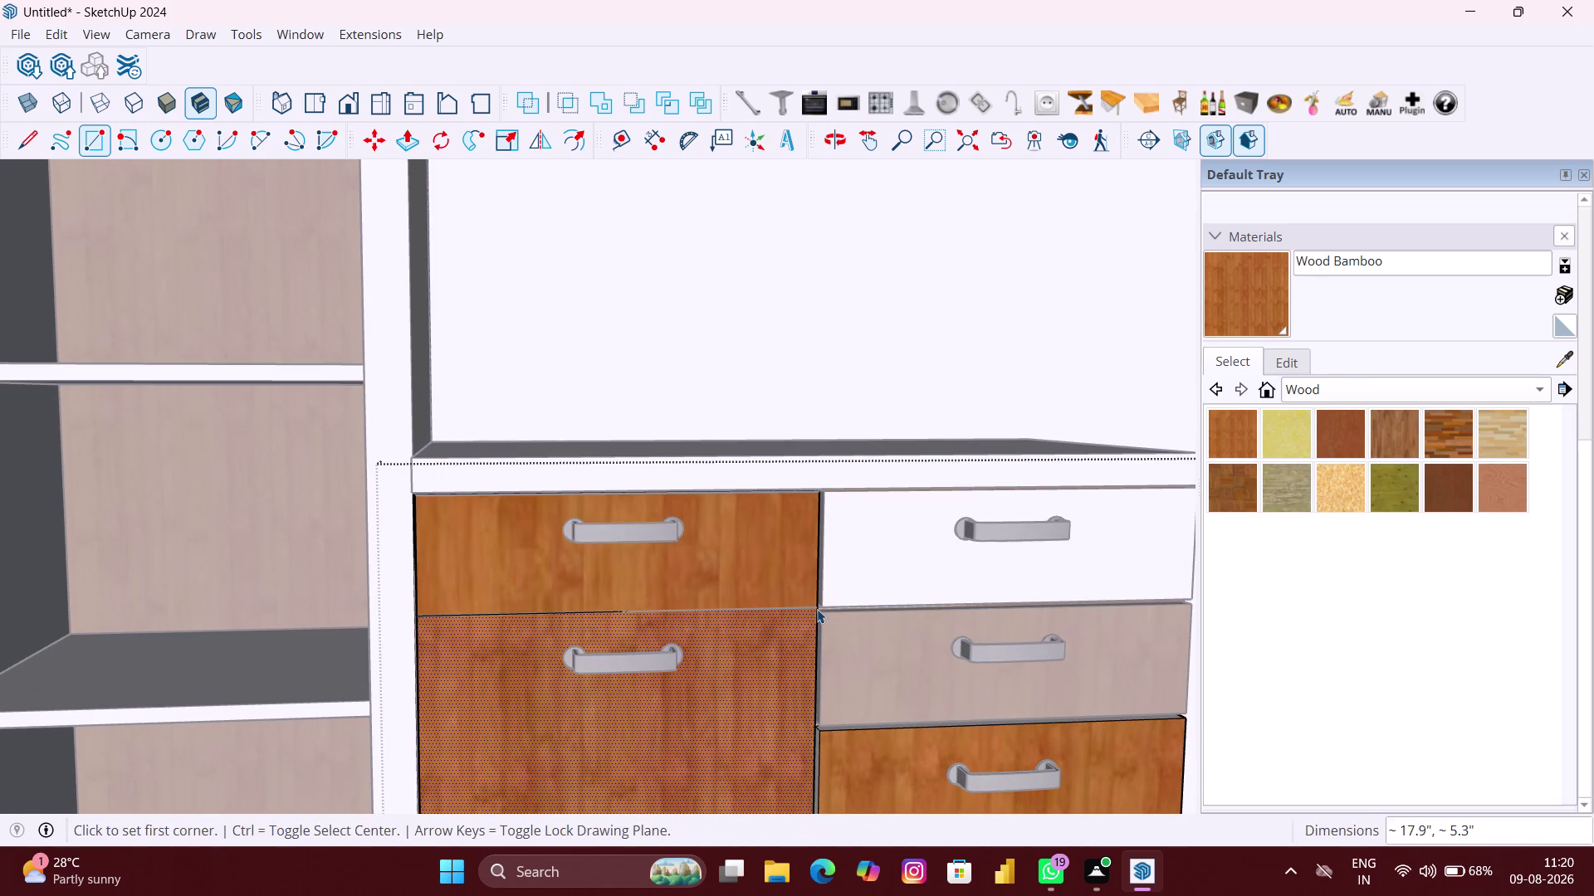
click(1272, 654)
click(646, 581)
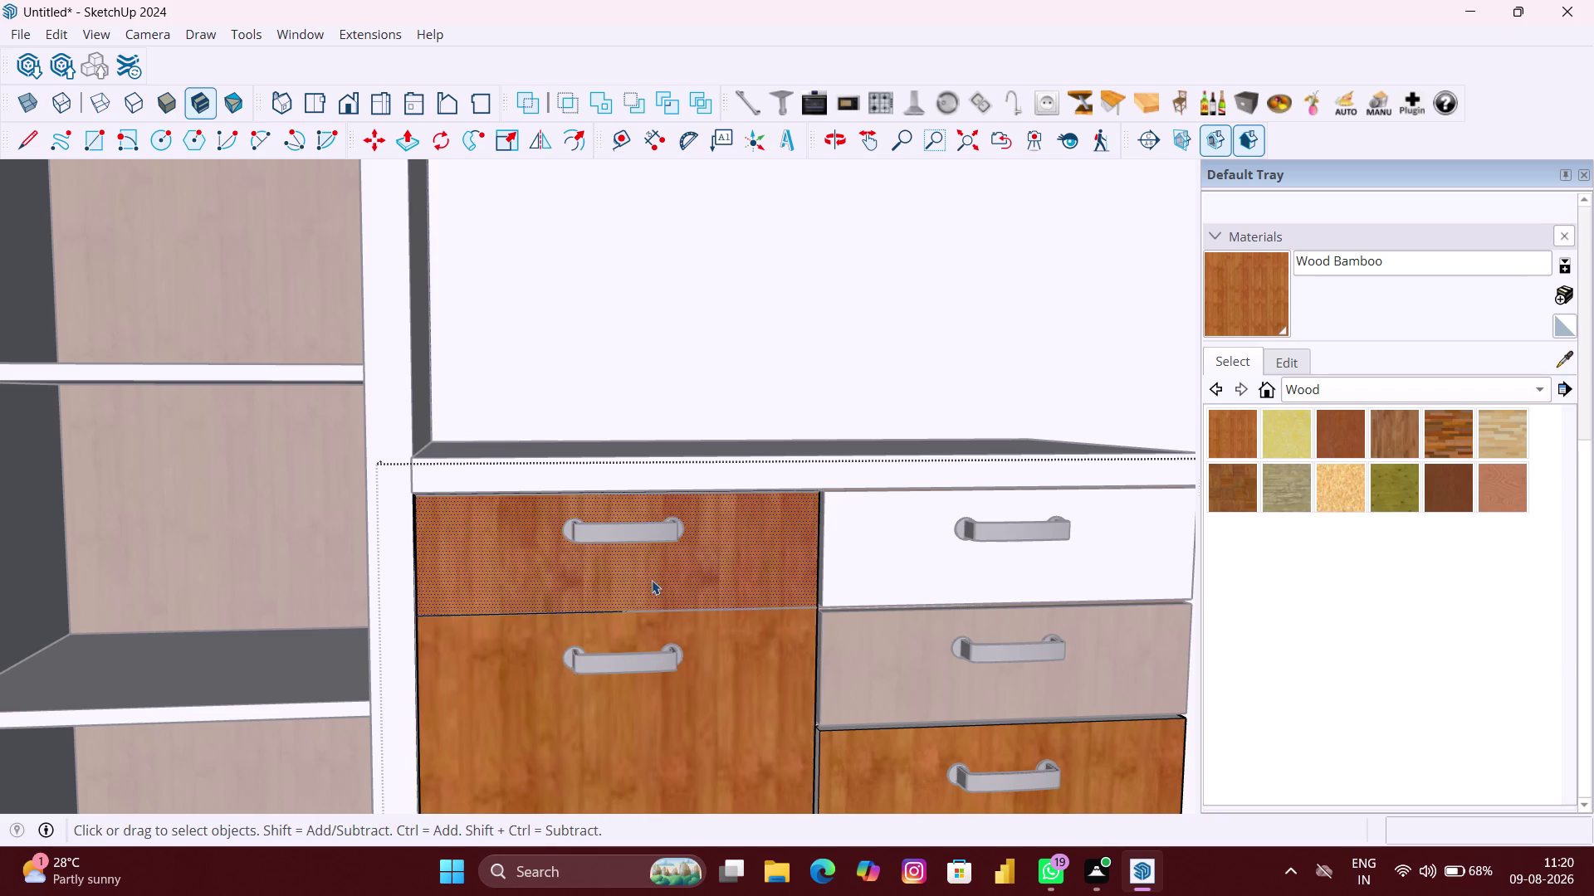
scroll(down, 3)
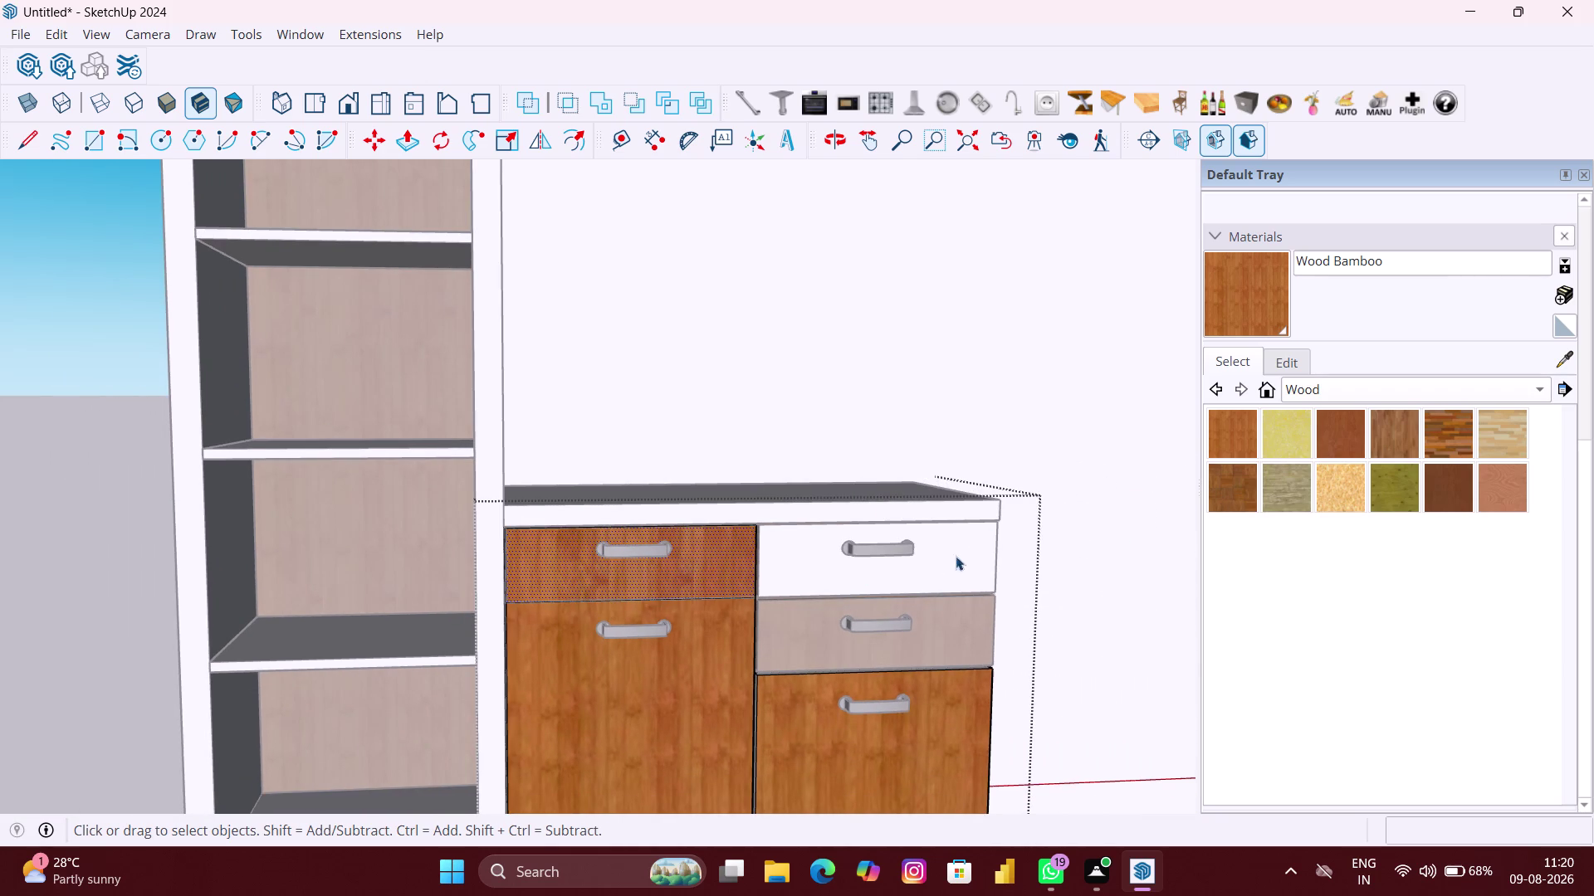
click(1562, 364)
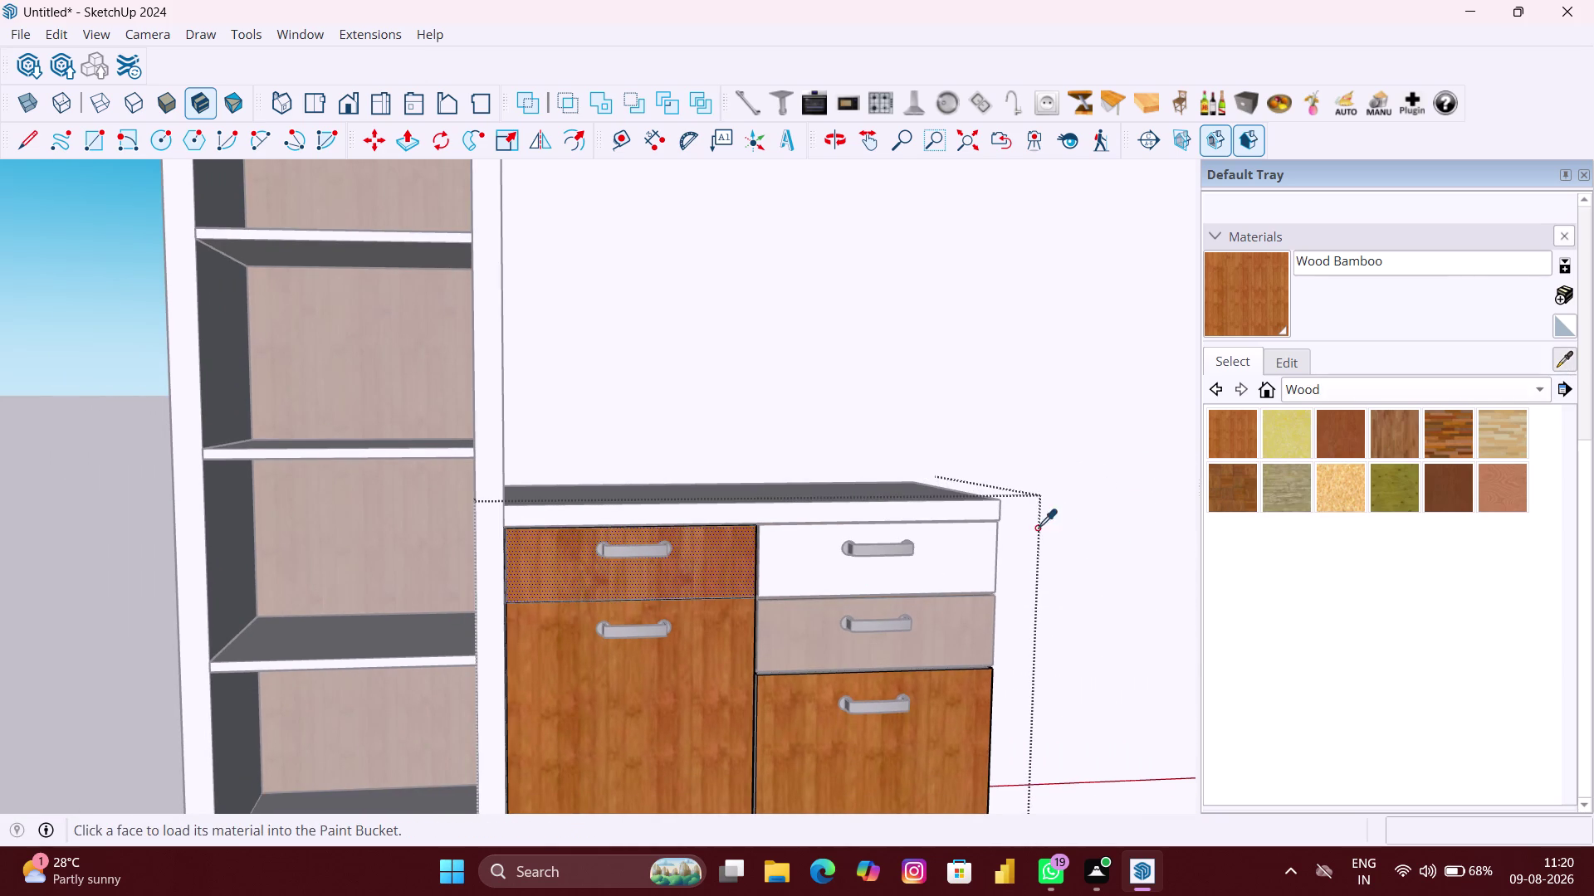
Sample the white drawer finish and apply it to the new drawer front.
click(966, 552)
click(654, 577)
scroll(down, 3)
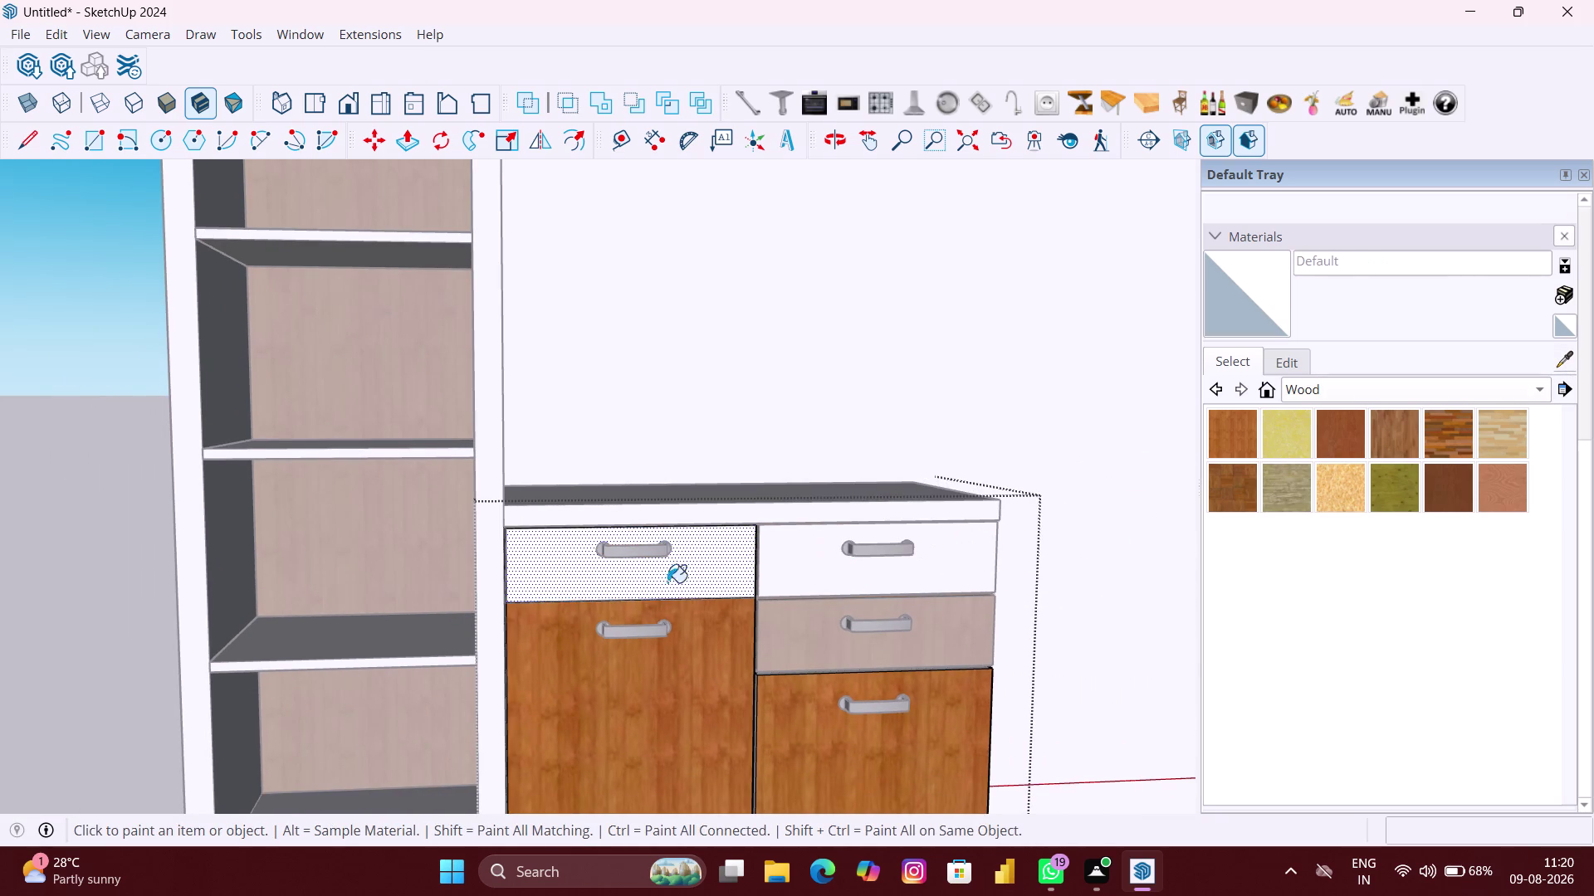
scroll(down, 3)
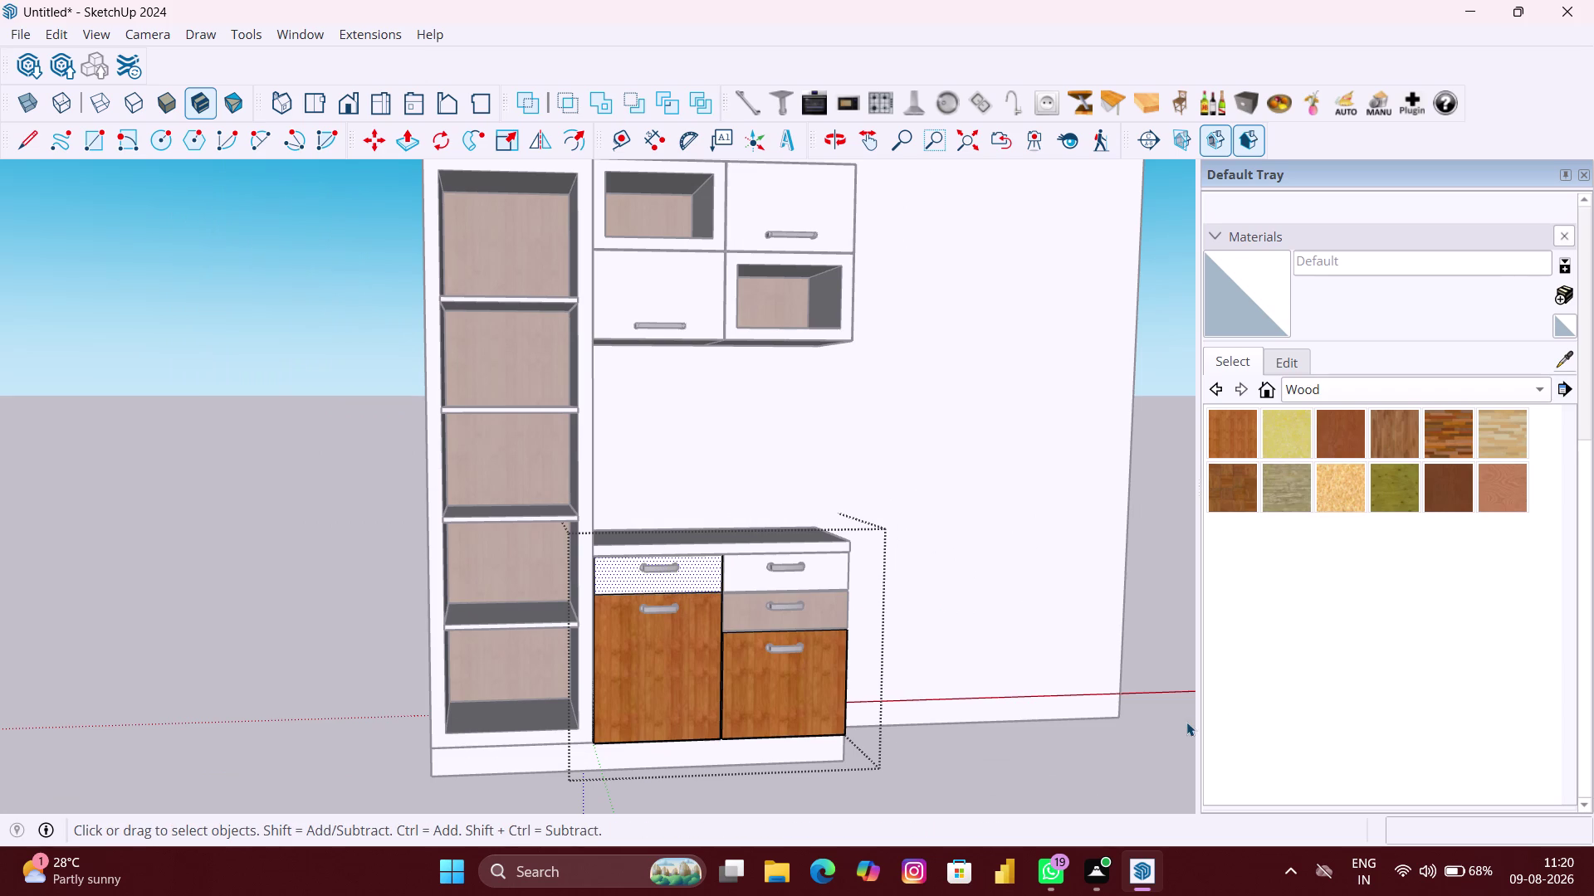
click(1182, 724)
scroll(down, 3)
Orbit out to view the whole unit and select the back wall.
middle_drag(1074, 740, 959, 732)
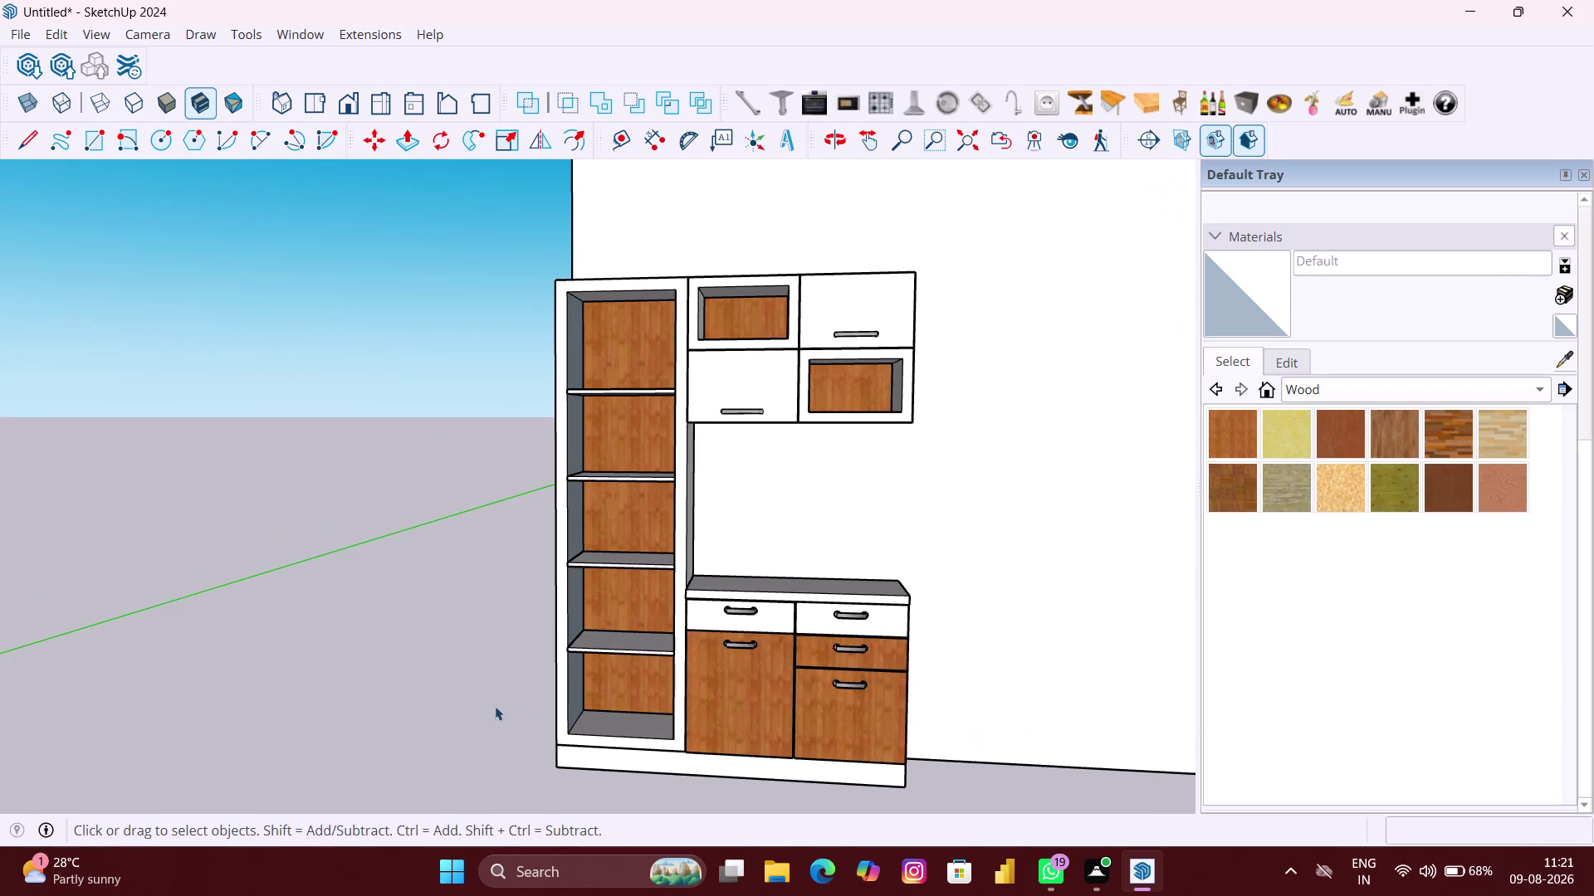
click(488, 698)
scroll(up, 3)
scroll(up, 3)
scroll(down, 3)
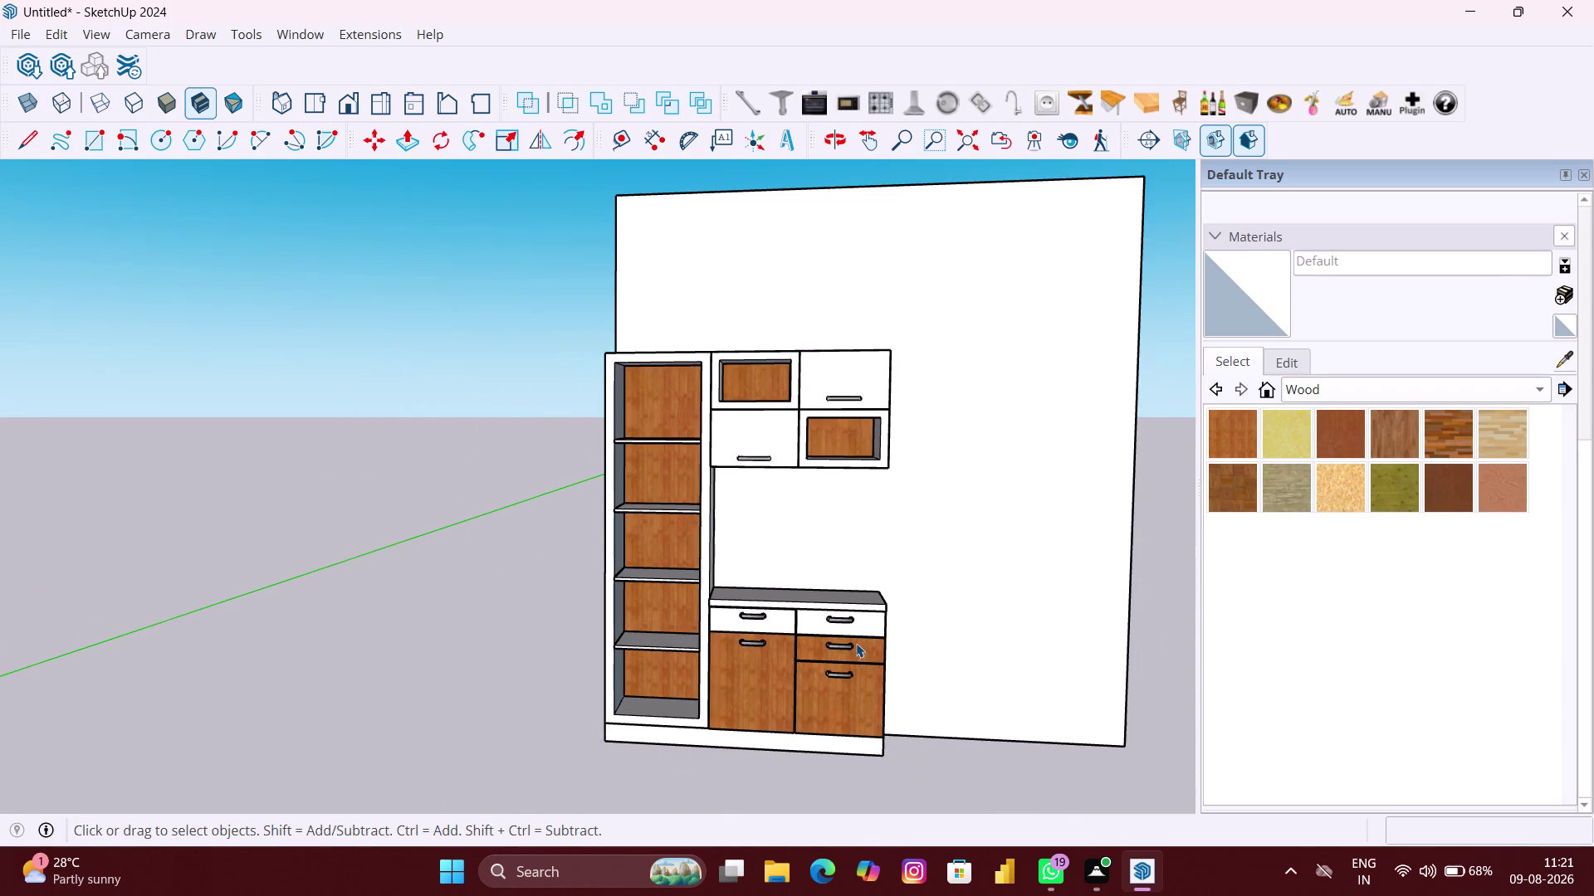
click(1049, 508)
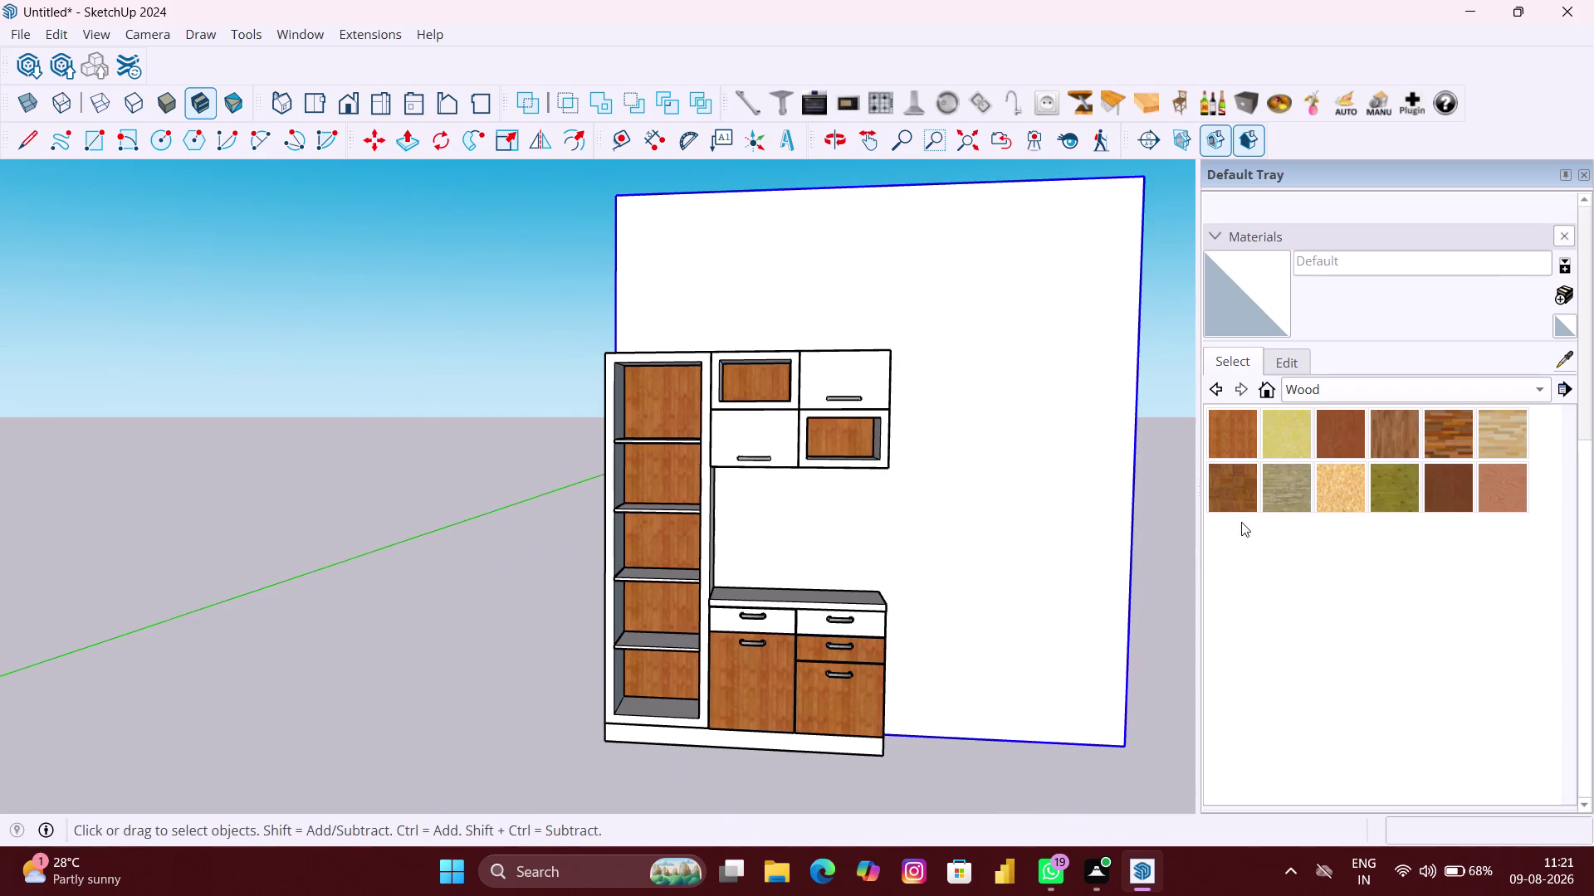
Switch the Materials browser to Colors and paint the back wall cyan Color H06.
click(1342, 386)
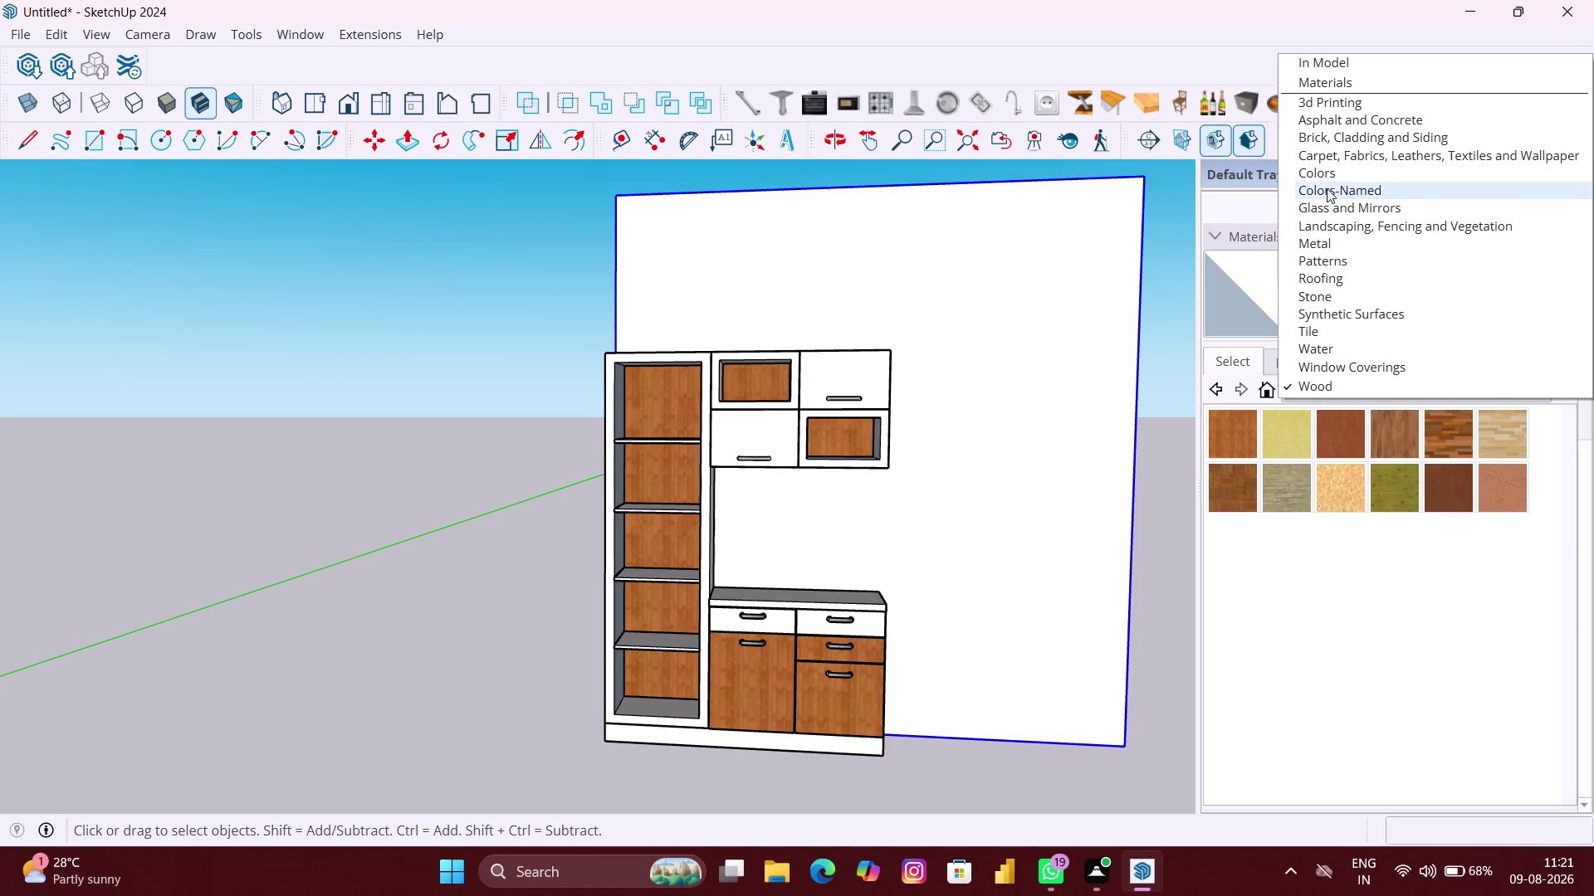
click(1335, 177)
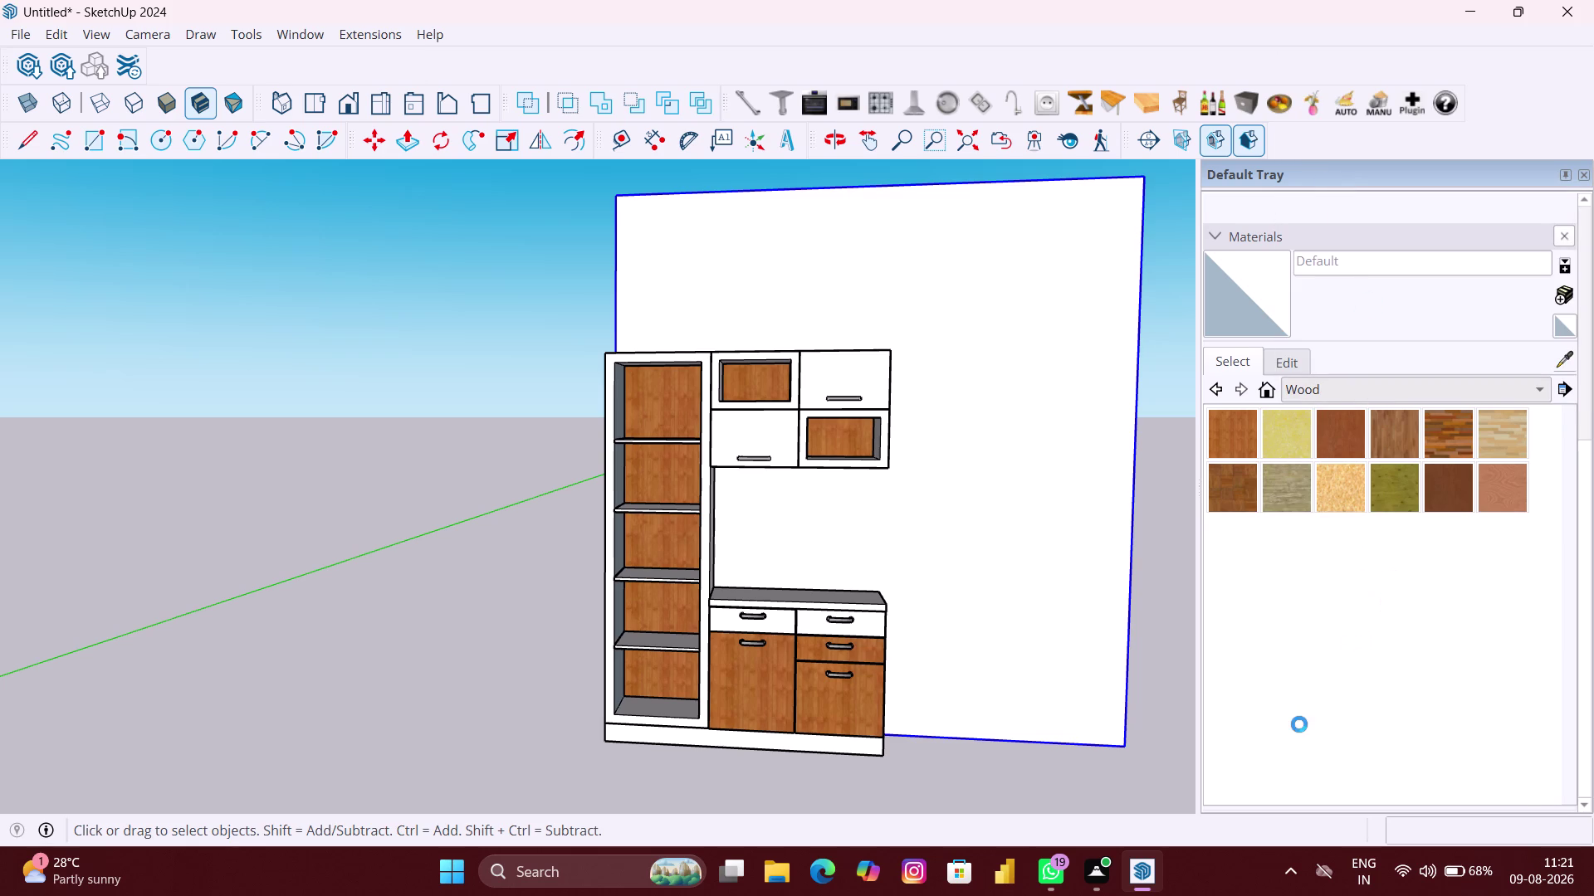
scroll(down, 3)
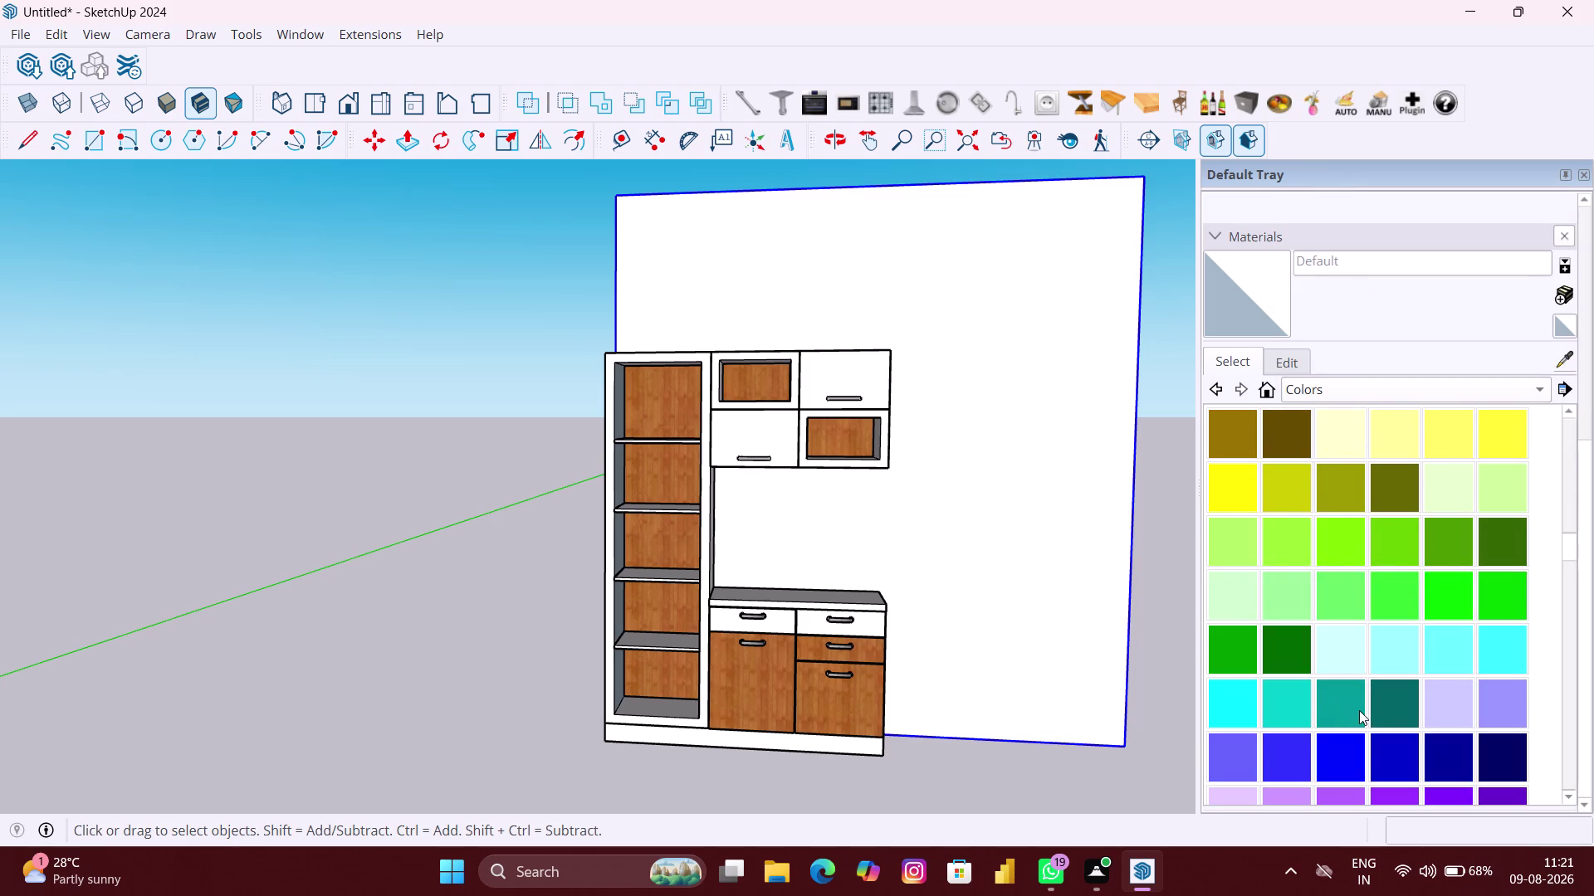
click(1299, 710)
click(1033, 612)
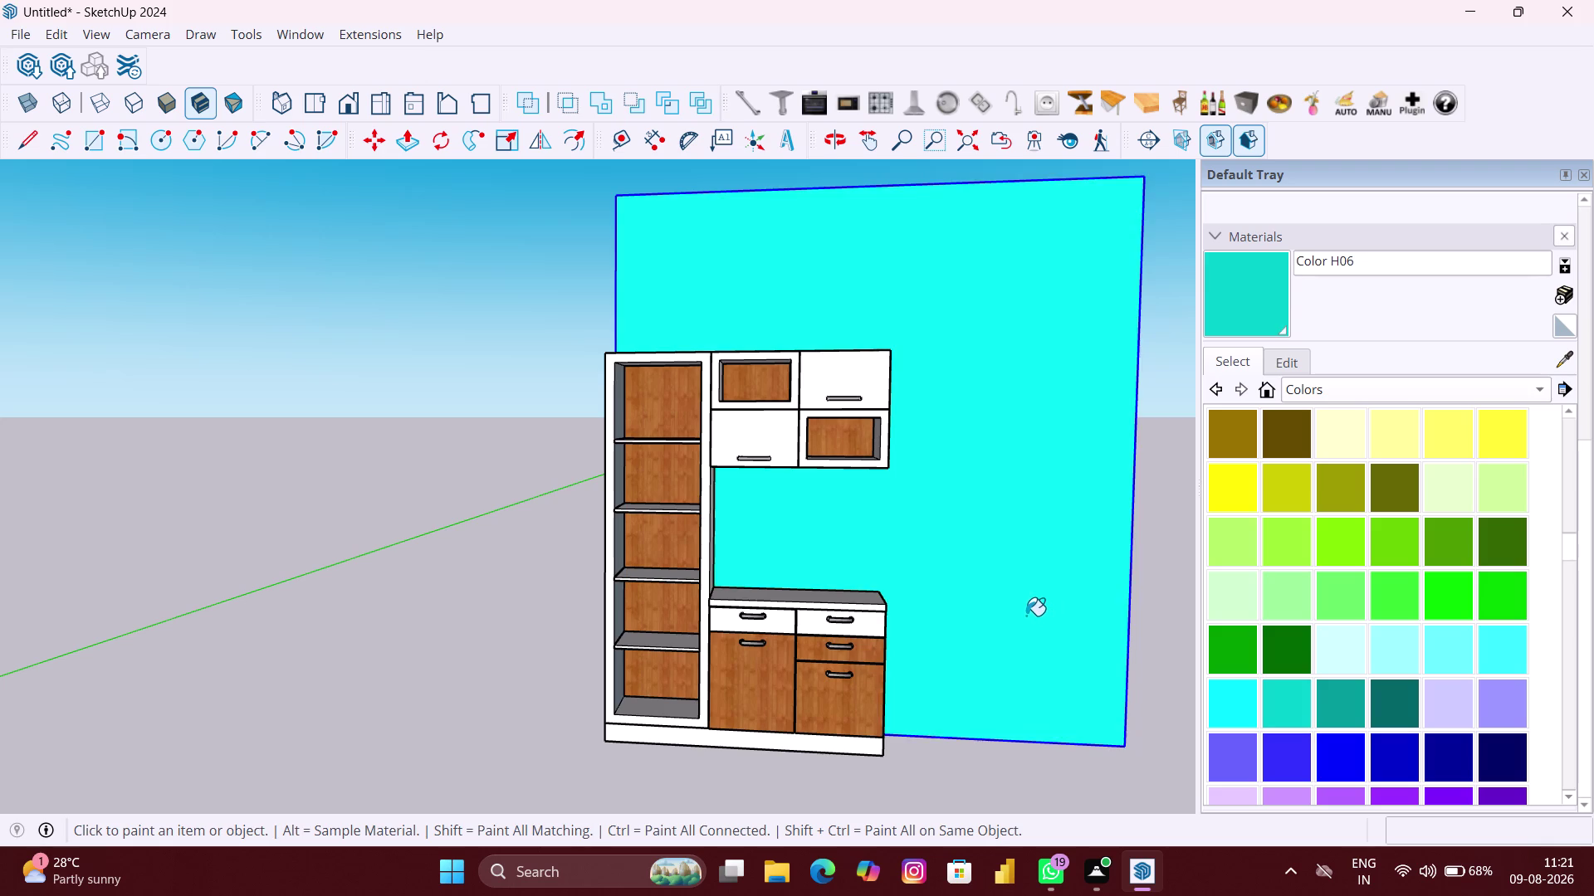
Orbit around the unit and pick the pale cream colour swatch.
scroll(up, 3)
middle_drag(1004, 610, 1027, 638)
key(space)
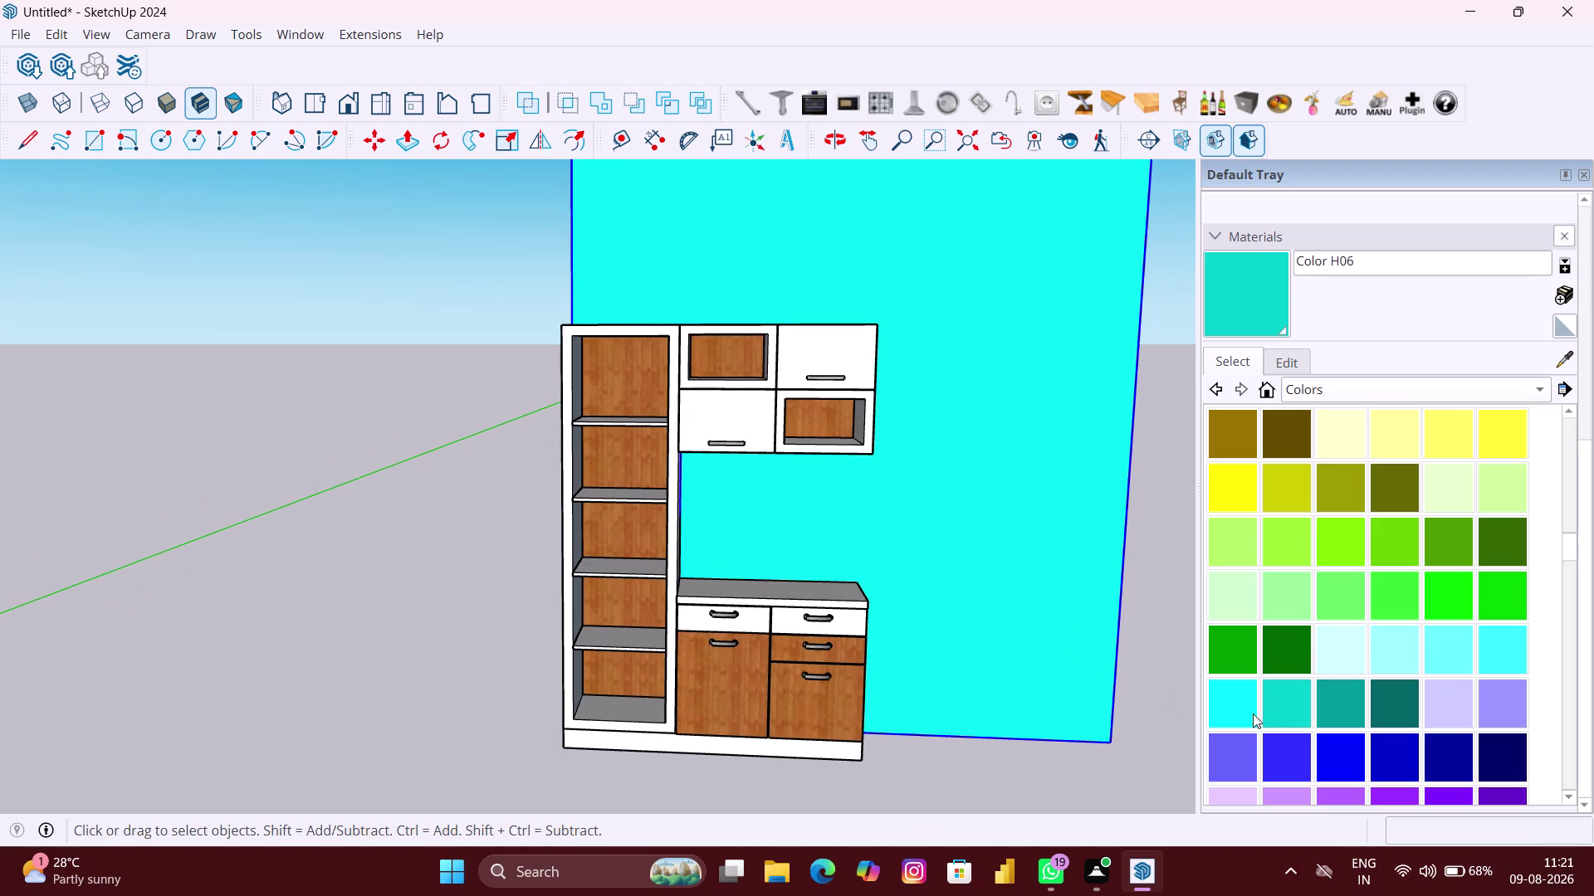
click(1183, 714)
scroll(up, 3)
scroll(down, 3)
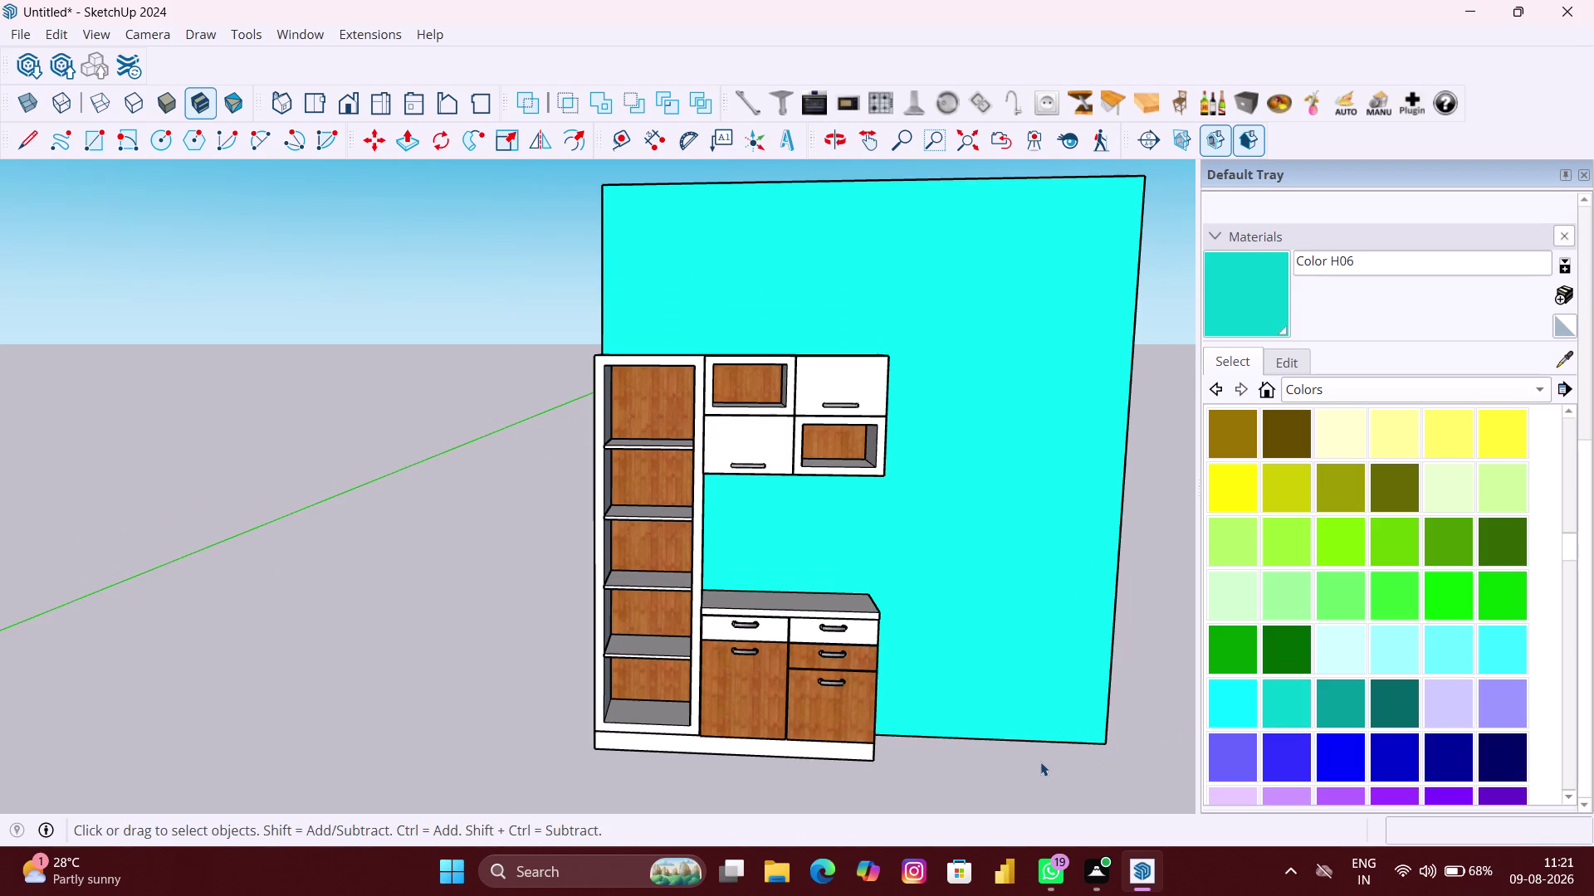
click(1388, 431)
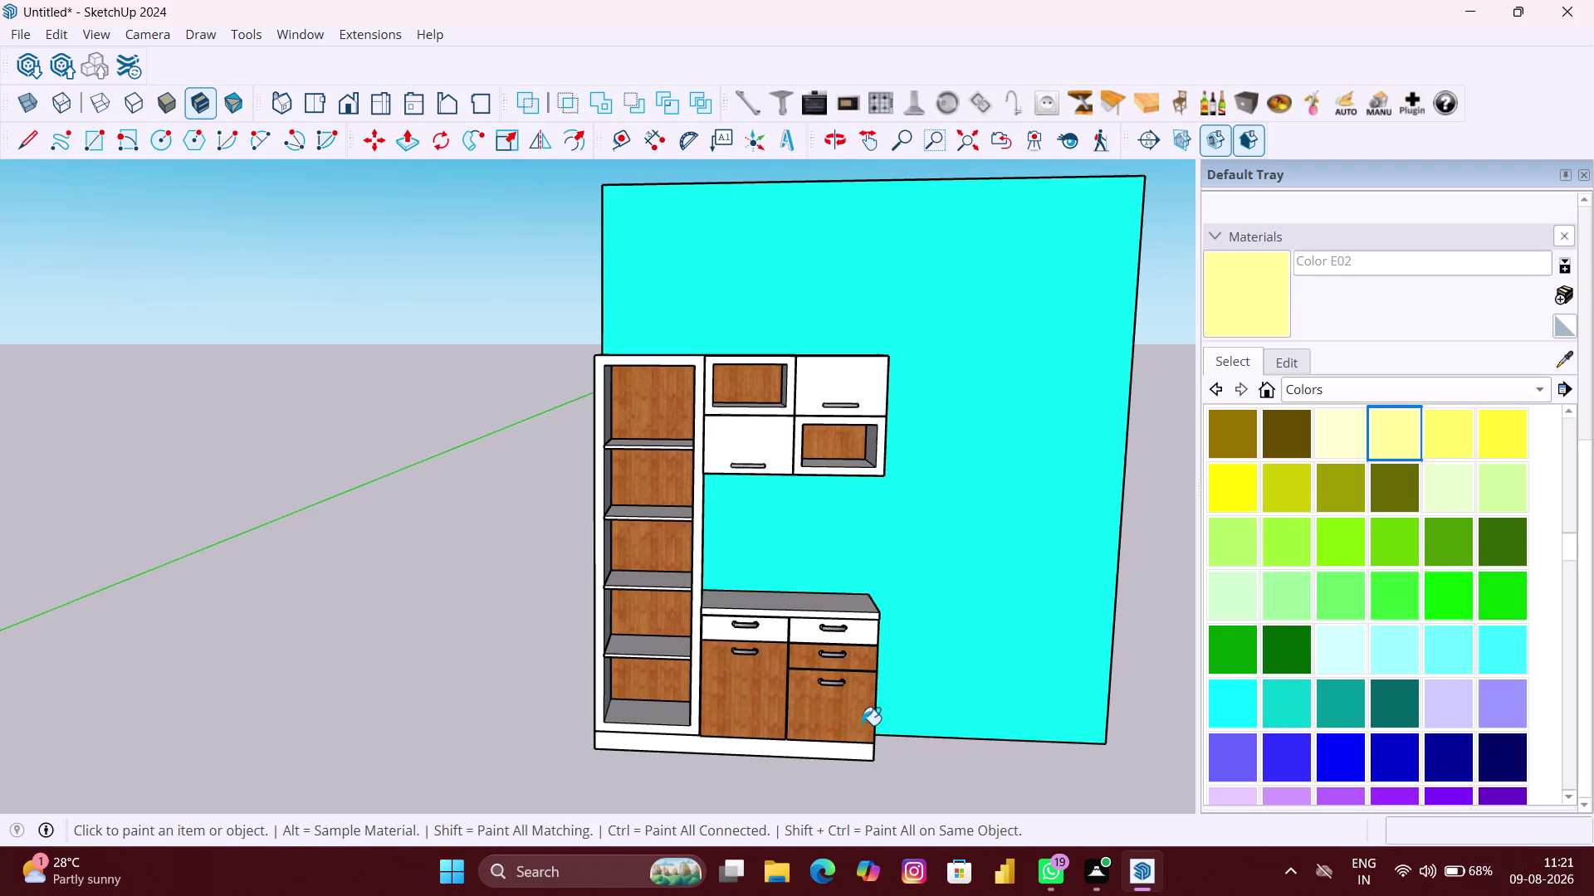
Paint the base plinth, top drawer fronts, wall cabinet carcass and tall unit frame cream.
scroll(up, 3)
click(792, 755)
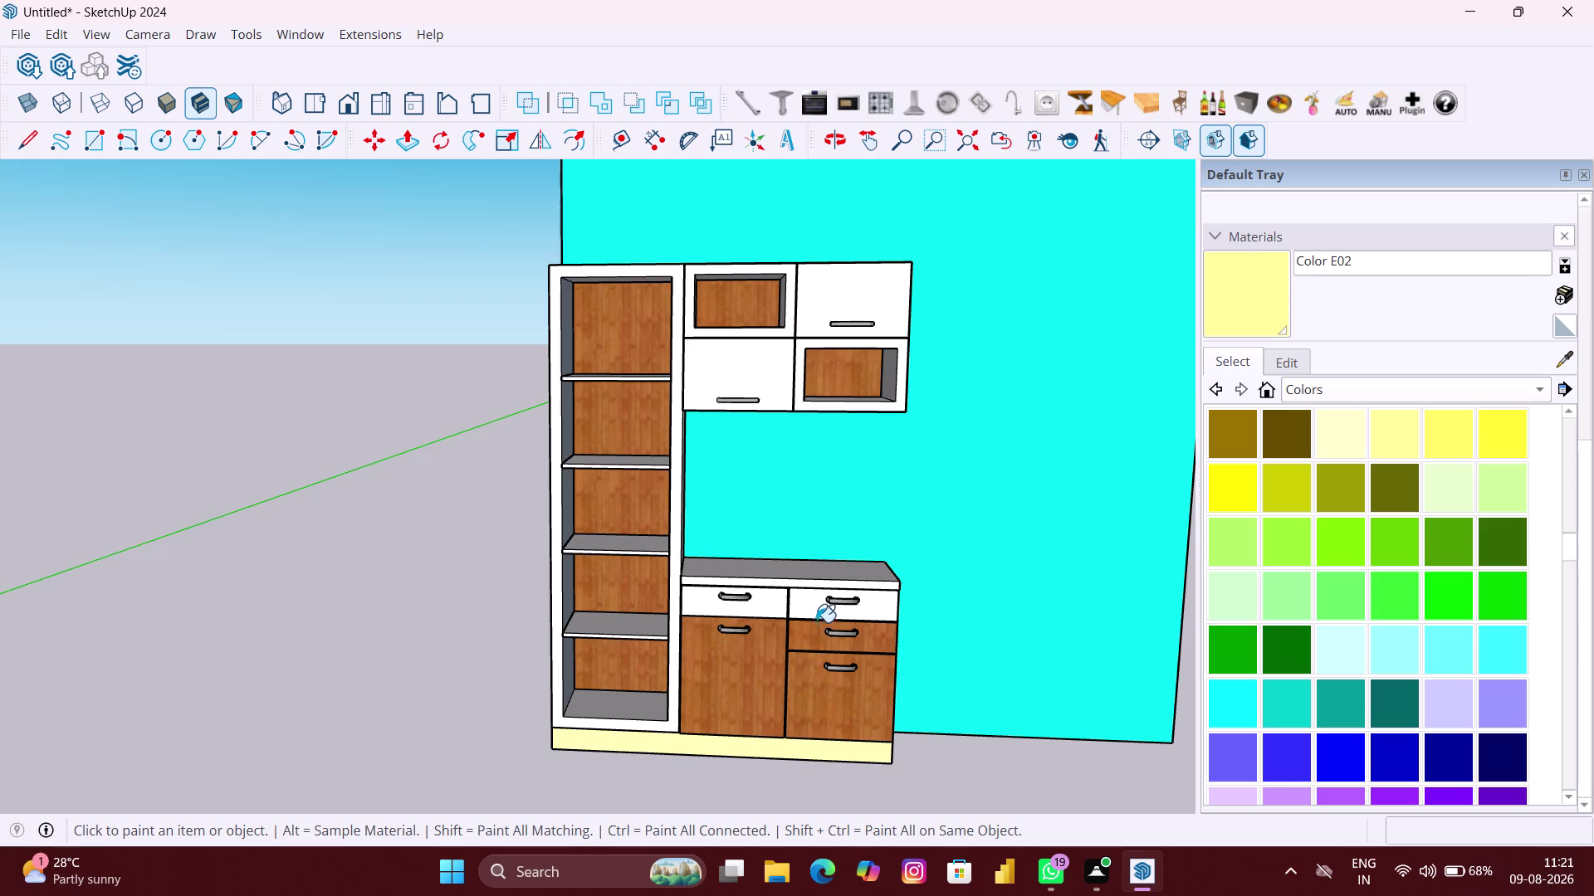
scroll(up, 3)
click(809, 615)
click(762, 608)
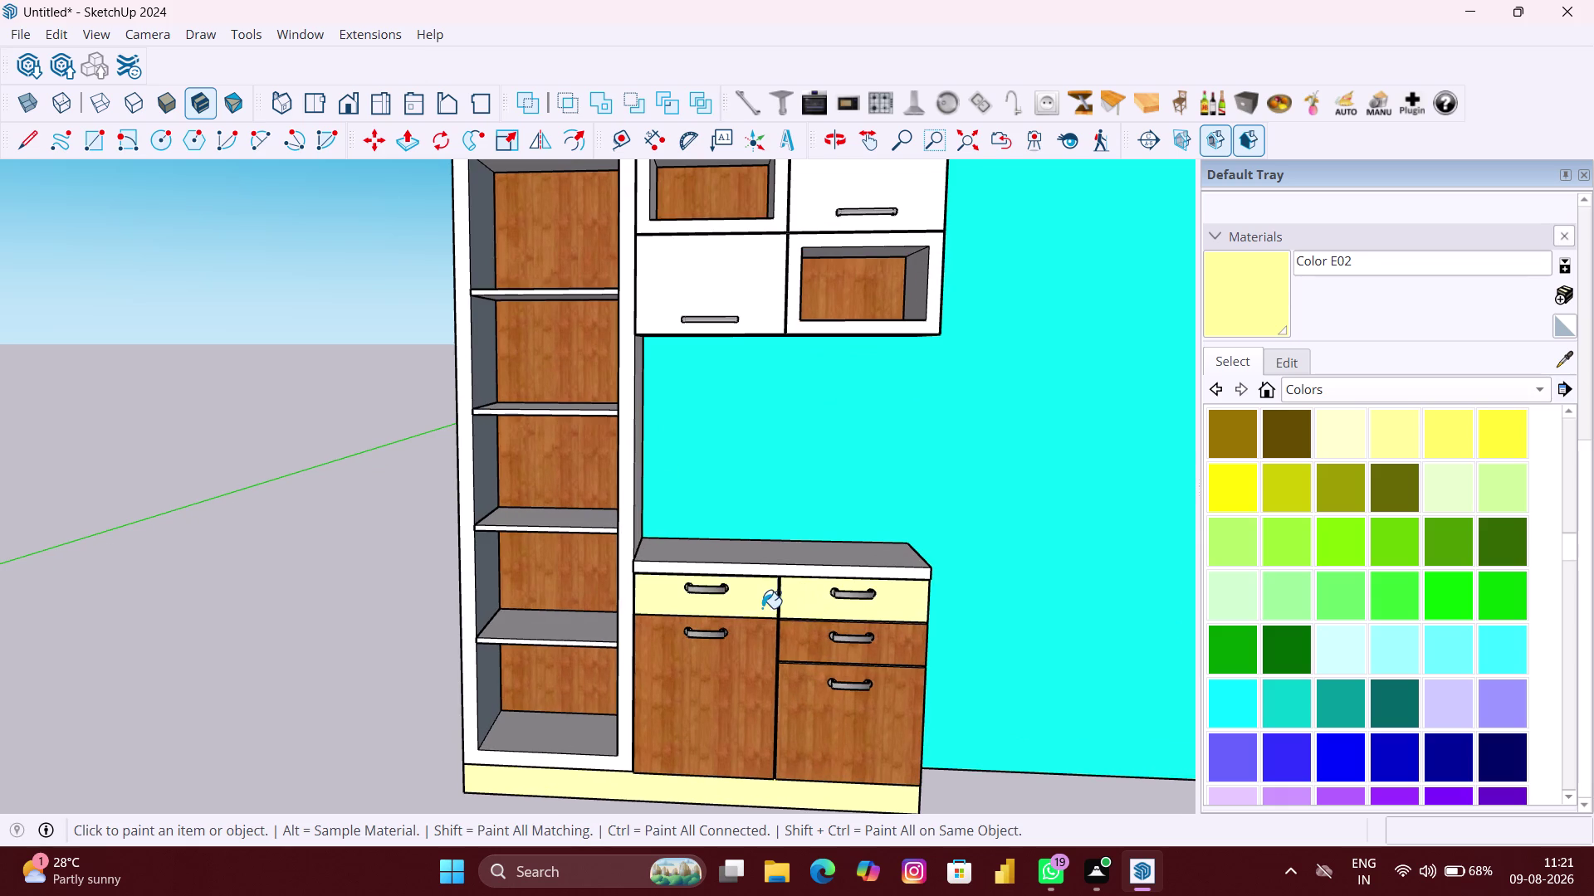
scroll(up, 3)
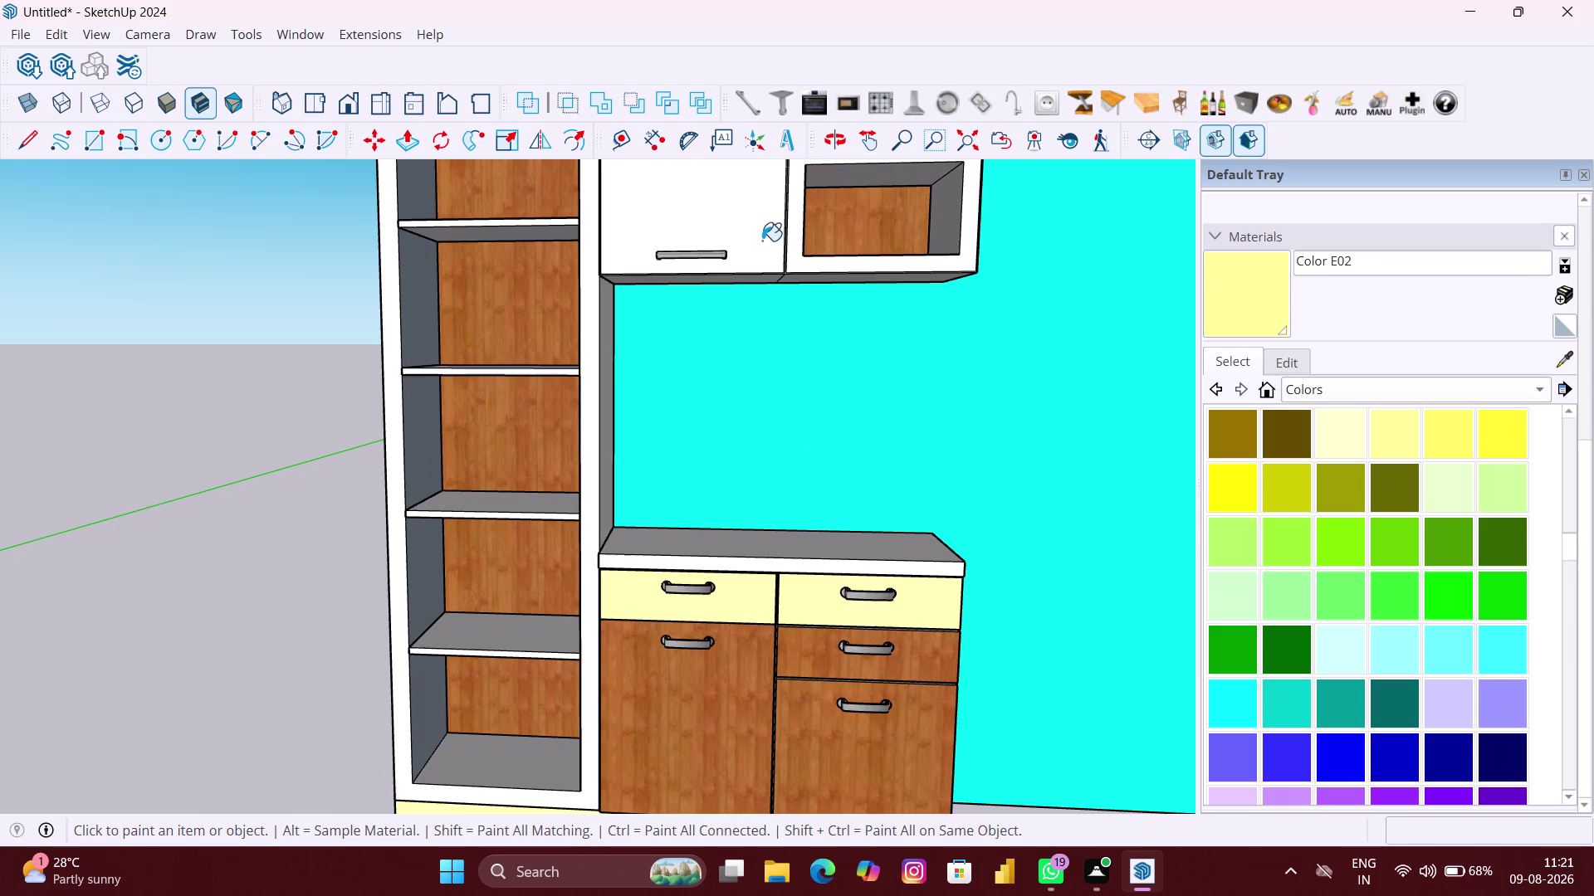
click(762, 241)
scroll(down, 3)
scroll(down, 3)
scroll(down, 3)
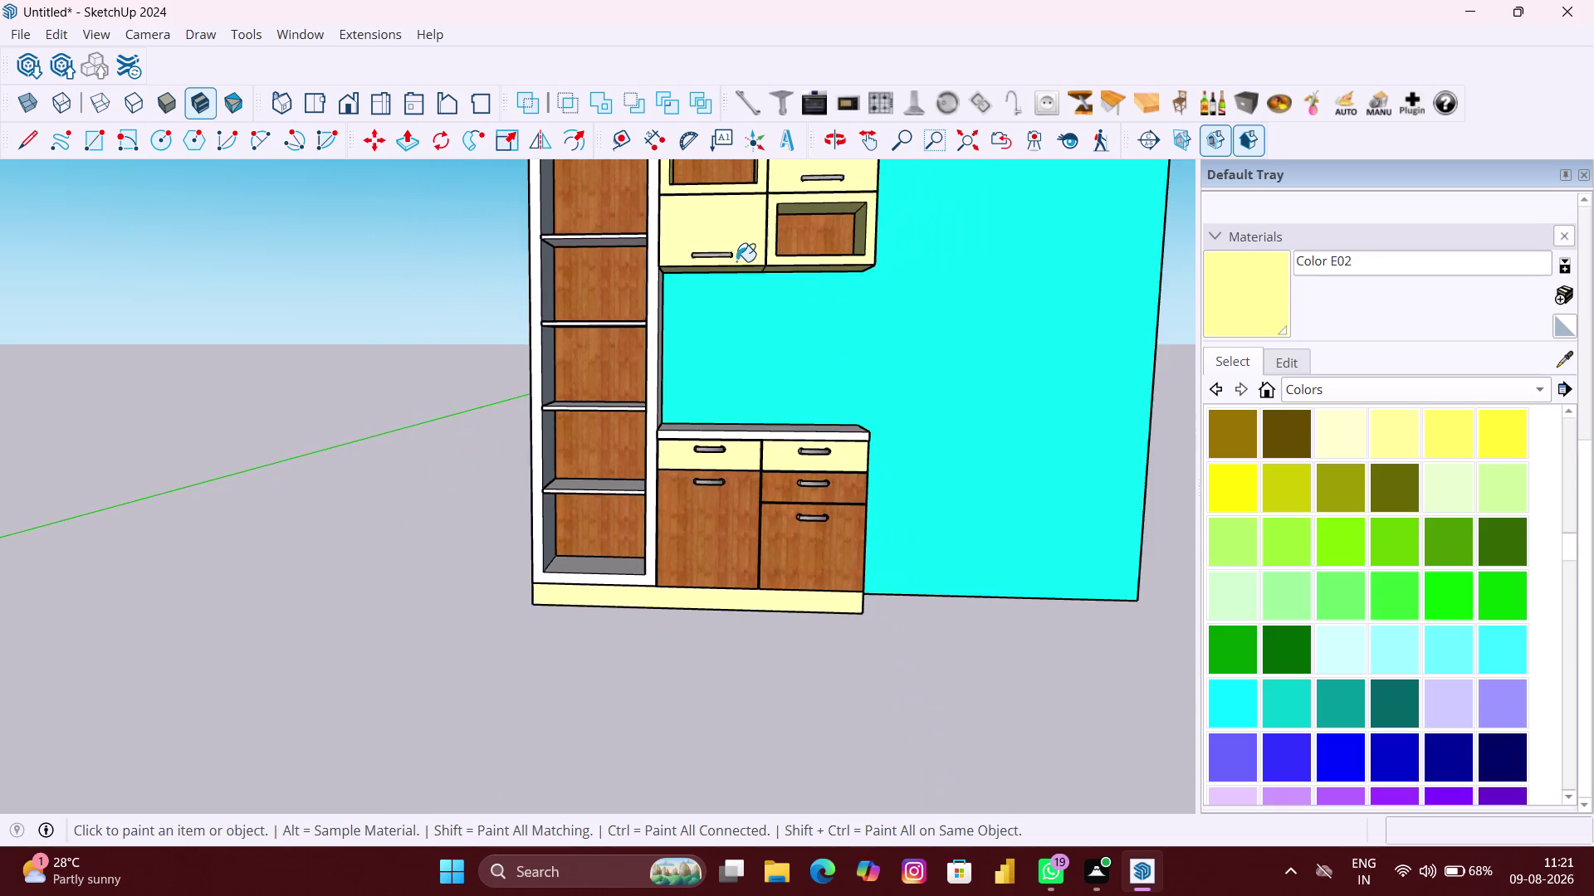
scroll(down, 3)
scroll(down, 3)
scroll(down, 3)
scroll(up, 3)
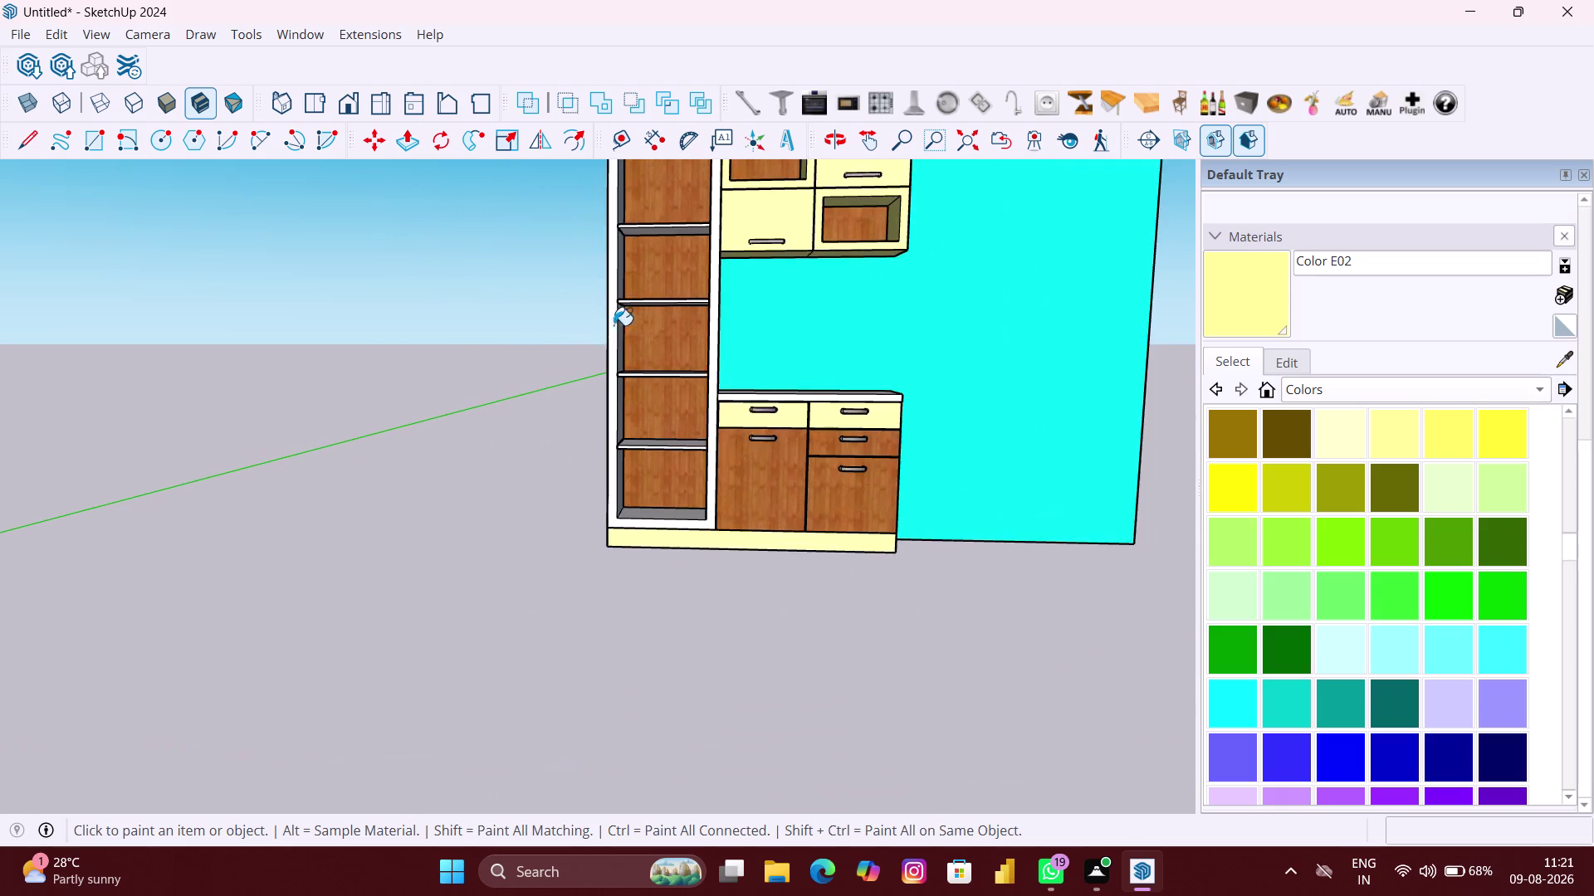
scroll(up, 3)
scroll(up, 3)
click(624, 325)
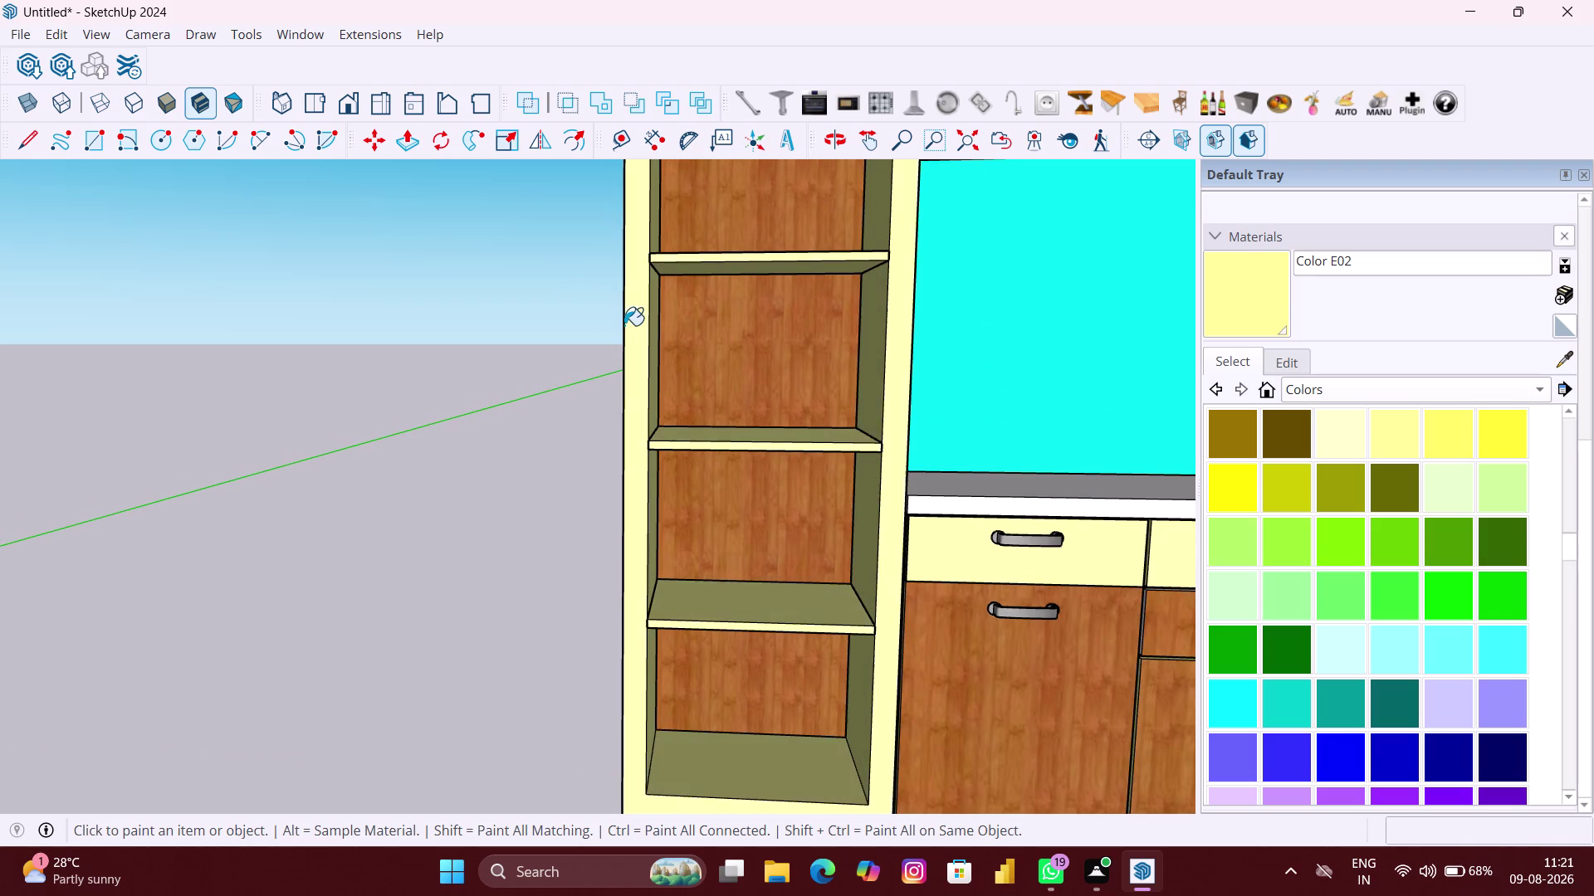
scroll(down, 3)
scroll(down, 3)
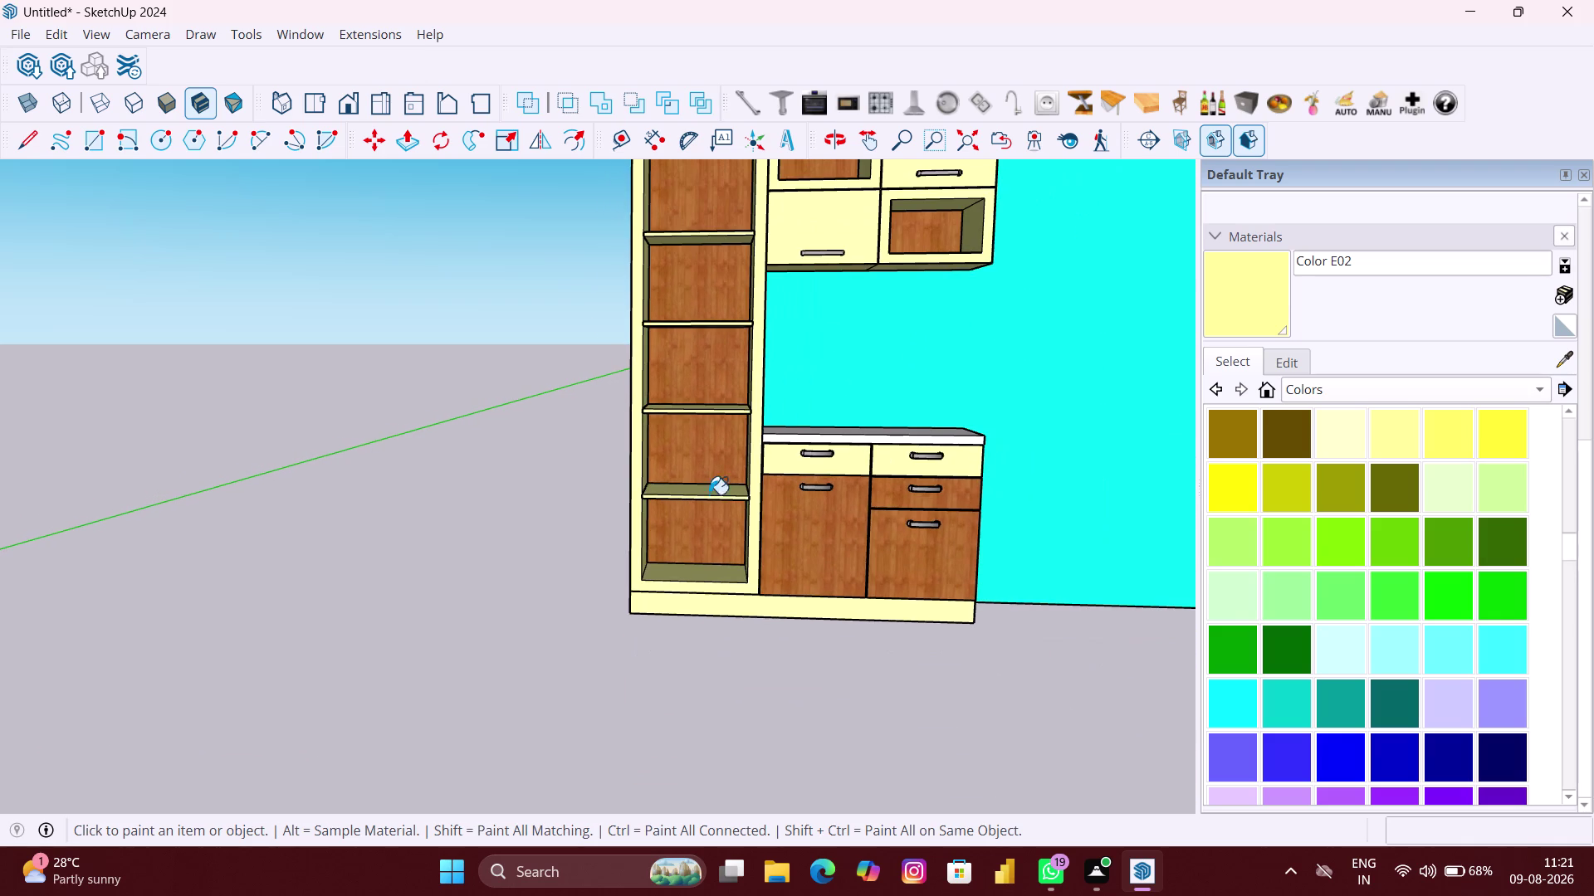
key(space)
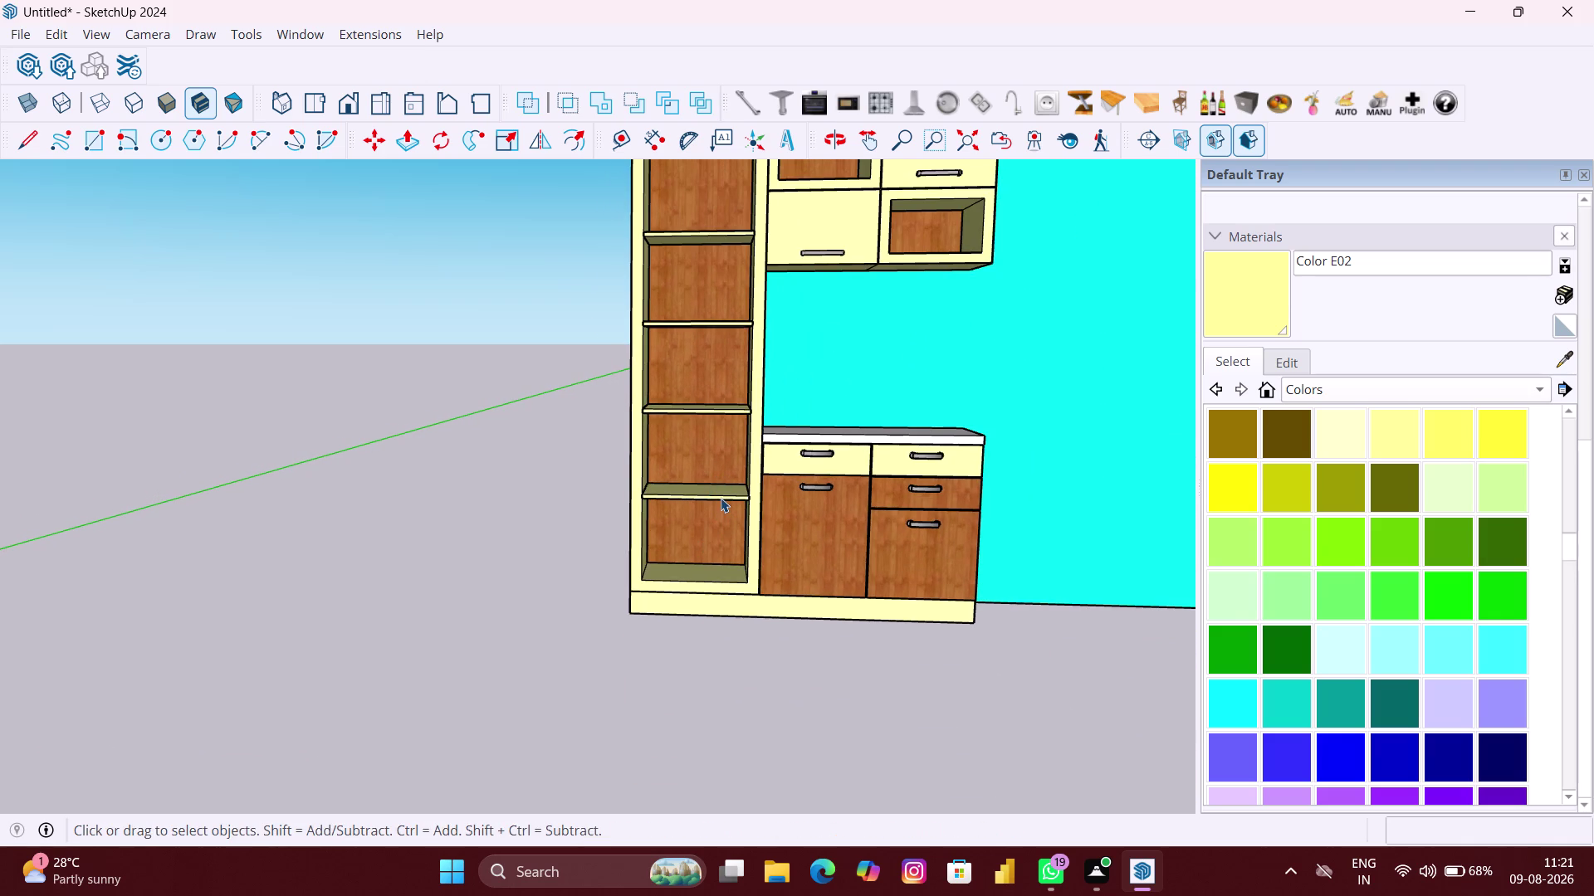
Reselect the cream paint and paint two faces of the lower tall unit.
middle_drag(721, 502, 724, 579)
scroll(up, 3)
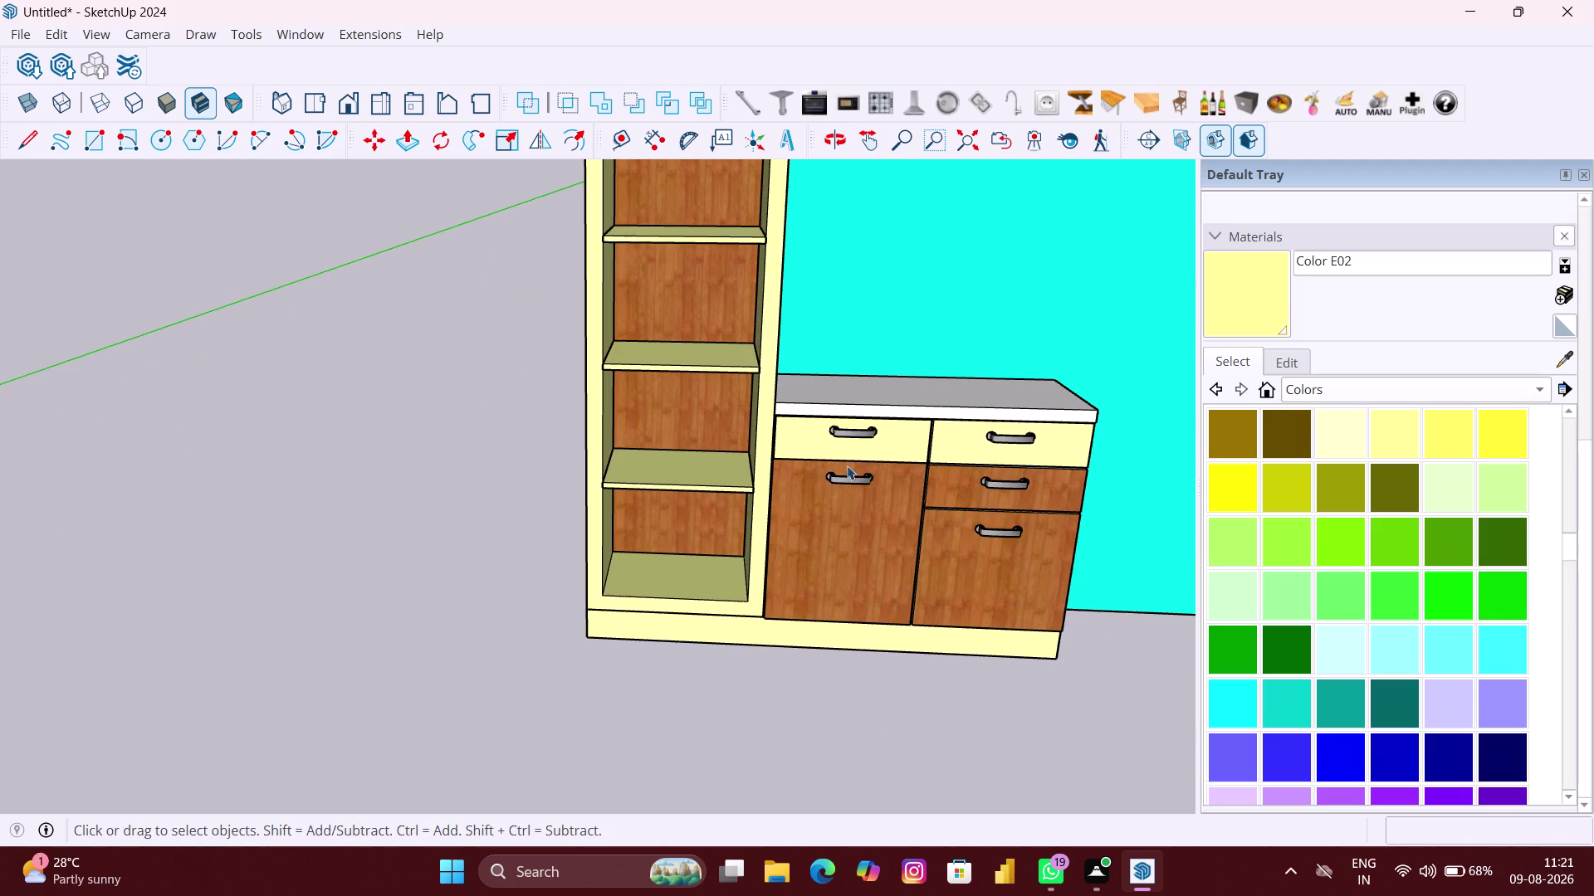
click(1249, 300)
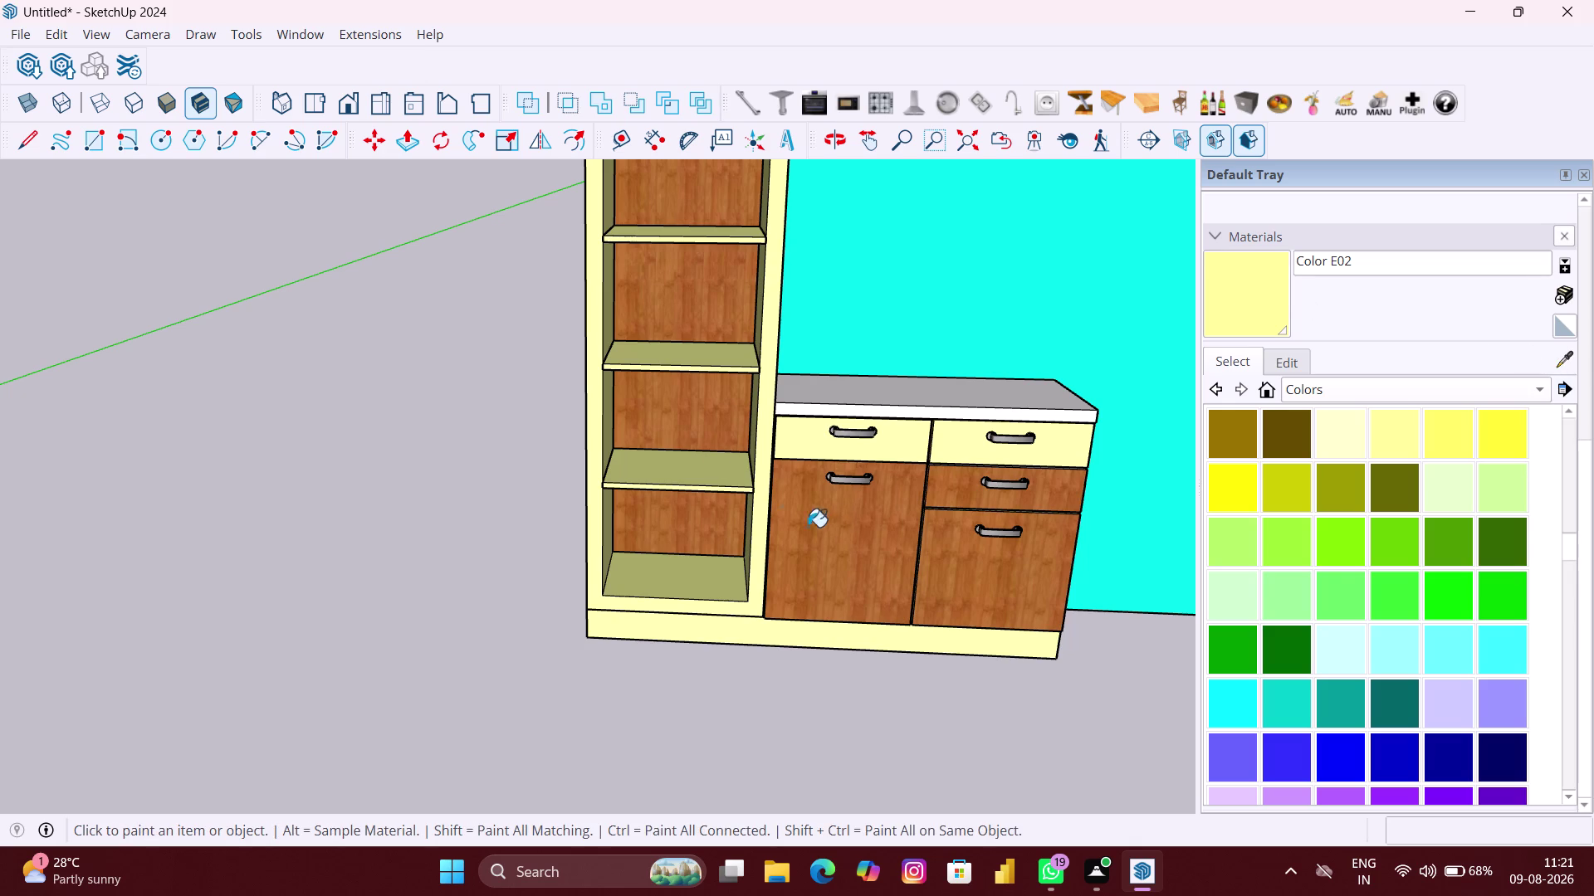
scroll(up, 3)
click(653, 479)
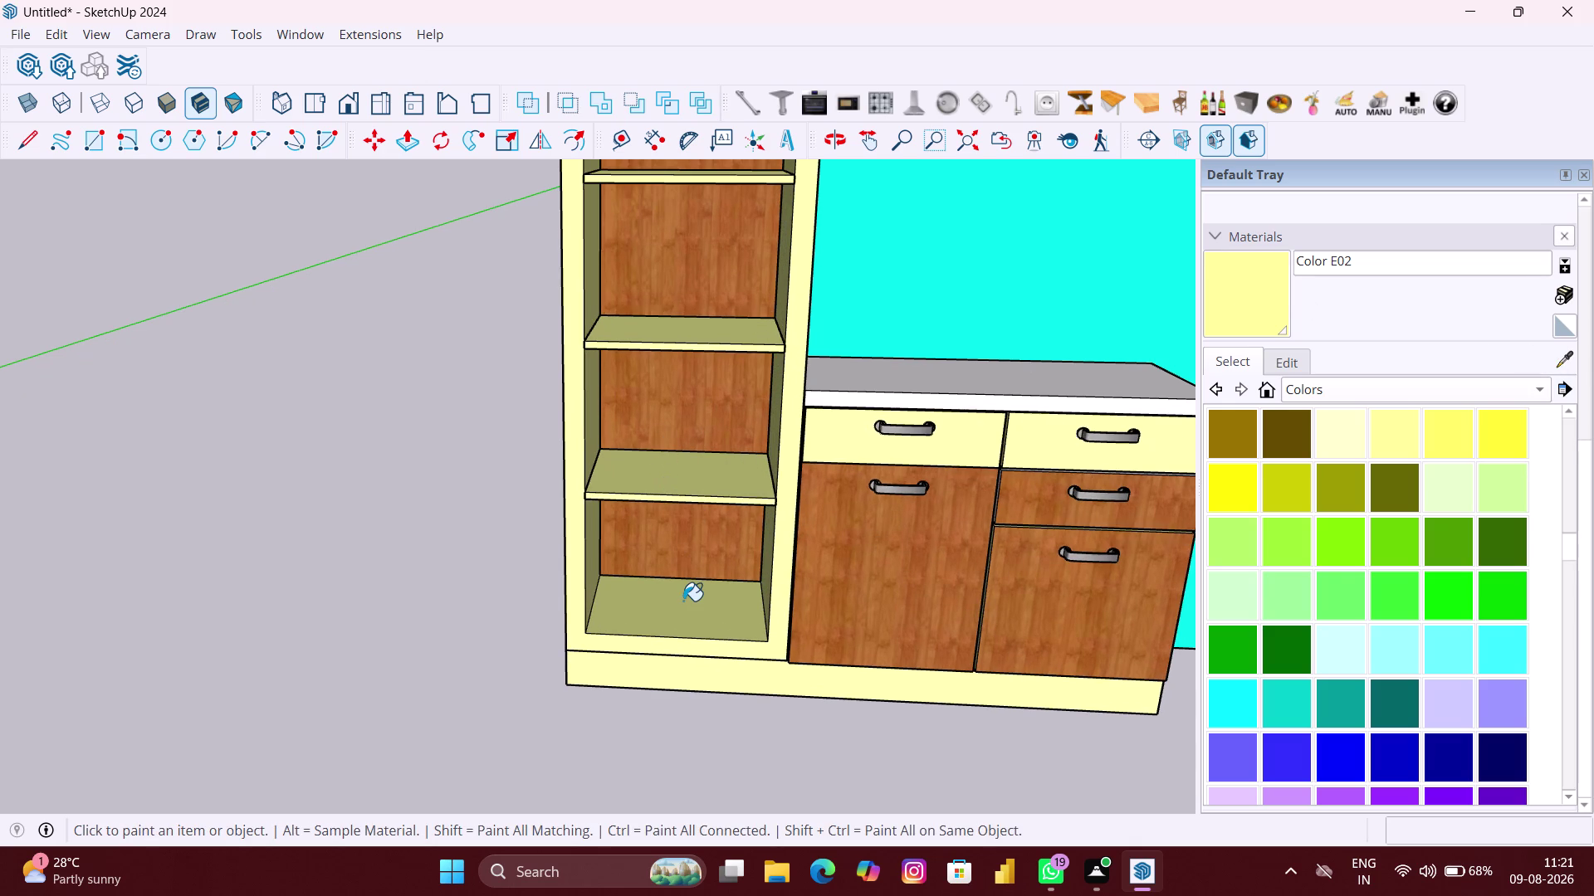
click(683, 601)
key(space)
Inside the tall shelf unit, paint each shelf and inner face cream with Color E02.
double_click(684, 602)
scroll(up, 3)
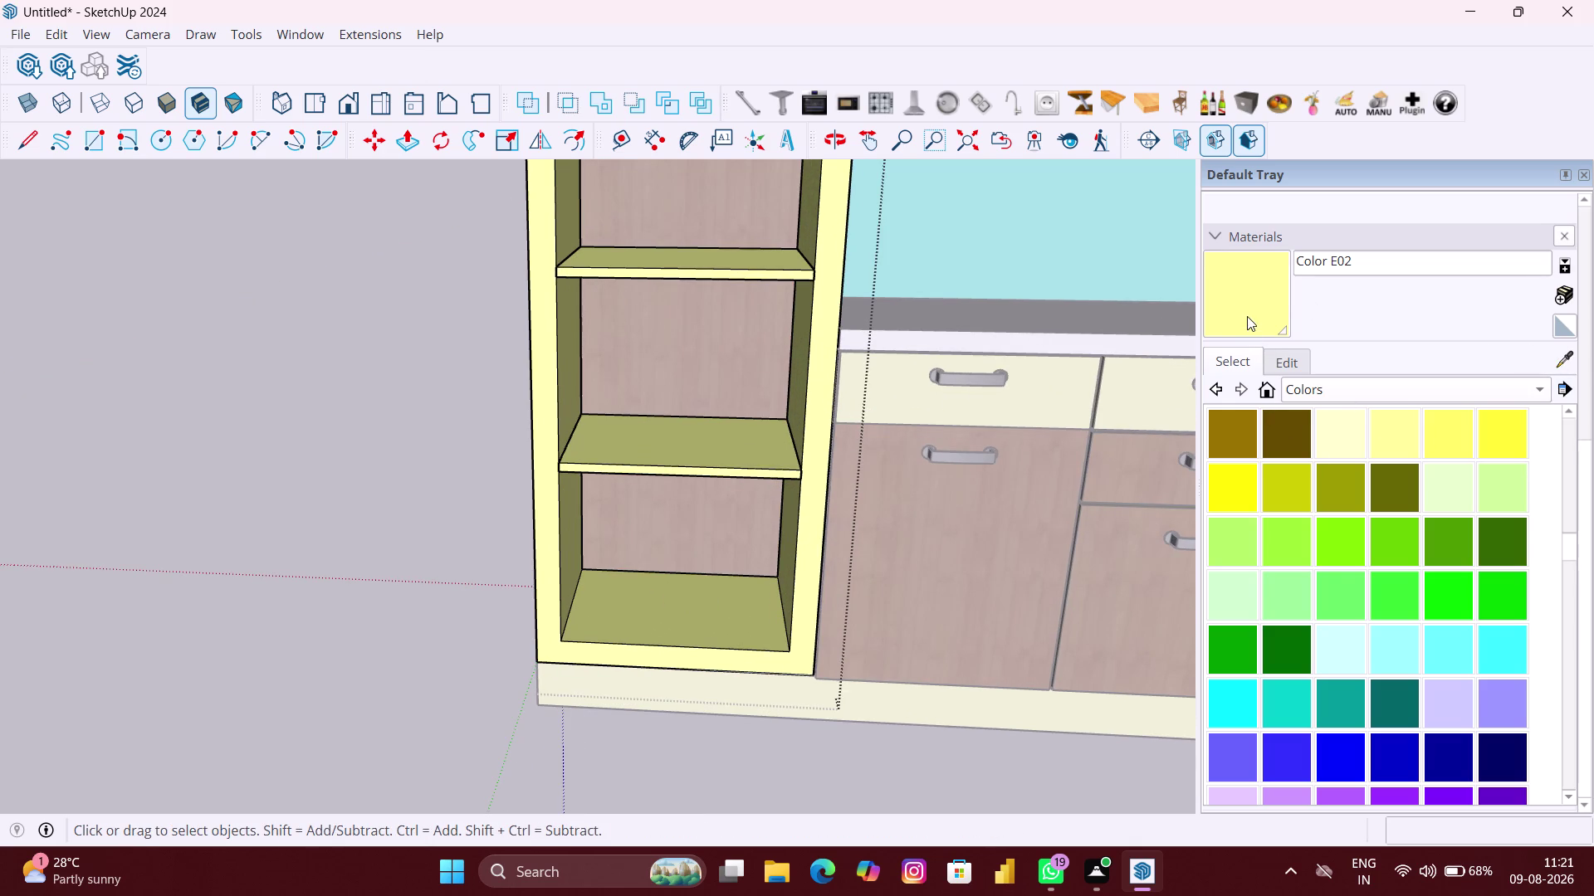
click(1246, 316)
click(692, 605)
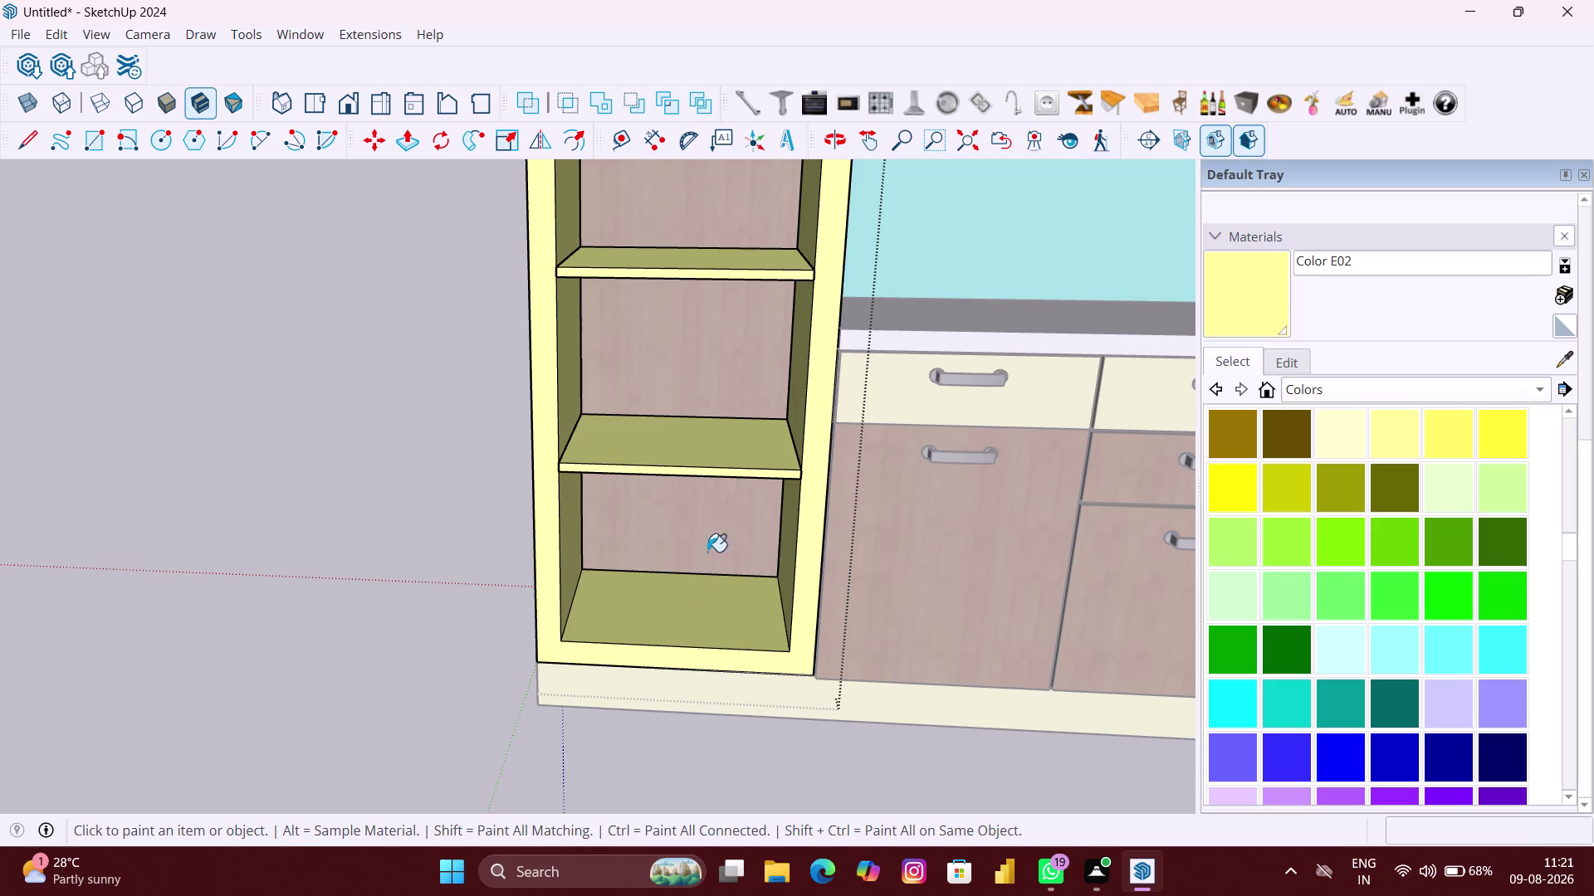
click(698, 450)
middle_drag(693, 489, 795, 405)
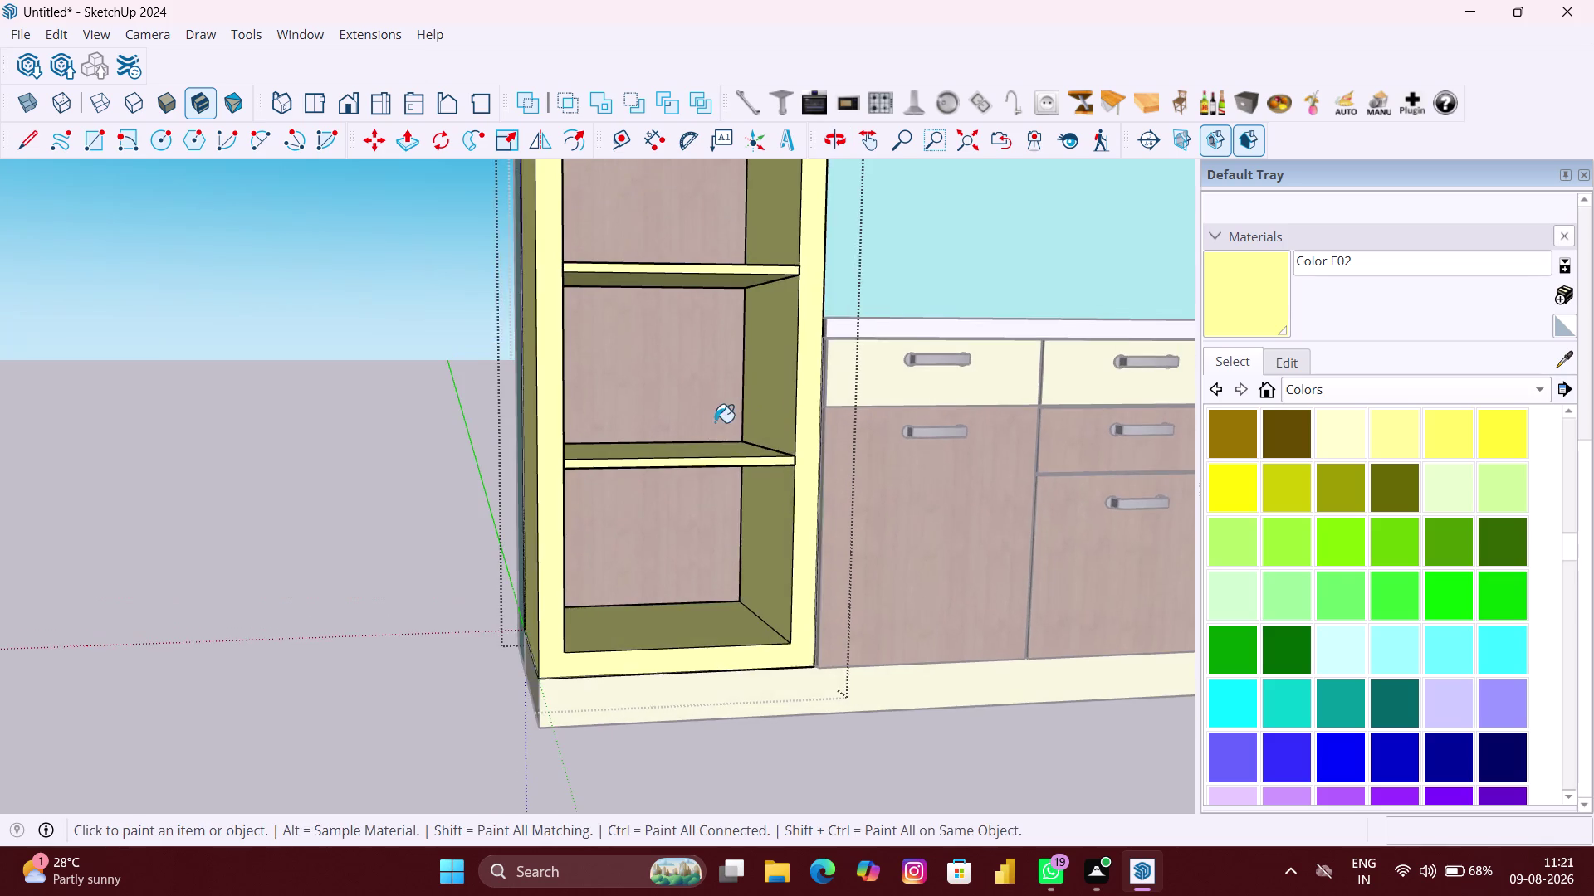
scroll(up, 3)
middle_drag(649, 479, 611, 594)
double_click(676, 507)
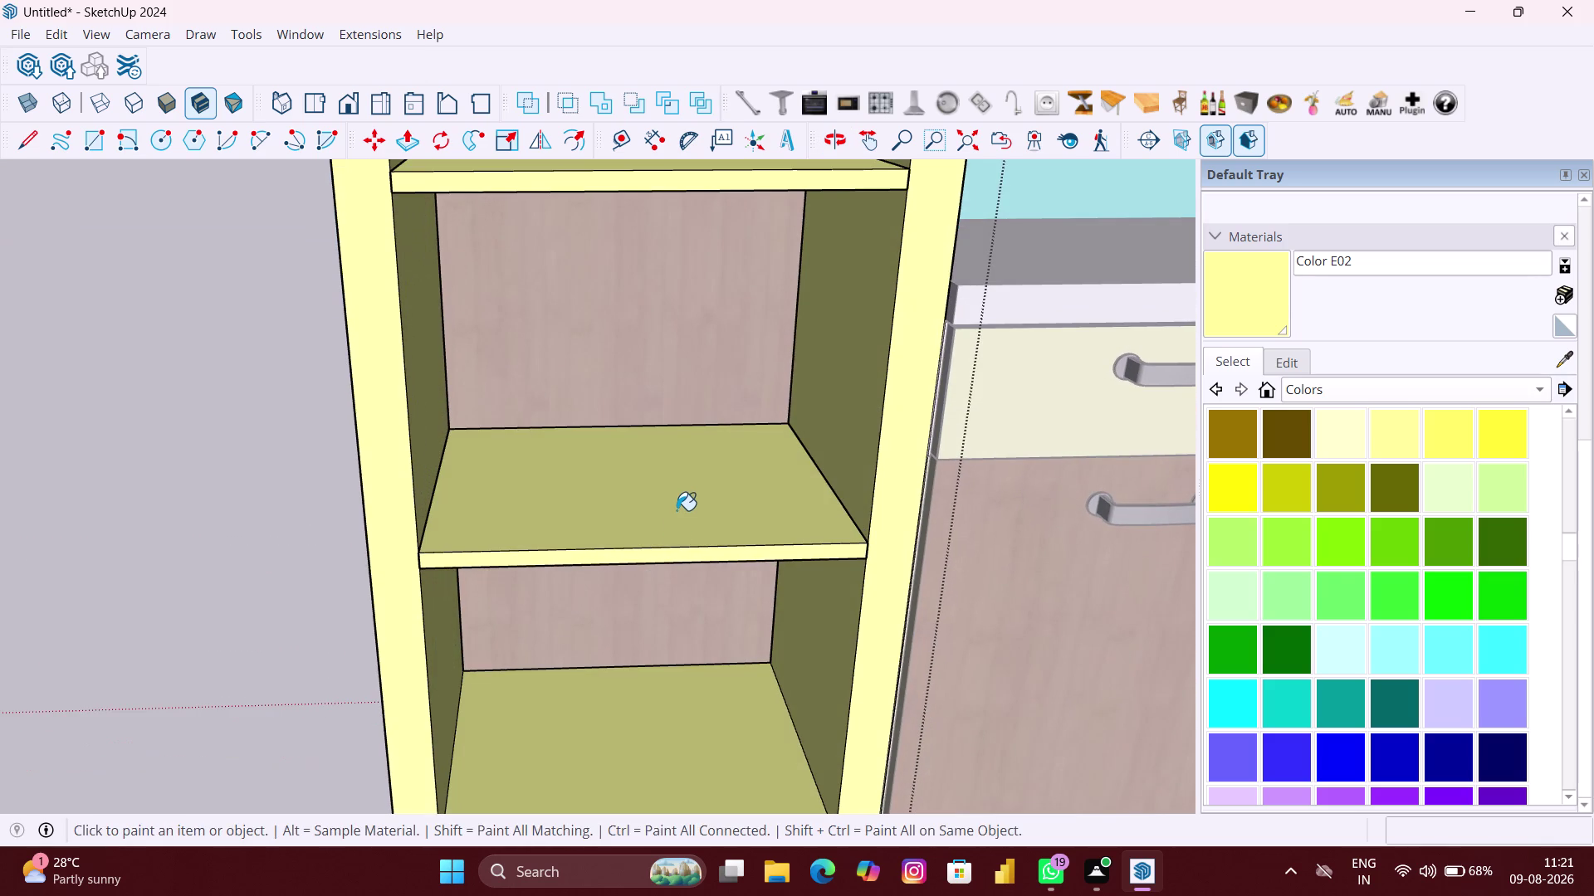
scroll(down, 3)
middle_drag(673, 532, 767, 362)
middle_drag(734, 499, 783, 328)
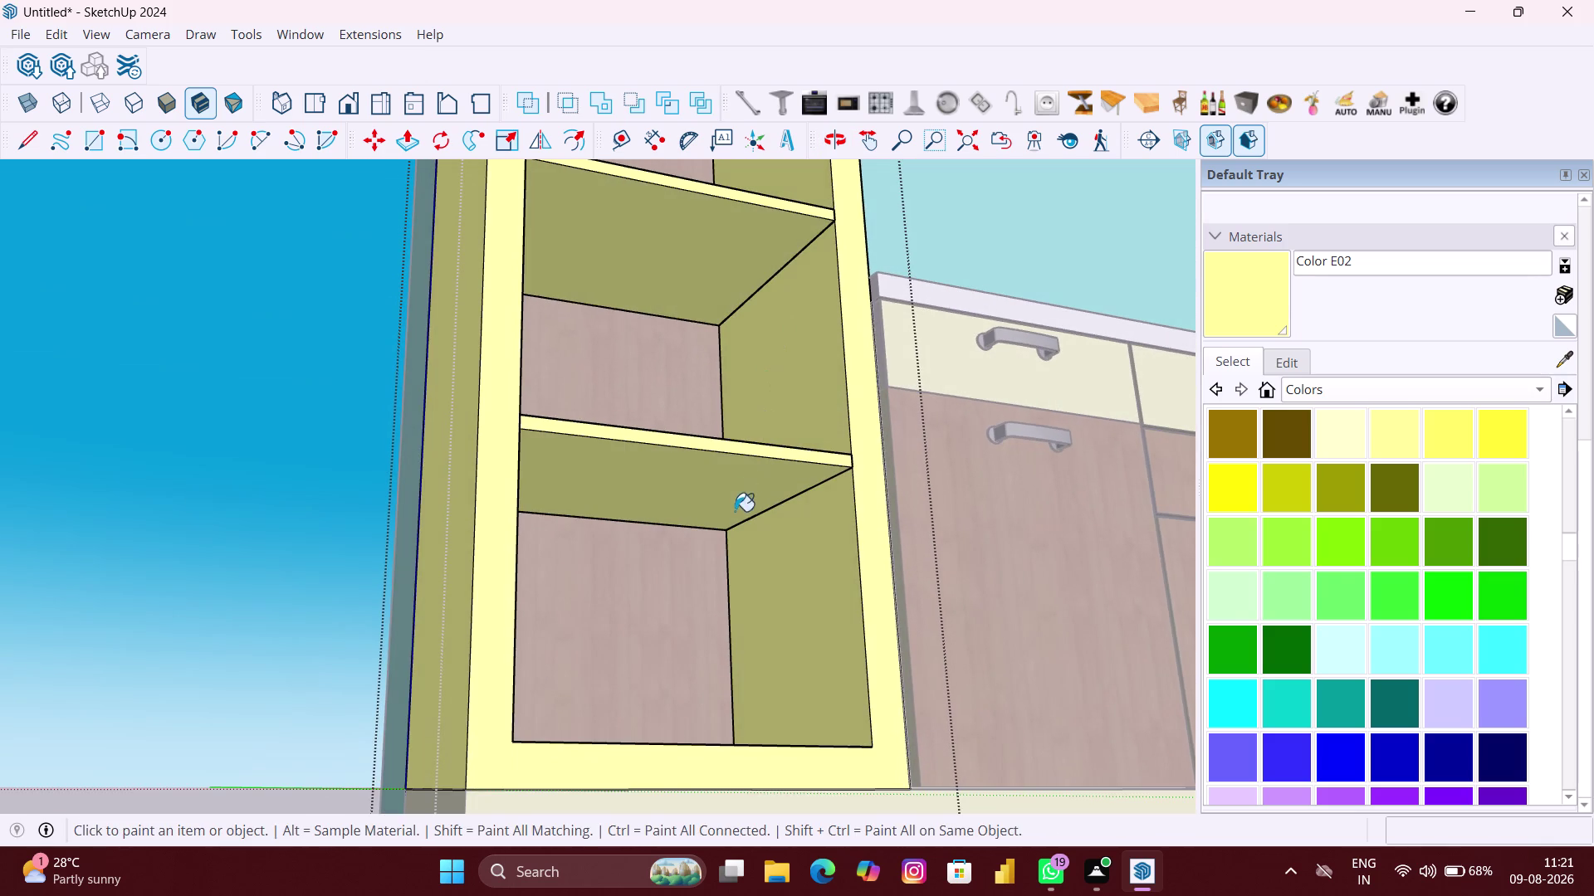
click(750, 489)
scroll(down, 3)
middle_drag(750, 511, 741, 523)
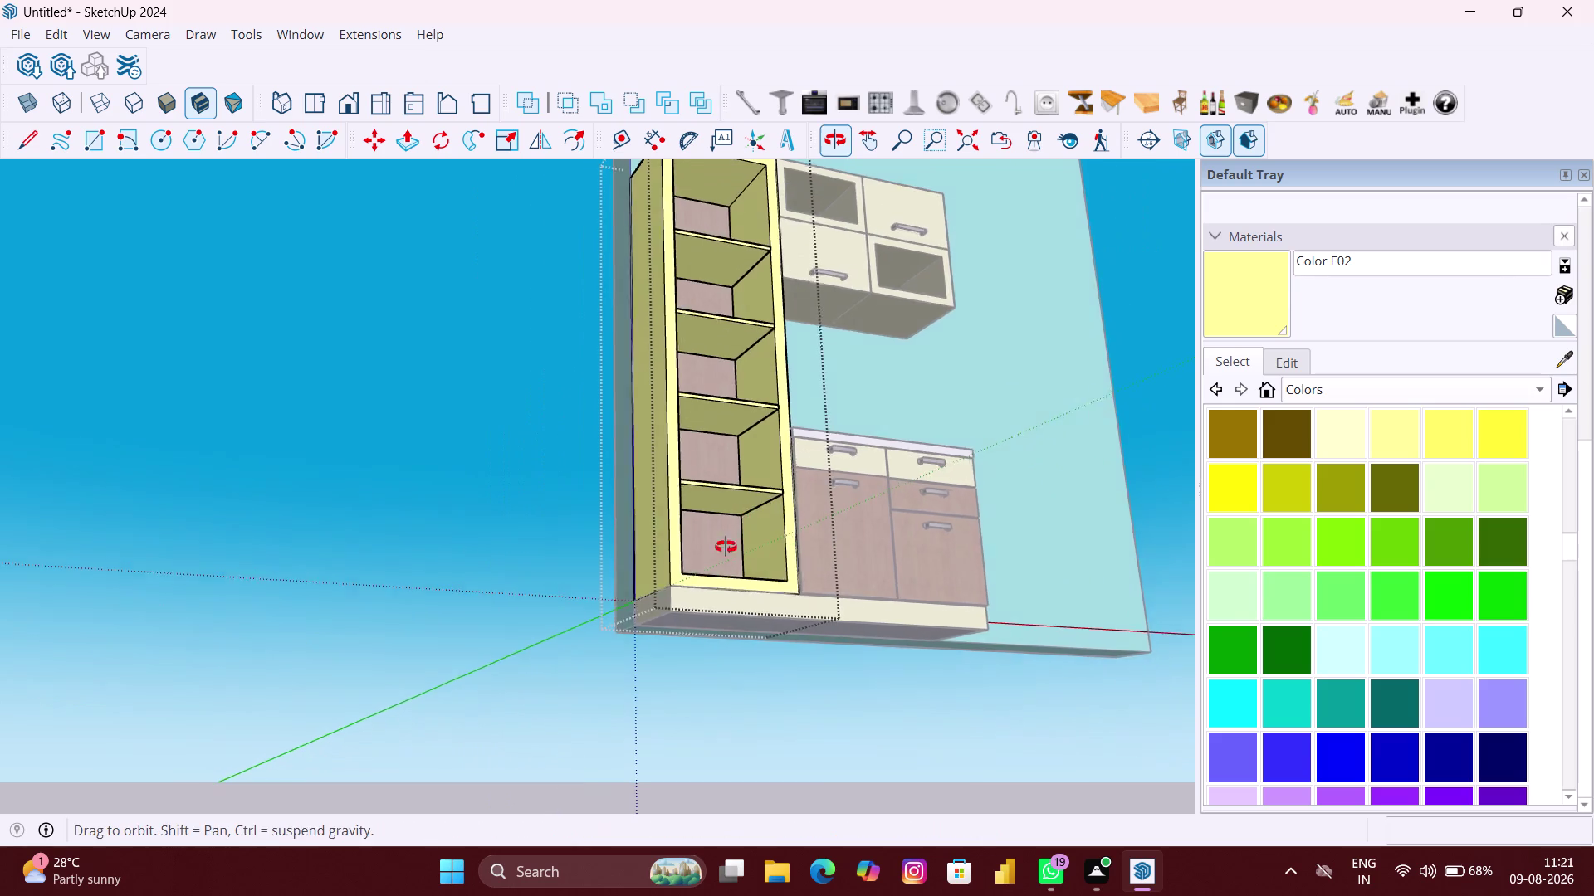
middle_drag(741, 523, 643, 659)
scroll(down, 3)
scroll(down, 3)
Clear the selection and orbit around the whole wardrobe and cyan back wall.
scroll(down, 3)
key(space)
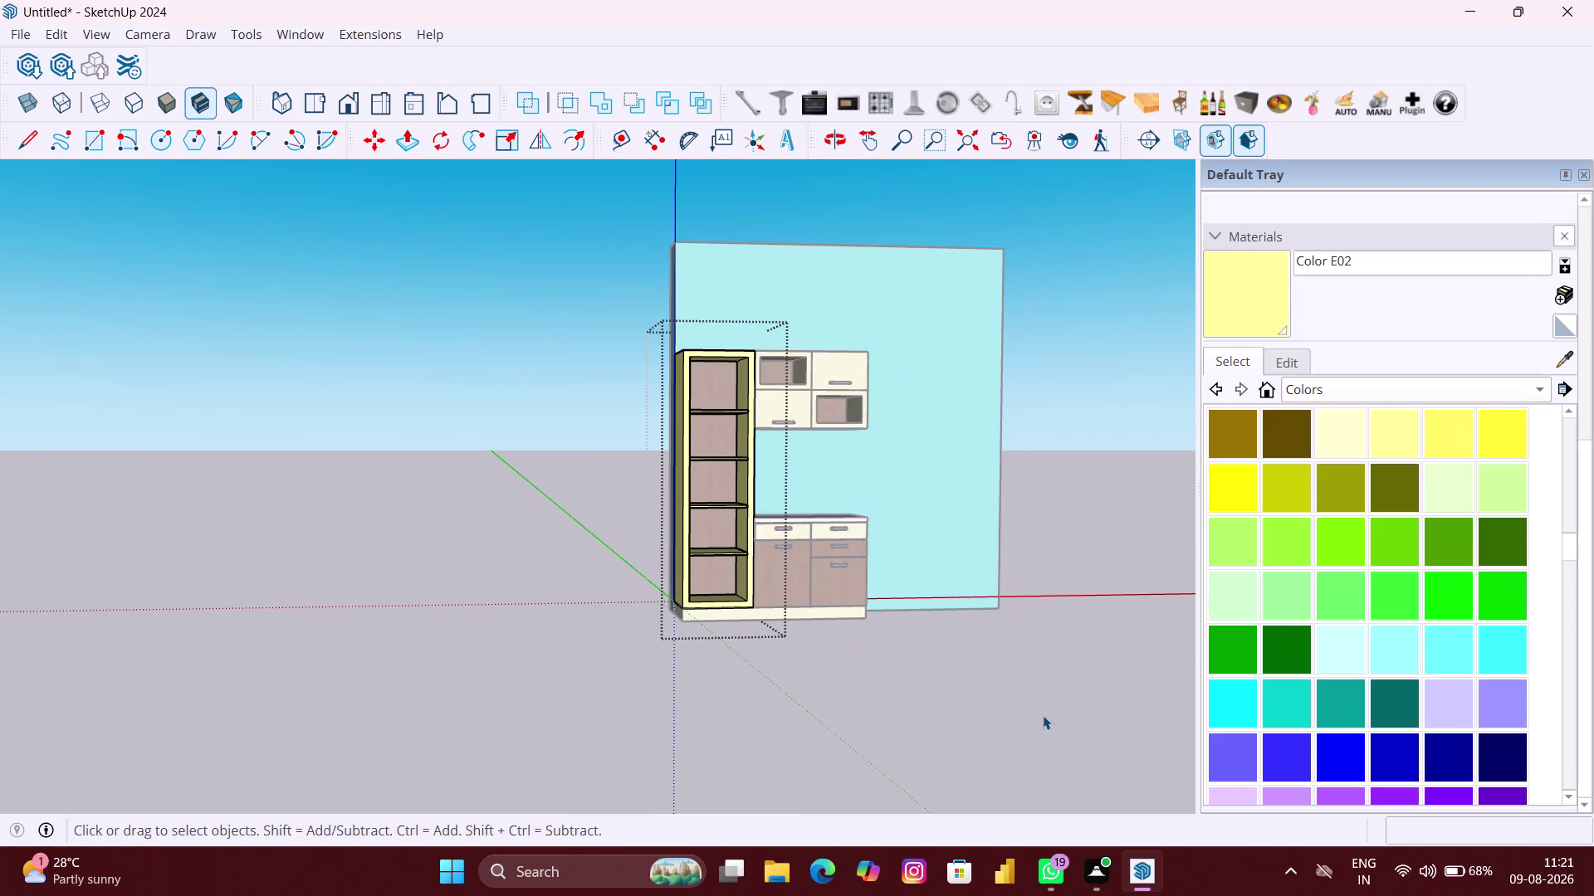
click(1042, 715)
scroll(up, 3)
middle_drag(892, 643, 743, 713)
scroll(up, 3)
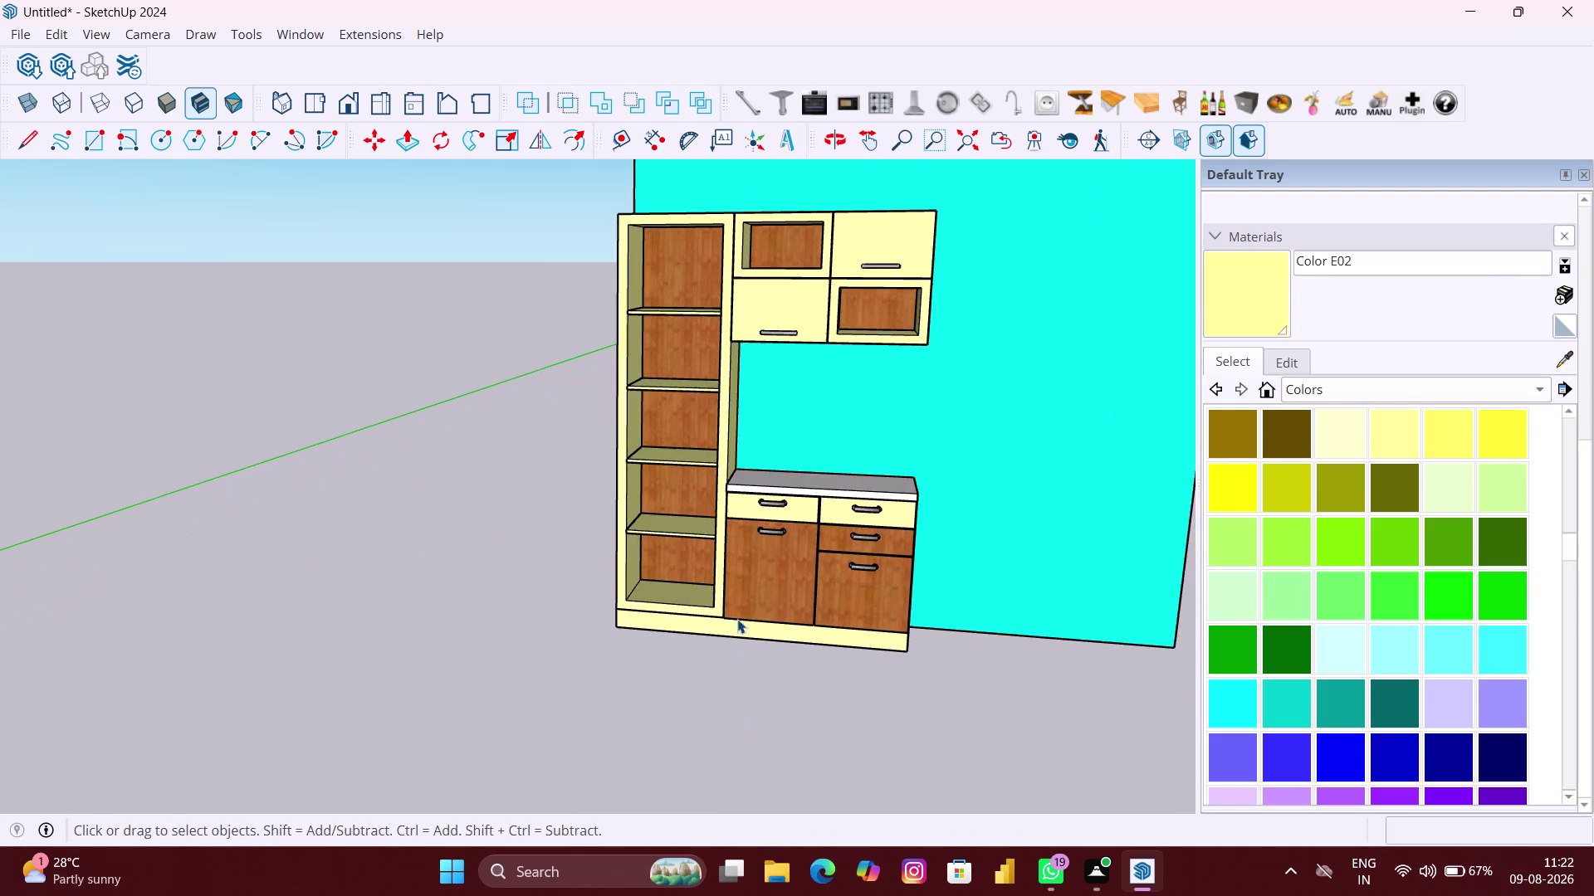
middle_drag(737, 619, 781, 600)
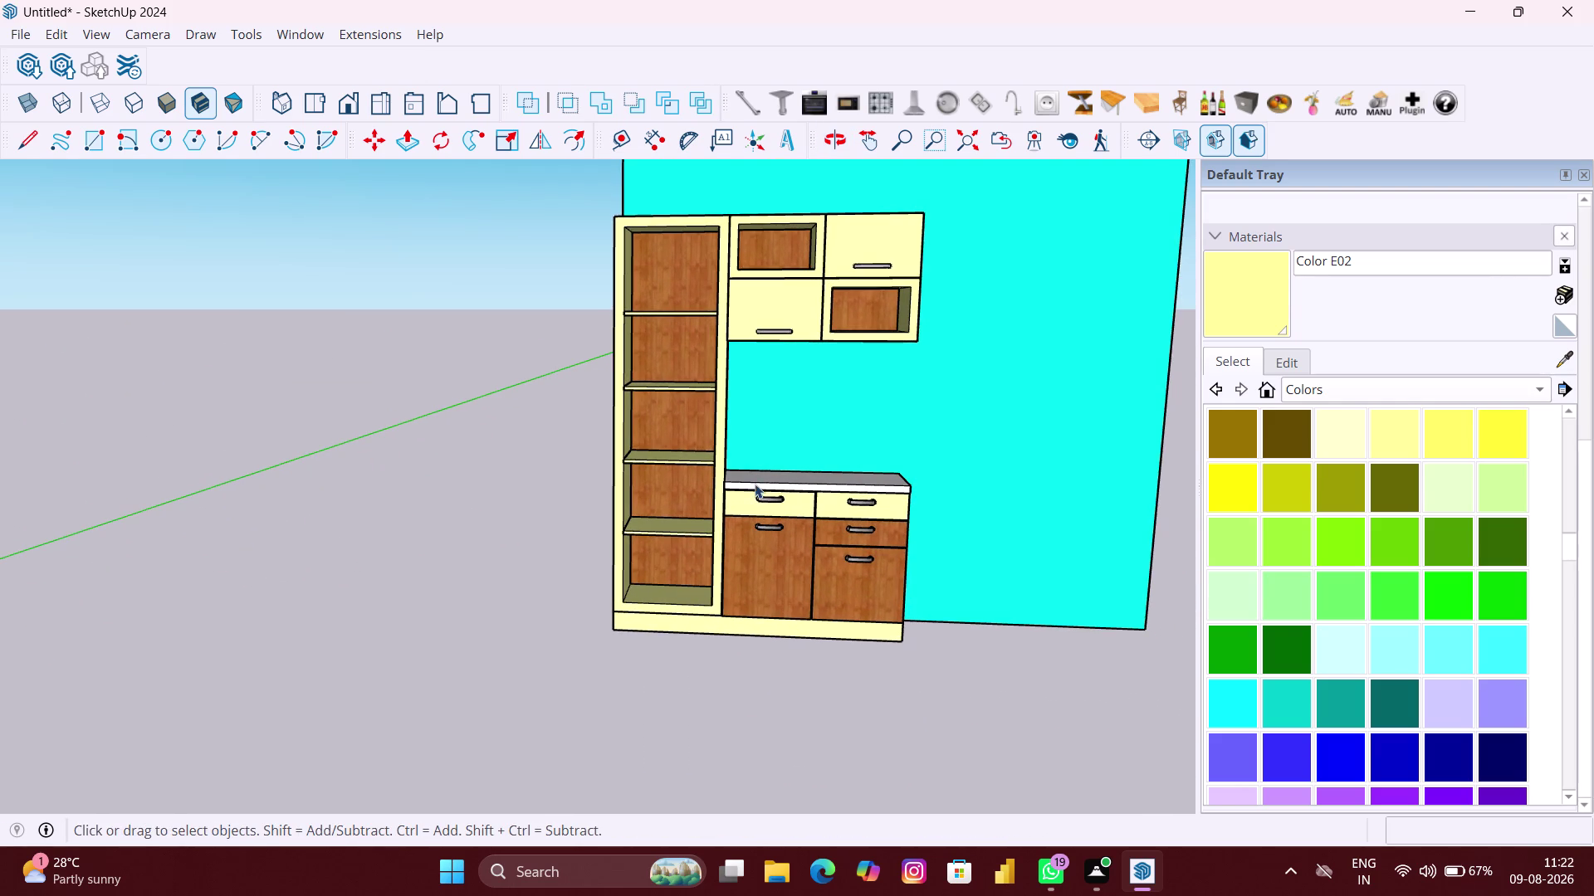
scroll(down, 3)
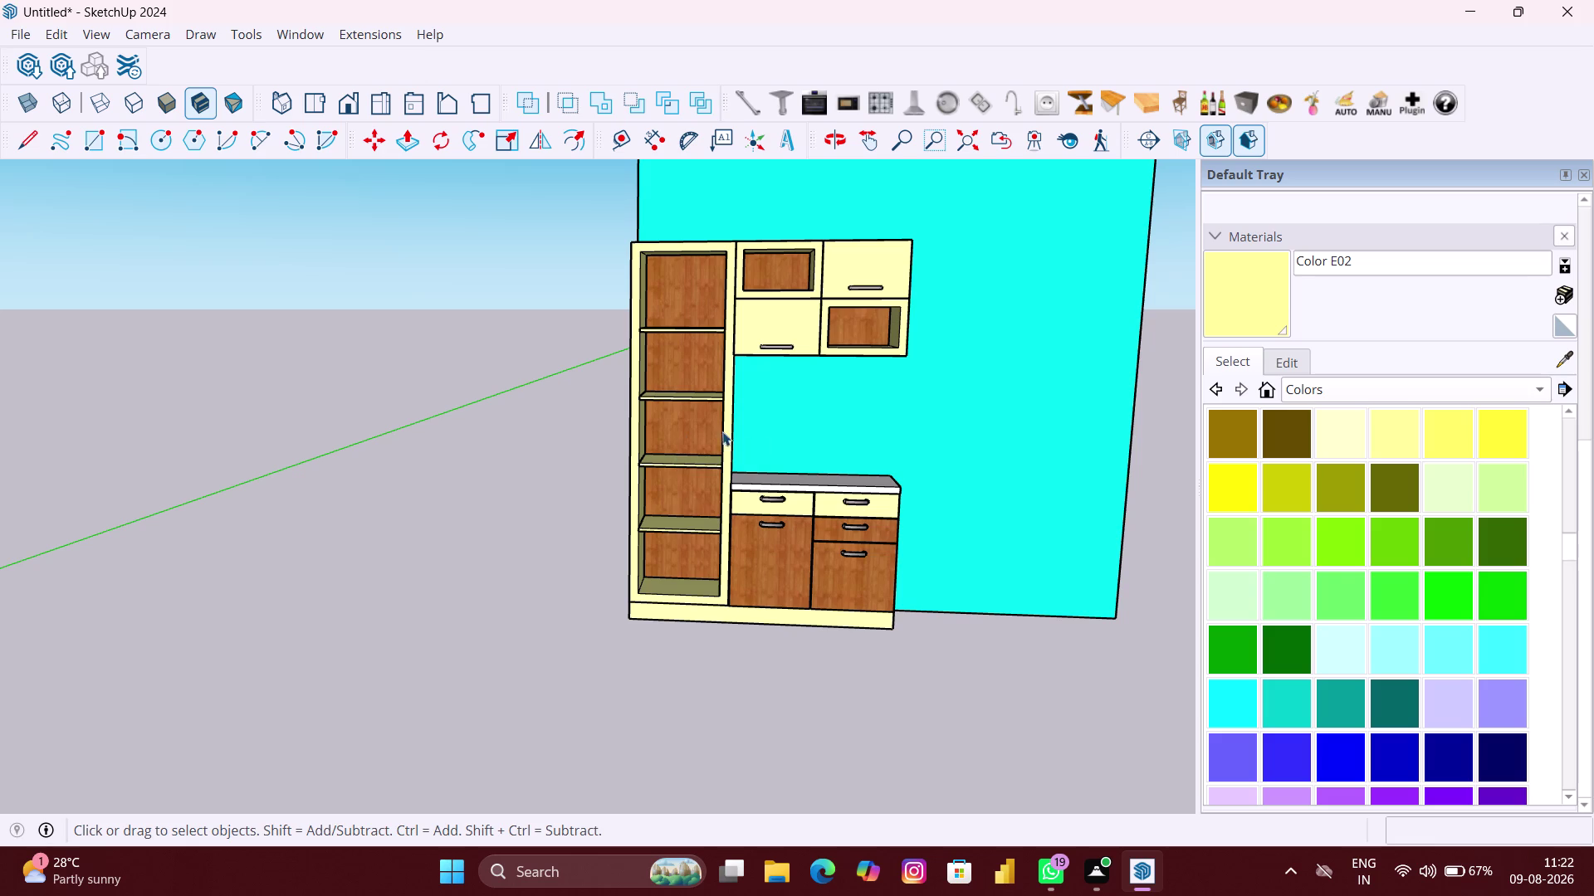
middle_click(954, 521)
scroll(down, 3)
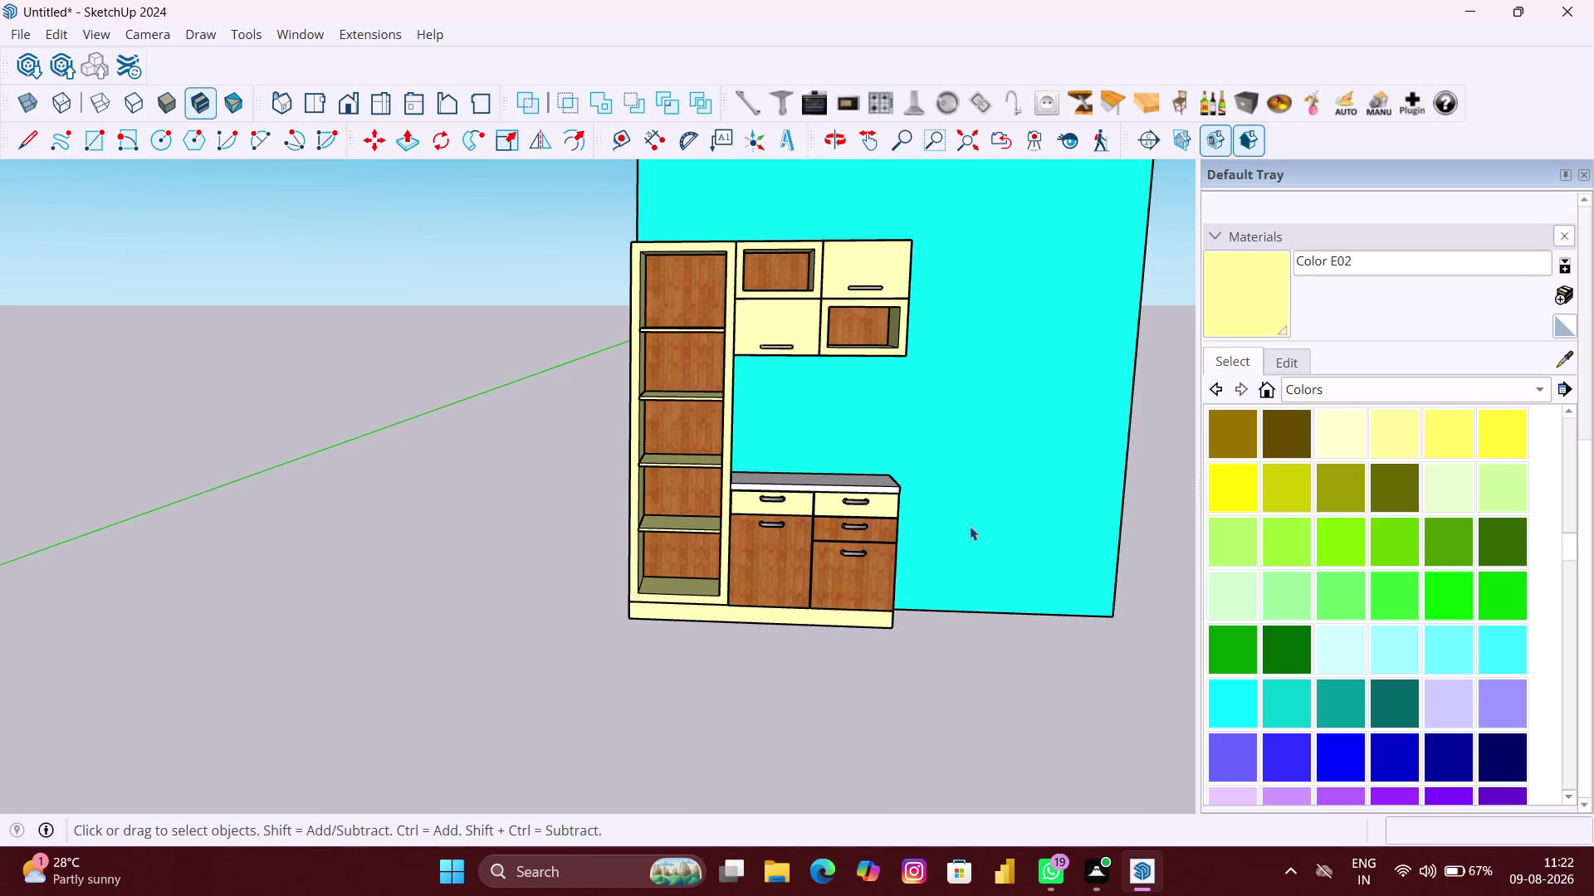
scroll(down, 3)
scroll(down, 3)
scroll(down, 3)
middle_drag(913, 561, 1137, 587)
scroll(up, 3)
middle_drag(728, 587, 770, 599)
scroll(down, 3)
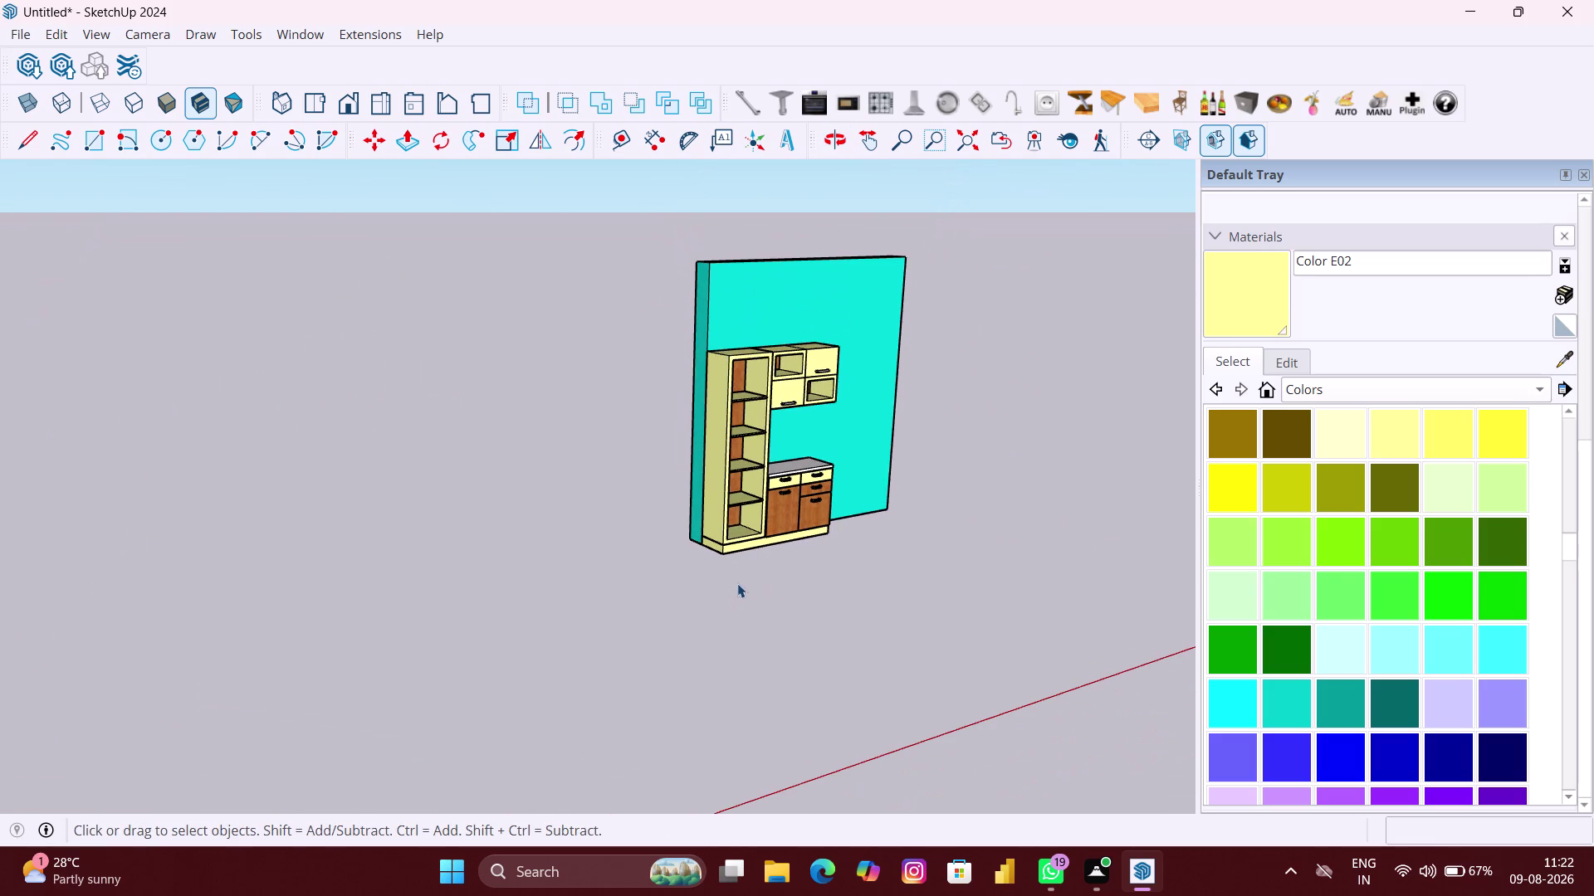
middle_click(733, 585)
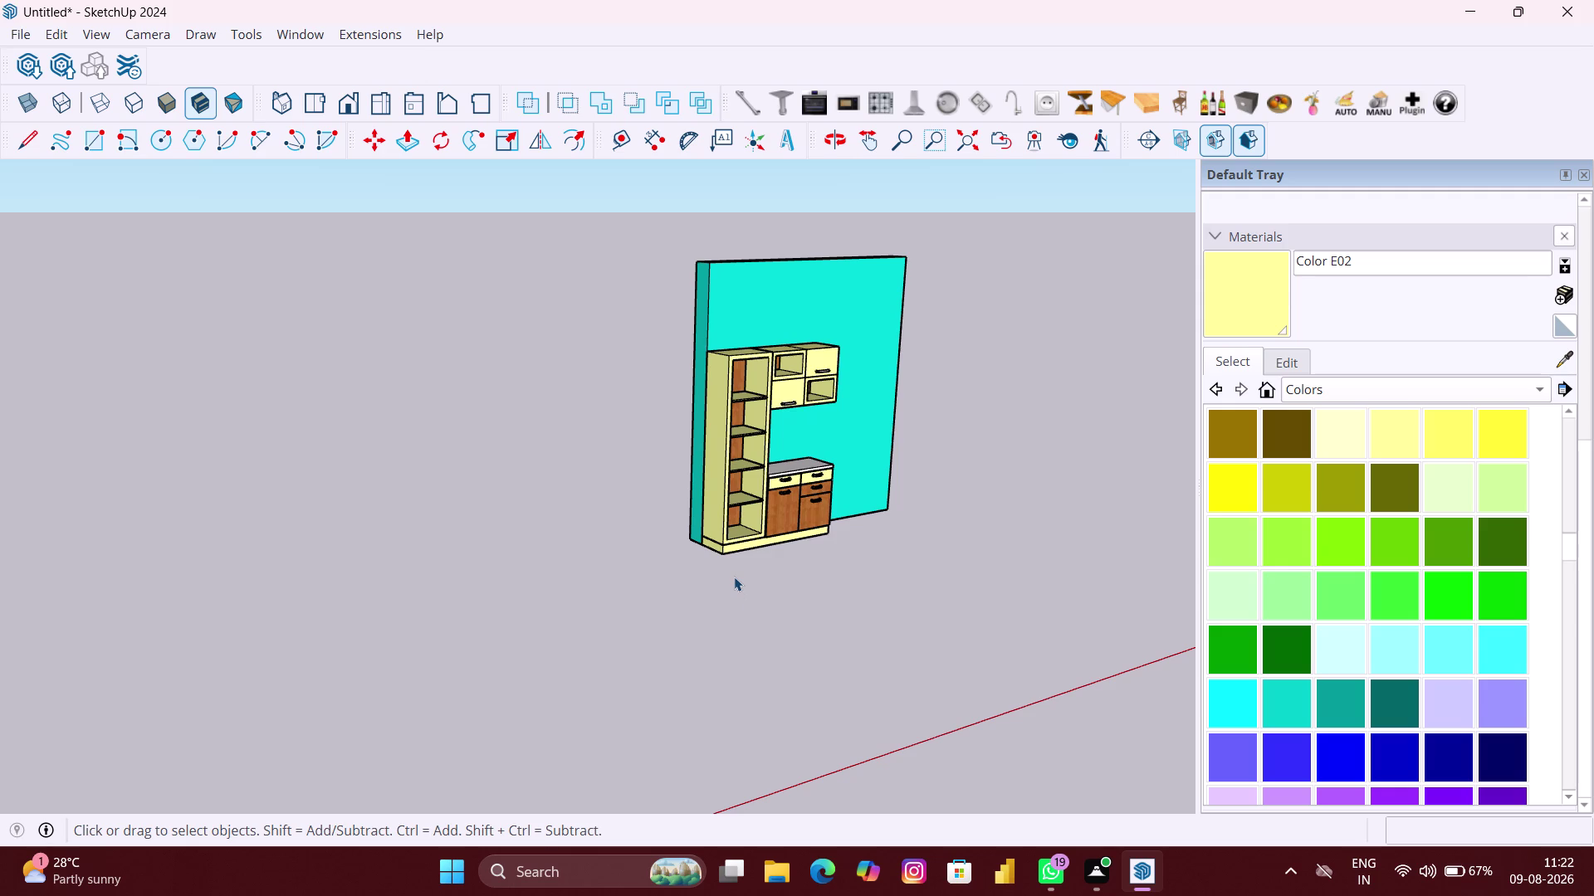
scroll(down, 3)
middle_drag(742, 572, 517, 545)
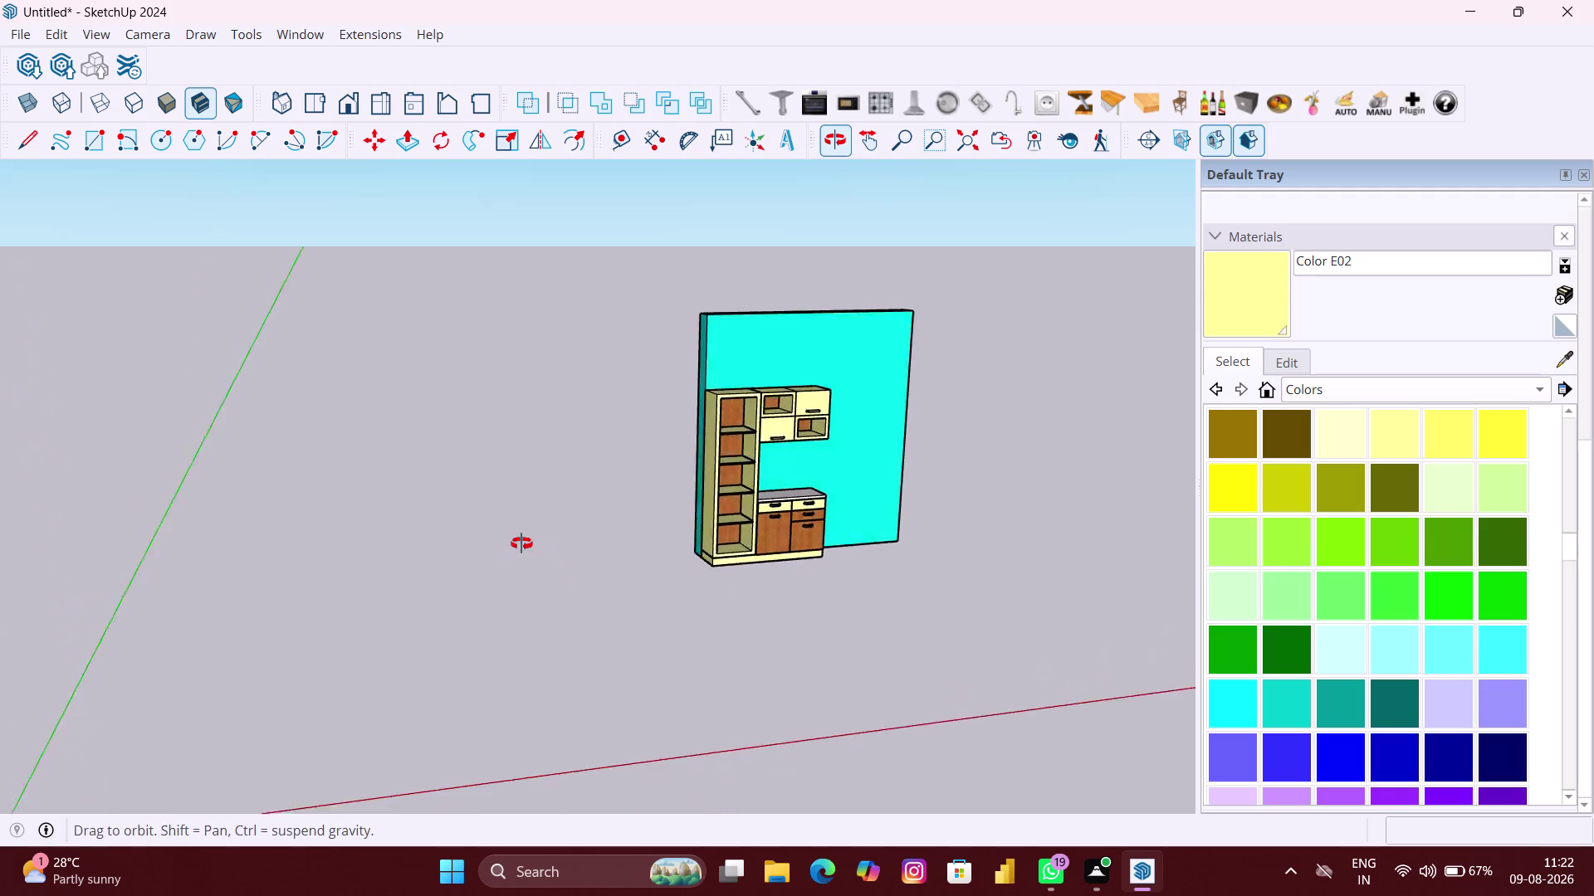
middle_drag(517, 544, 516, 545)
scroll(up, 3)
middle_drag(812, 566, 777, 536)
scroll(up, 3)
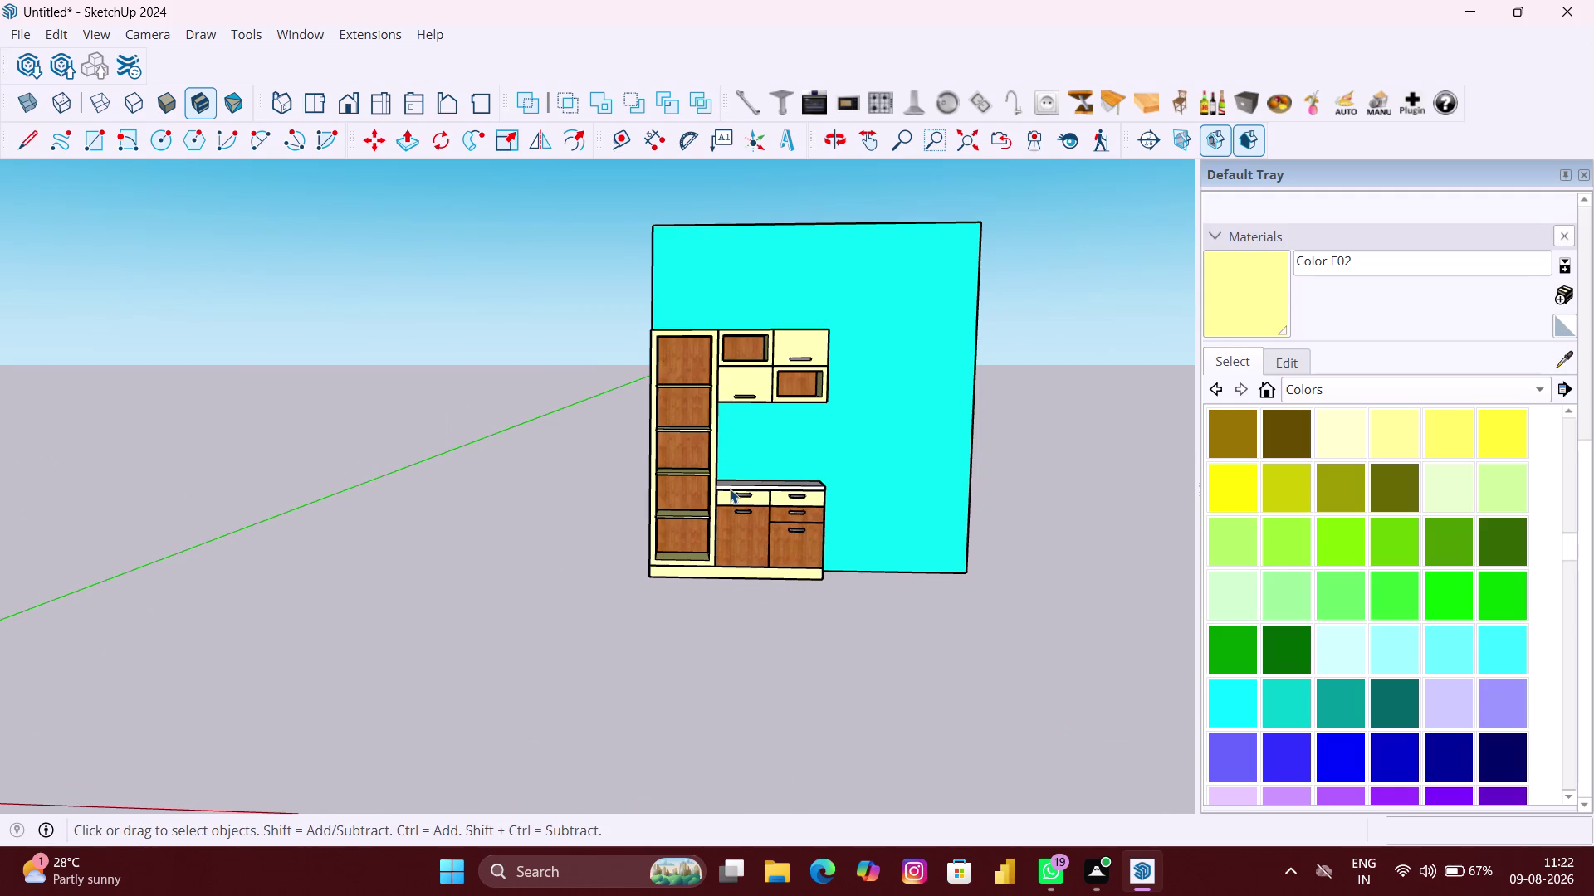
scroll(up, 3)
middle_drag(725, 465, 725, 466)
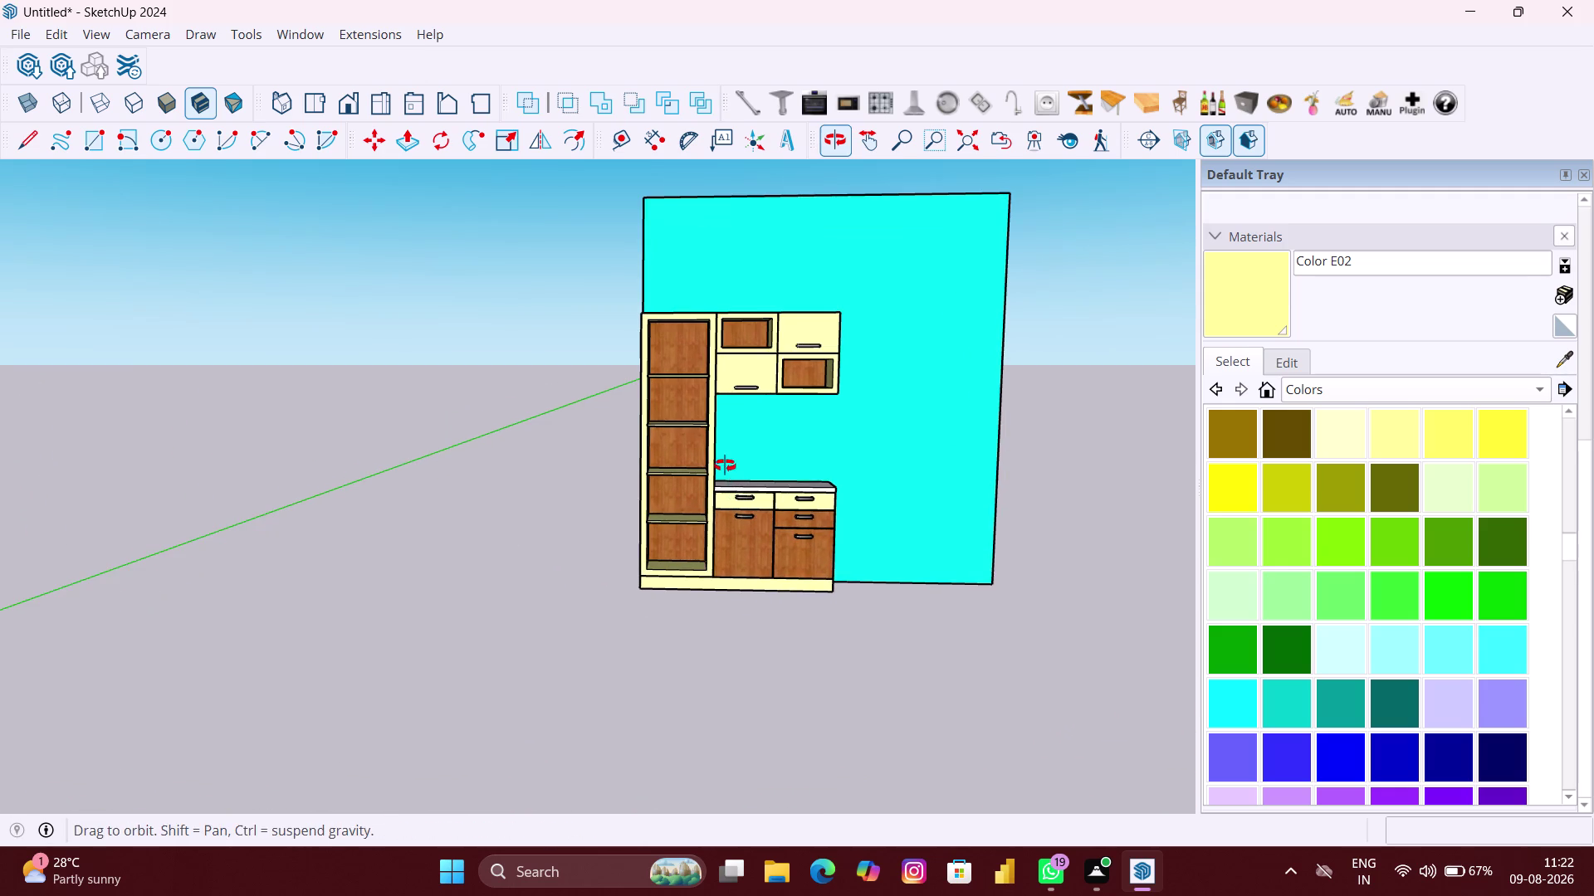
middle_drag(725, 466, 803, 514)
scroll(down, 3)
middle_drag(792, 501, 725, 491)
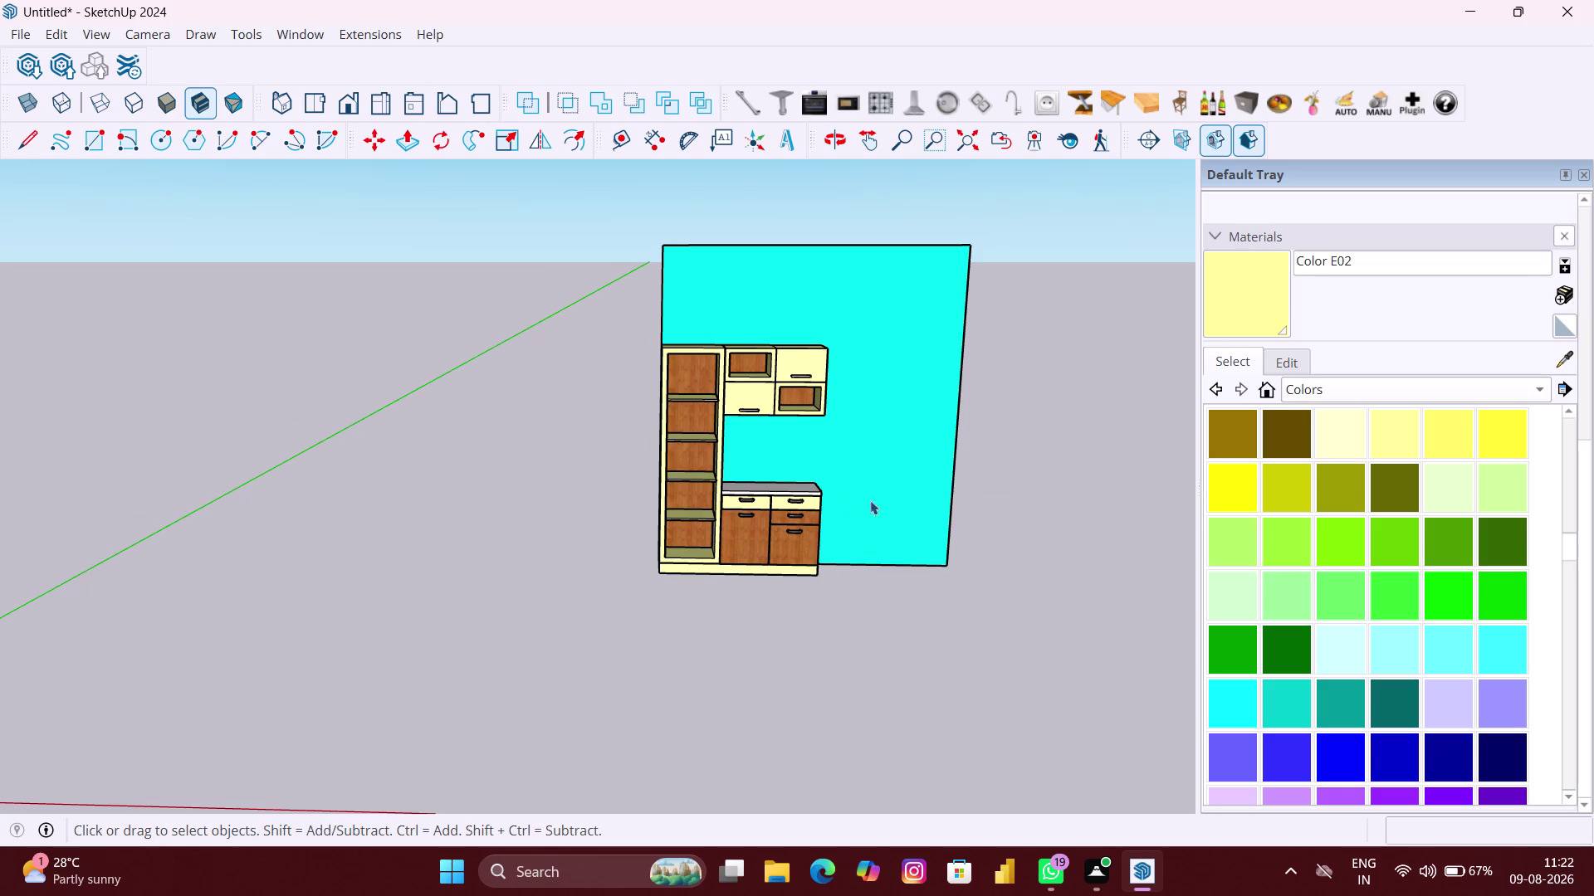
middle_drag(896, 512, 845, 513)
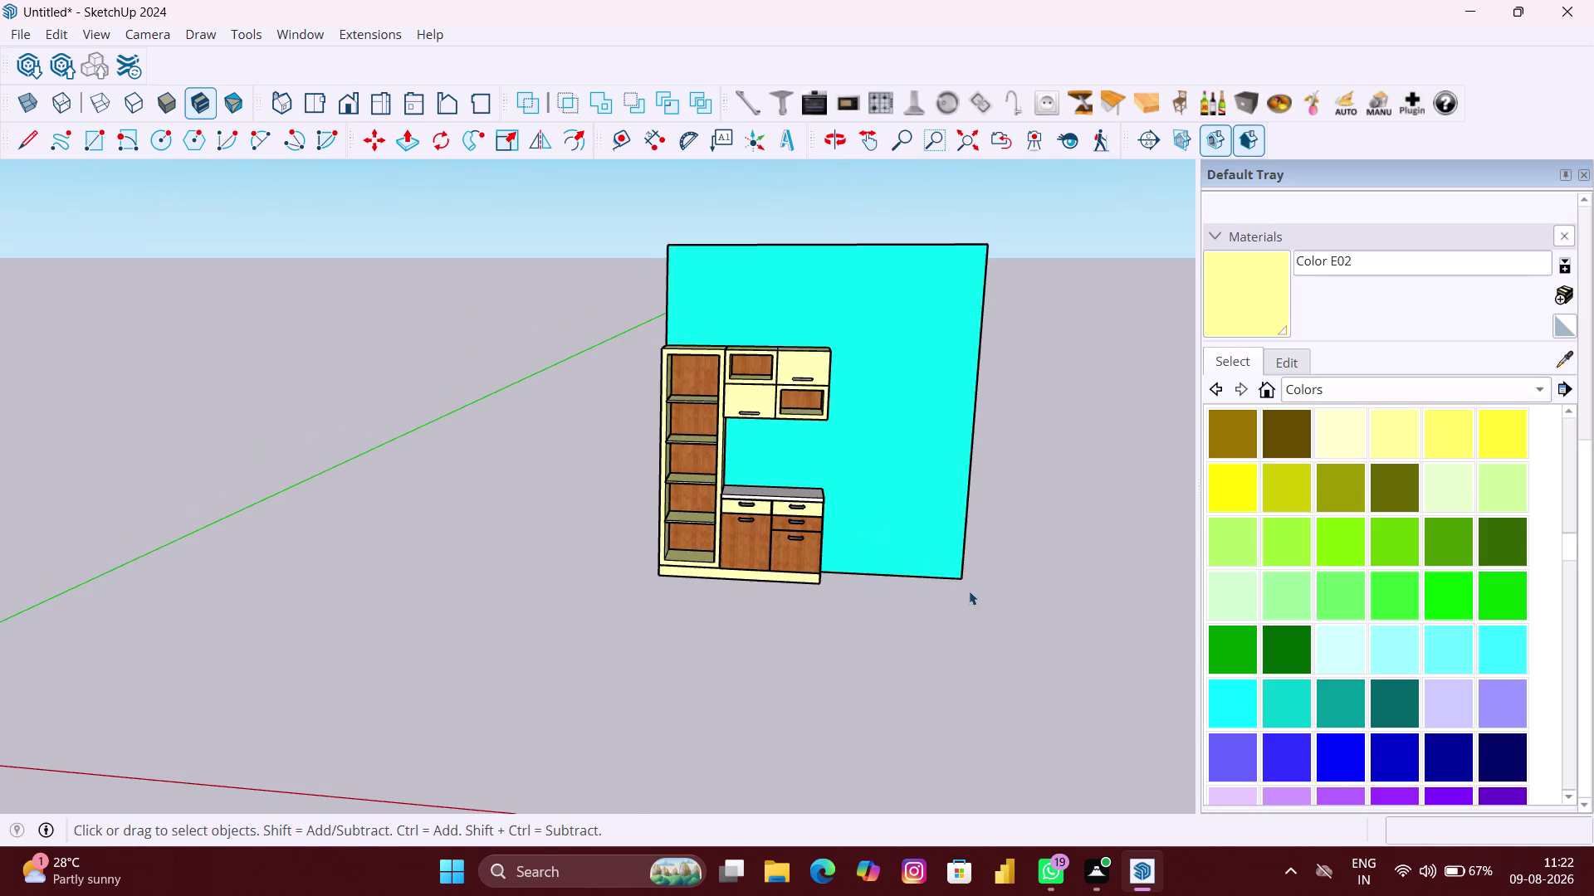
Enter the cyan back wall group and orbit to expose its side face for Push/Pull.
double_click(919, 555)
scroll(up, 3)
middle_drag(995, 561, 961, 580)
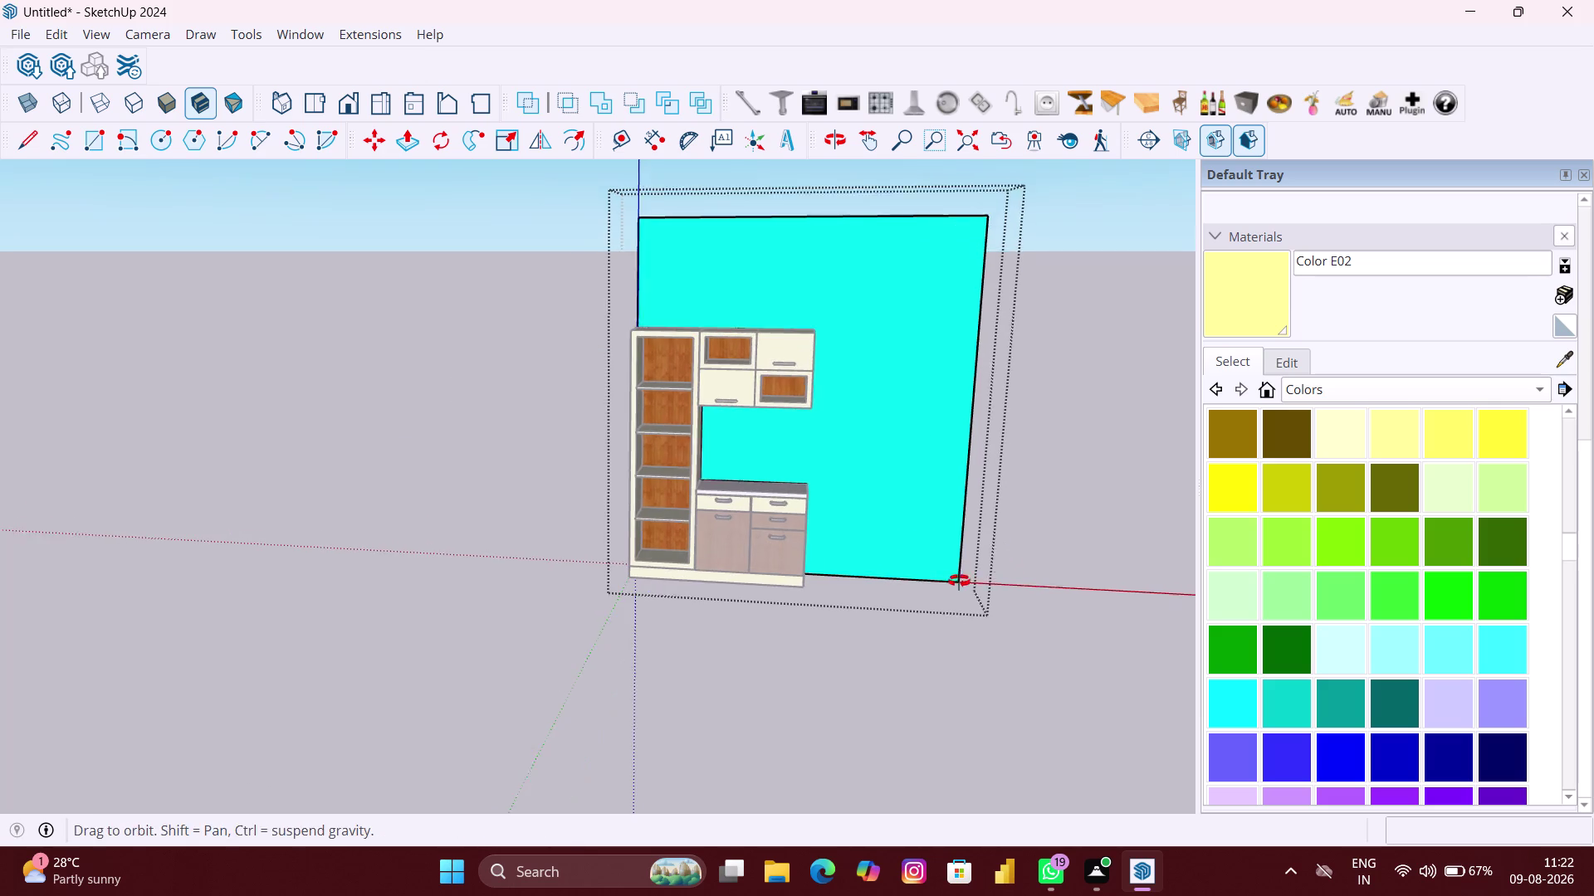
middle_drag(961, 581, 919, 591)
scroll(up, 3)
key(p)
scroll(up, 3)
middle_drag(978, 559, 803, 561)
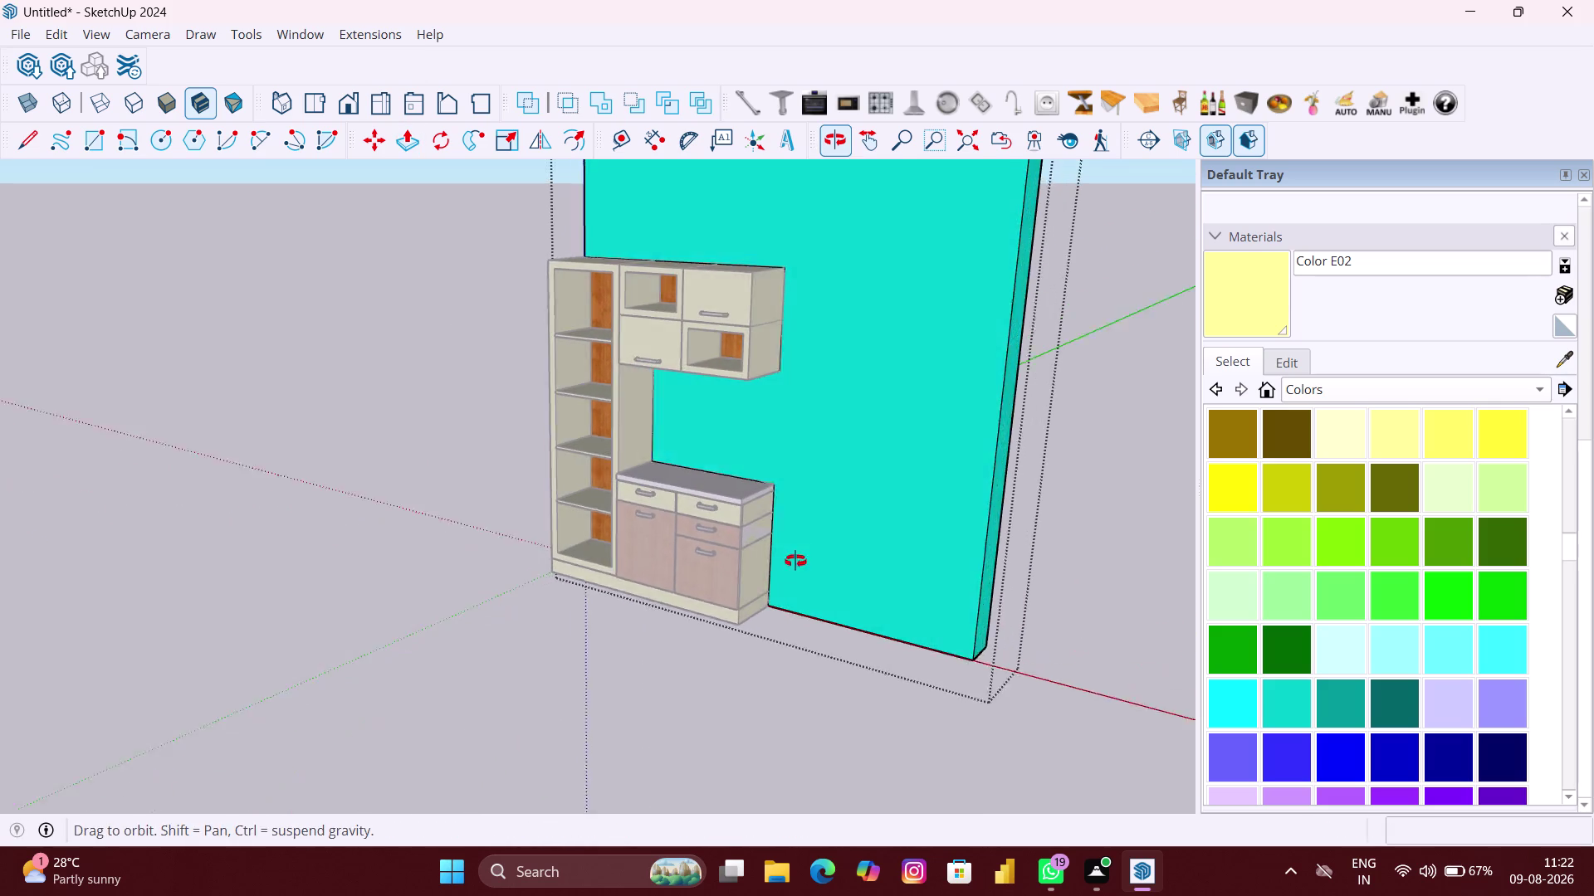
middle_drag(803, 561, 795, 561)
Push the back wall's side face in to thin it, exit the group, and inspect.
click(974, 636)
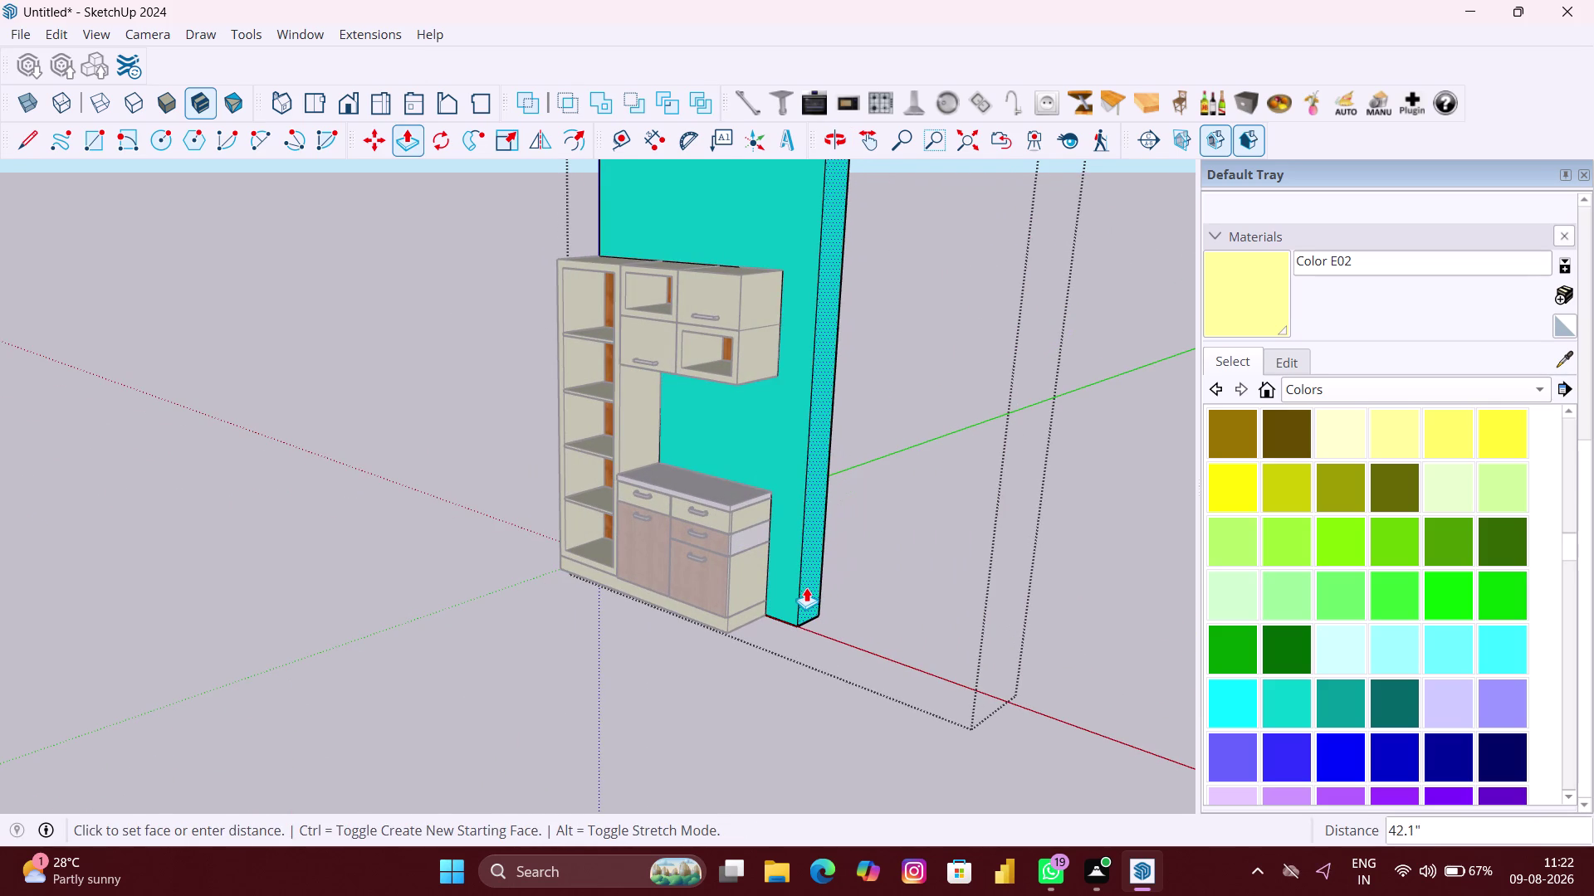
click(806, 587)
key(space)
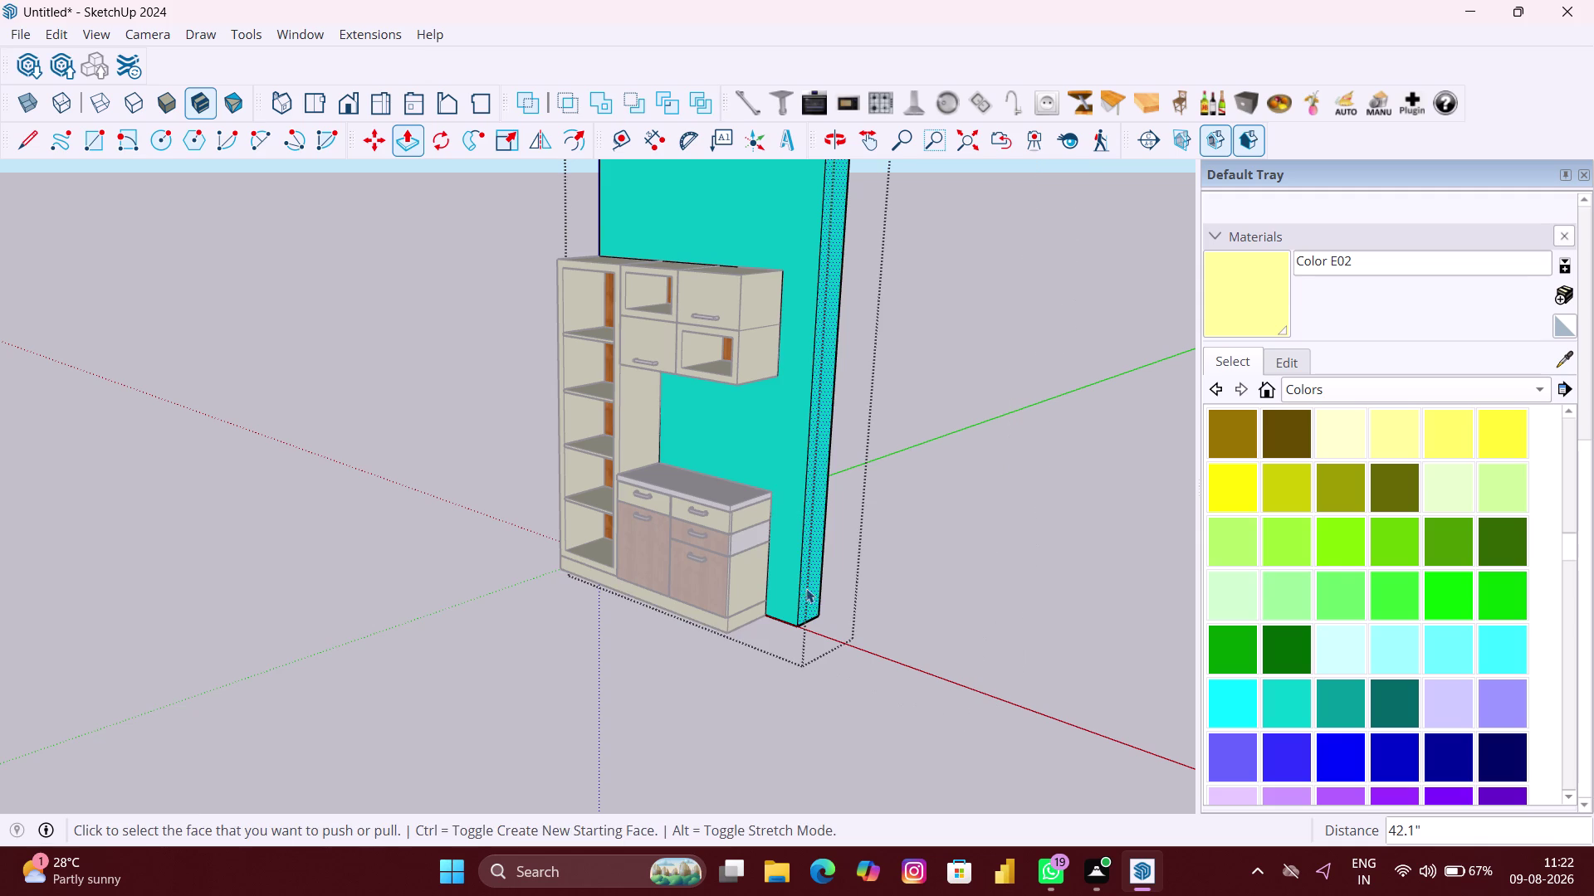
click(857, 646)
middle_drag(771, 641, 978, 654)
scroll(up, 3)
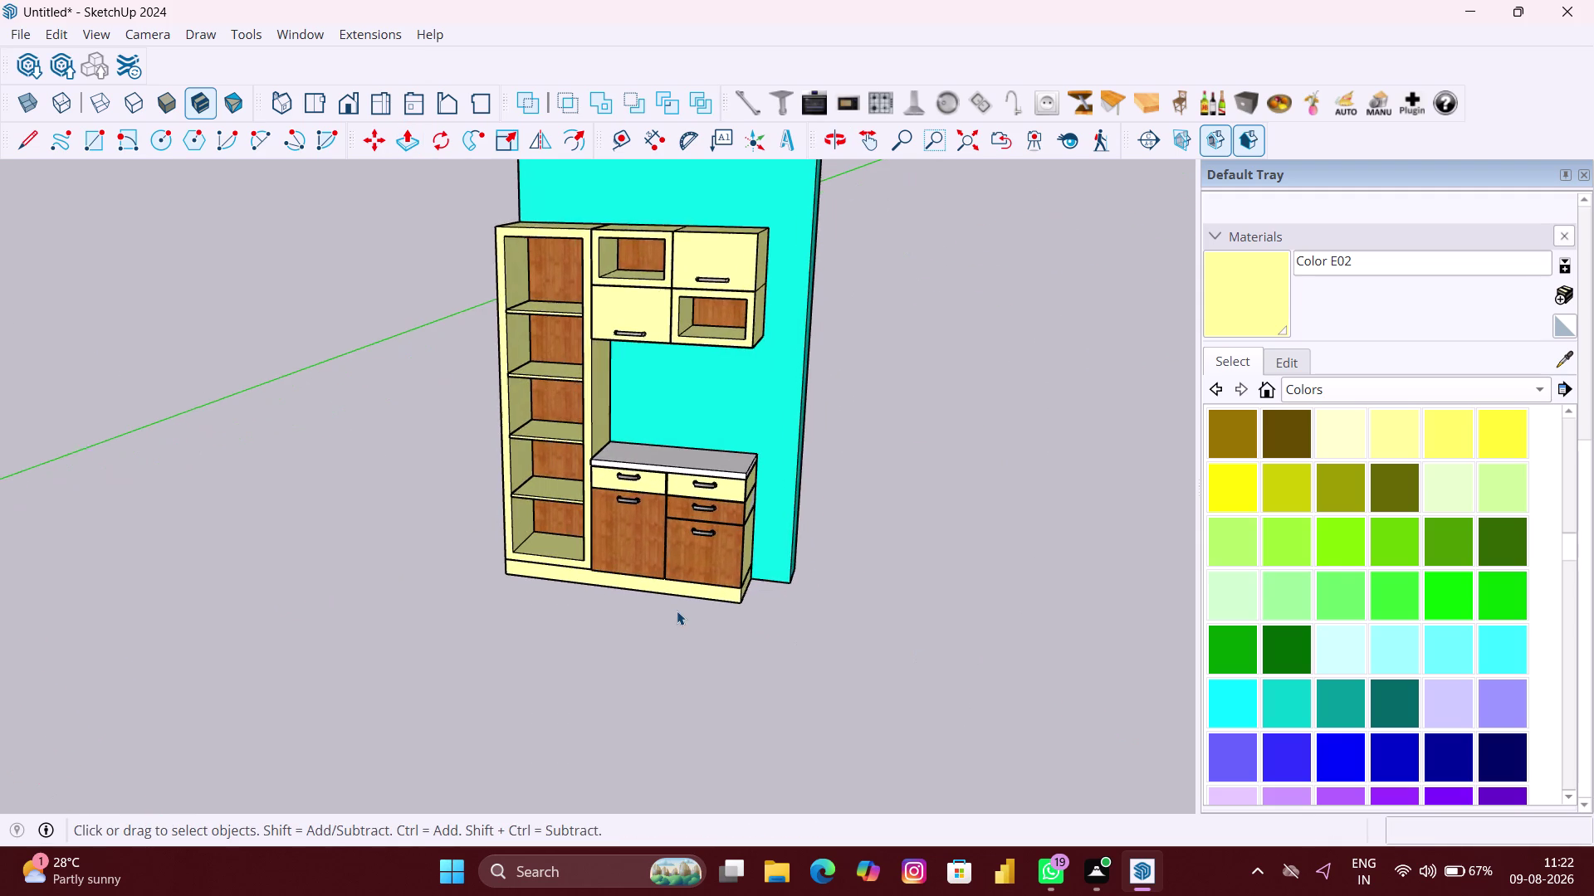
middle_drag(694, 609, 891, 629)
scroll(up, 3)
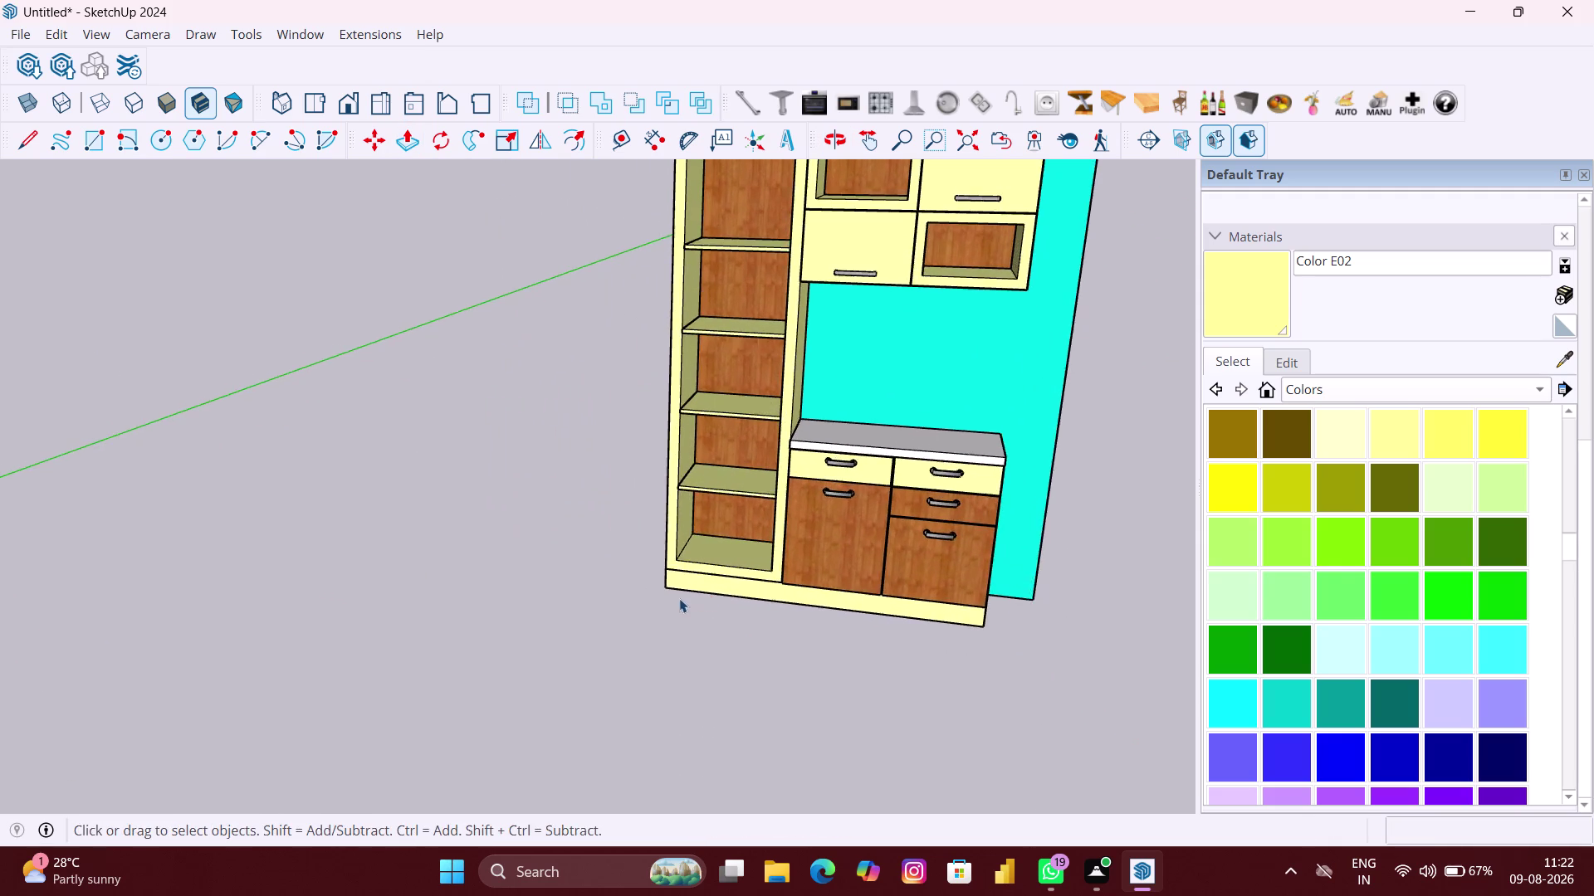
middle_drag(690, 602, 986, 623)
scroll(up, 3)
middle_click(583, 571)
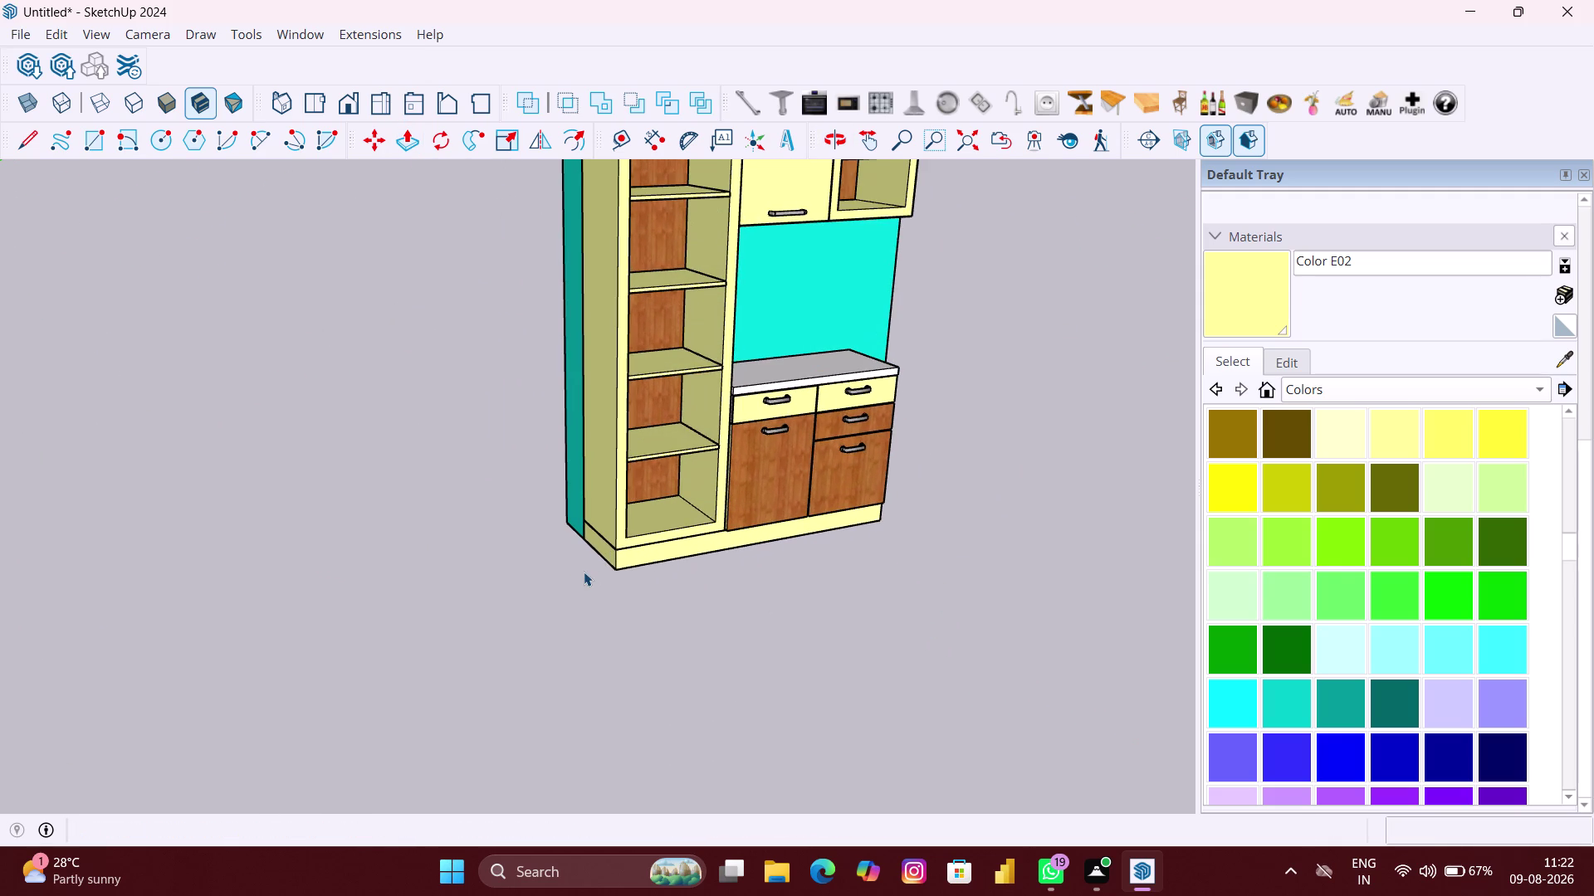
scroll(down, 3)
middle_drag(609, 540, 600, 540)
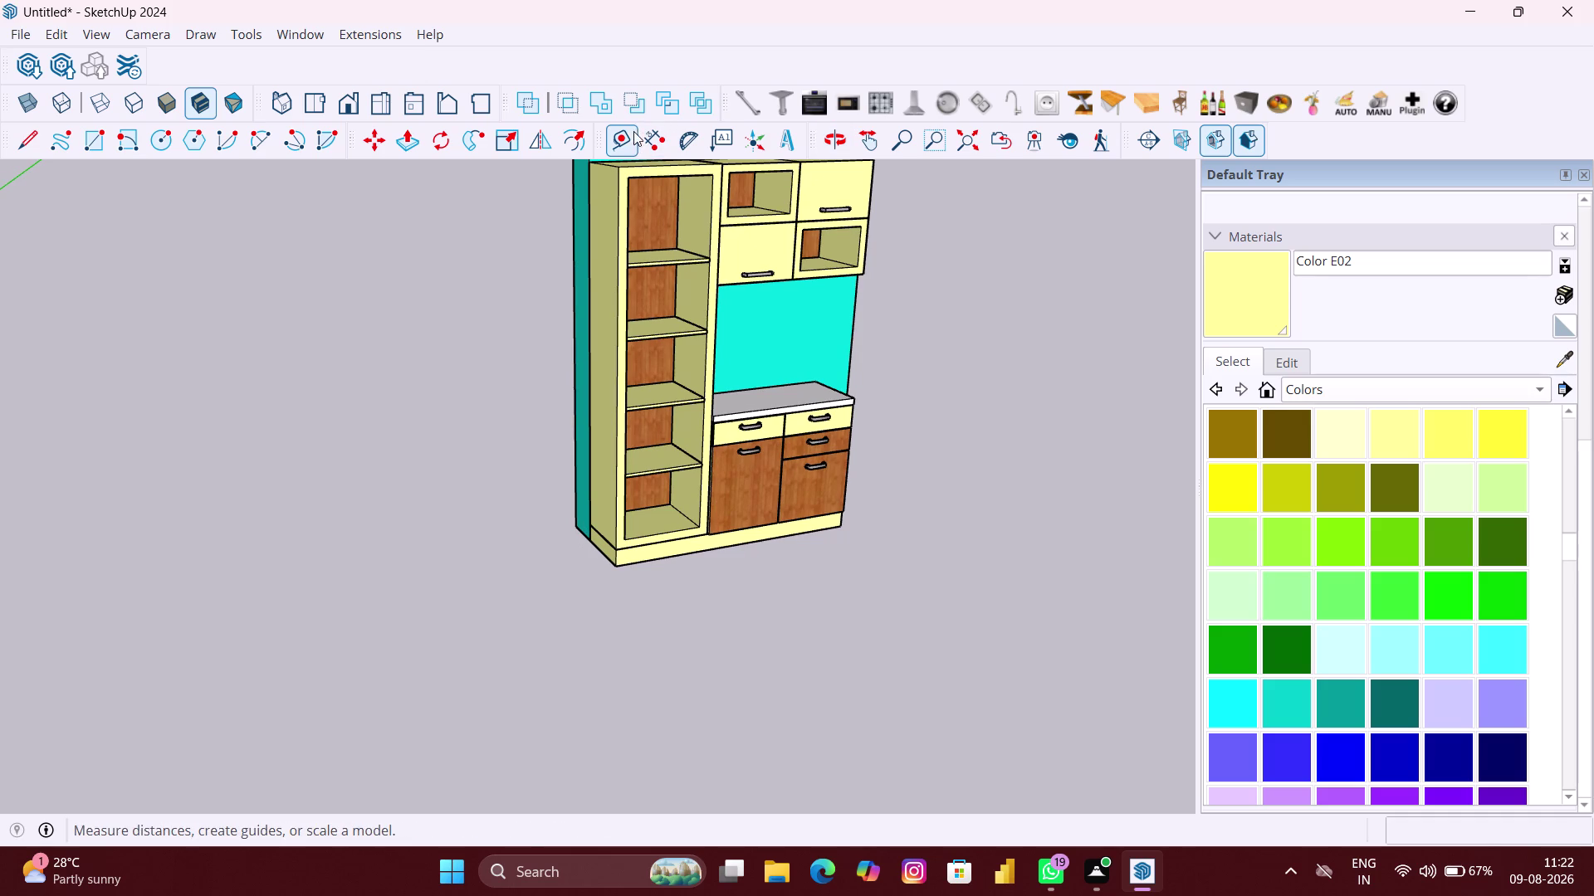
With Tape Measure, pull a guide from the wardrobe base's bottom edge at 9 inches.
click(625, 134)
scroll(up, 3)
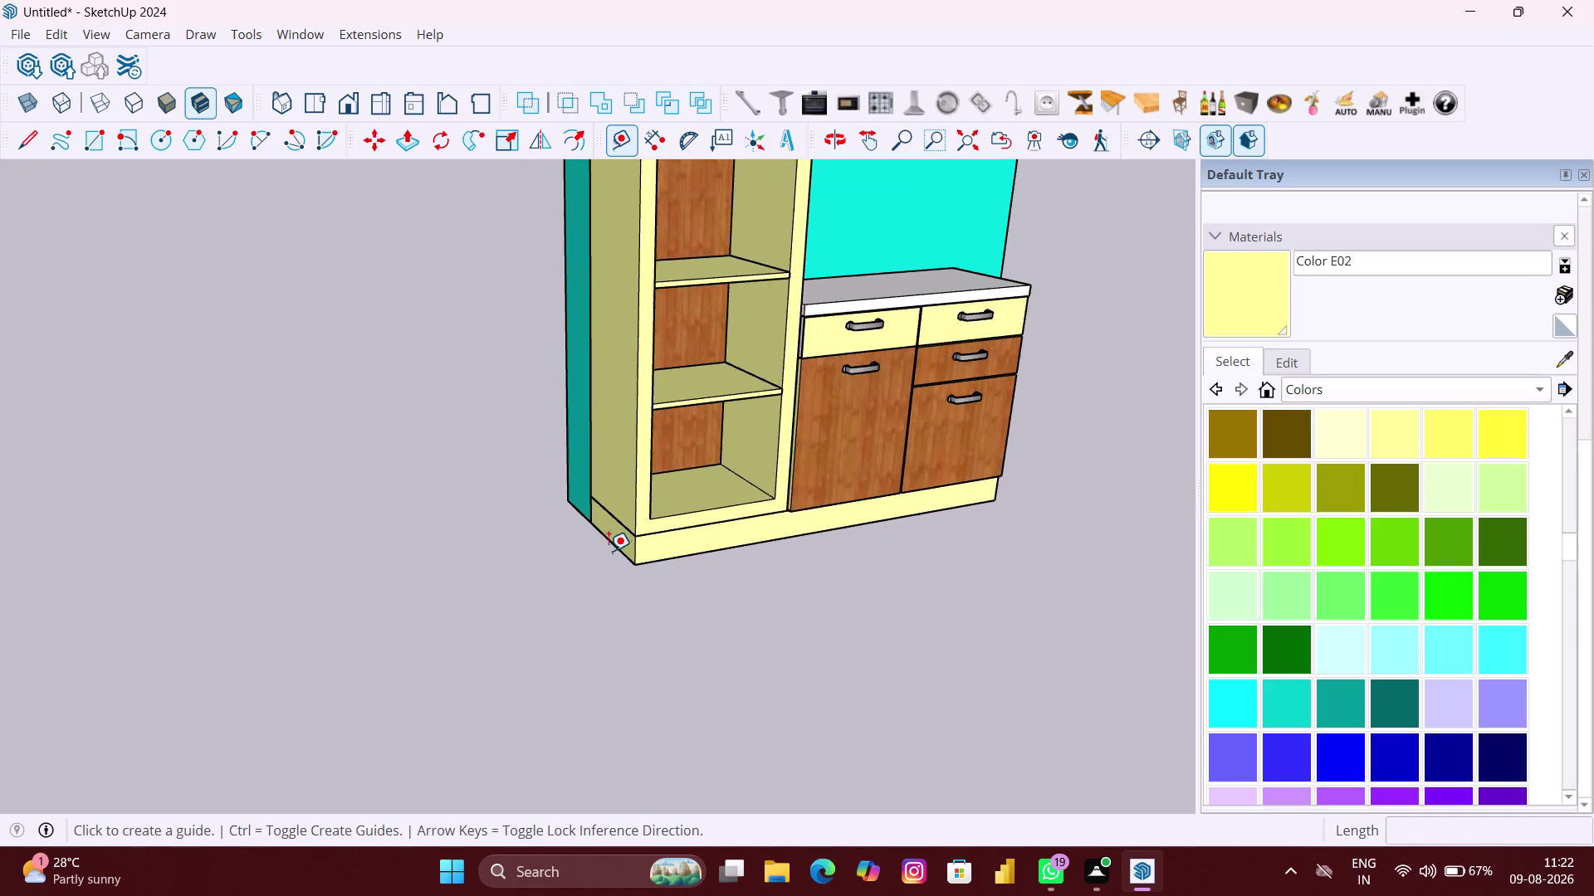
scroll(up, 3)
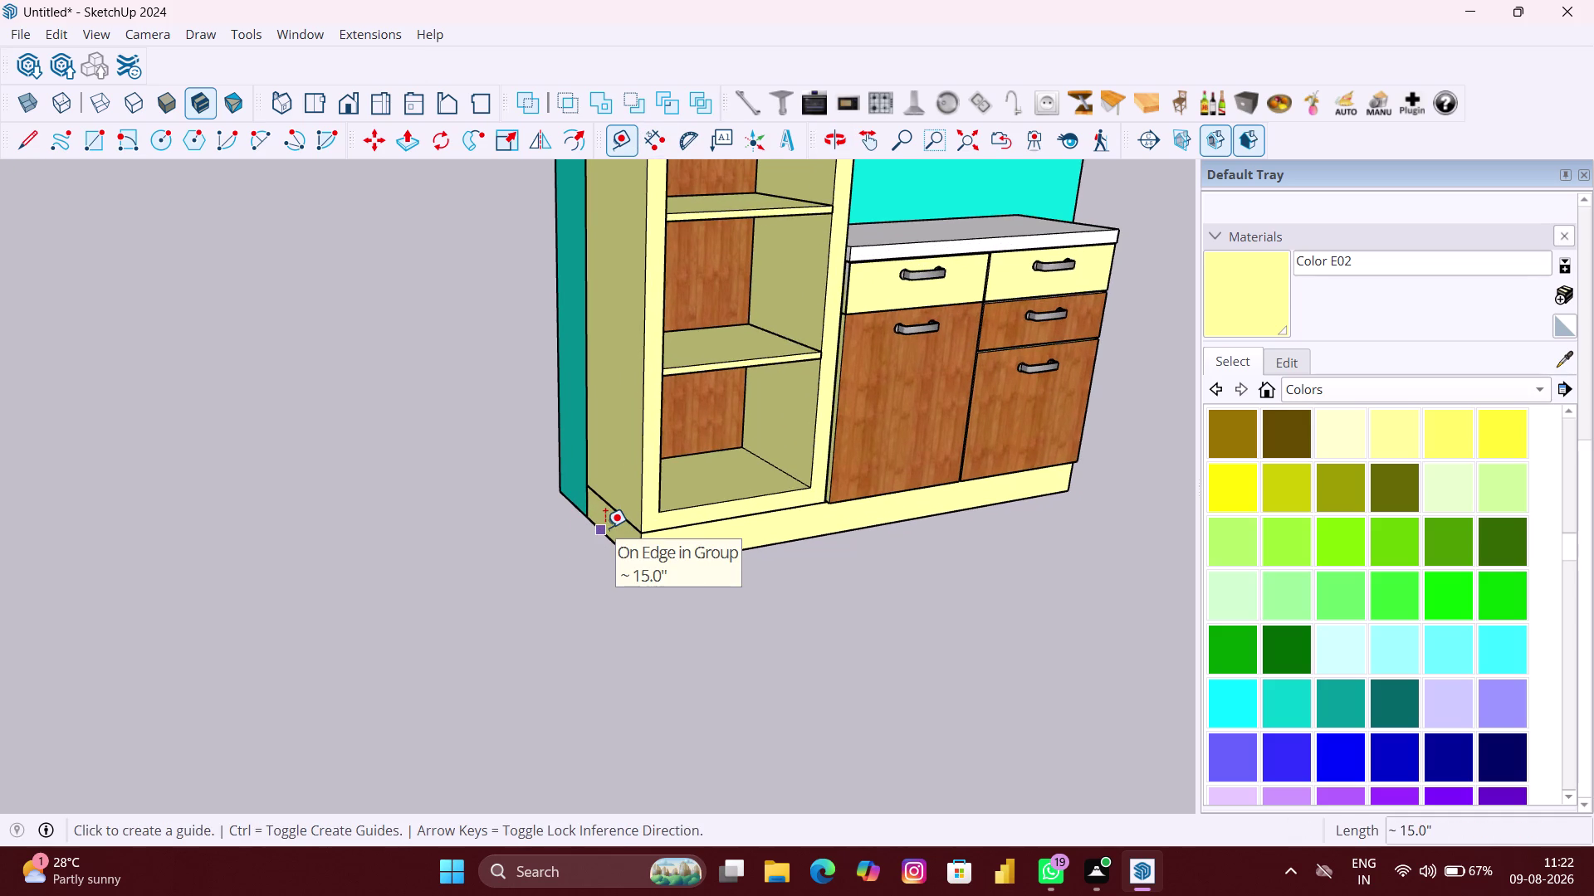
click(605, 528)
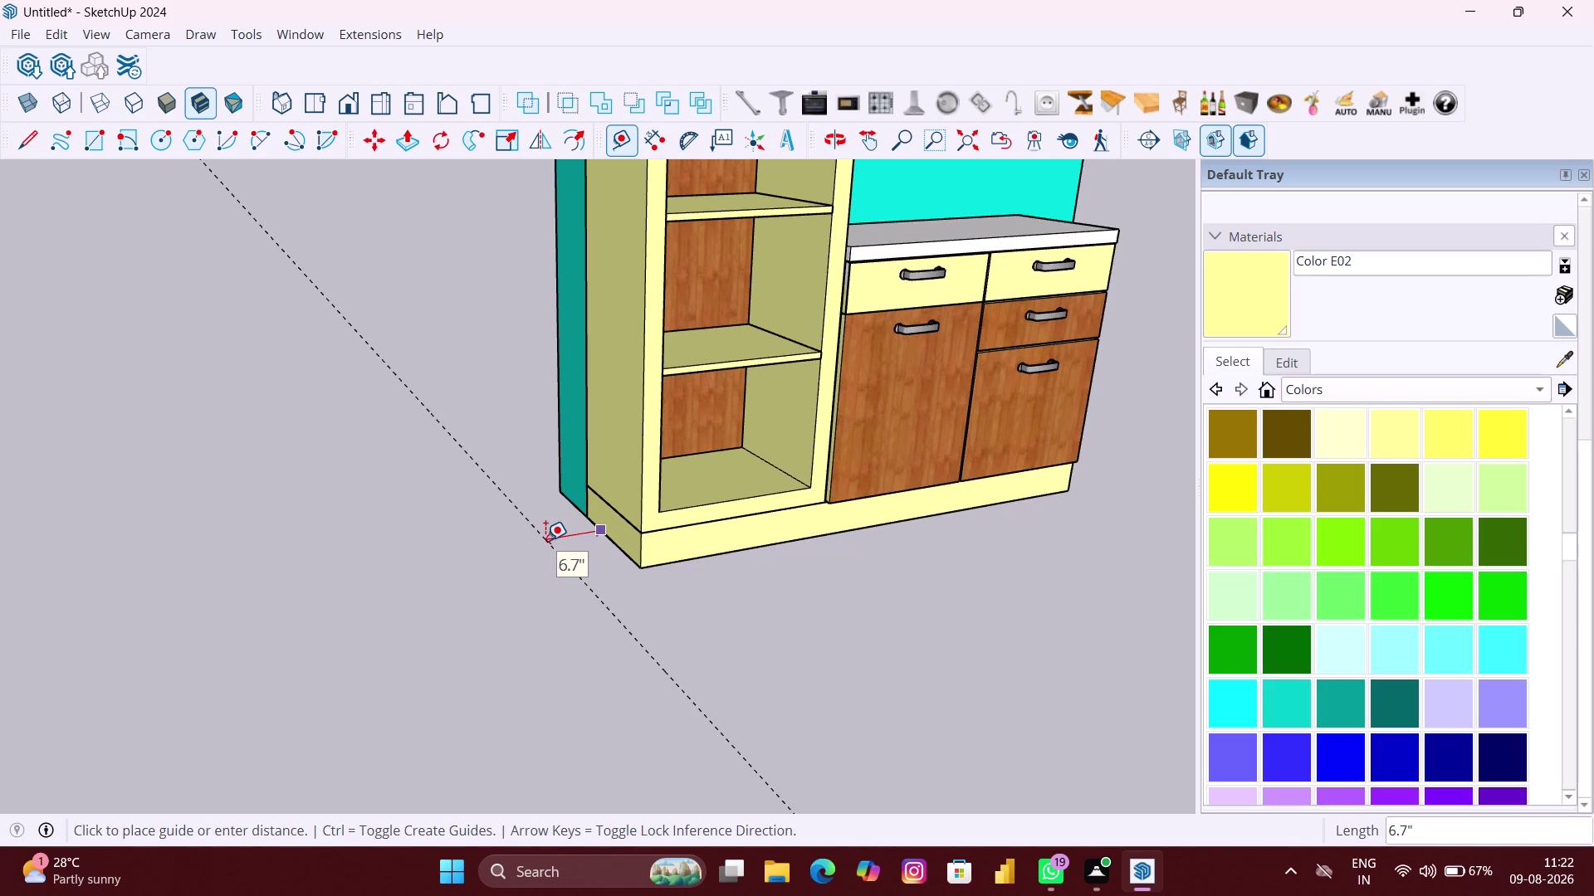
key(Left)
key(Right)
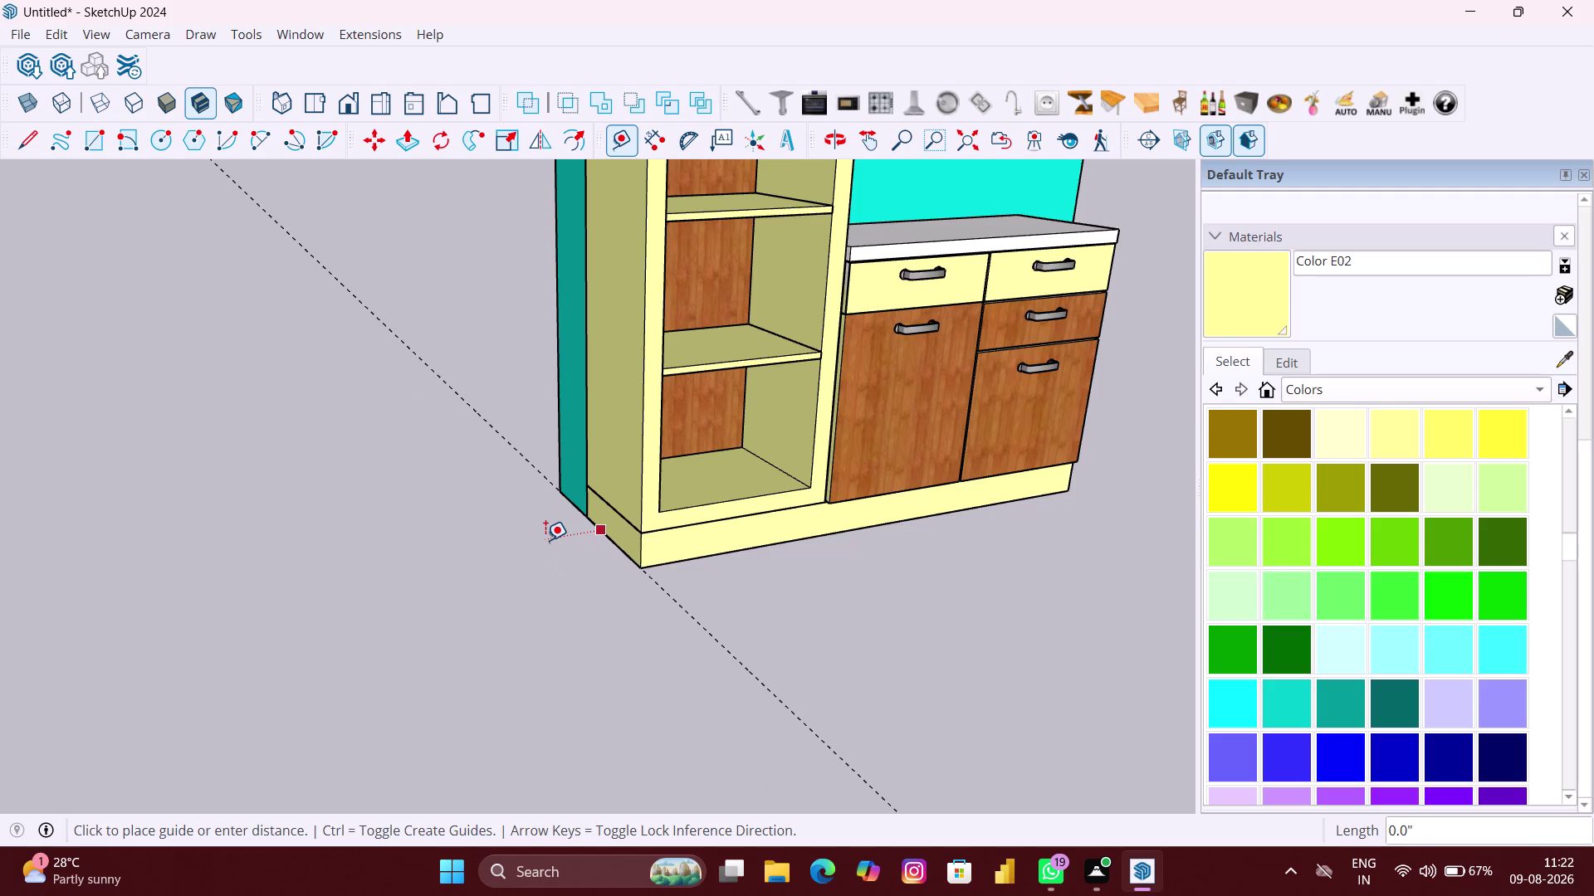
key(9)
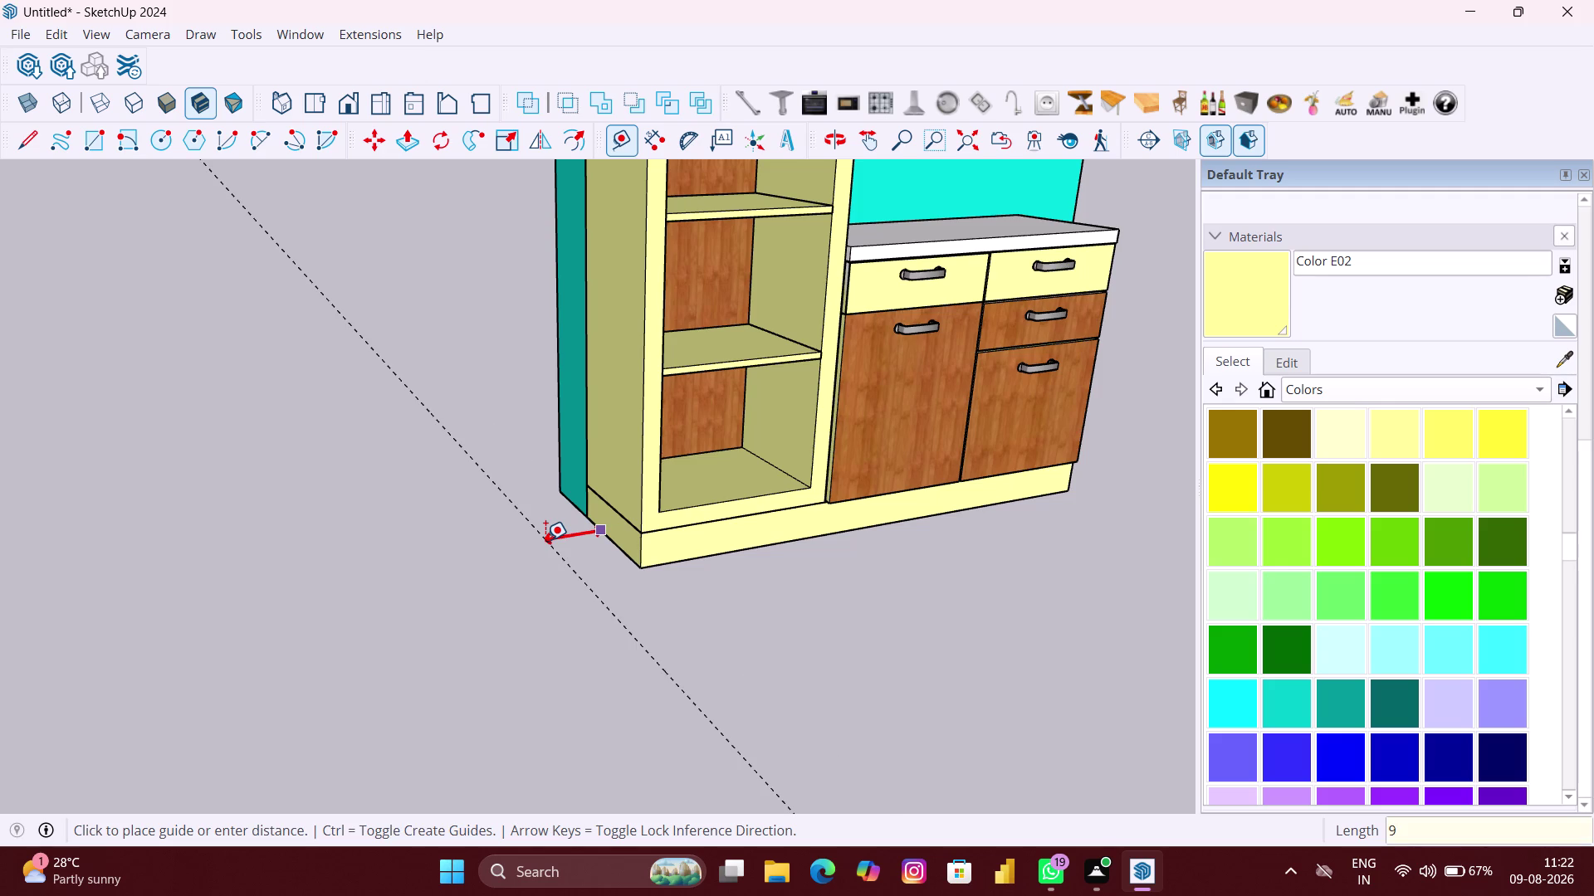